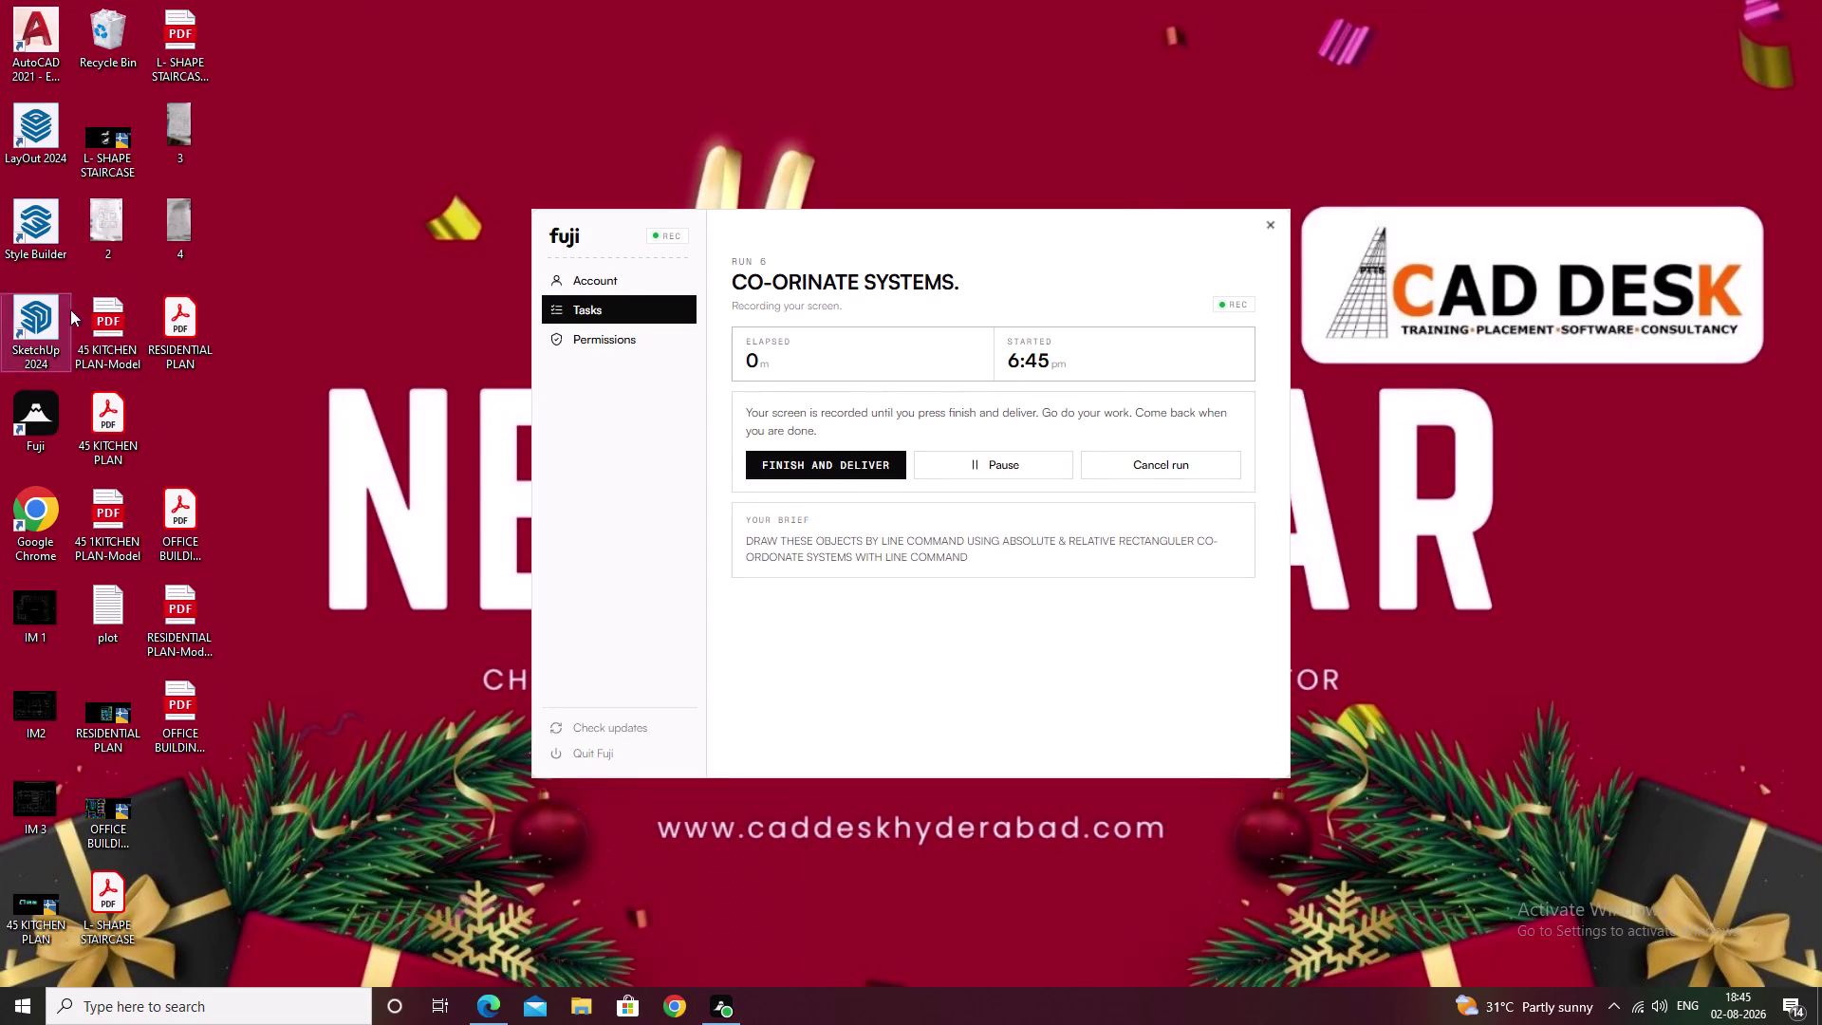
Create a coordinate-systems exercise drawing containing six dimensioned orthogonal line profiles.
Launch AutoCAD 2021 from its desktop shortcut.
double_click(32, 39)
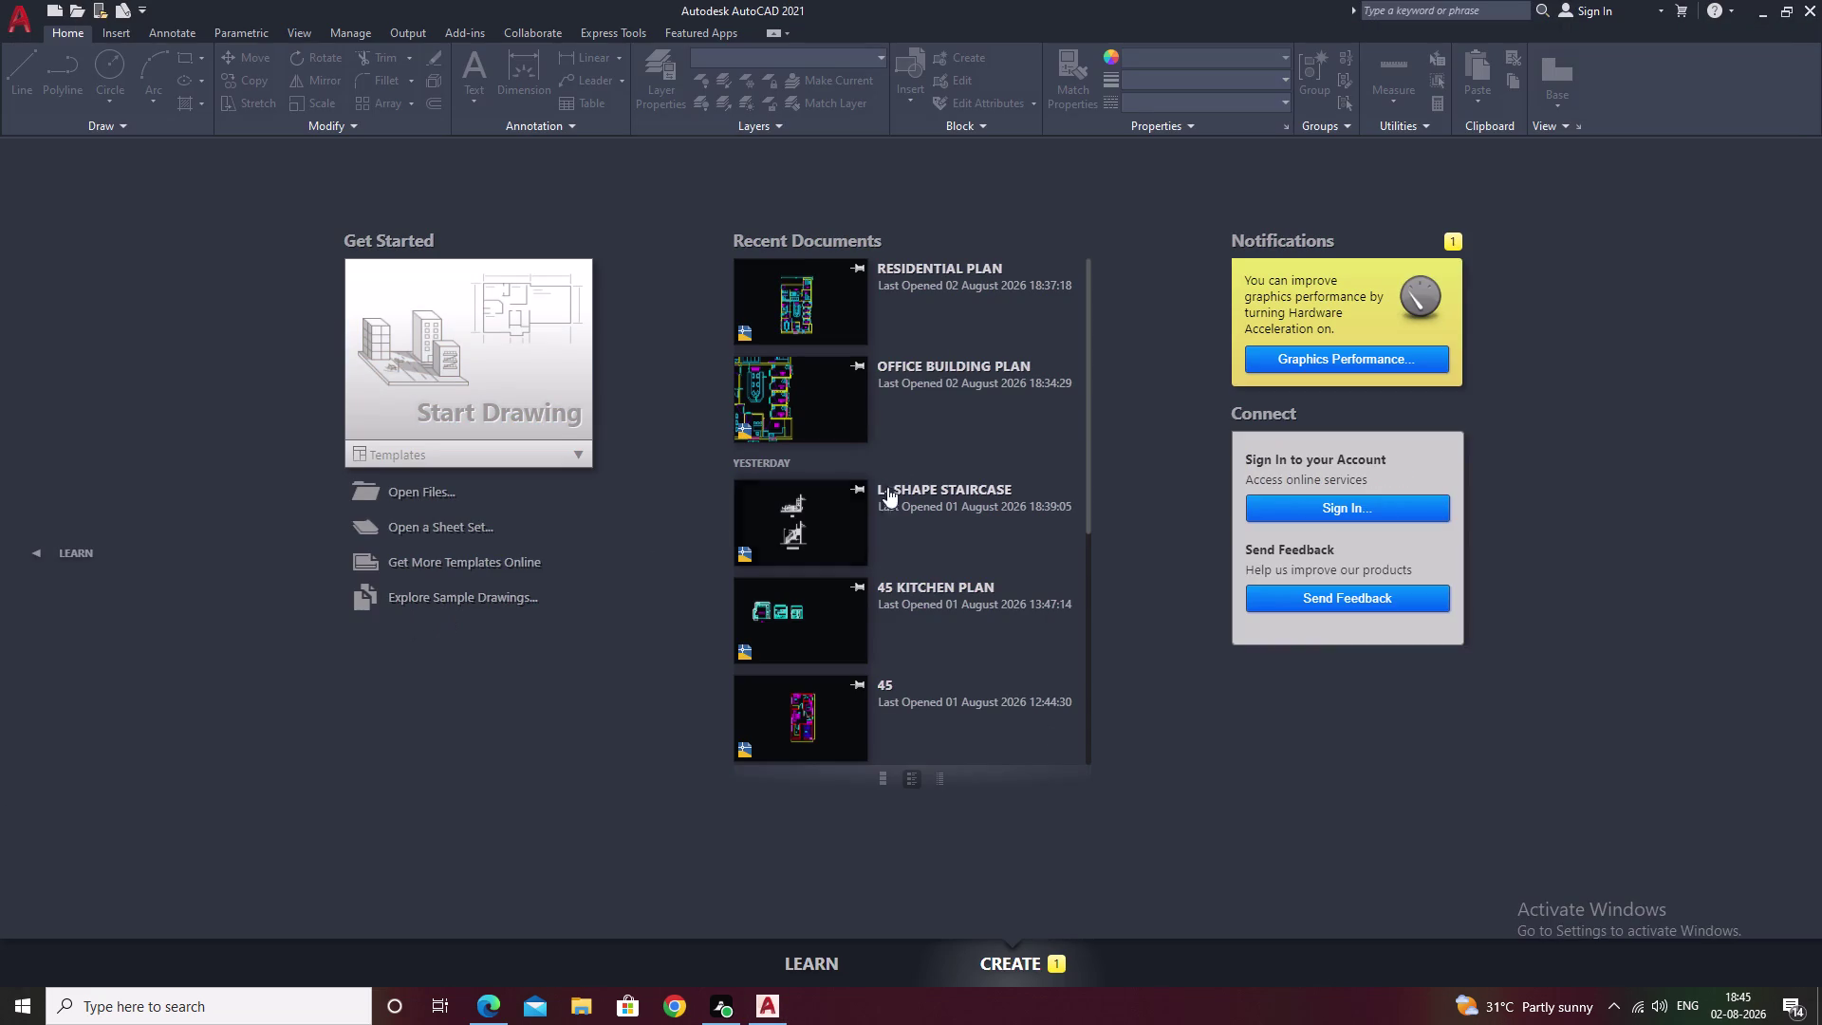
Start a new blank drawing and clear a stray command entry.
click(555, 391)
scroll(down, 3)
middle_drag(875, 462, 442, 690)
middle_drag(860, 568, 773, 604)
text(U)
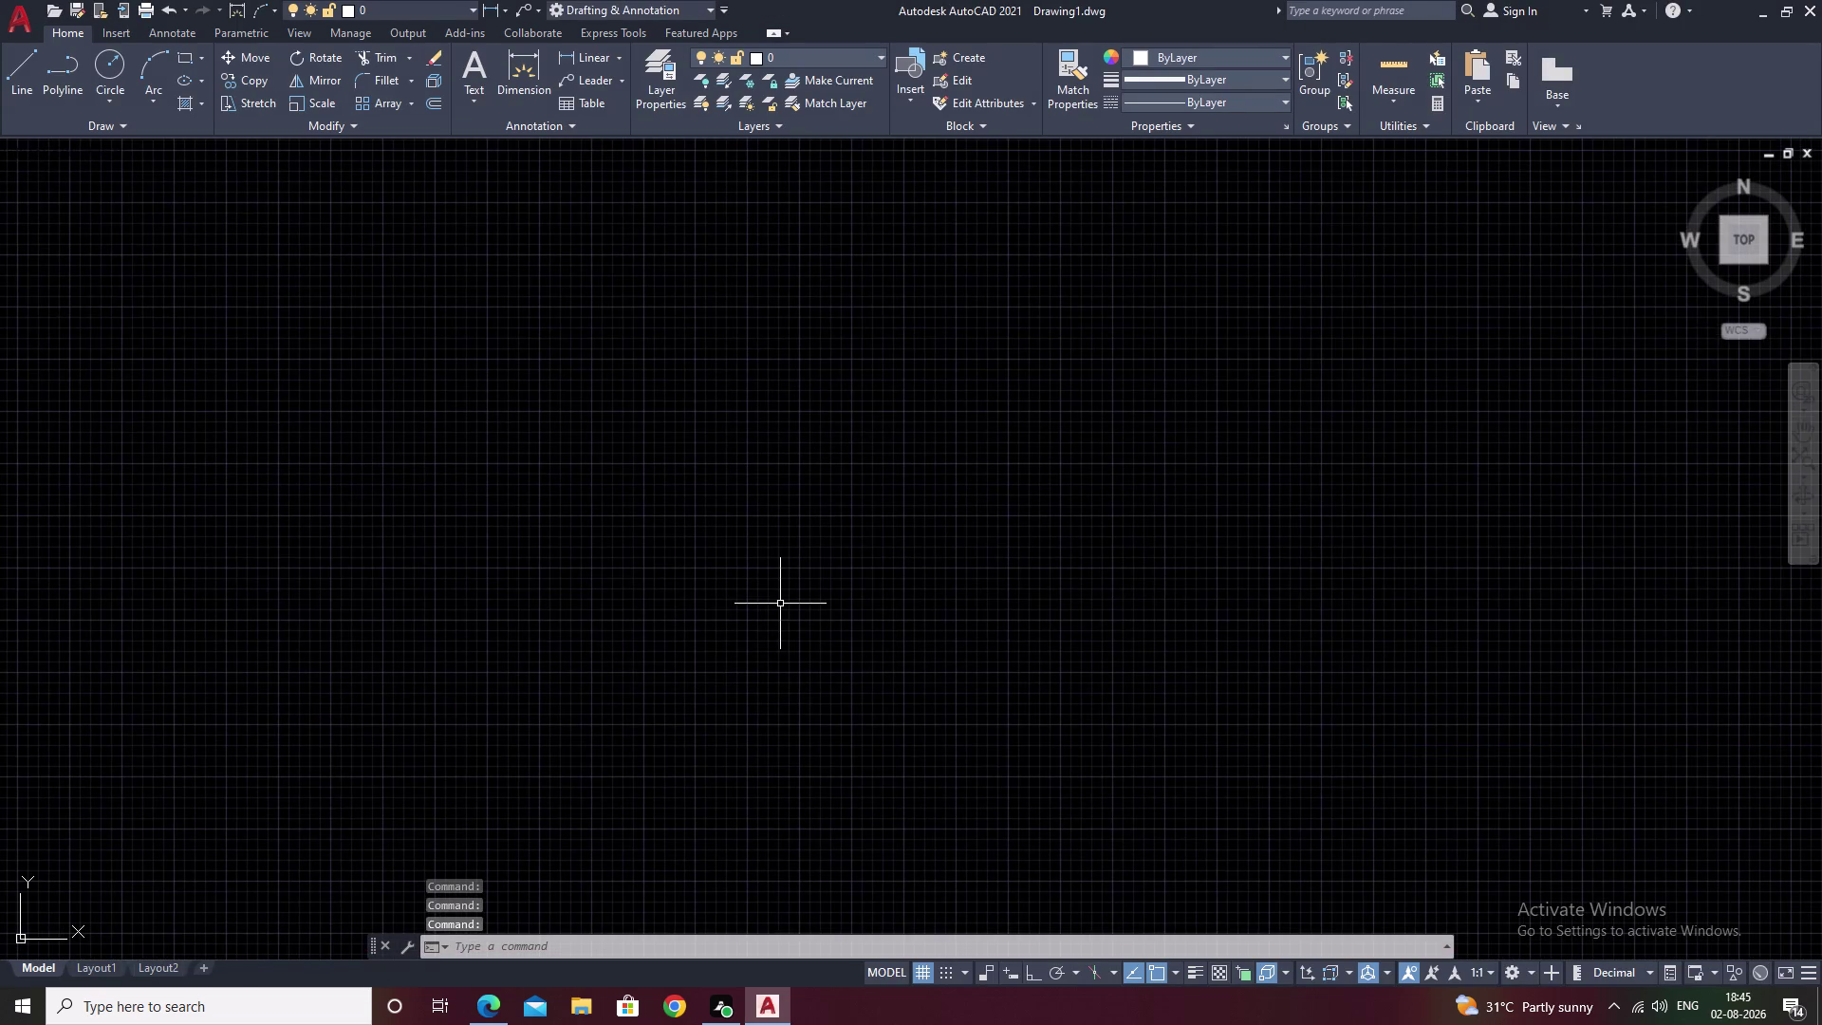
text(N)
key(space)
key(Escape)
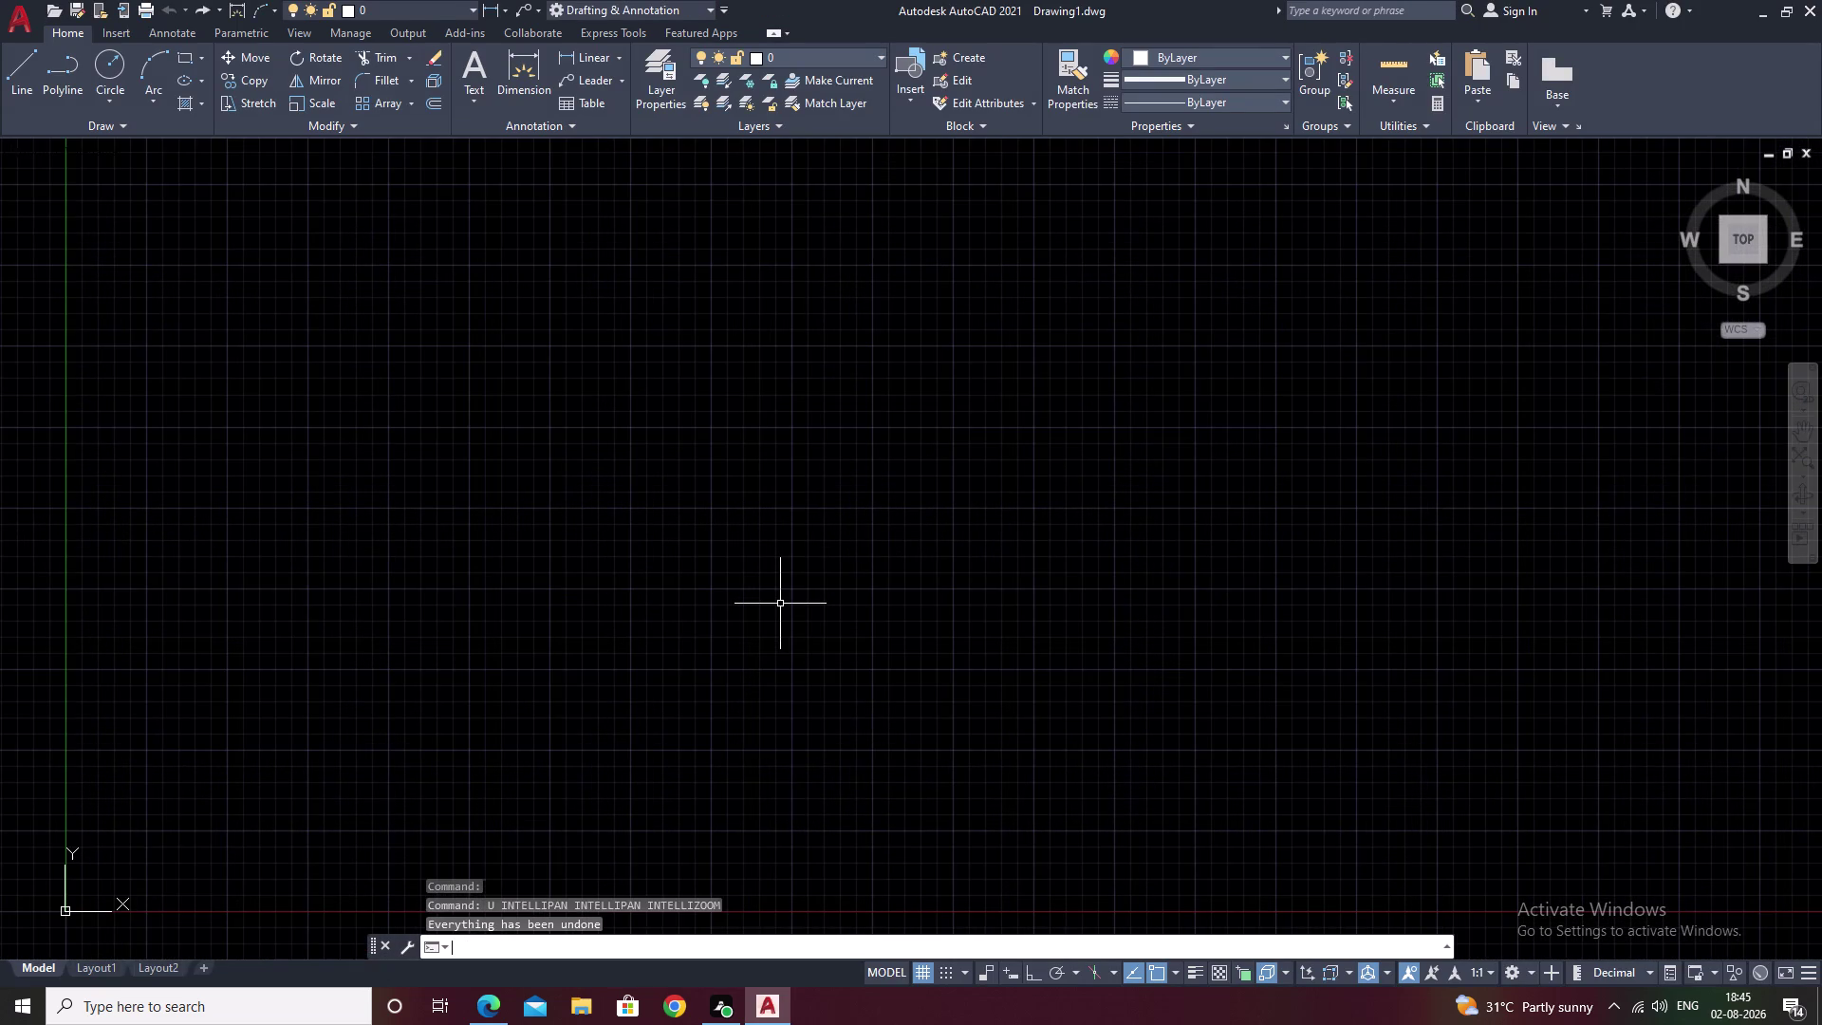
Set drawing units to 0 length precision with millimetre insertion scale.
text(UN)
key(space)
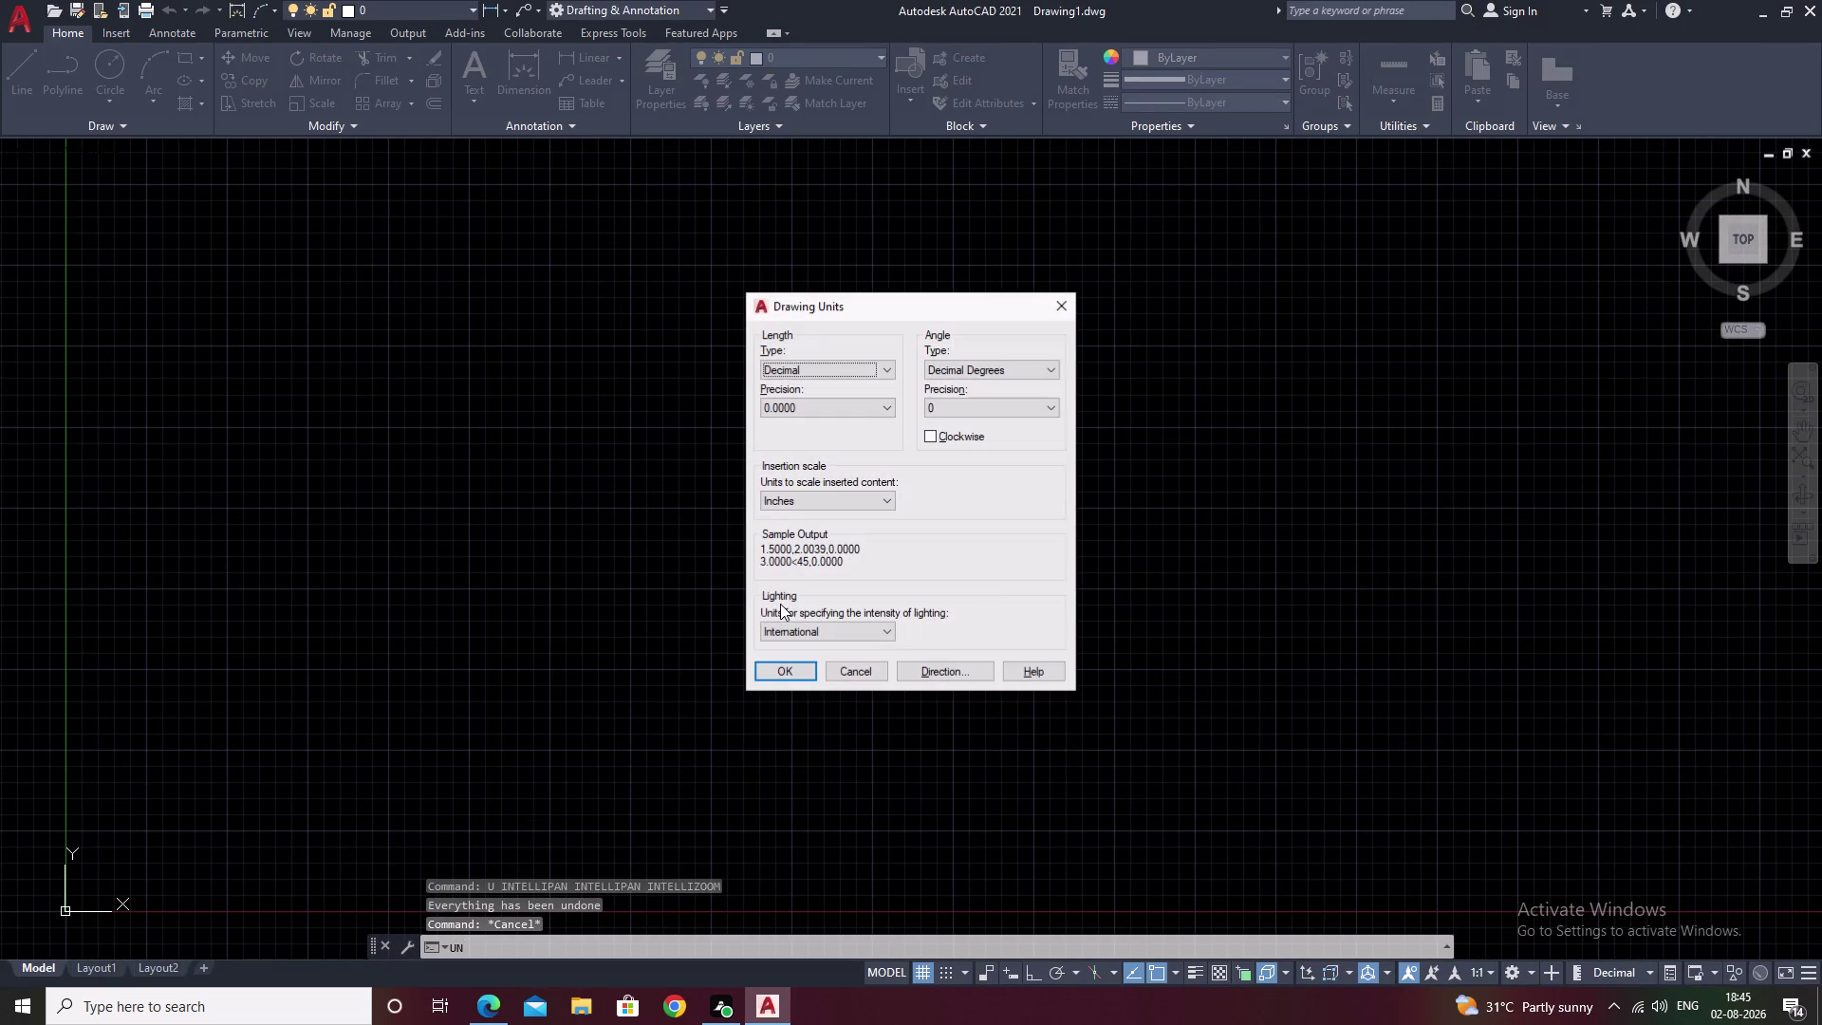
click(810, 409)
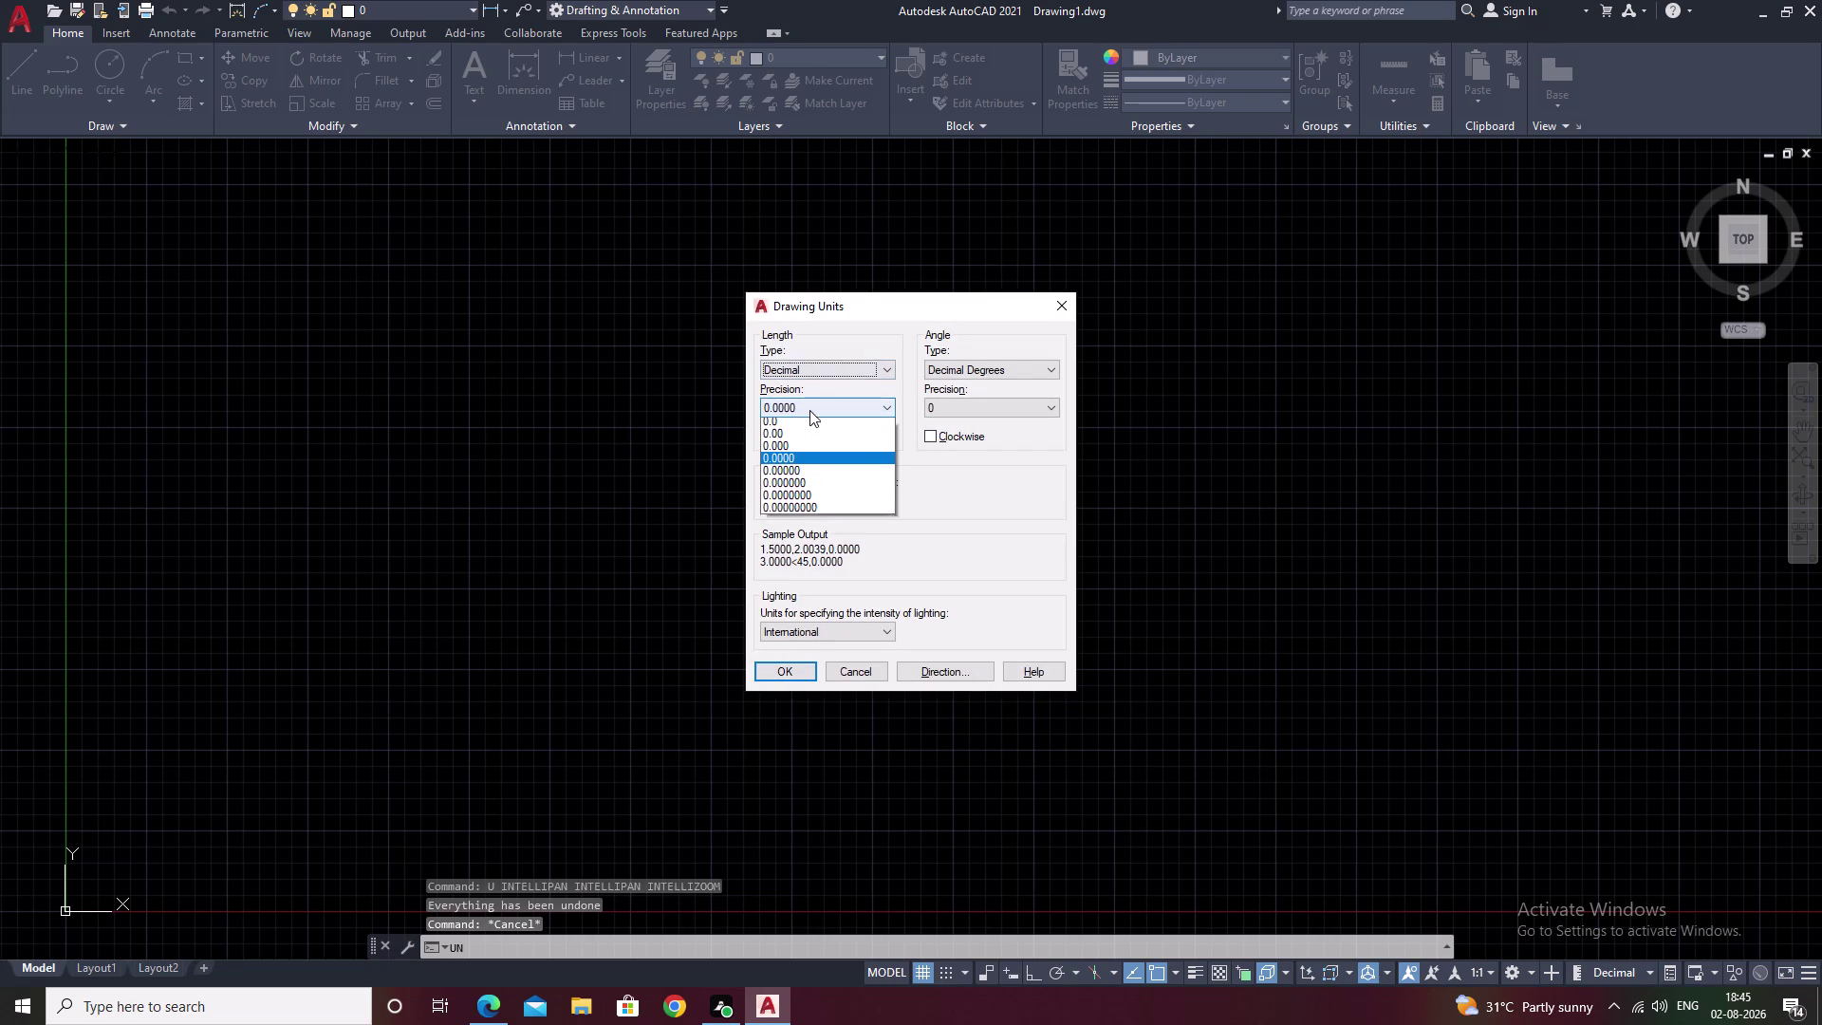
click(797, 422)
click(811, 498)
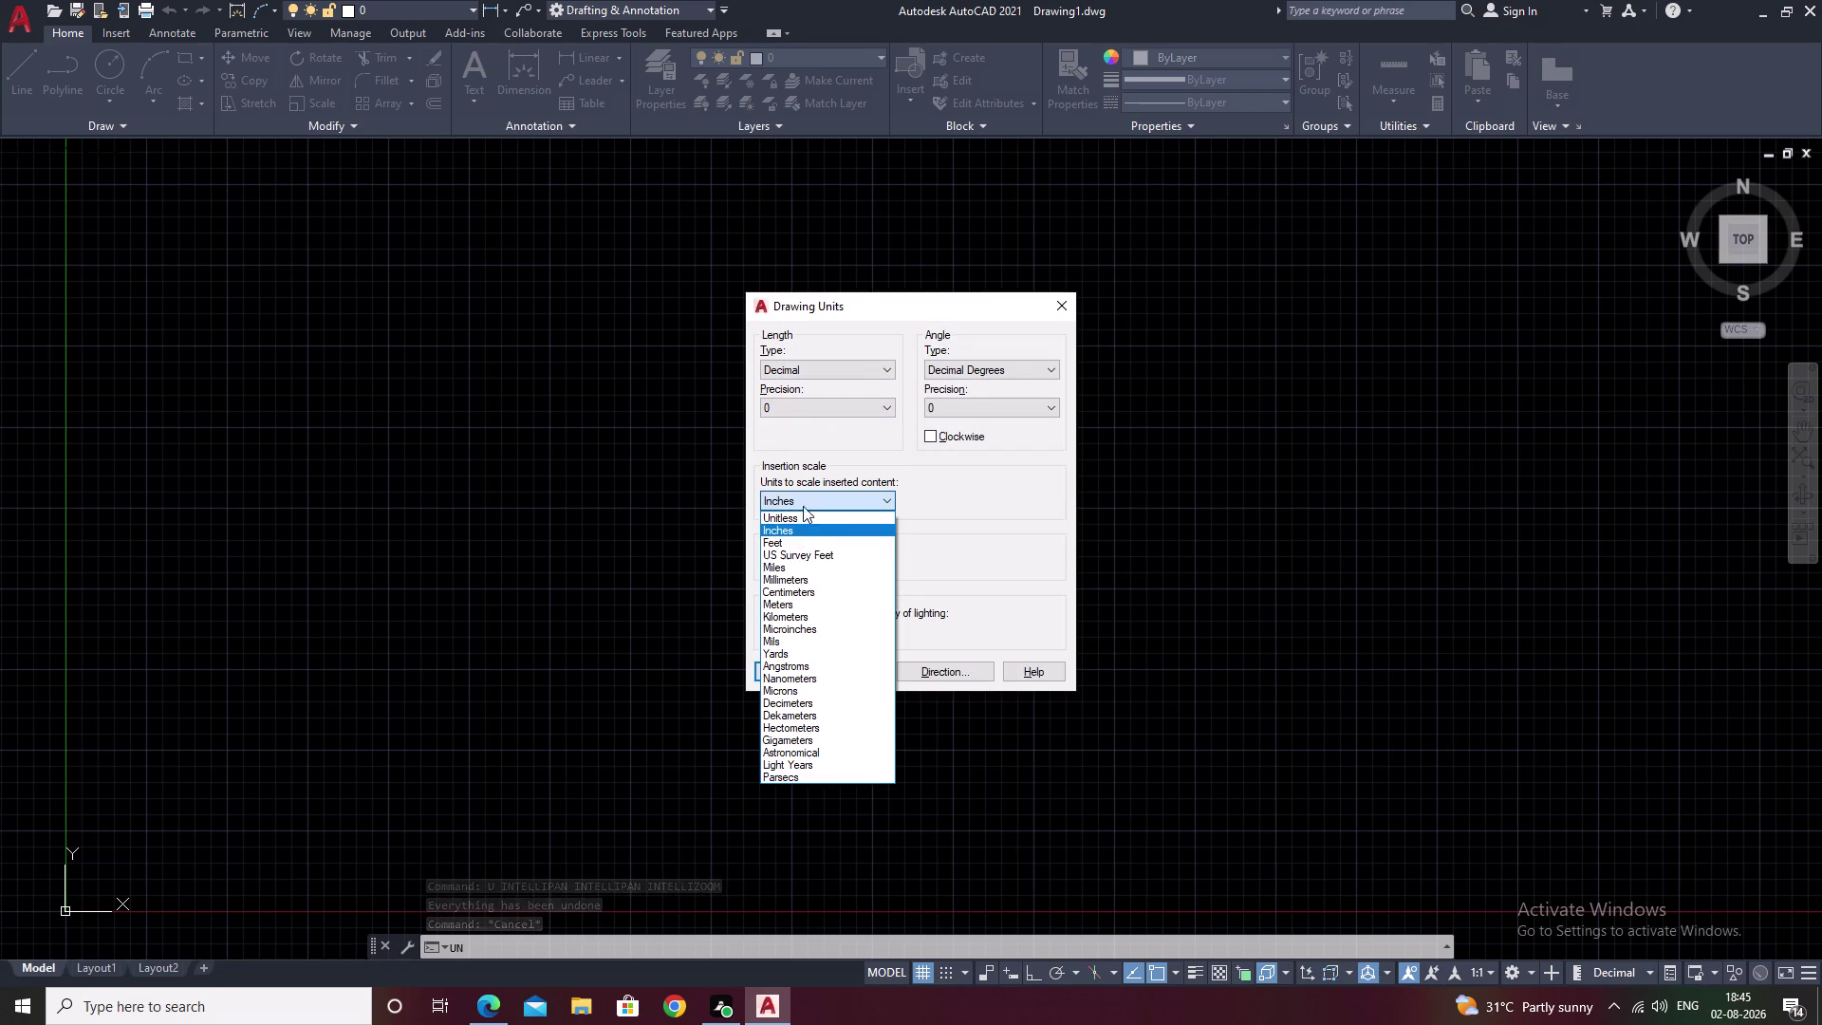
click(791, 581)
click(784, 680)
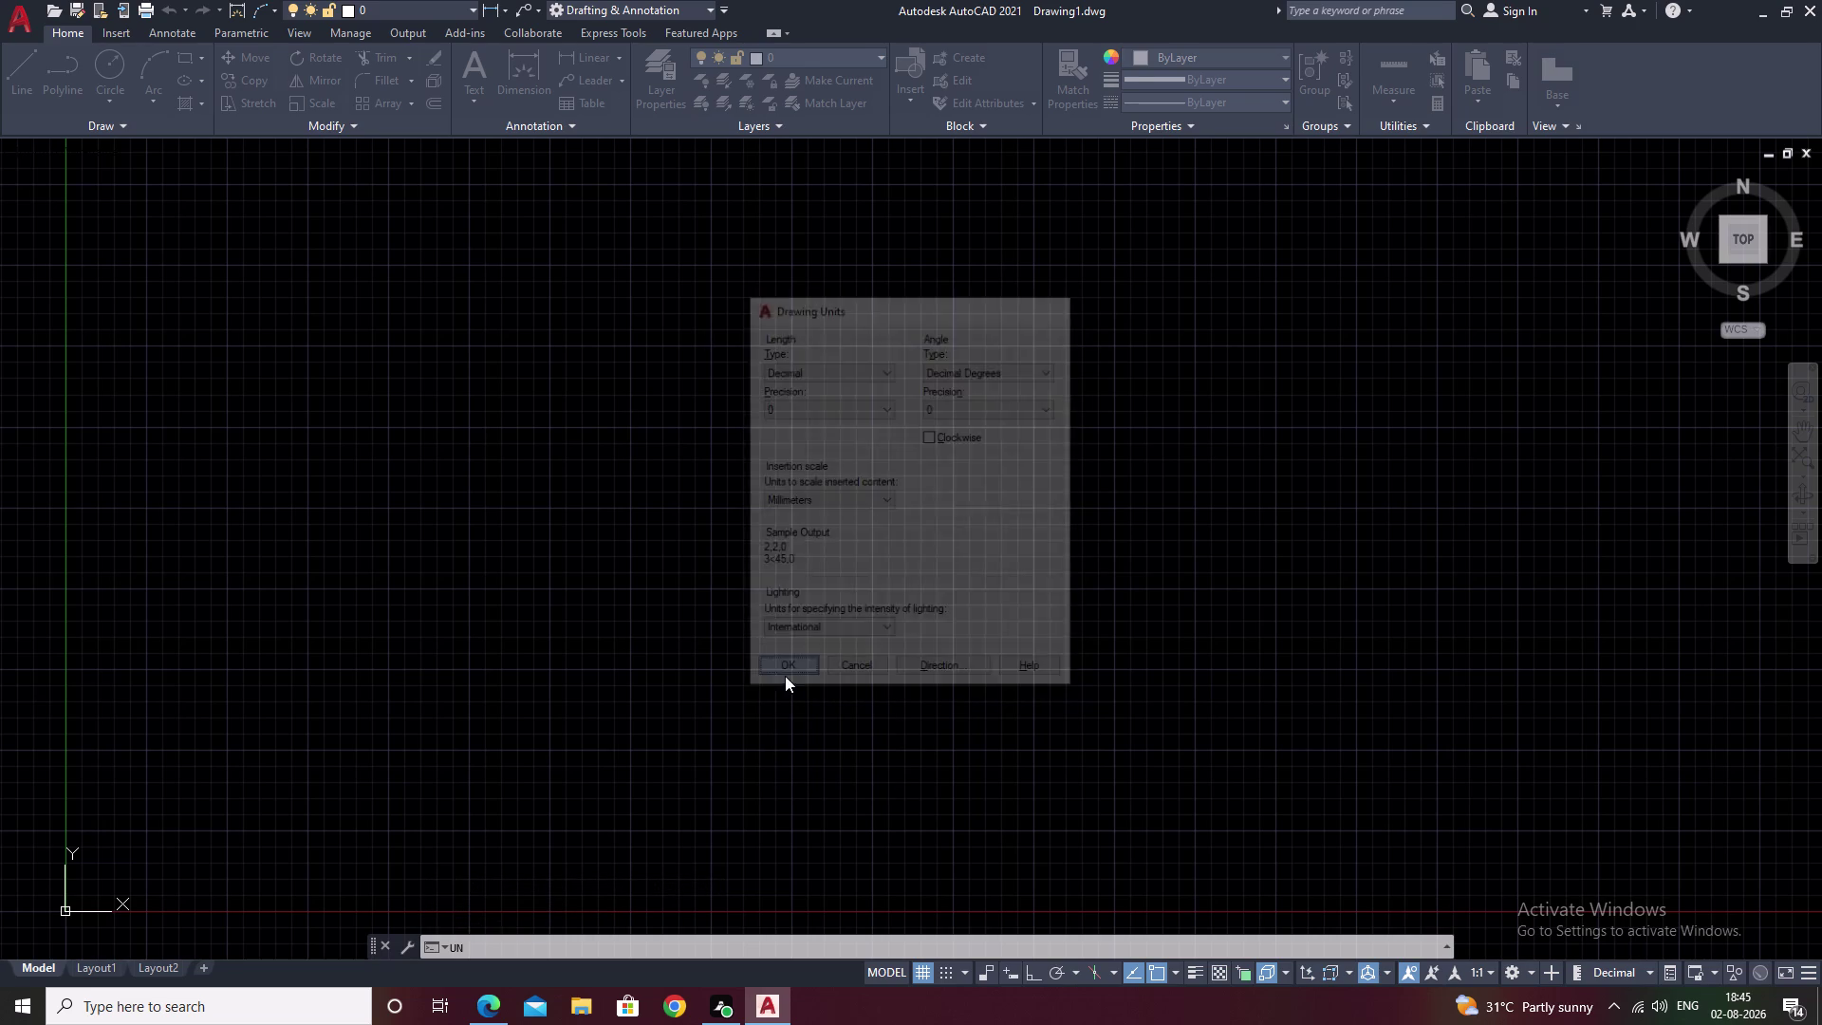
Reopen the Drawing Units dialog to check the settings, then close it.
scroll(down, 3)
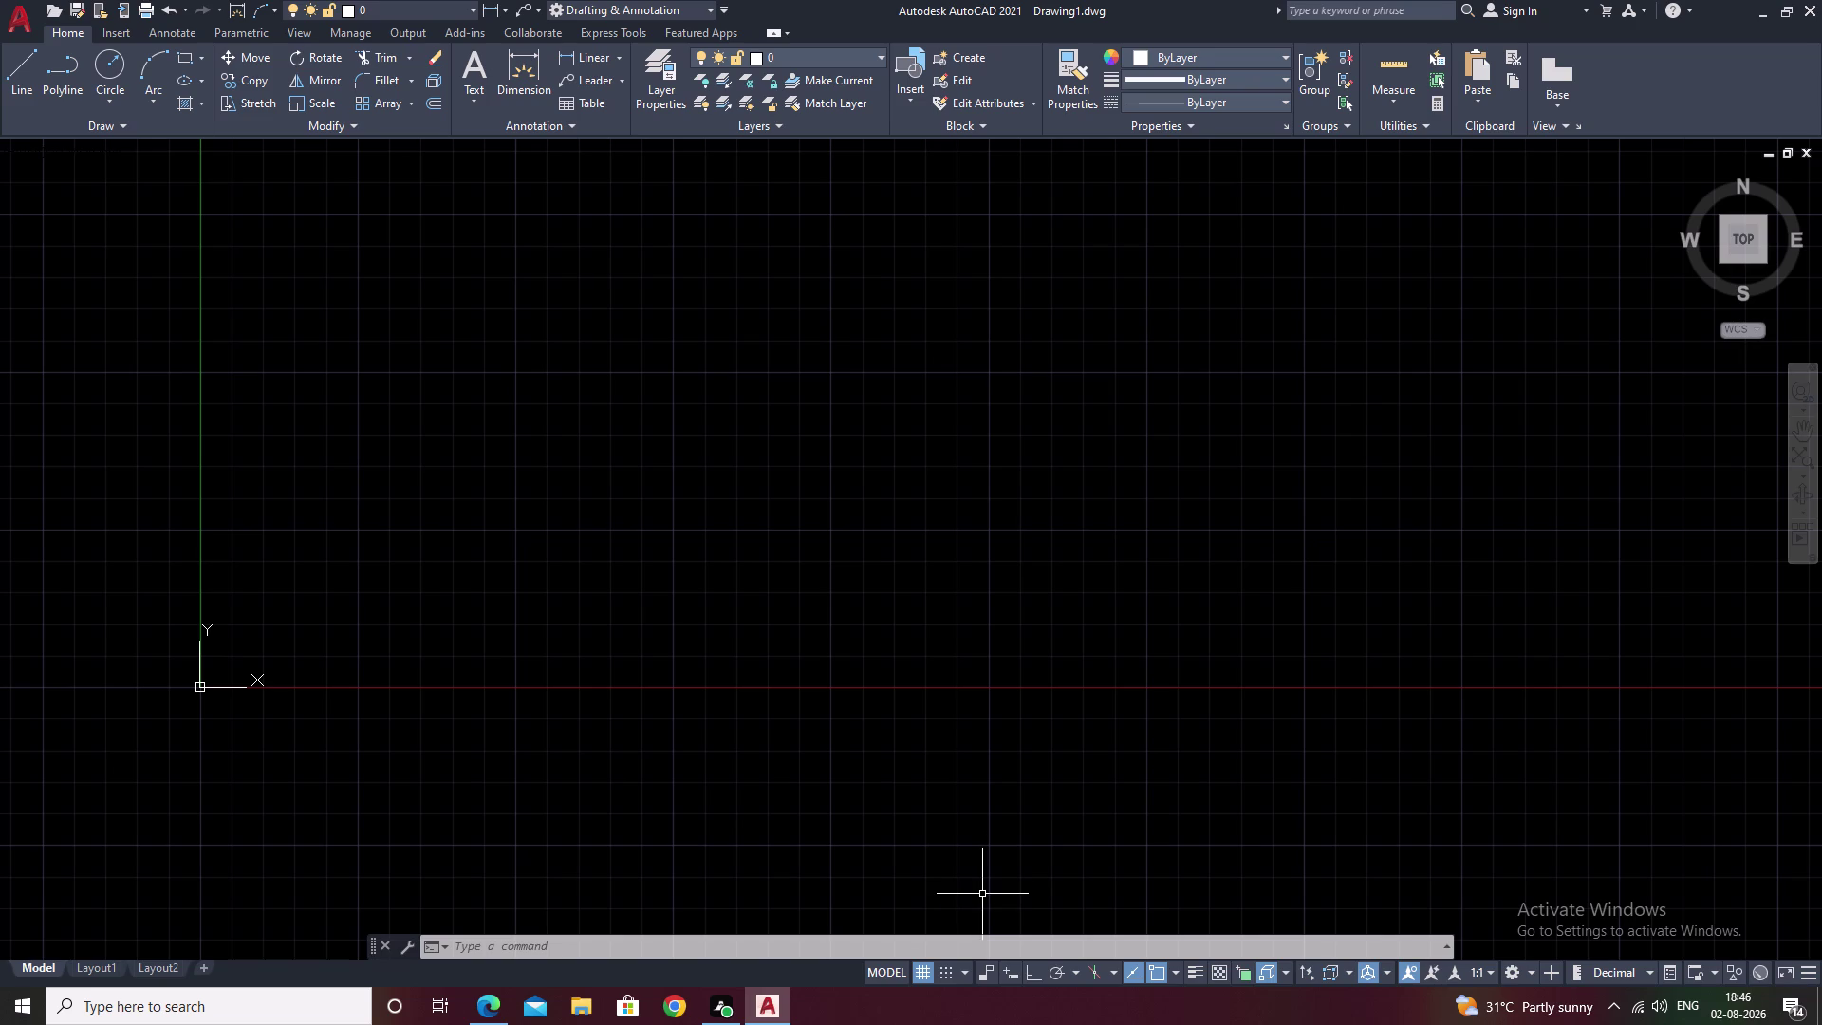
scroll(down, 3)
middle_drag(813, 605, 426, 842)
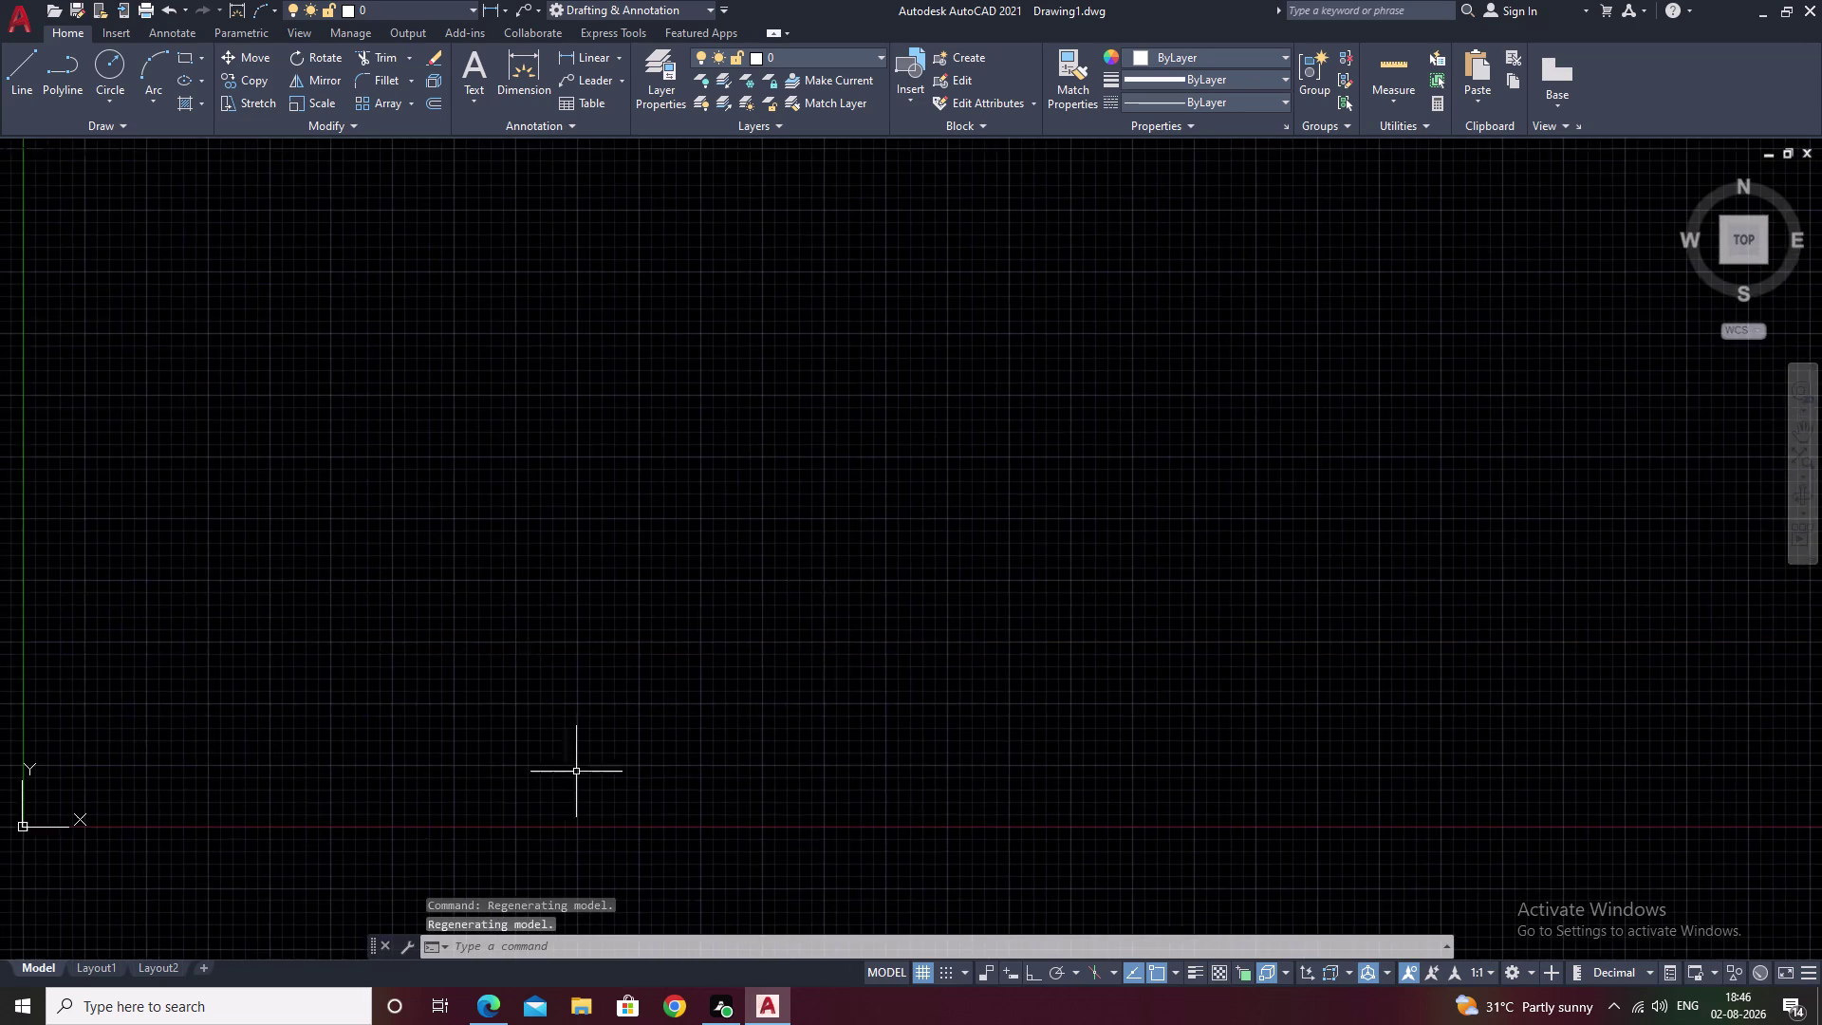
scroll(down, 3)
scroll(down, 3)
middle_drag(803, 667, 158, 786)
middle_drag(781, 603, 586, 652)
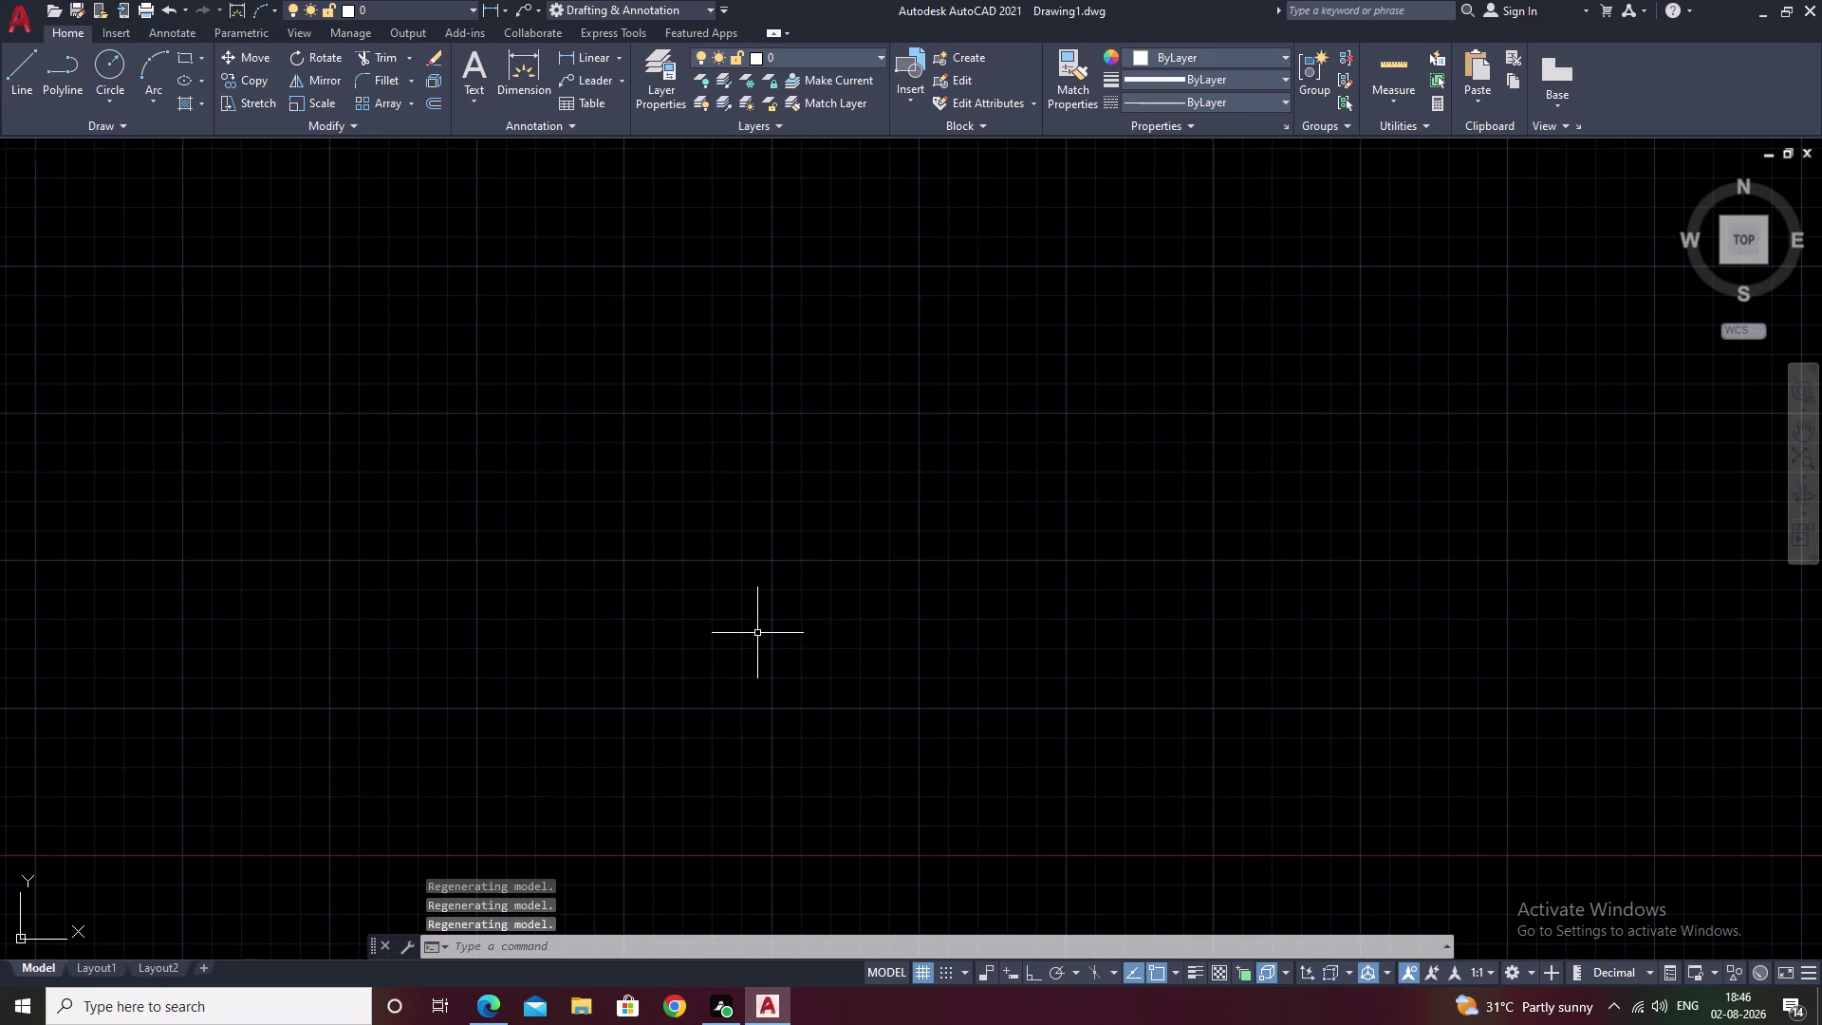
text(UN)
key(space)
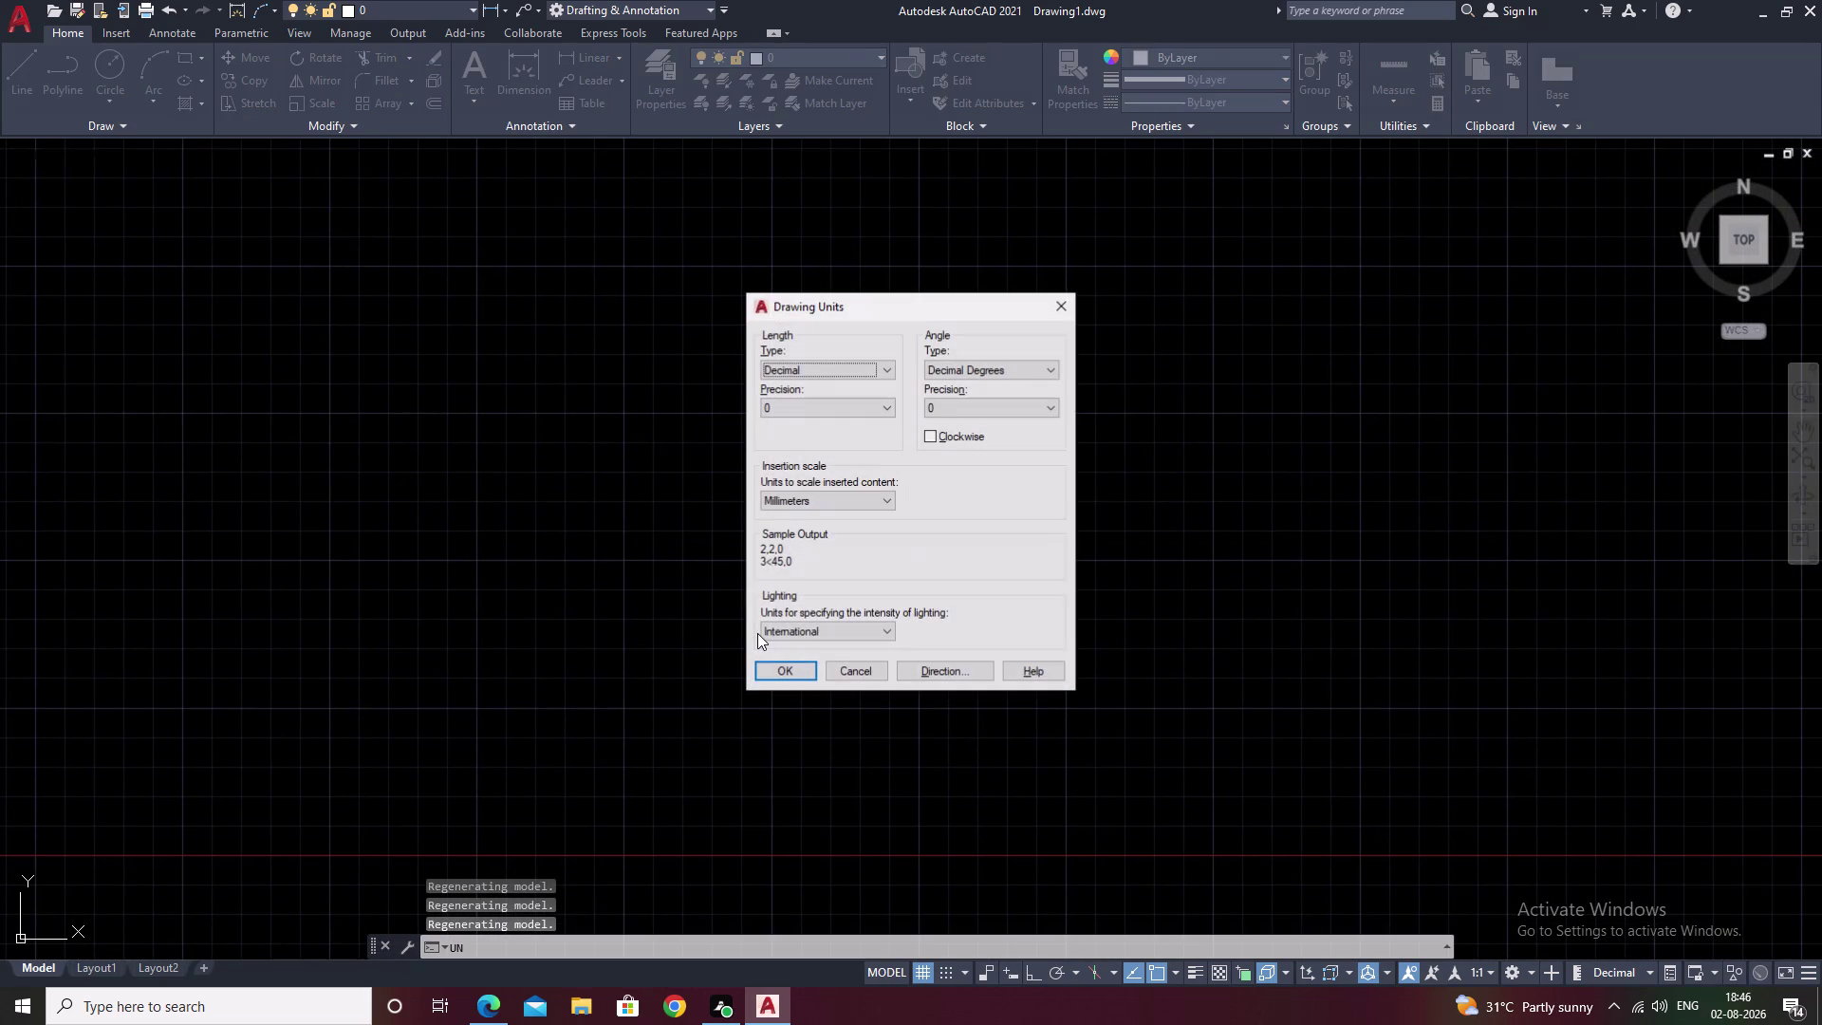
click(801, 670)
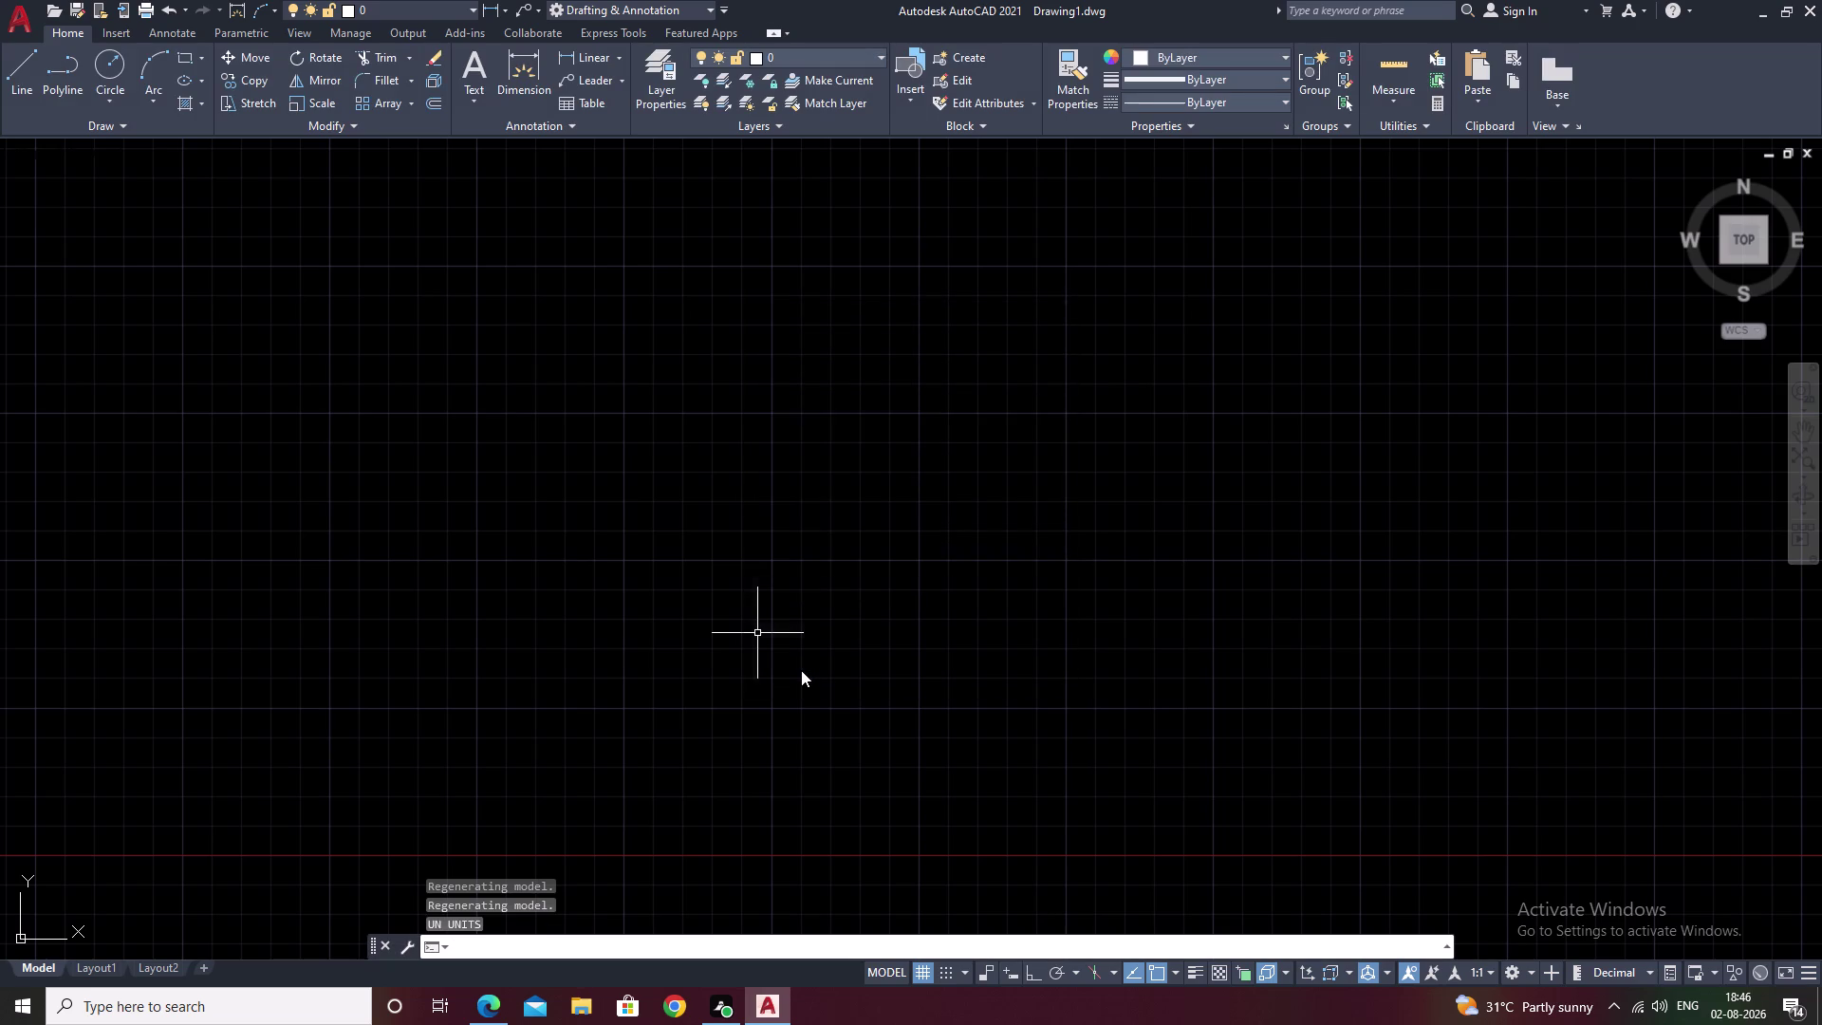
Edit the Standard dimension style to use Decimal units with 0 precision.
text(D)
key(space)
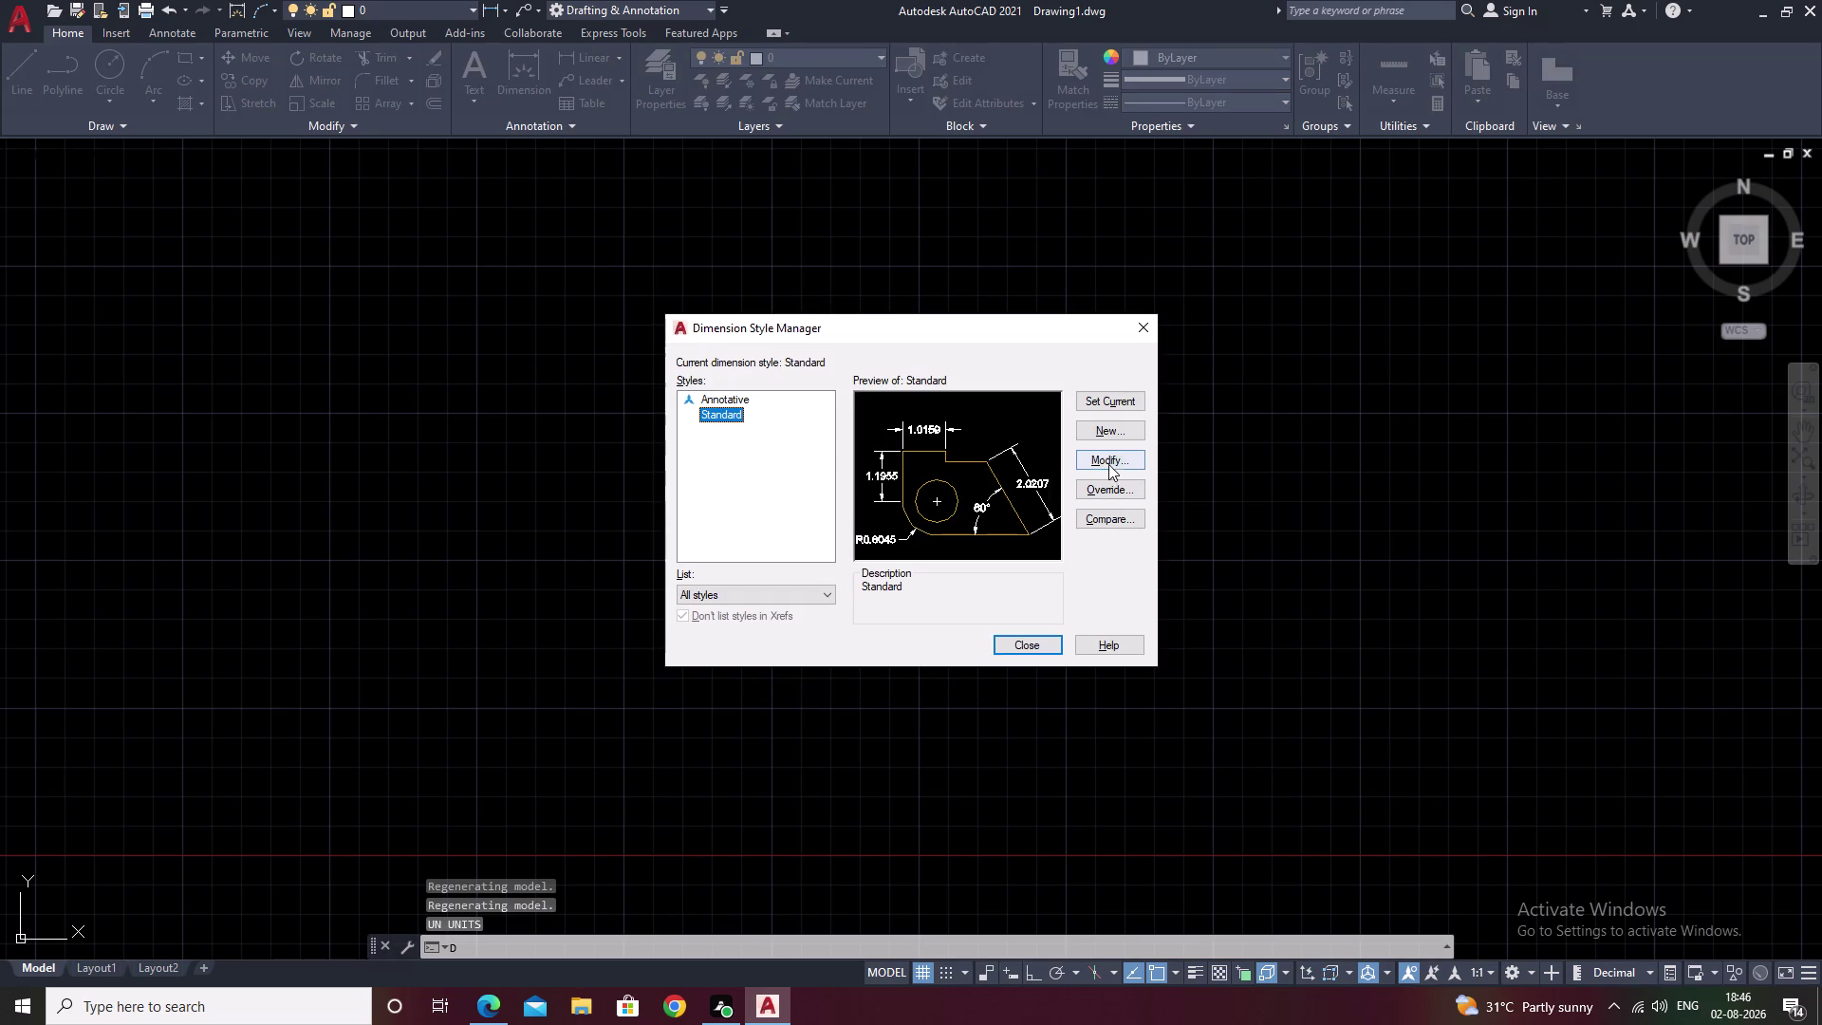
click(1113, 464)
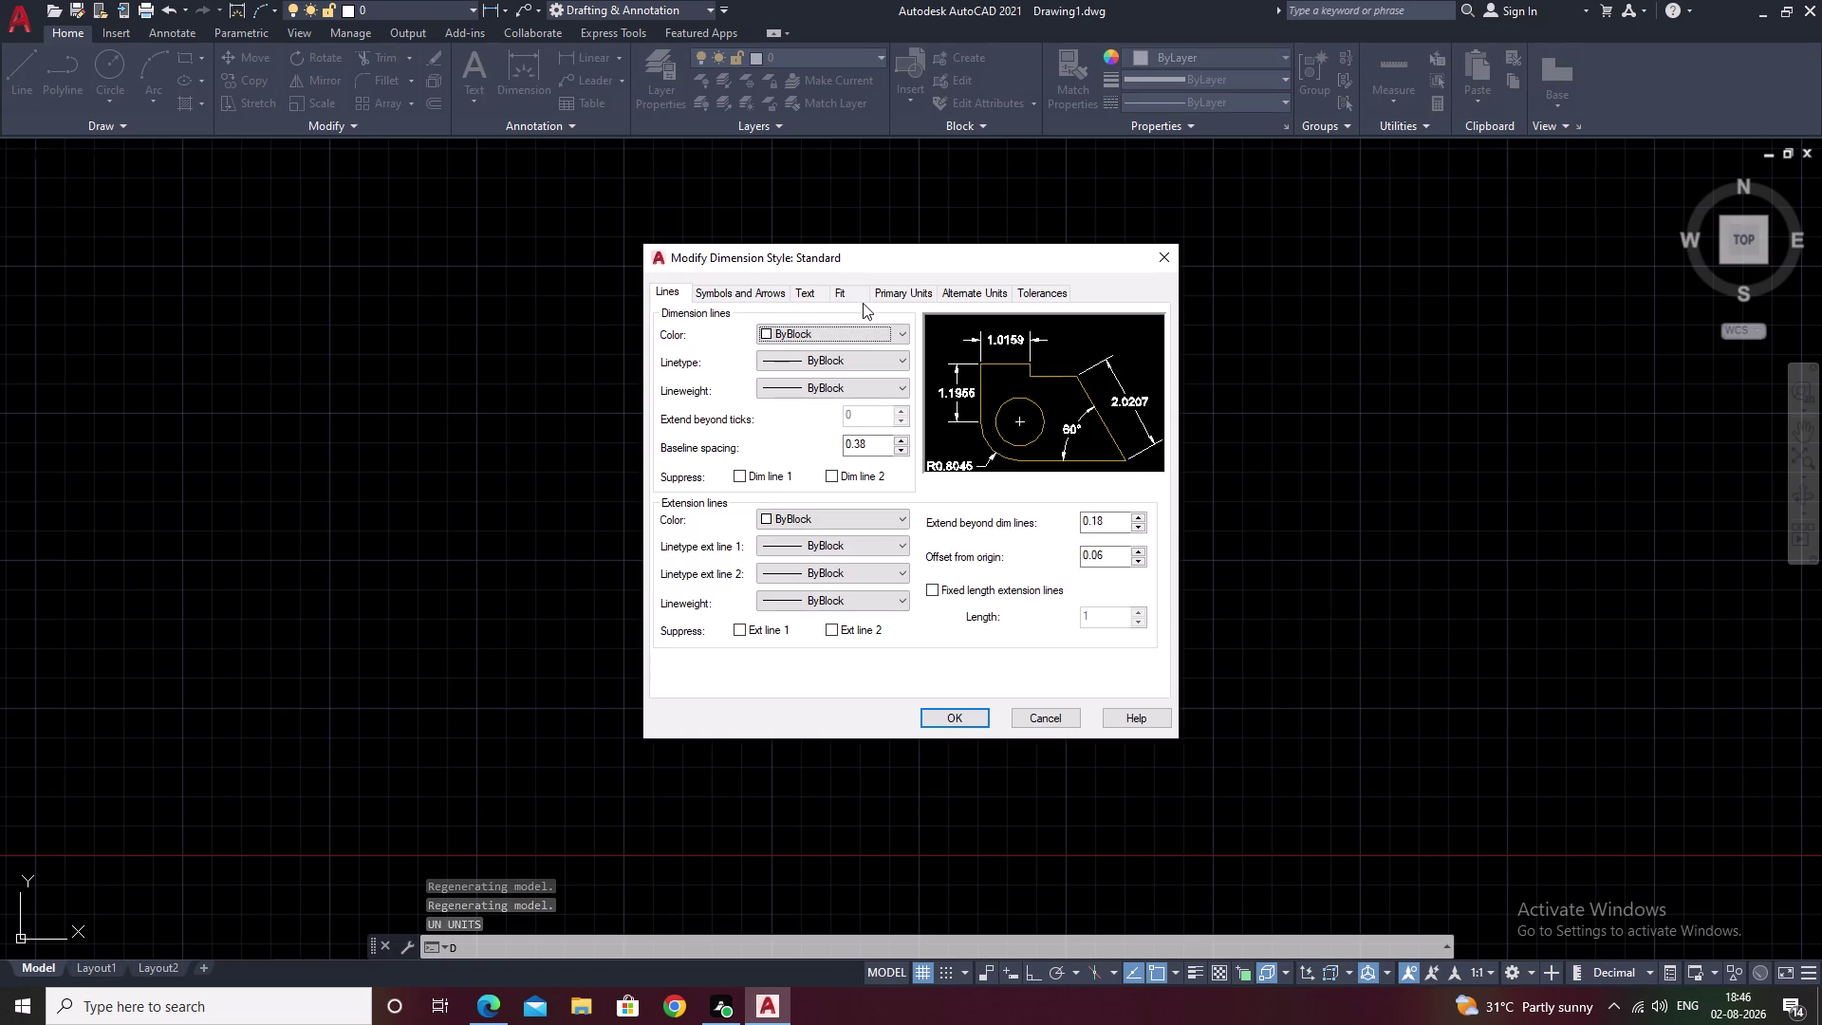
click(895, 296)
click(853, 332)
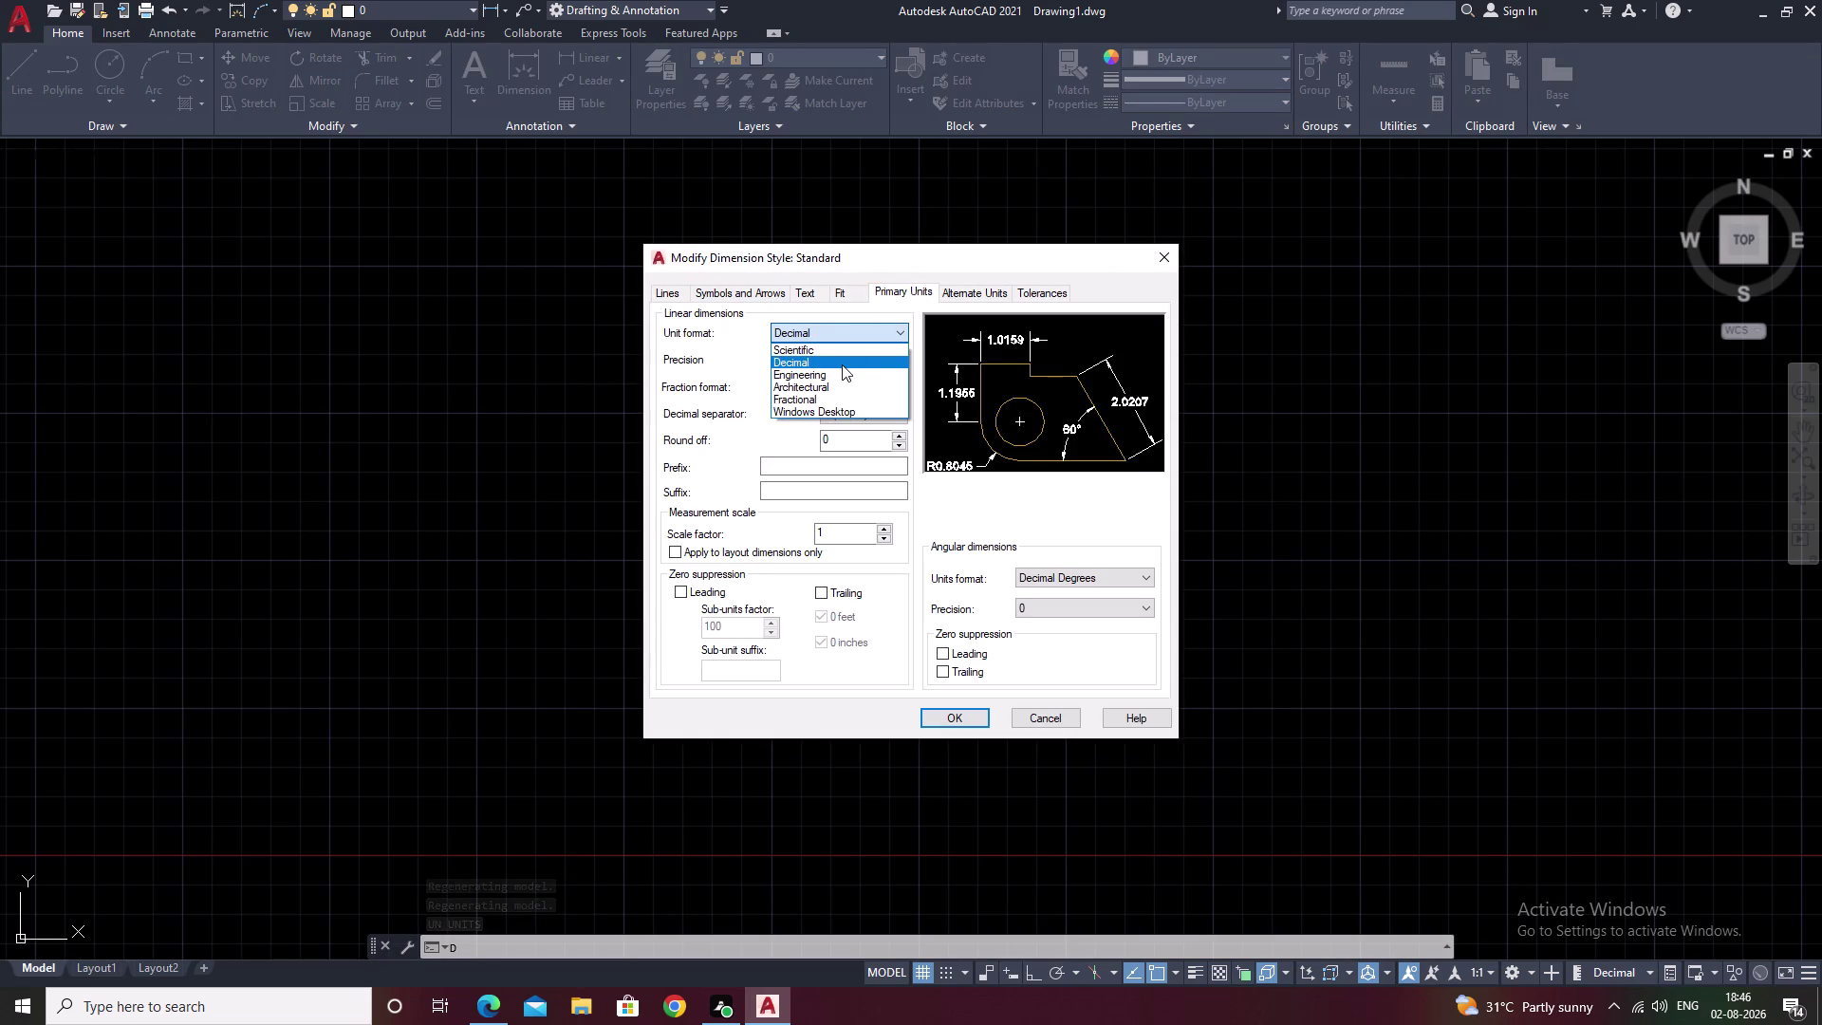
double_click(842, 365)
click(827, 381)
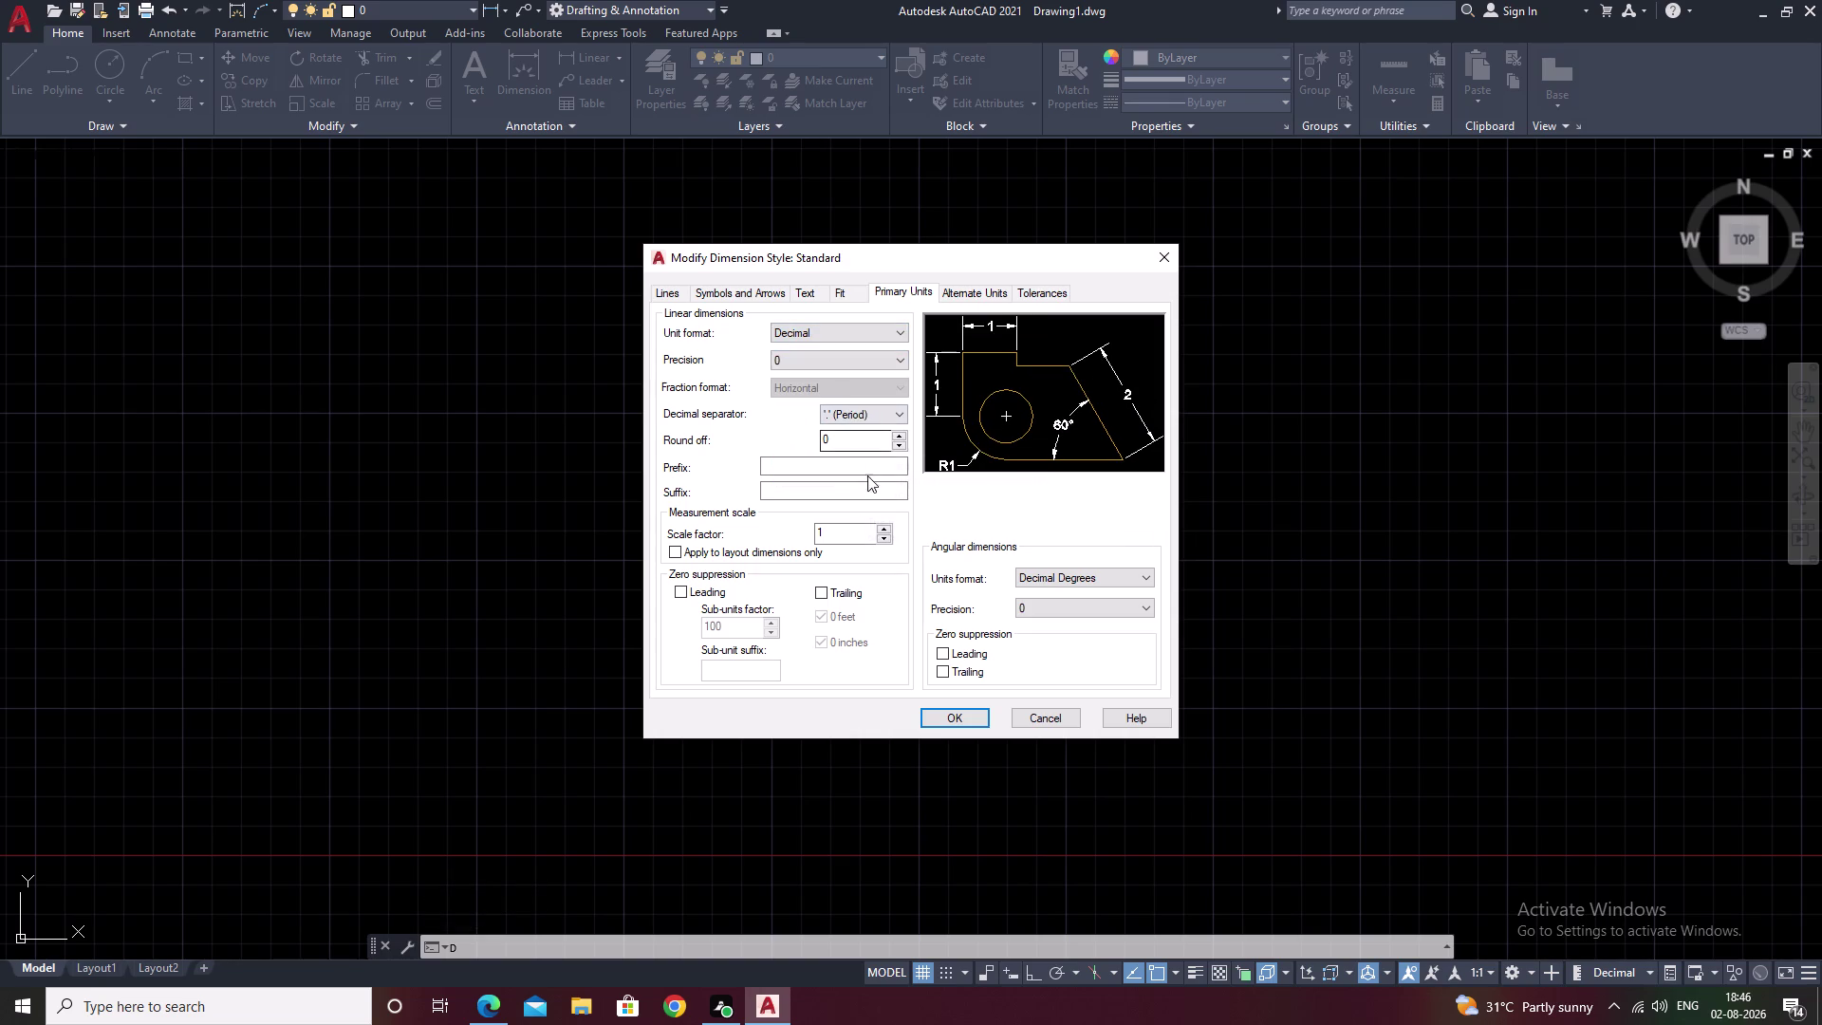
Set the Standard style's arrow size to 50.
click(721, 296)
drag(710, 478, 371, 455)
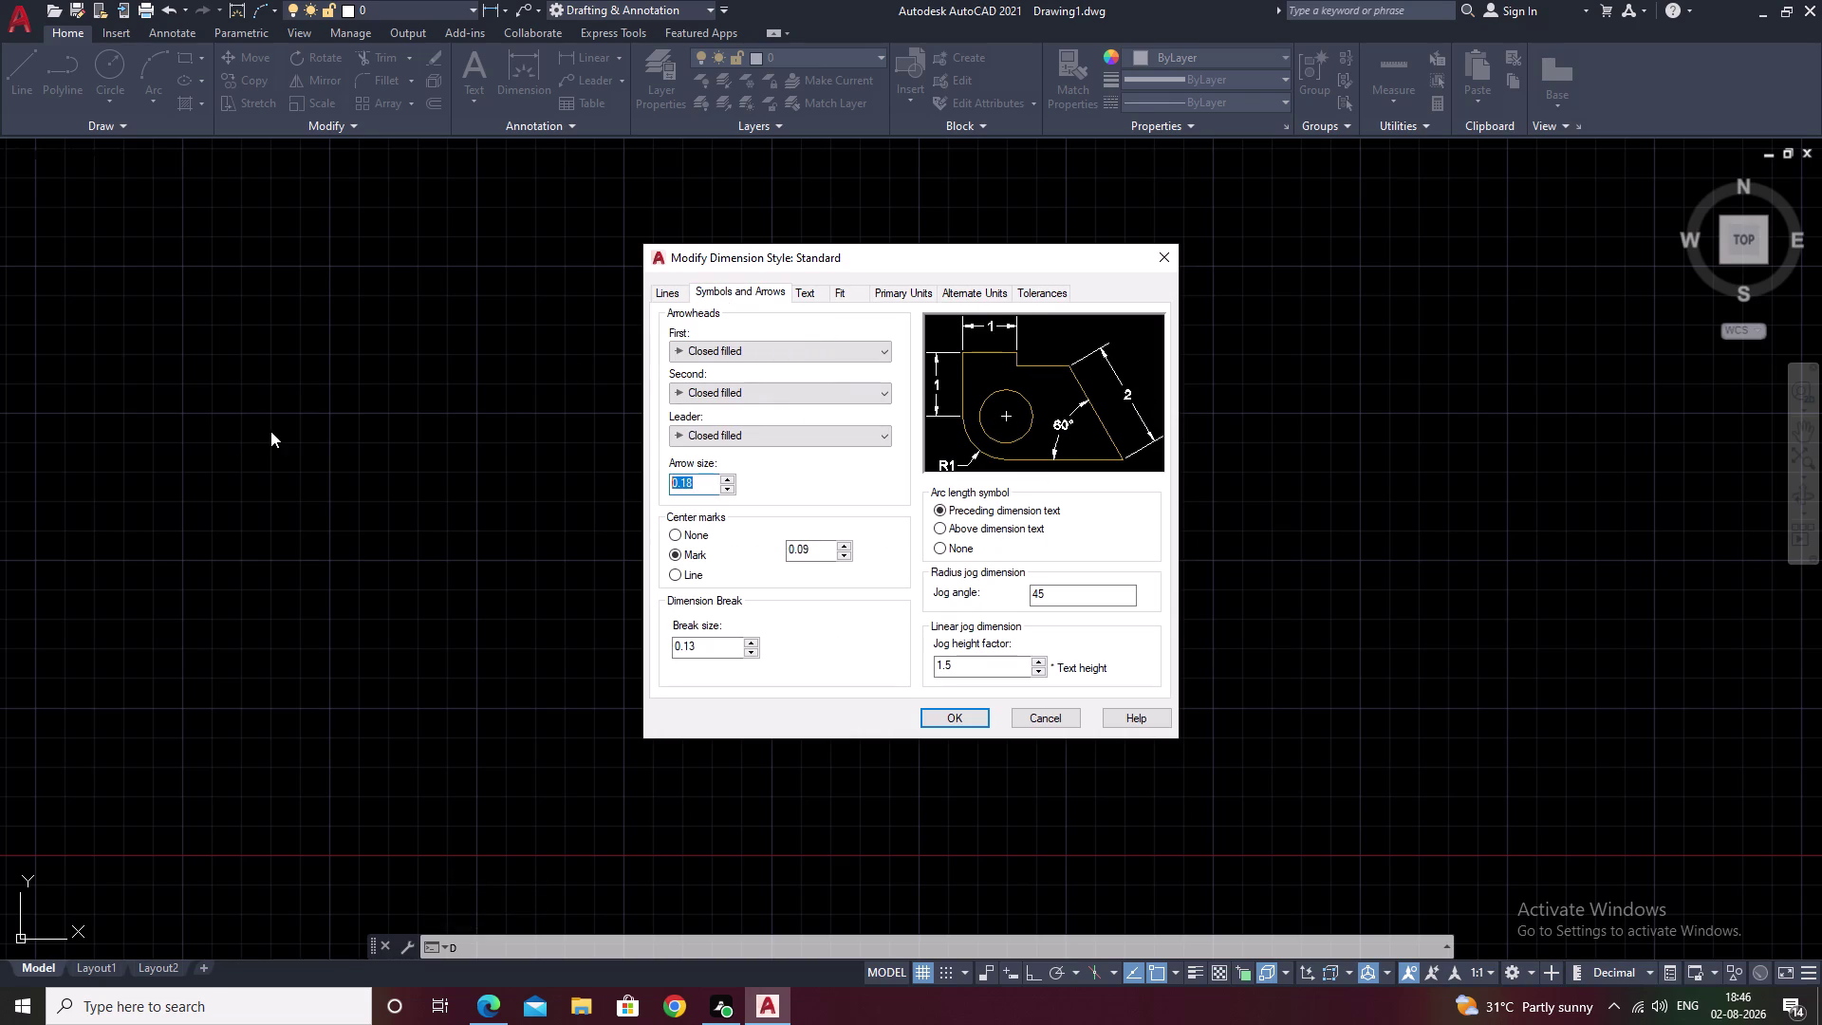
key(BackSpace)
text(50)
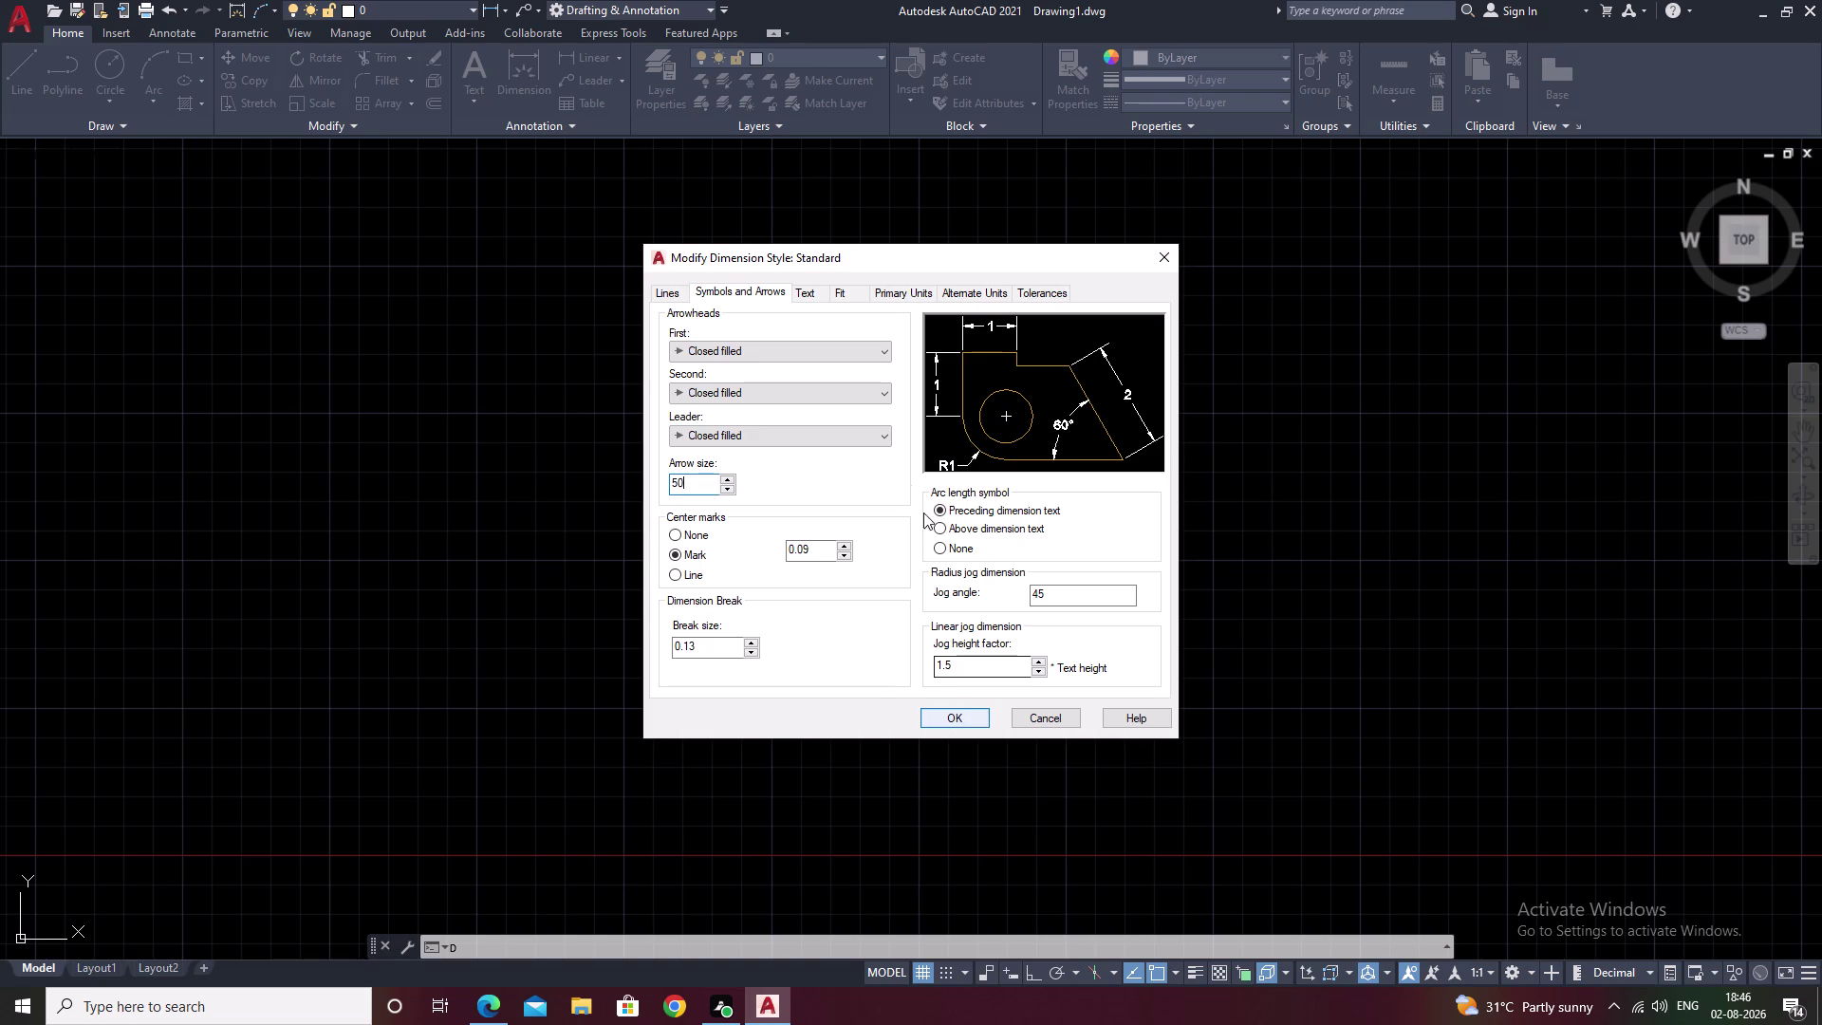
Set text height to 50, placed above the line and kept horizontal.
click(814, 289)
drag(880, 432, 678, 430)
key(BackSpace)
text(5)
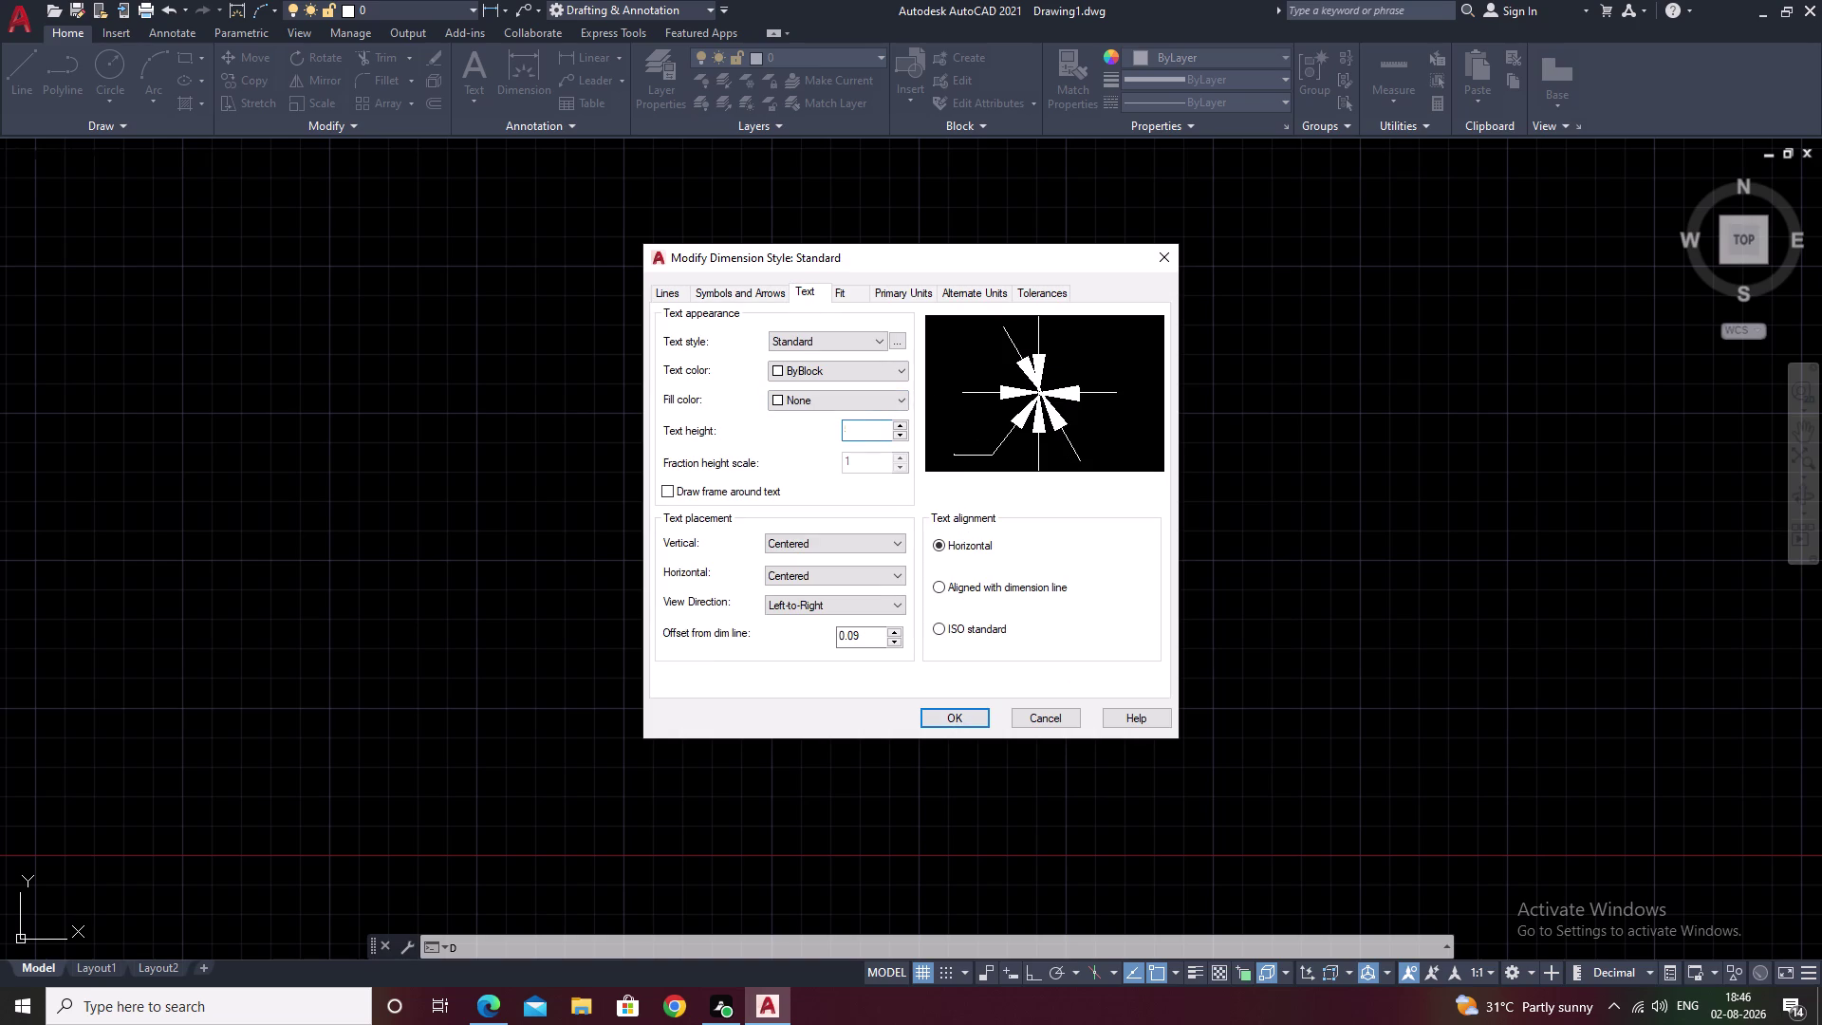
text(0)
click(939, 583)
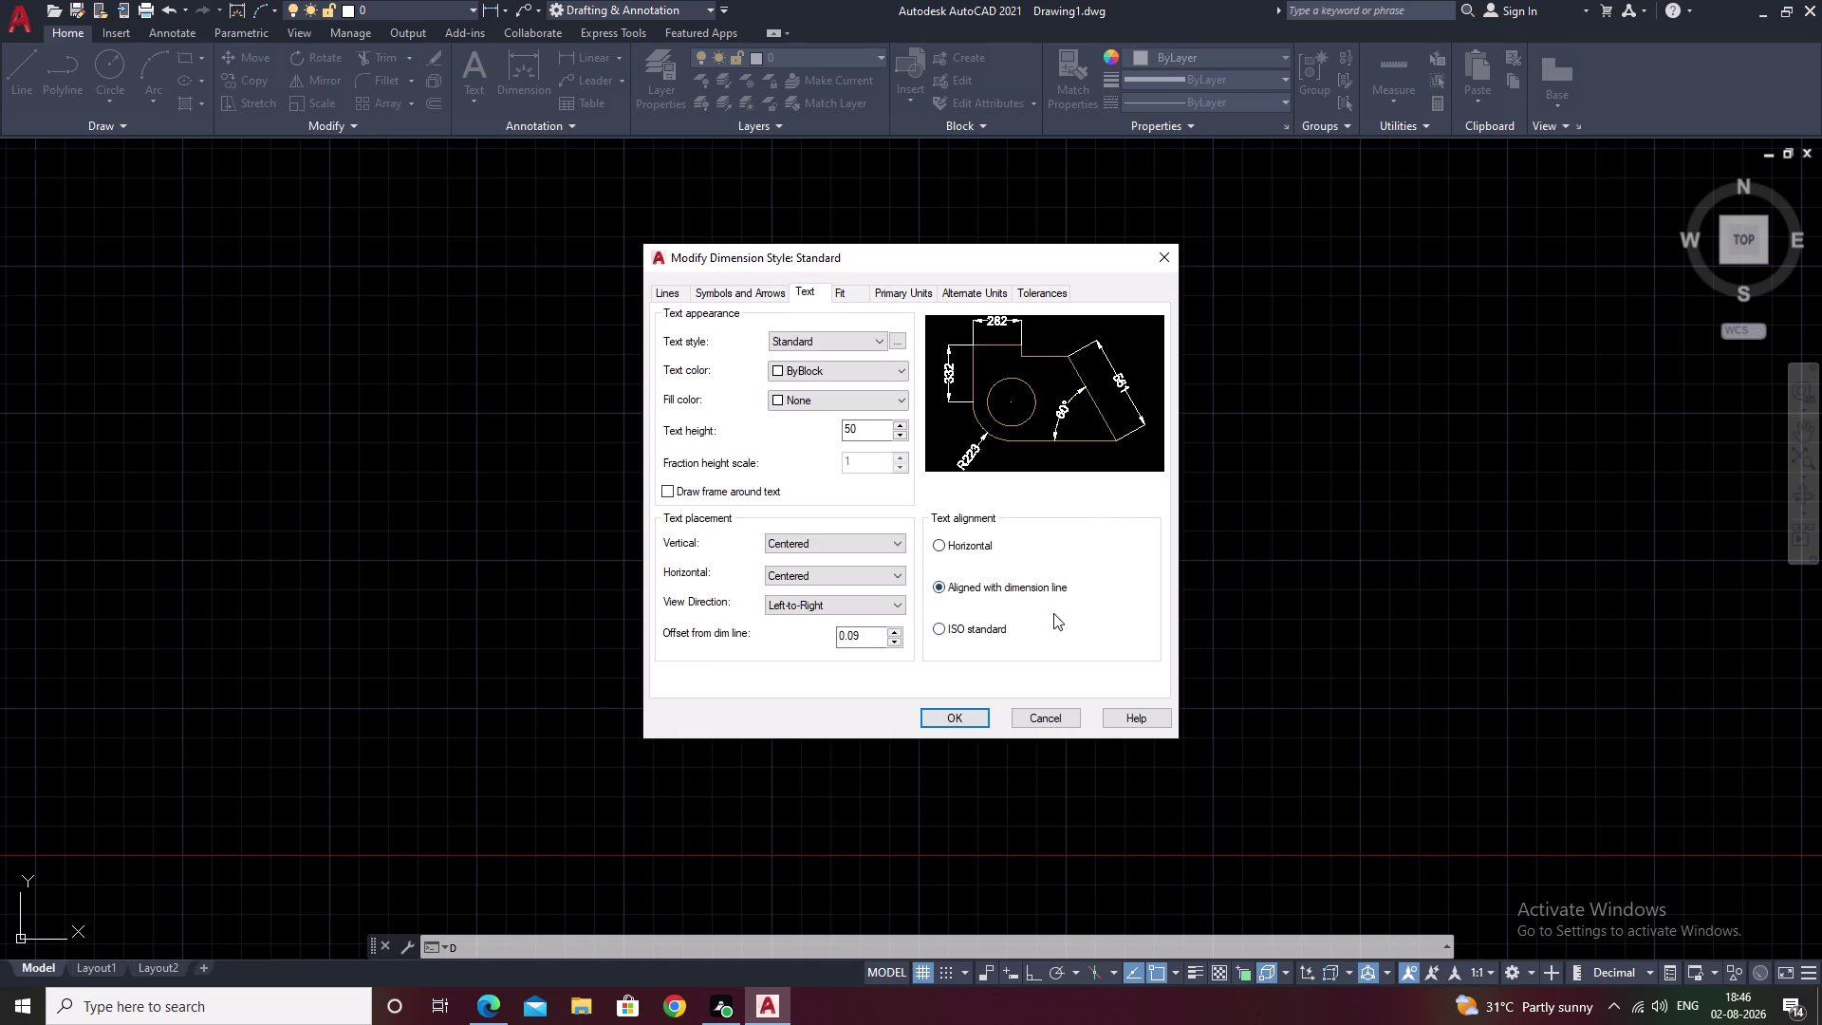
click(814, 540)
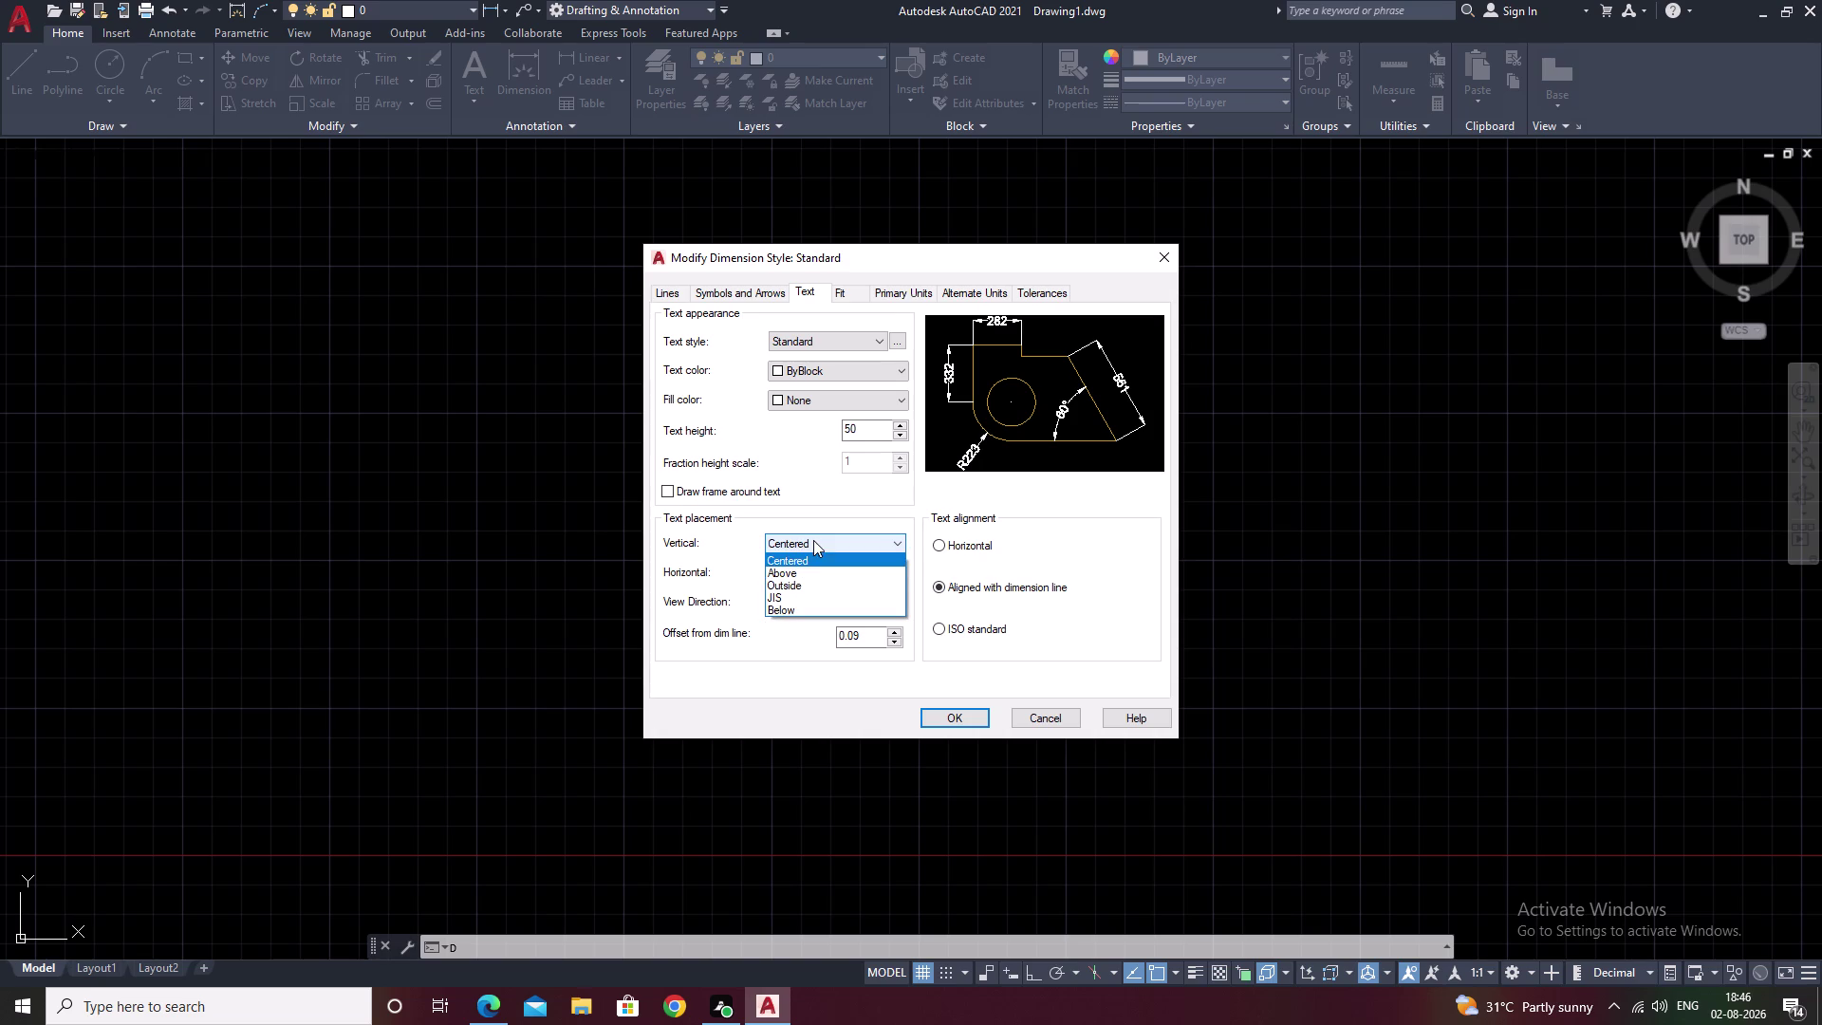
click(814, 606)
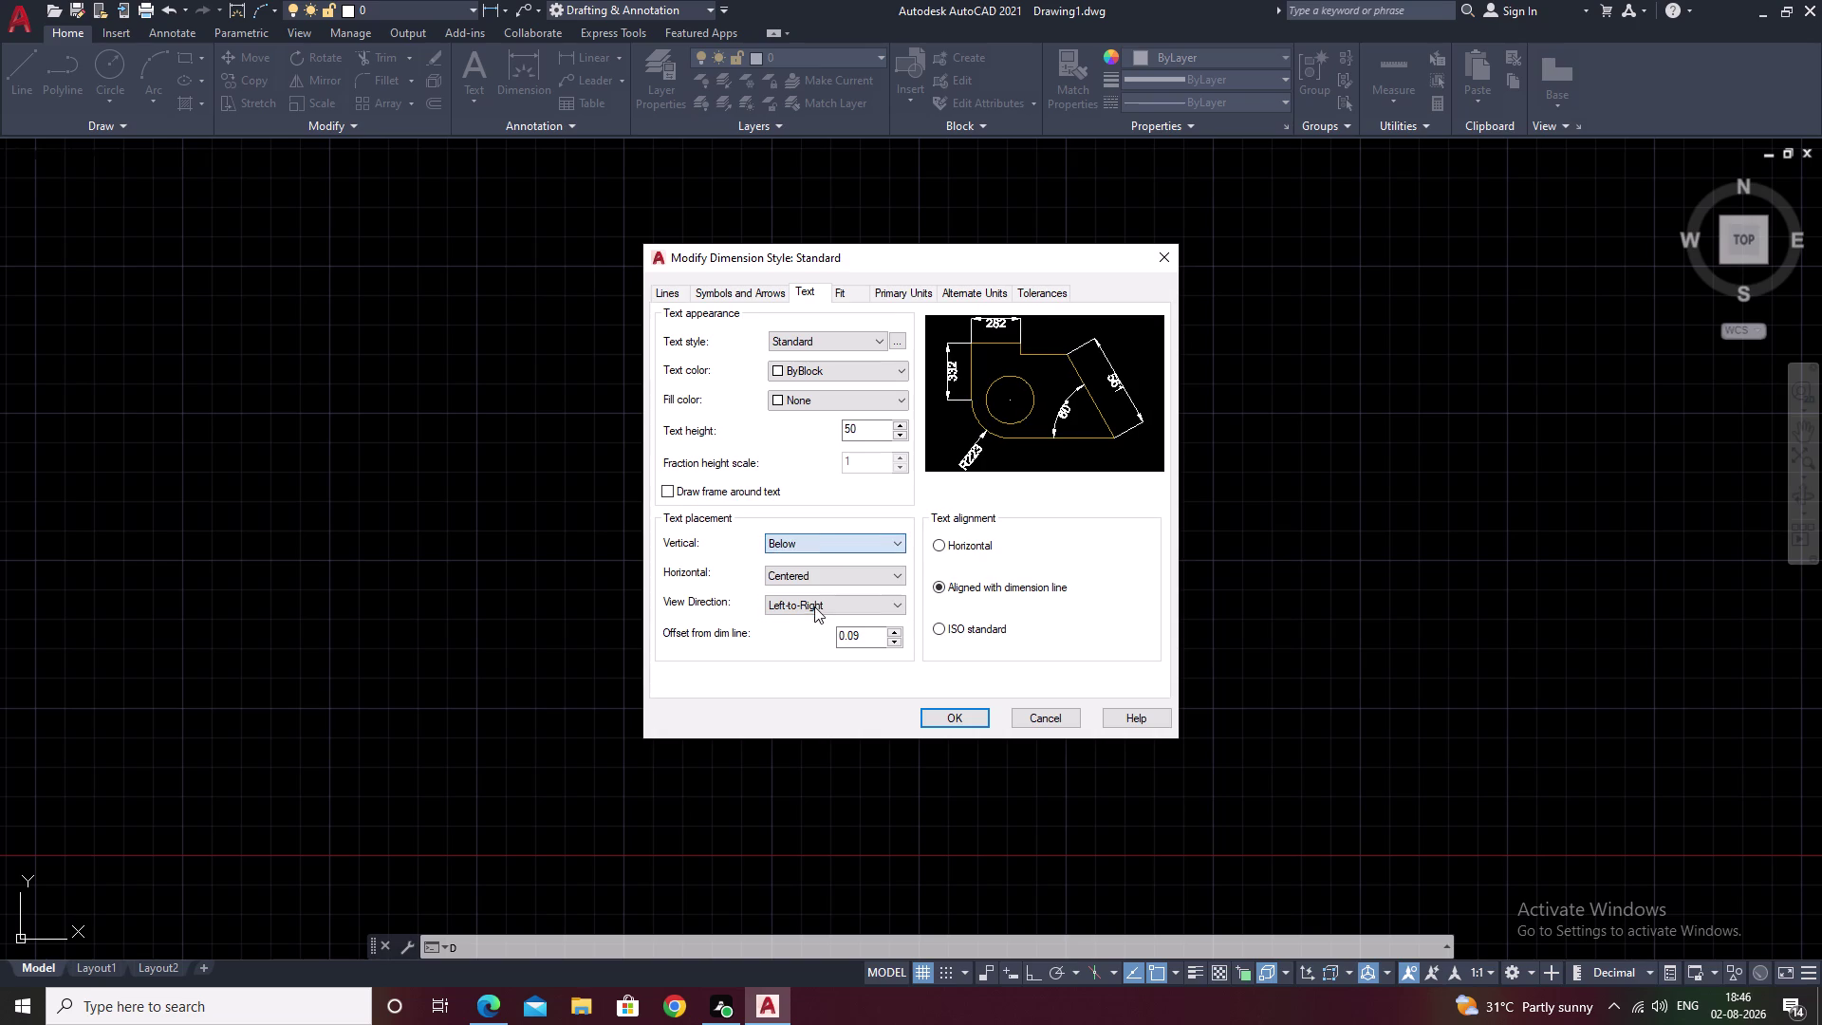
click(820, 545)
click(815, 571)
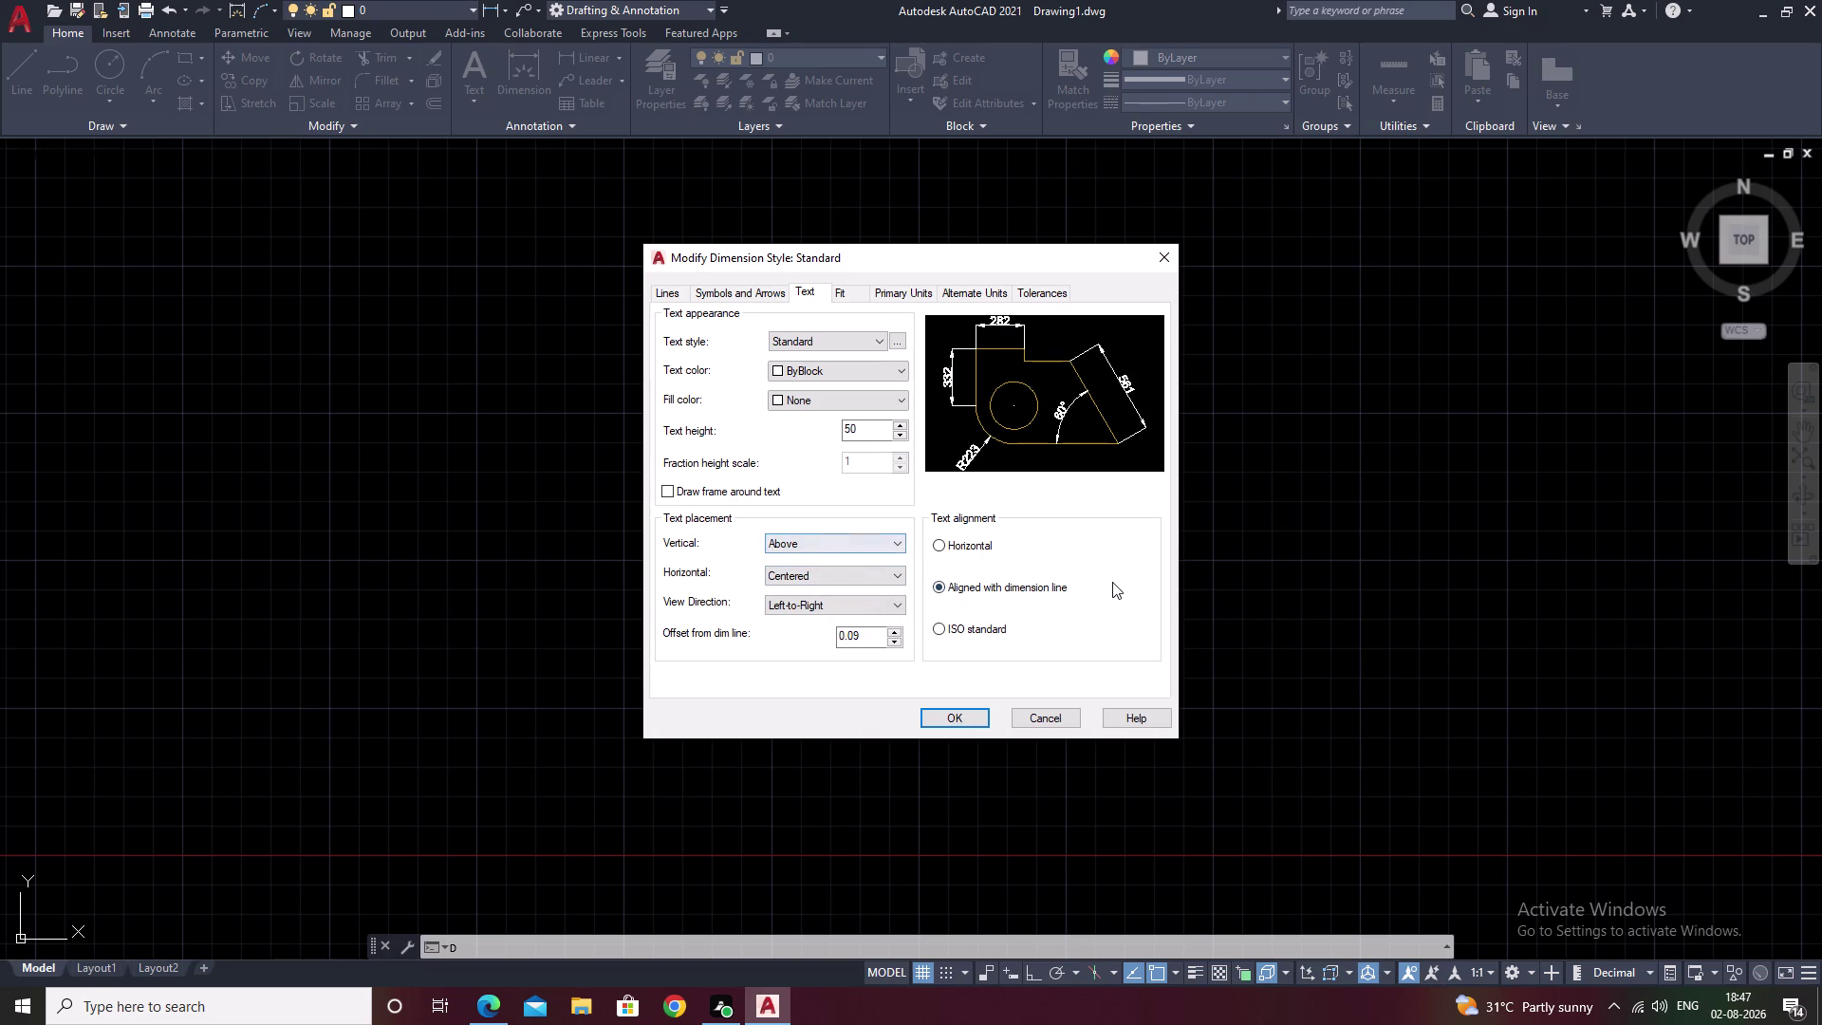
click(934, 547)
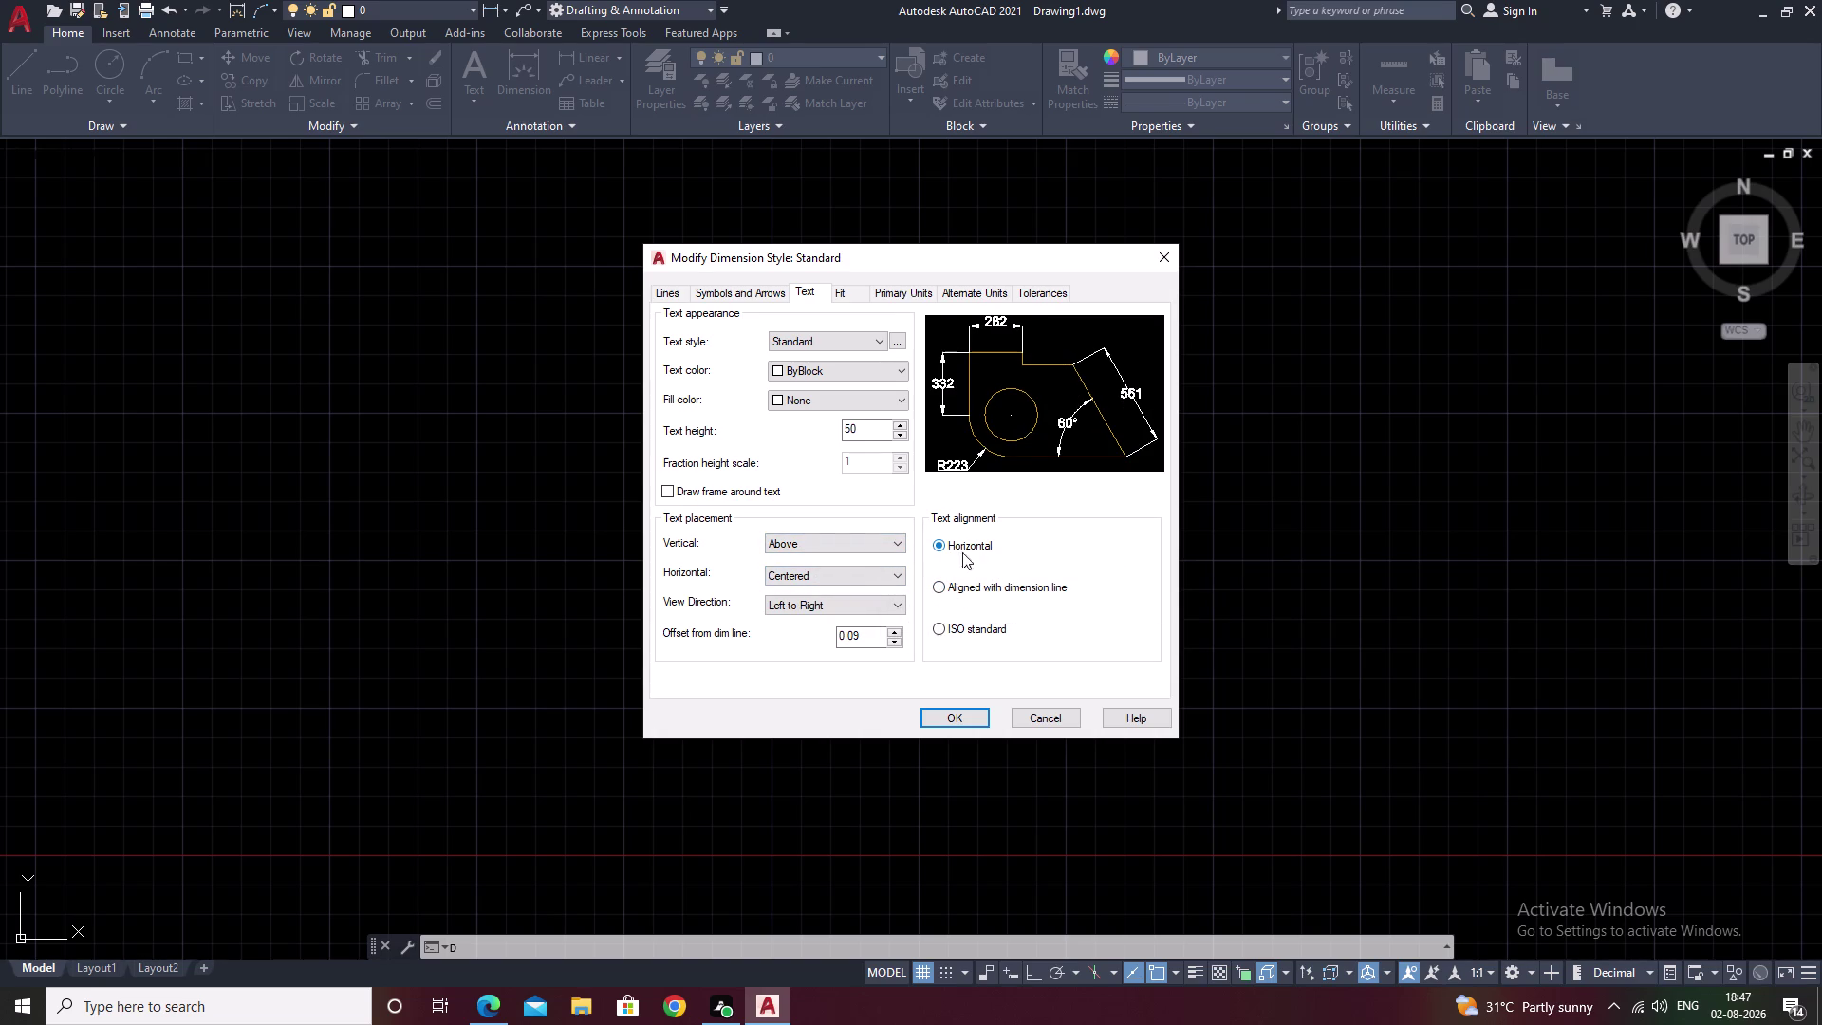
Confirm the style changes and close the Dimension Style Manager.
click(971, 715)
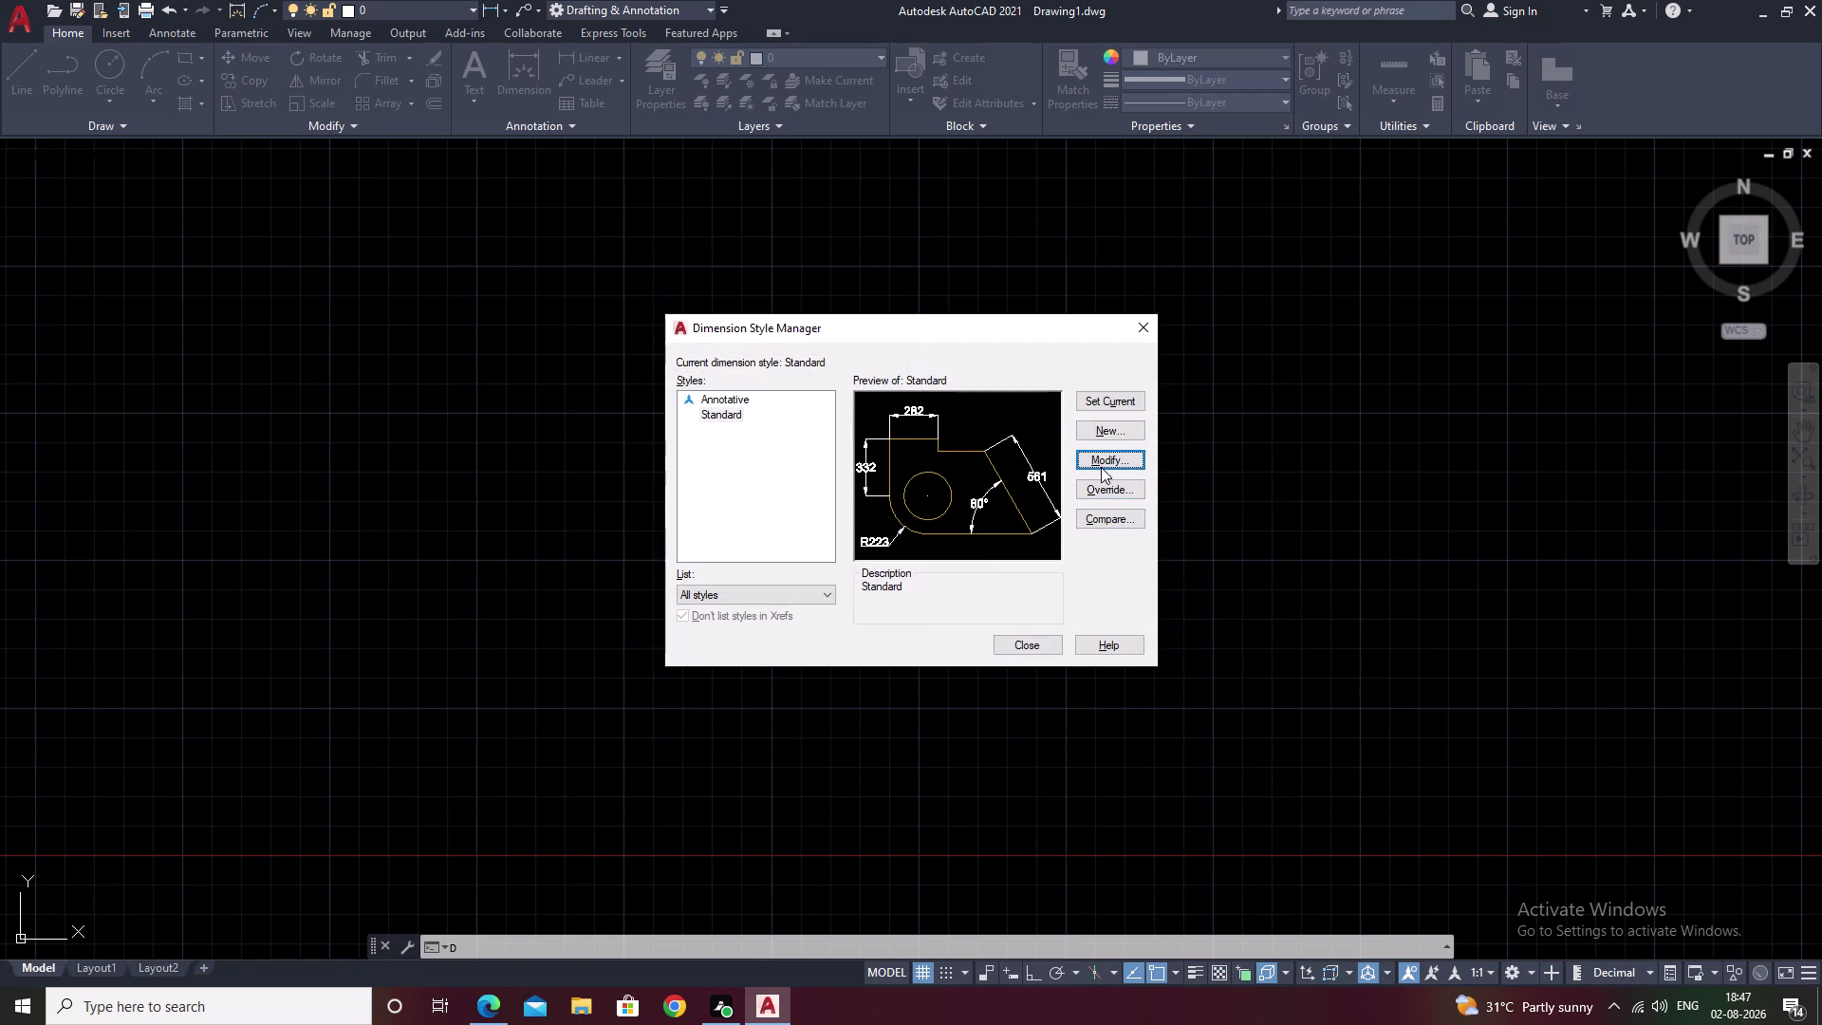
click(1041, 641)
scroll(down, 3)
middle_drag(1079, 572, 969, 661)
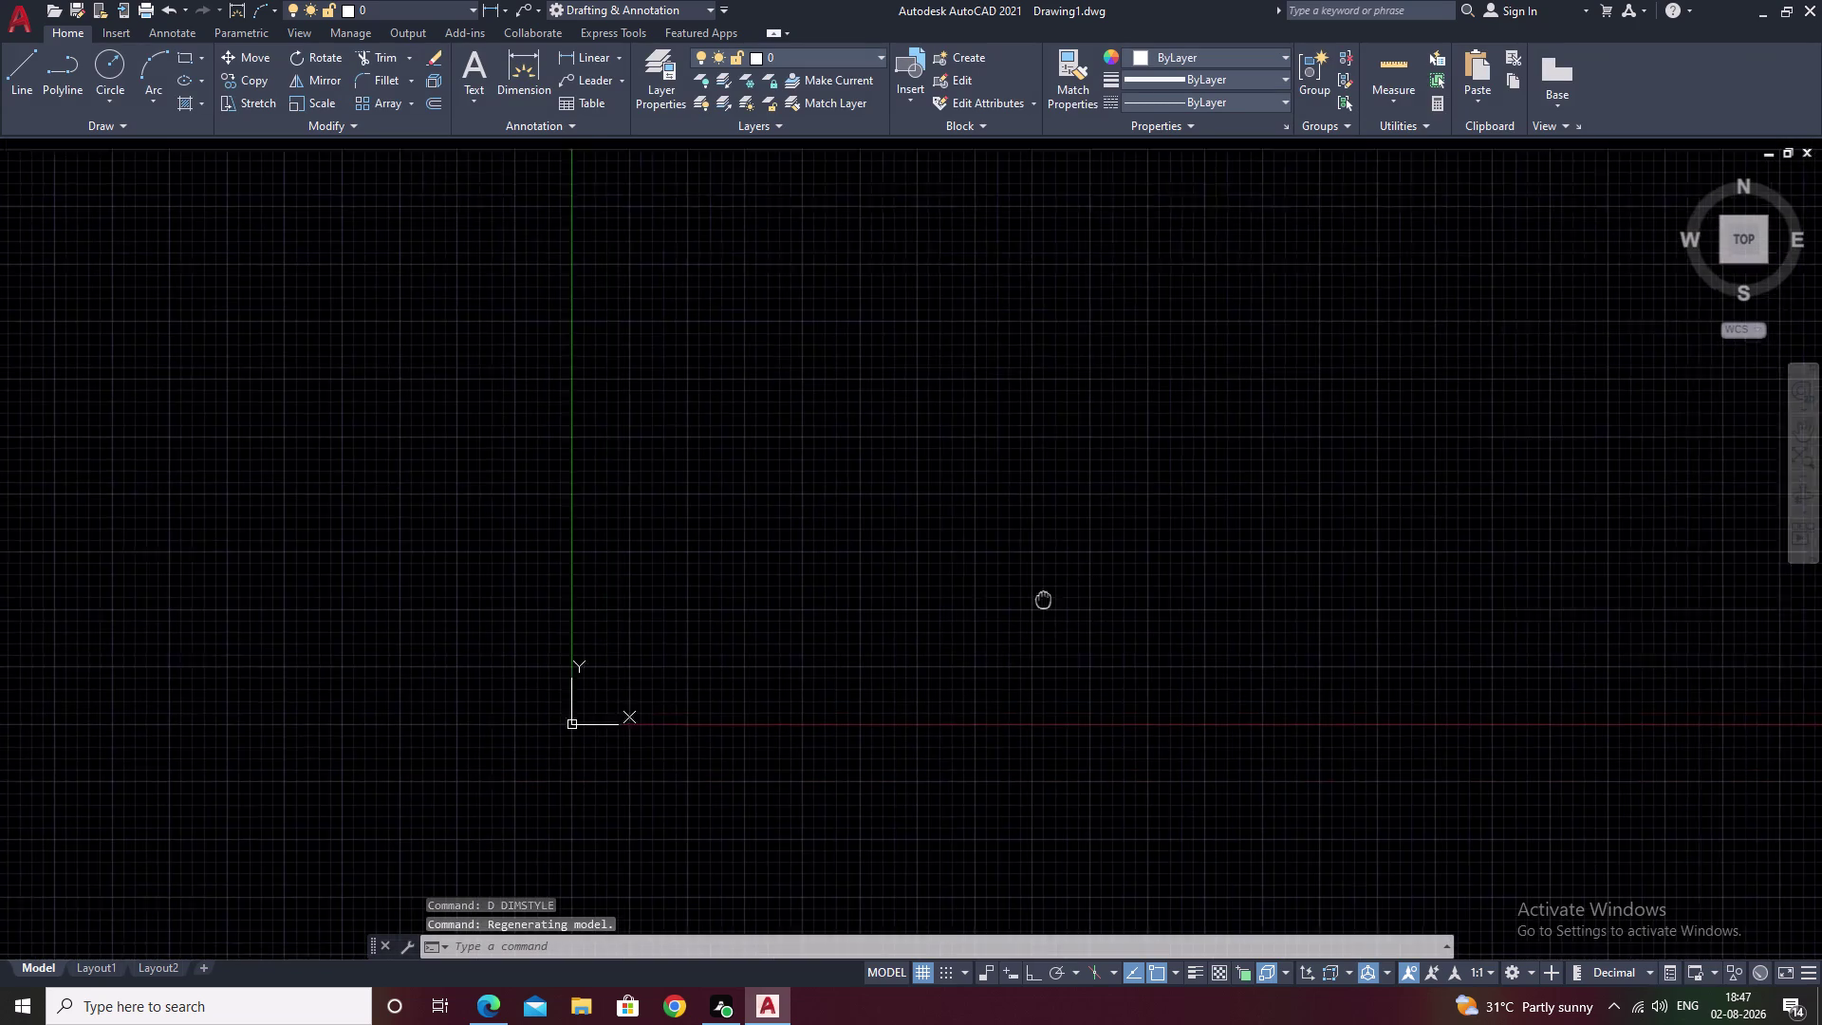
Turn off the grid and hide the interface panels for a clean screen.
middle_drag(968, 661, 684, 795)
key(F7)
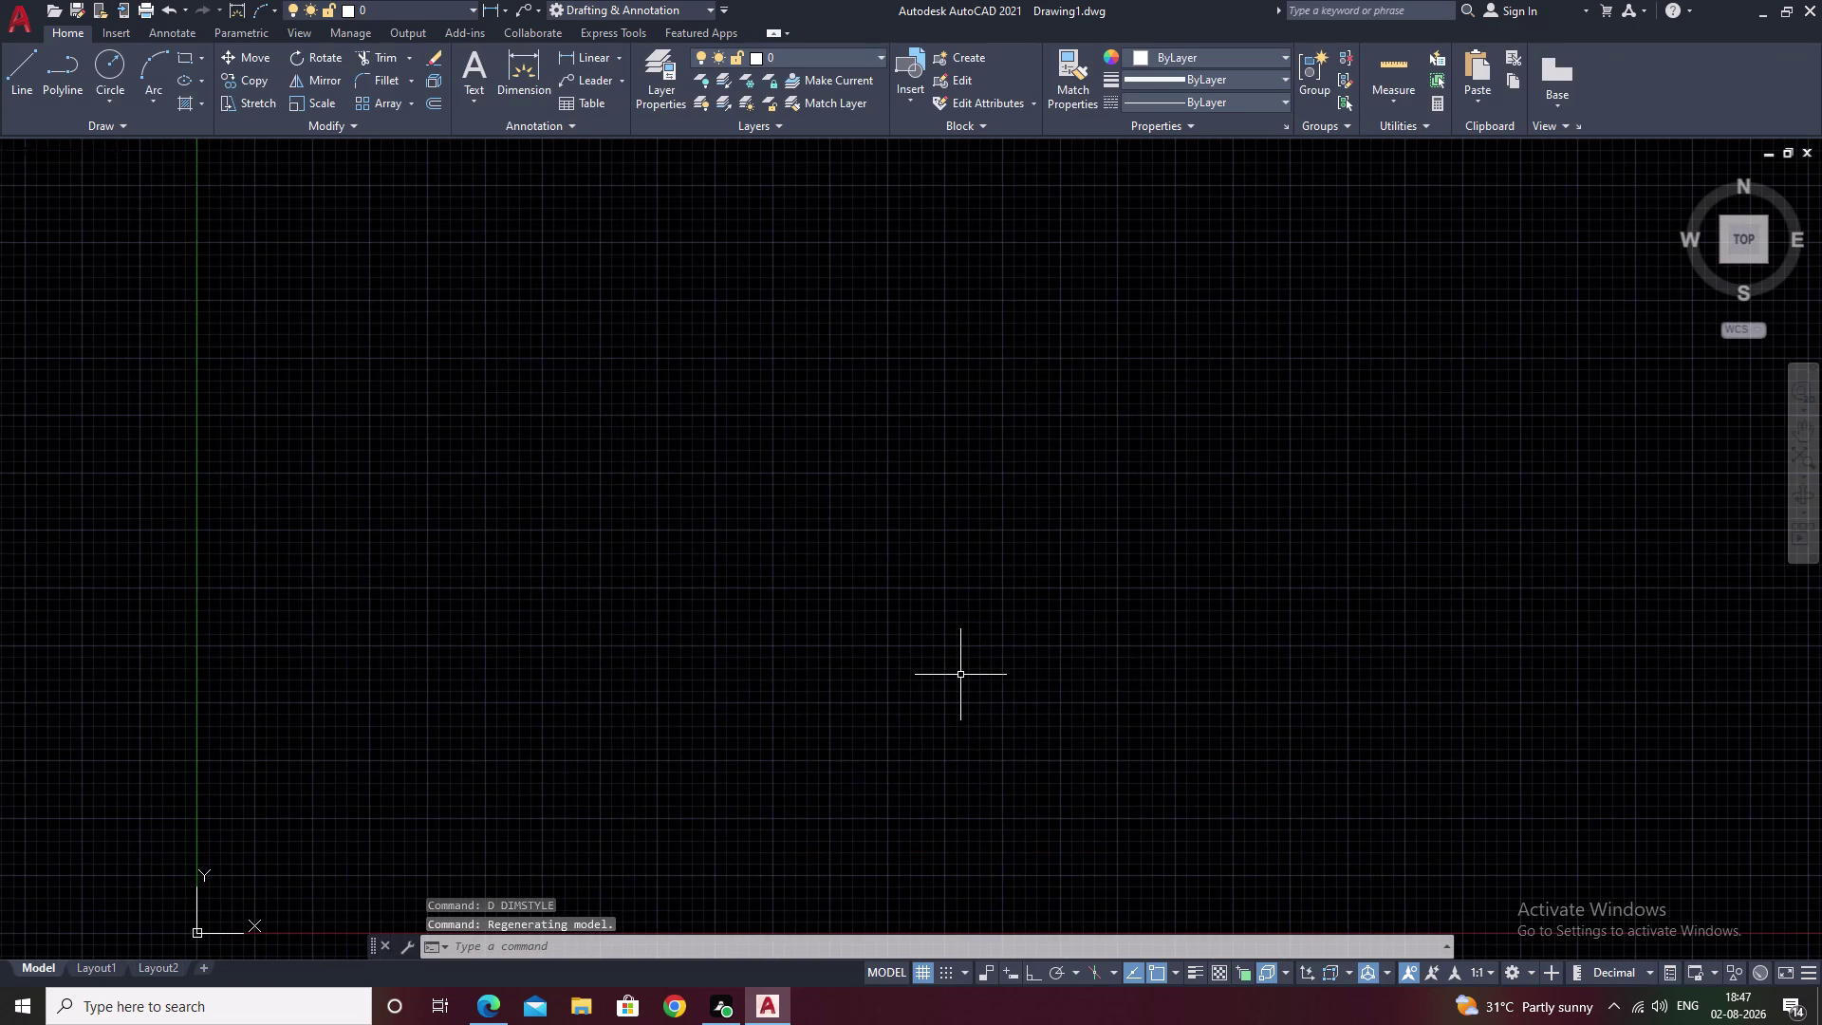
key(space)
click(1032, 654)
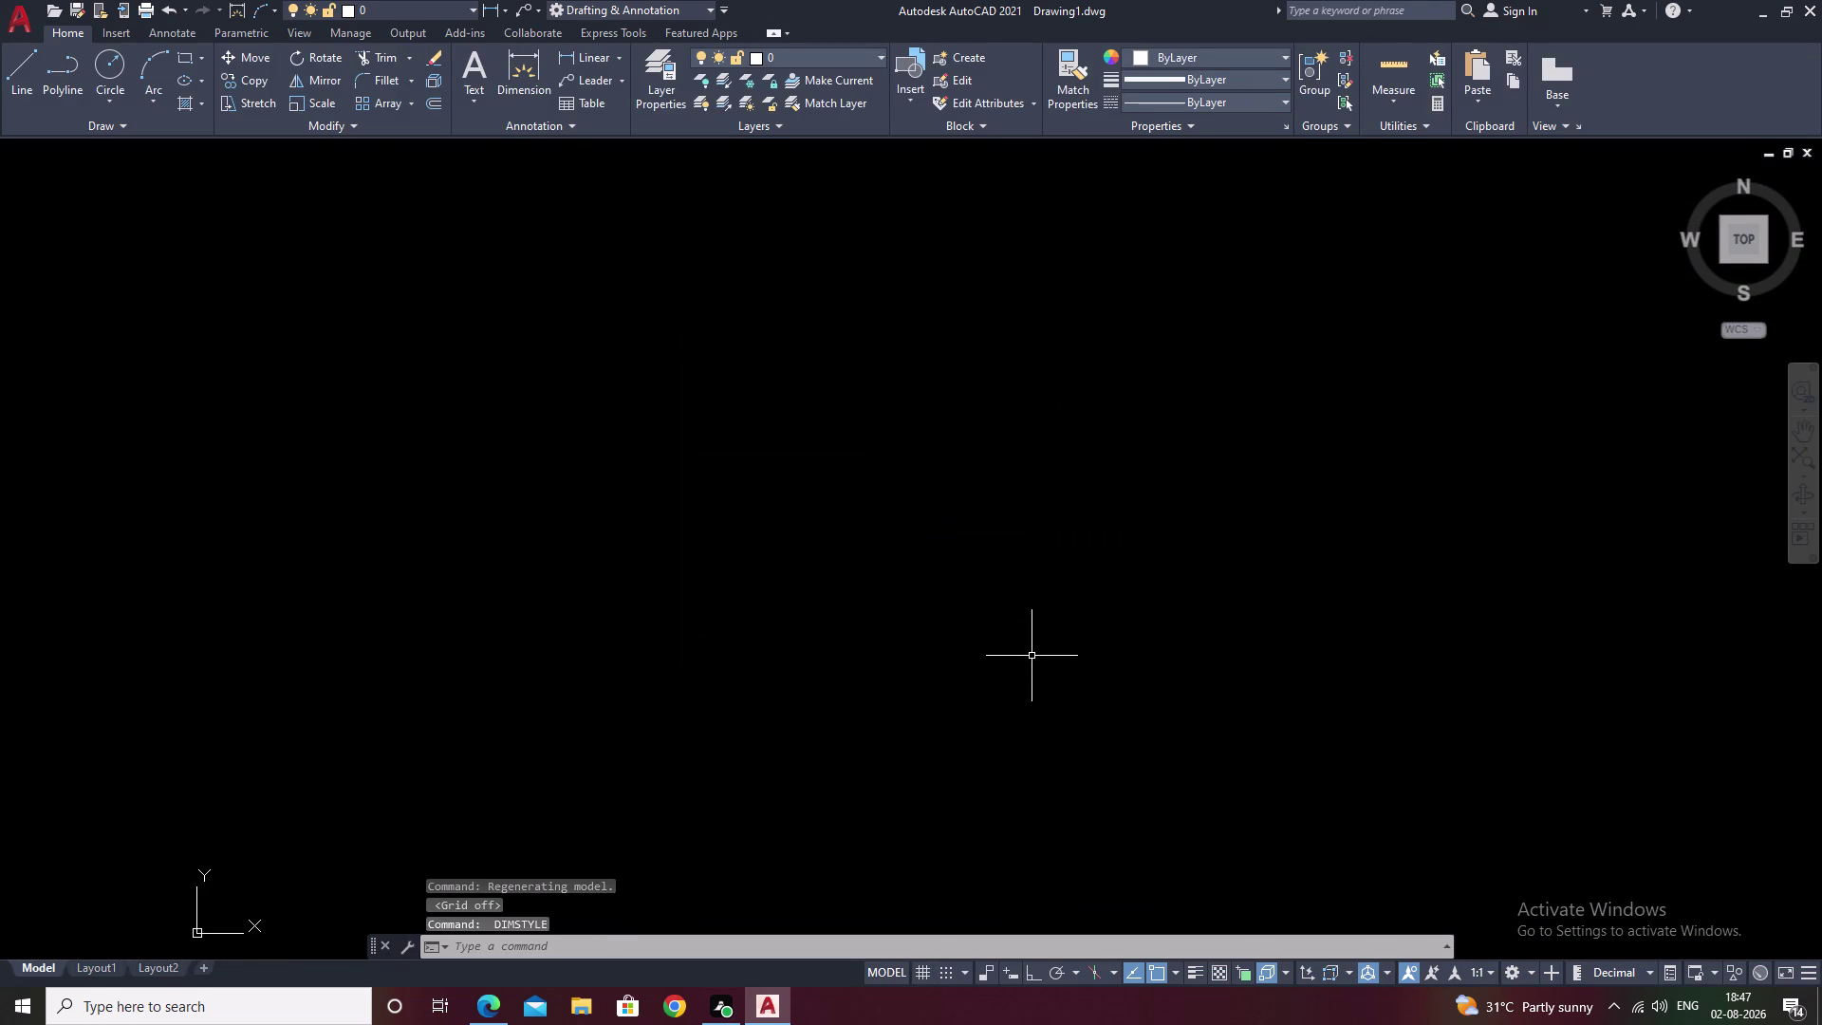
key(ctrl+0)
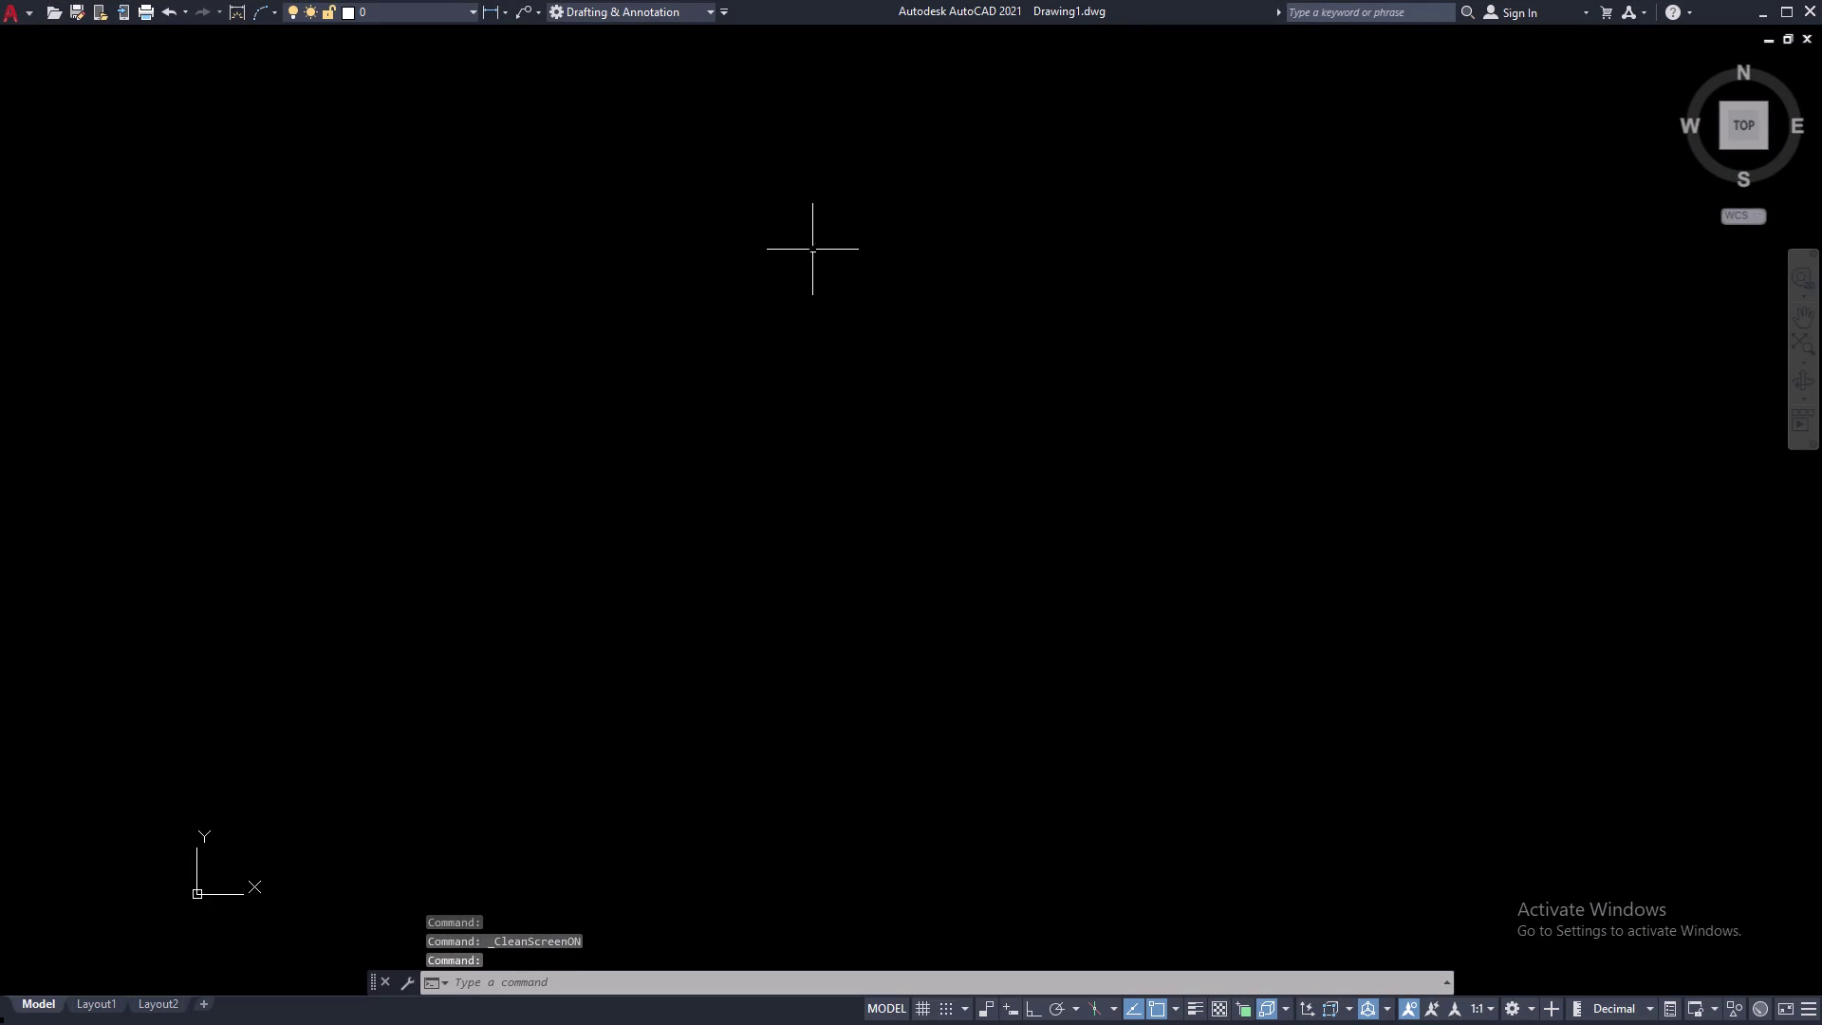
scroll(down, 3)
middle_drag(914, 303, 360, 568)
middle_drag(656, 504, 603, 556)
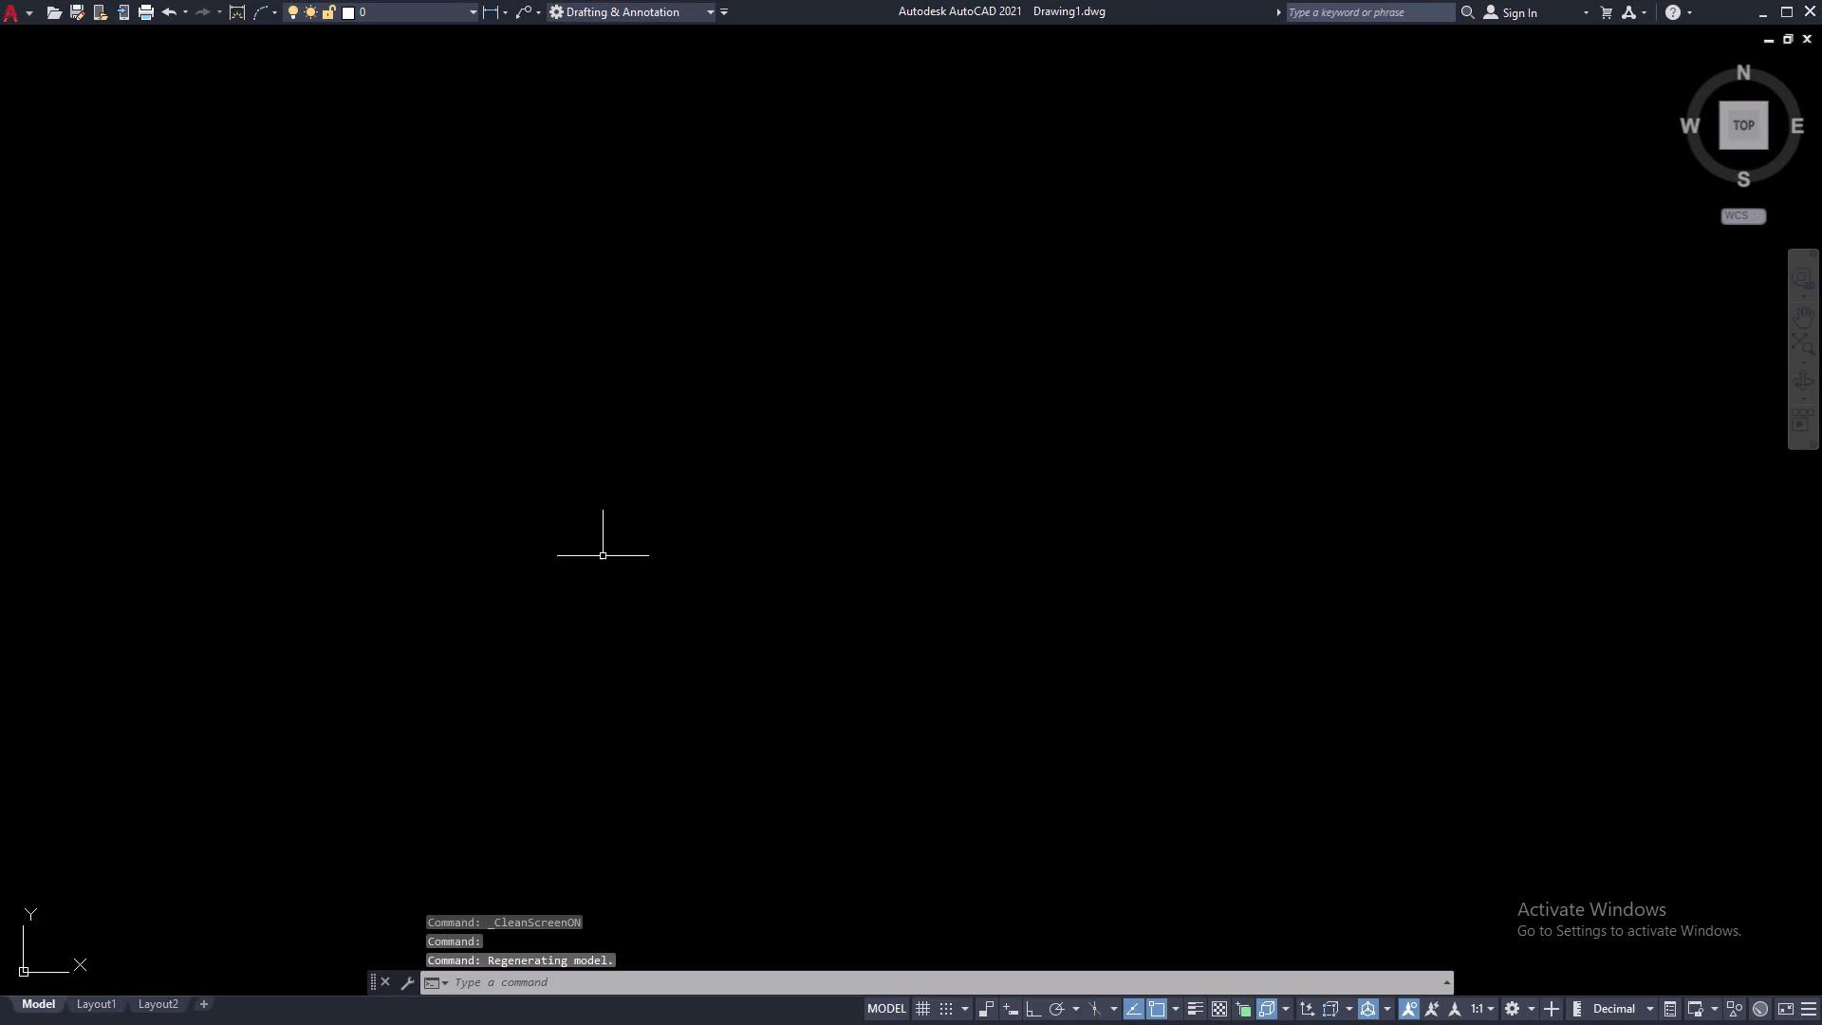
Start the rectangle with Ortho on and a 100-unit first edge.
text(L)
key(space)
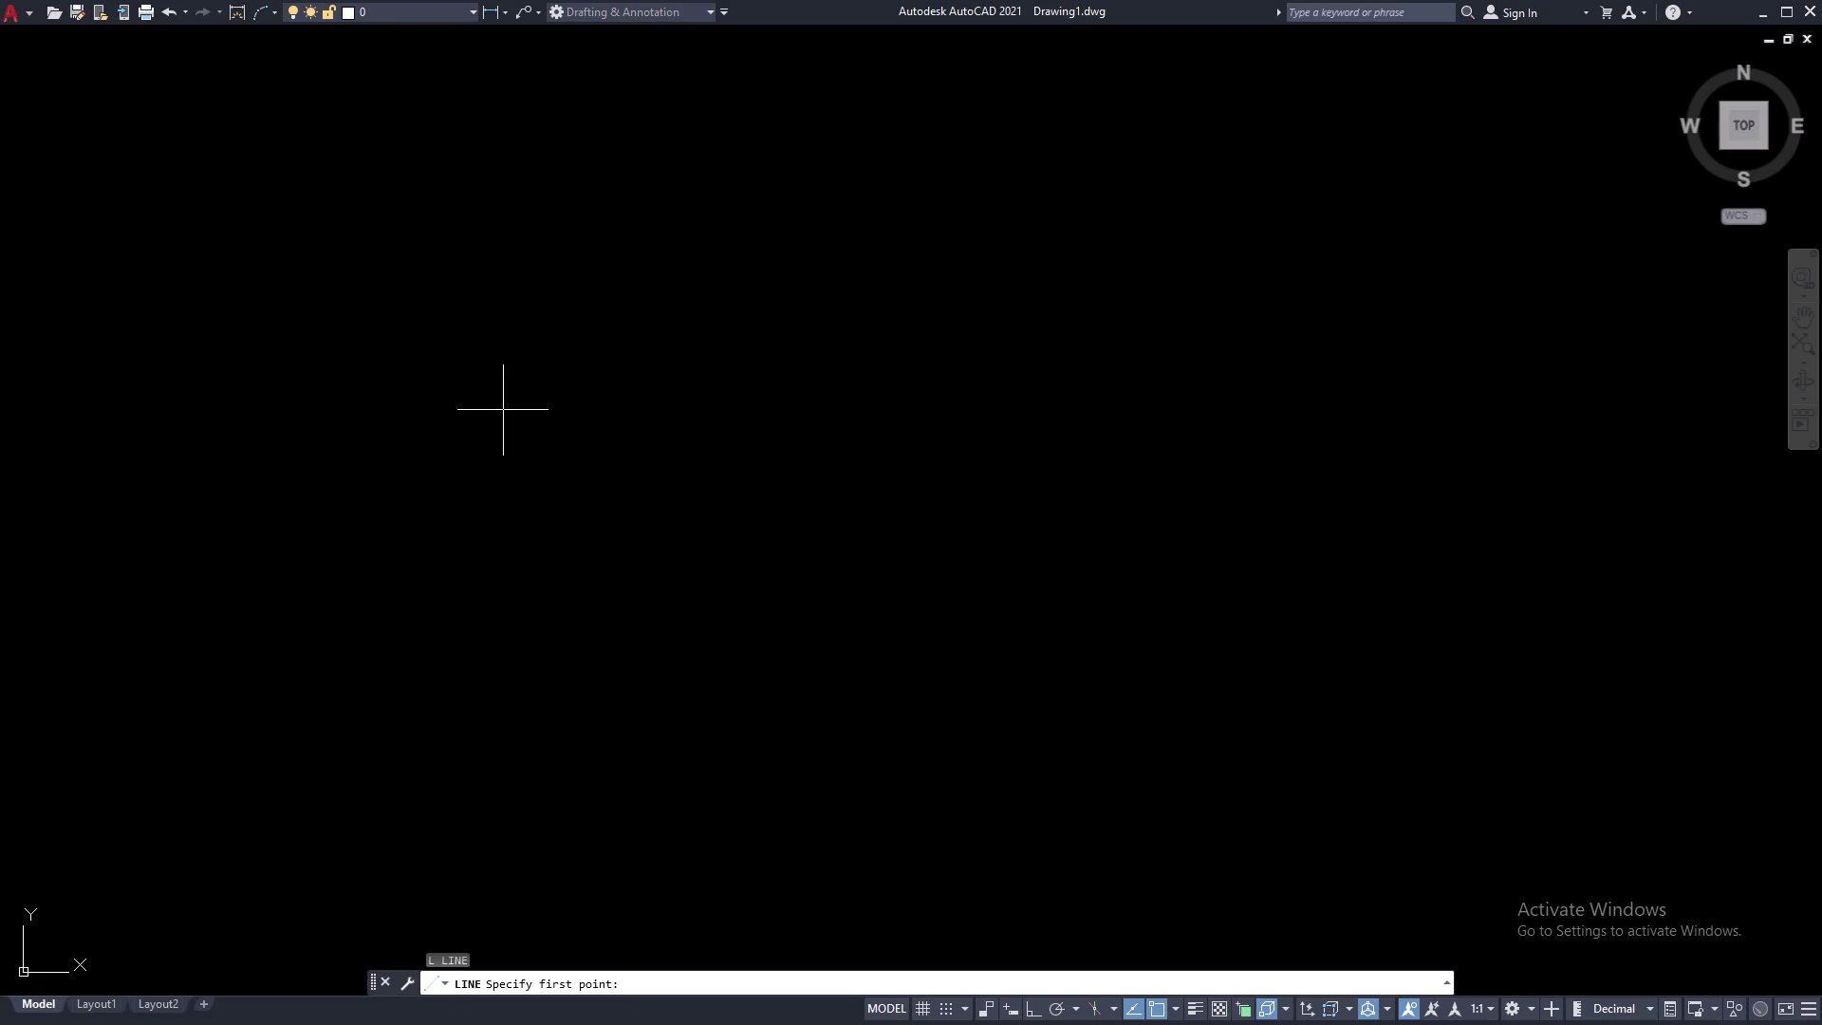
click(384, 362)
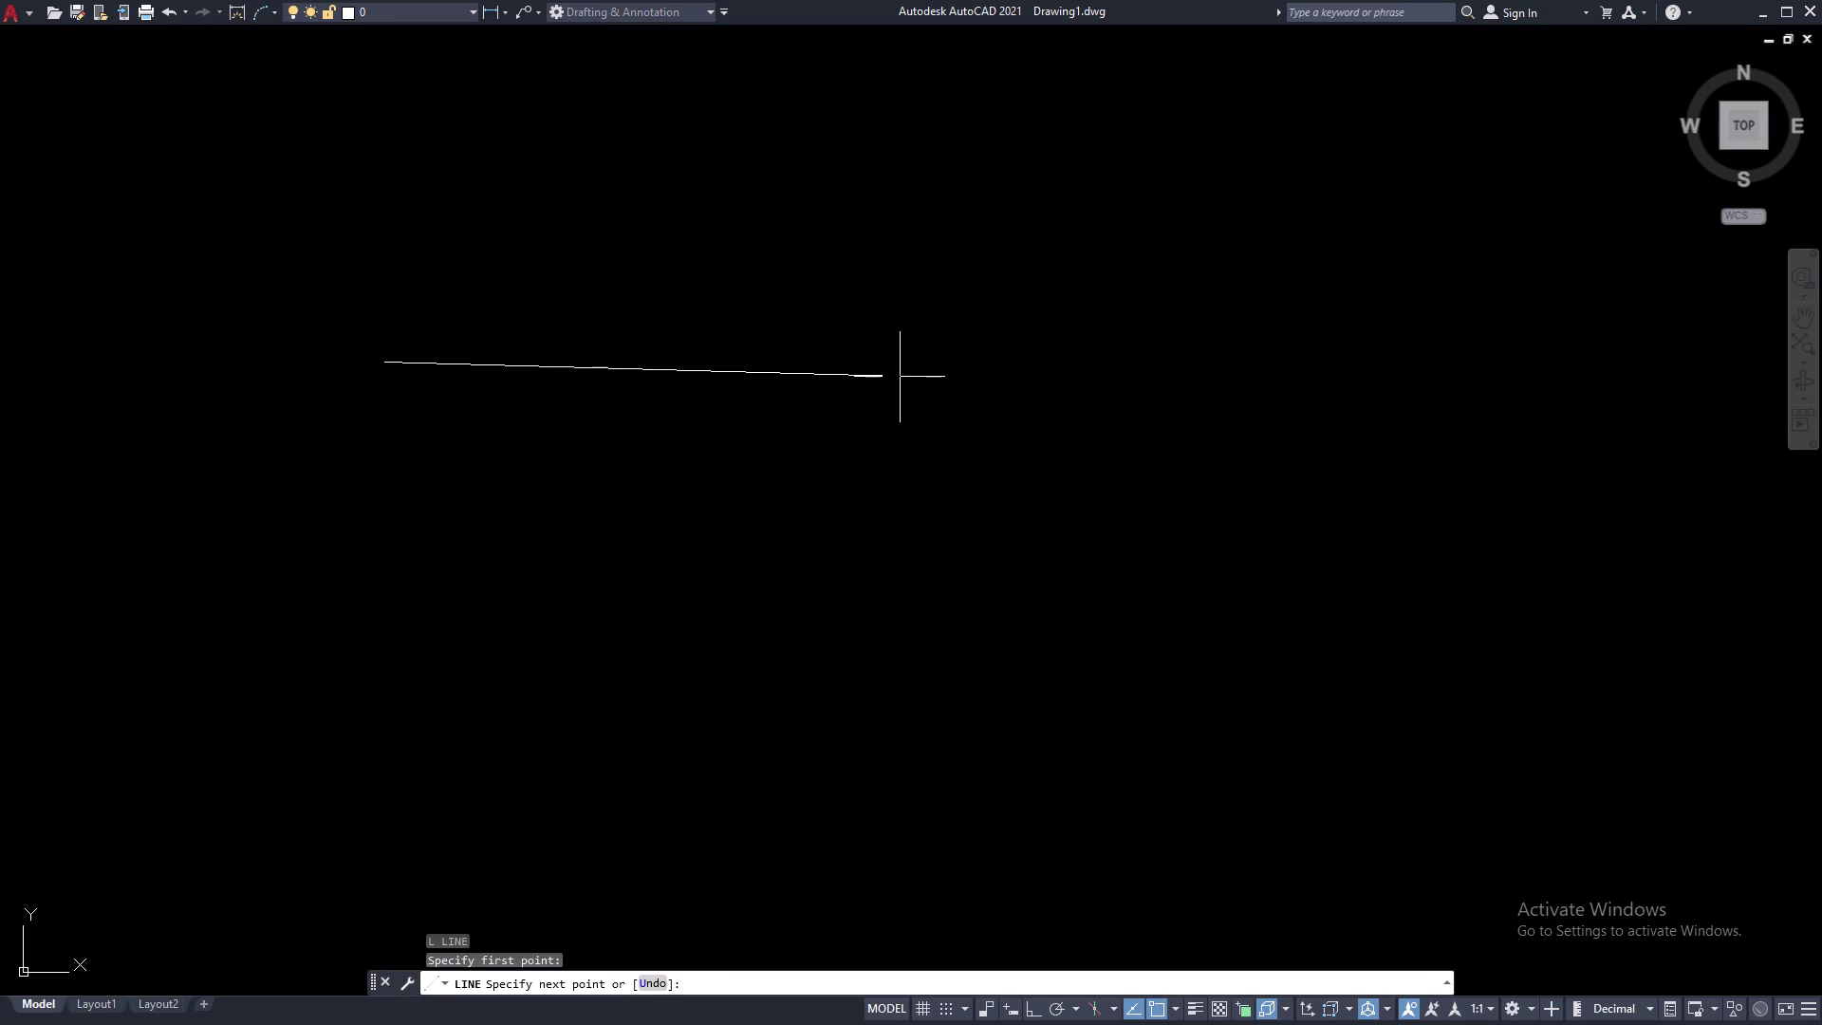
key(F8)
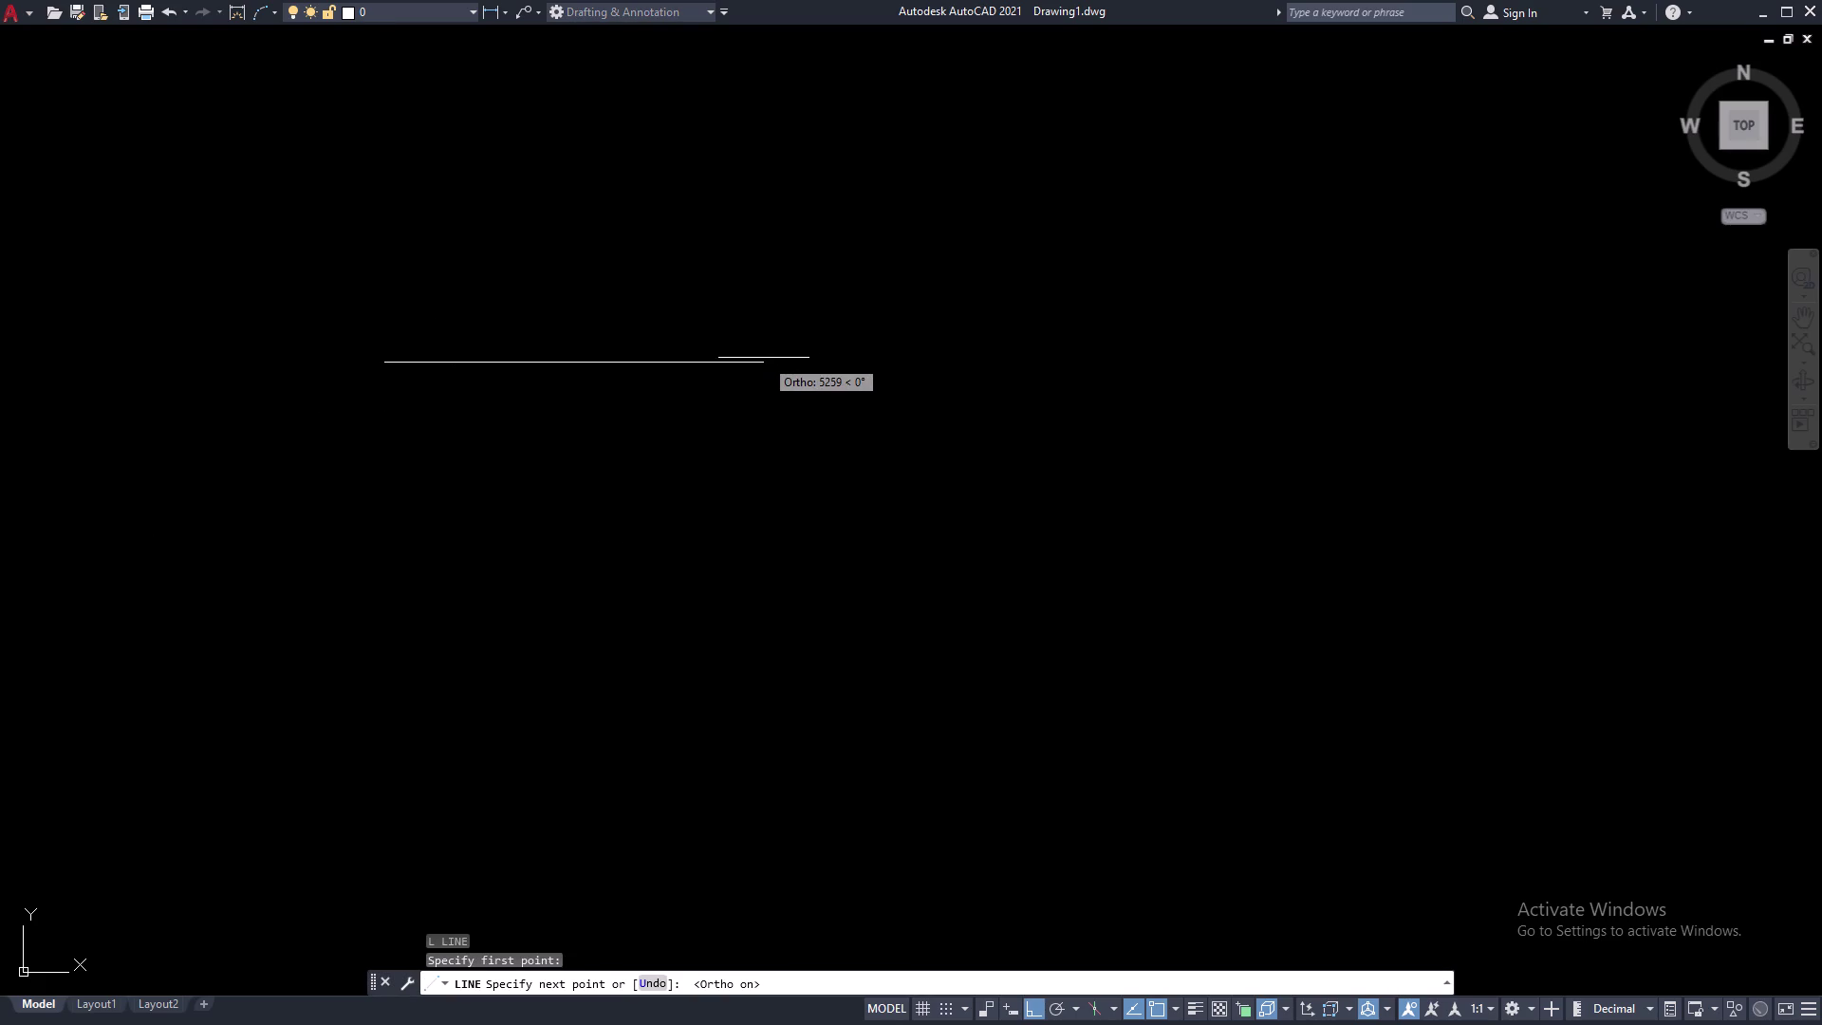
text(100)
key(space)
scroll(up, 3)
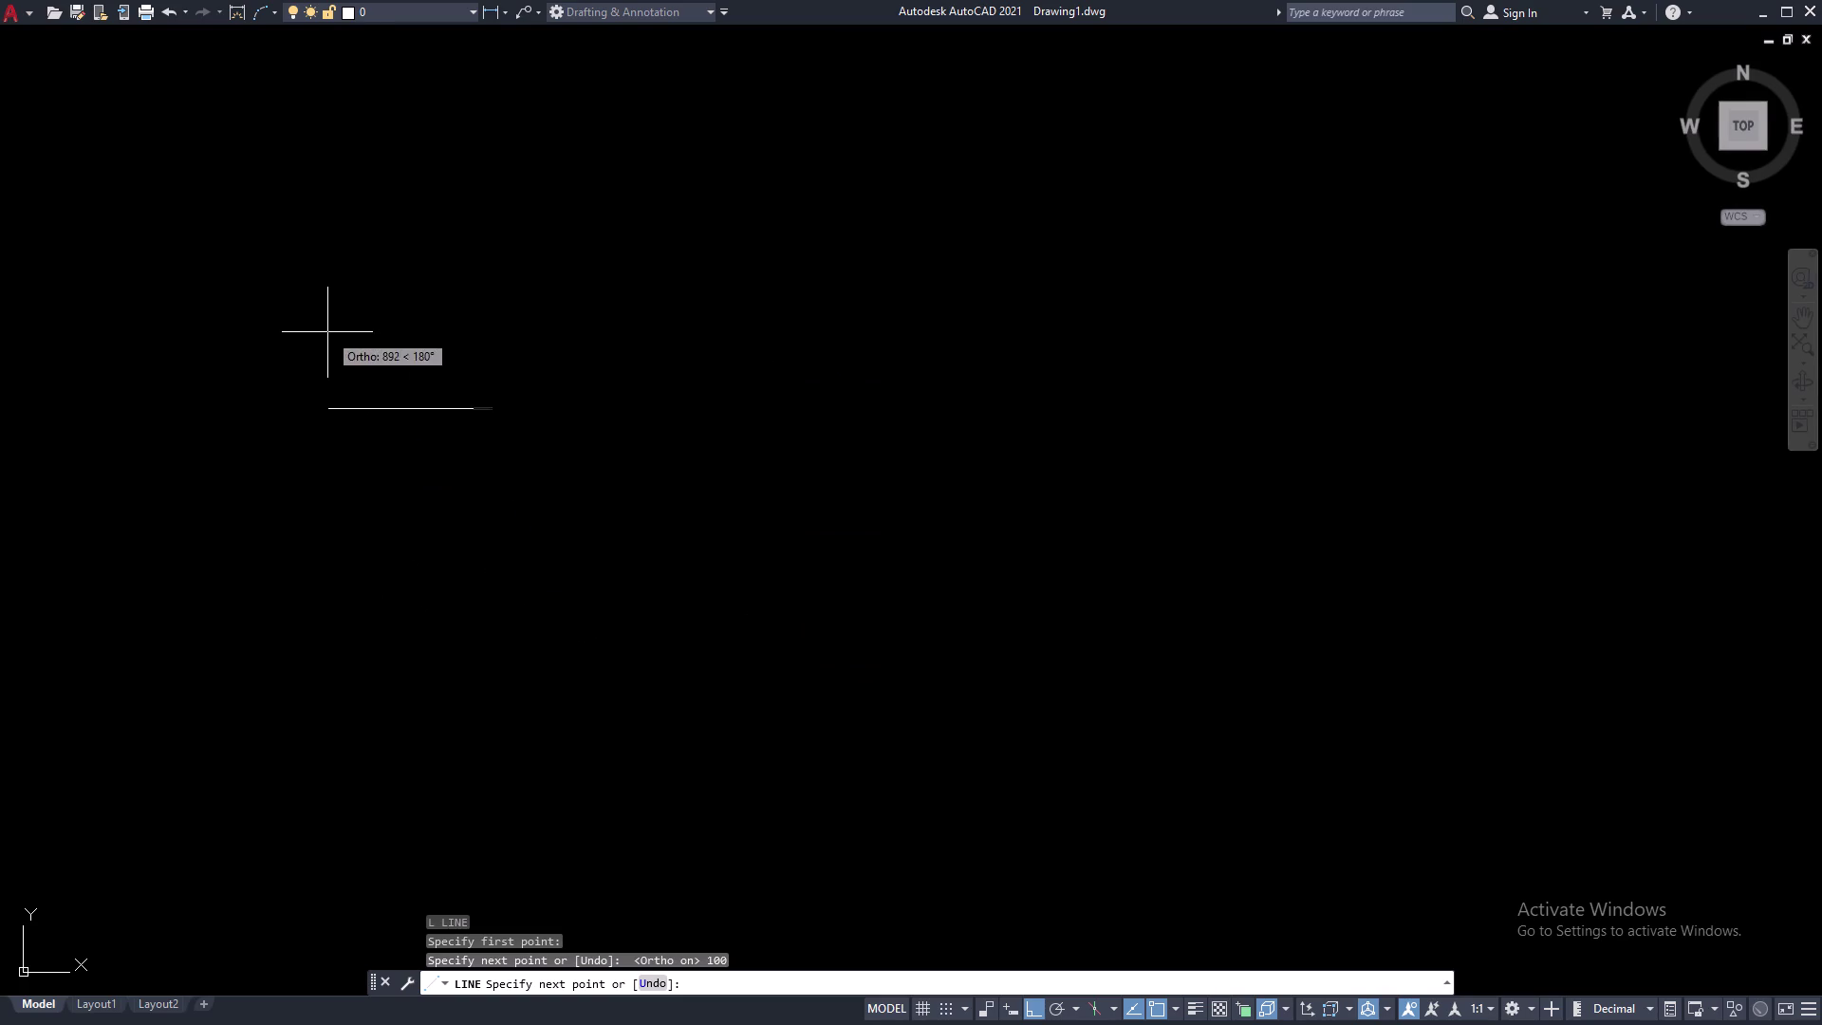
scroll(up, 3)
scroll(up, 3)
middle_drag(492, 463, 402, 317)
scroll(up, 3)
middle_drag(834, 427, 741, 292)
middle_drag(1448, 704, 1540, 580)
scroll(down, 3)
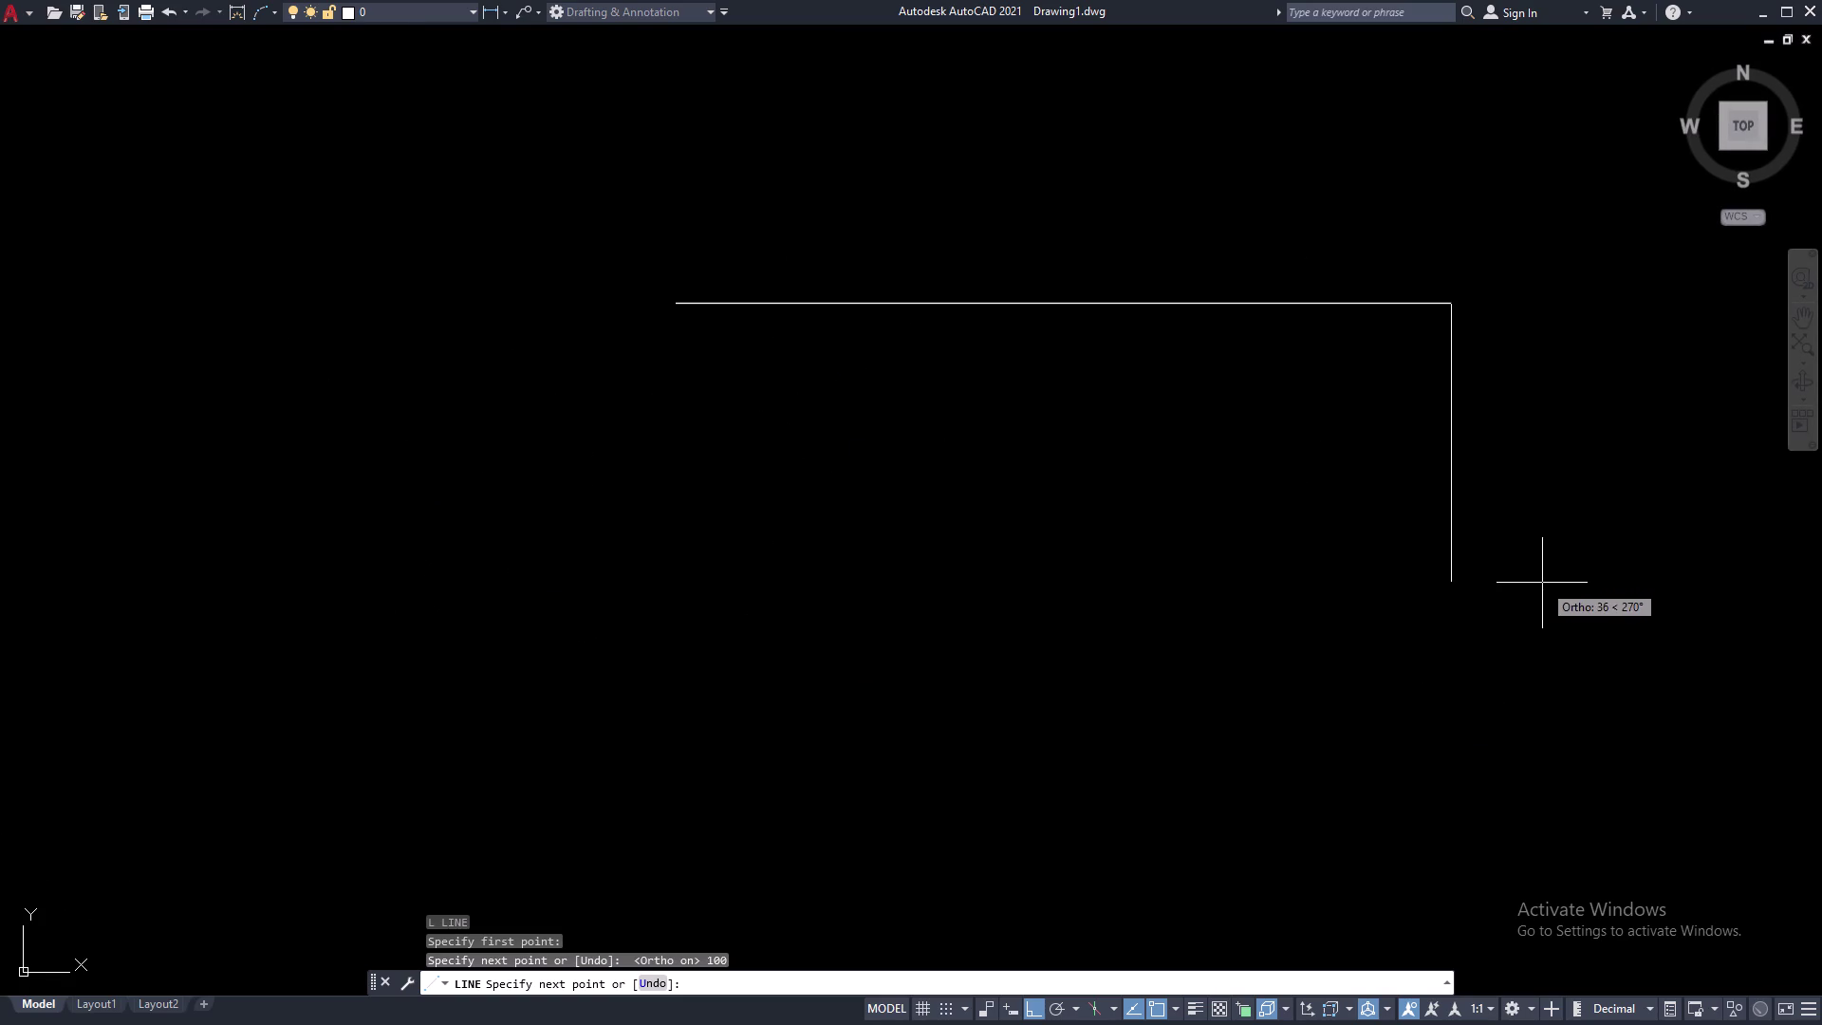
Add the 50-unit and 100-unit edges, then close the rectangle.
text(50)
key(space)
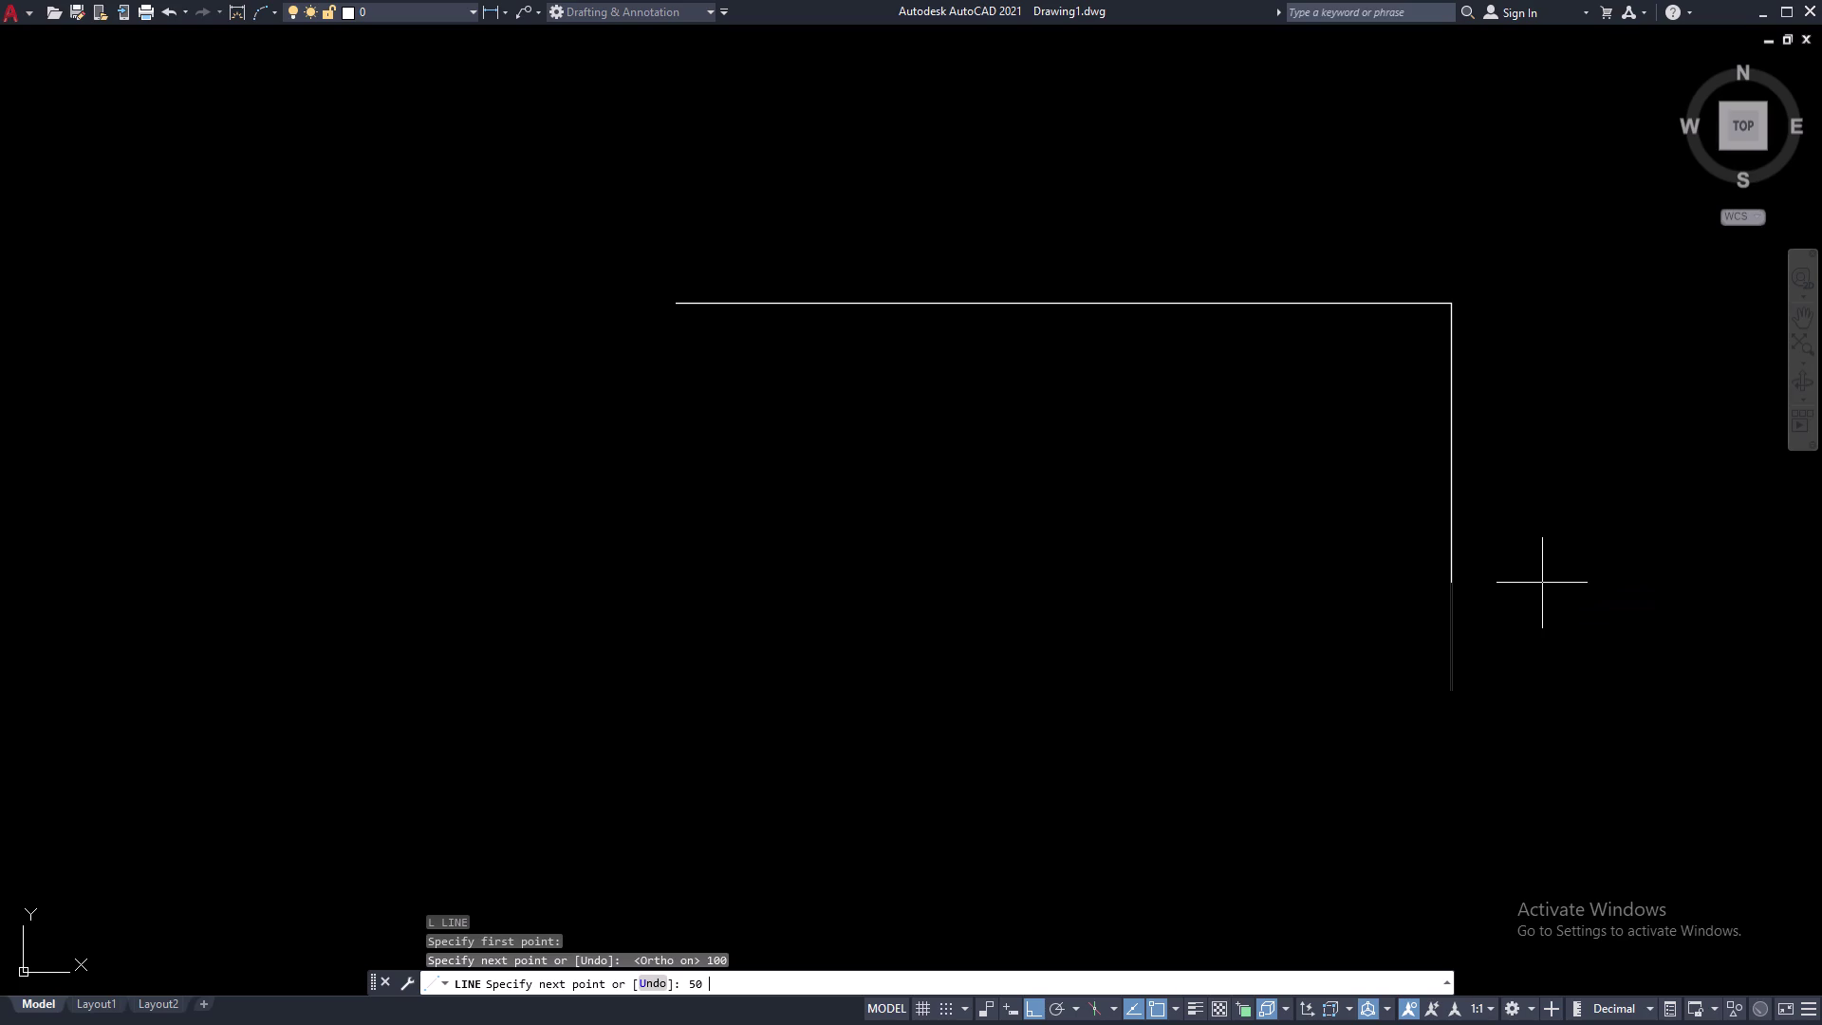
text(100)
key(space)
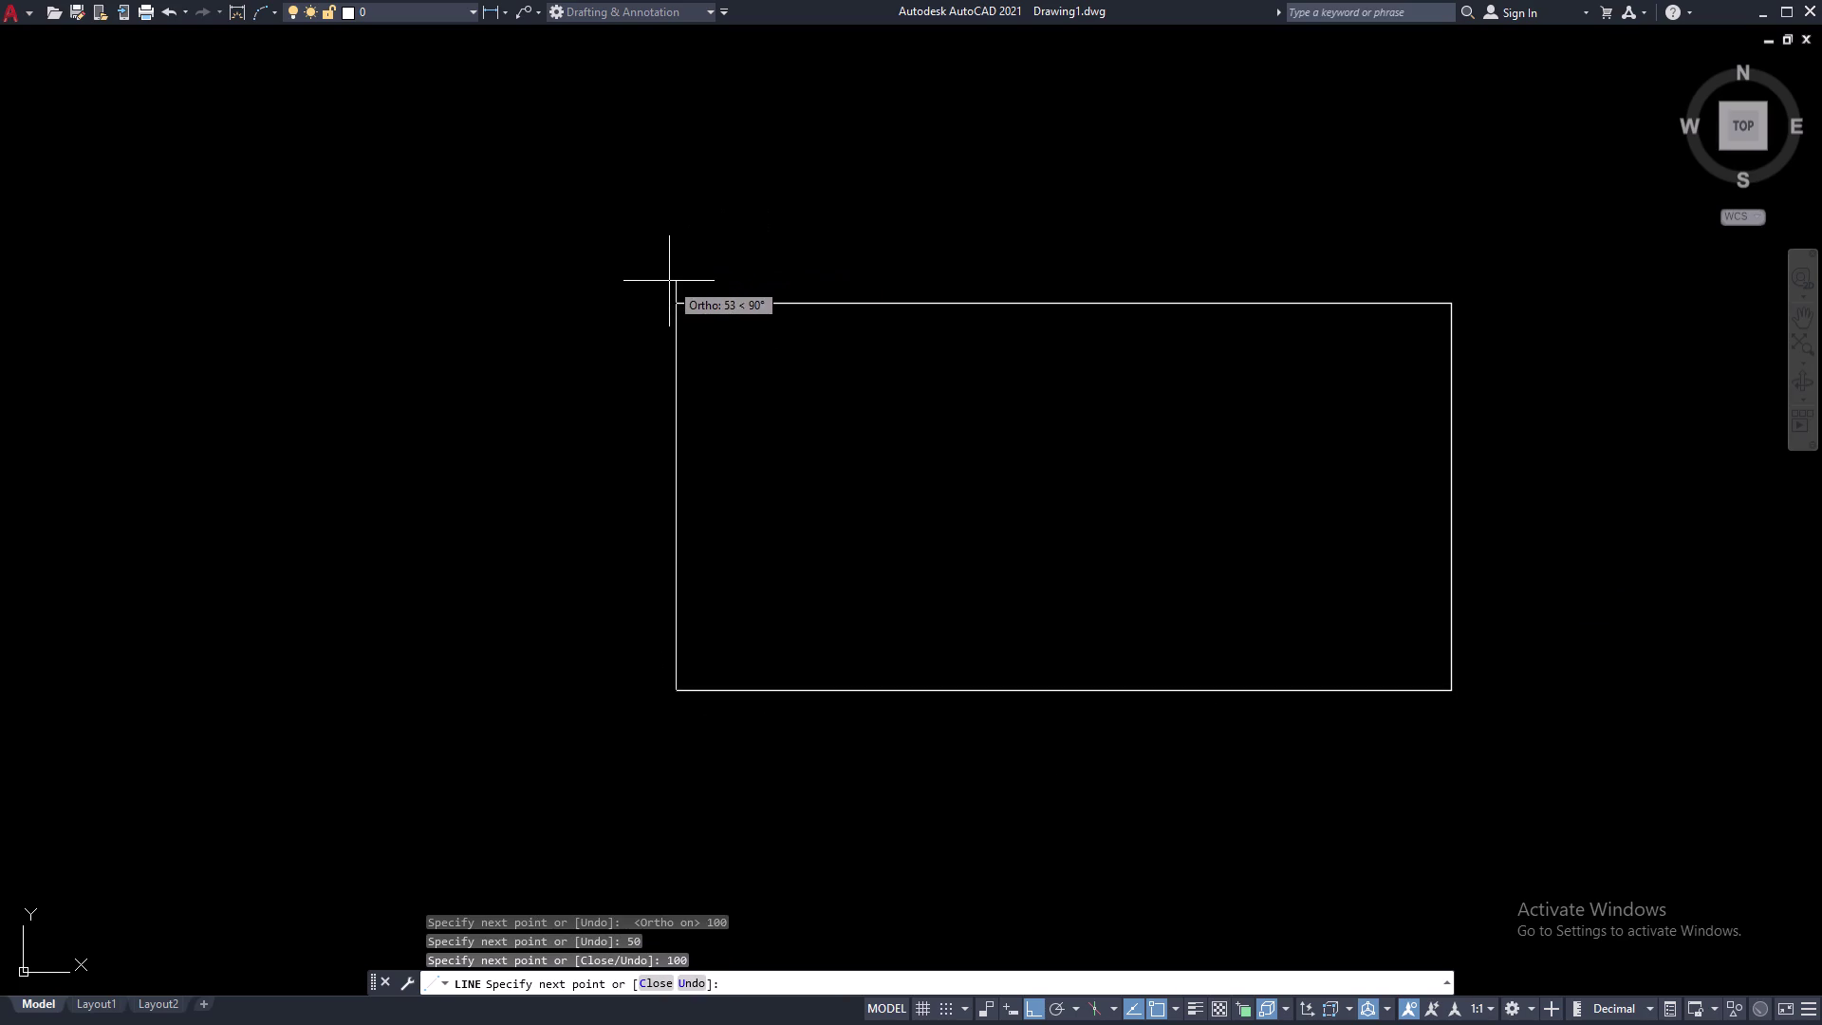
text(C)
key(space)
key(Escape)
middle_drag(1086, 434, 739, 589)
middle_drag(749, 563, 721, 436)
drag(940, 255, 504, 332)
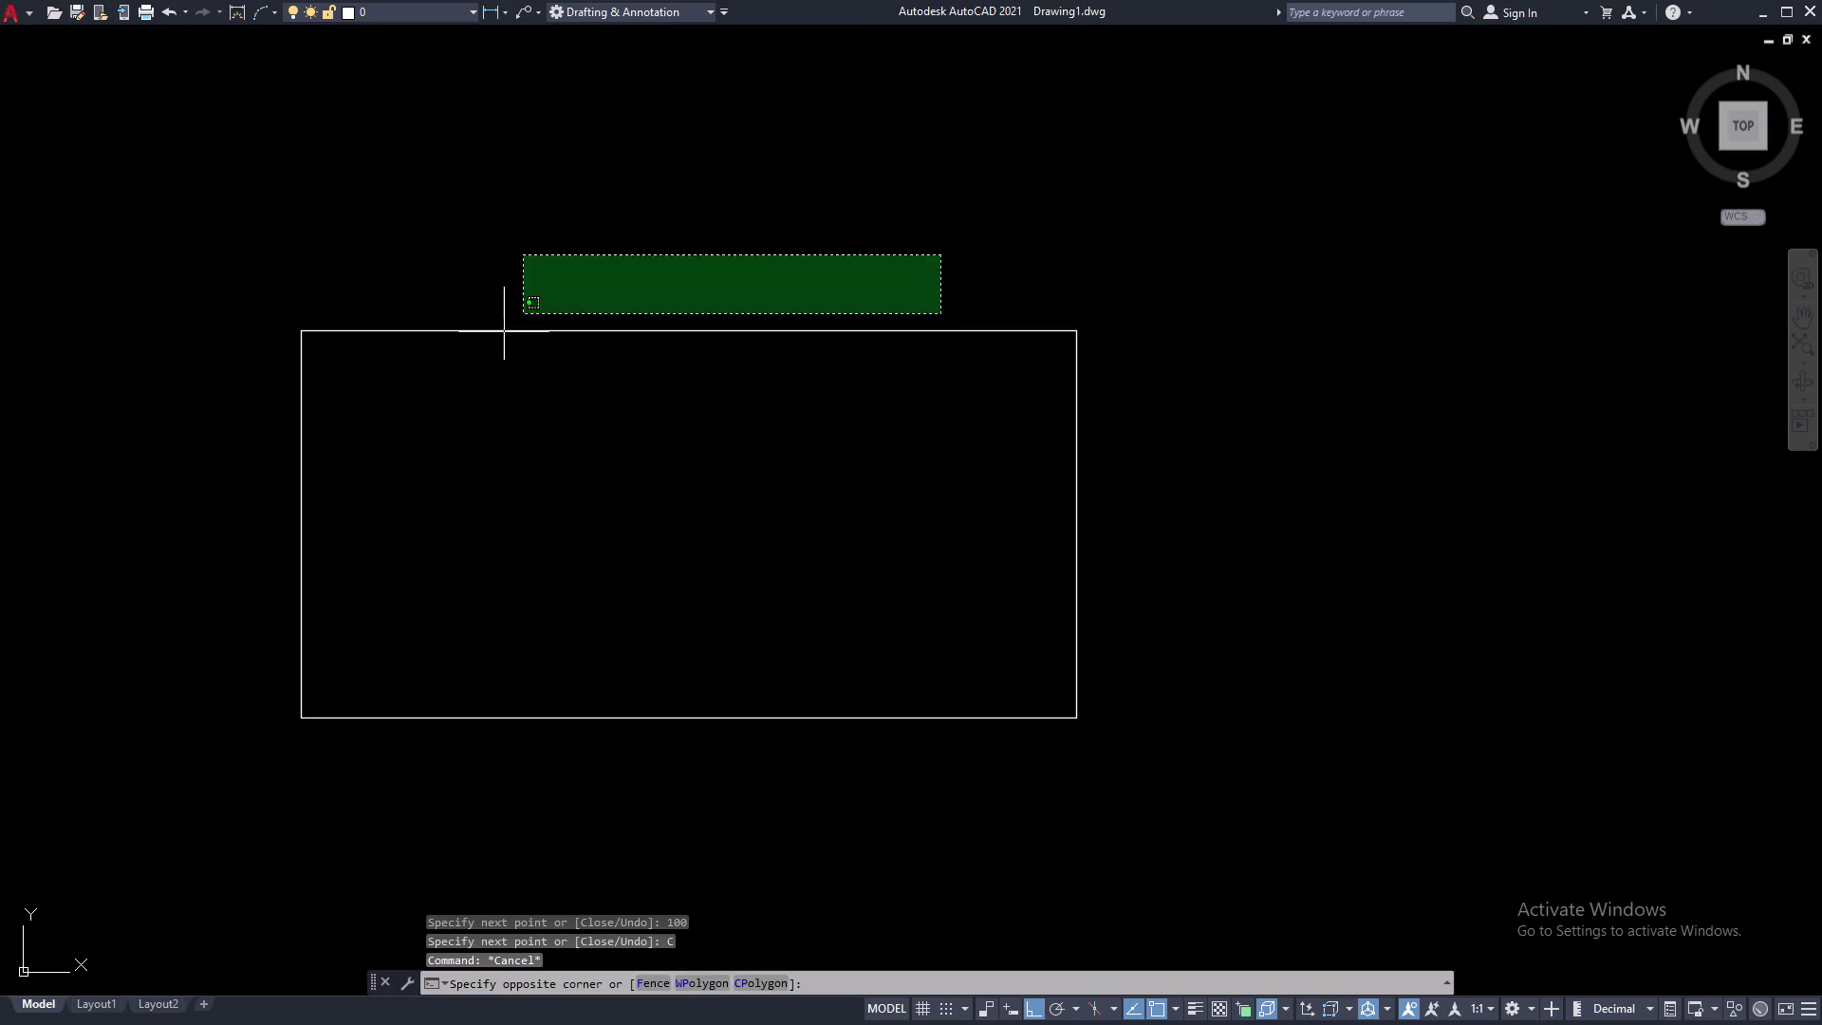
Select the rectangle and begin a move, then cancel it.
drag(504, 332, 835, 963)
click(848, 959)
click(1065, 775)
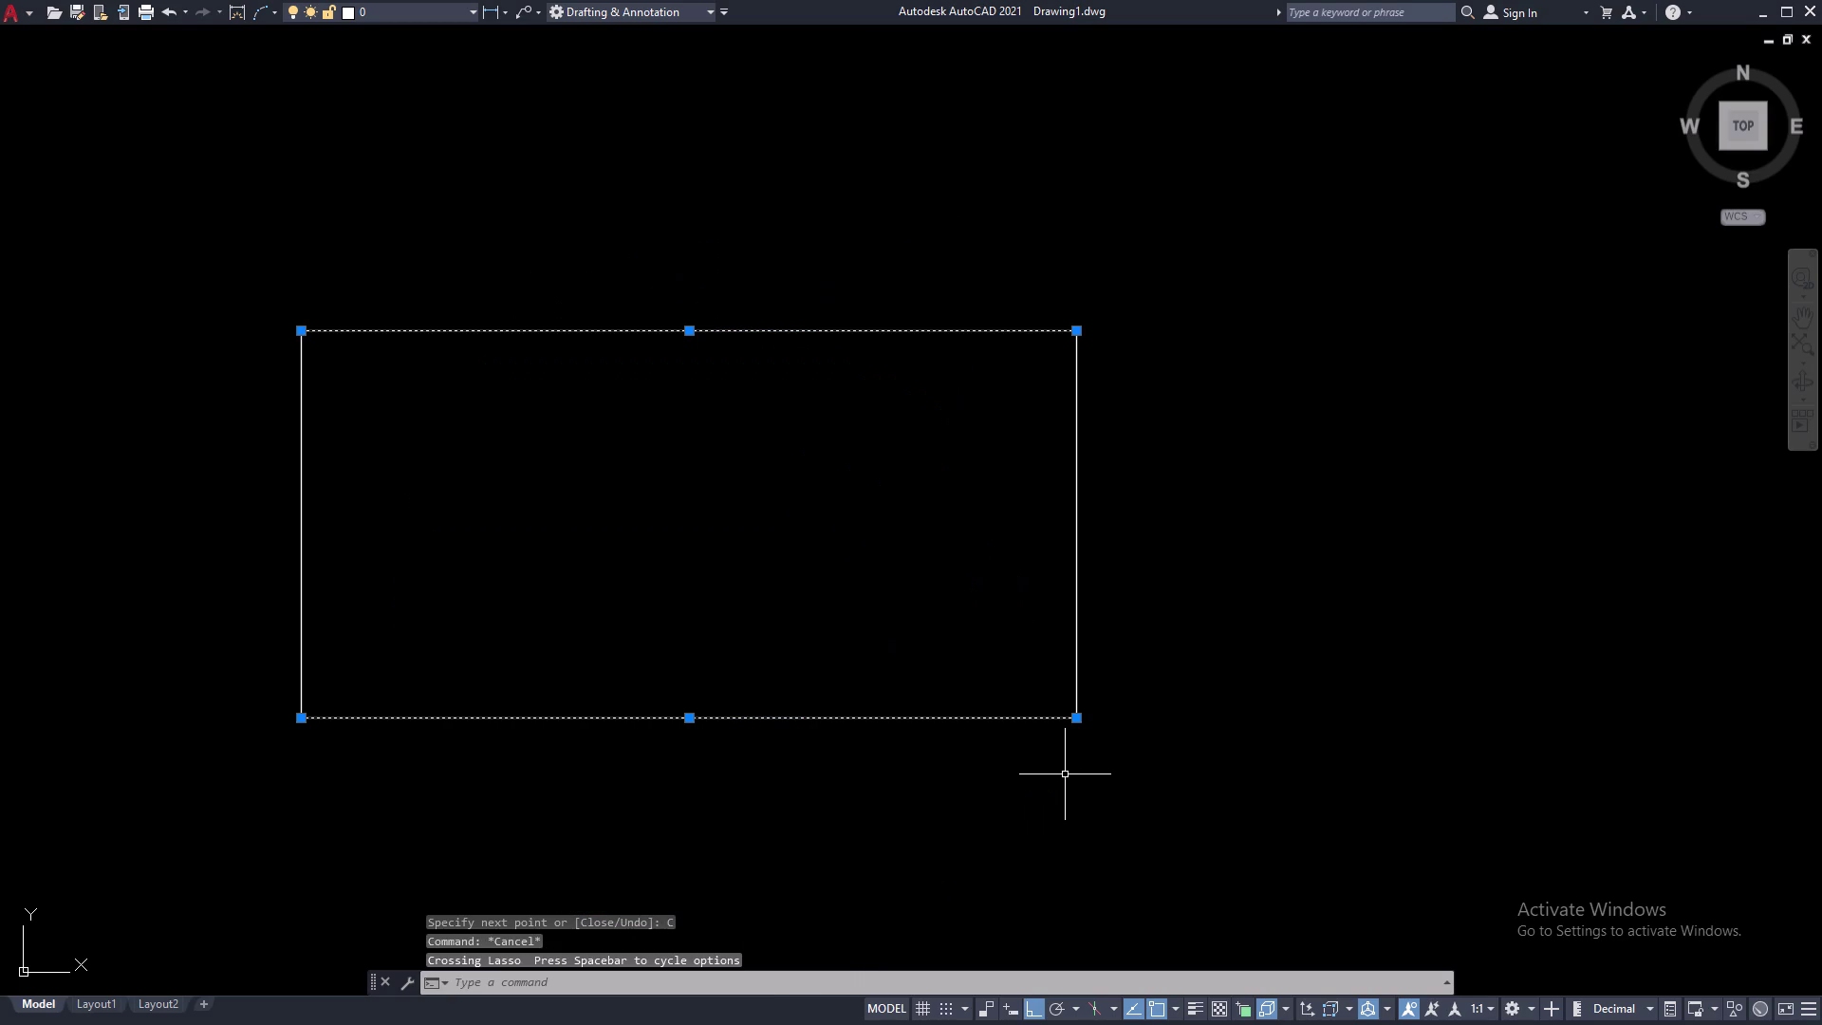
text(M)
key(space)
click(678, 546)
scroll(down, 3)
middle_drag(935, 509, 835, 556)
scroll(down, 3)
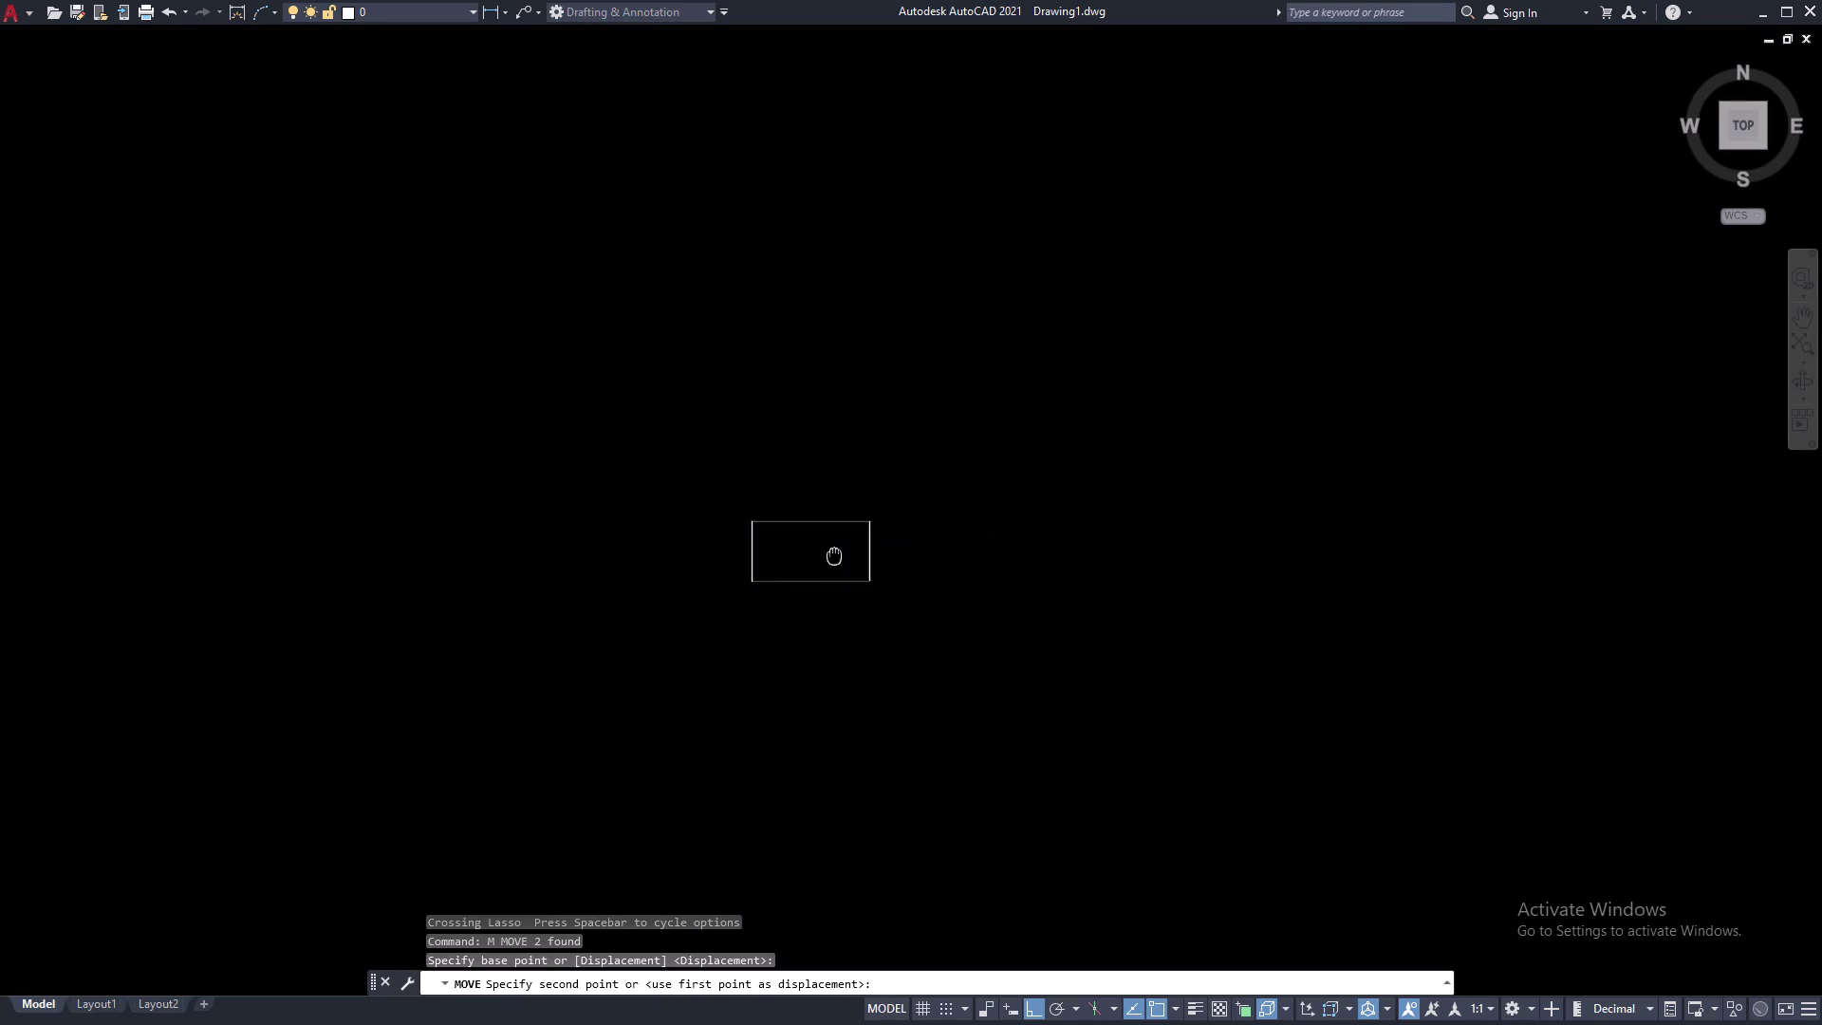
middle_drag(834, 556, 809, 574)
key(Escape)
Move the lasso-selected rectangle to a new position with Ortho off.
drag(895, 507, 936, 631)
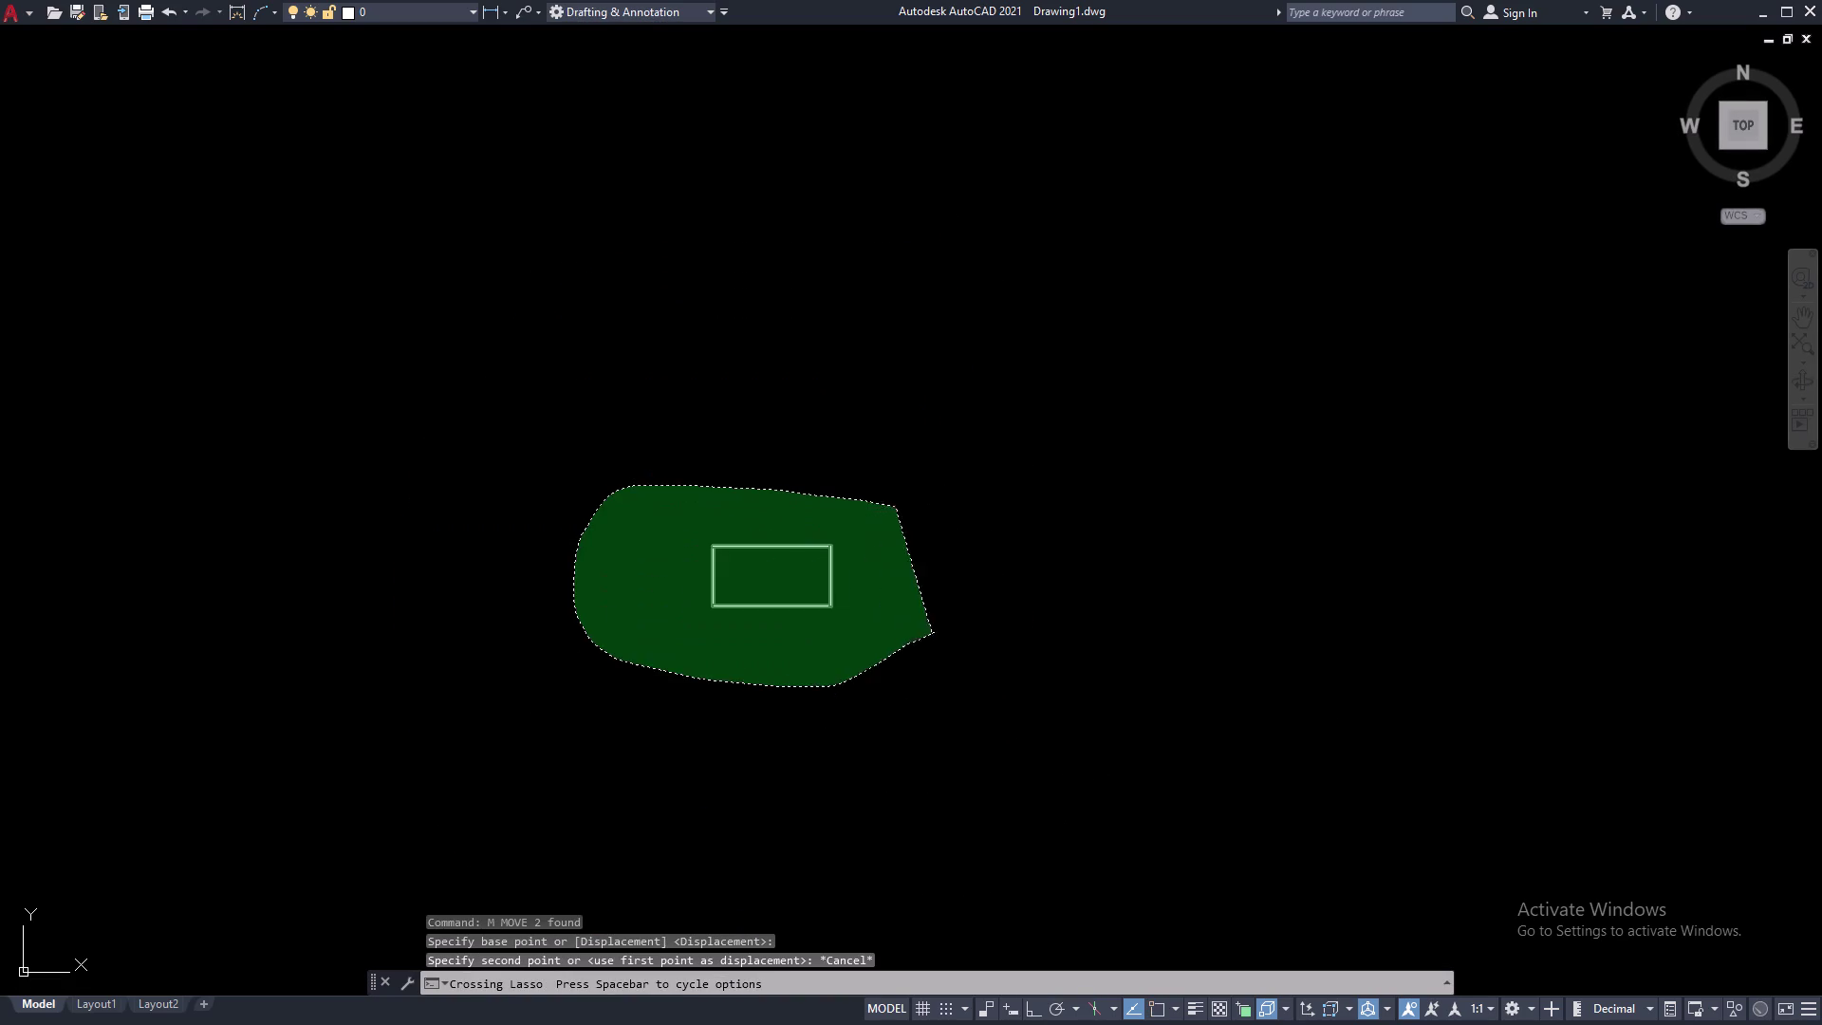
text(M)
key(space)
click(752, 576)
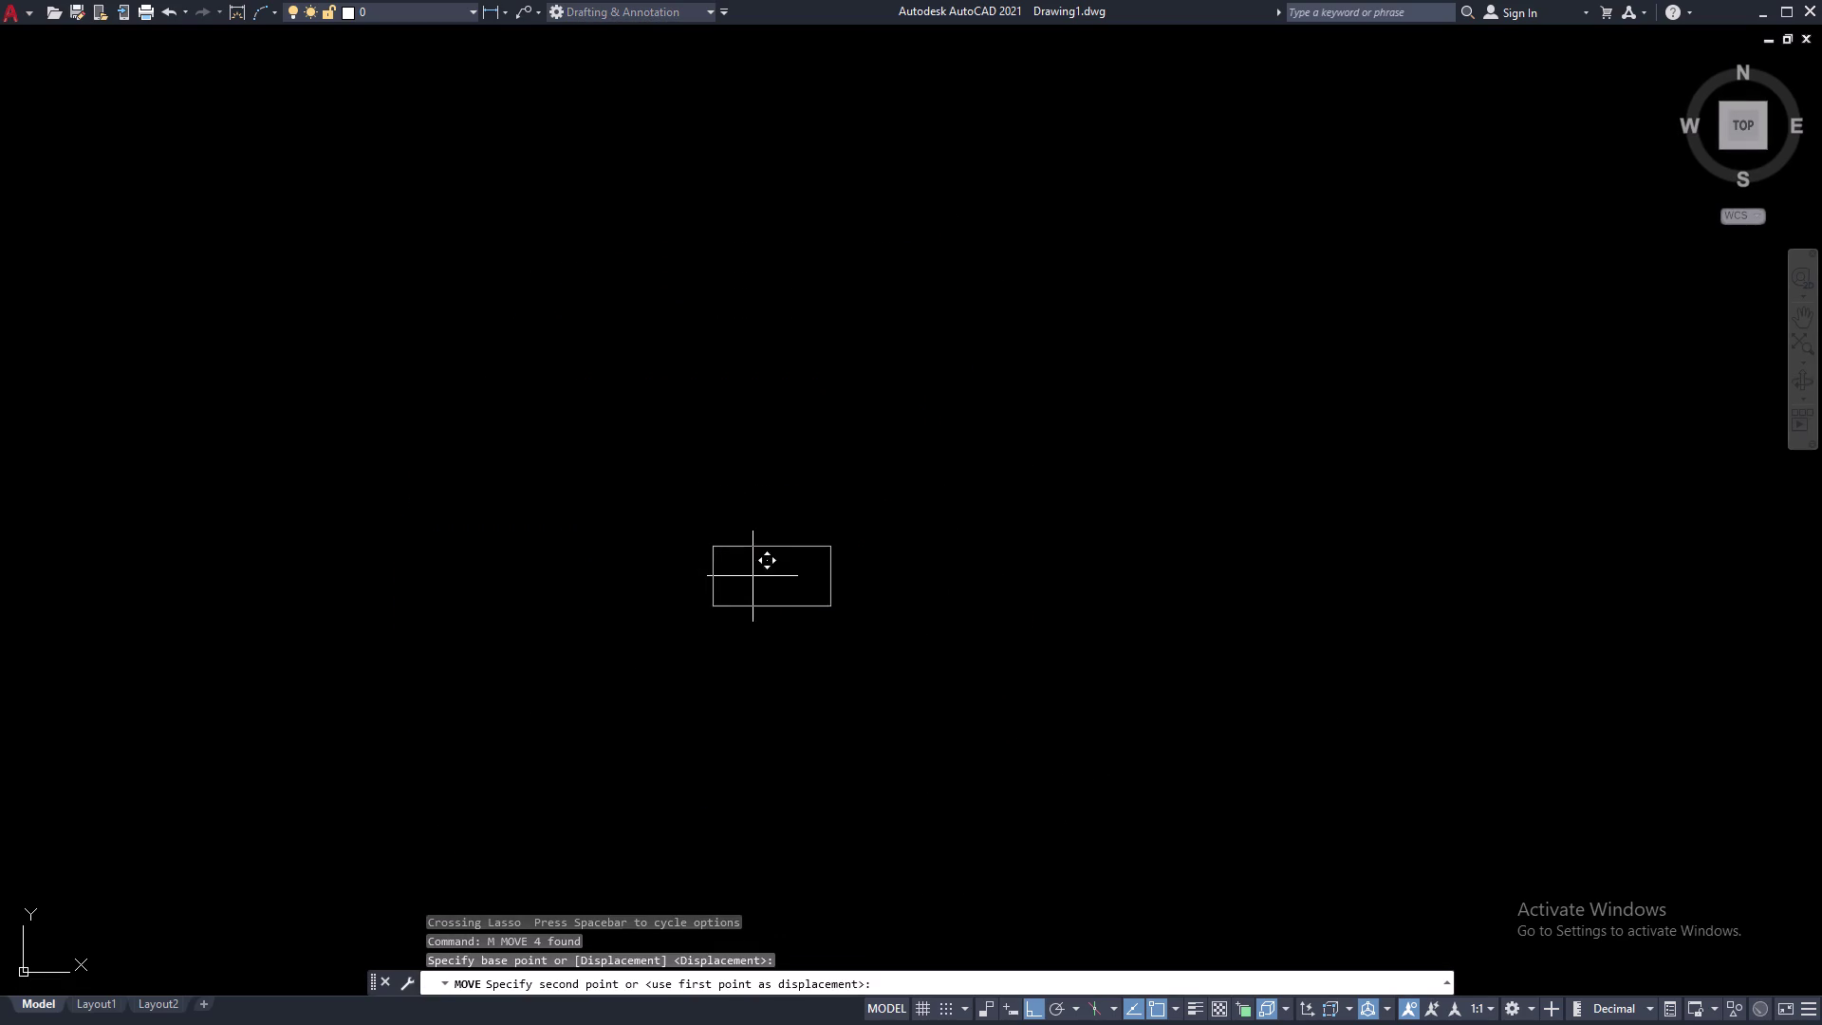
middle_drag(953, 309, 748, 528)
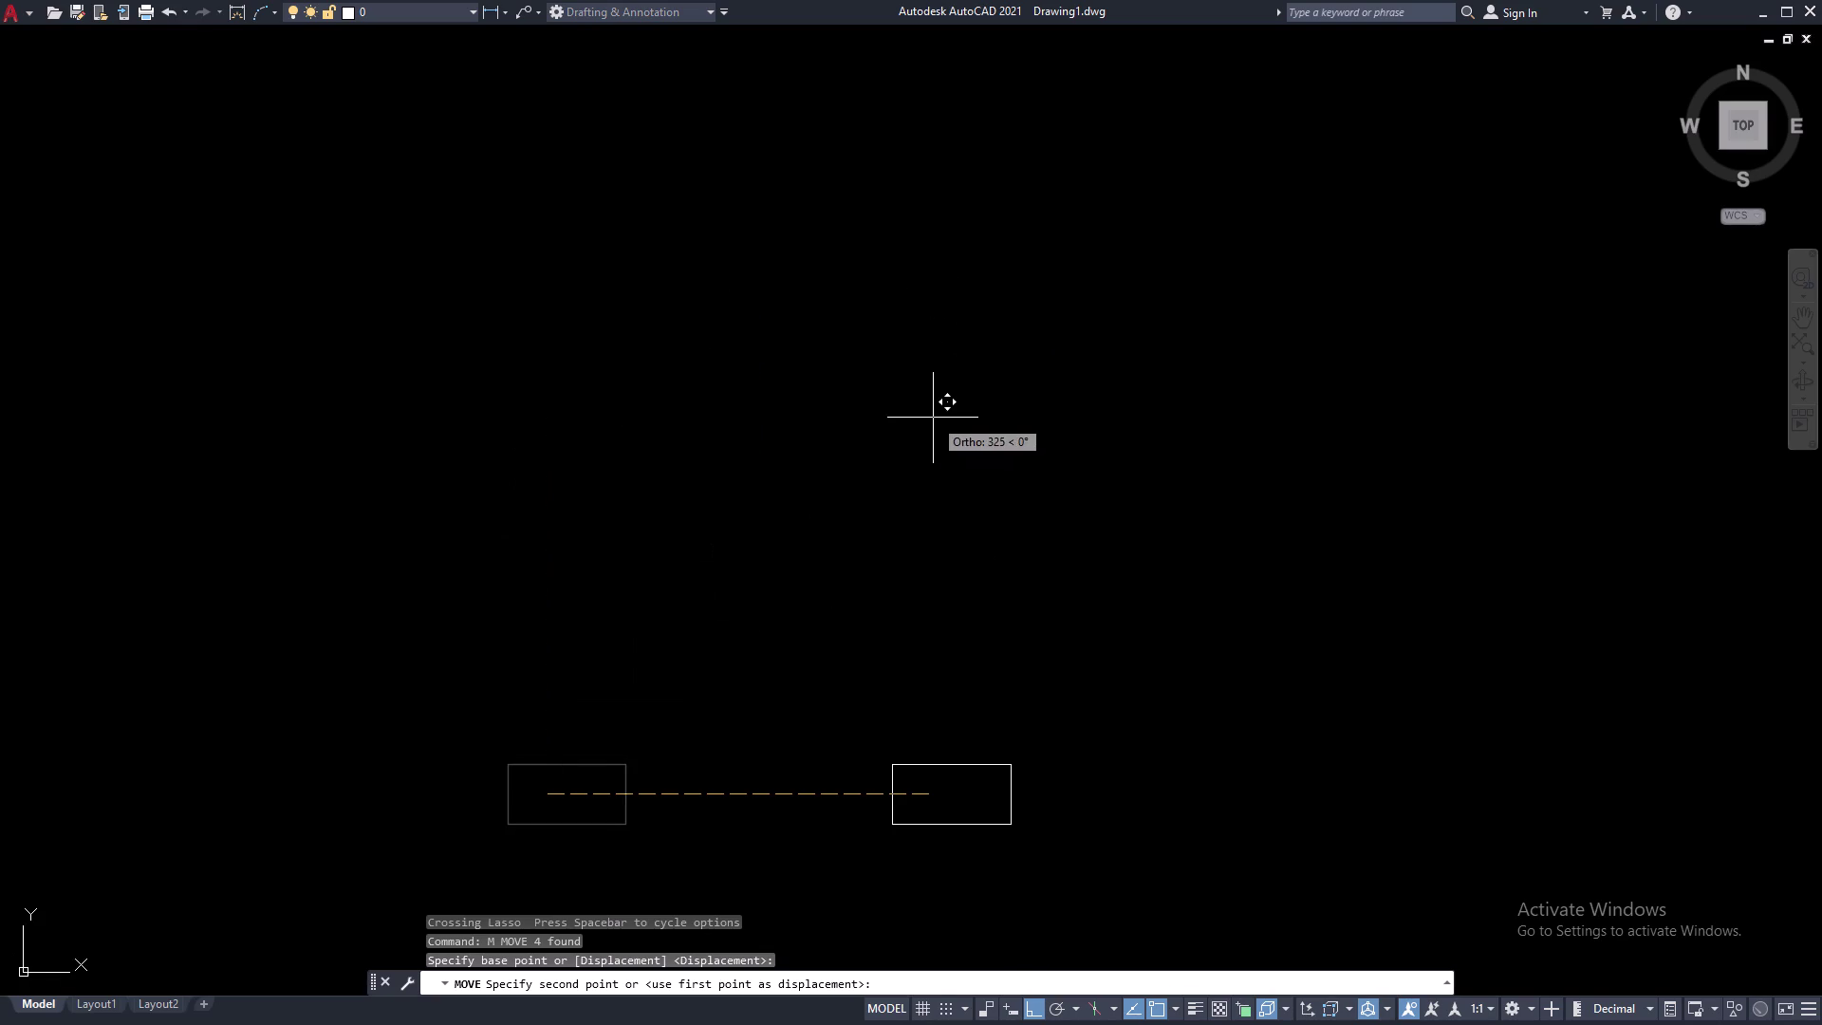
key(F8)
click(746, 395)
Pan and zoom to recentre the moved rectangle in the view.
scroll(down, 3)
scroll(up, 3)
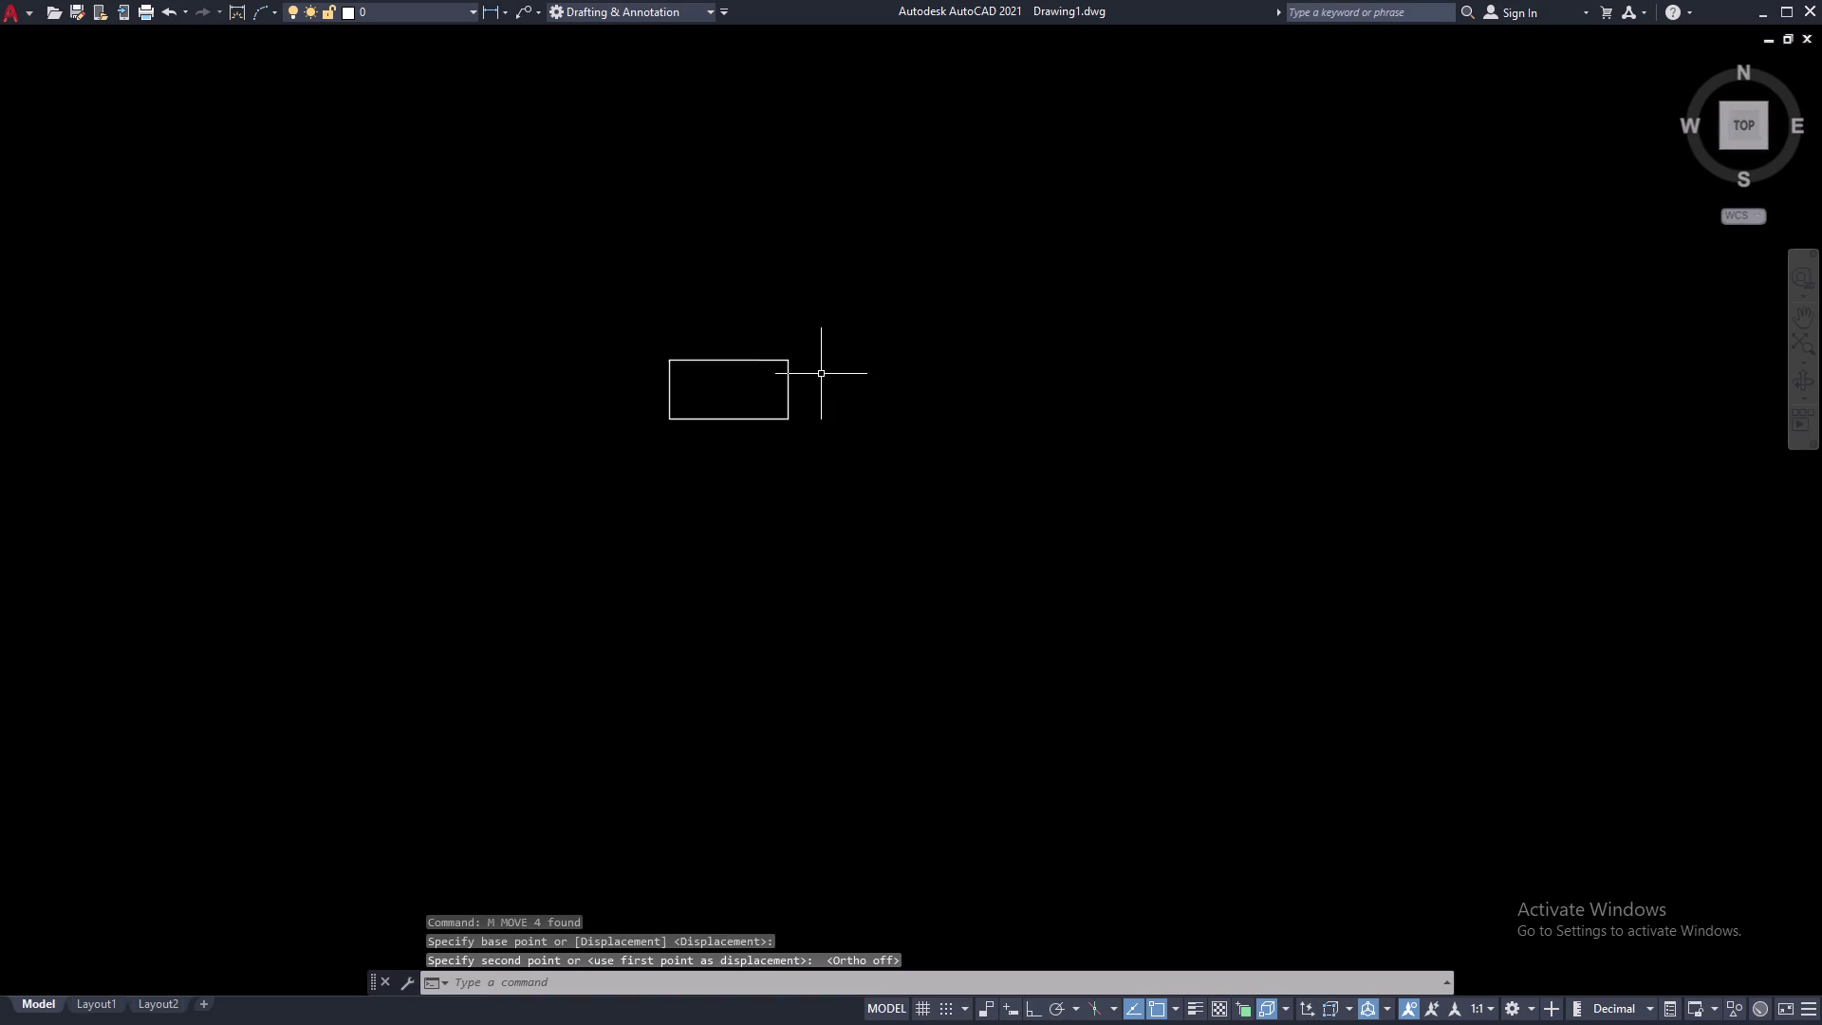
scroll(up, 3)
middle_drag(821, 371, 1002, 485)
middle_drag(1027, 454, 1039, 398)
scroll(up, 3)
middle_drag(809, 423, 857, 424)
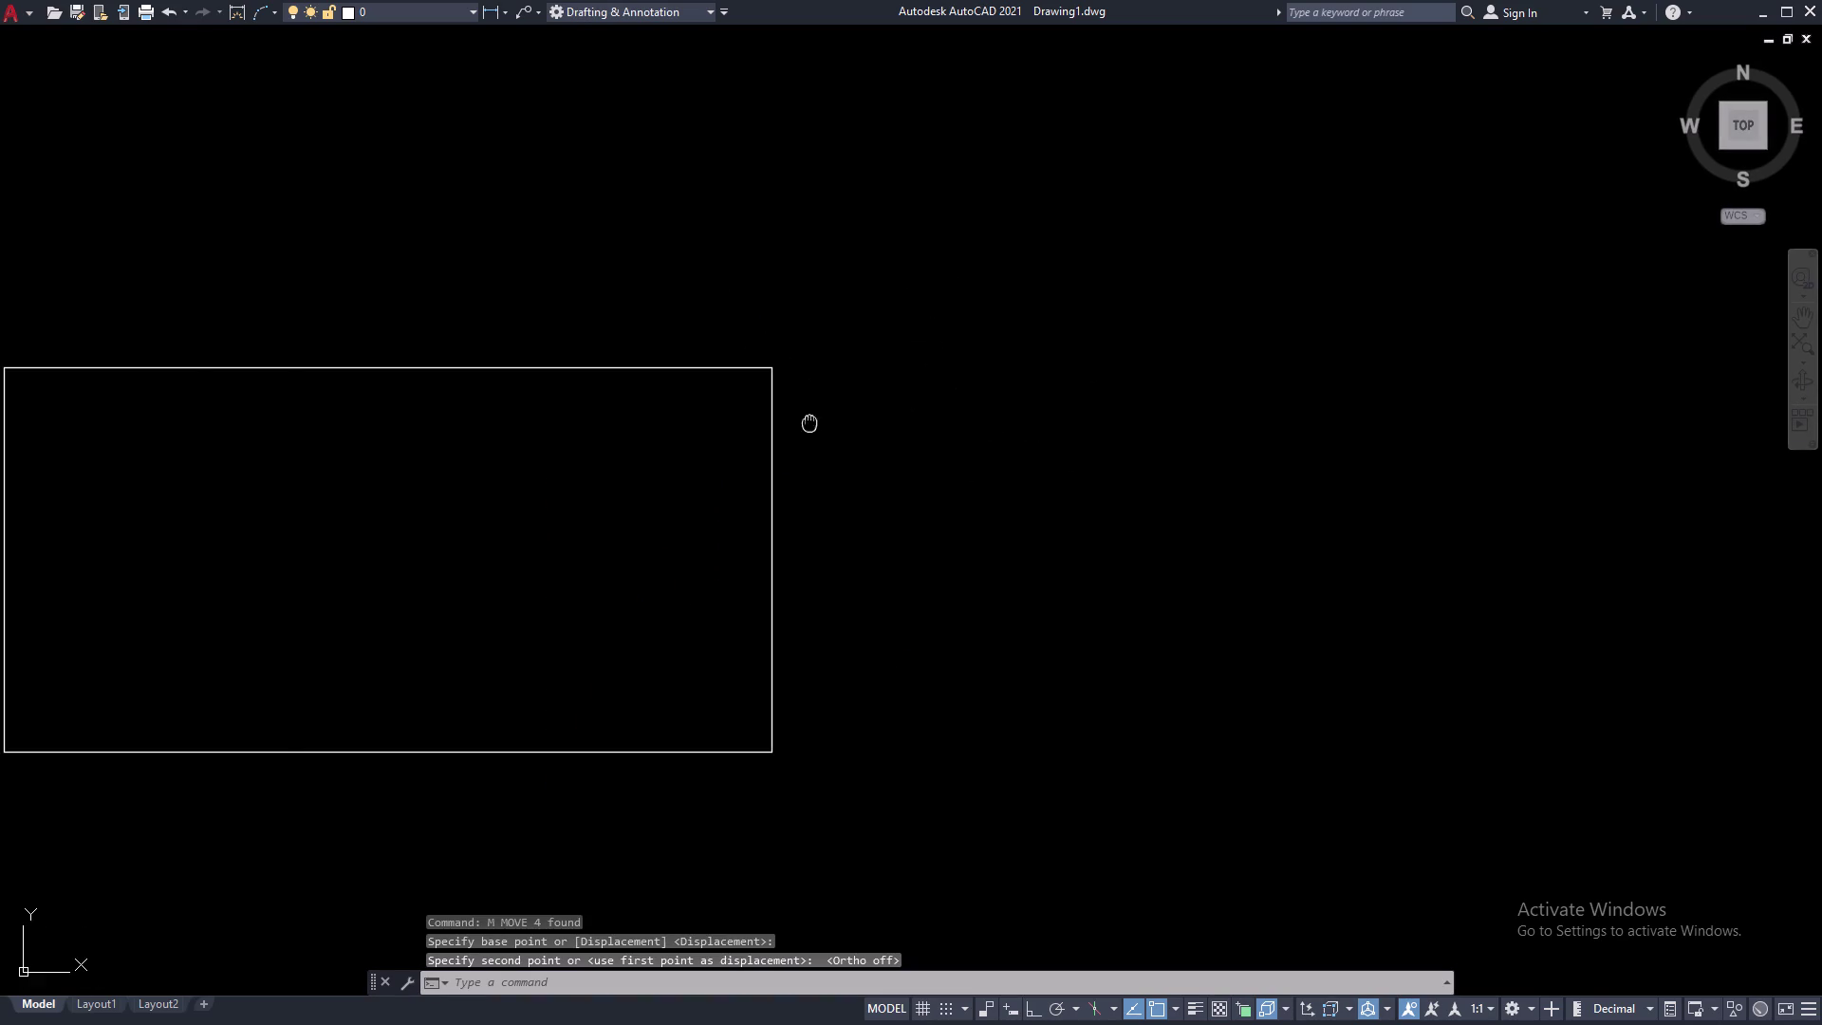
middle_drag(858, 424, 1169, 410)
middle_drag(1208, 480, 1202, 340)
middle_drag(1231, 382, 1322, 437)
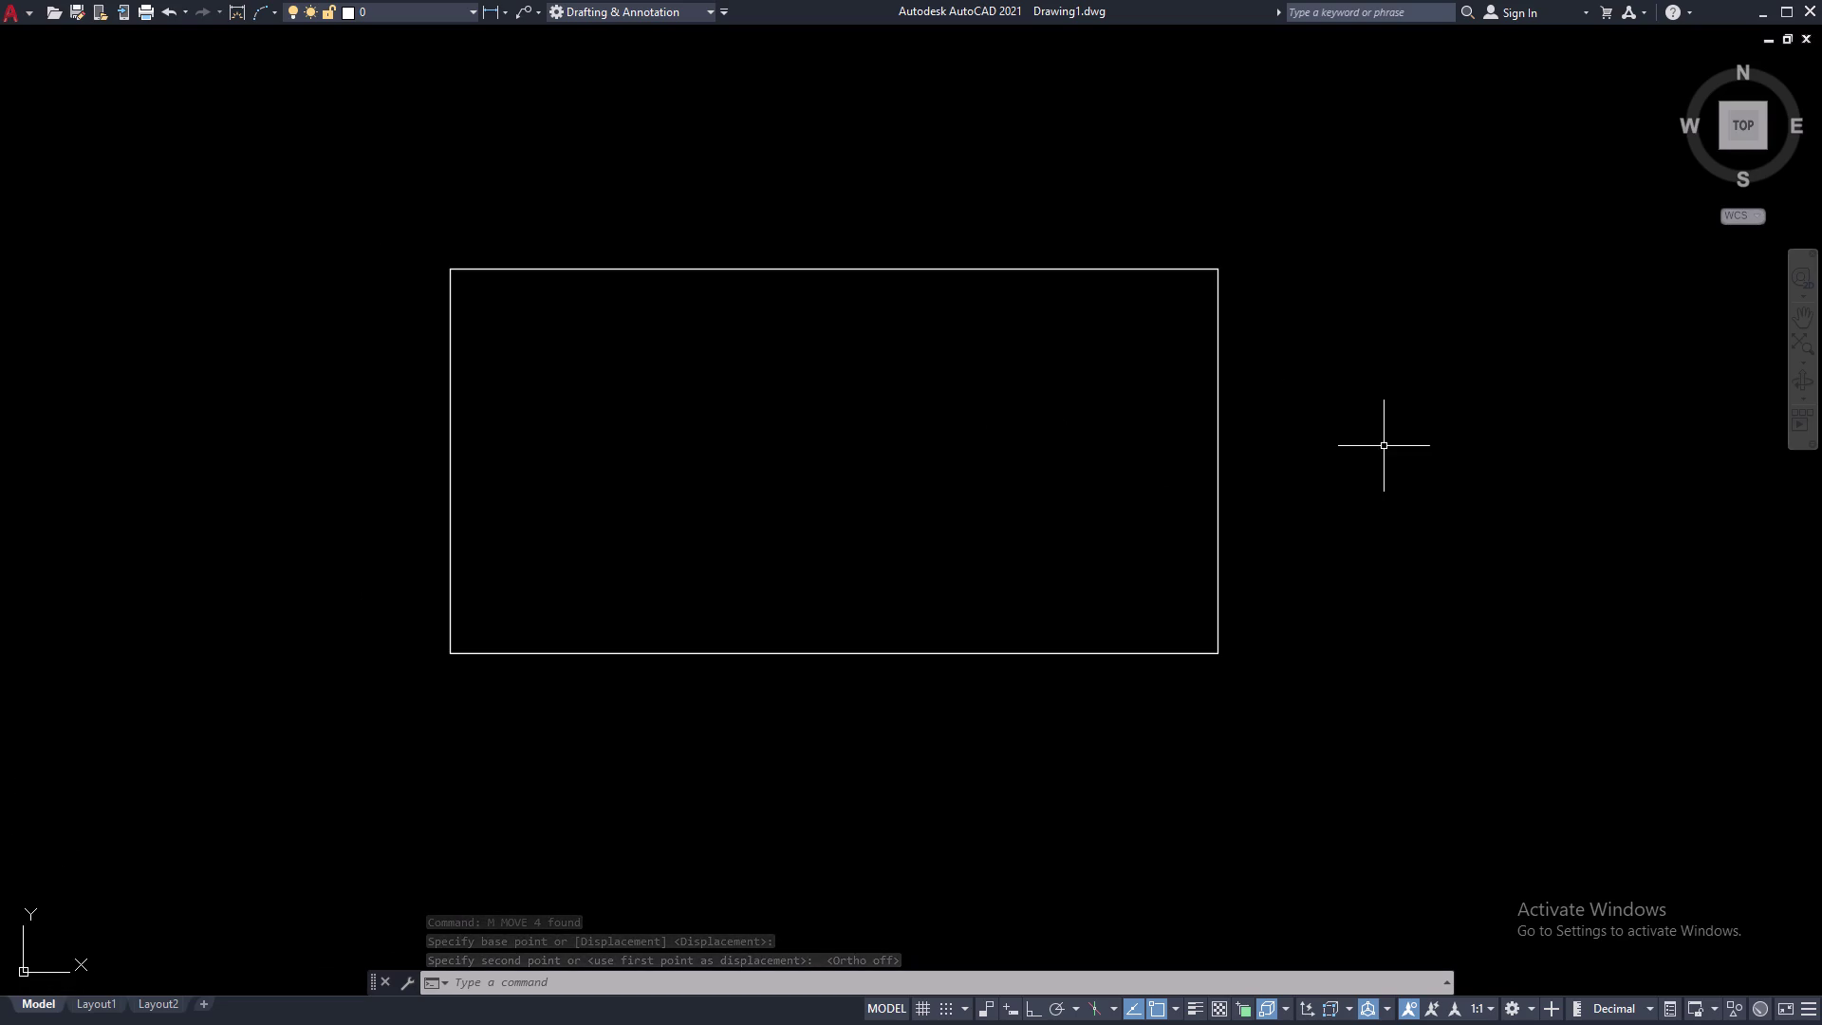
key(Escape)
Try a linear dimension across the rectangle, then cancel it.
text(D)
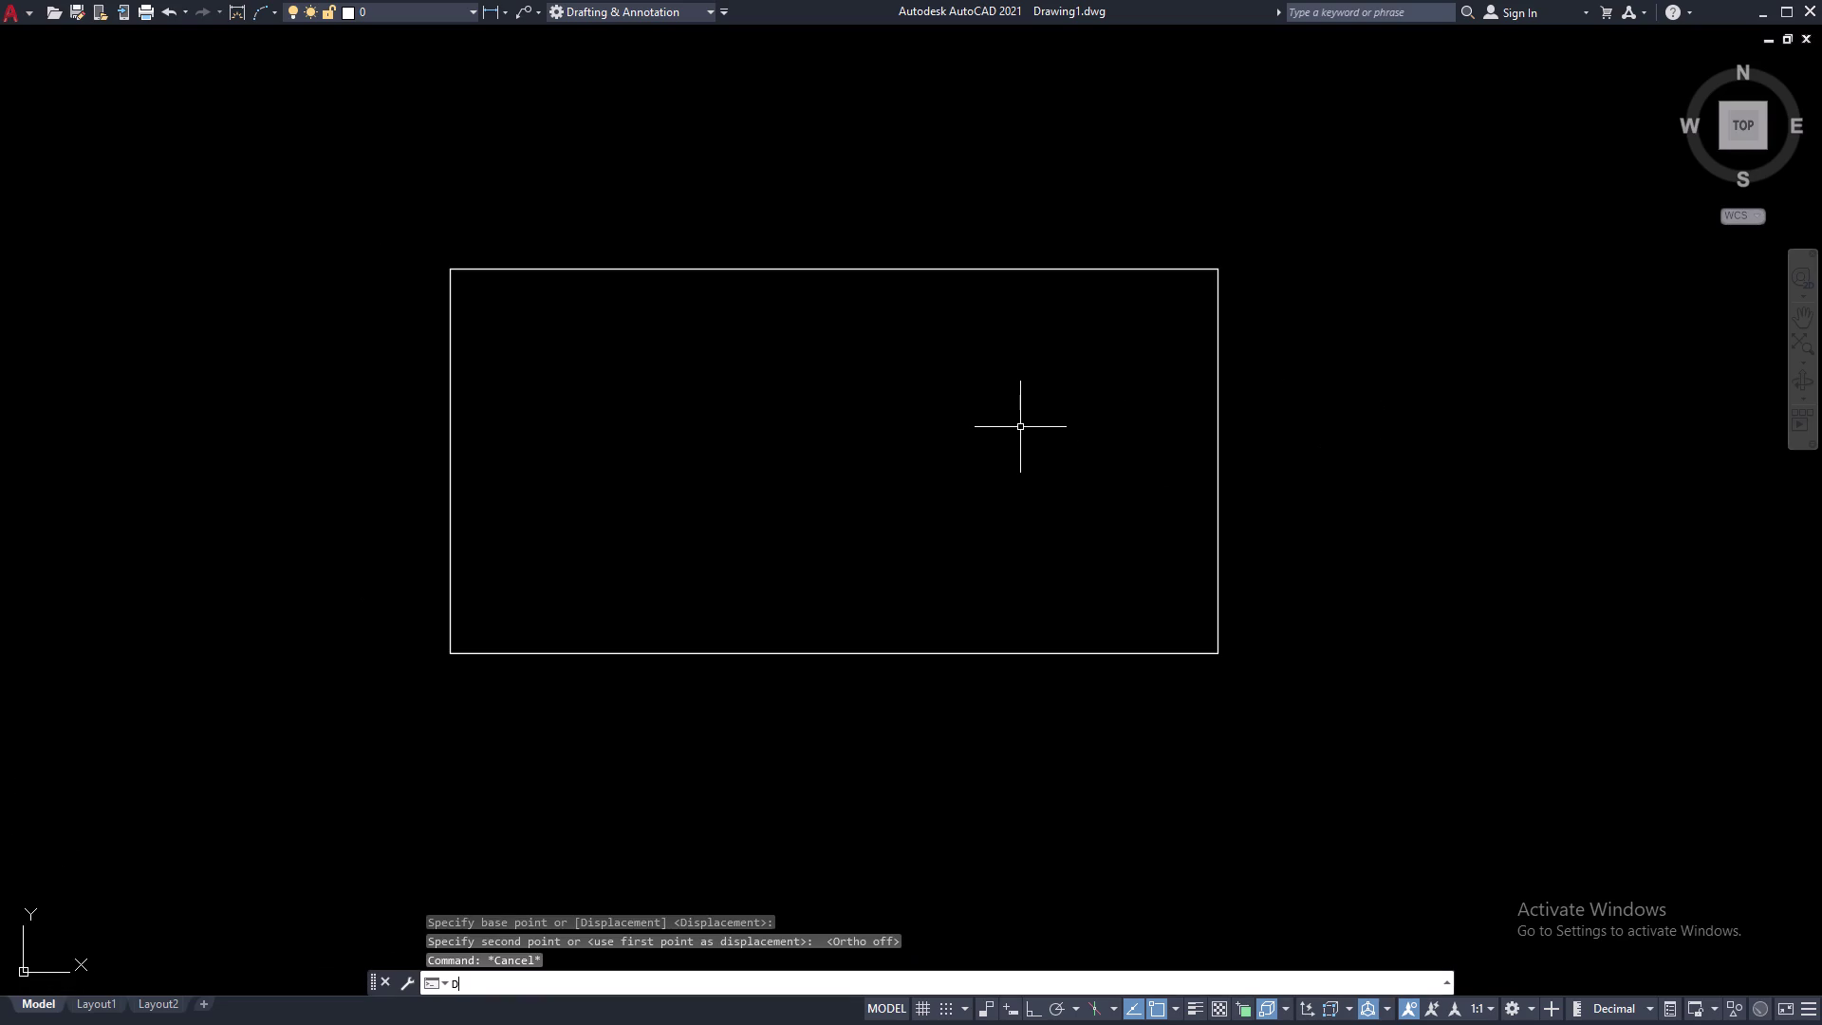
text(LI)
key(space)
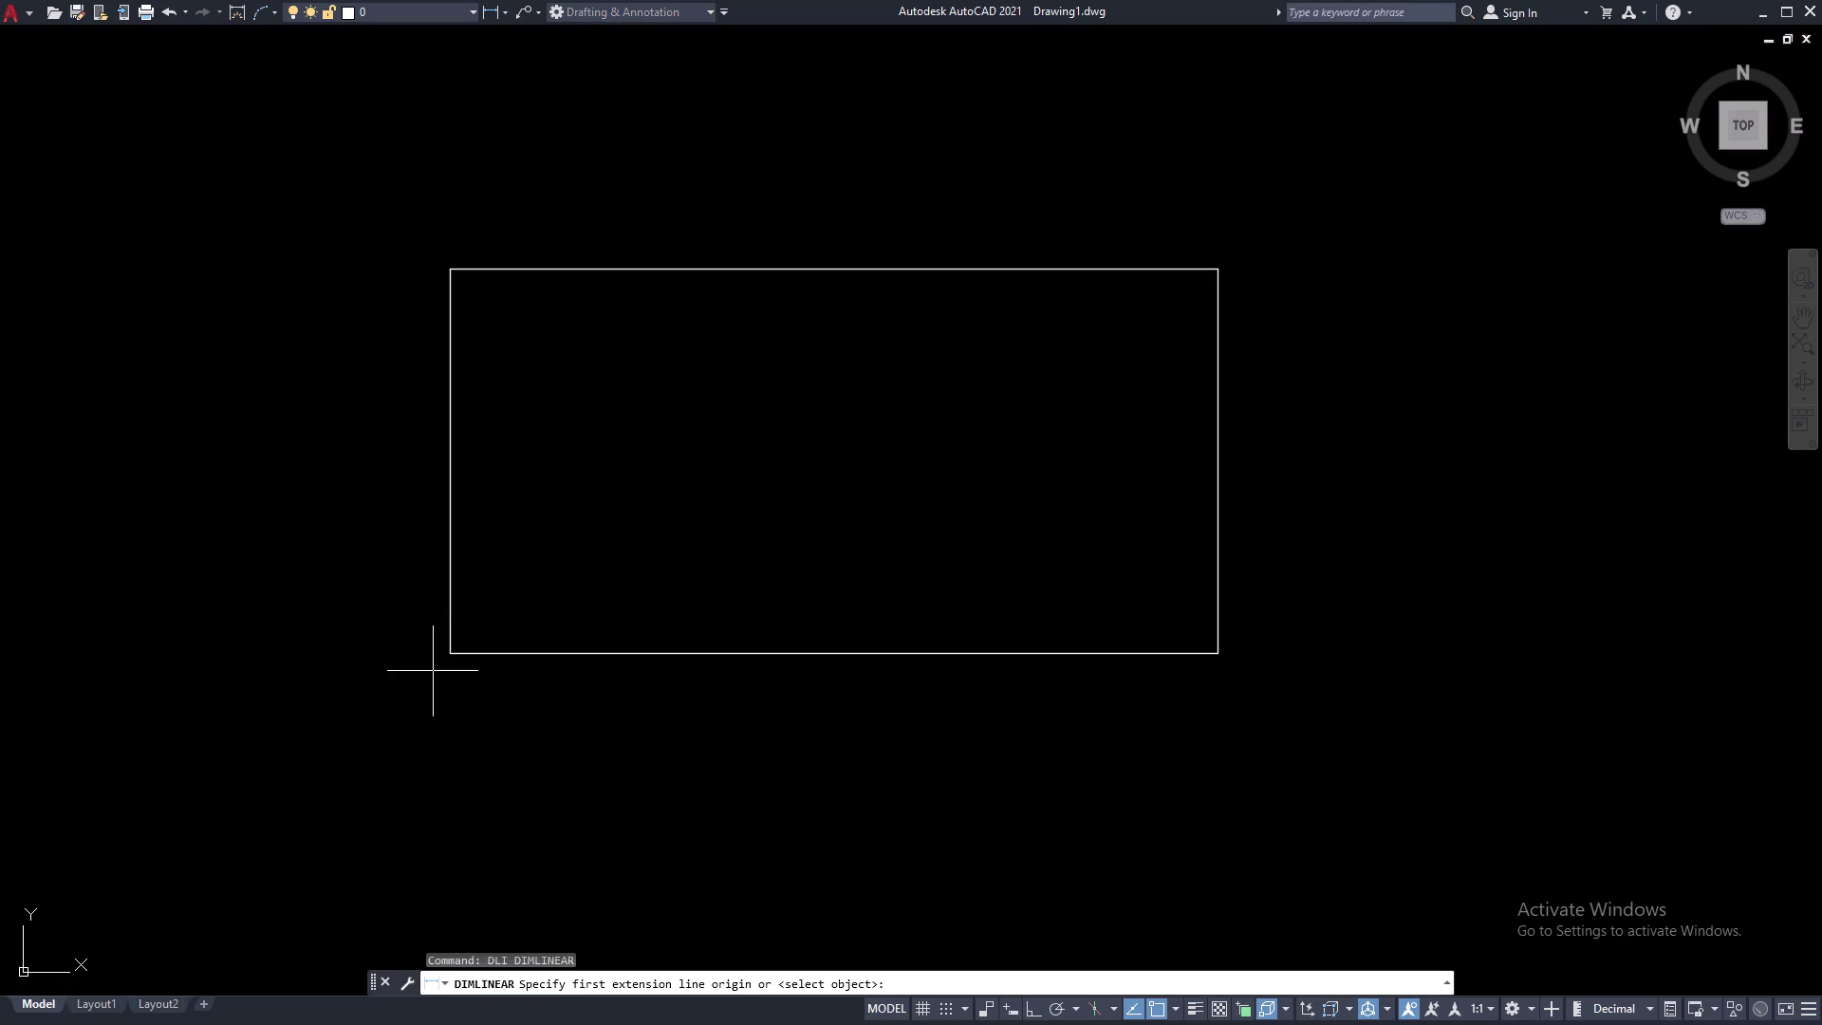
click(451, 652)
click(1215, 650)
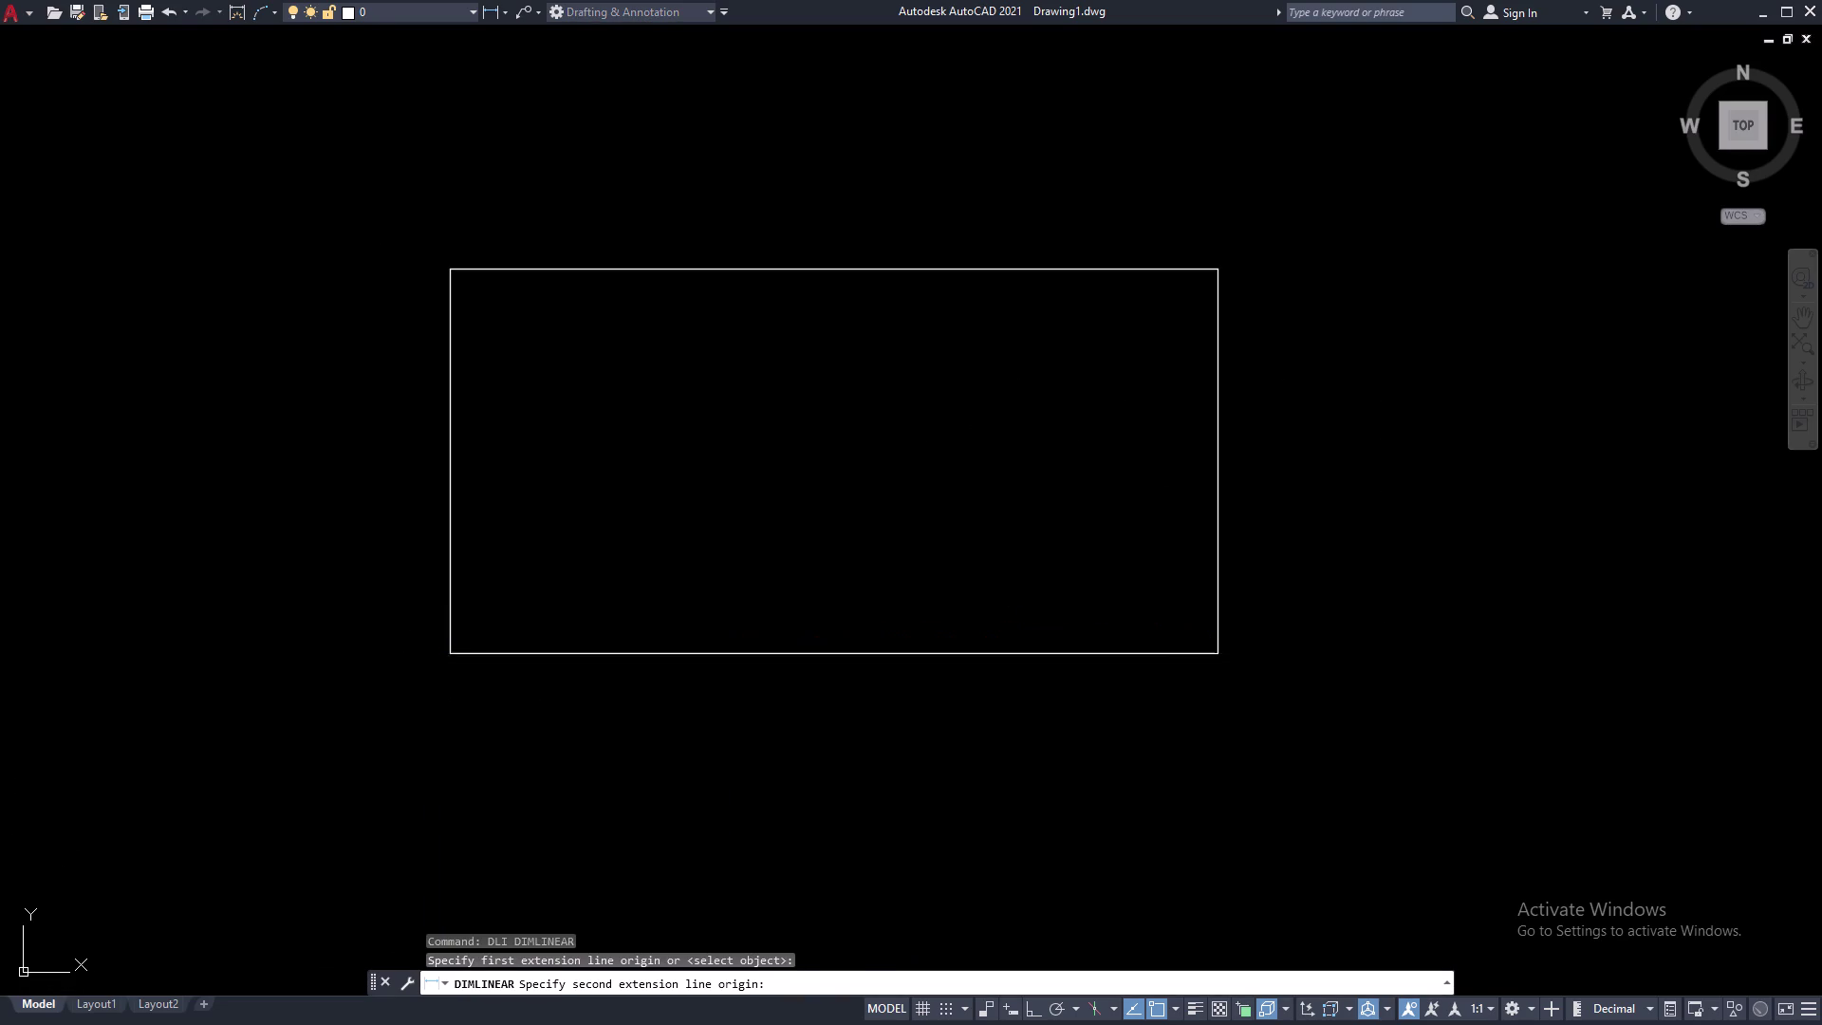
key(Escape)
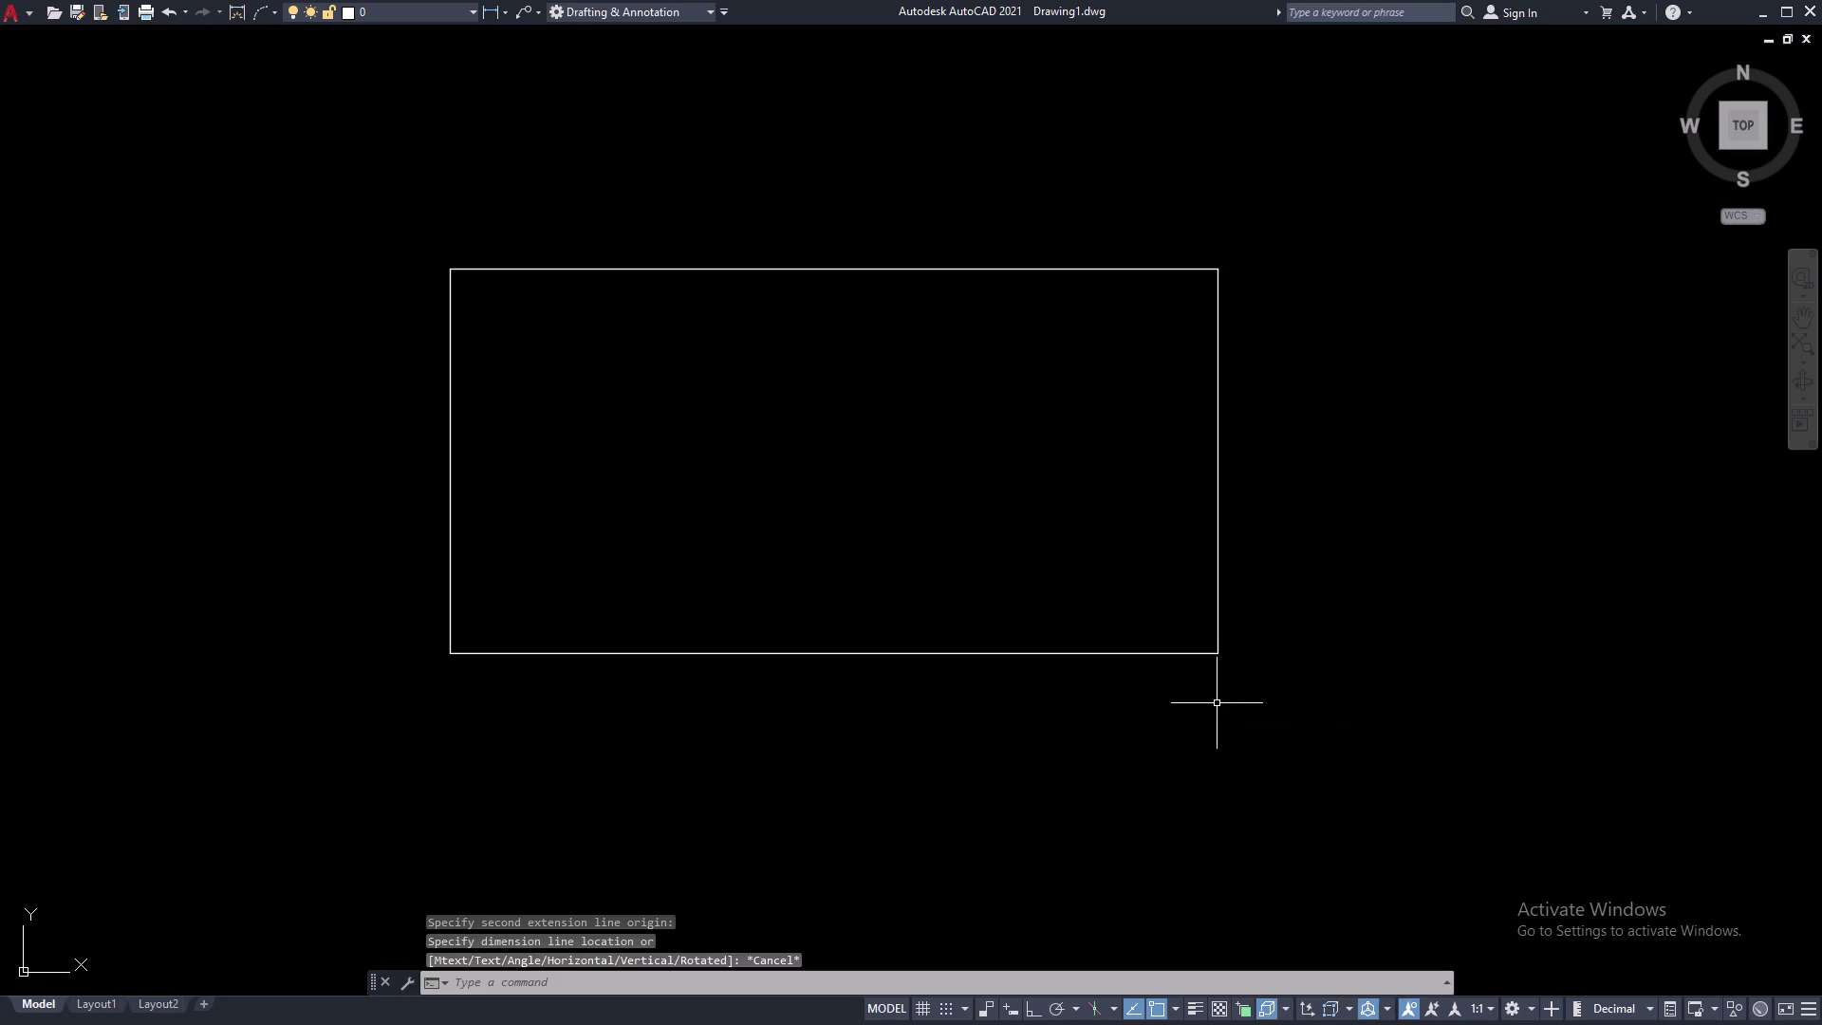
Set the Standard dimension style's text height to 10.
text(D)
key(space)
click(1115, 481)
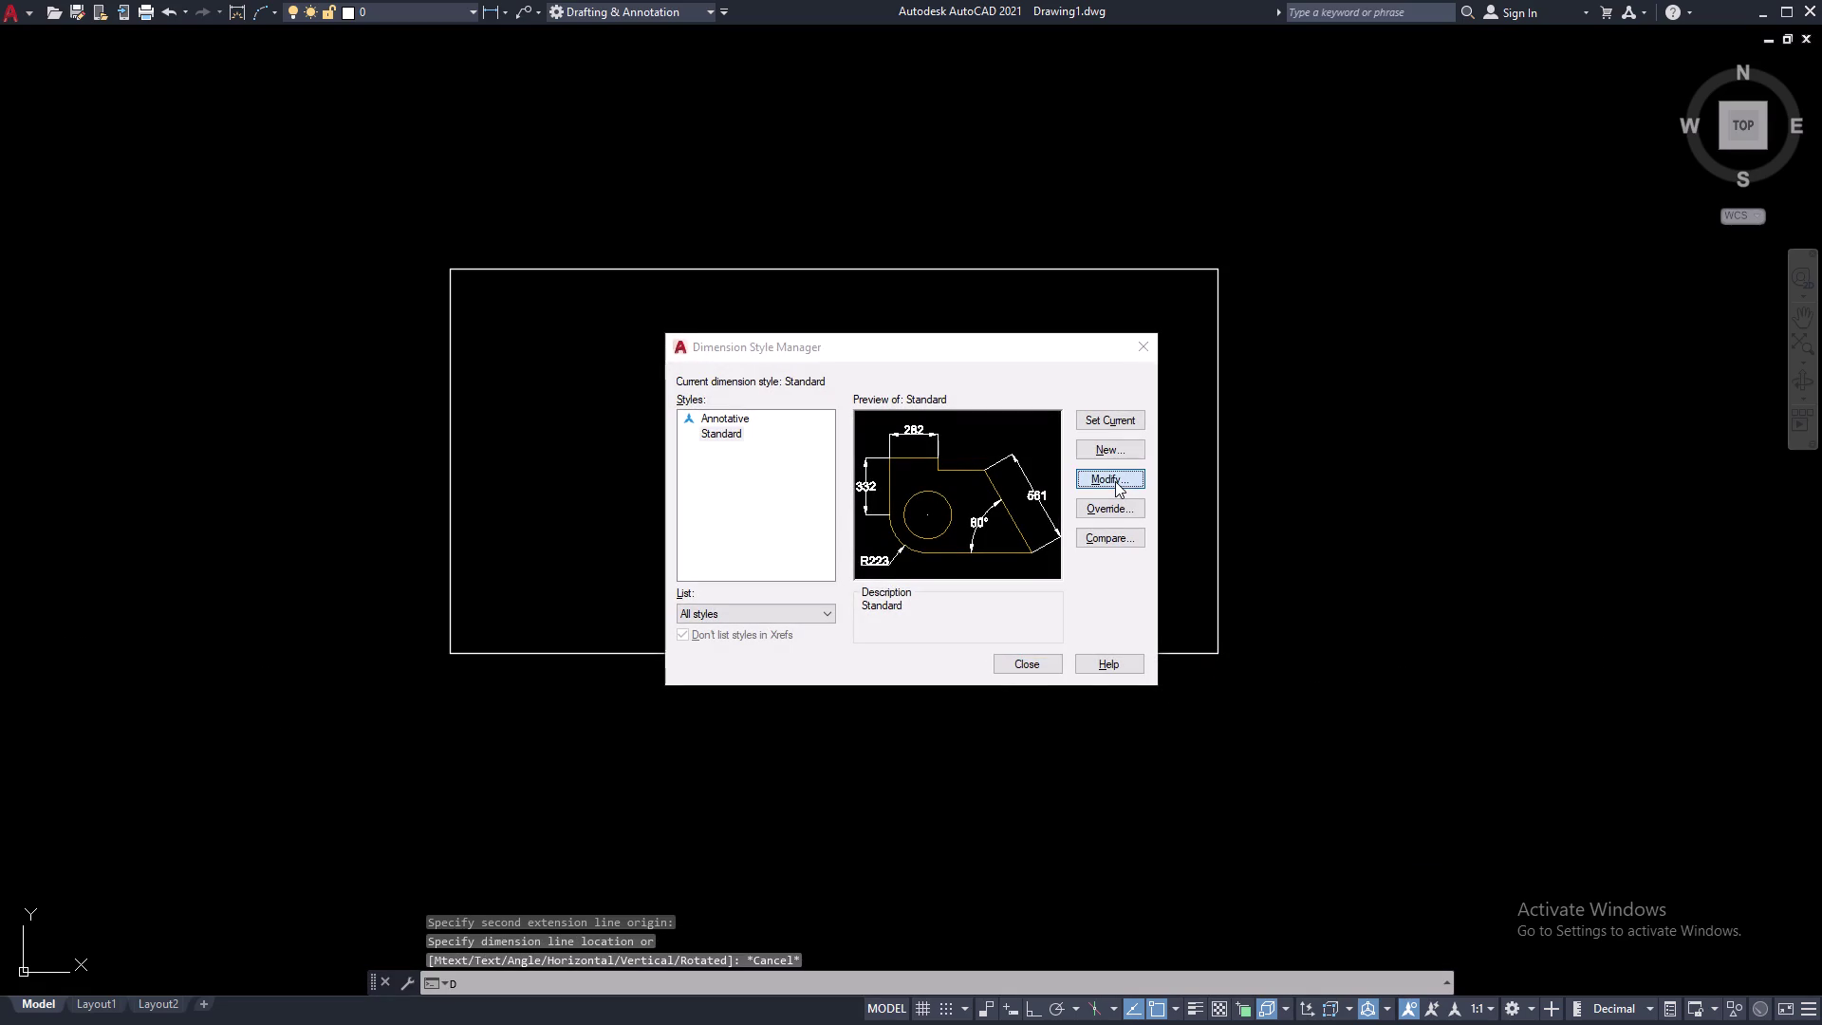
drag(879, 432, 679, 429)
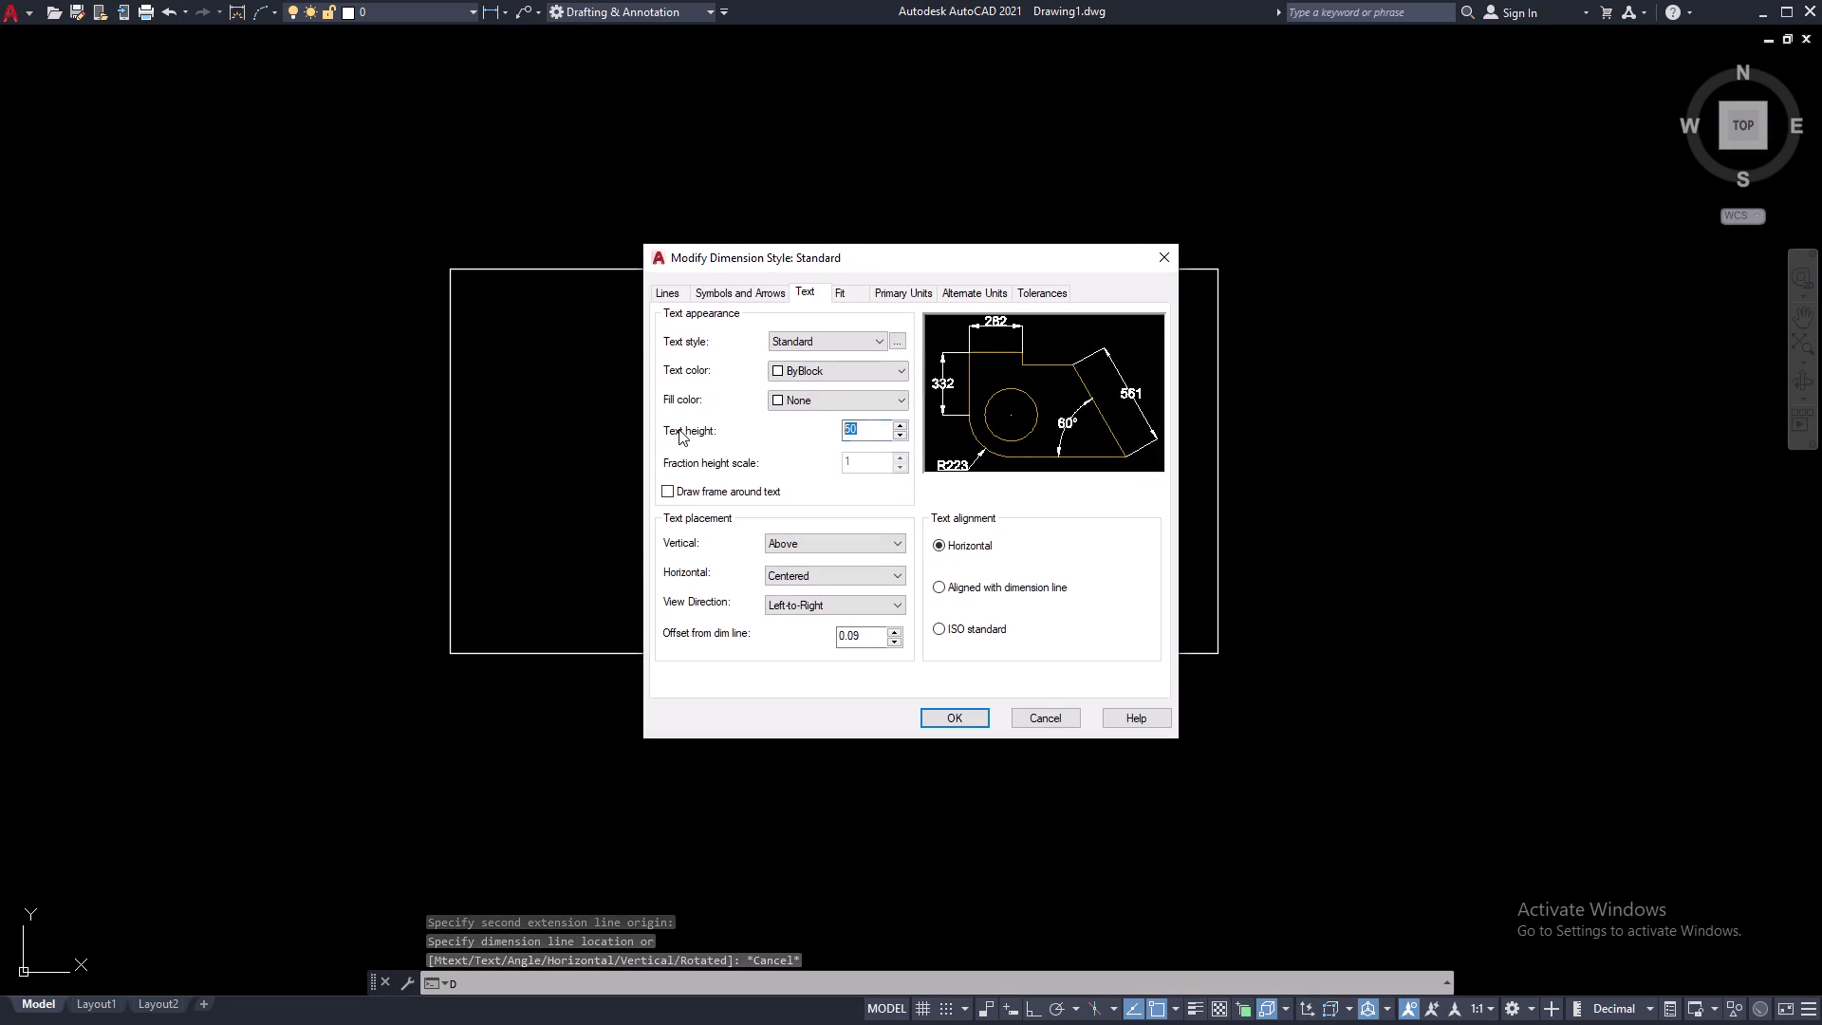
key(BackSpace)
text(10)
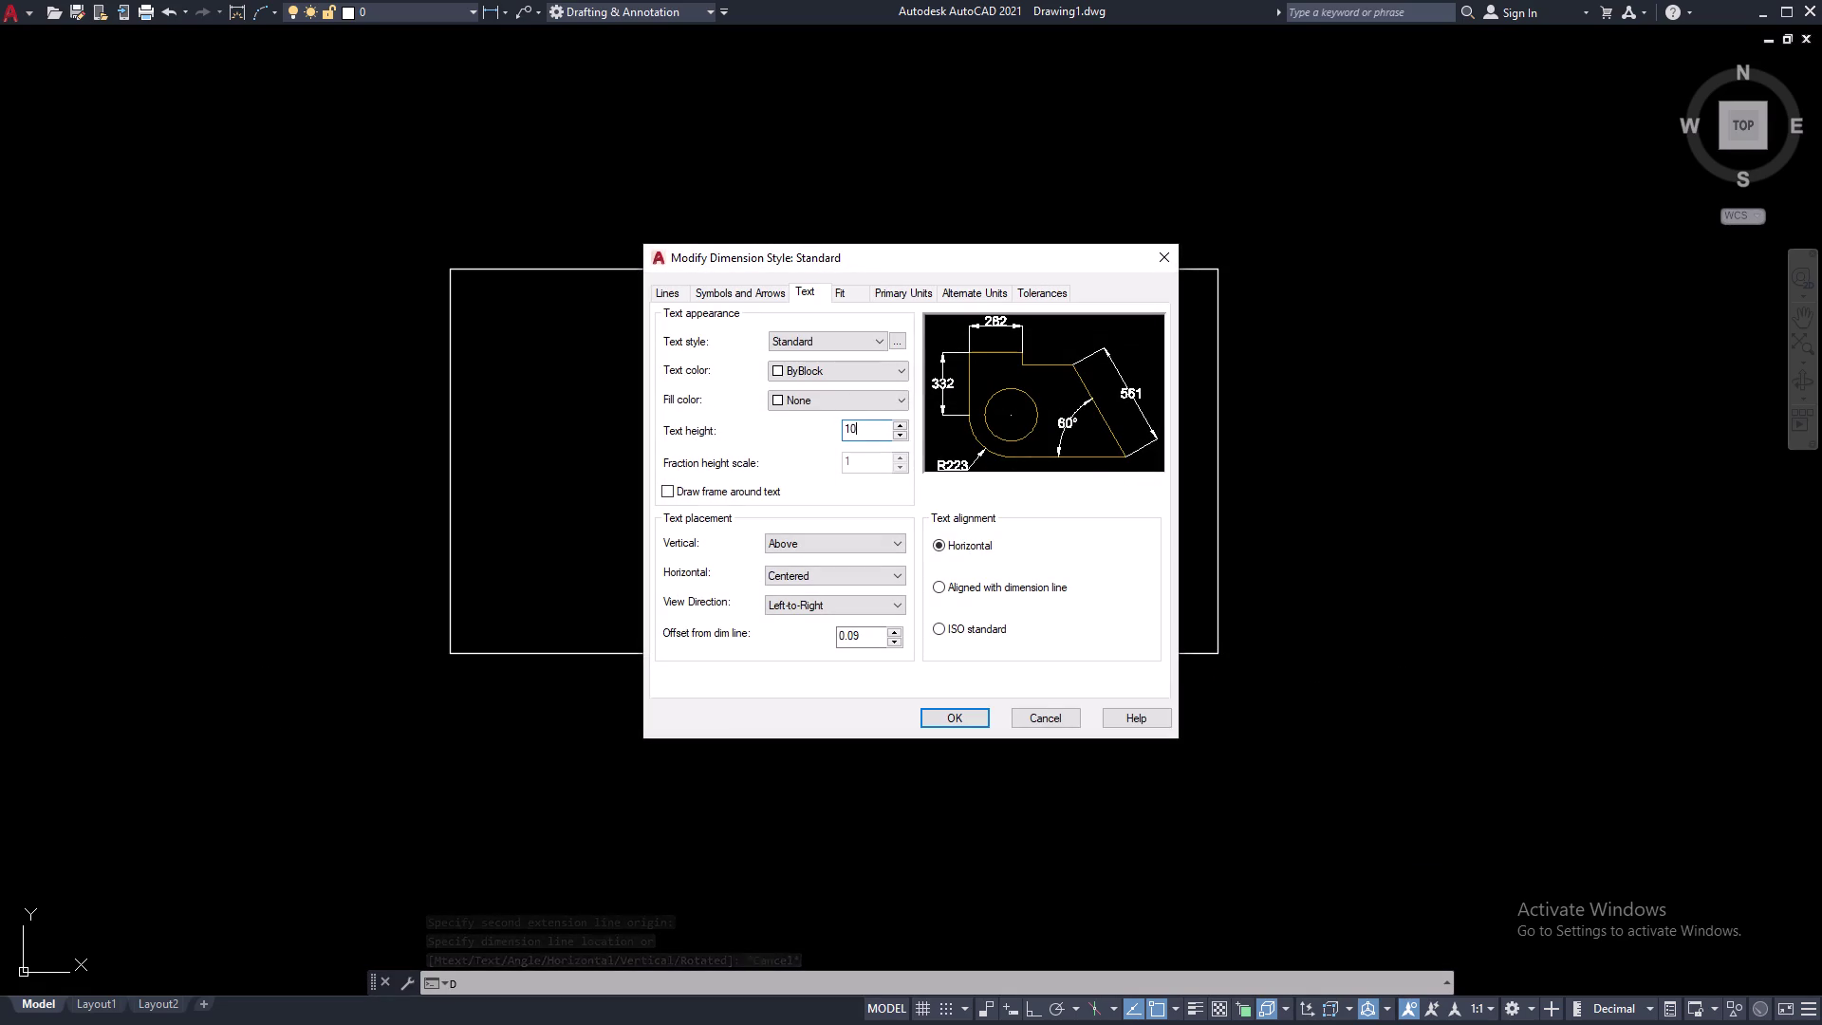
Set arrow size to 10, confirm, and close the Dimension Style Manager.
click(728, 295)
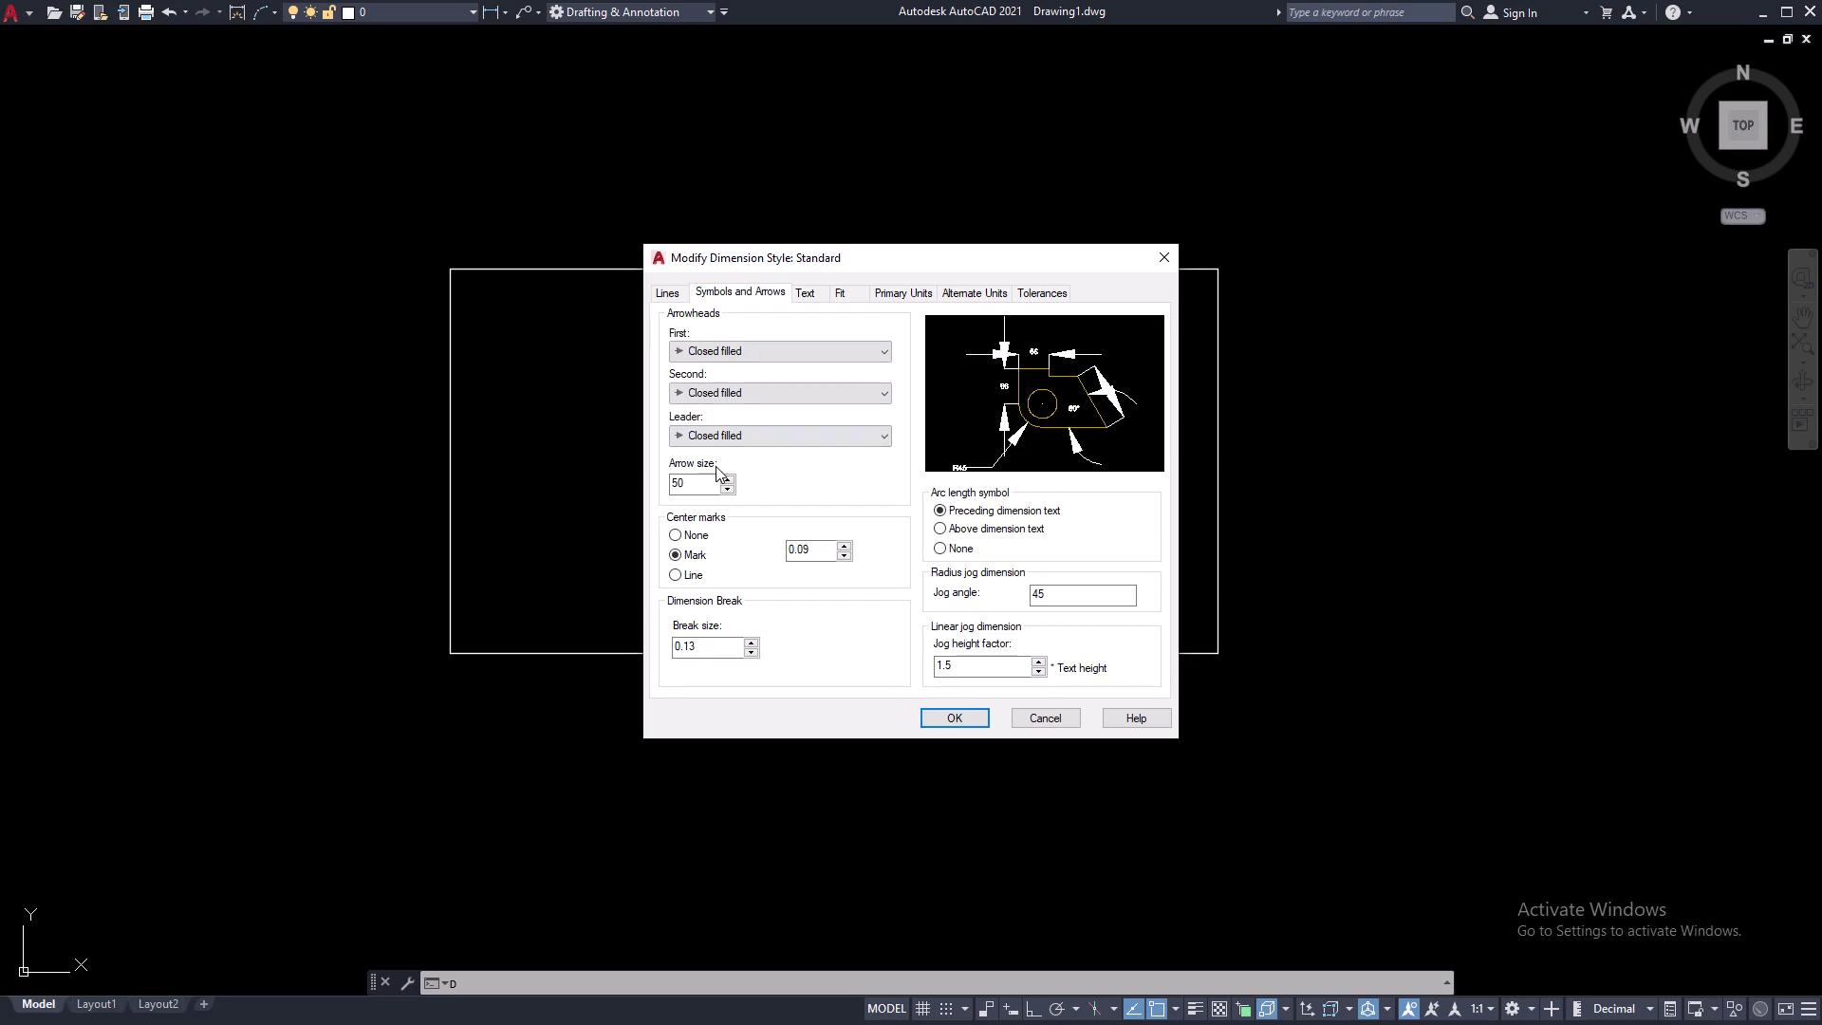
drag(694, 489, 621, 498)
key(BackSpace)
text(10)
click(955, 719)
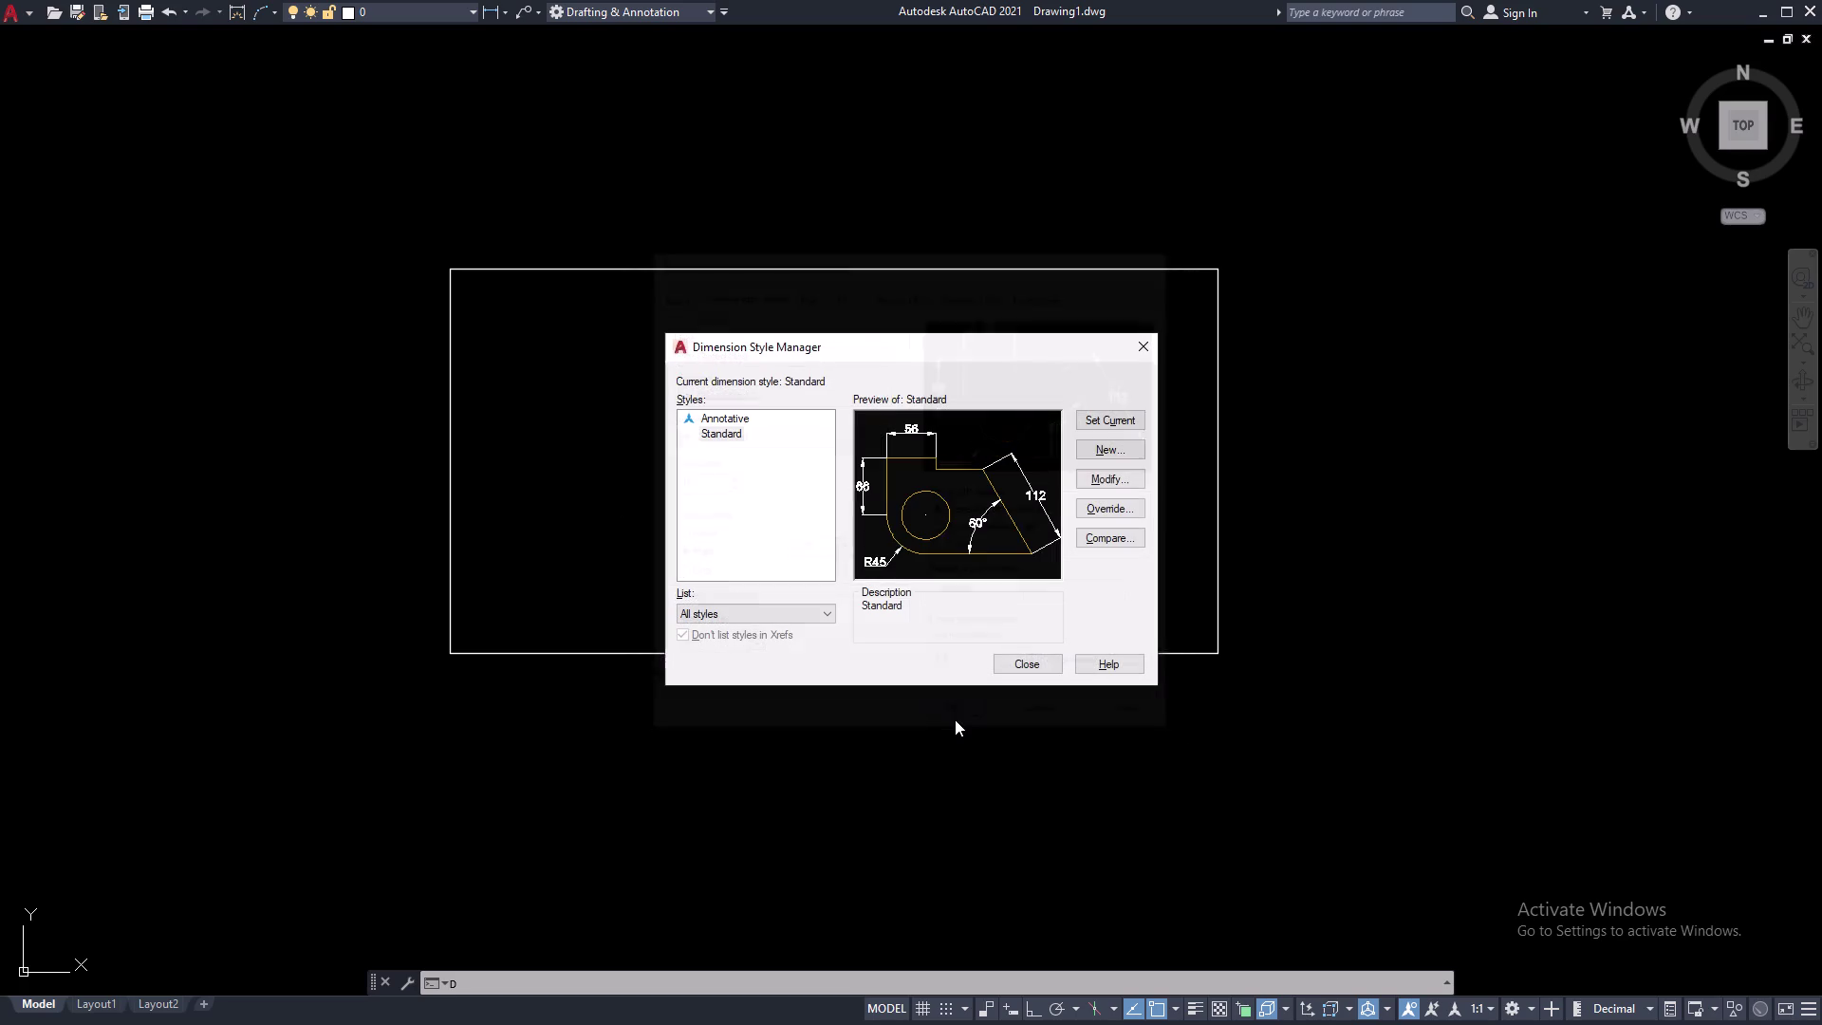
click(1051, 664)
key(space)
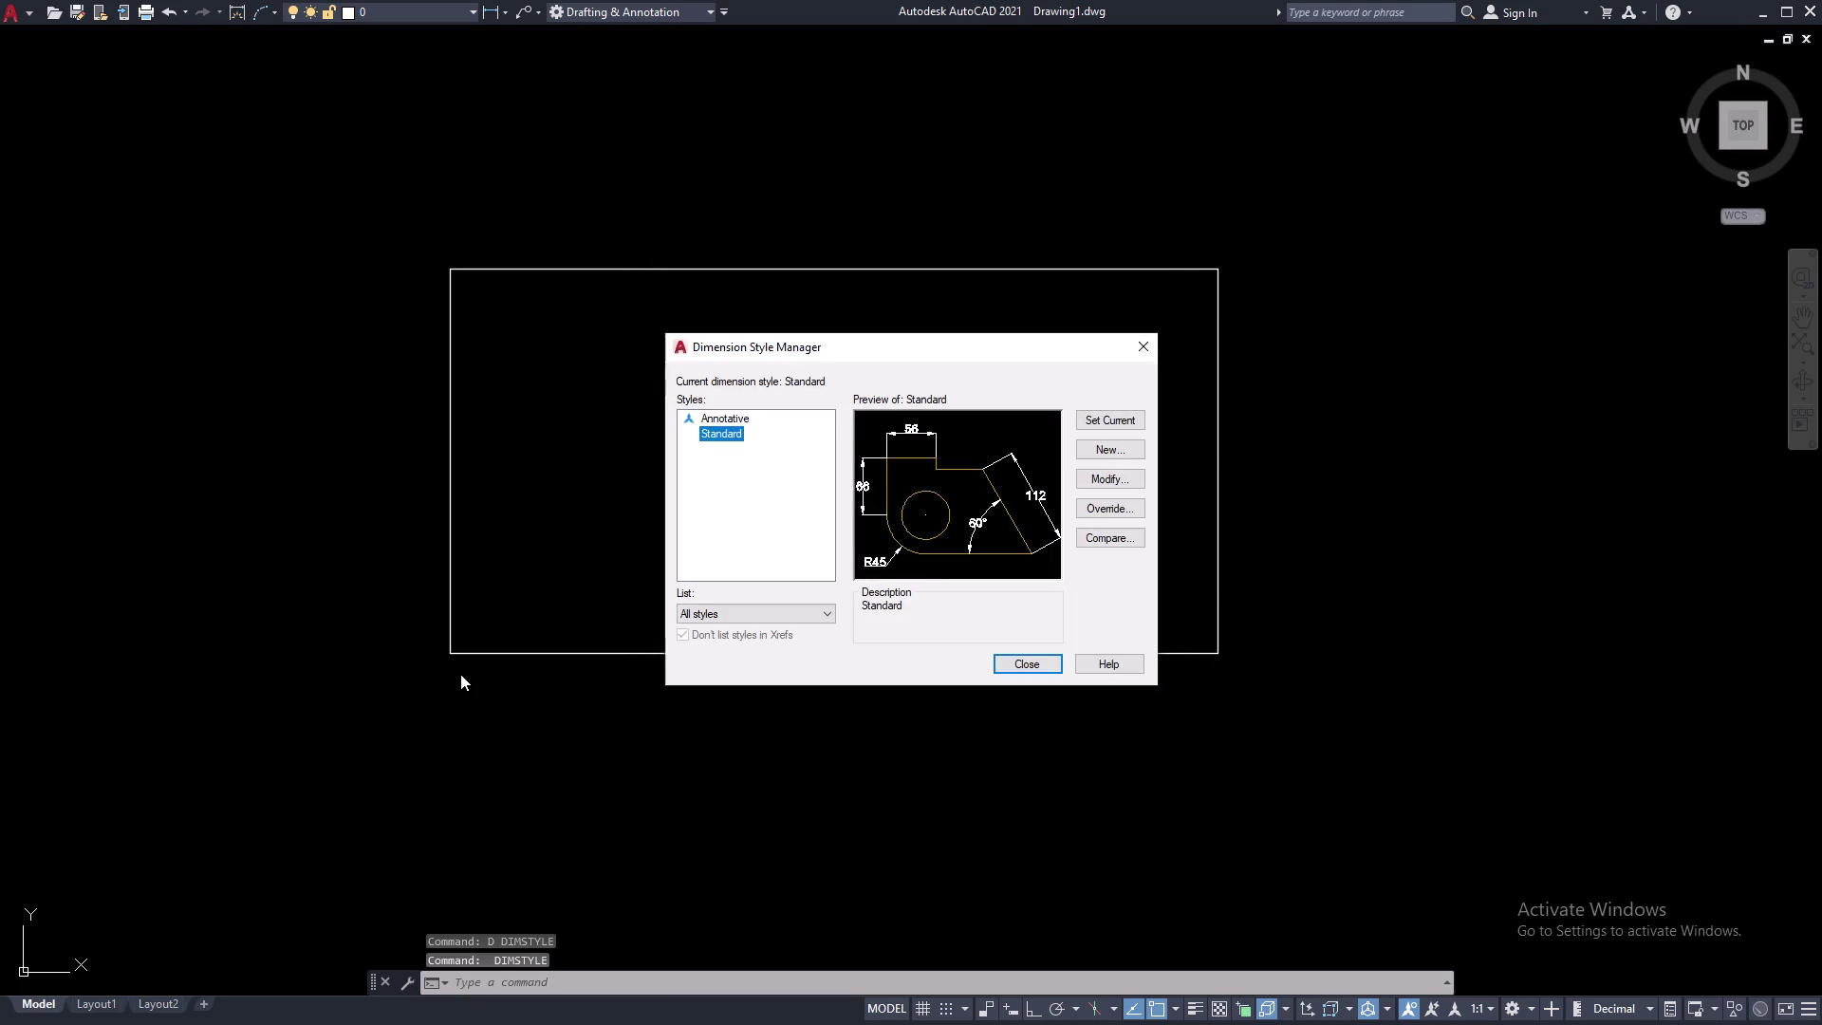
click(1154, 344)
Add a 100 linear dimension between the rectangle's two lower corners, placed below the edge.
text(D)
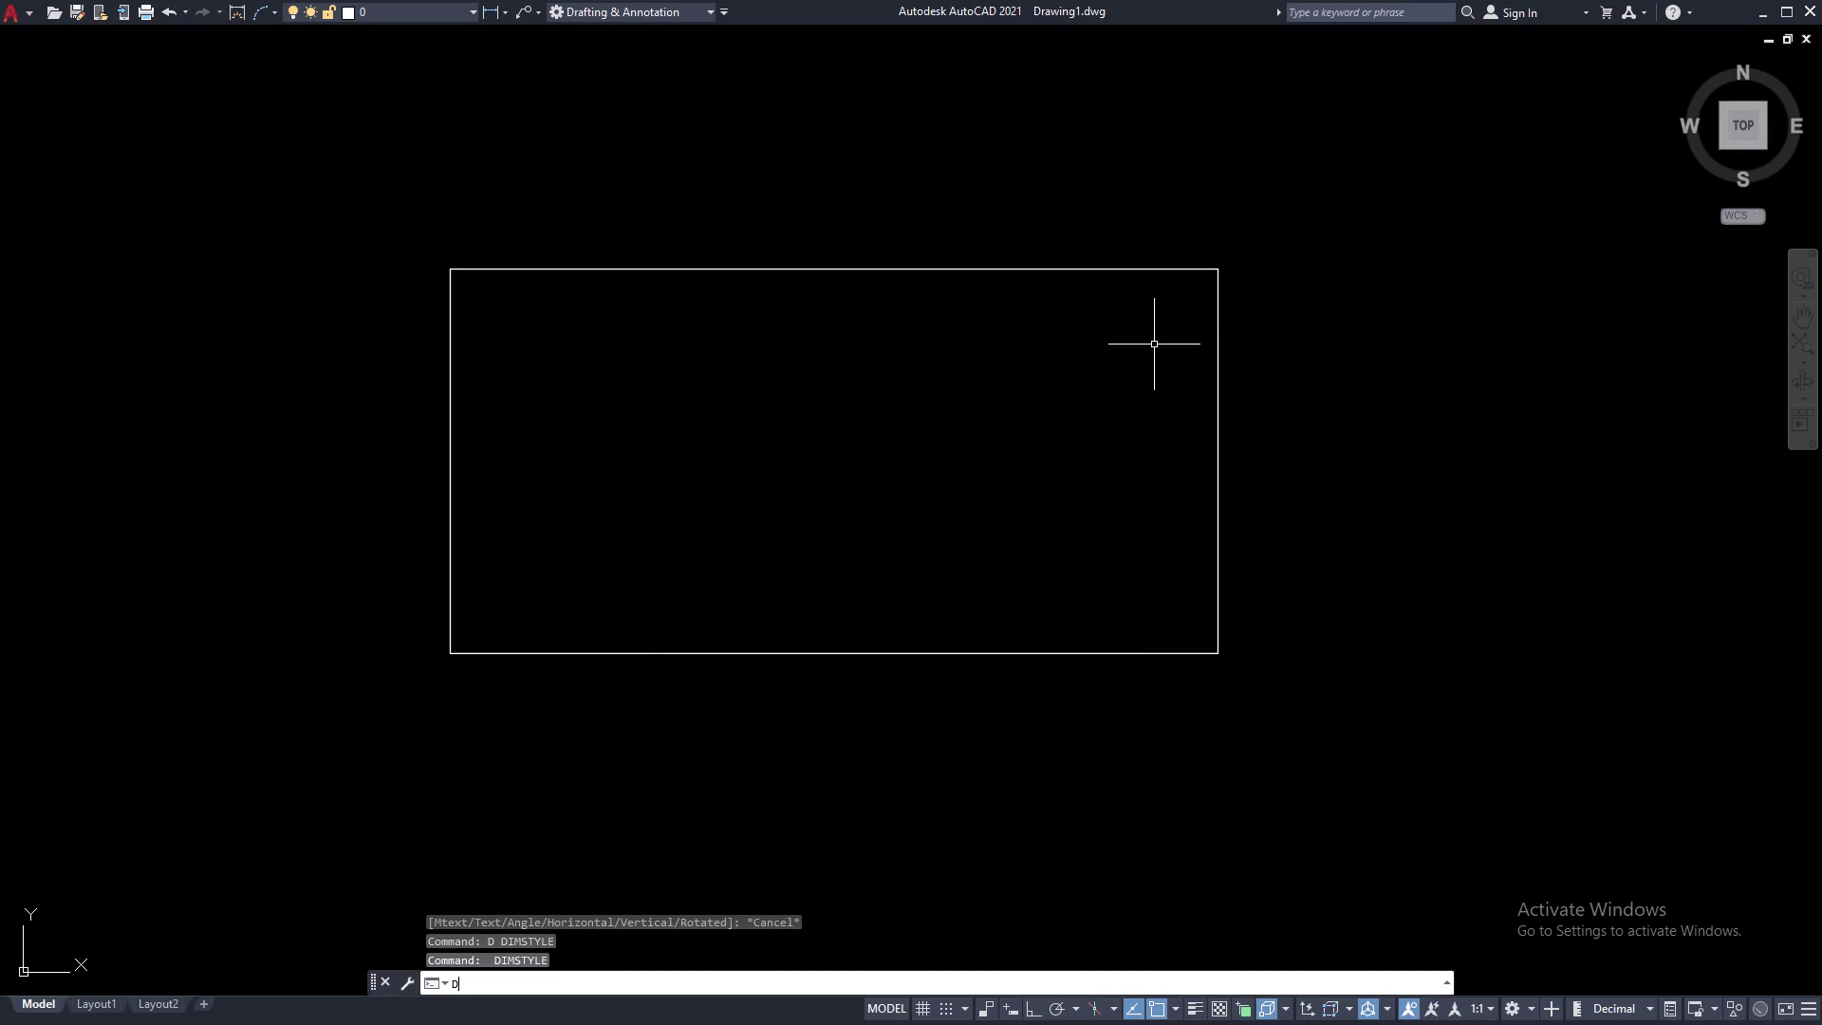
text(LI)
key(space)
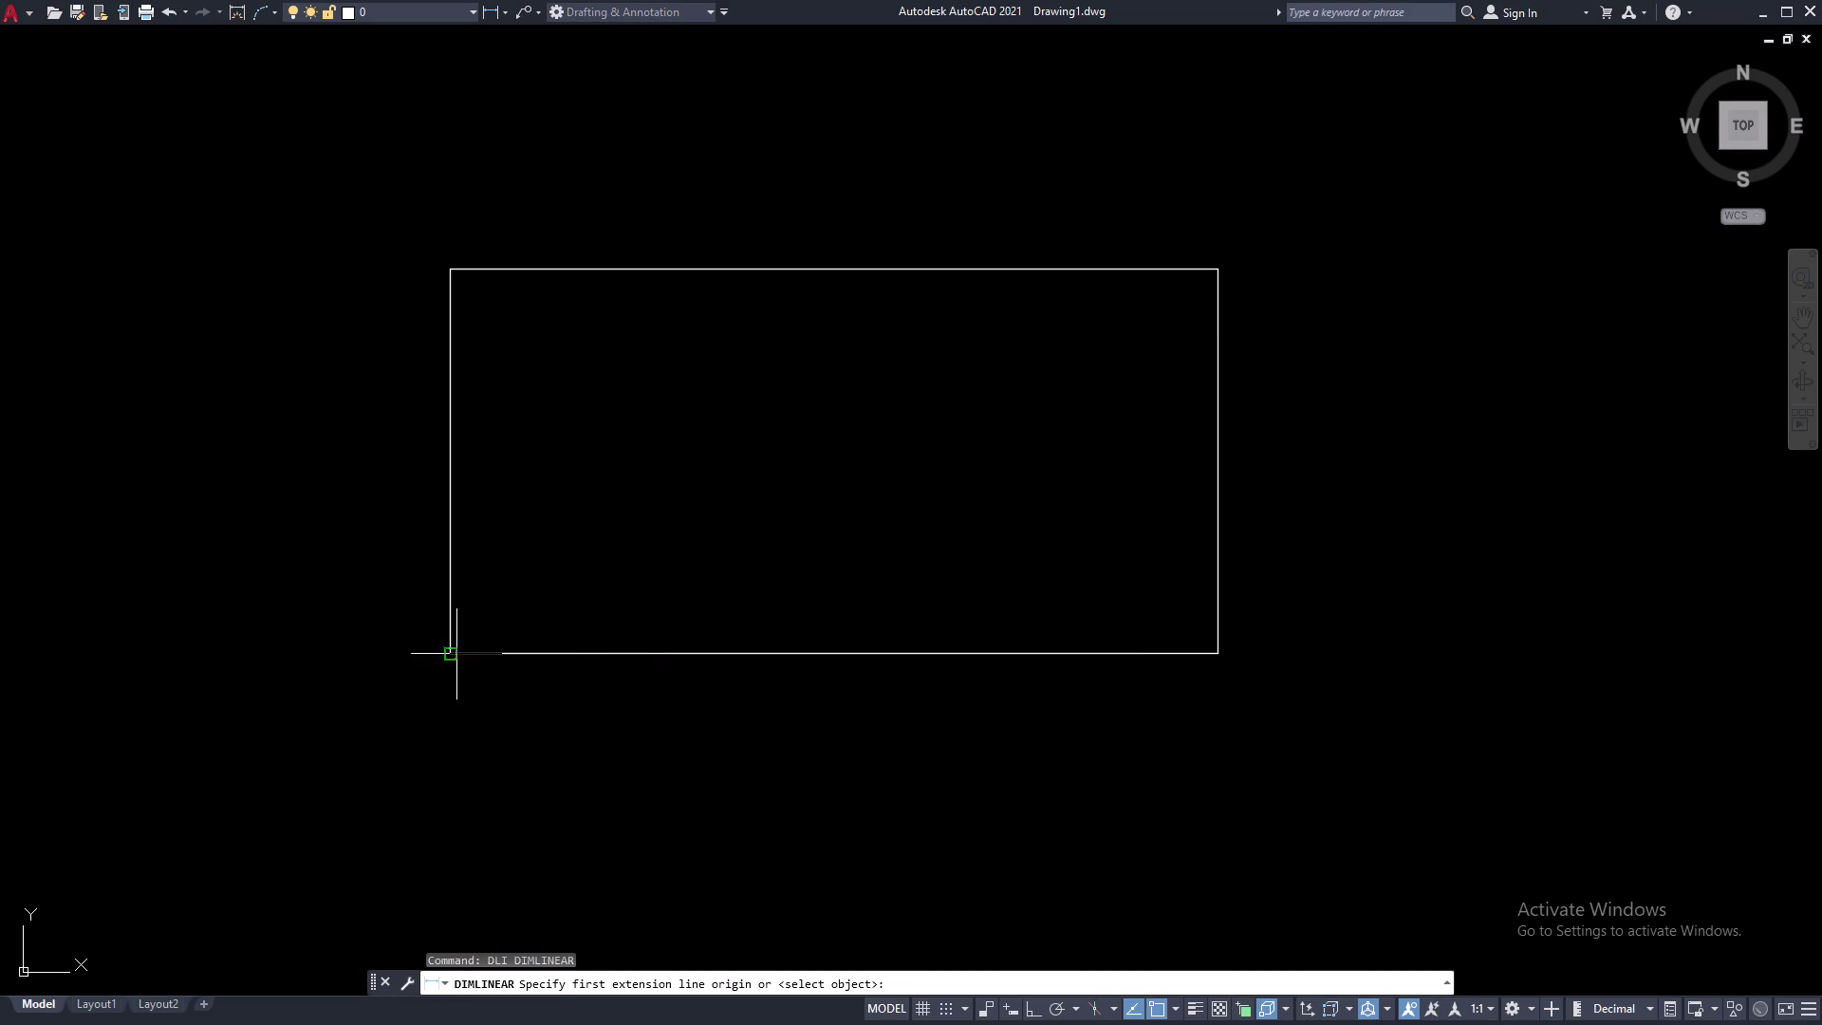
click(451, 654)
click(1221, 657)
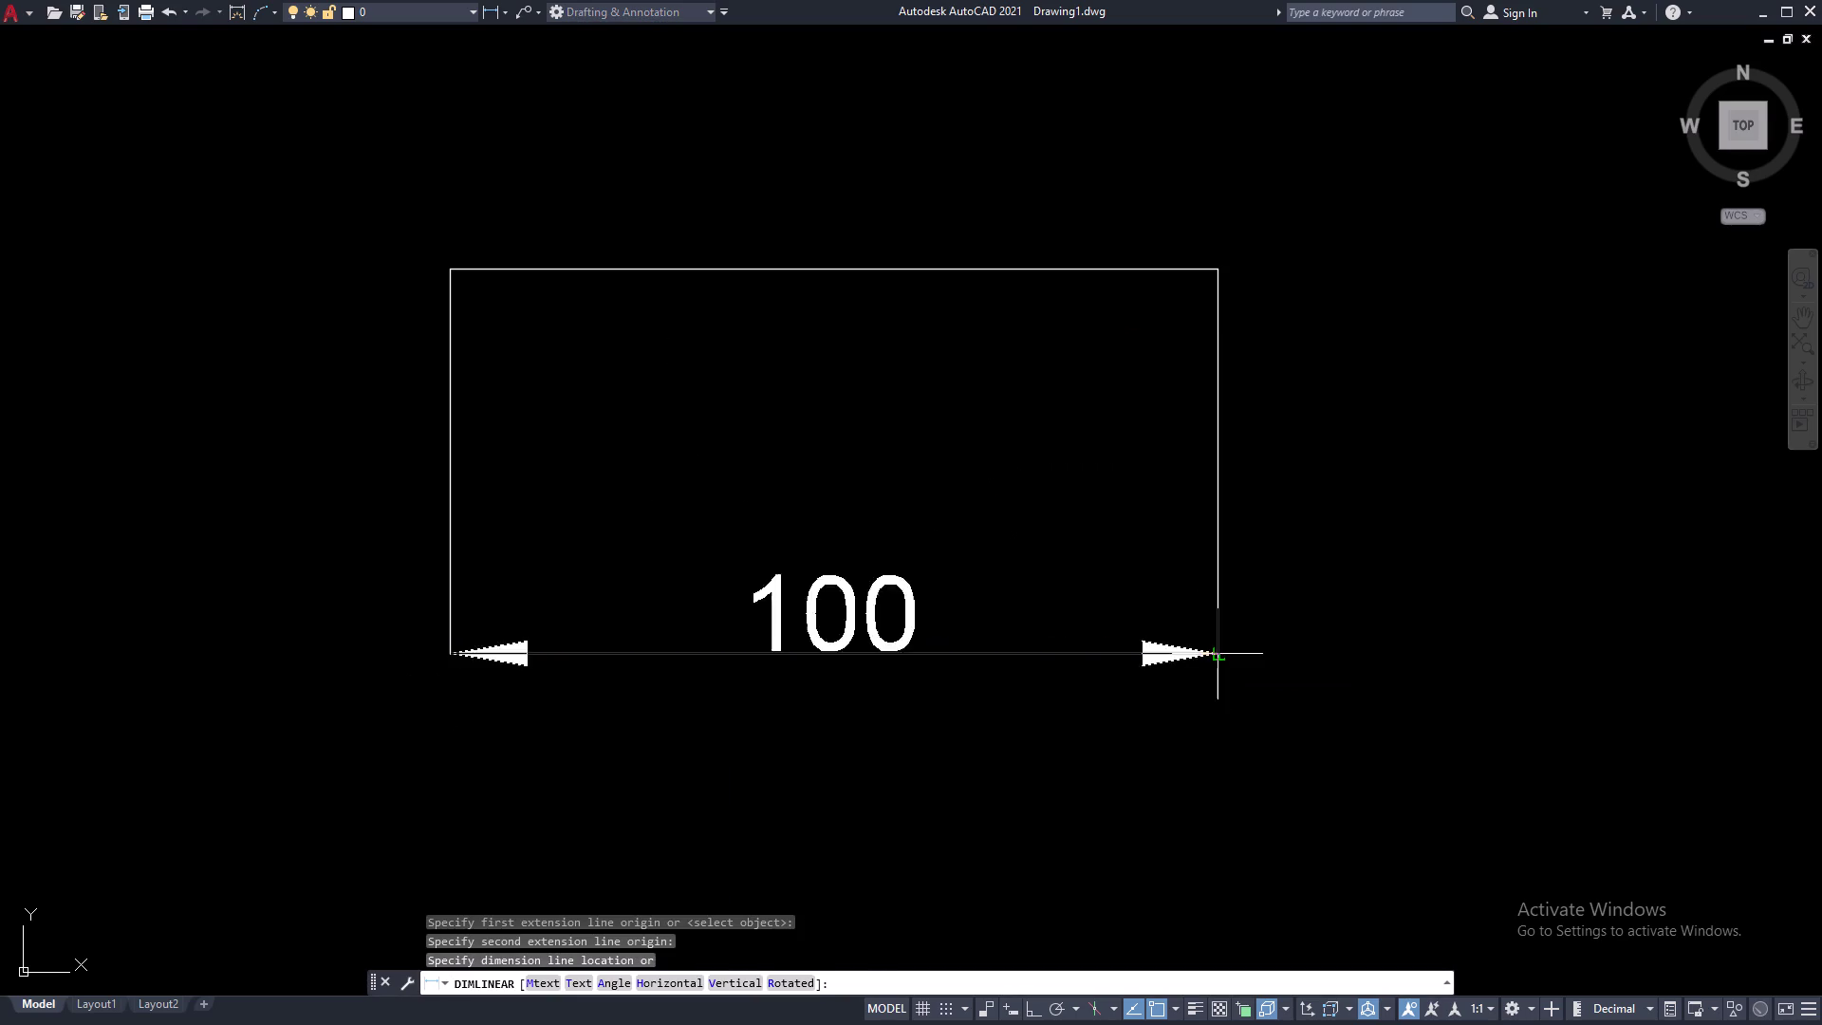
click(1212, 784)
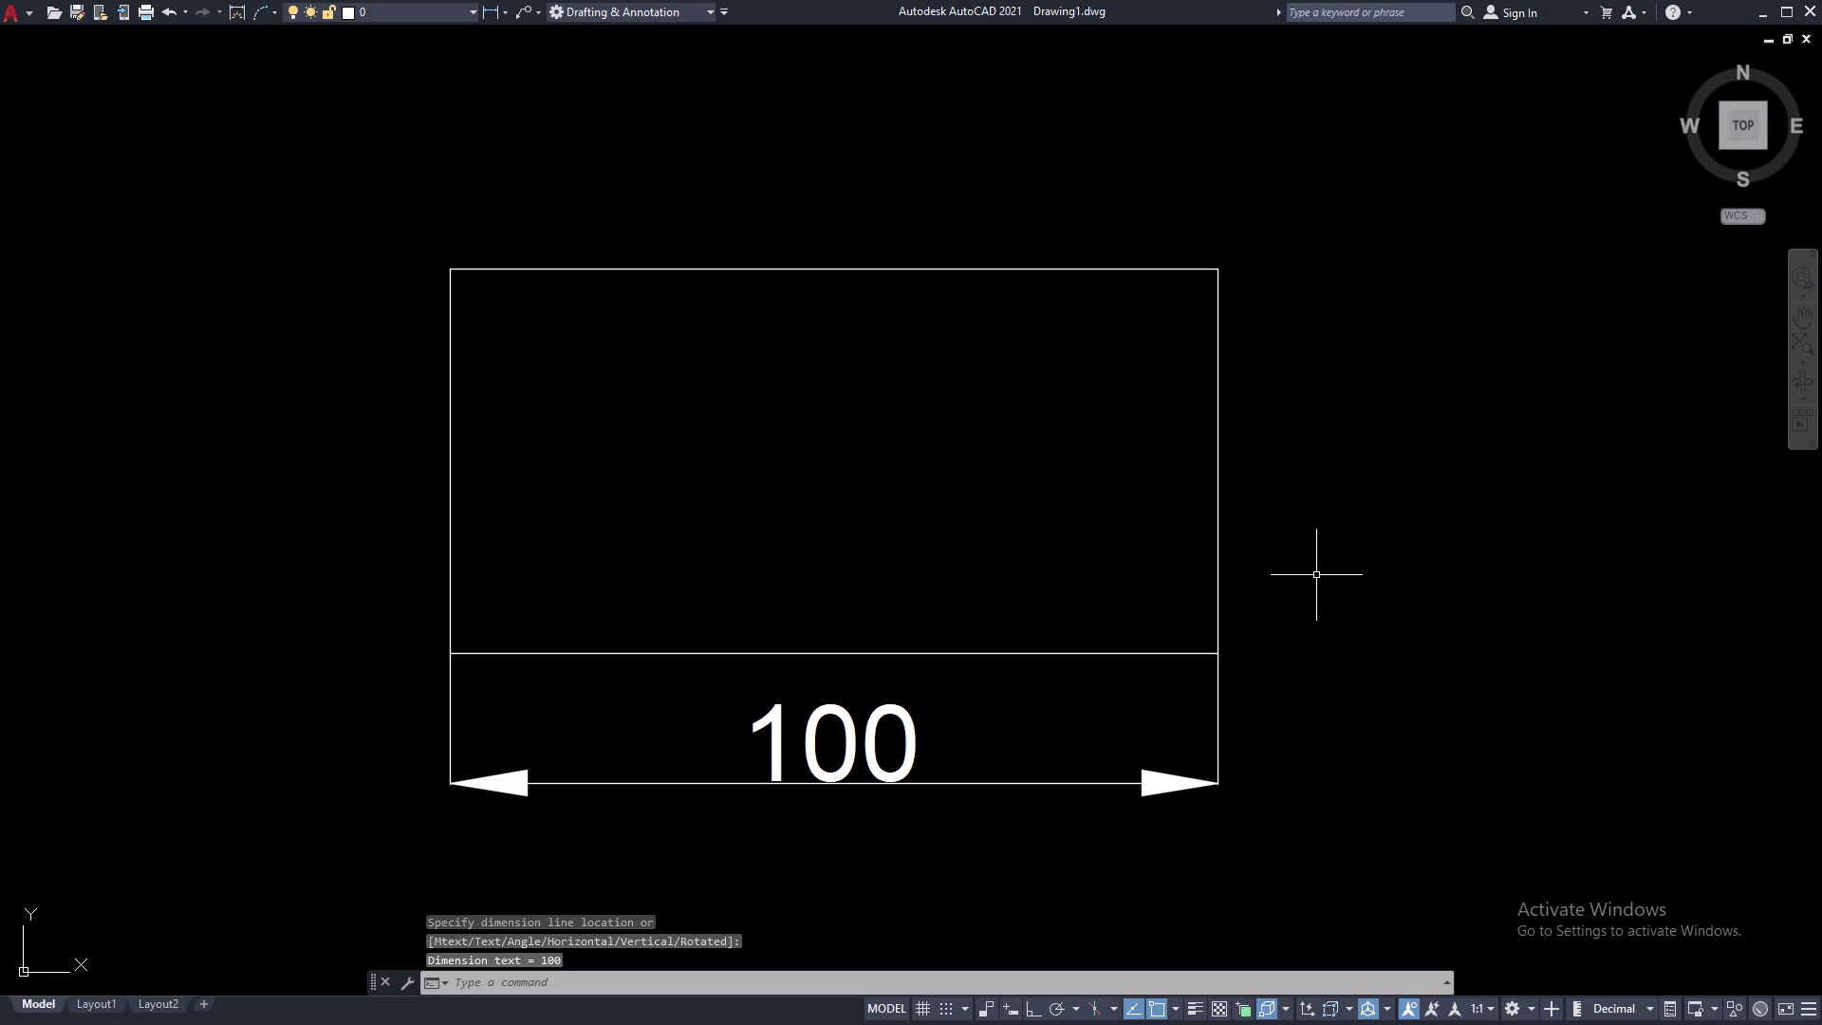
text(D)
key(space)
Modify the Standard dimension style to arrow size 5 and text height 5.
click(1099, 486)
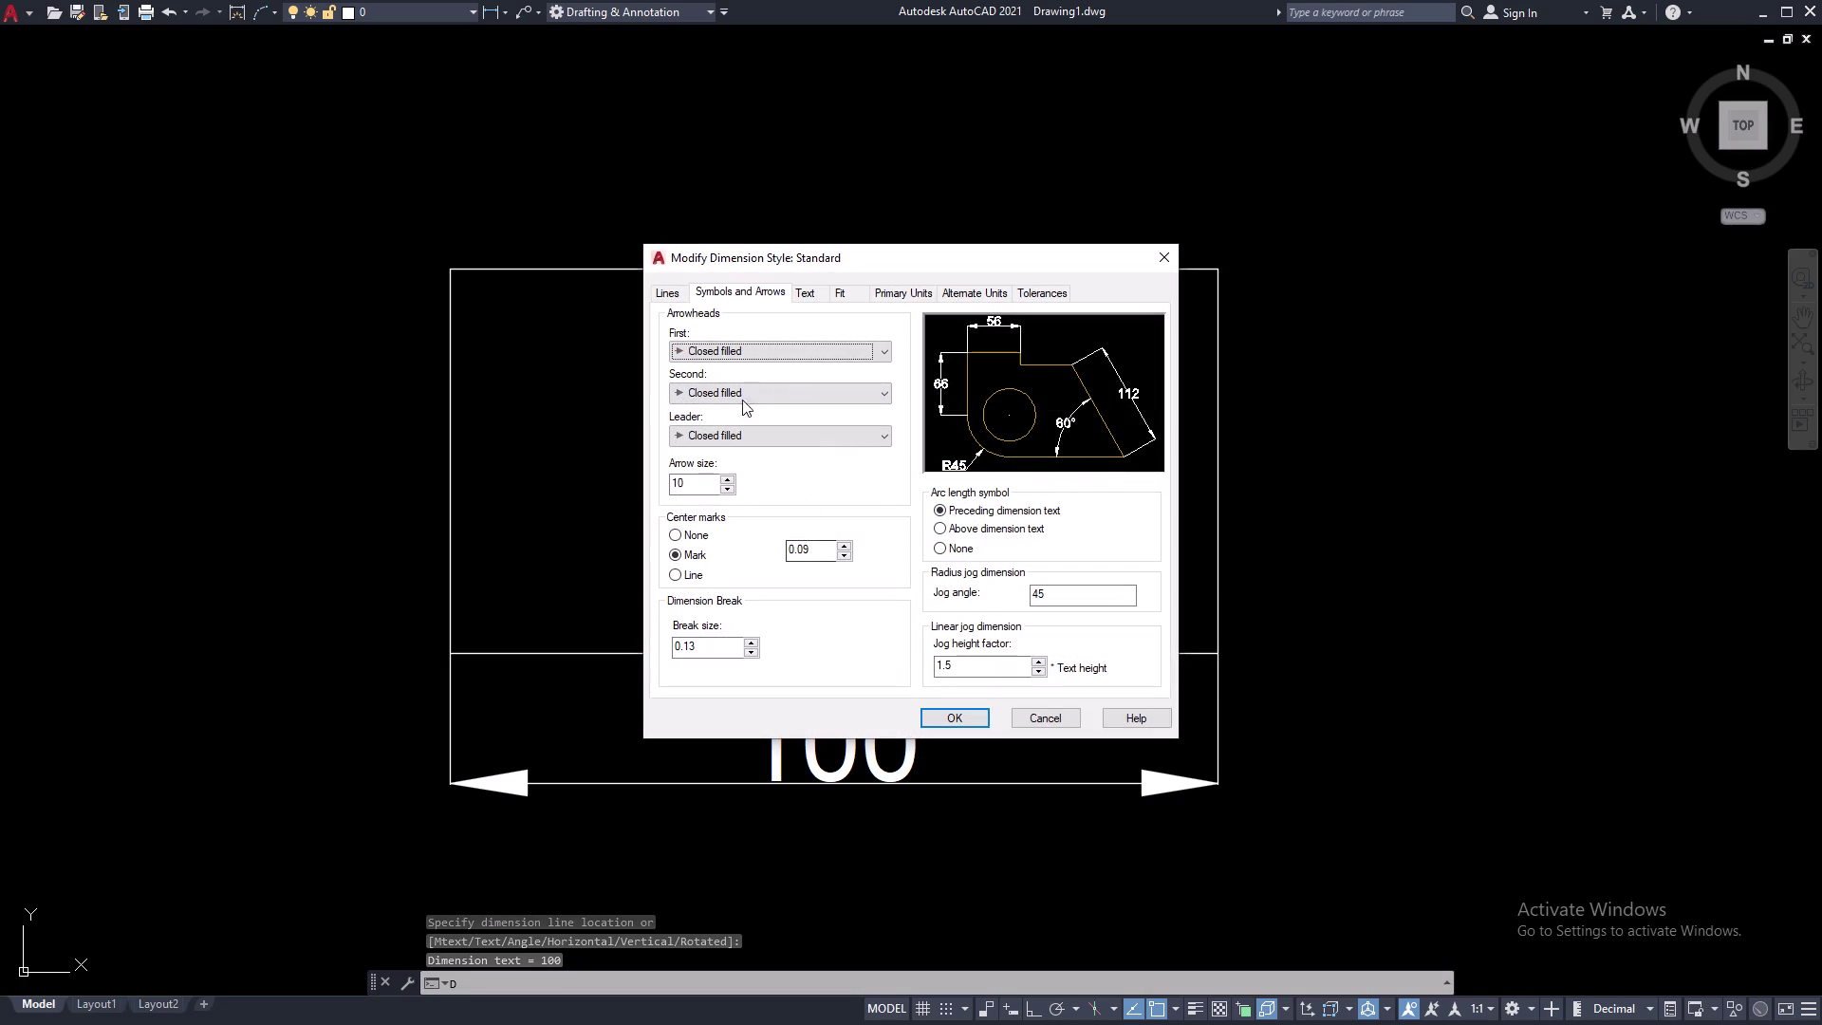
drag(699, 489, 590, 499)
key(BackSpace)
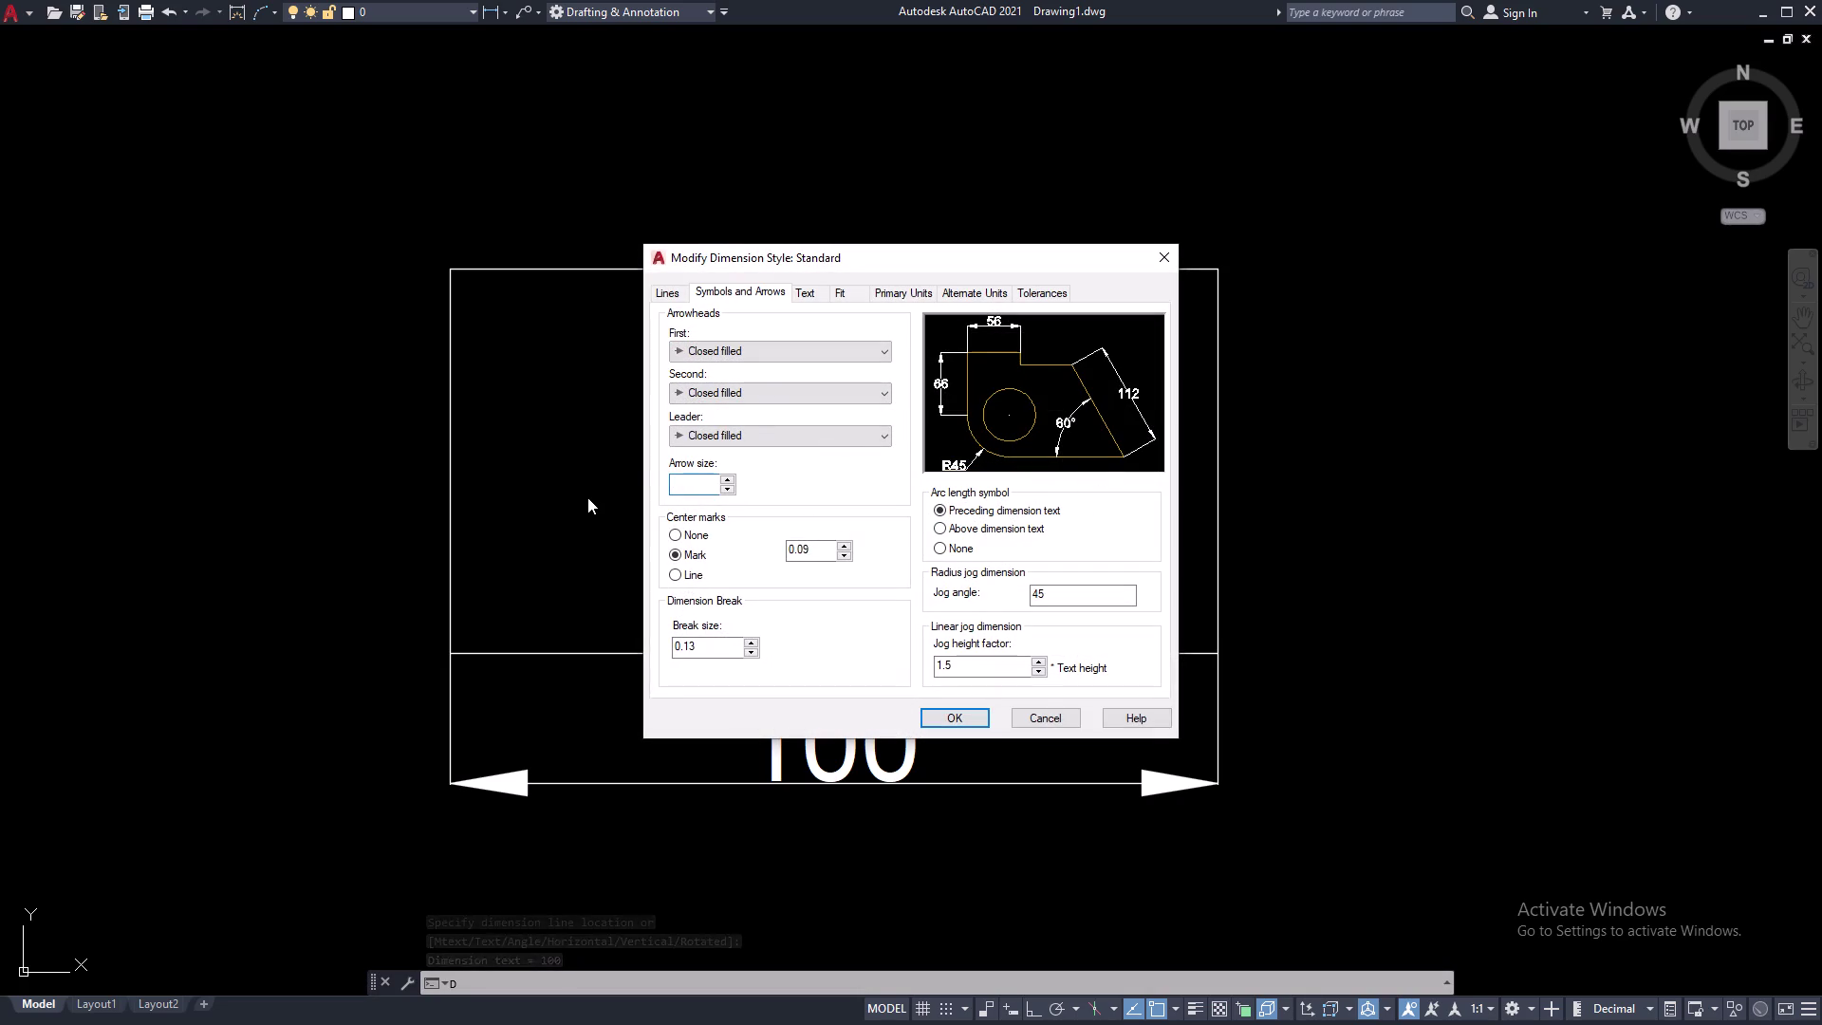
key(5)
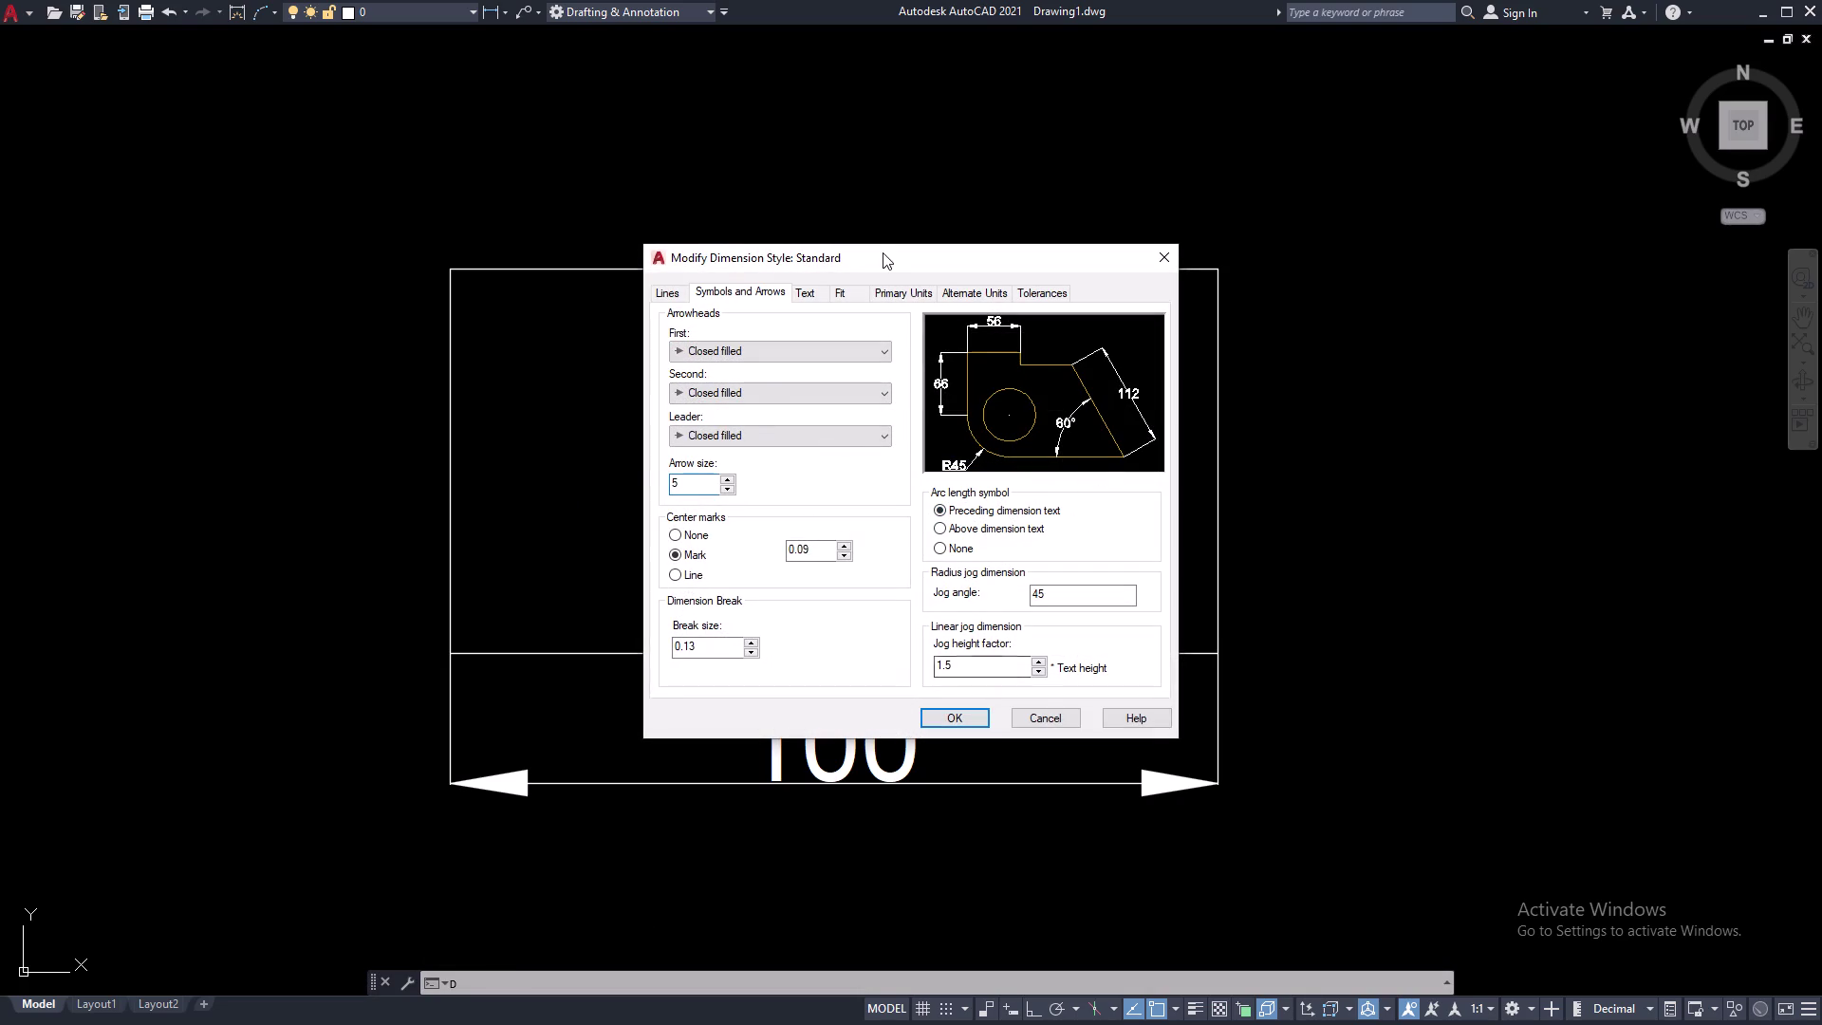
click(889, 295)
click(800, 291)
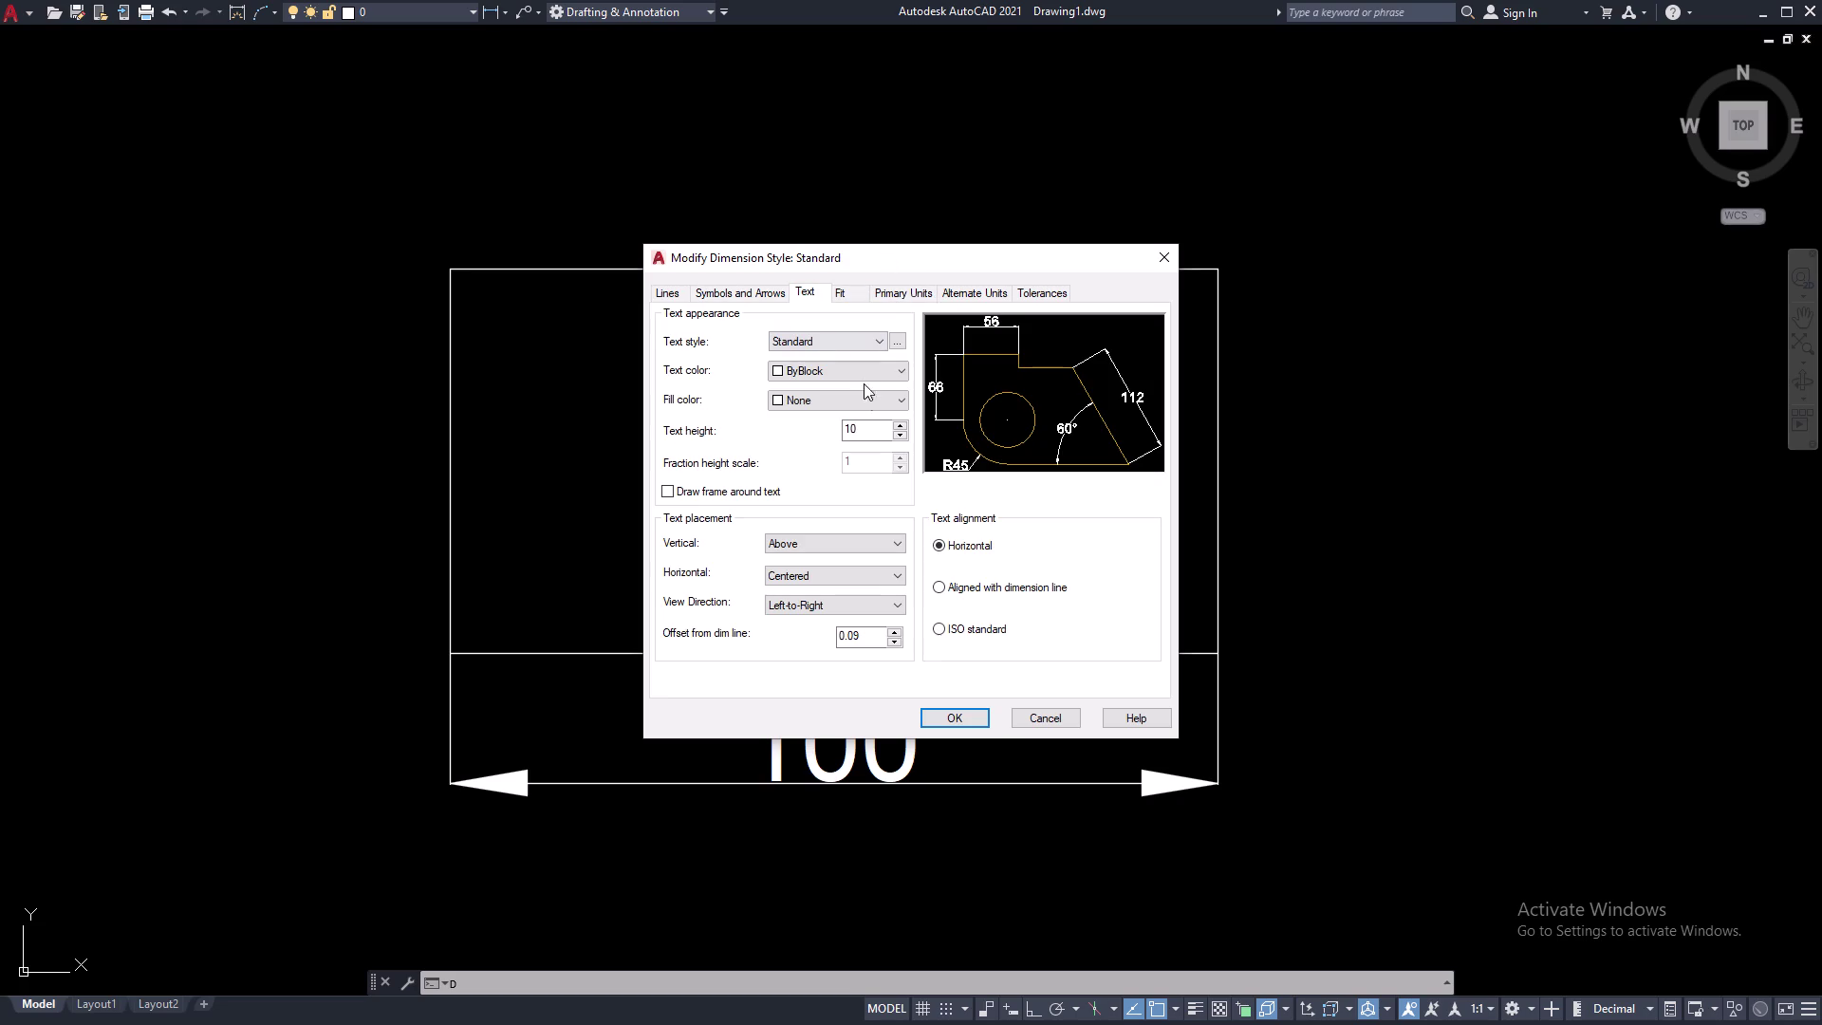
drag(870, 431, 750, 434)
key(BackSpace)
key(5)
click(962, 712)
click(1018, 663)
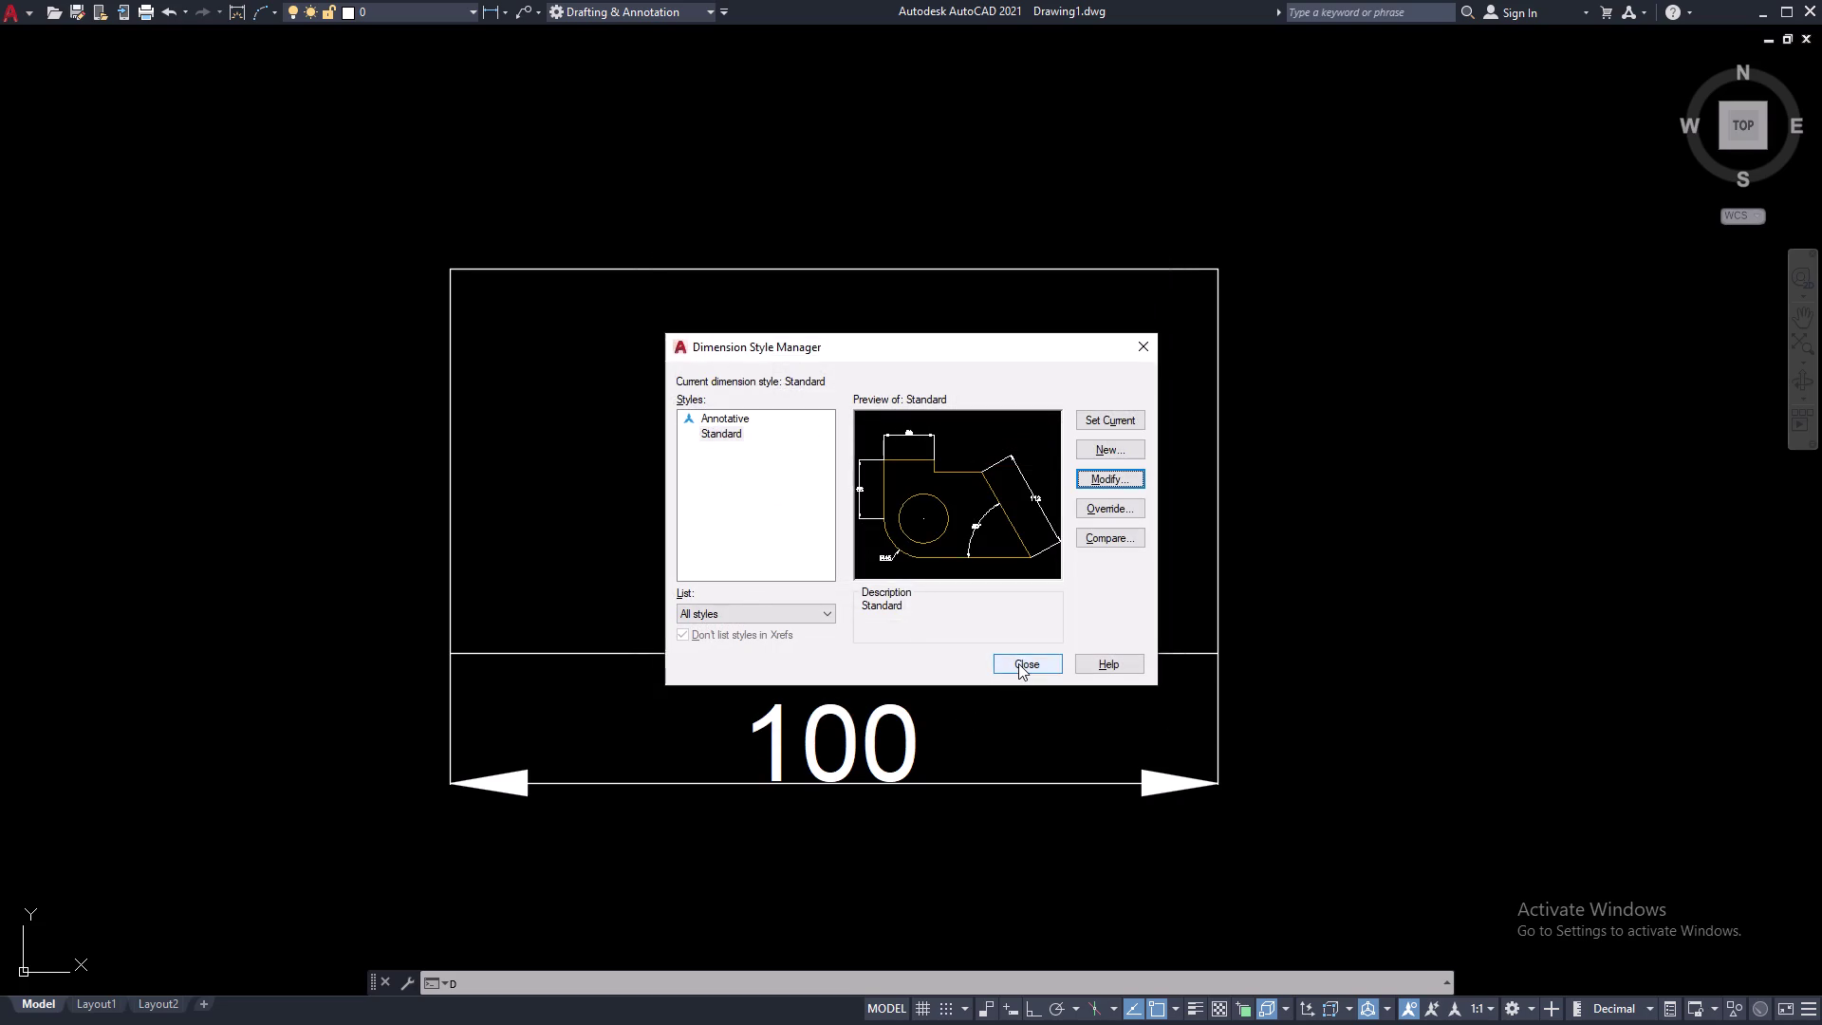
scroll(down, 3)
middle_drag(1303, 684, 1166, 695)
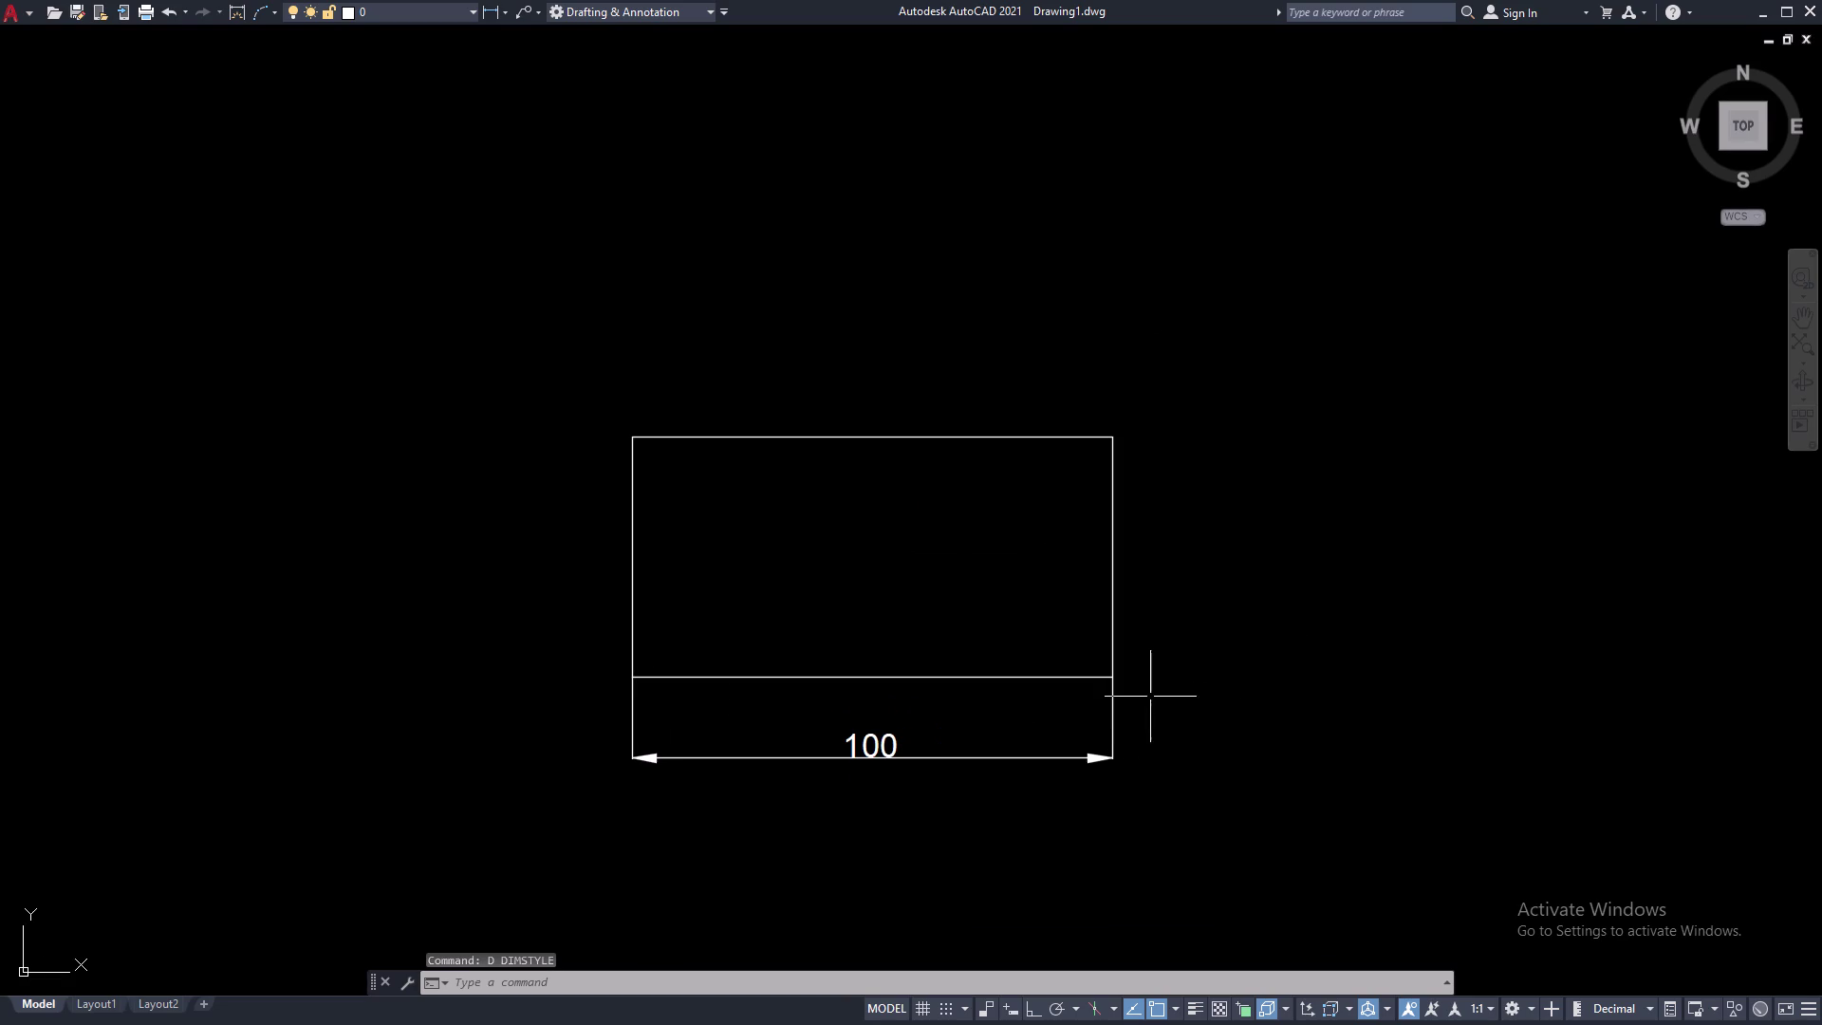
Close the style manager and add a vertical 50 dimension right of the rectangle.
key(space)
click(1146, 343)
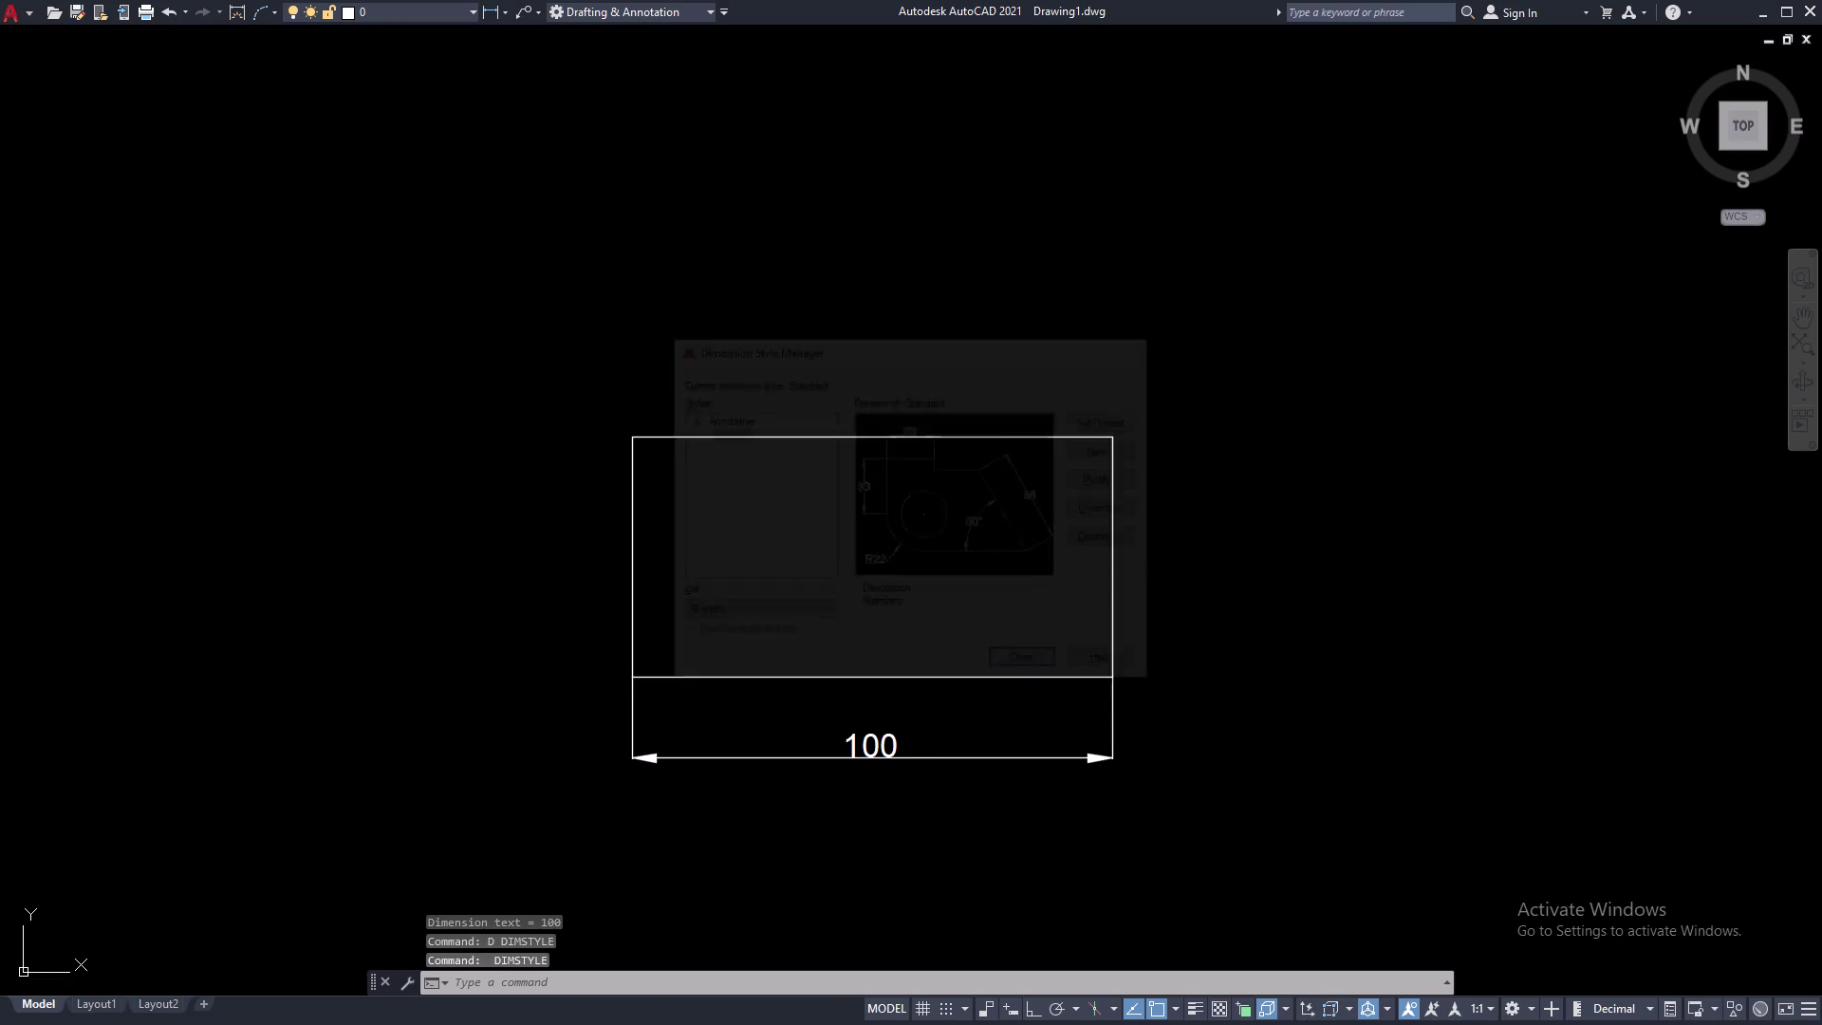
text(DLI)
key(space)
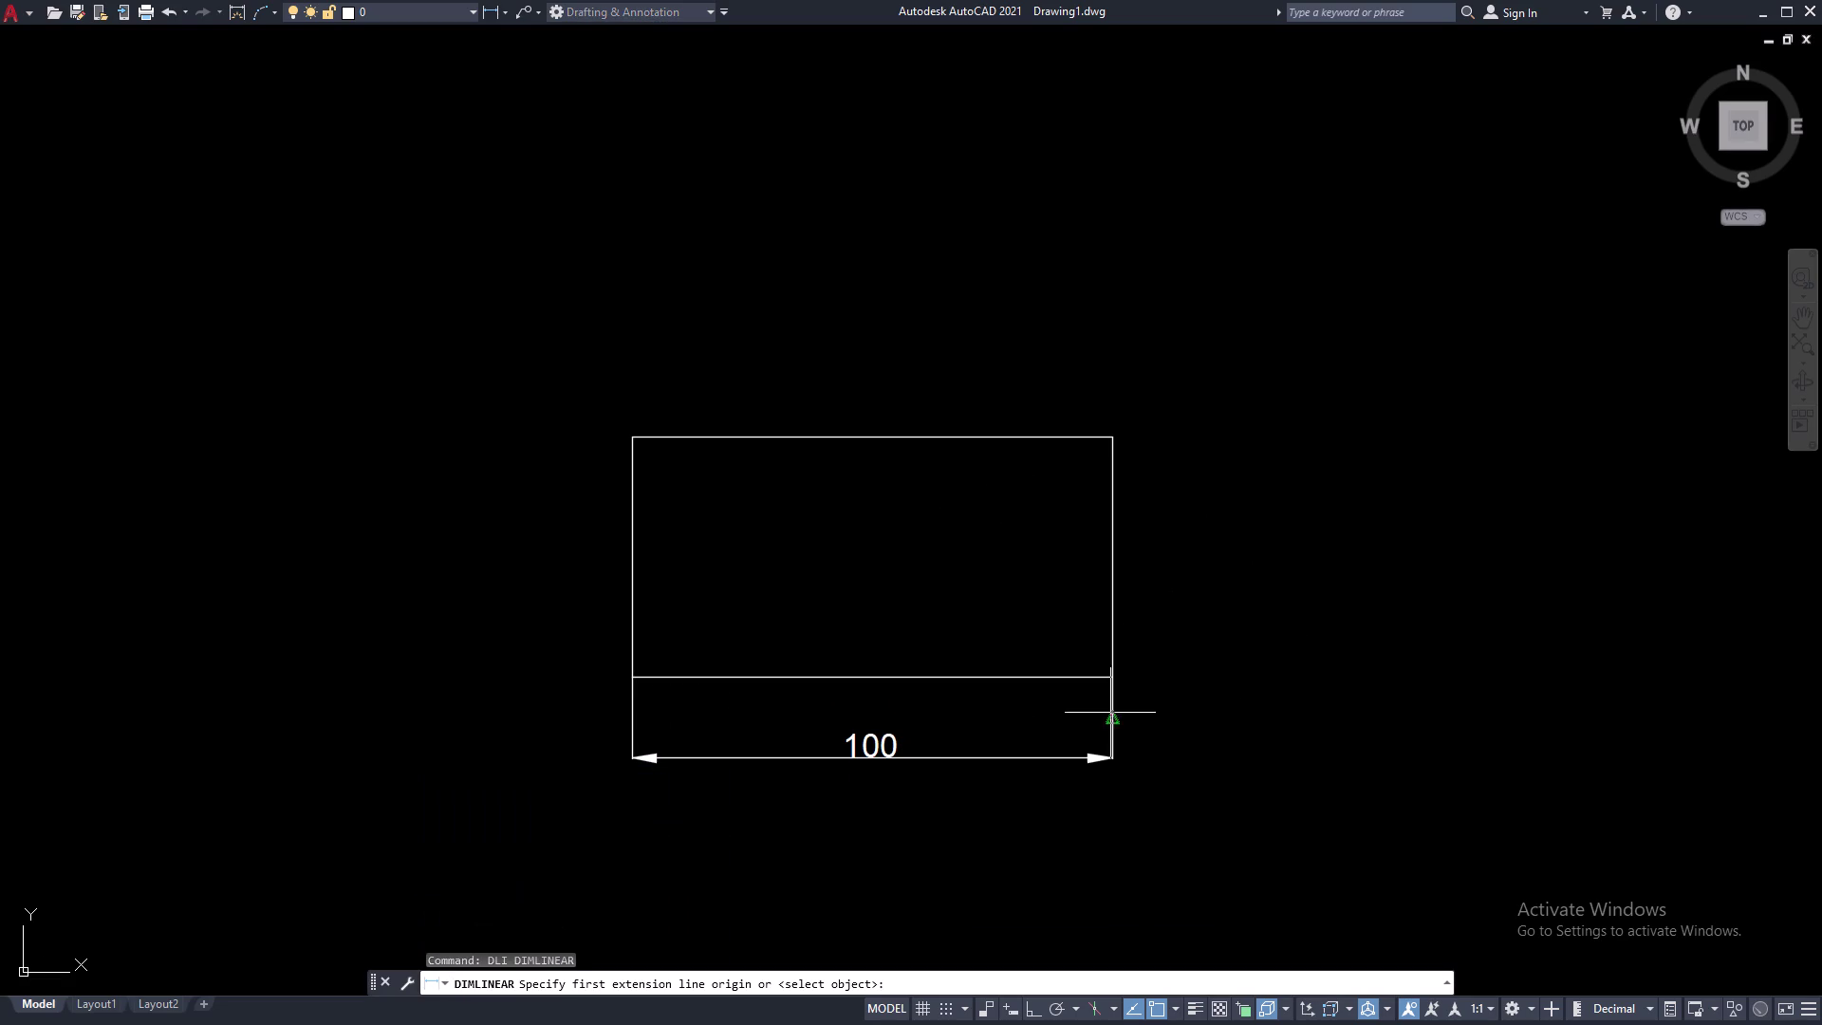
click(1118, 675)
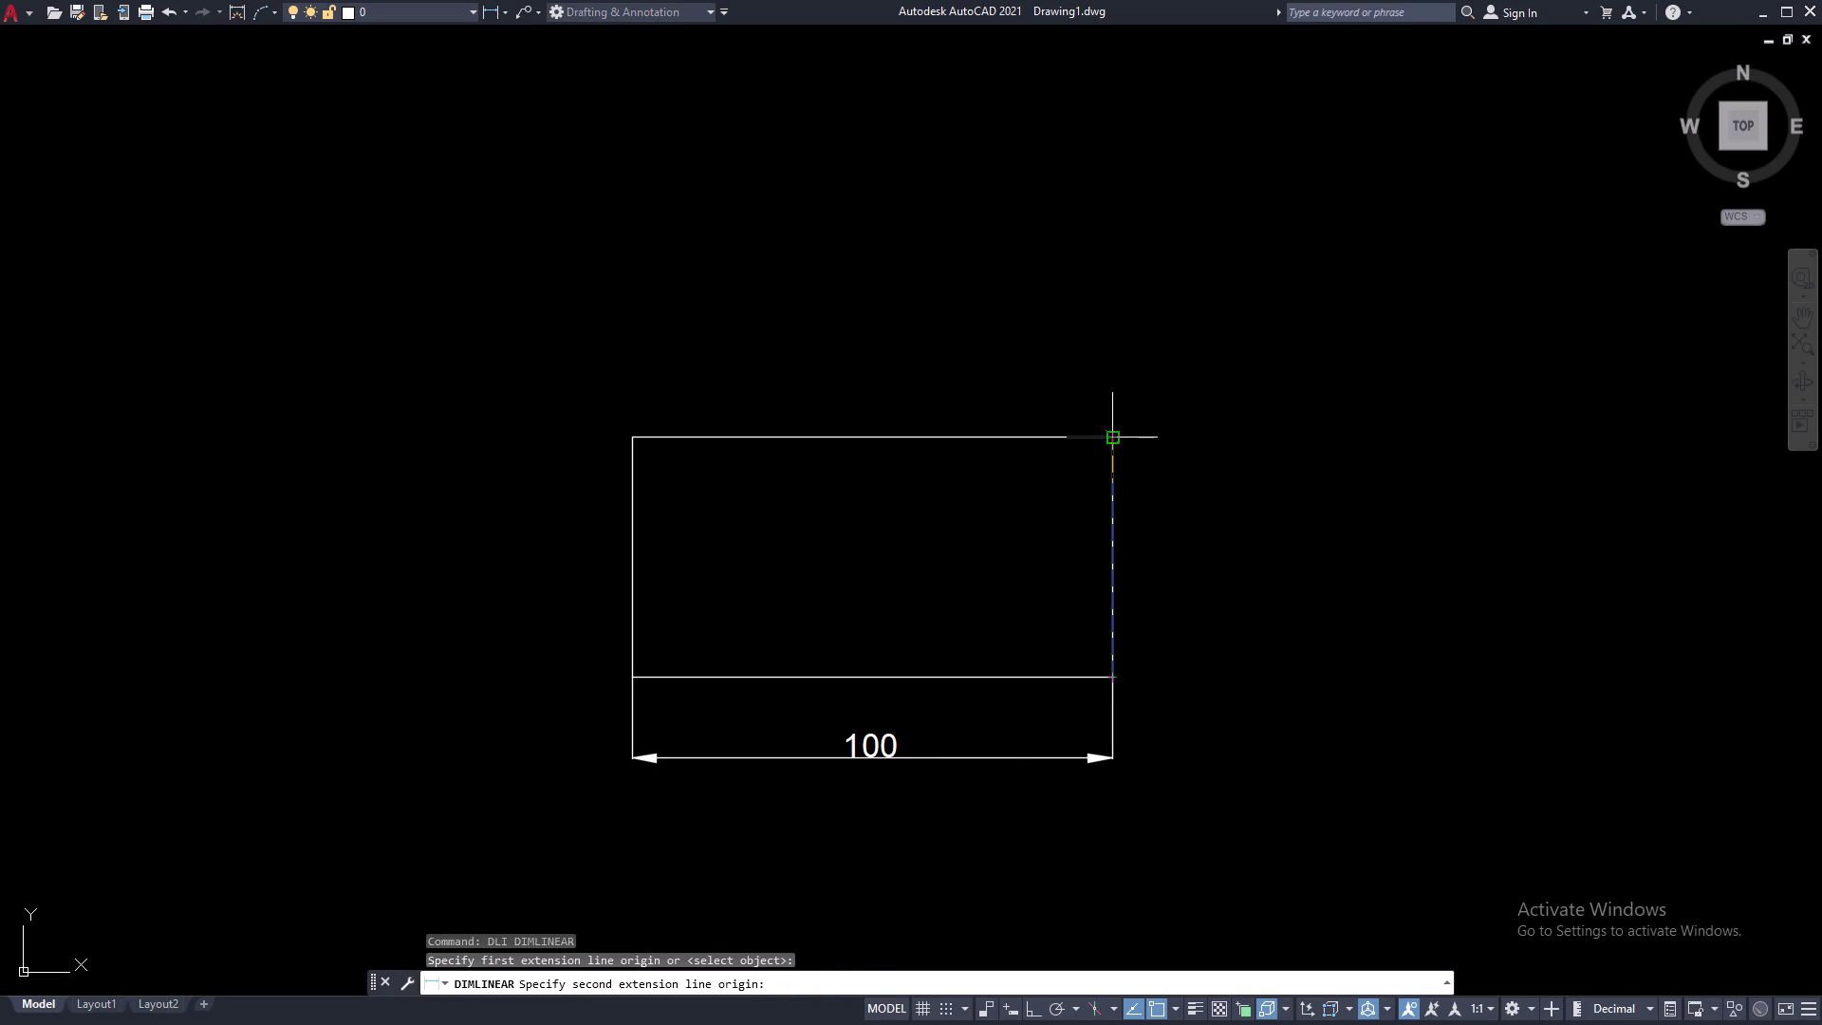
click(1111, 433)
click(1188, 441)
scroll(down, 3)
middle_drag(1417, 513, 735, 602)
middle_drag(749, 595, 648, 410)
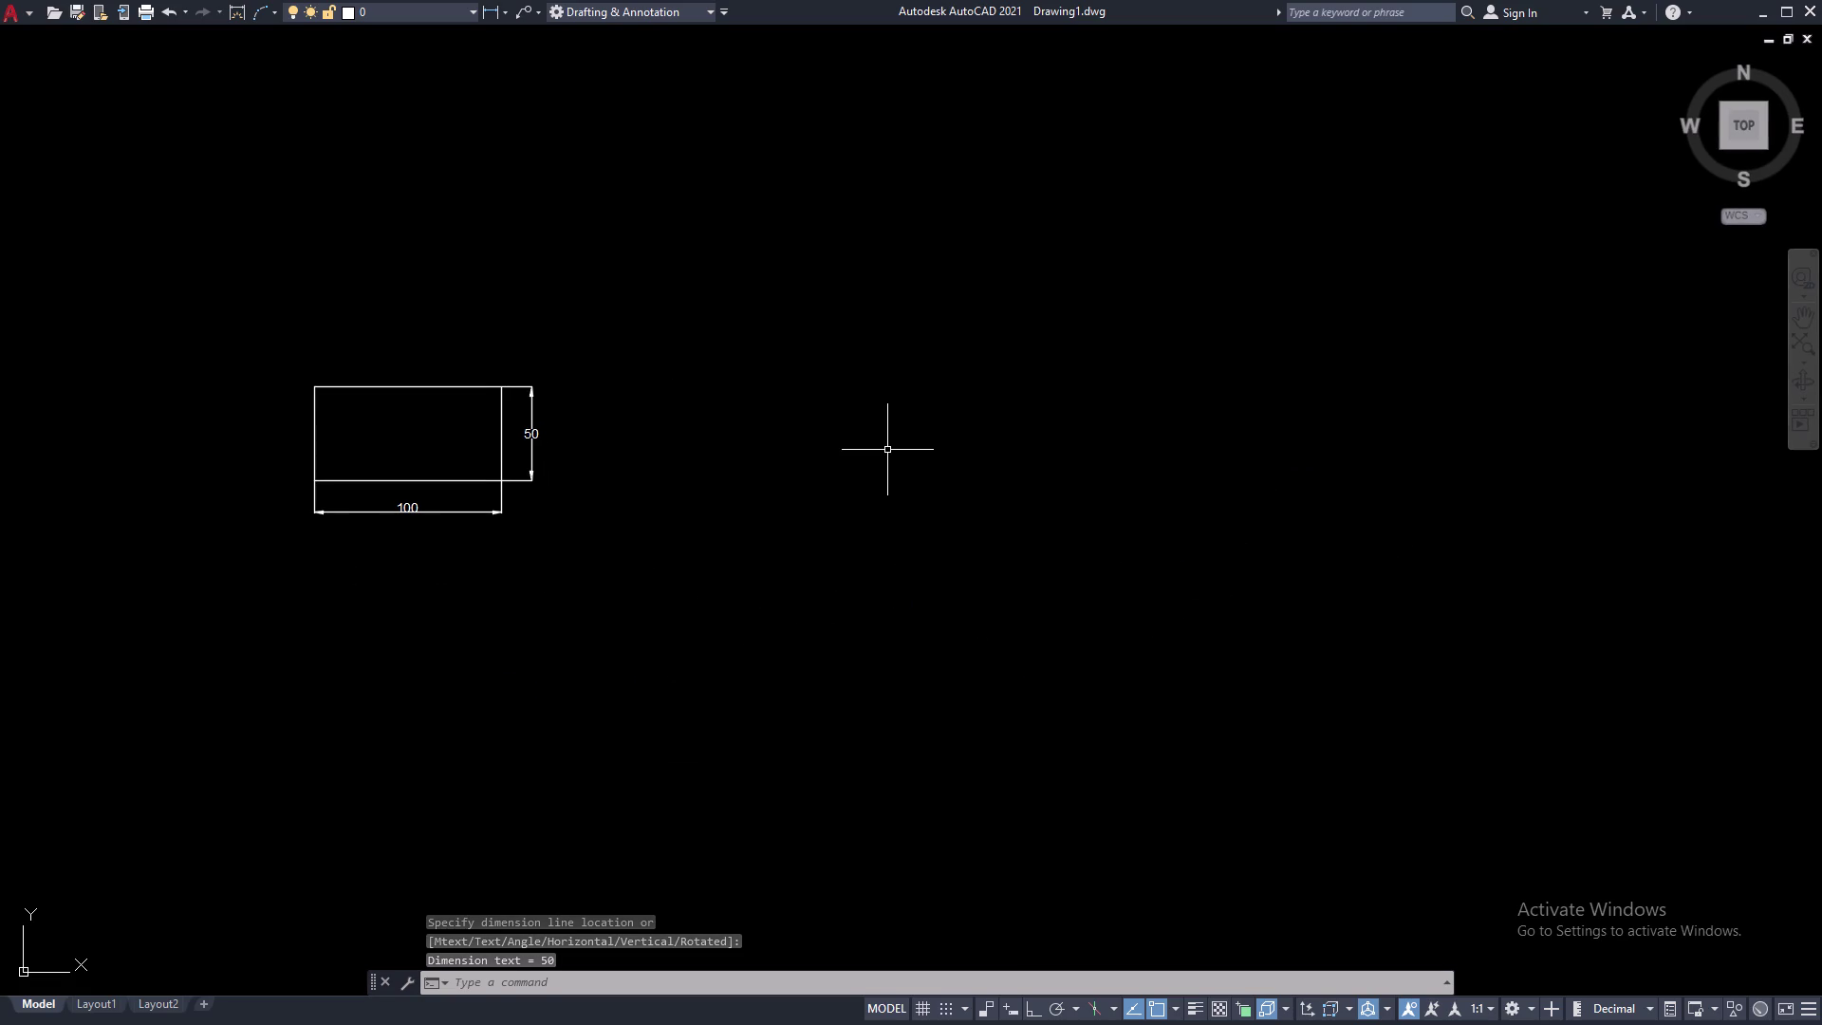
key(semicolon)
Start a line in free space with Ortho on, drawing the 60 and 100 edges.
key(l)
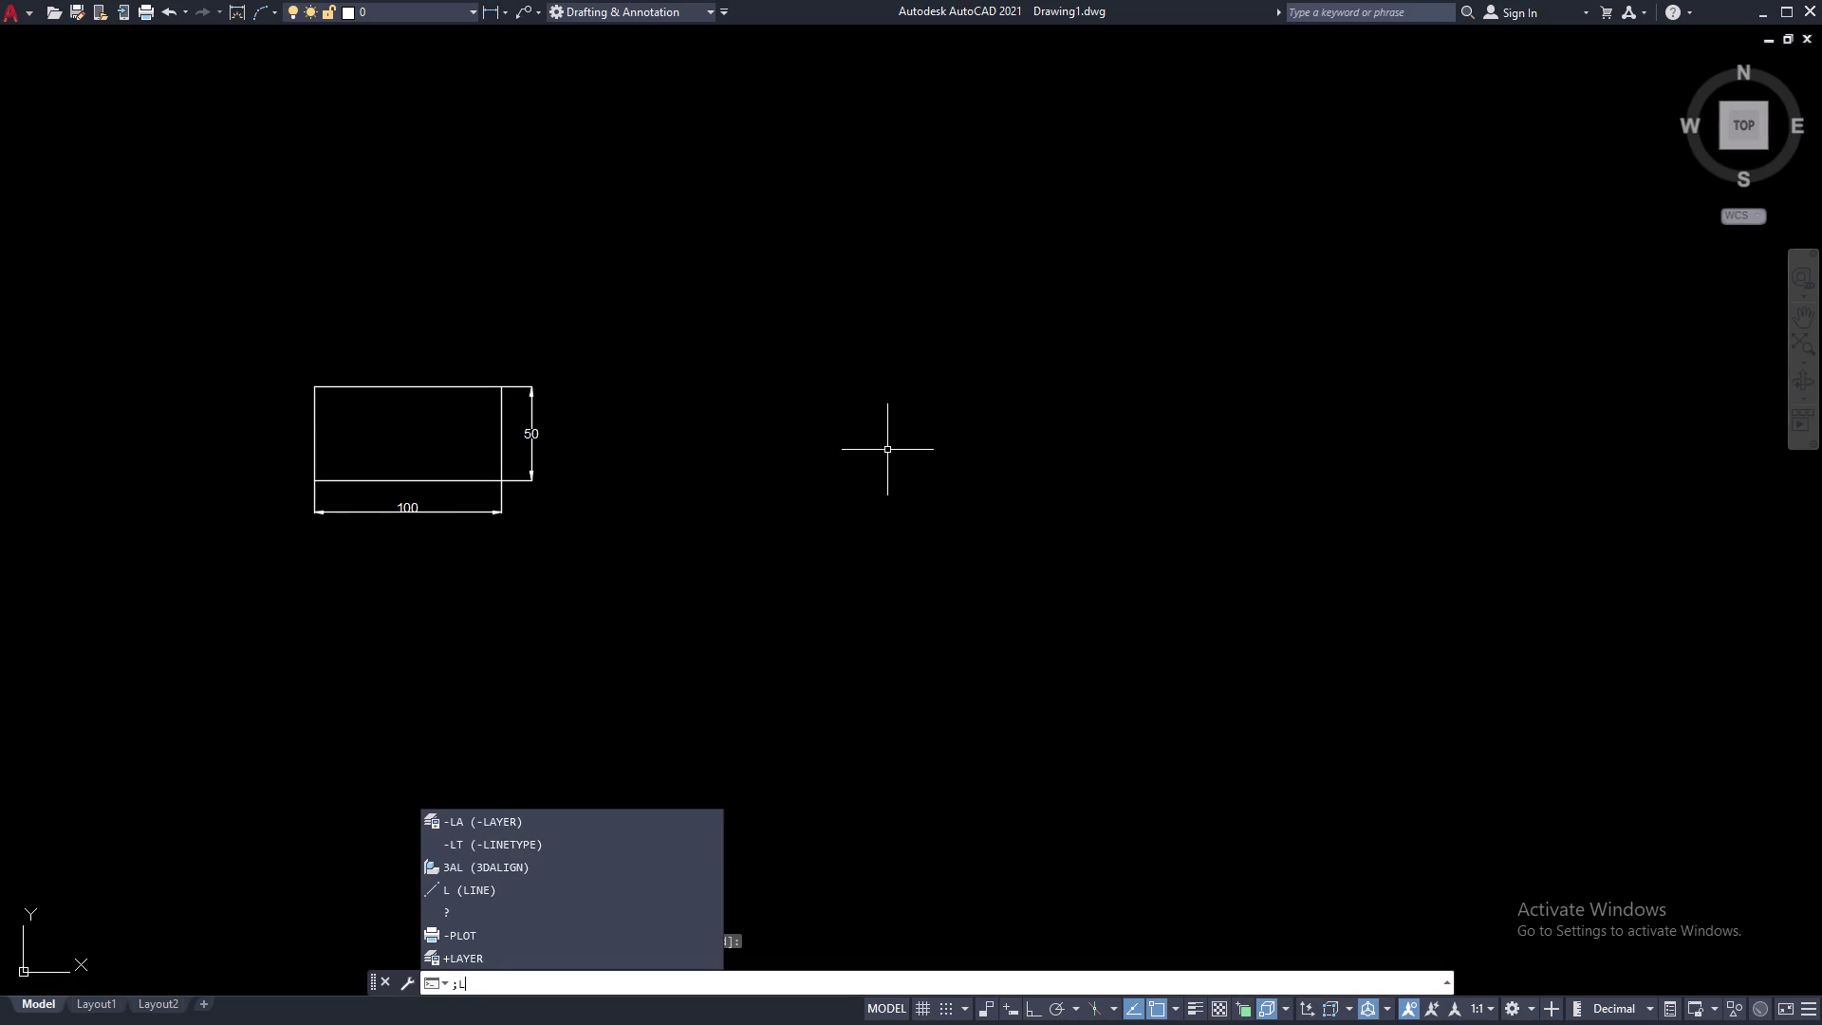
key(BackSpace)
key(BackSpace)
key(BackSpace)
text(L)
key(space)
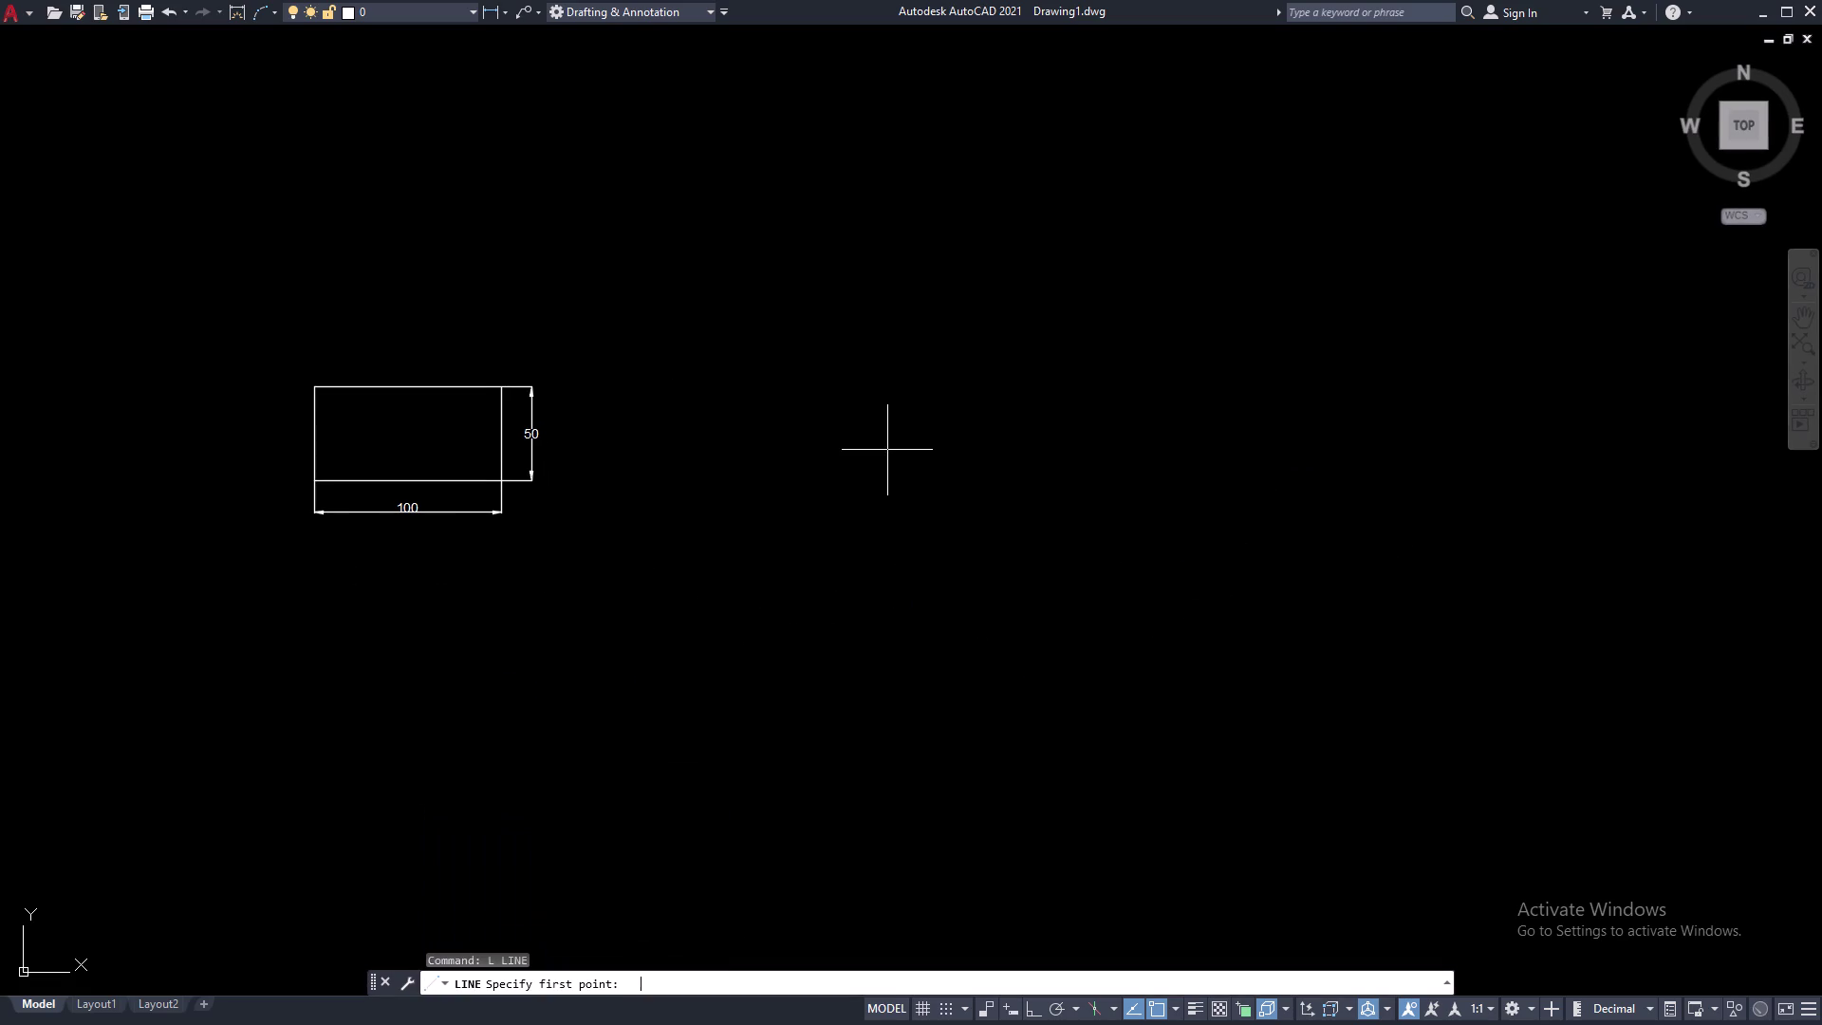
middle_drag(1076, 352, 909, 424)
click(1089, 367)
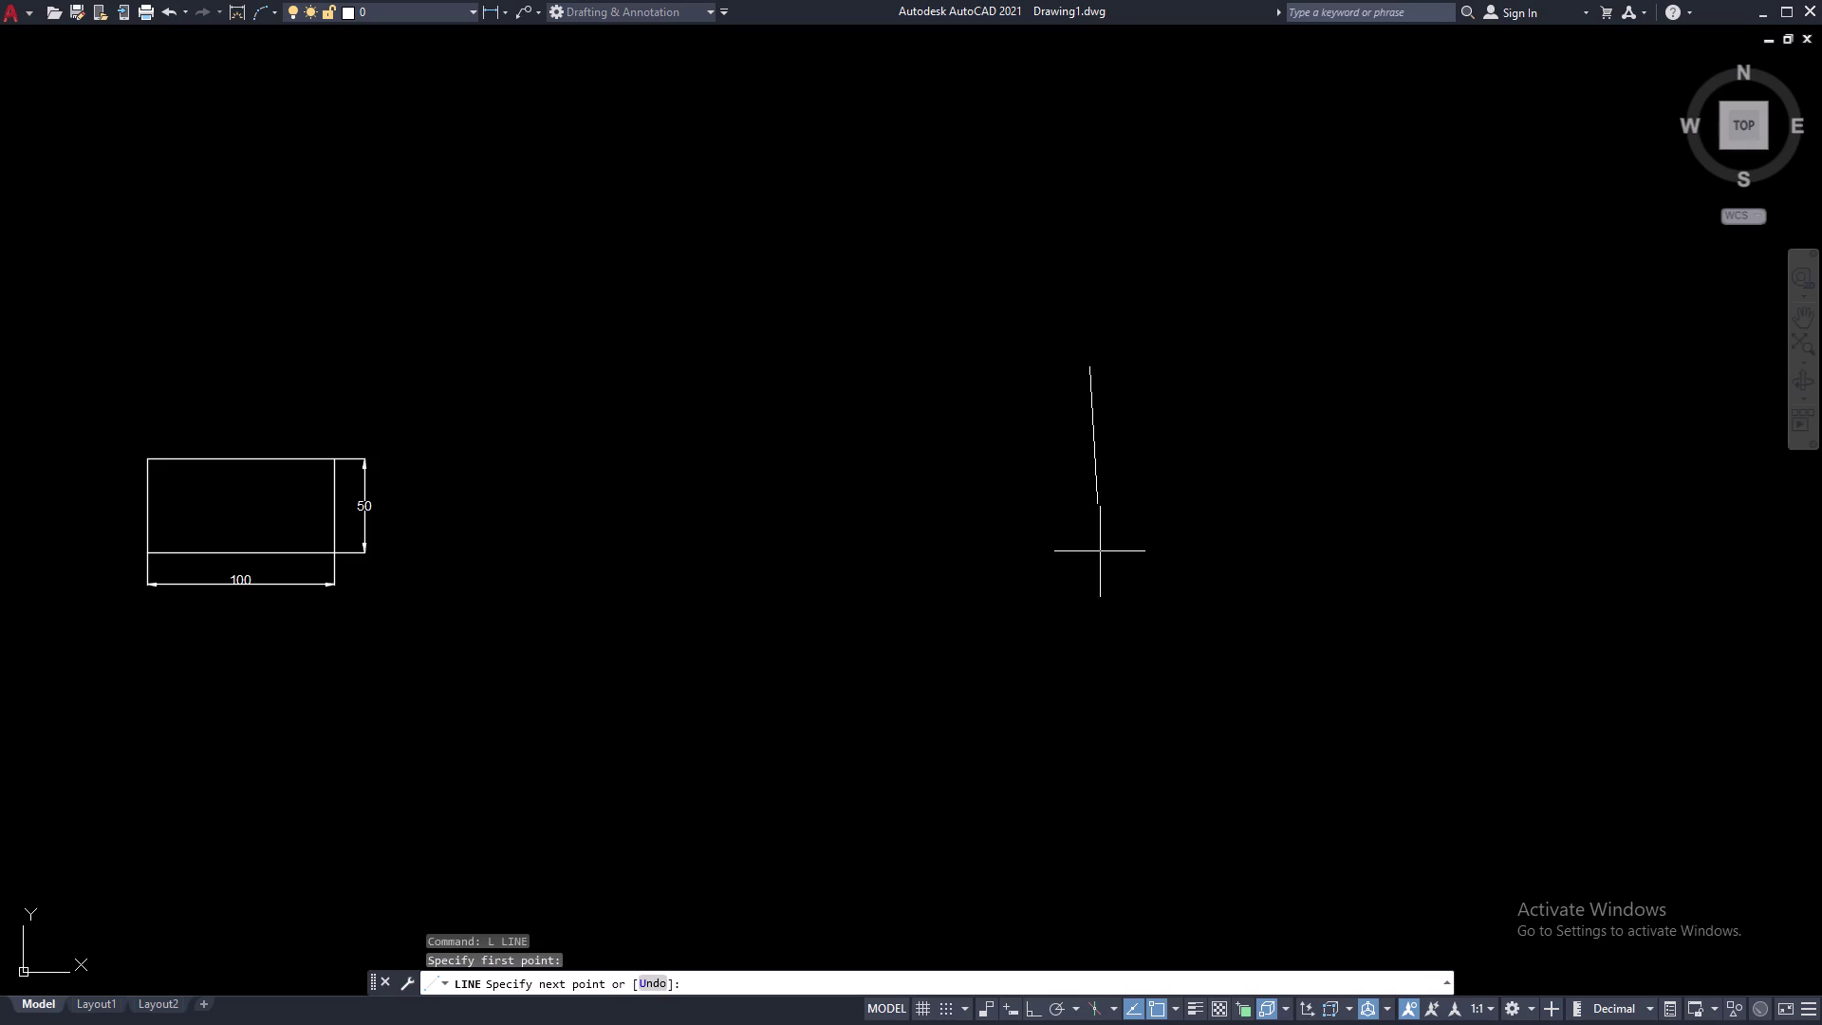
key(F8)
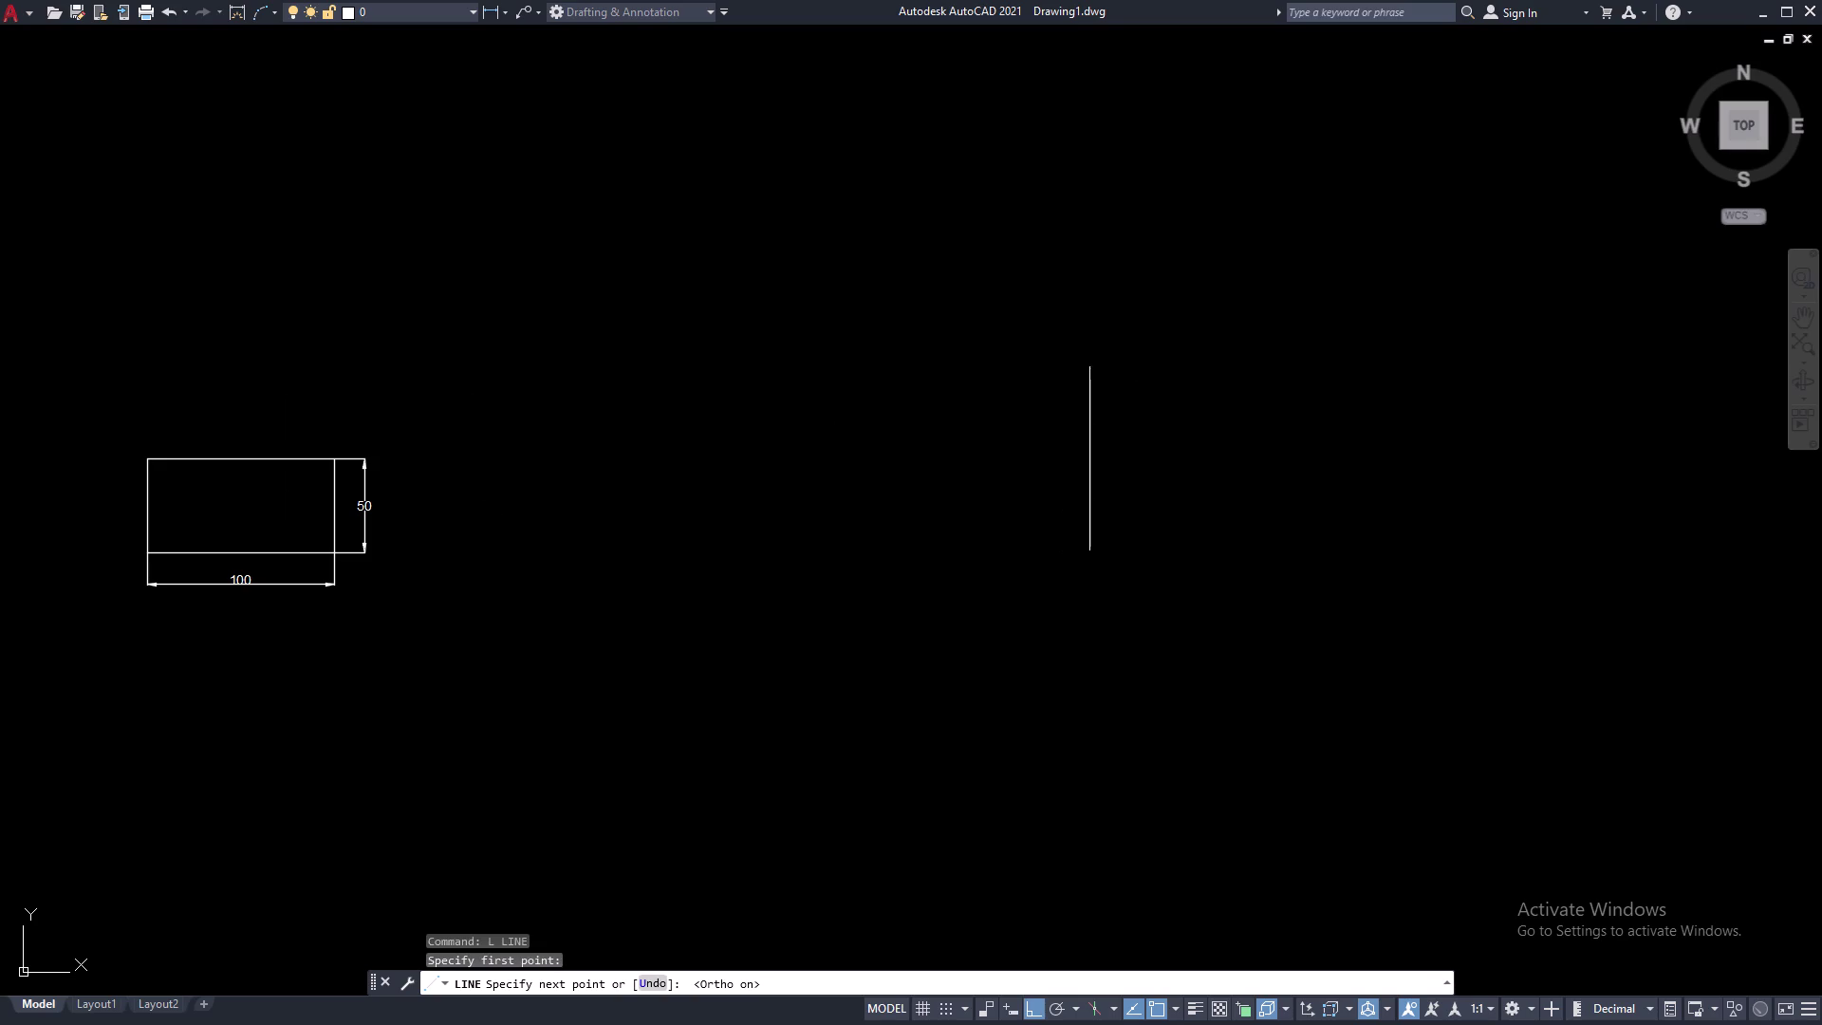
text(60)
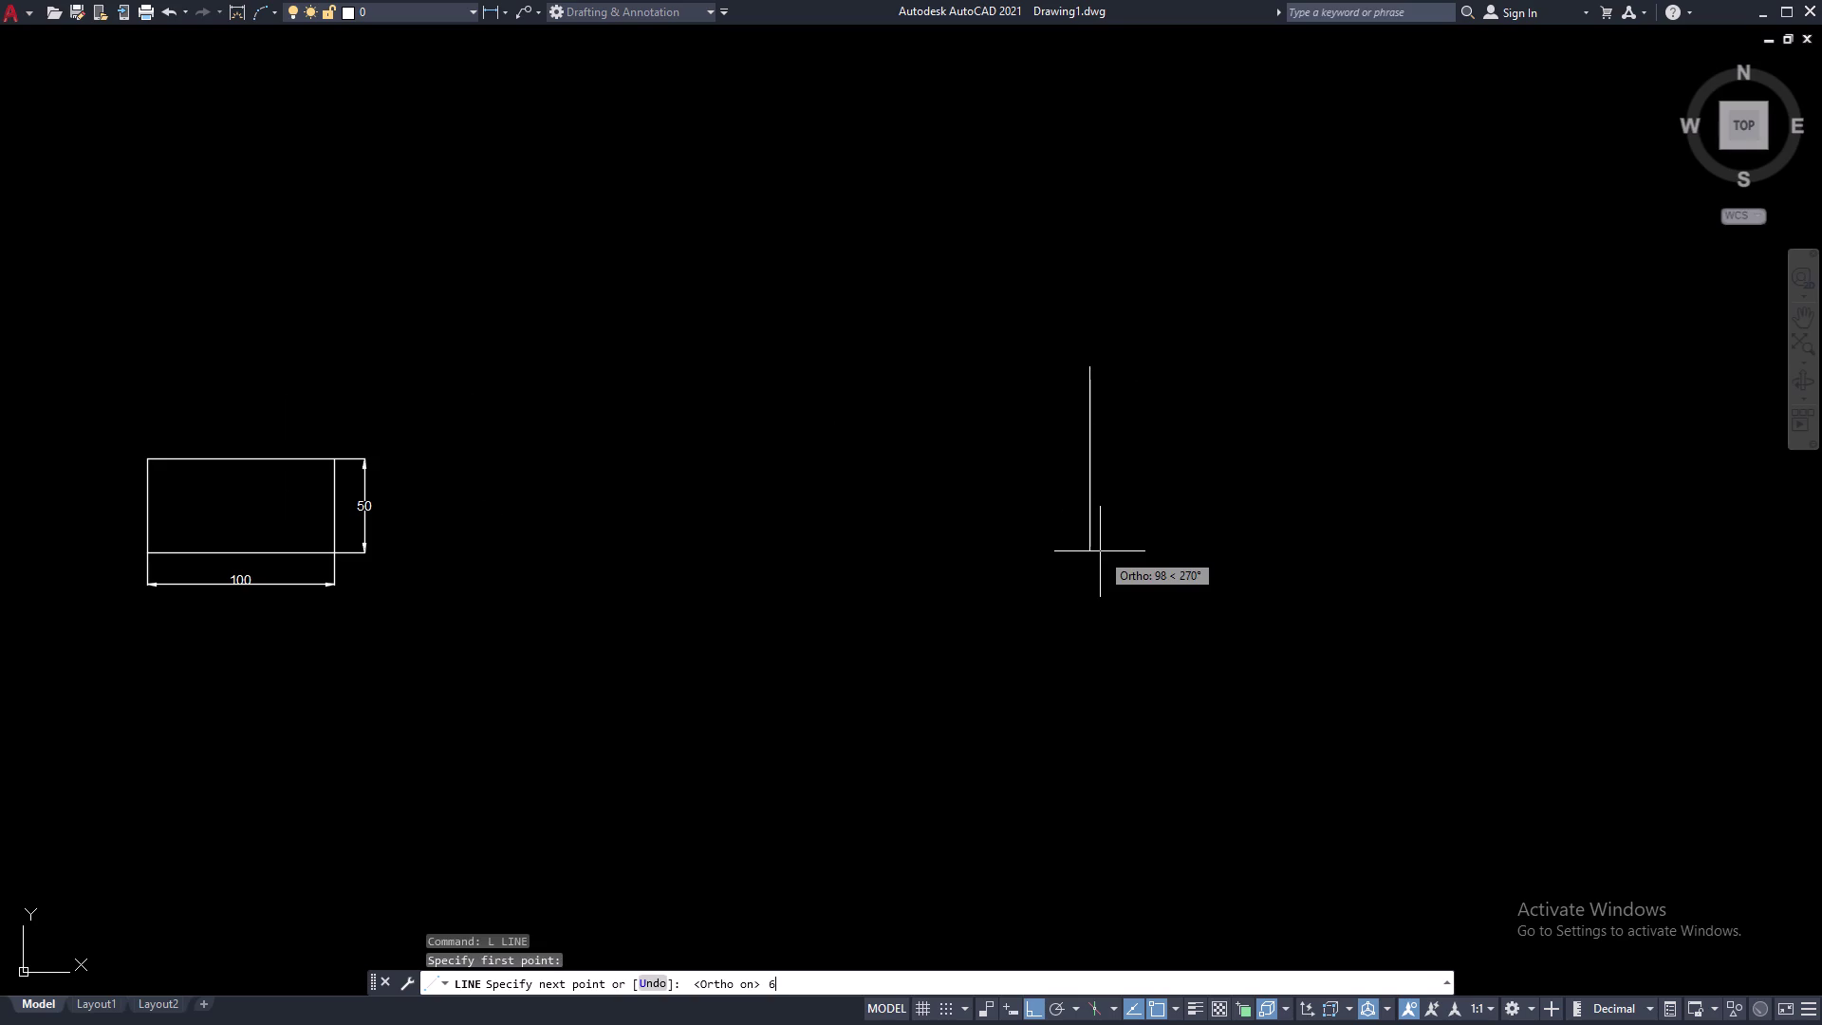
key(space)
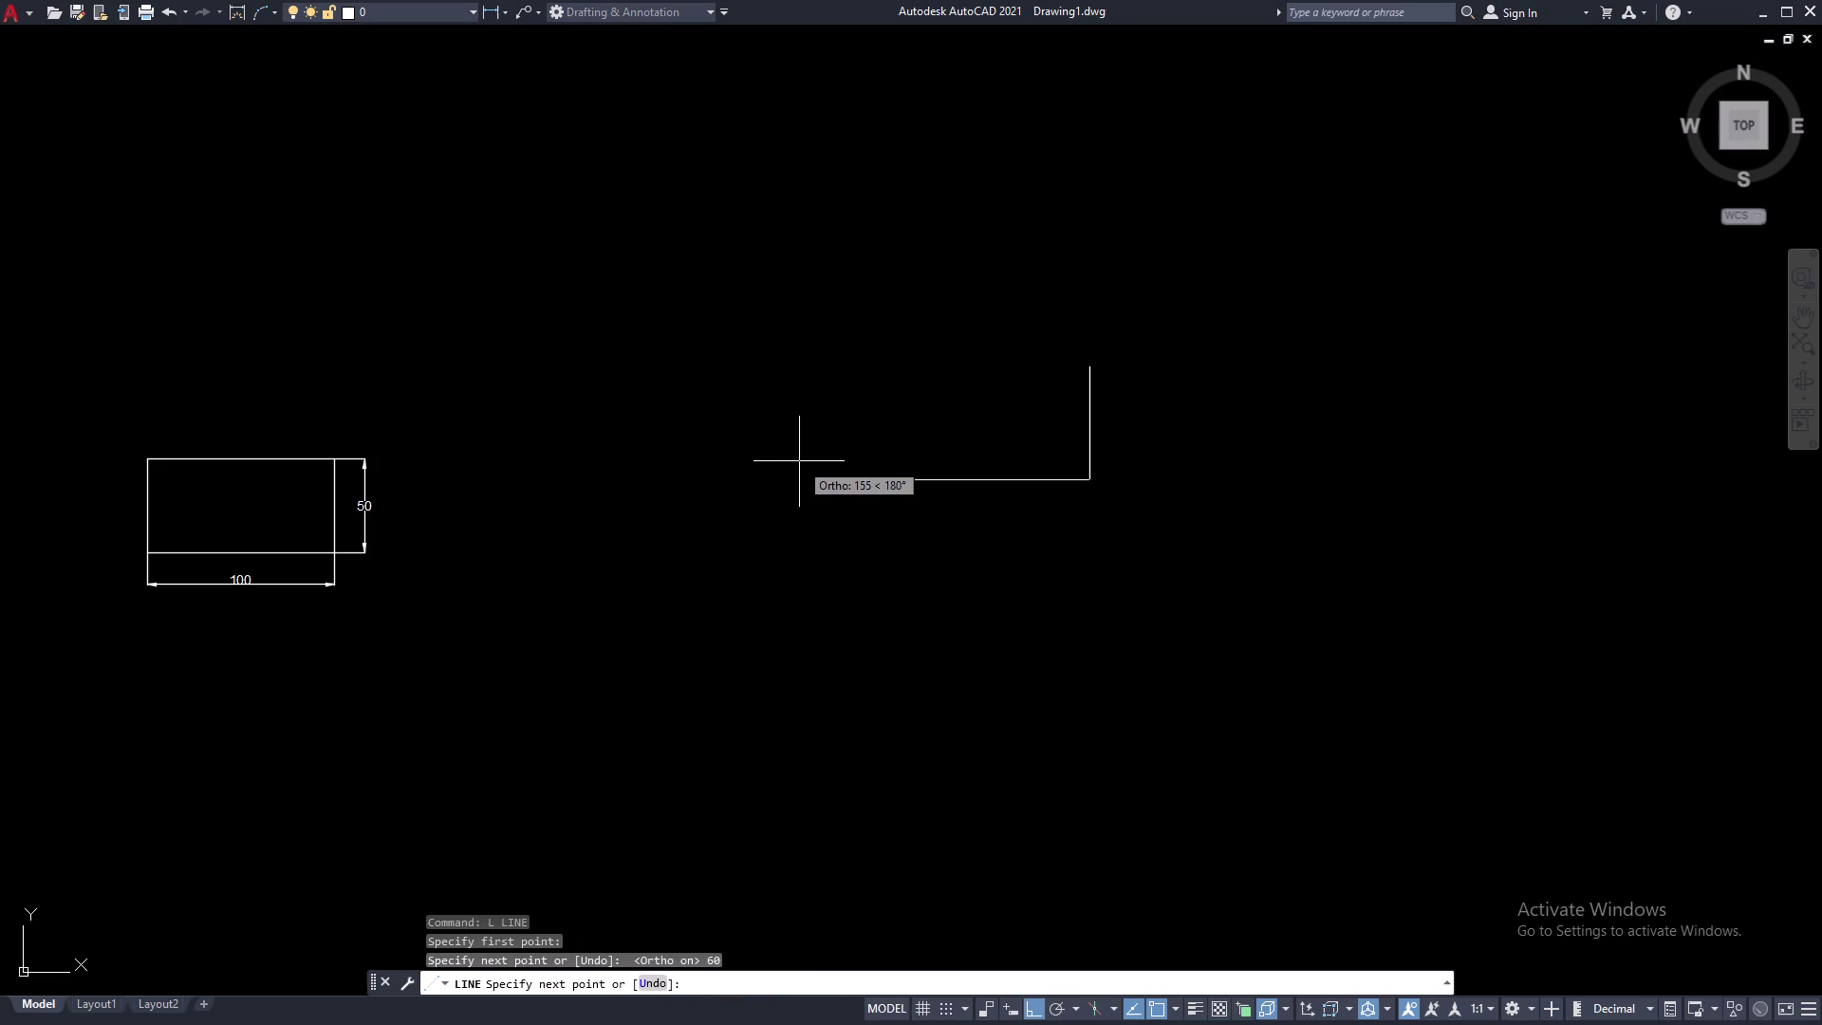
text(100)
key(space)
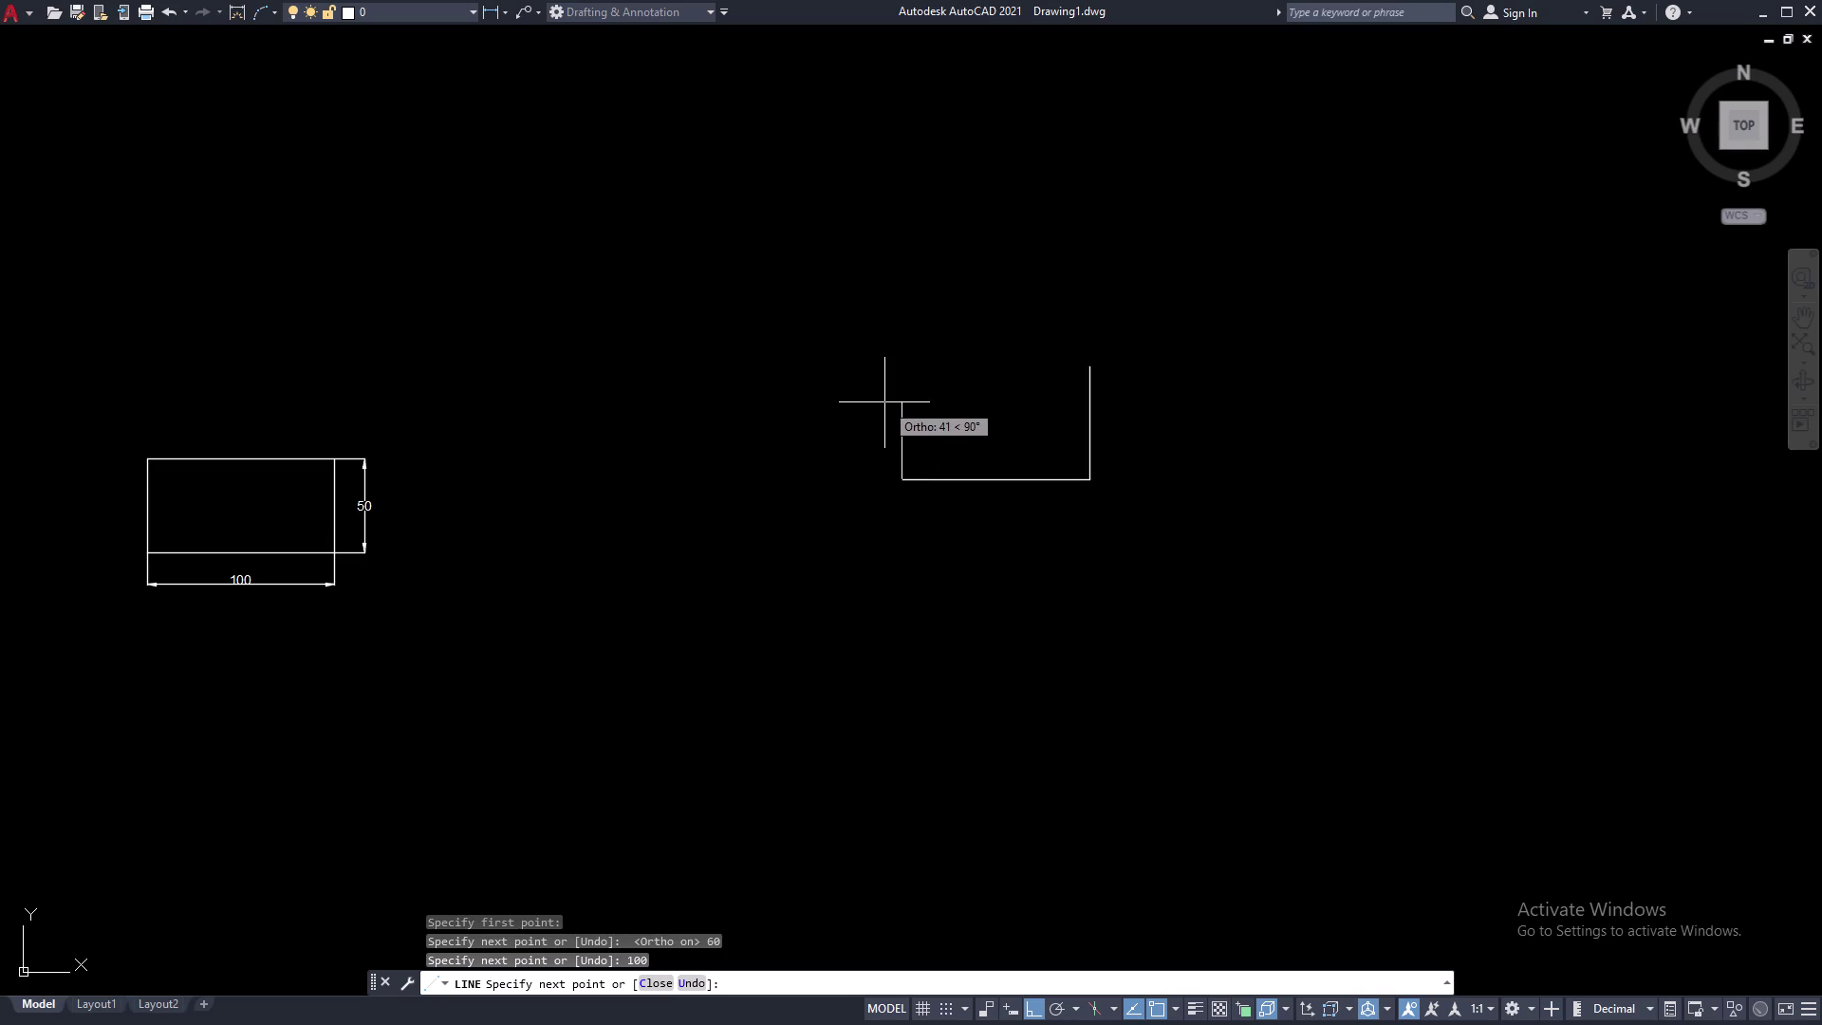
Add the 20, 80 and 40 edges and close the L-shape at its start point.
text(20)
key(space)
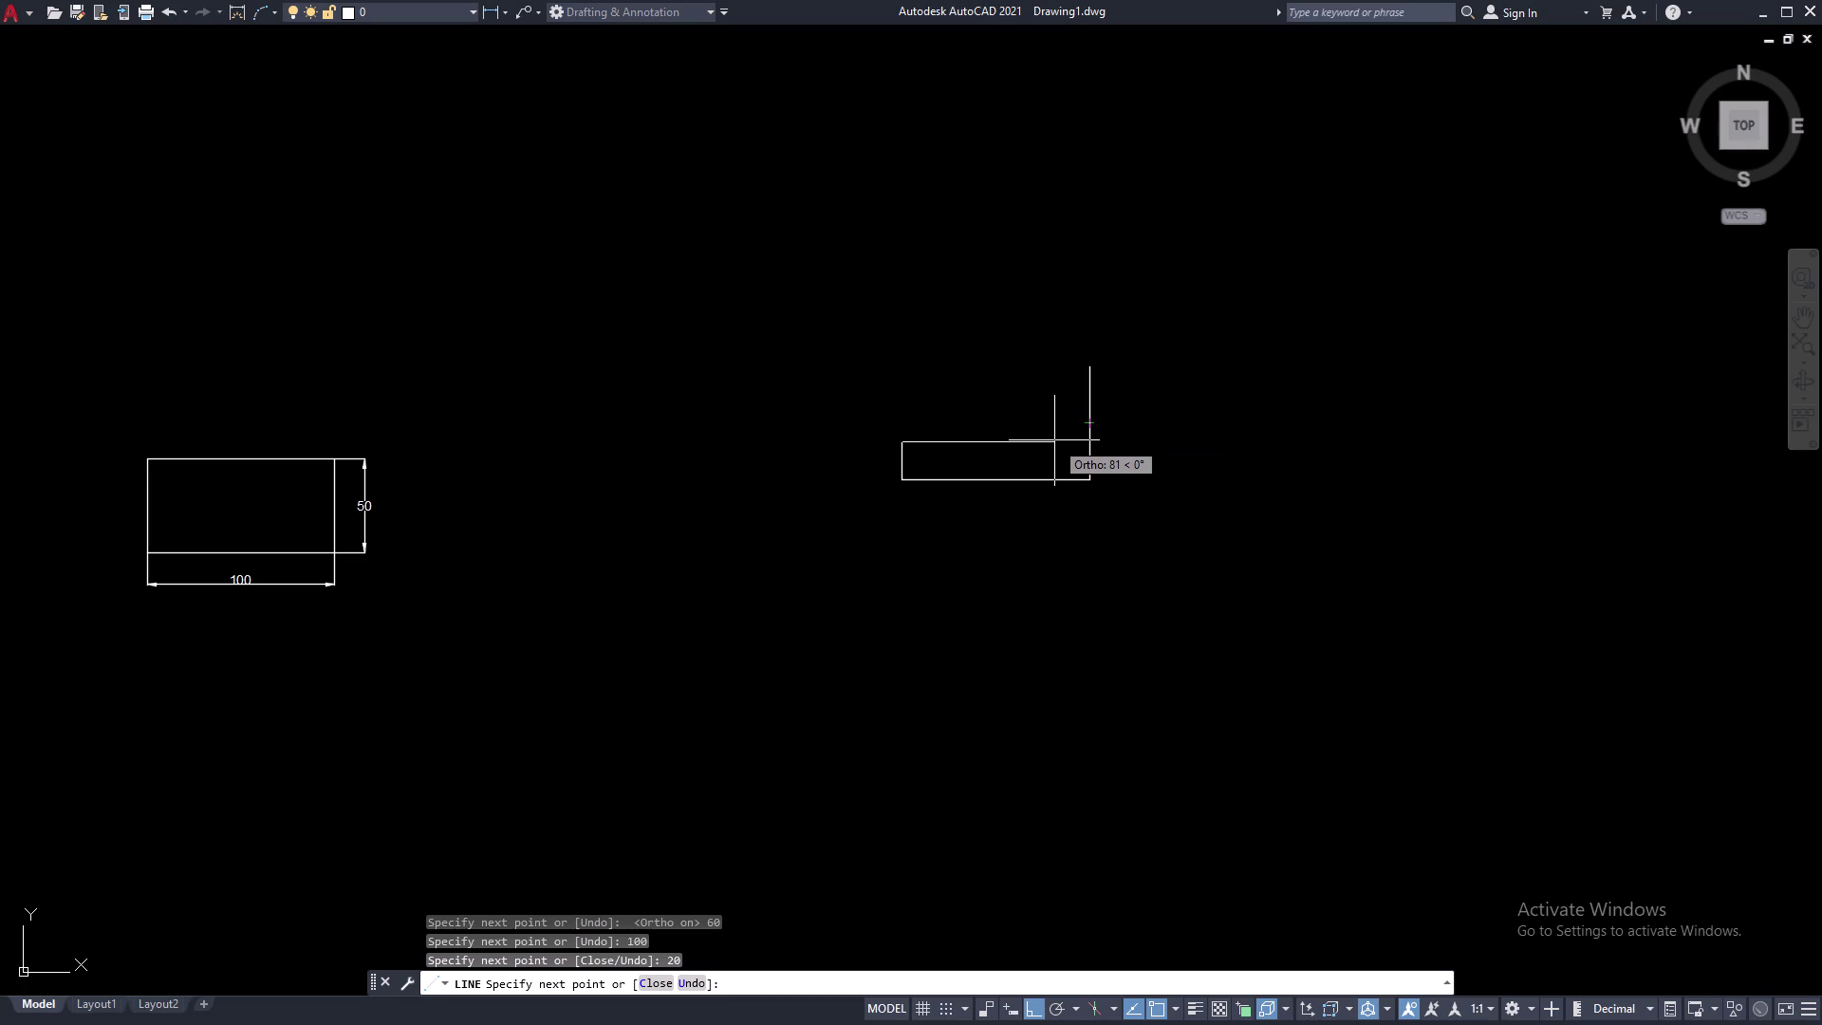
text(80)
key(space)
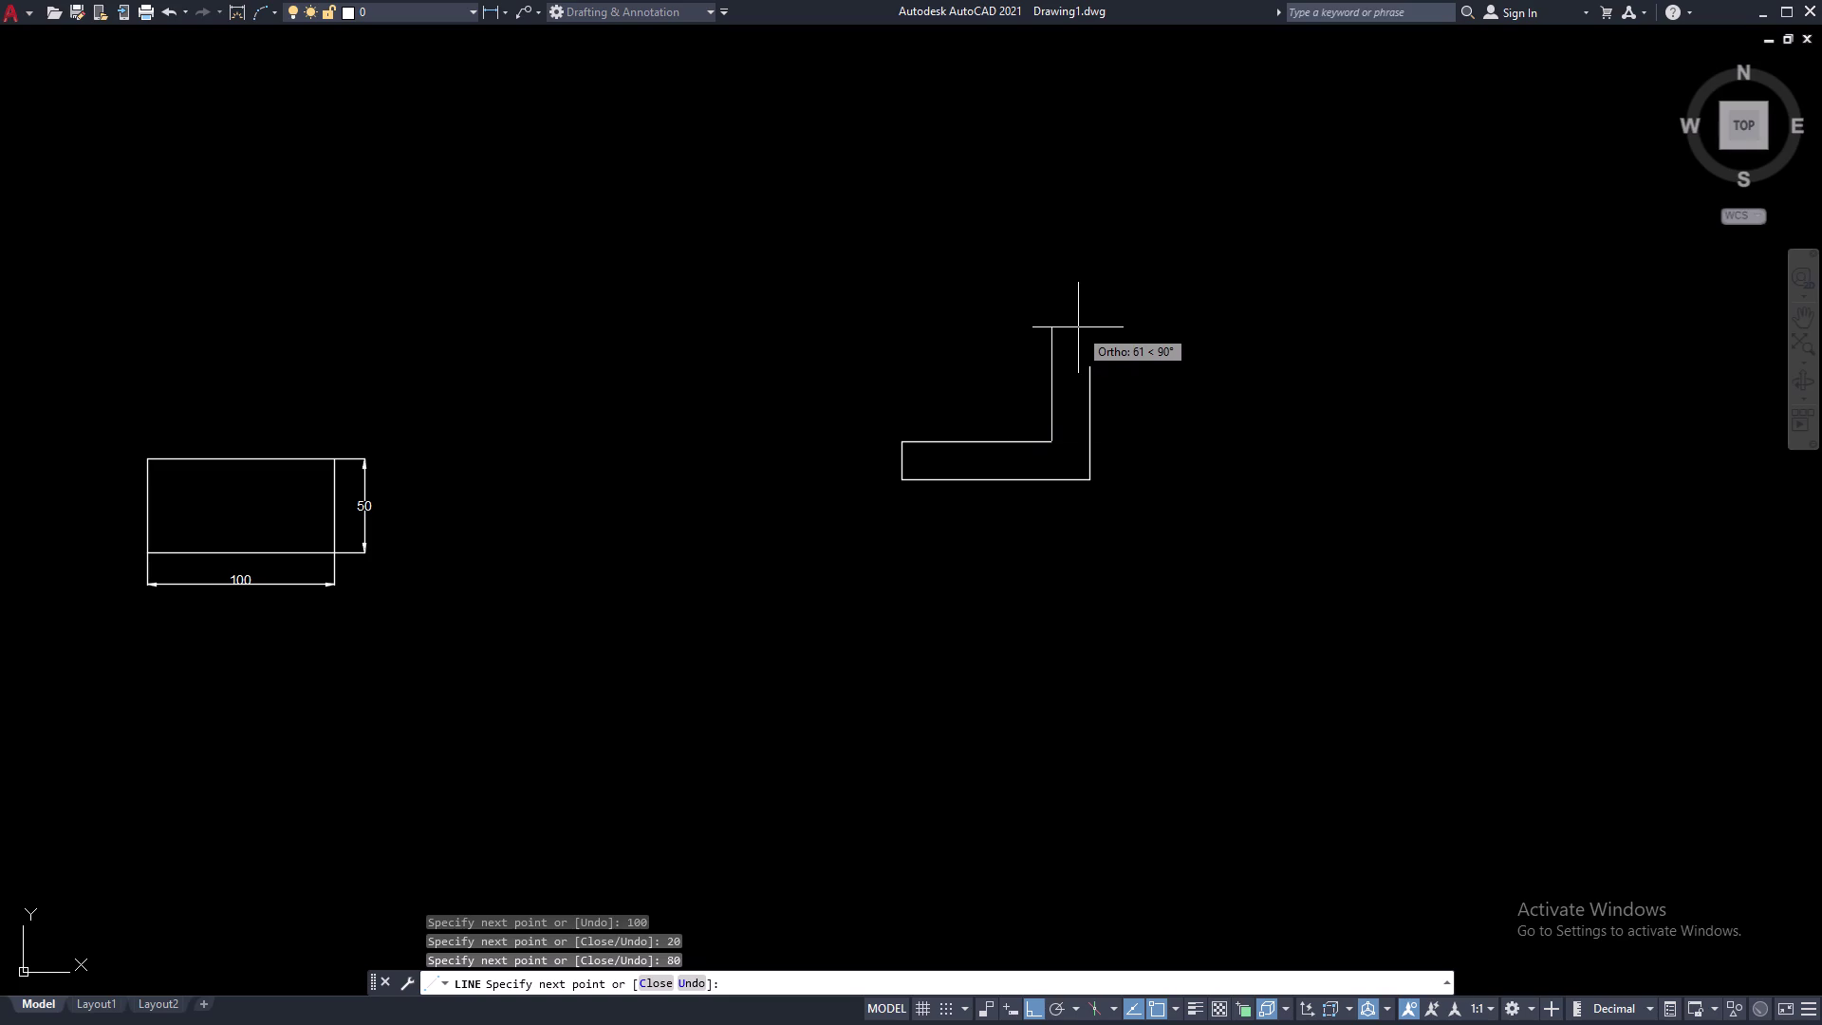
text(4)
text(0)
key(space)
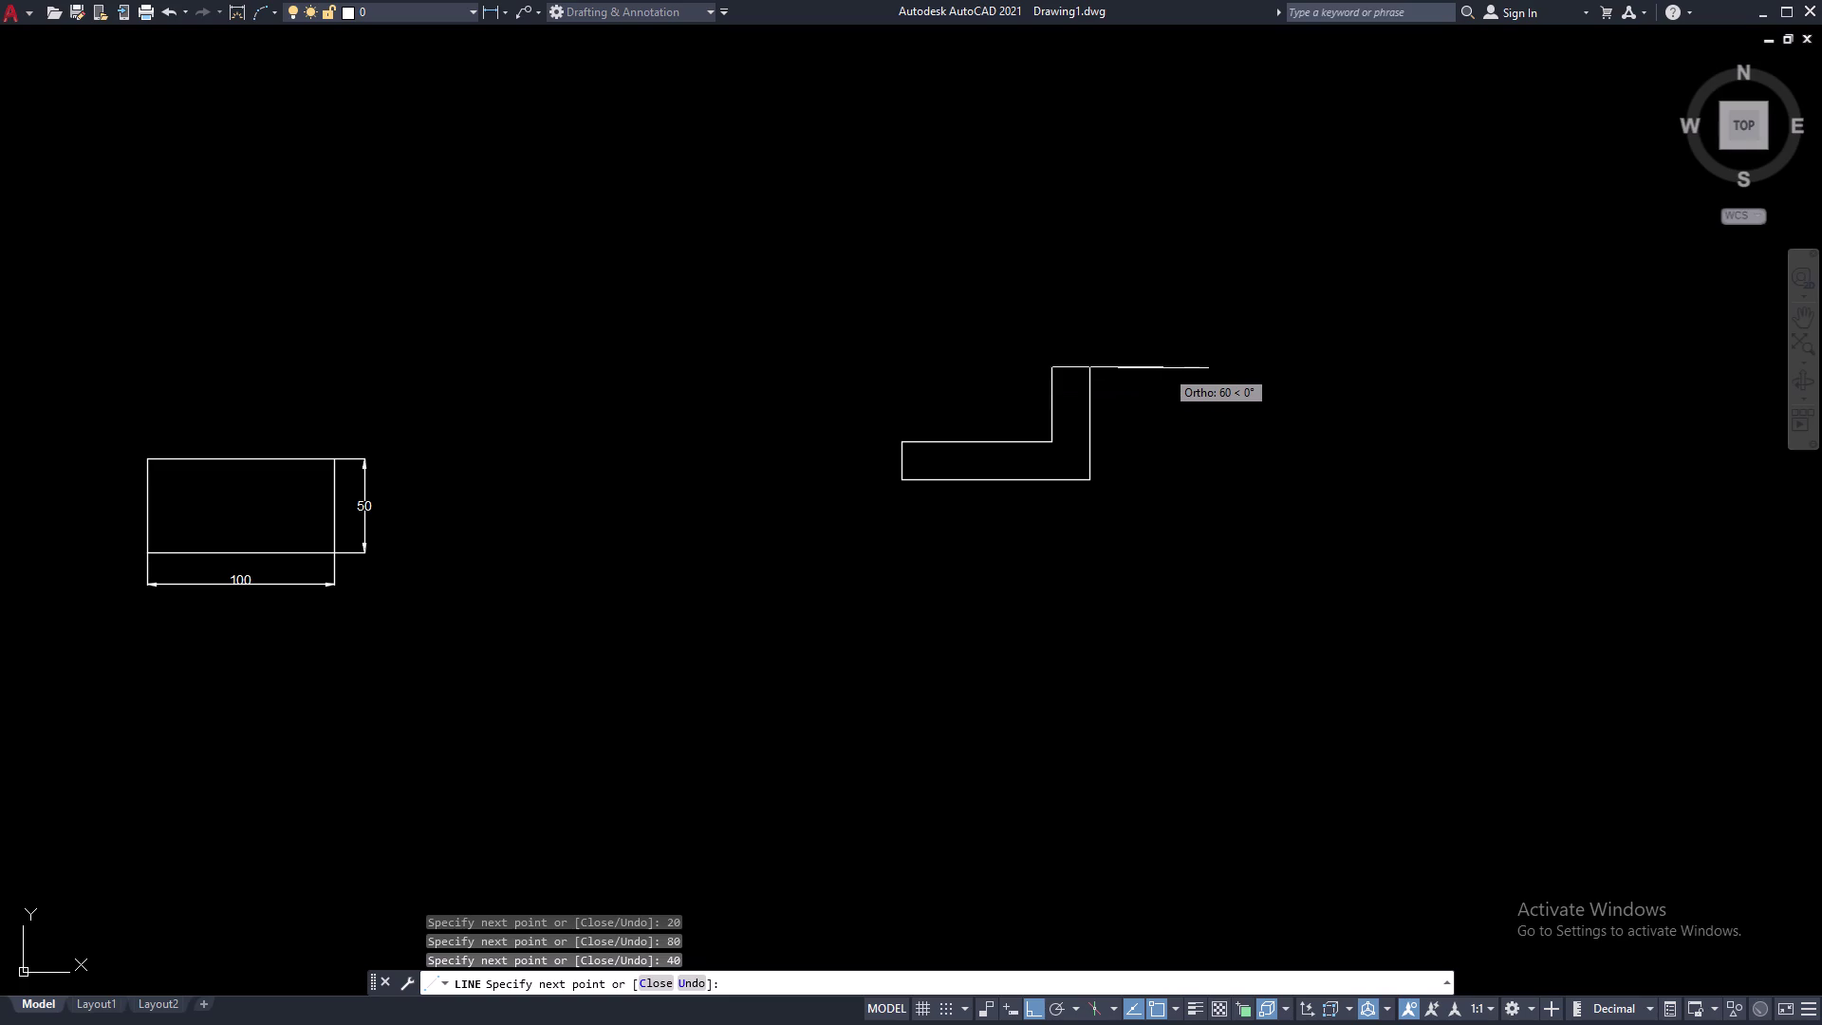
scroll(up, 3)
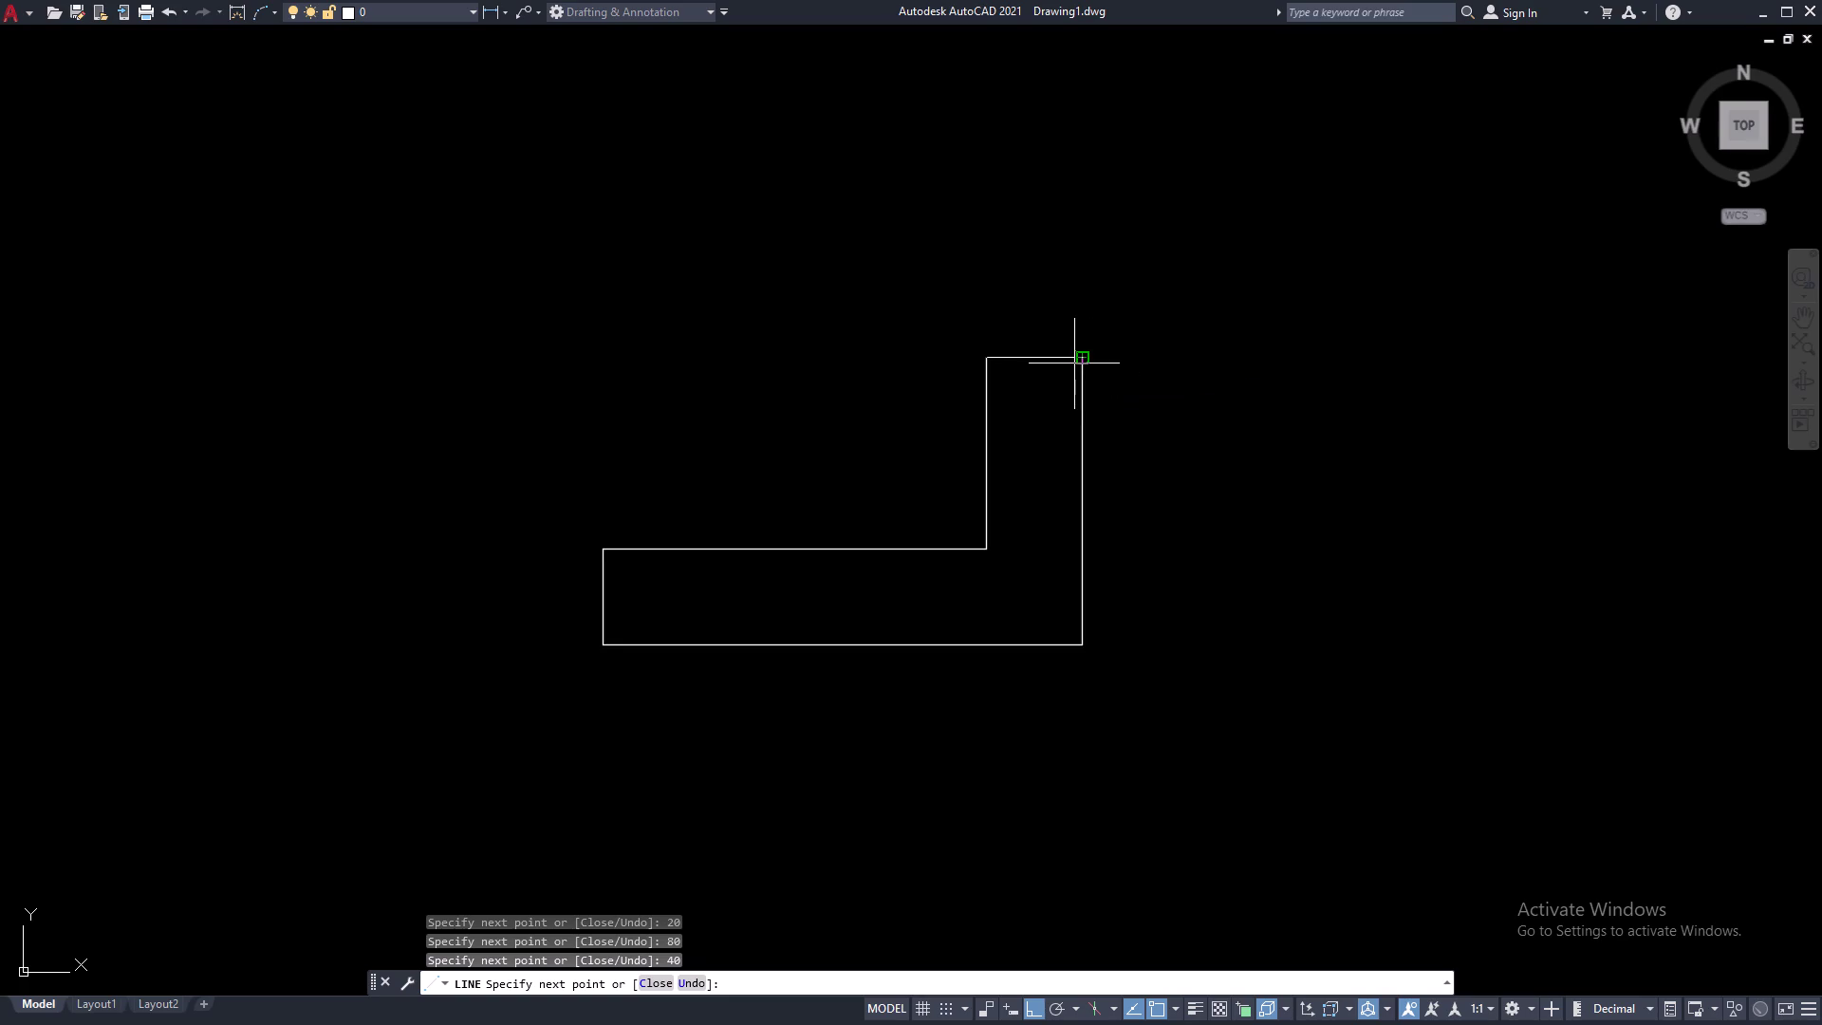
click(1077, 363)
key(Escape)
middle_drag(1111, 353, 1108, 324)
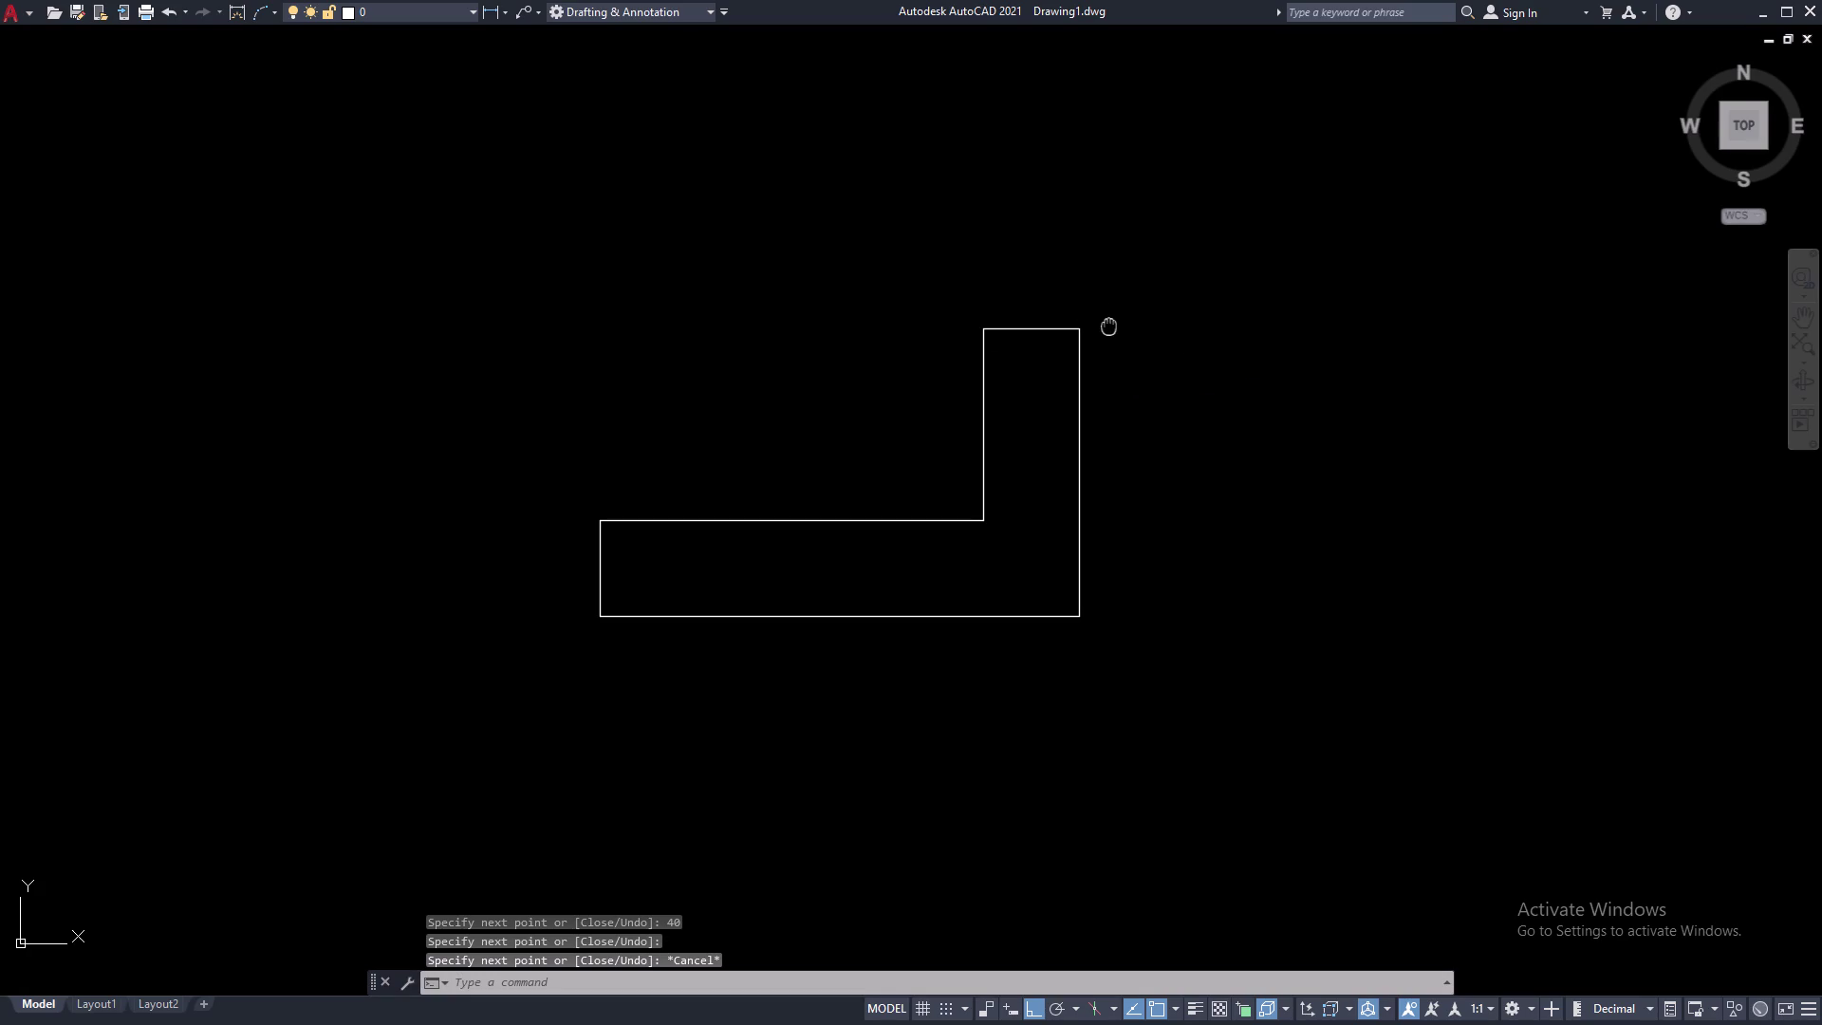
Dimension the L-shape's top arm edge as 20 and its right side as 60.
text(DLI)
key(space)
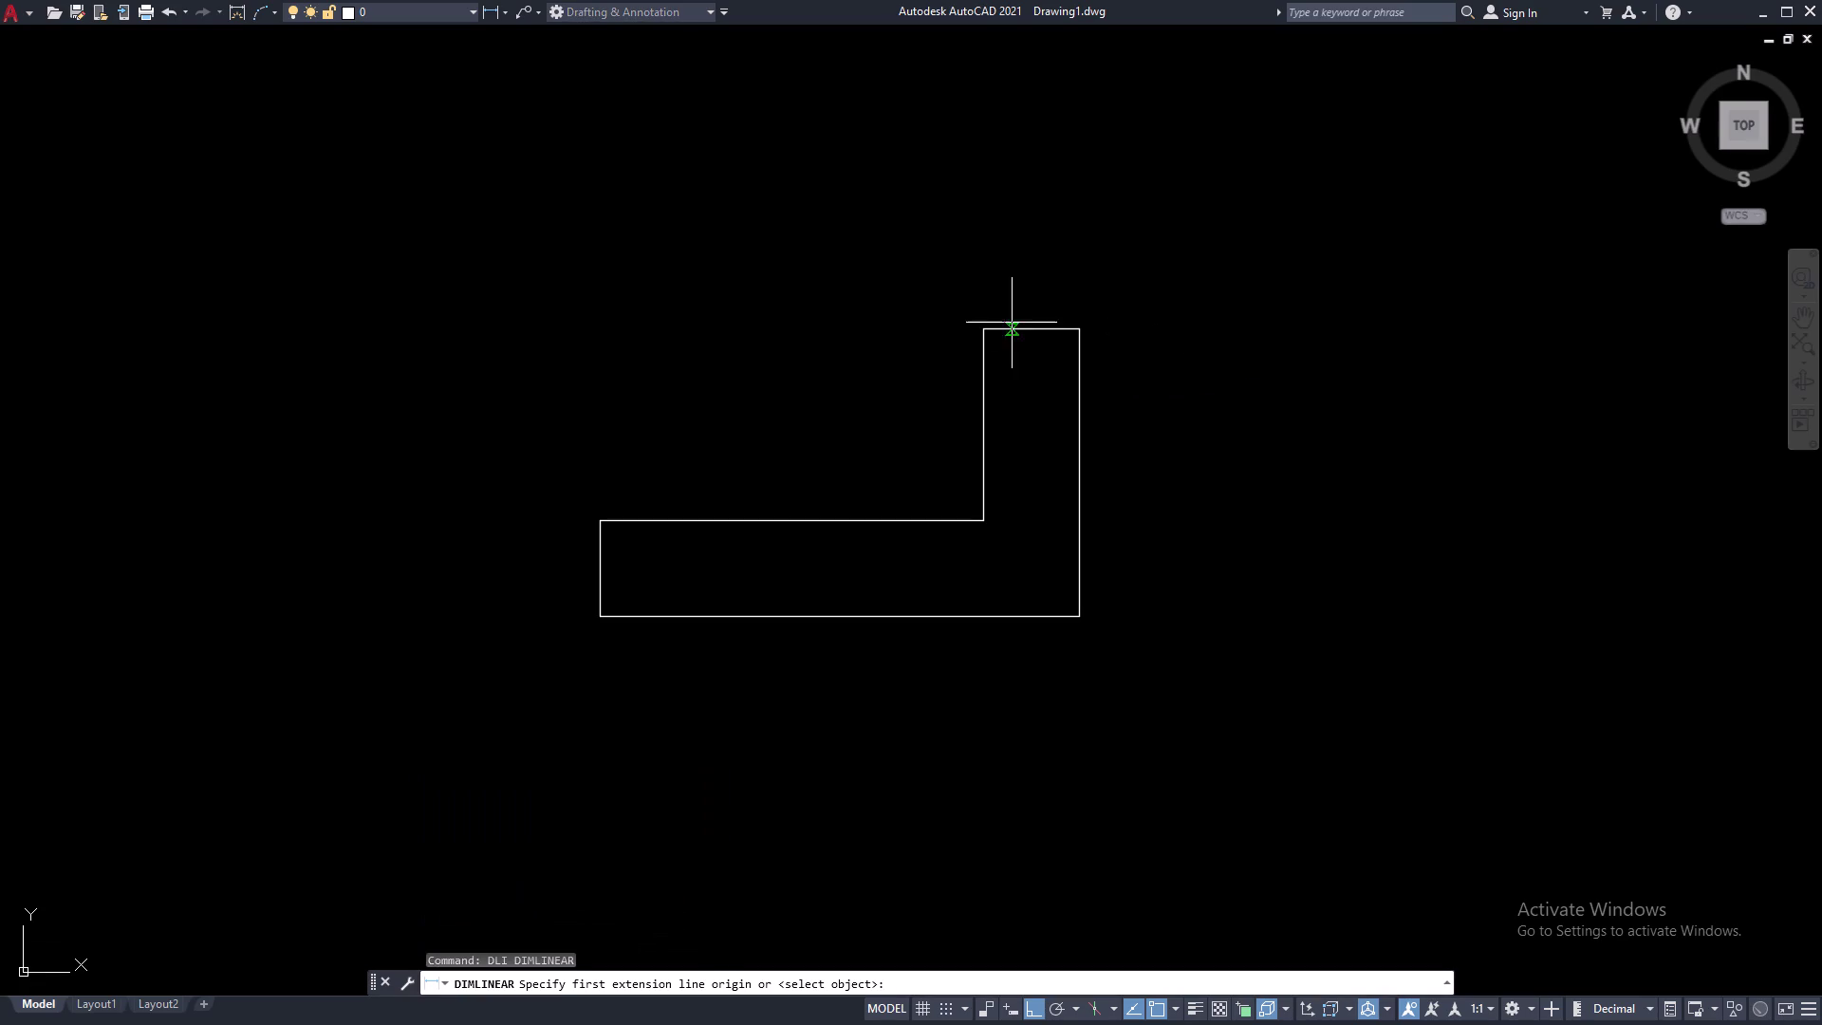
click(987, 332)
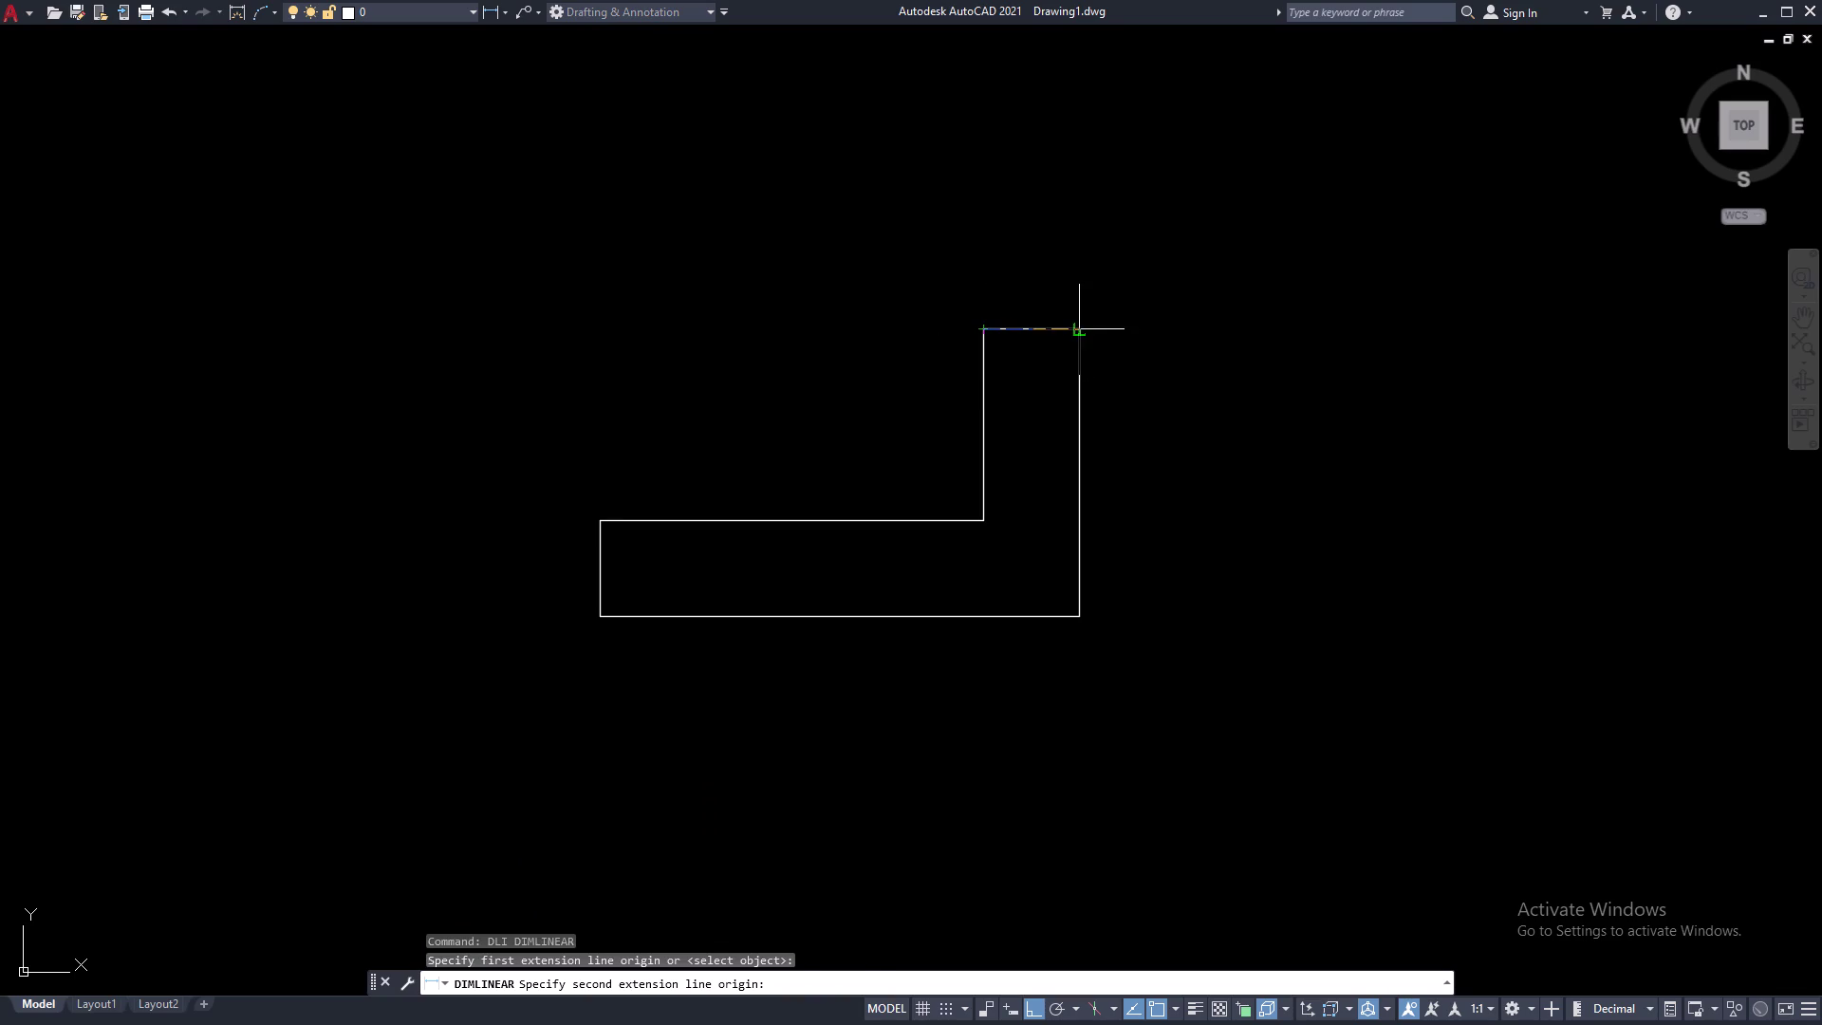
click(1078, 331)
click(1074, 288)
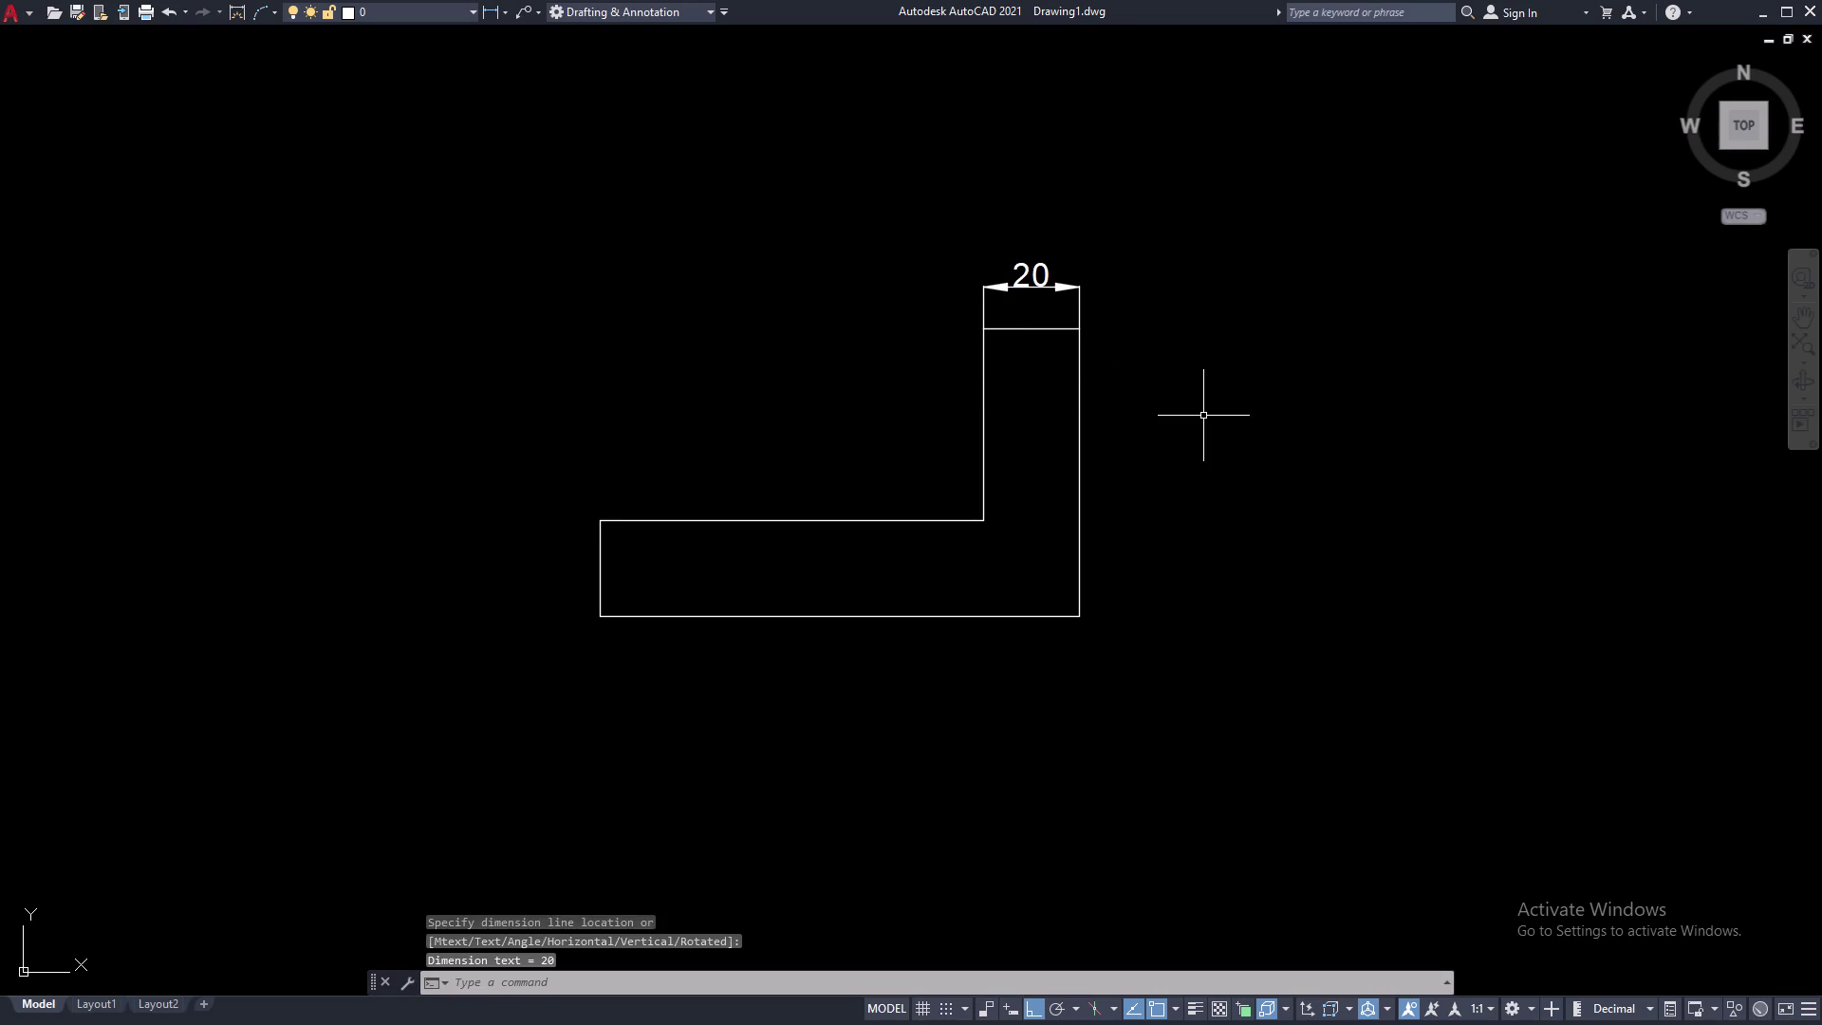
key(space)
click(1080, 612)
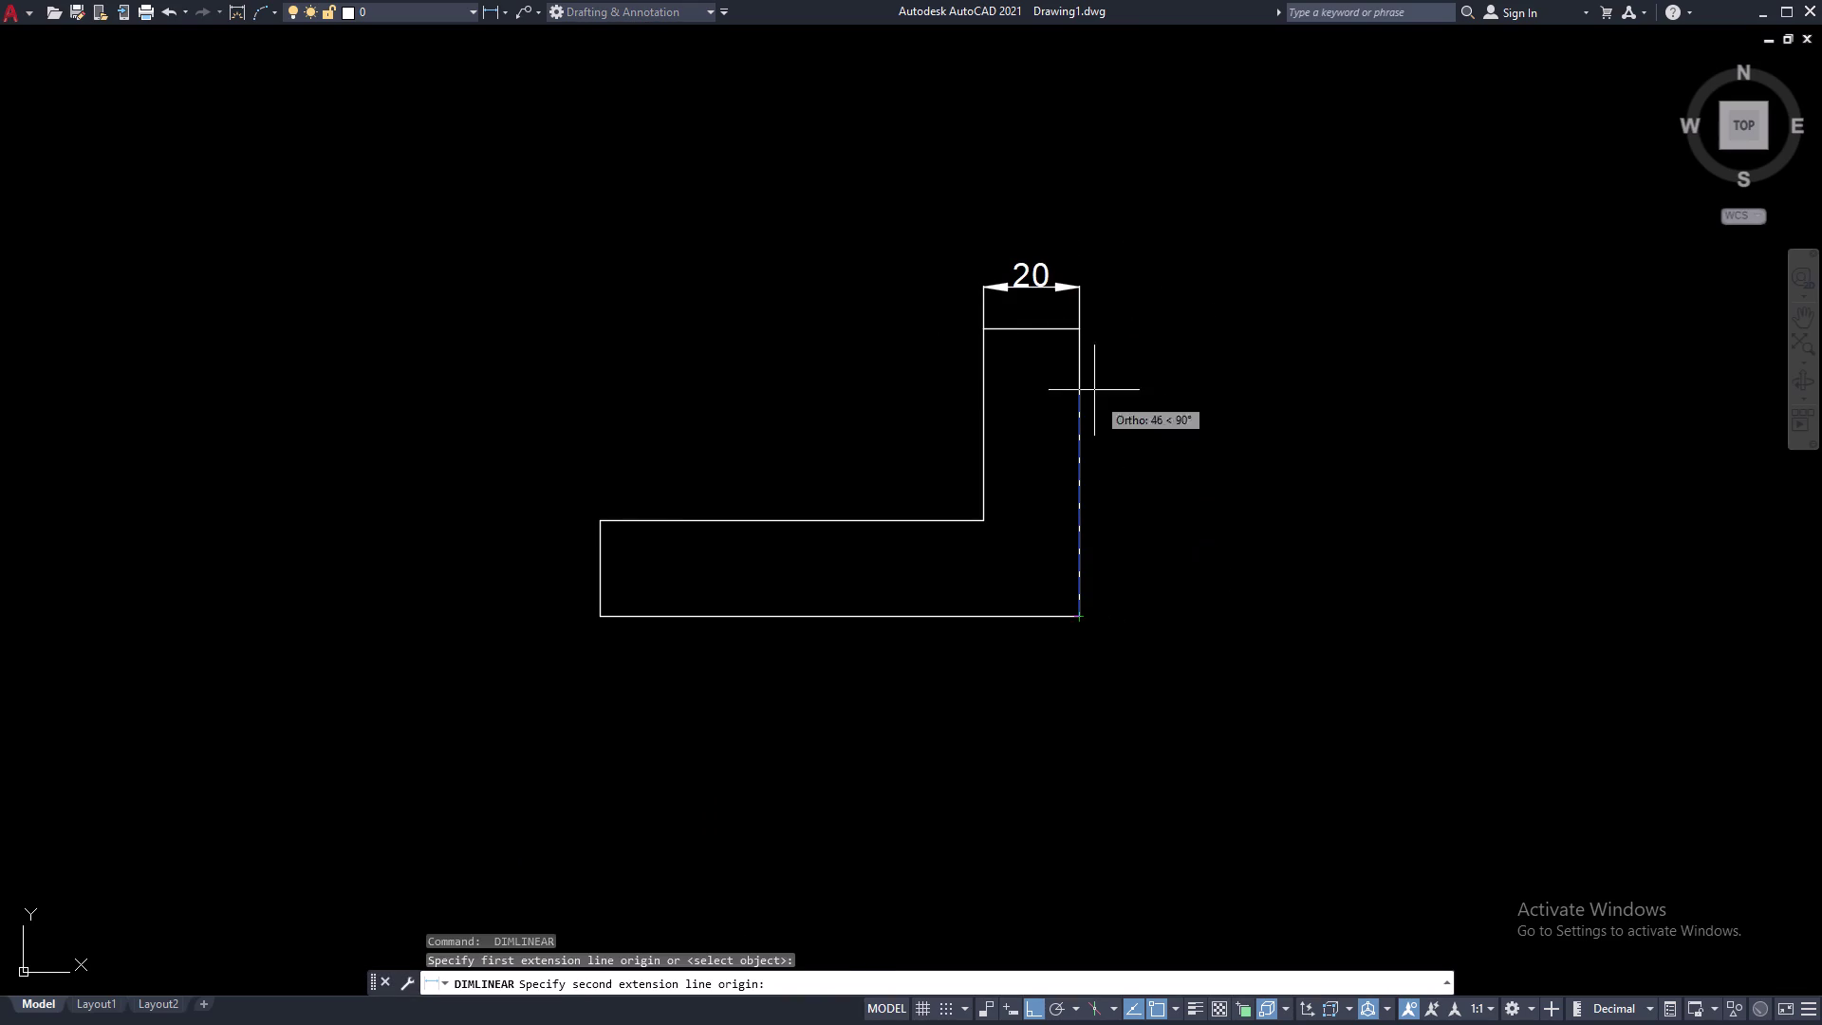
click(1077, 332)
click(1146, 333)
Add the 100 bottom dimension and a 20 height dimension at the left end.
key(space)
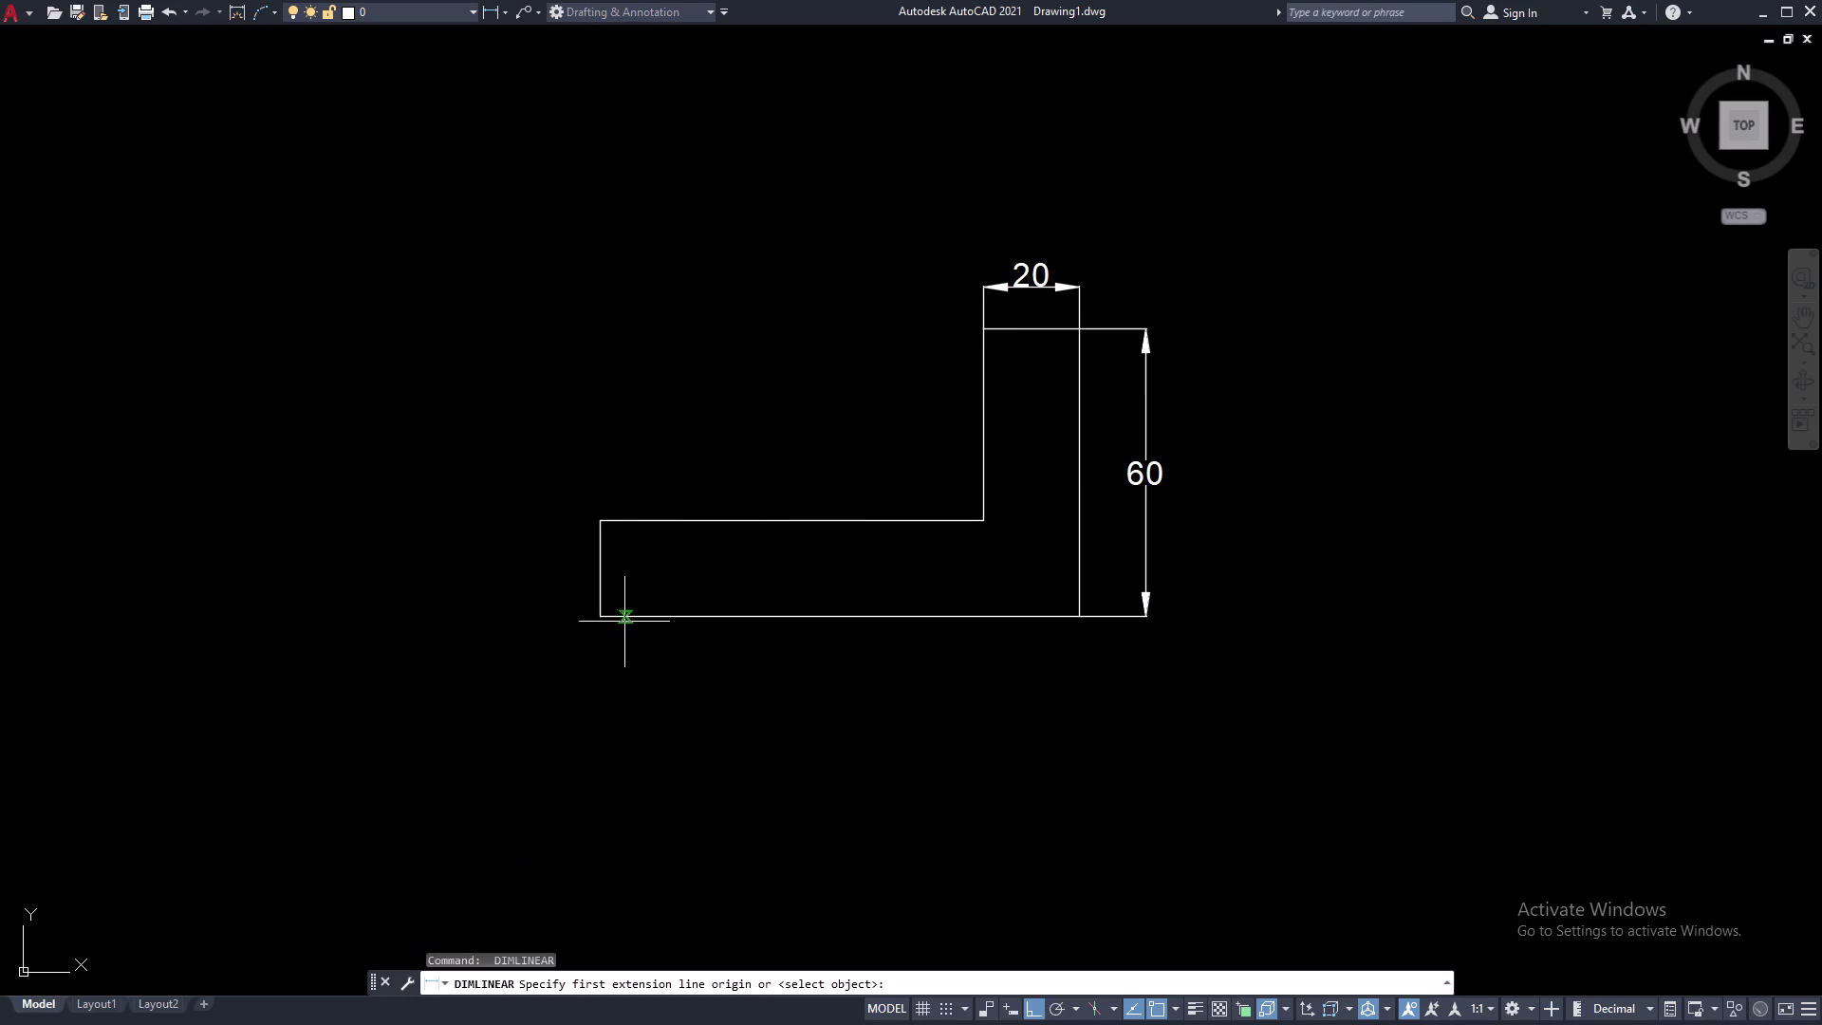
click(600, 616)
click(1082, 620)
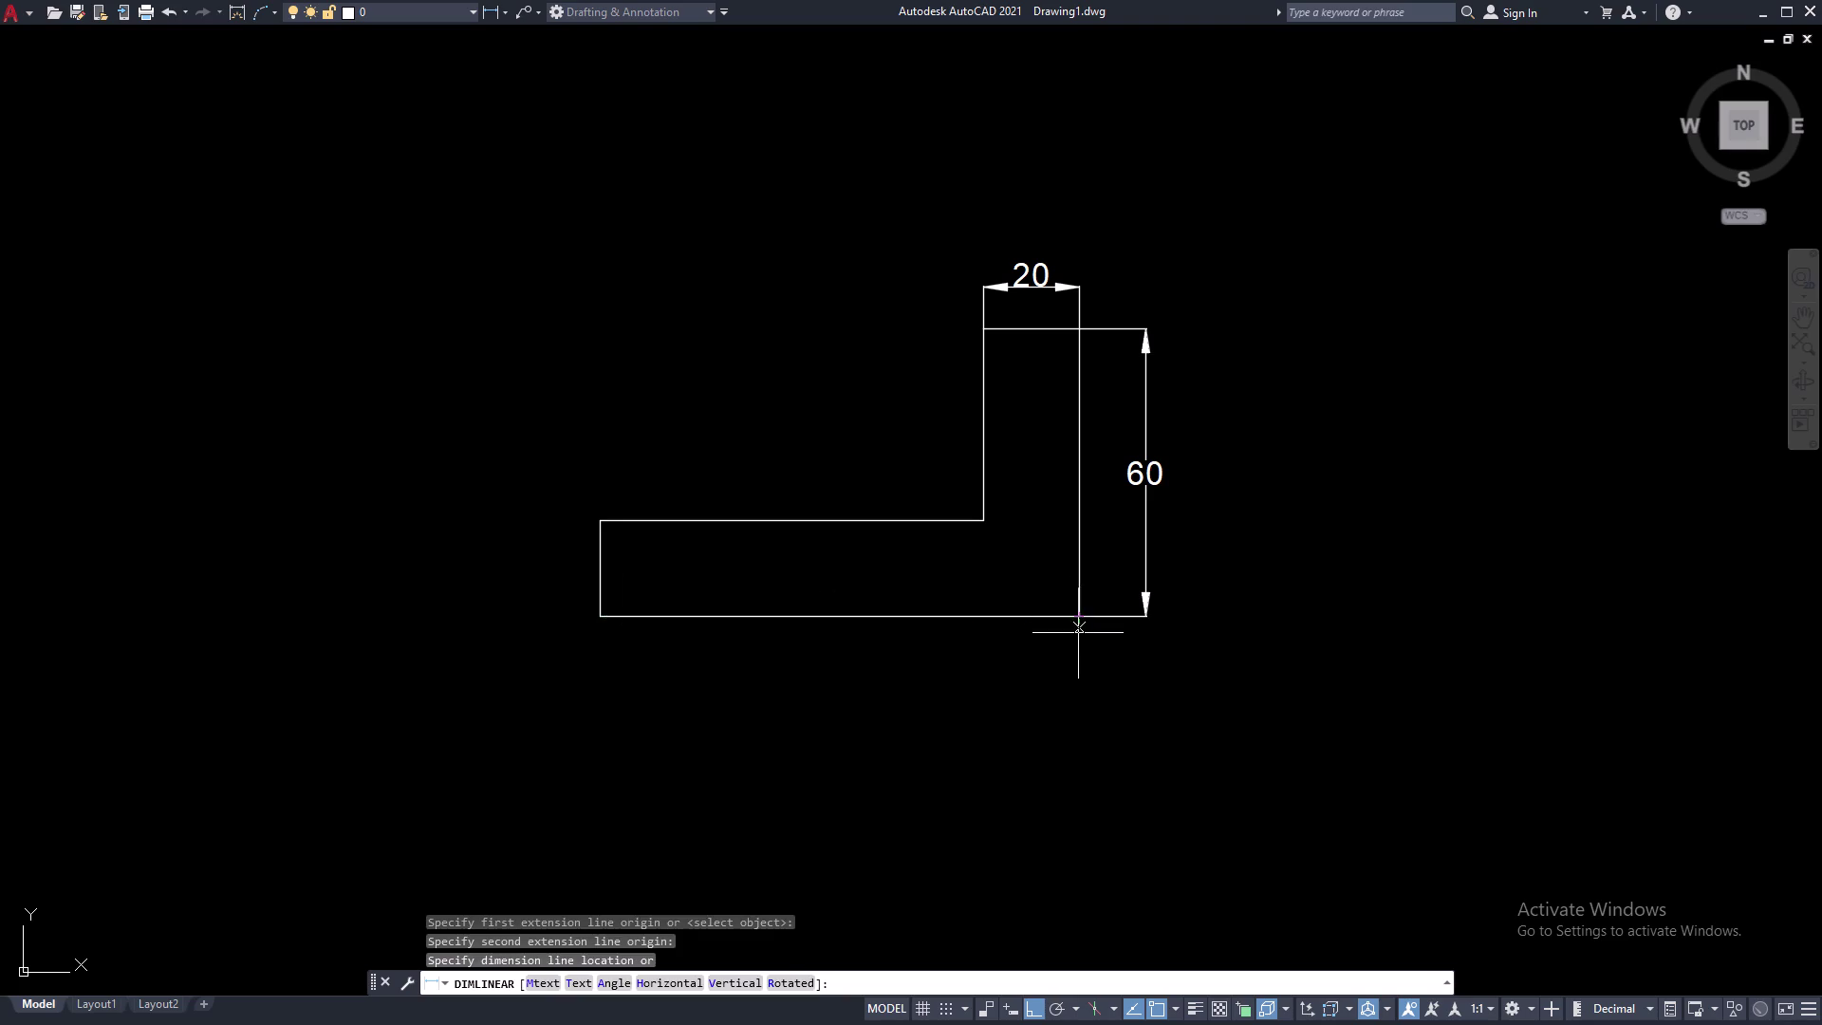
click(1073, 667)
key(space)
click(596, 520)
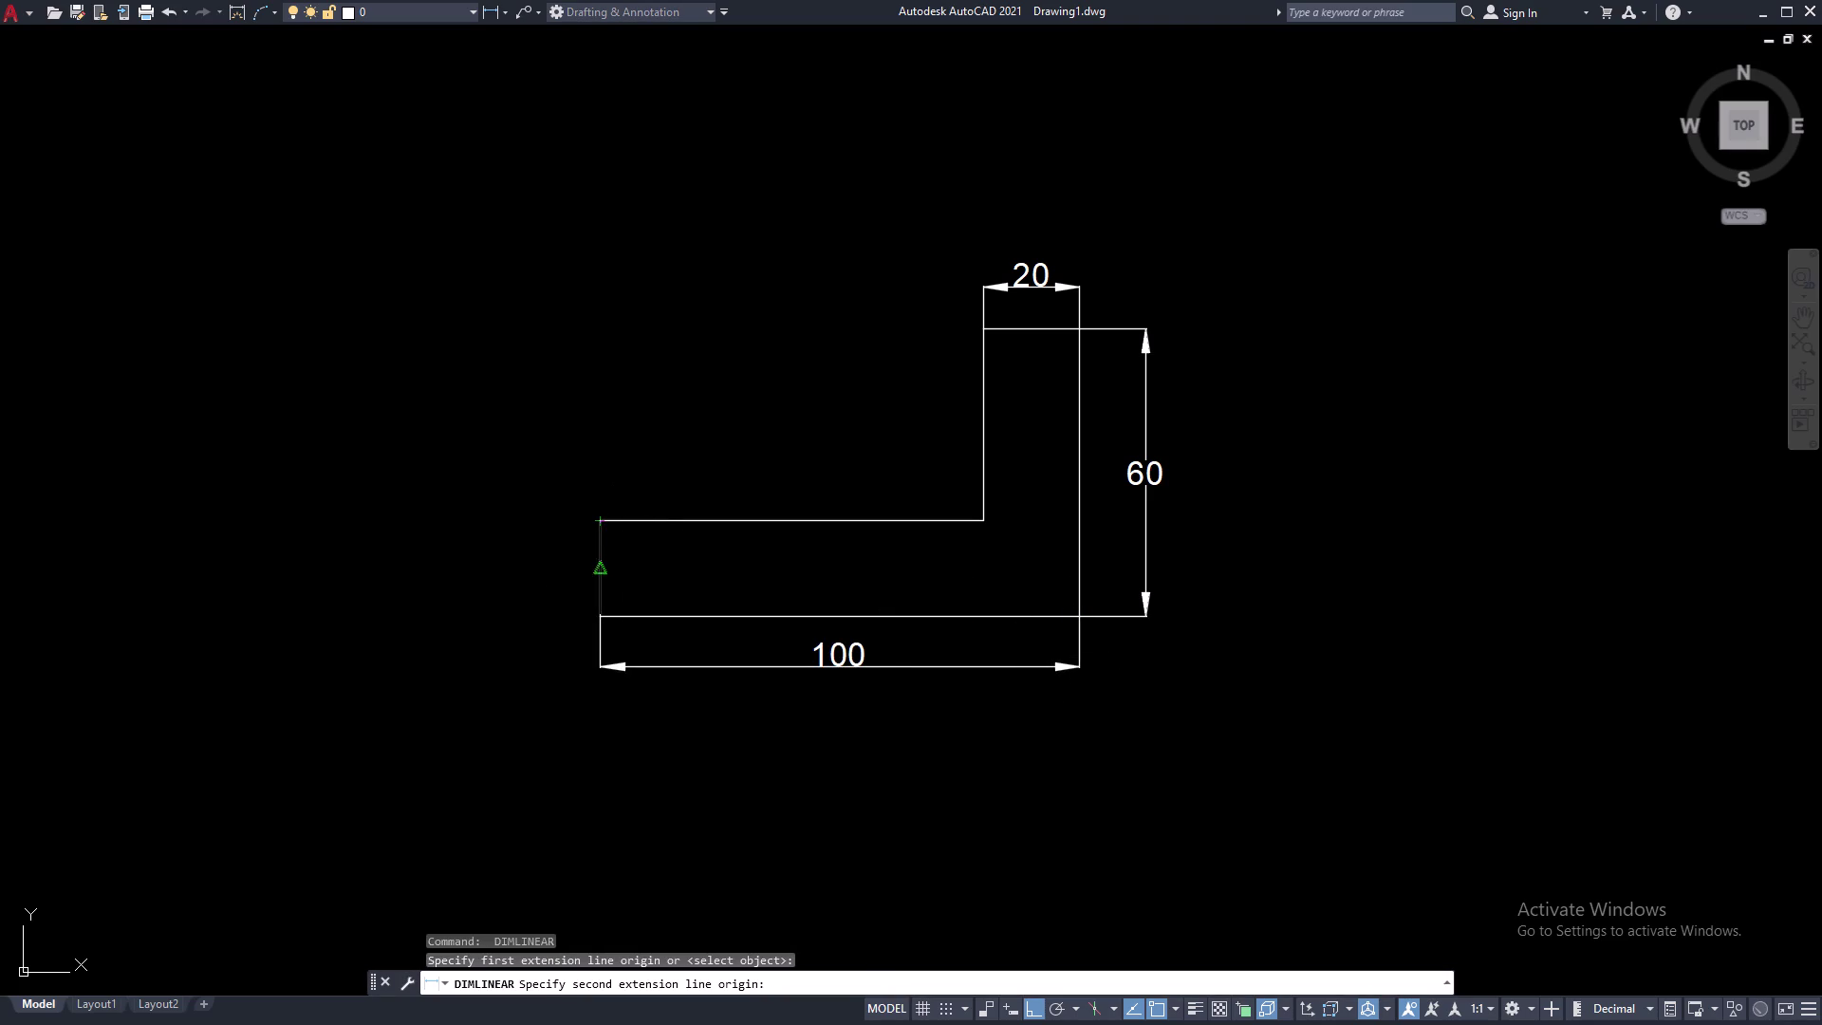
click(599, 619)
Select the L-shape with its dimensions and move it beside the rectangle.
click(528, 613)
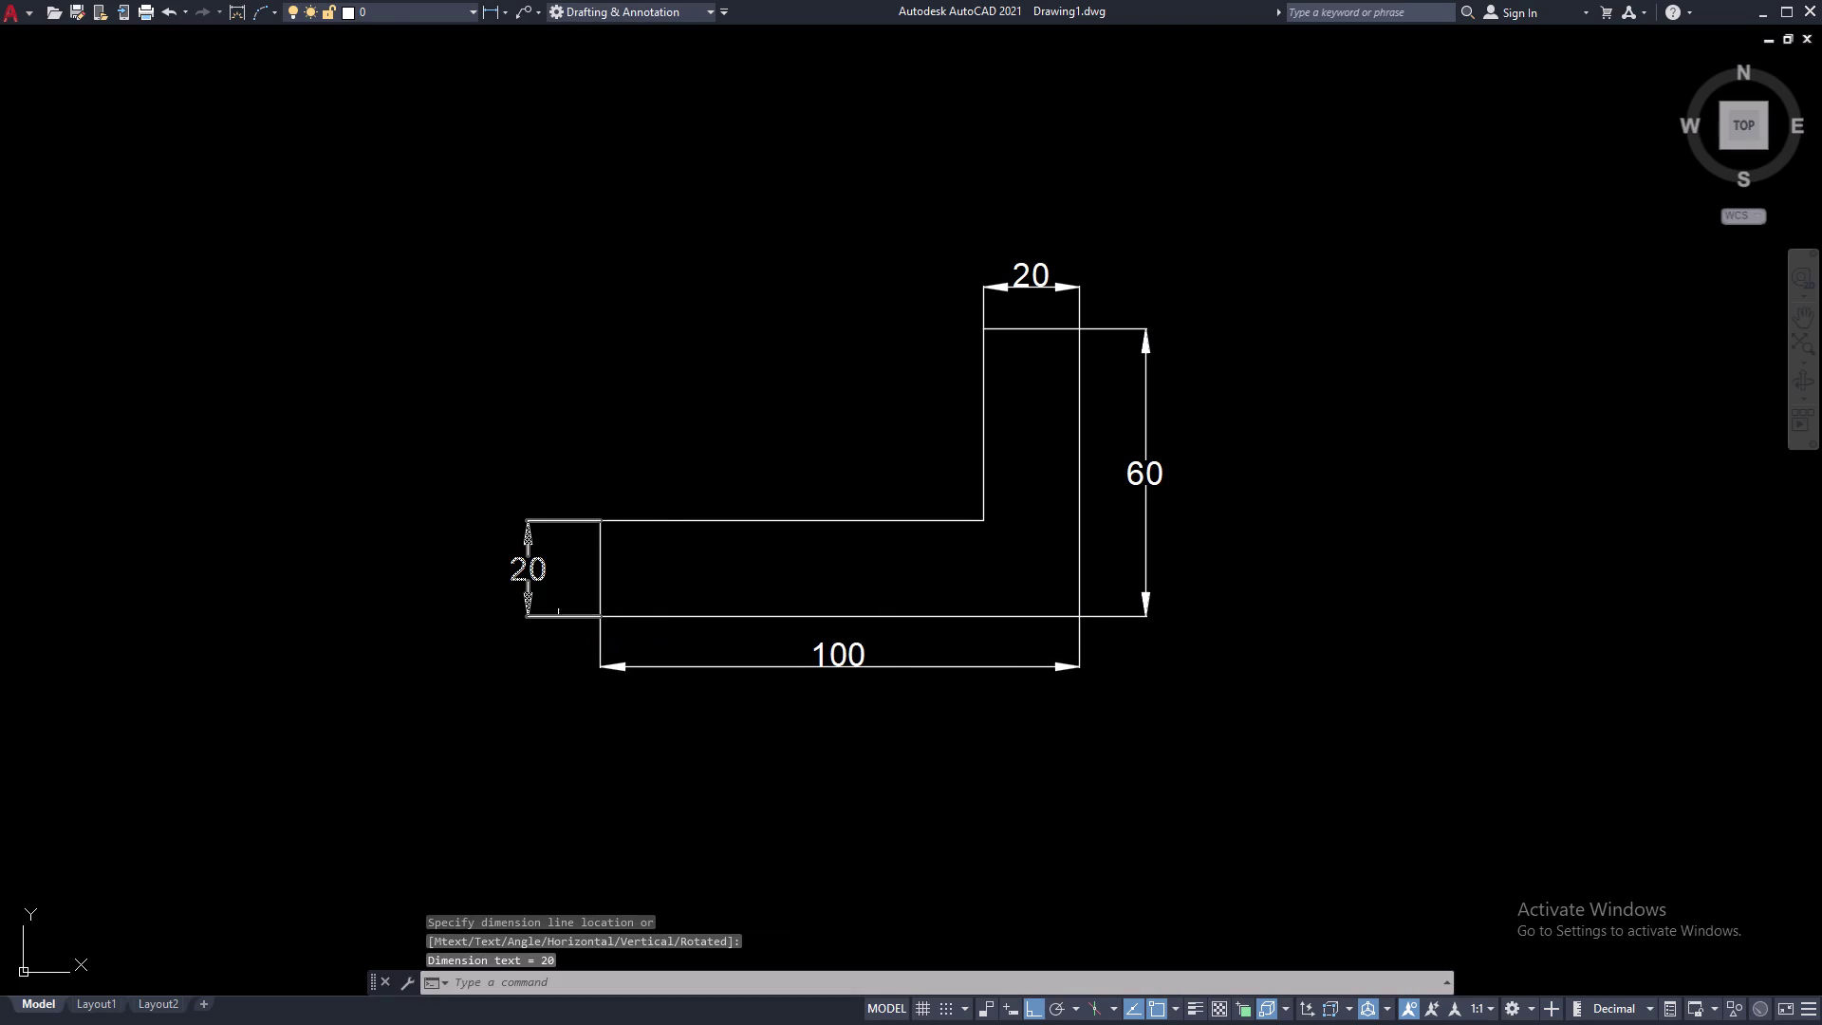
middle_drag(991, 522, 813, 494)
scroll(down, 3)
middle_drag(973, 494, 870, 506)
middle_drag(1001, 470, 1626, 295)
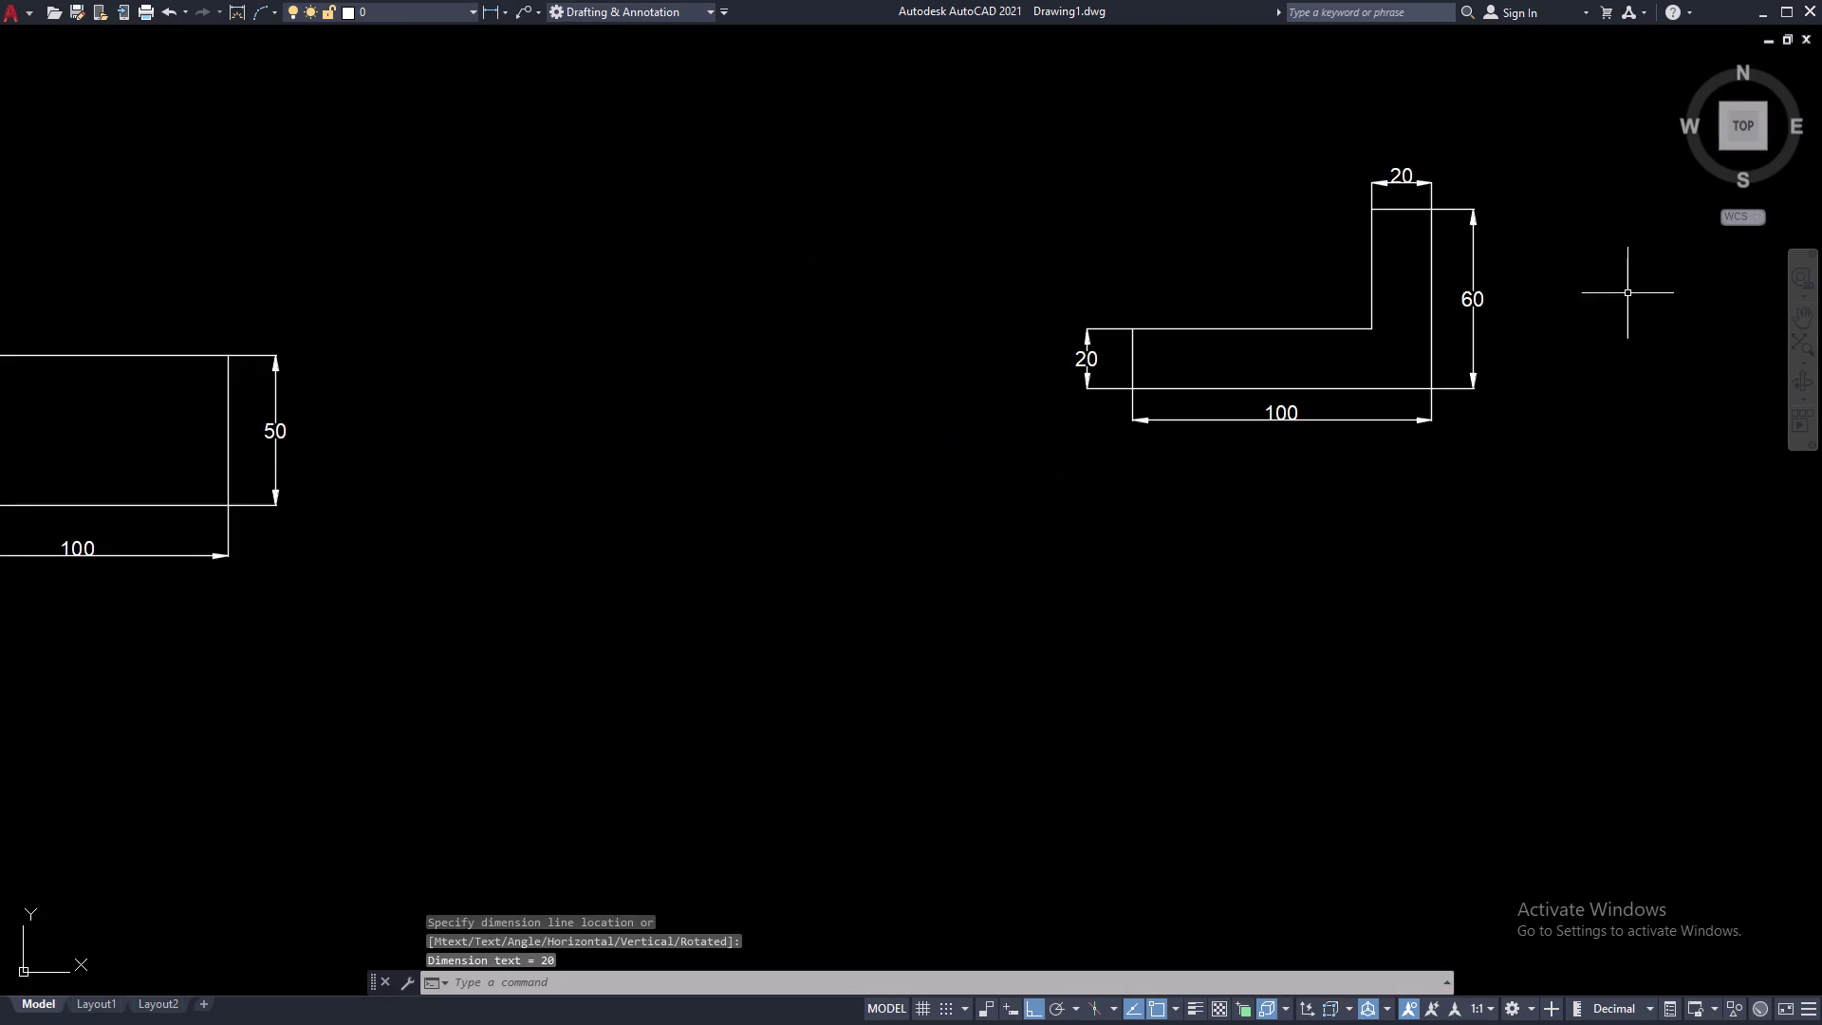
middle_drag(1084, 486, 1141, 449)
drag(1558, 103, 1719, 593)
click(1718, 593)
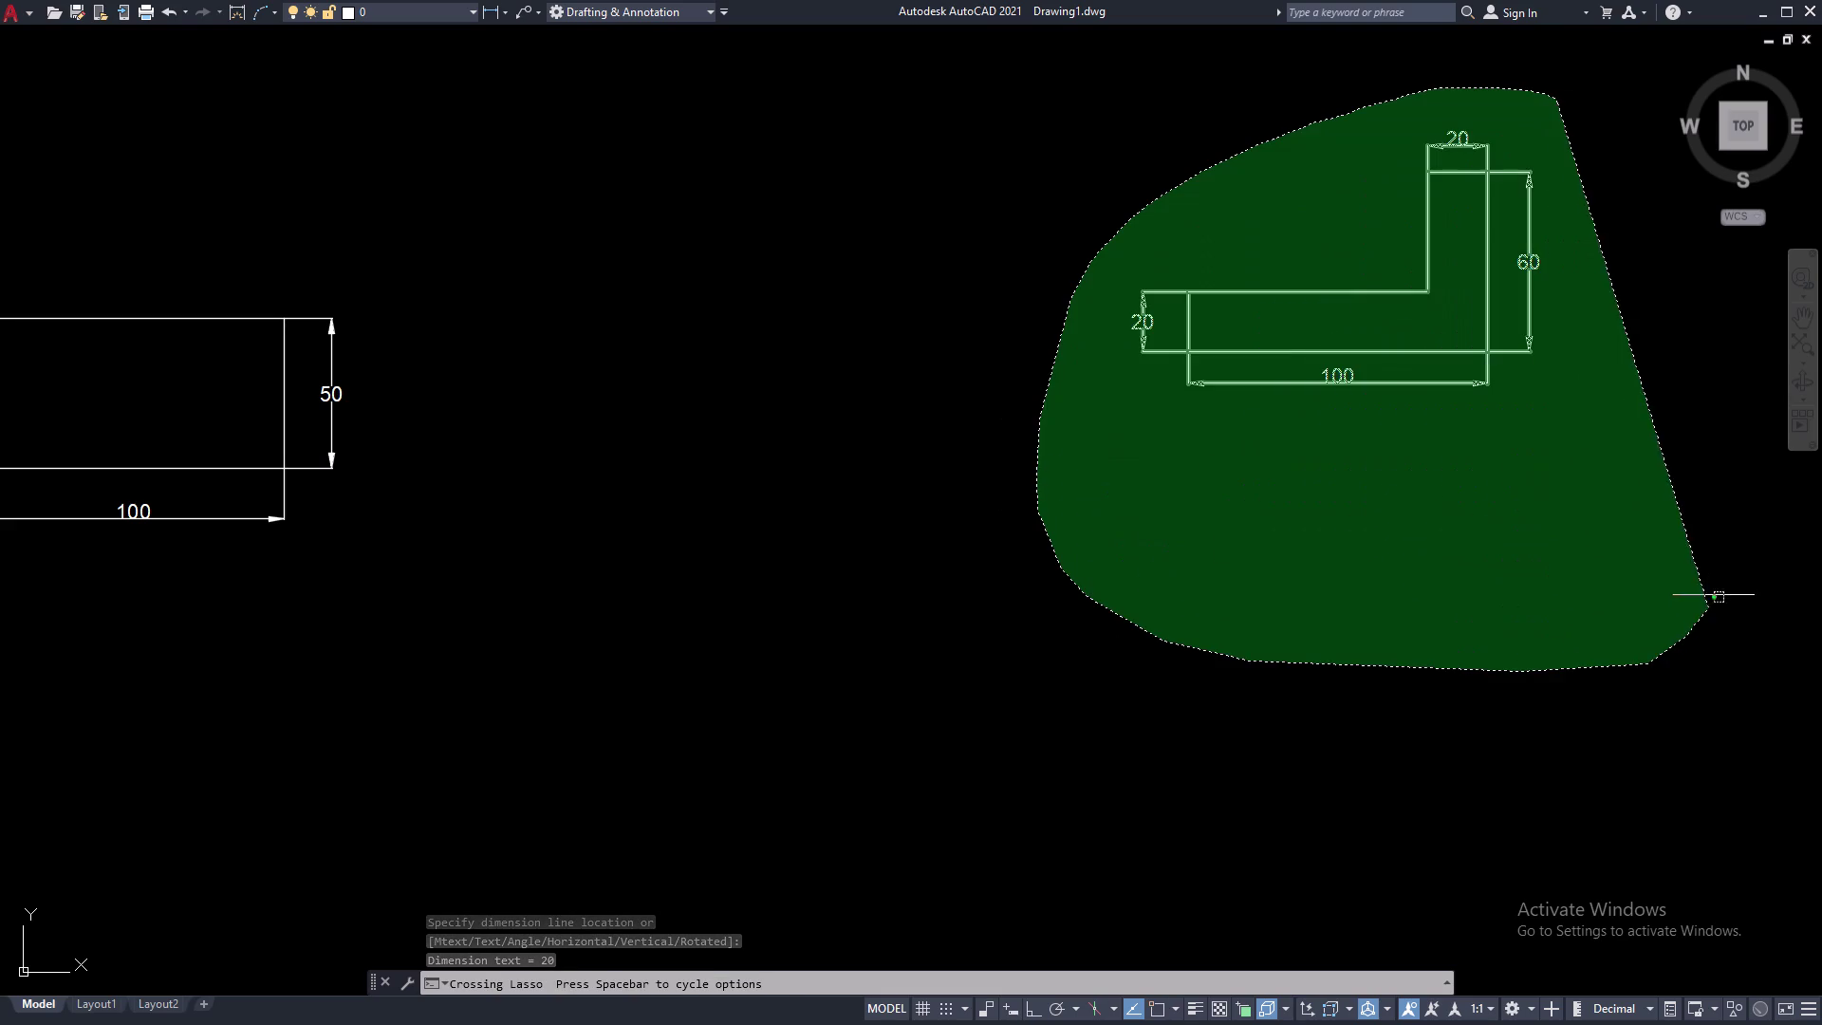
text(M)
key(space)
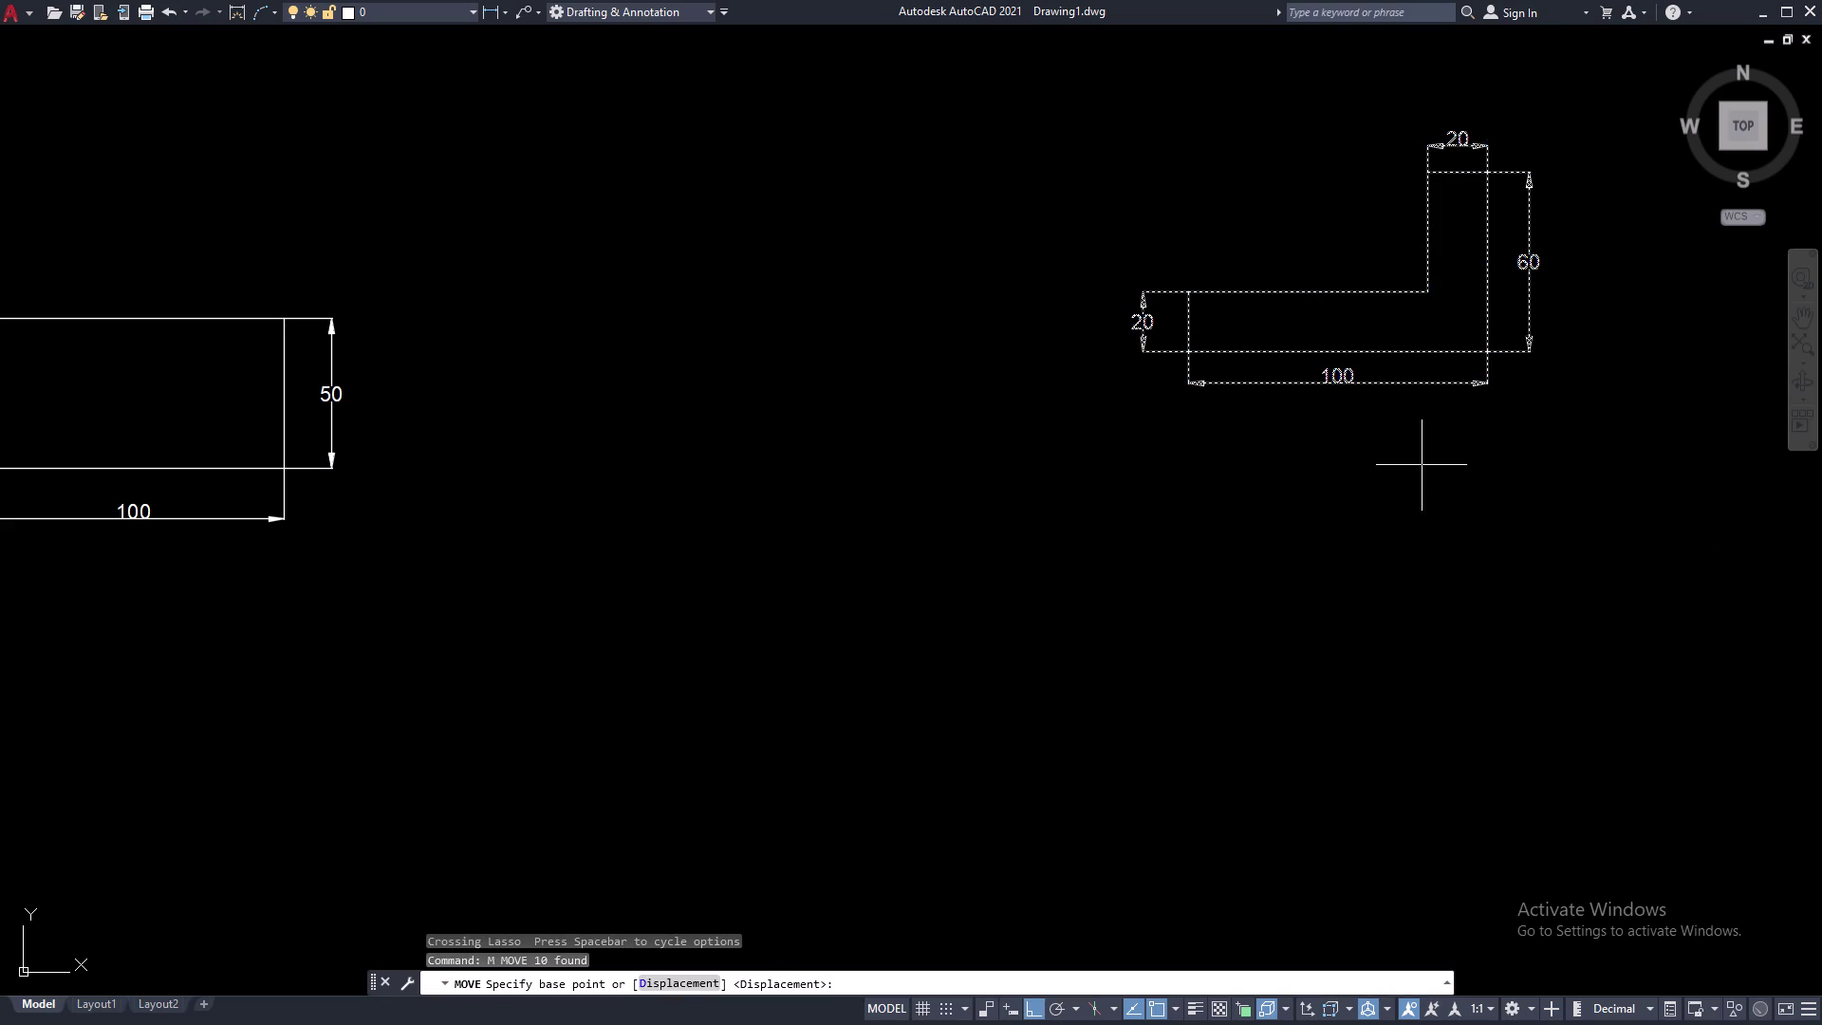
click(1430, 330)
key(F8)
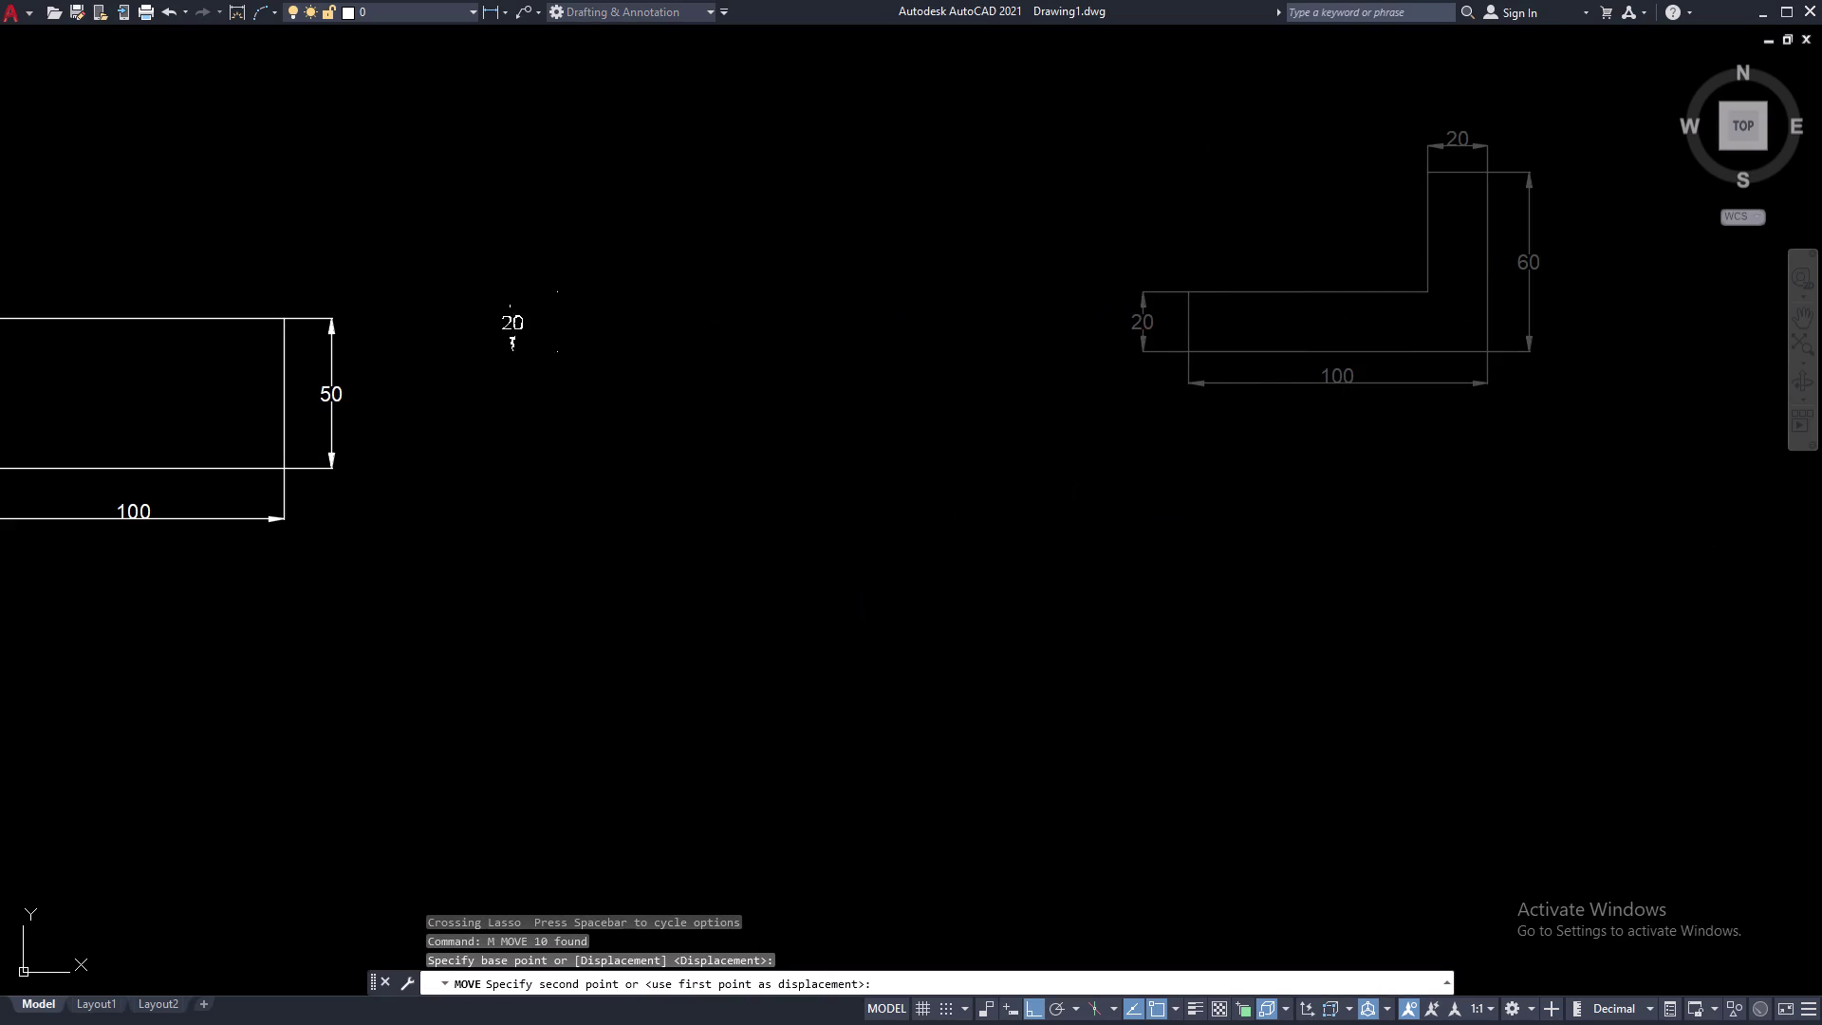
click(786, 472)
Cancel the leftover command and pan to an empty area for the next shape.
scroll(down, 3)
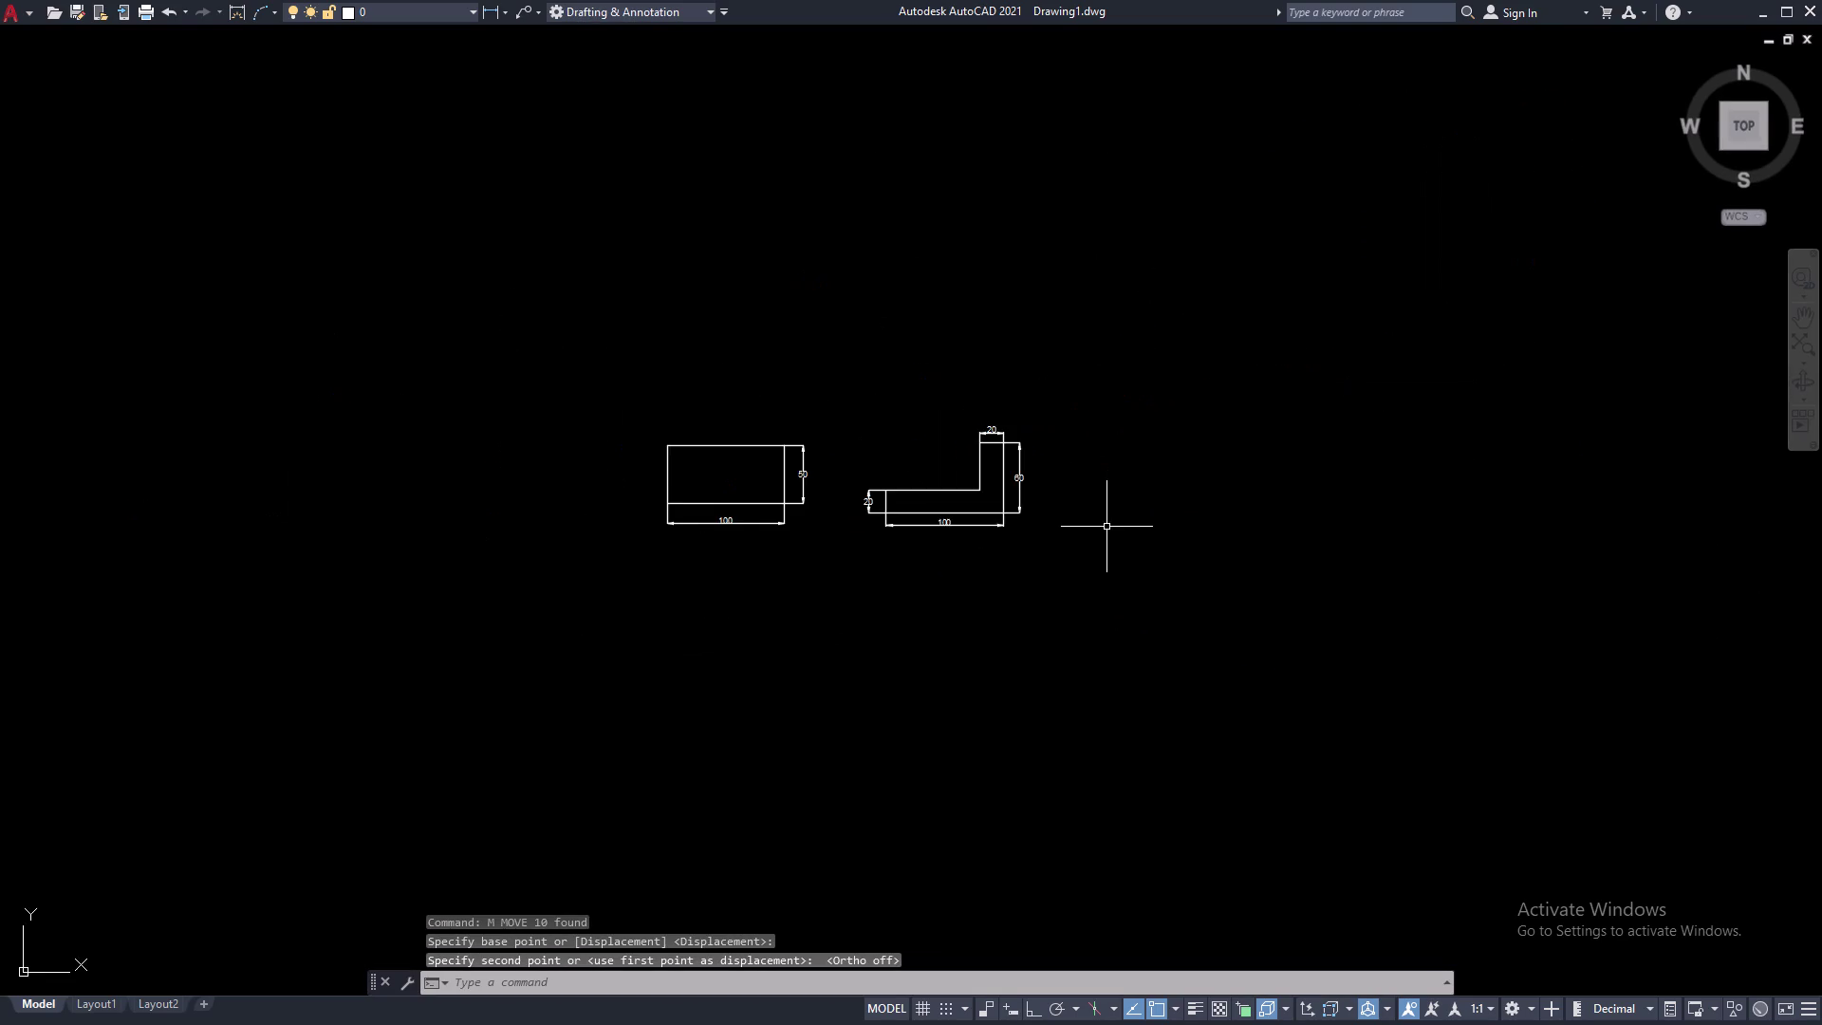
middle_drag(1115, 526, 931, 537)
key(Escape)
middle_drag(938, 523, 1017, 440)
scroll(up, 3)
middle_drag(1048, 386, 630, 463)
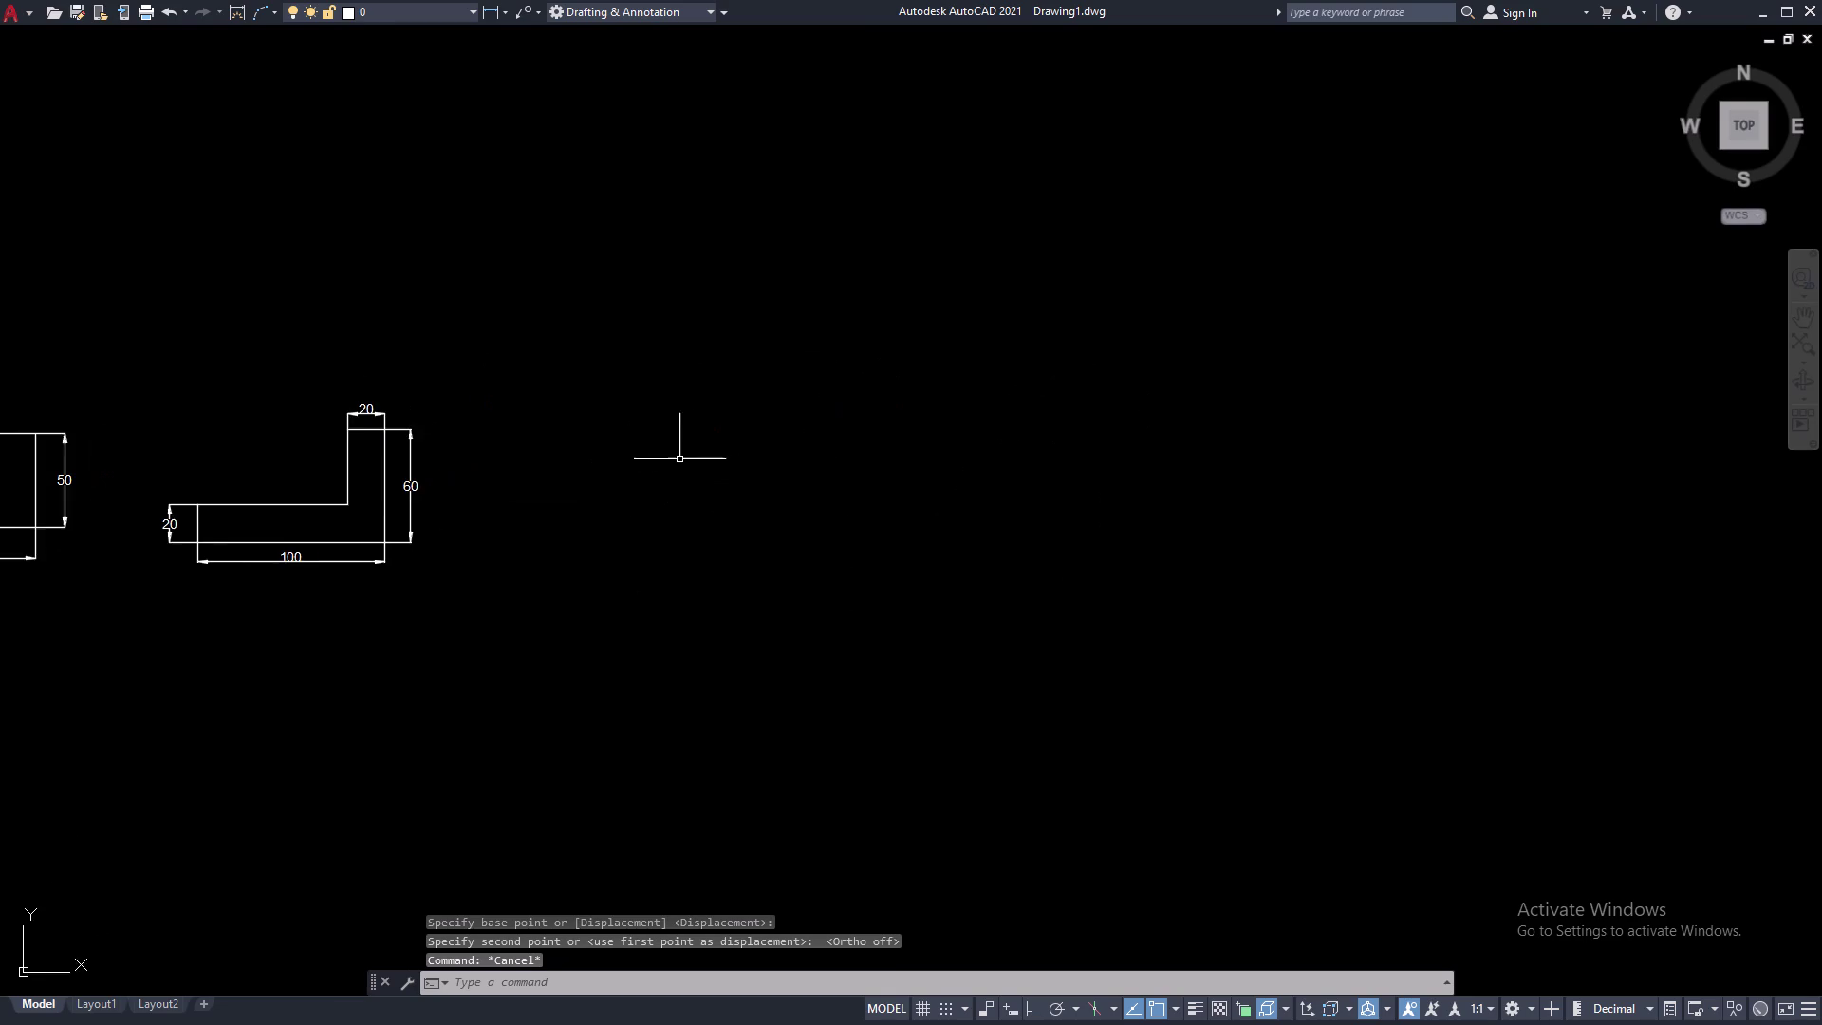
scroll(up, 3)
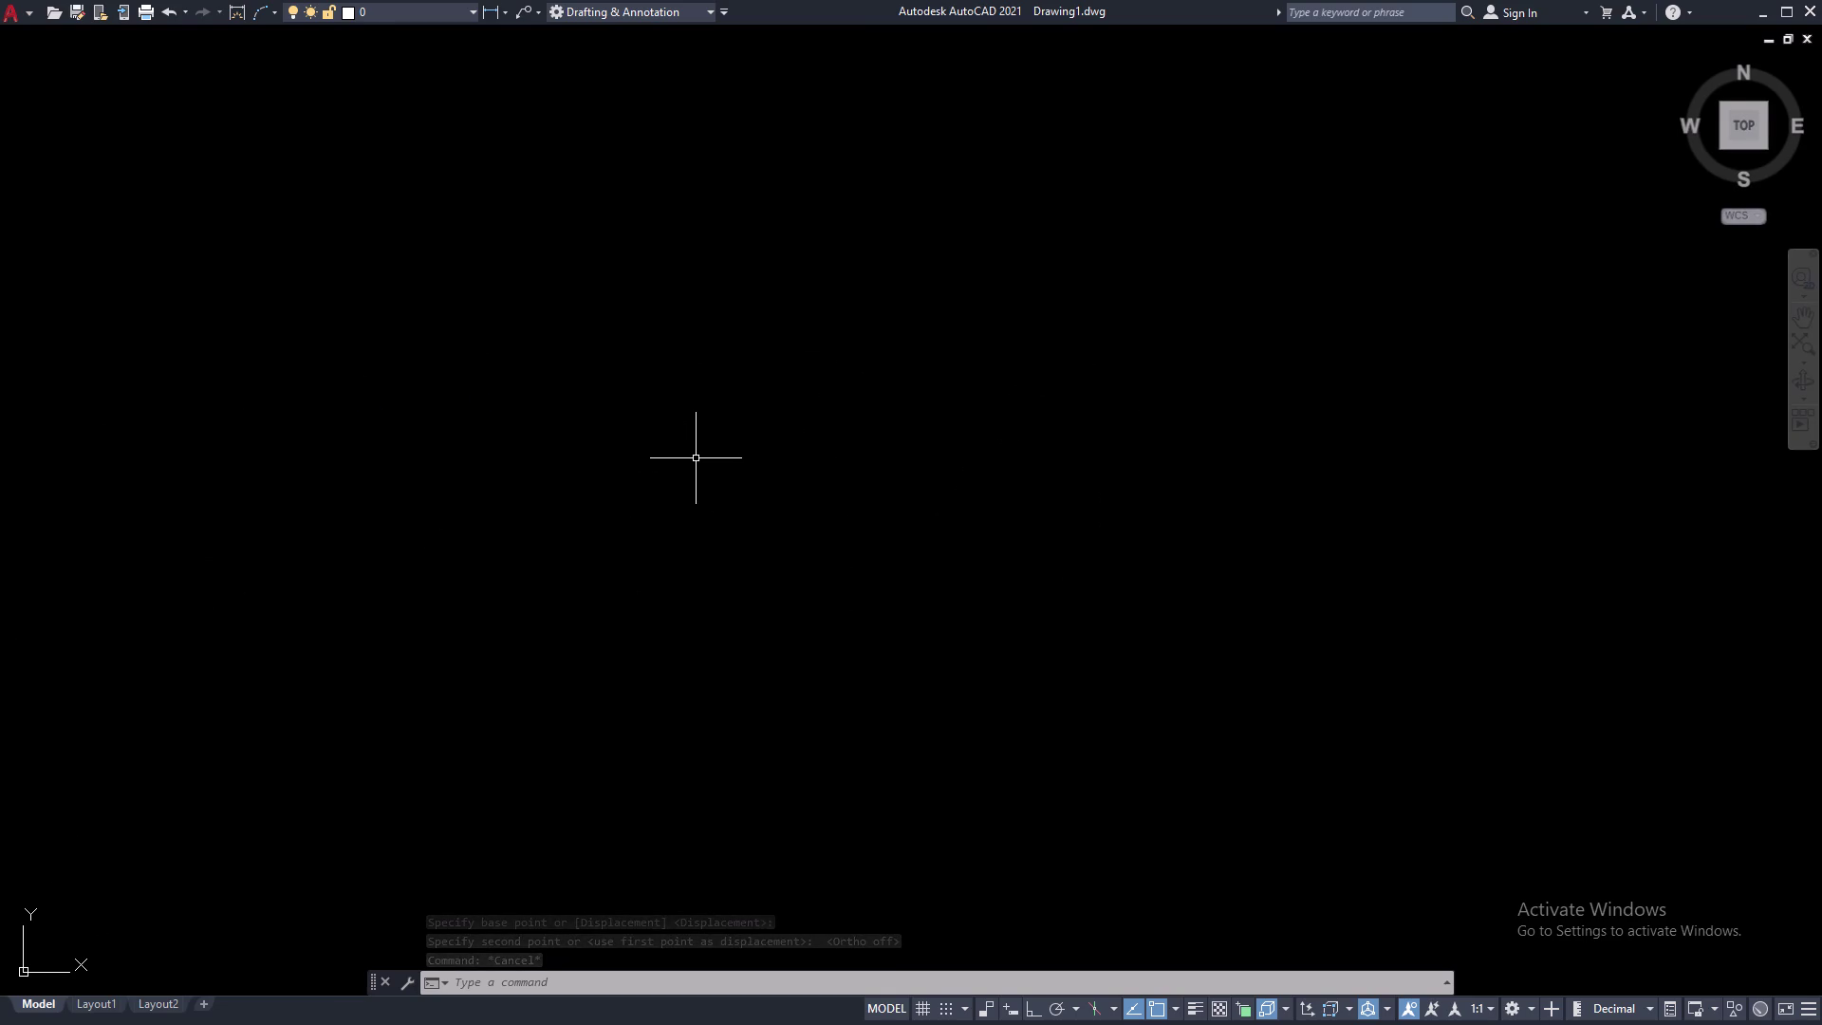
Start the I-shape with Ortho on: top edge 100, then flange edges 20 and 40.
text(L)
key(space)
click(308, 305)
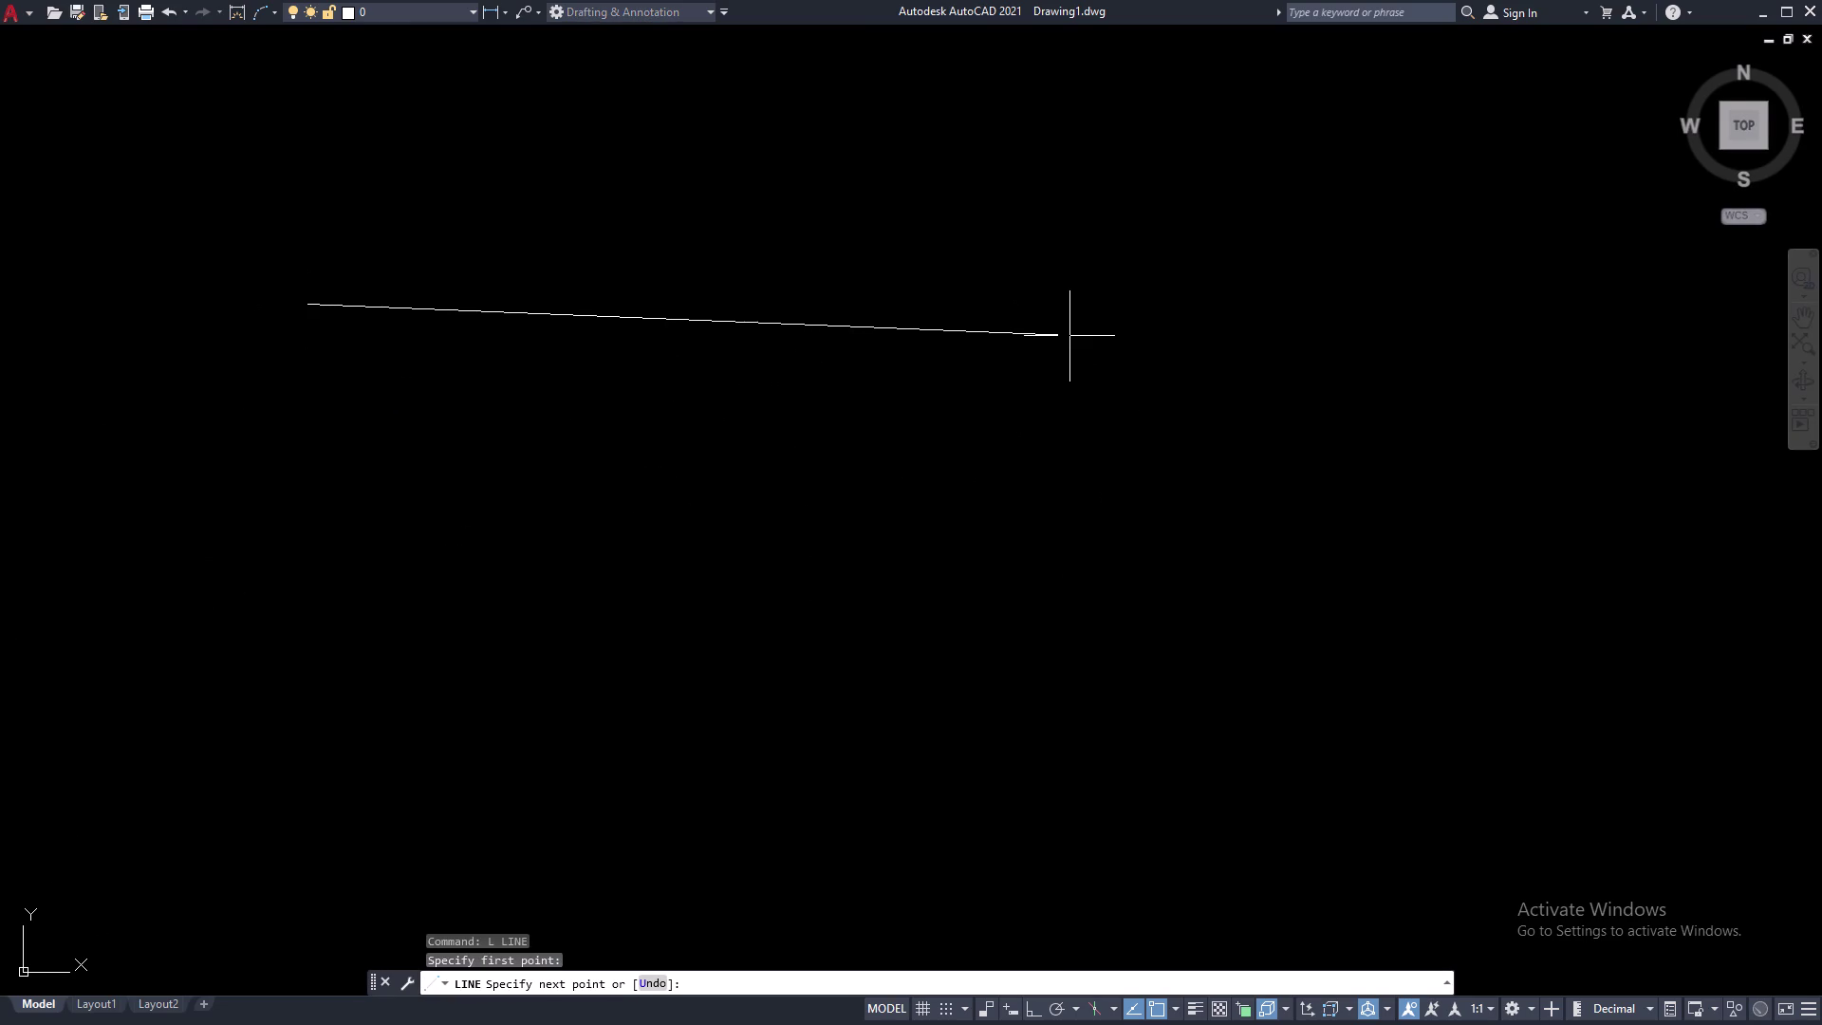
key(F8)
text(100)
key(space)
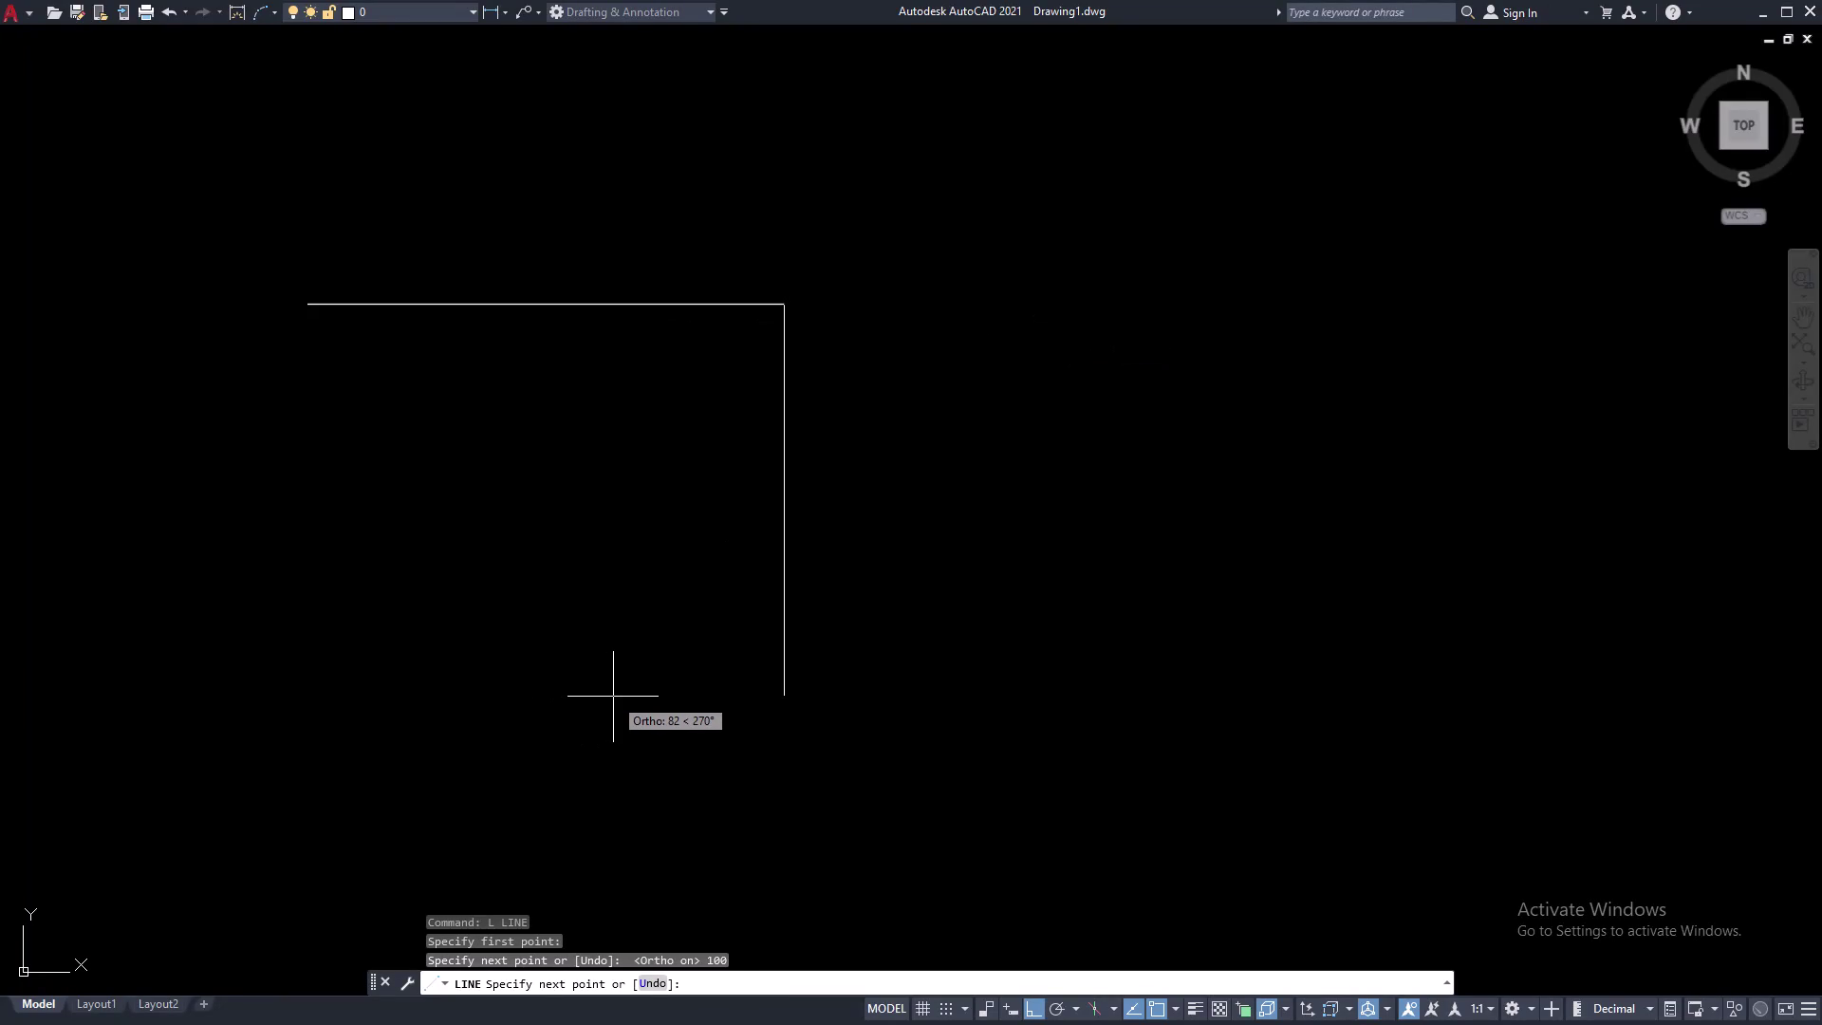
text(10)
key(BackSpace)
key(BackSpace)
text(2)
text(0)
key(space)
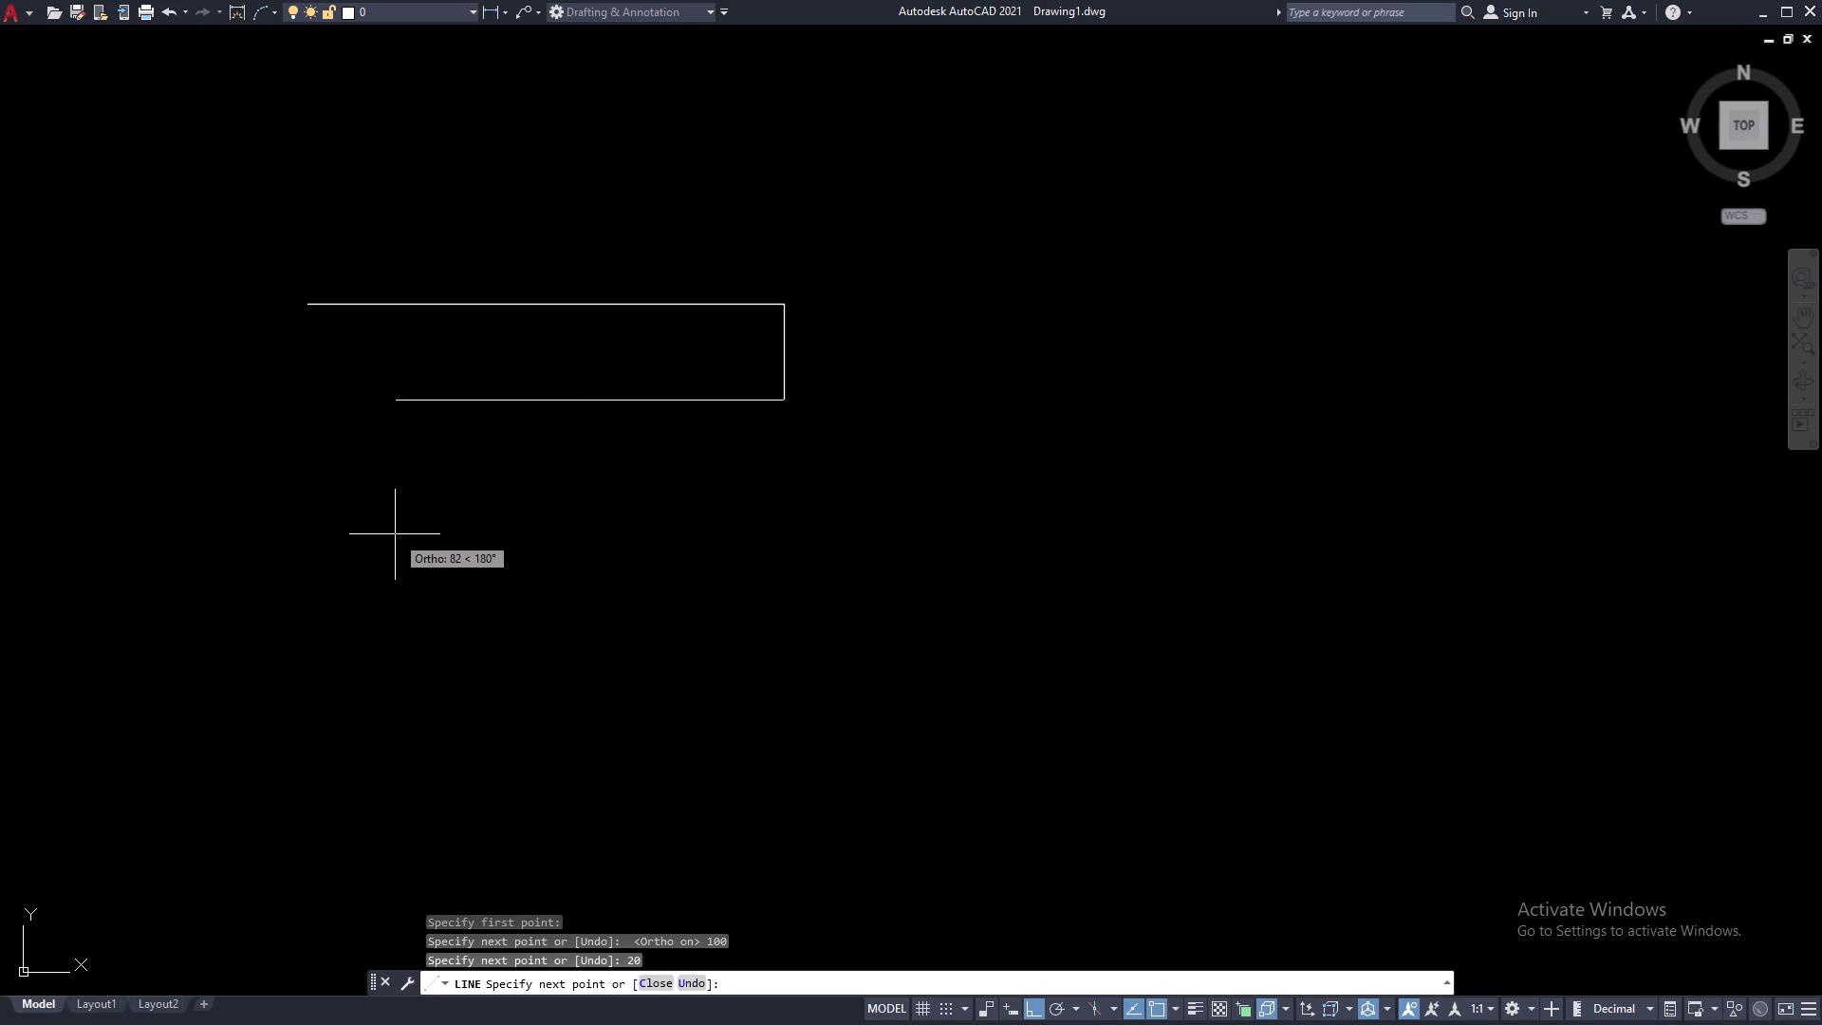
text(40)
key(space)
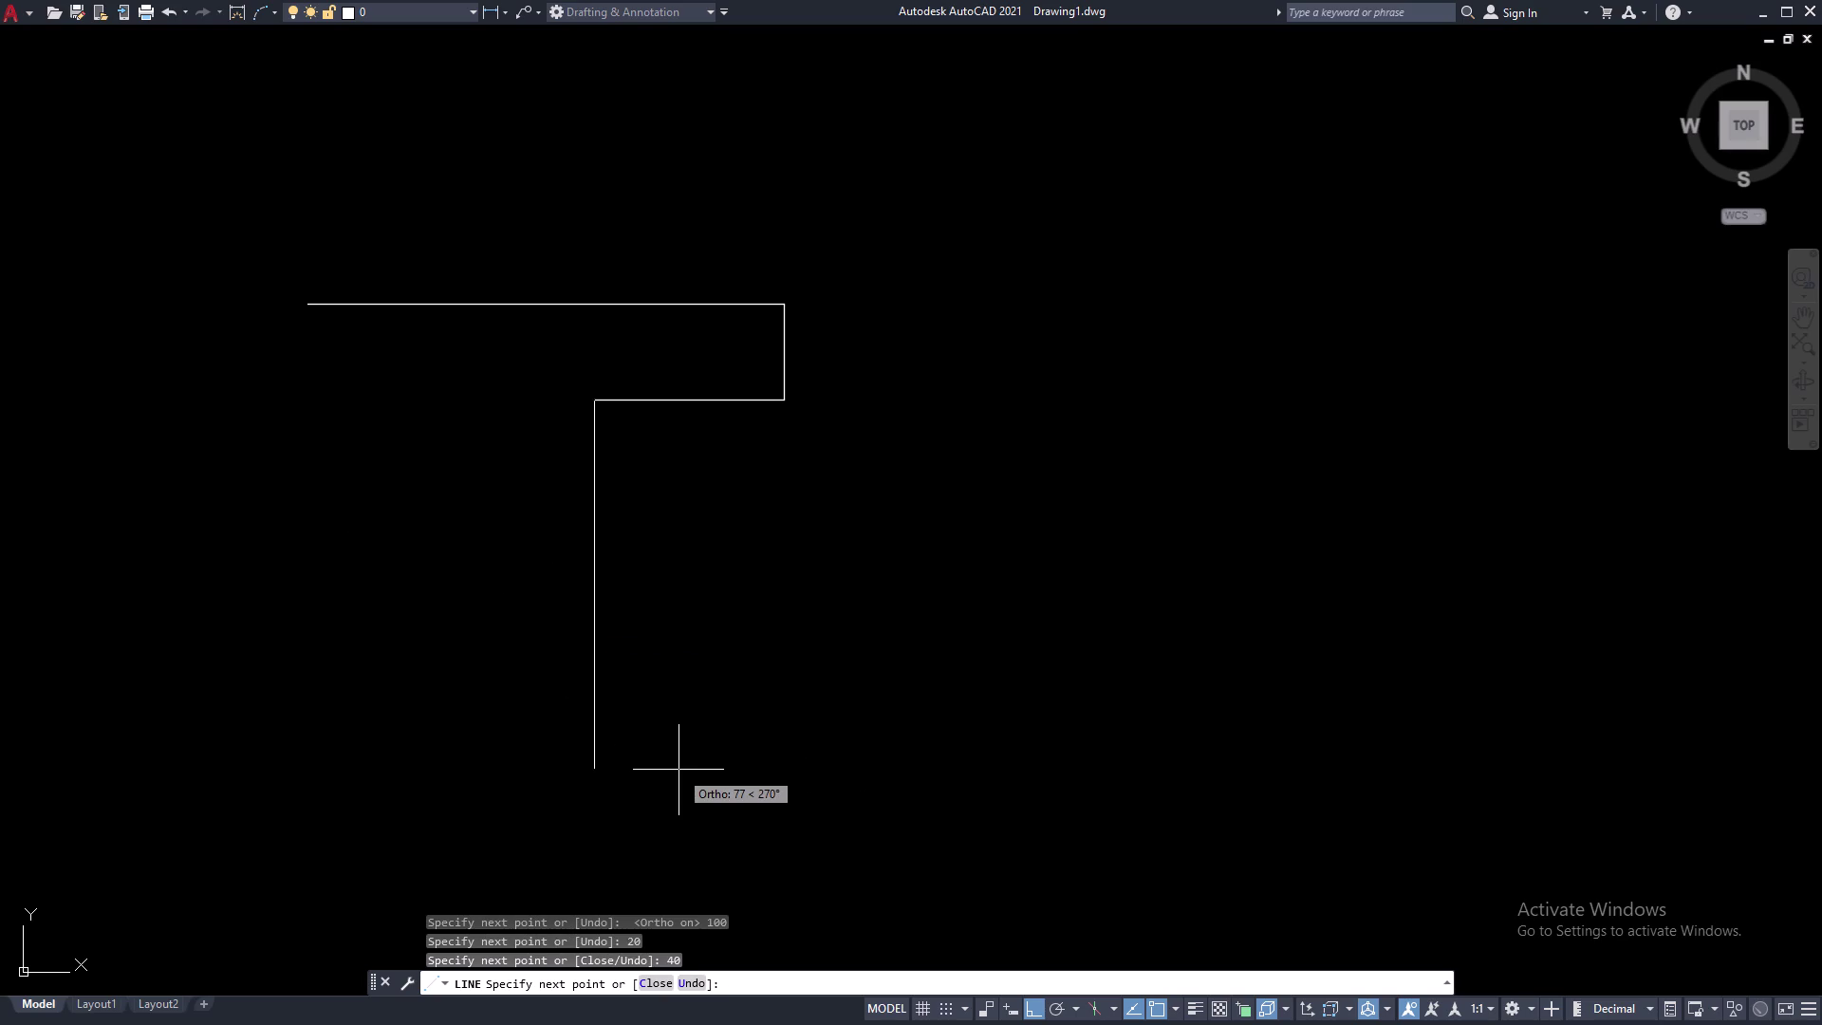
Draw the 100 web edge downward and bottom flange edges 40, 20, 100, 20, 40.
text(100)
key(space)
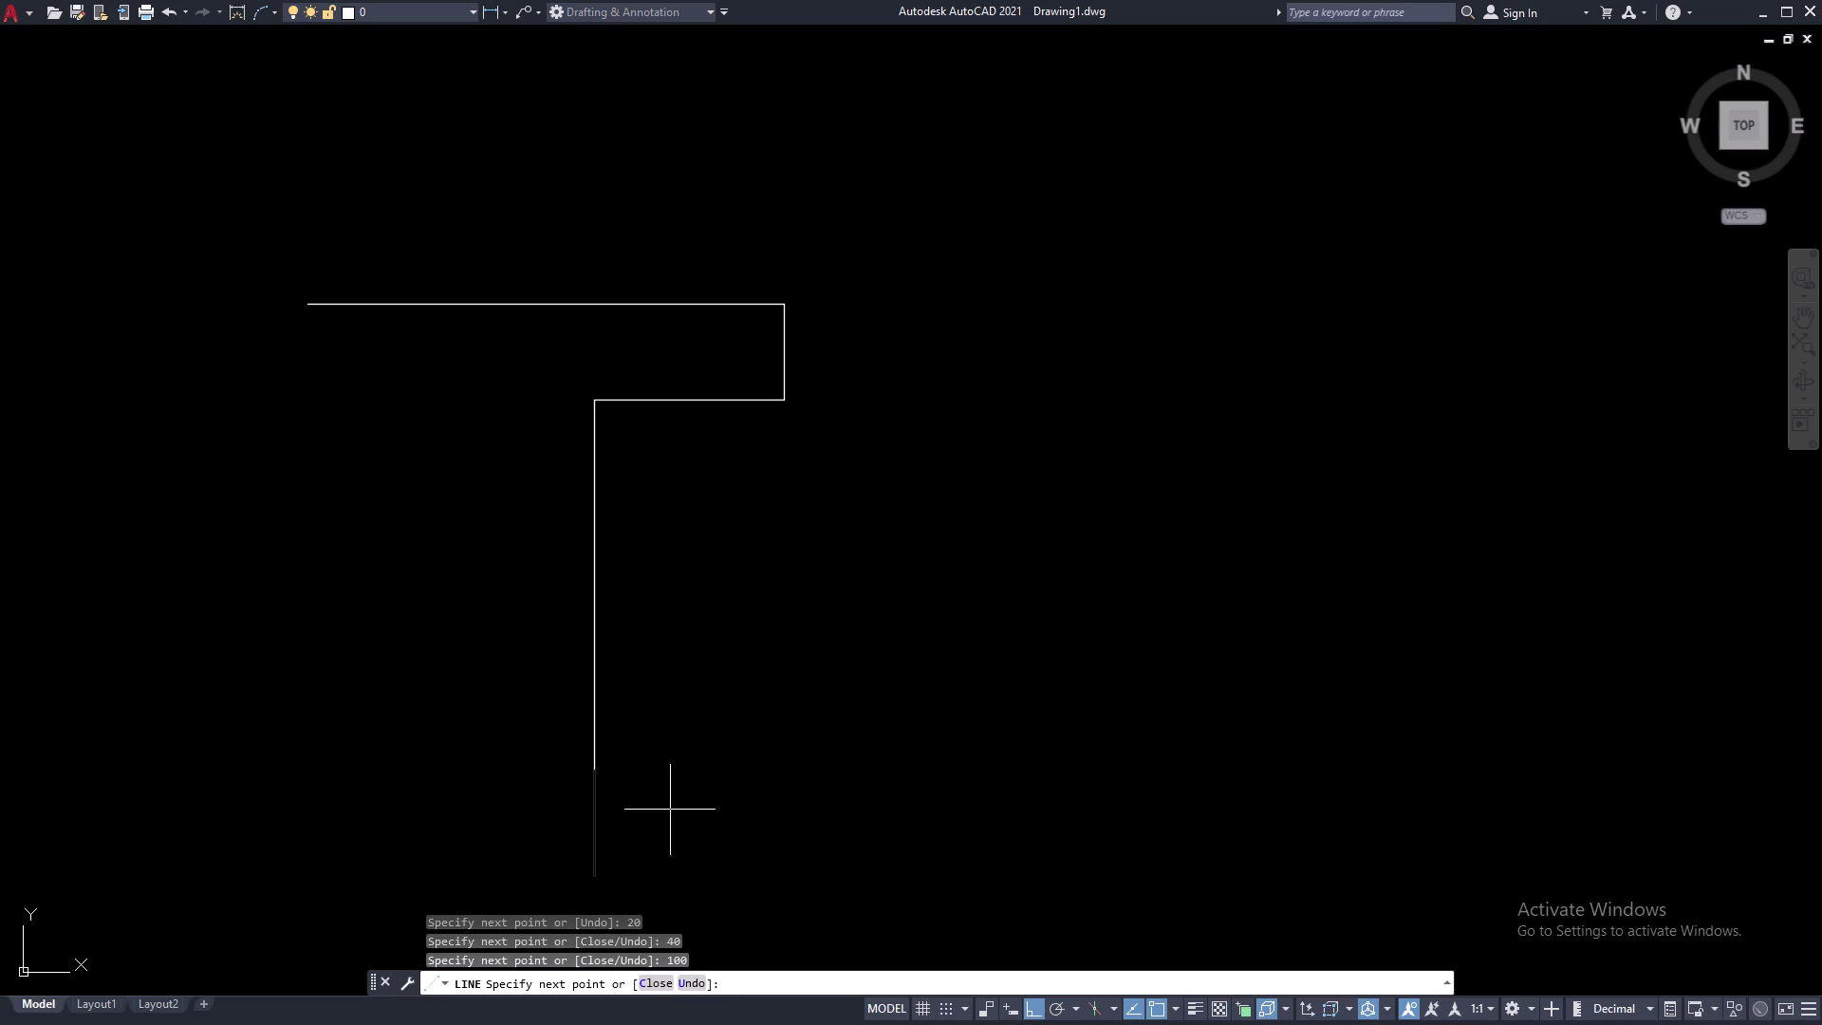
text(40)
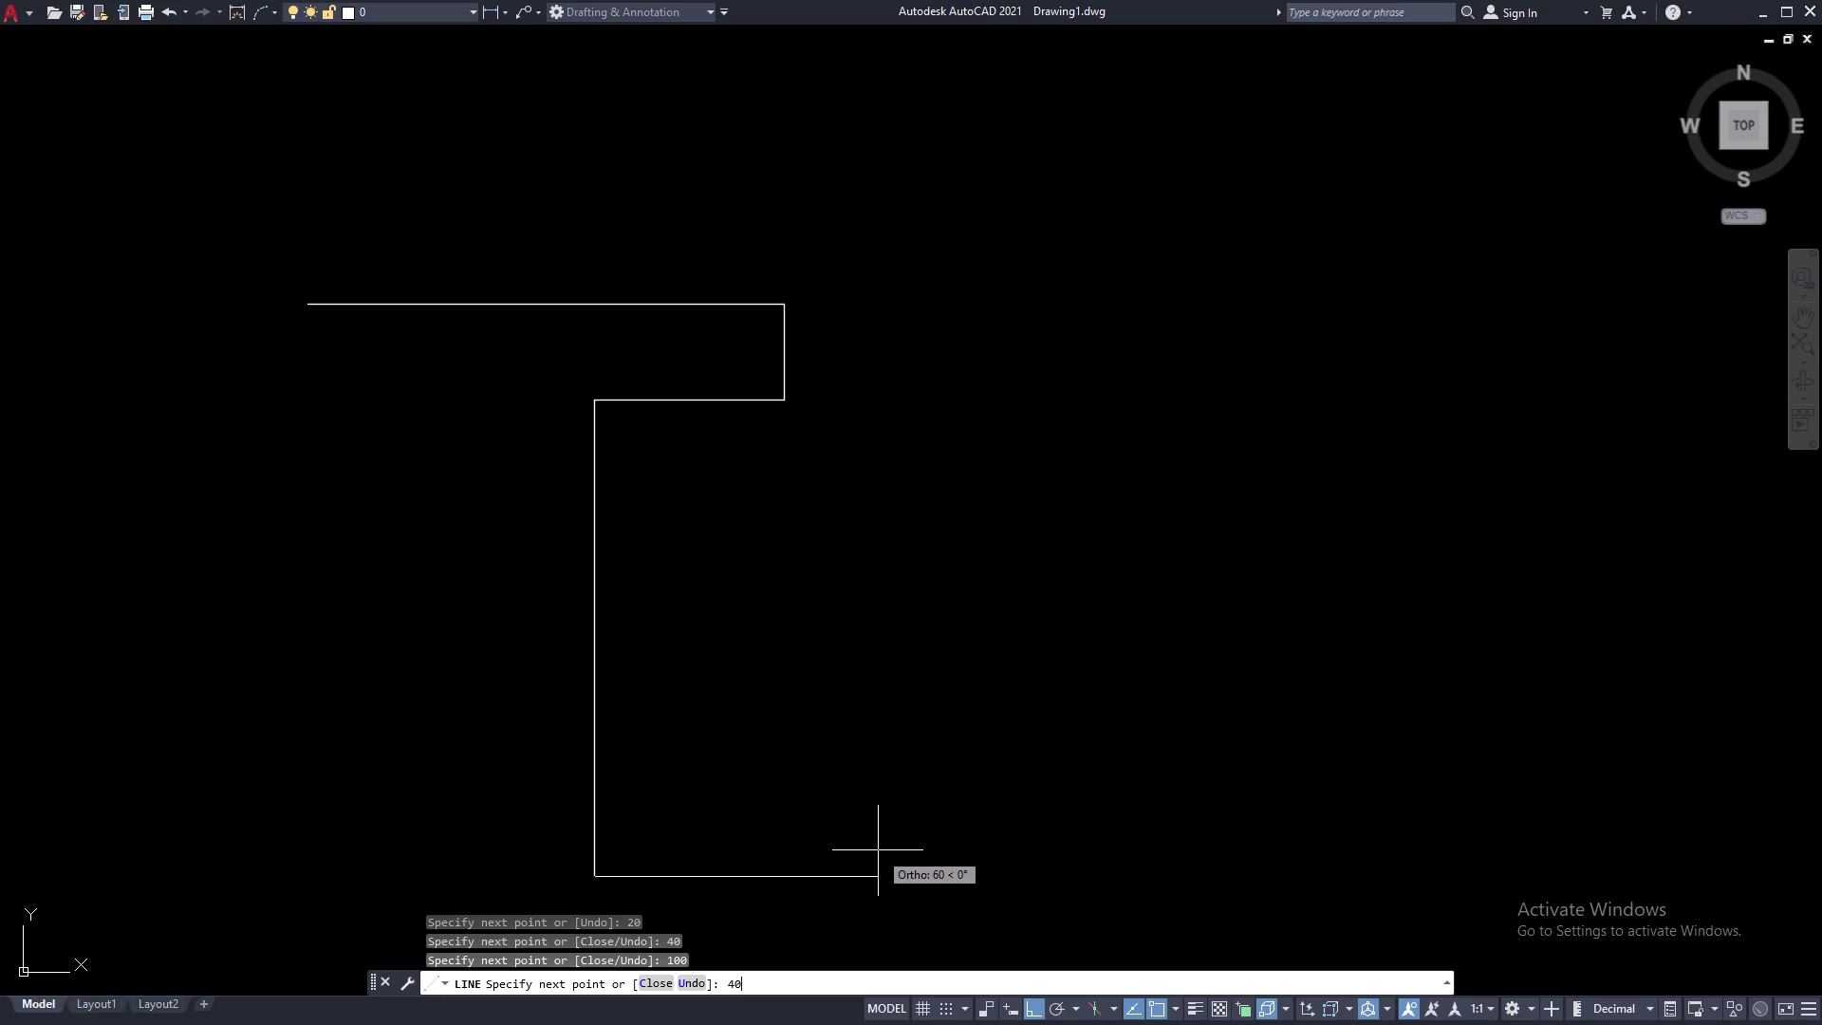
key(space)
middle_drag(870, 877, 850, 719)
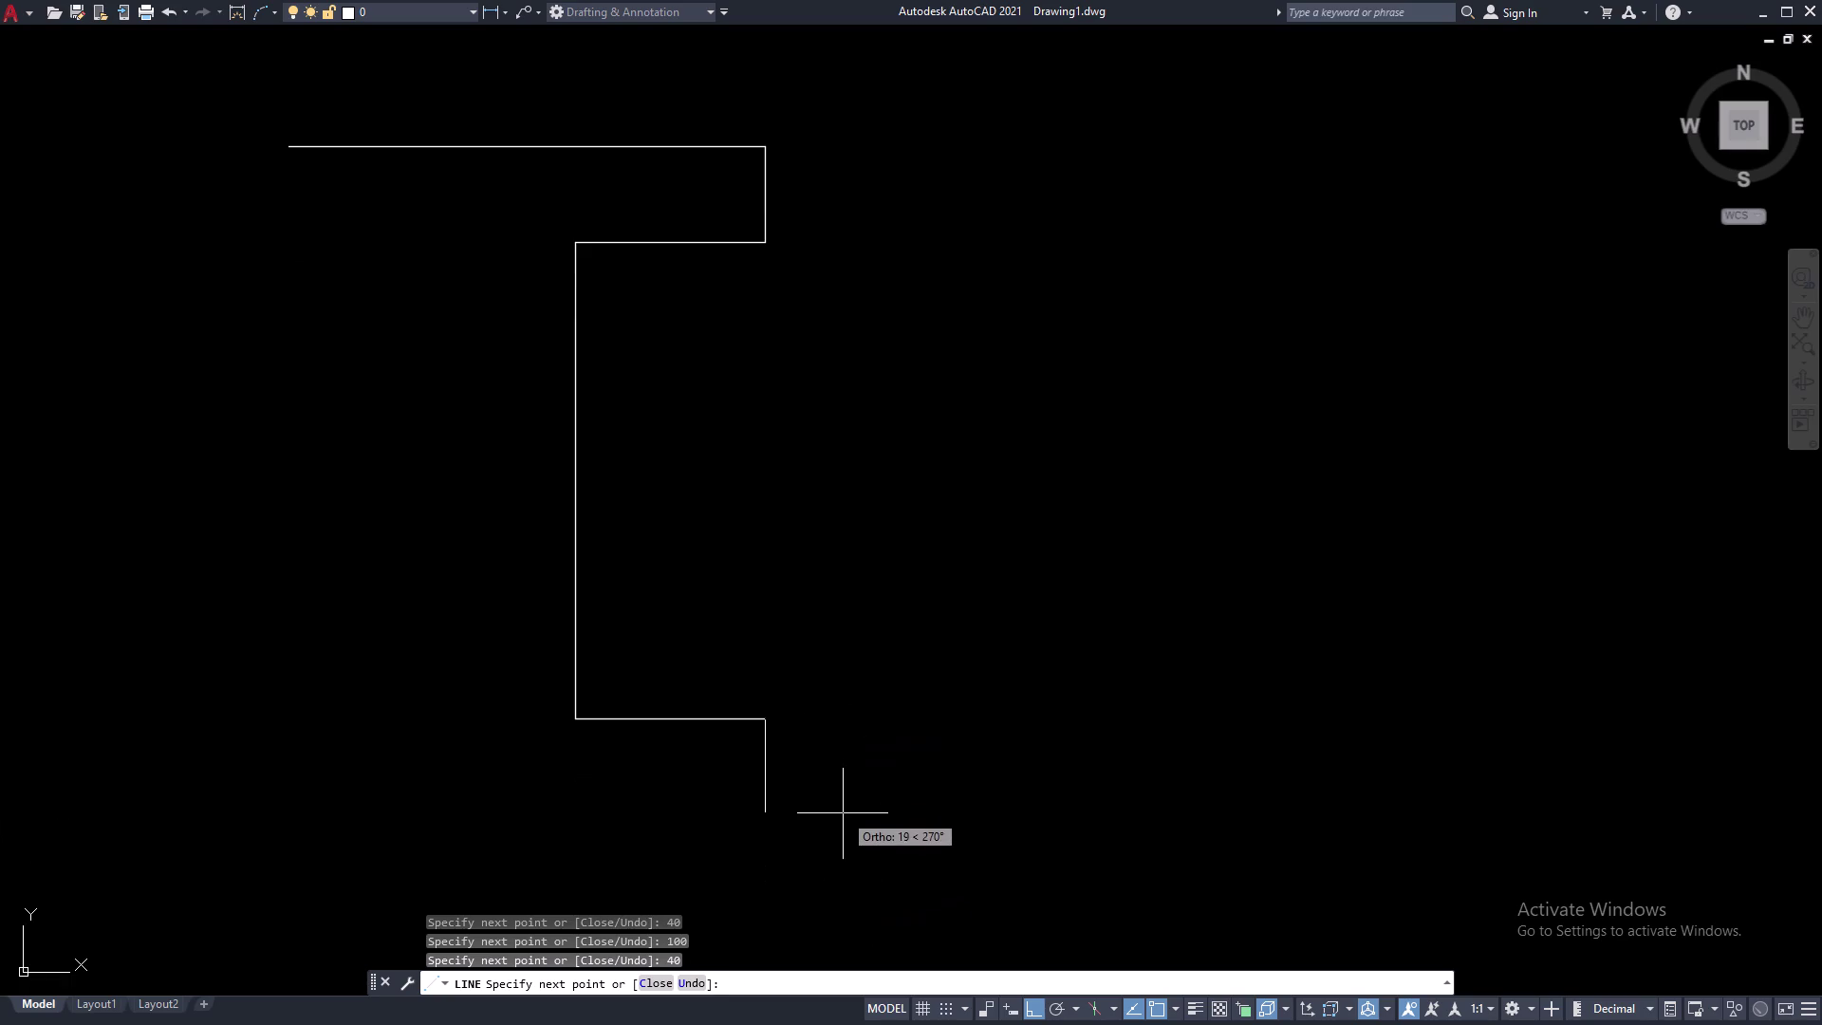
text(20)
key(space)
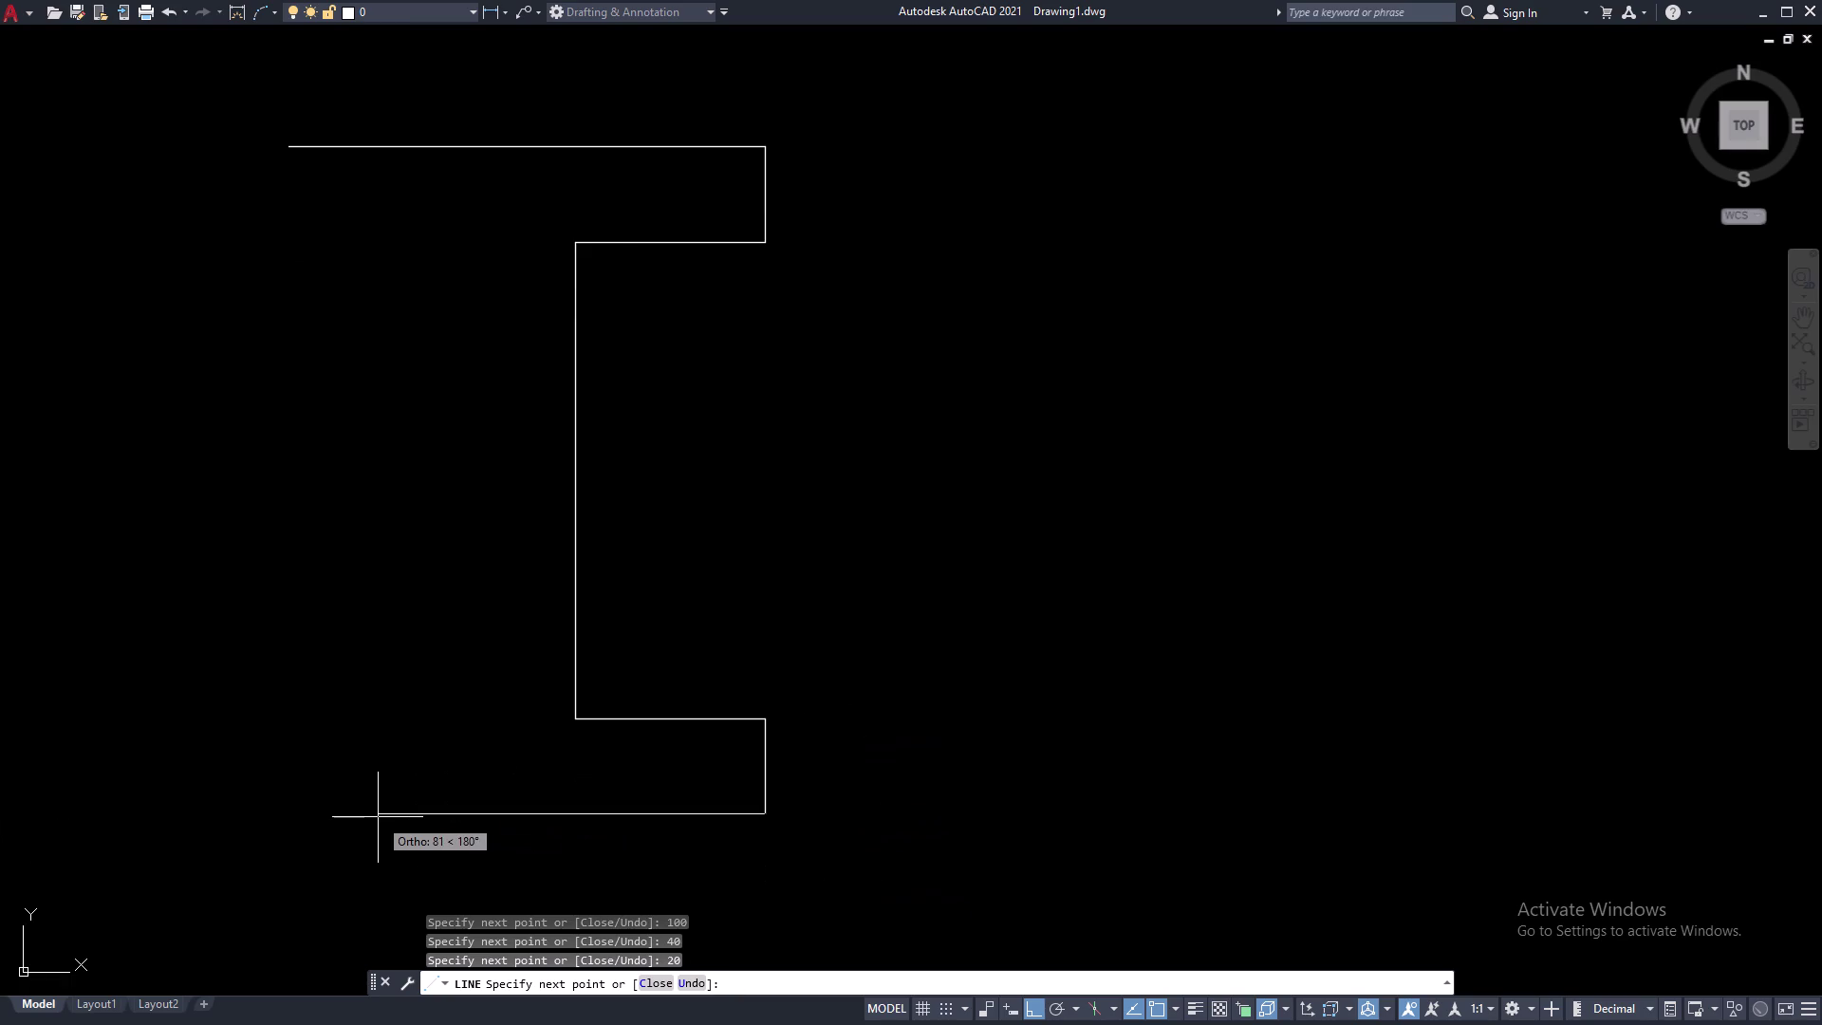
text(100)
key(space)
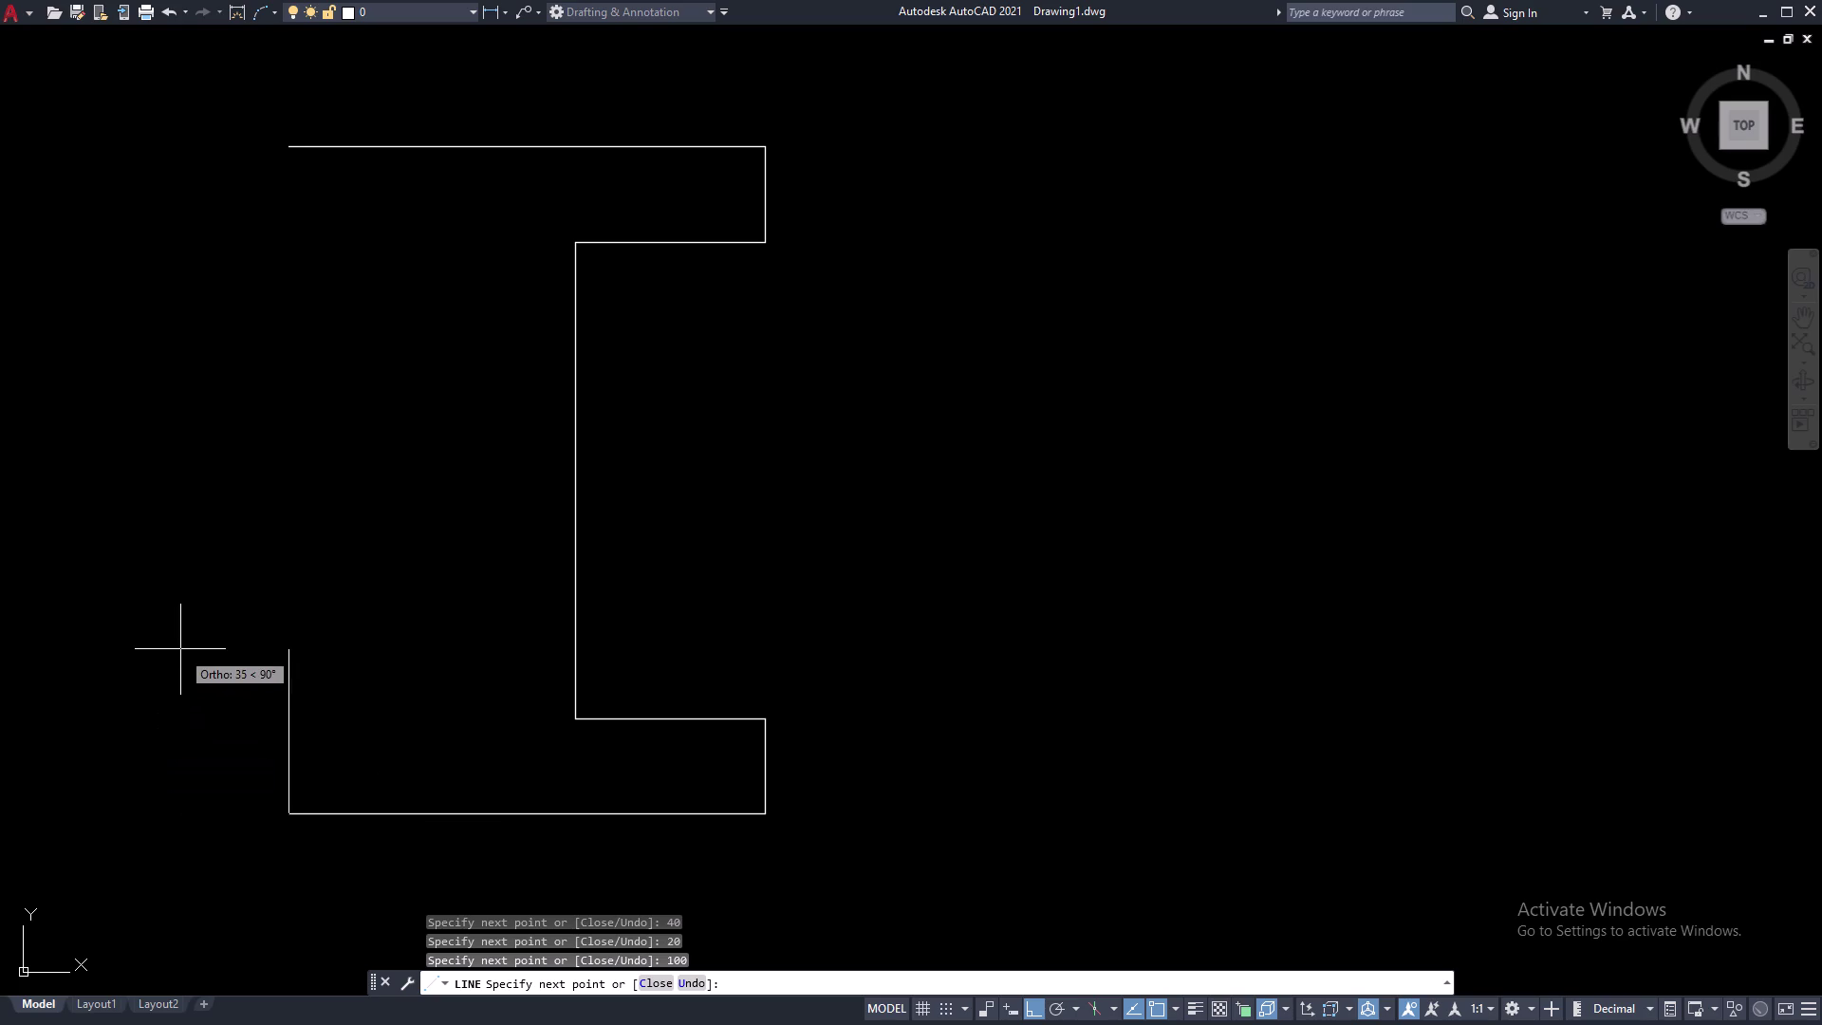
text(20)
key(space)
text(40)
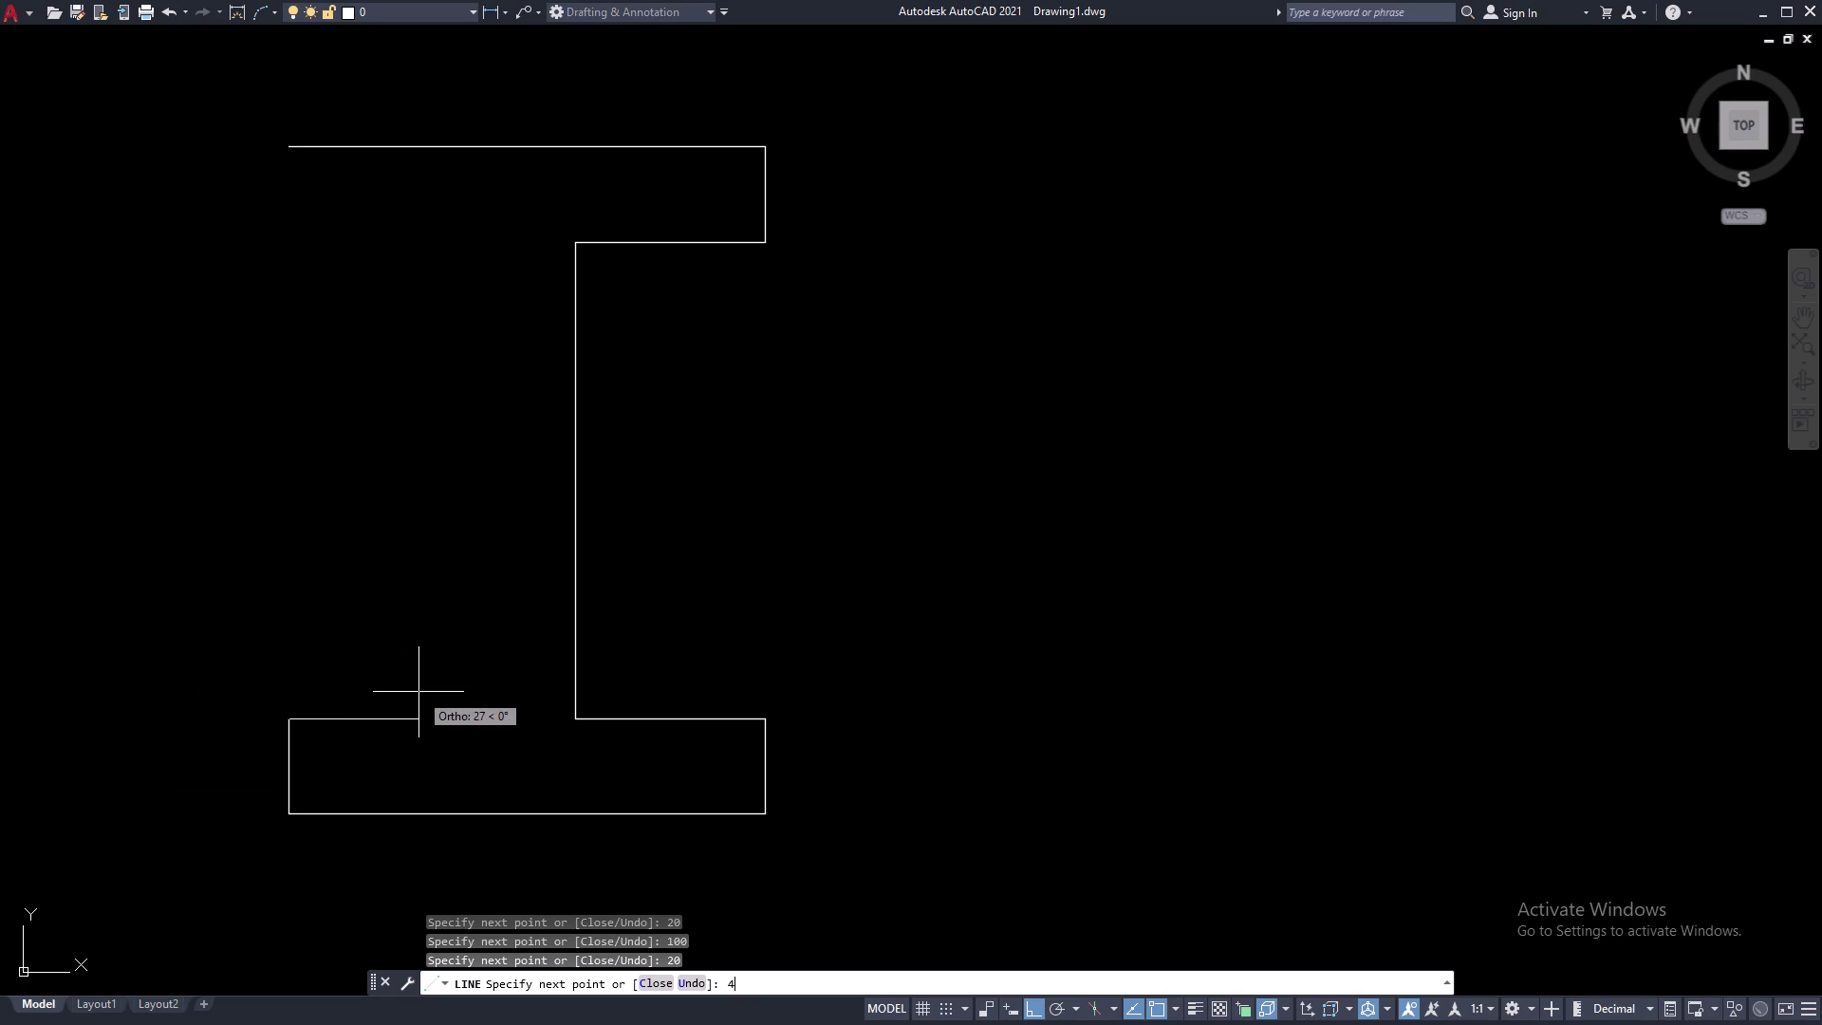
key(space)
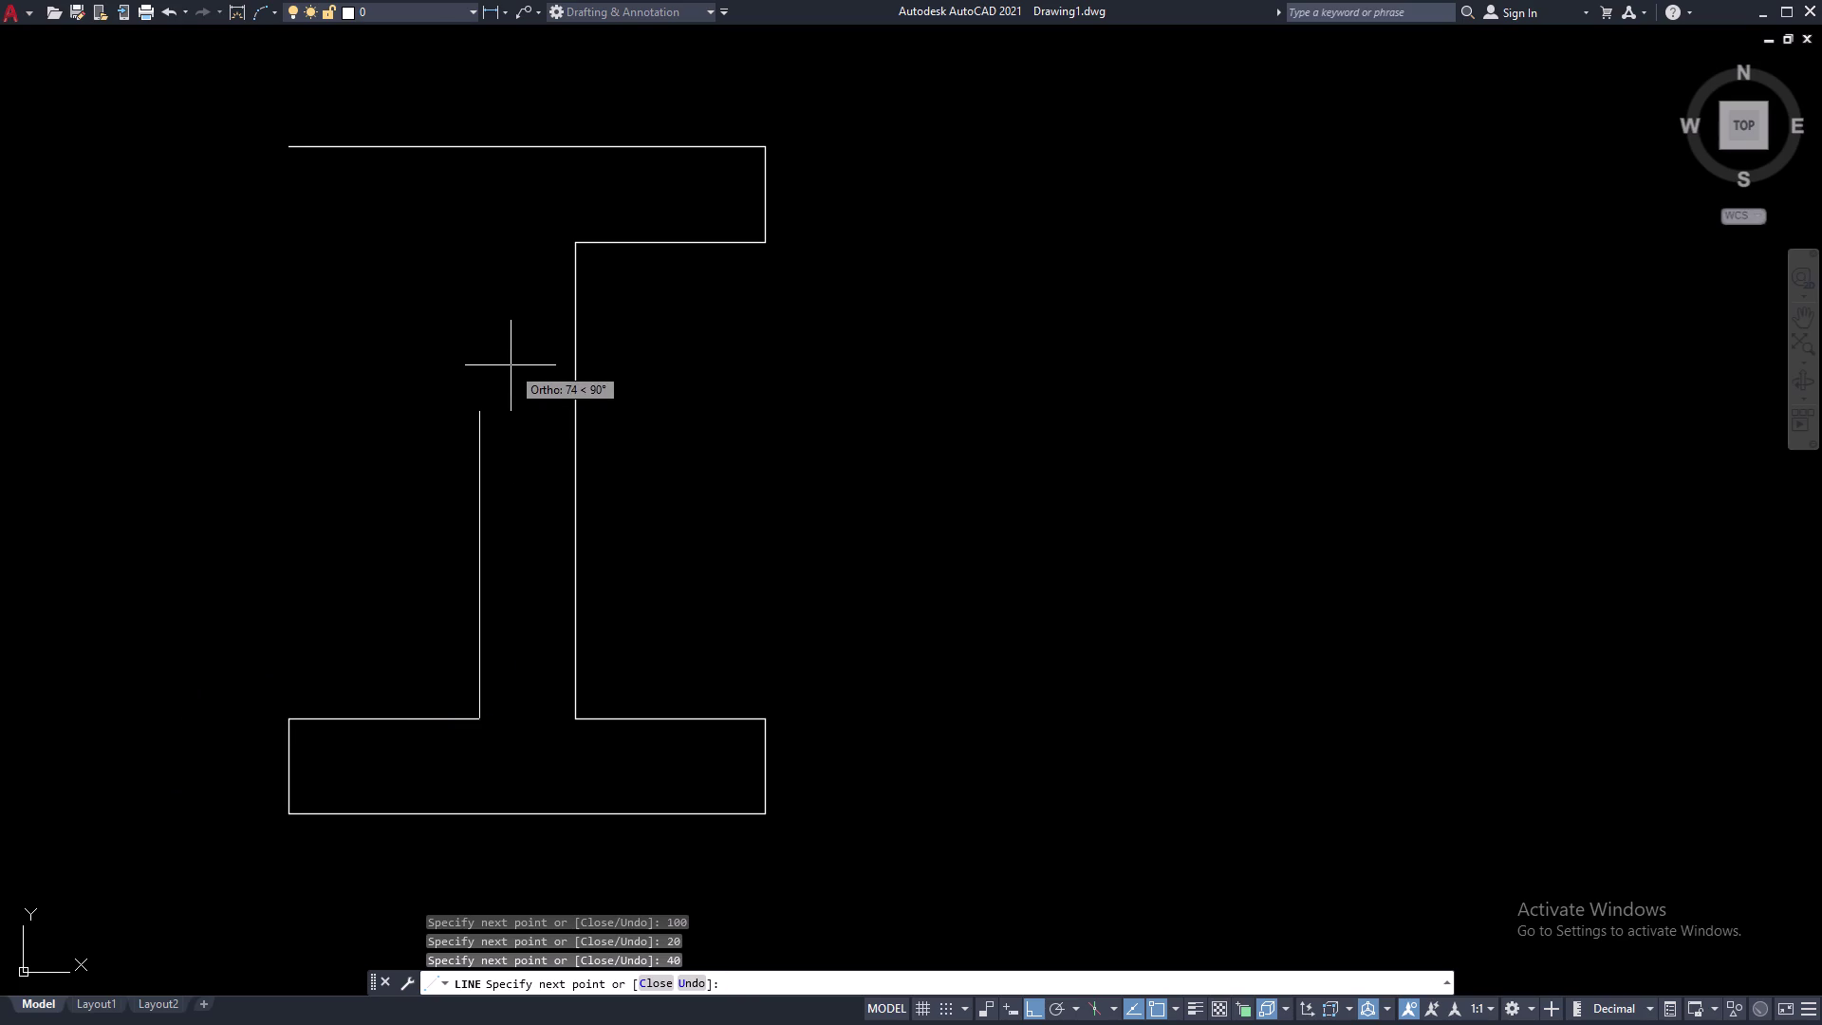
Draw the 100 web edge upward and the closing 40 and 20 edges, then finish.
text(100)
key(space)
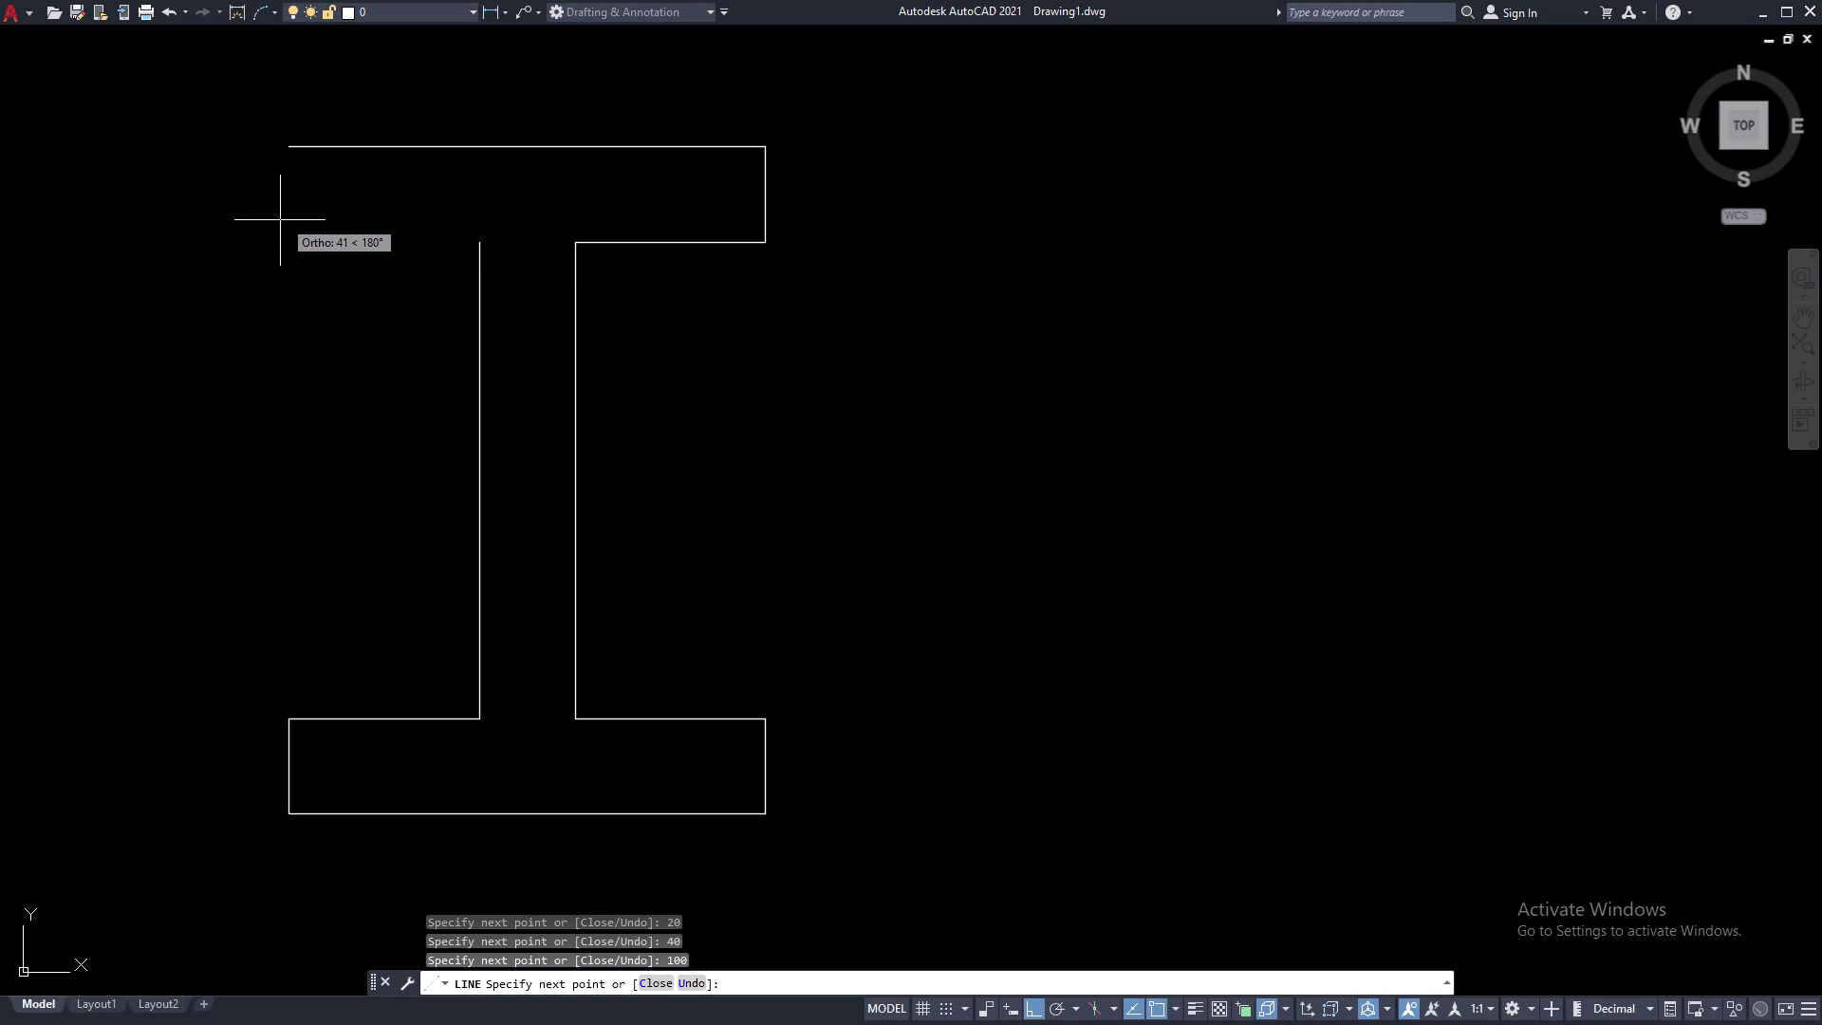
text(40)
key(space)
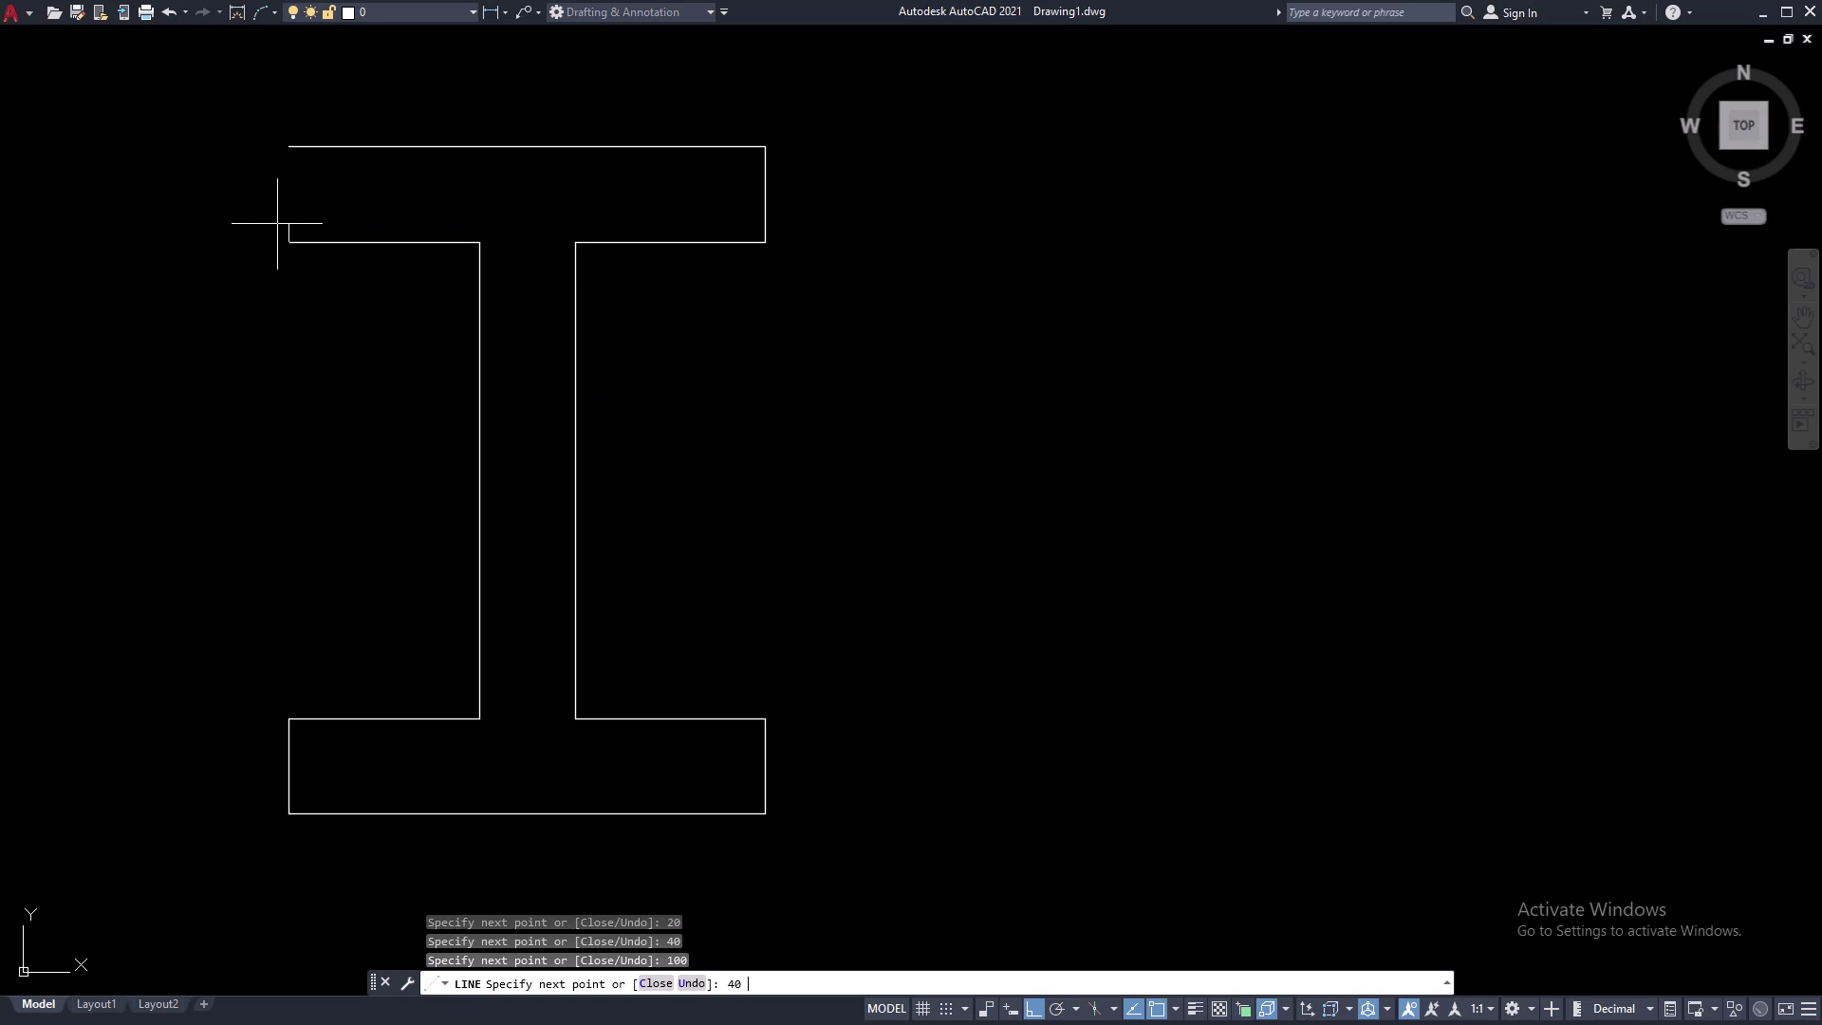
text(20)
key(space)
key(Escape)
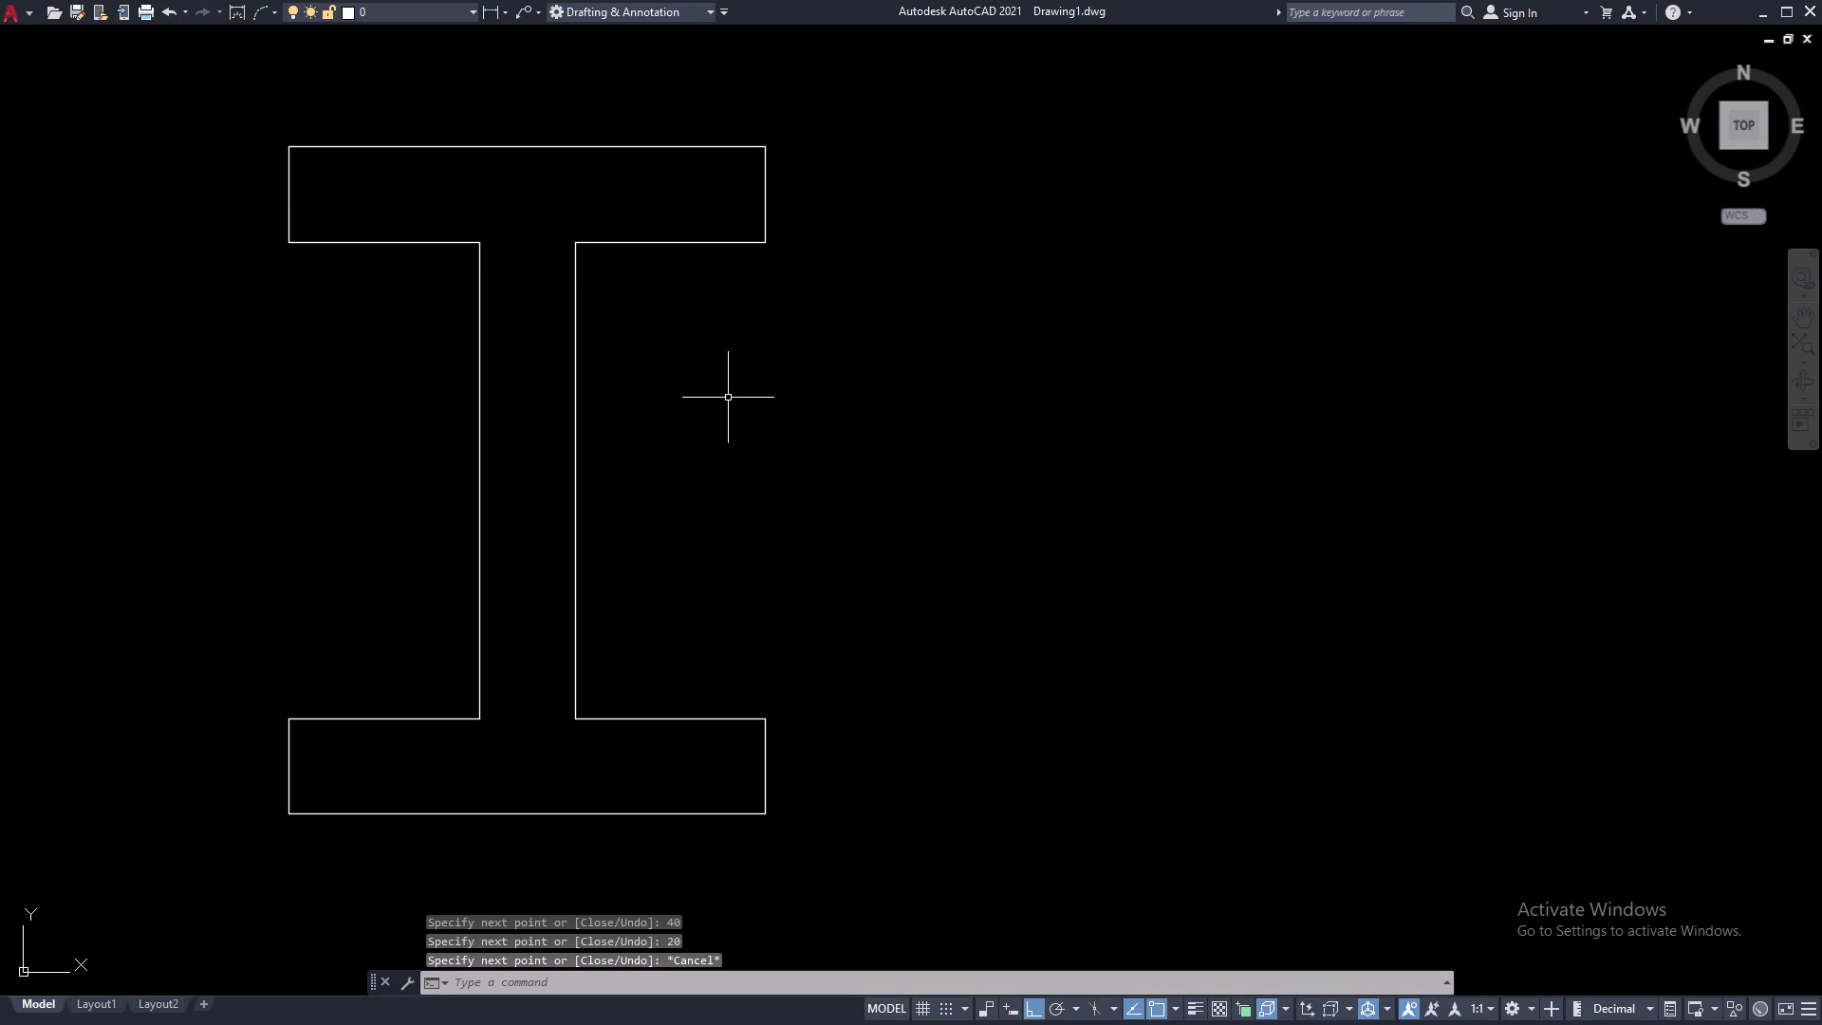
middle_drag(727, 397, 923, 436)
Add linear dimensions for the 20 bottom flange thickness and the 100 bottom width.
text(D)
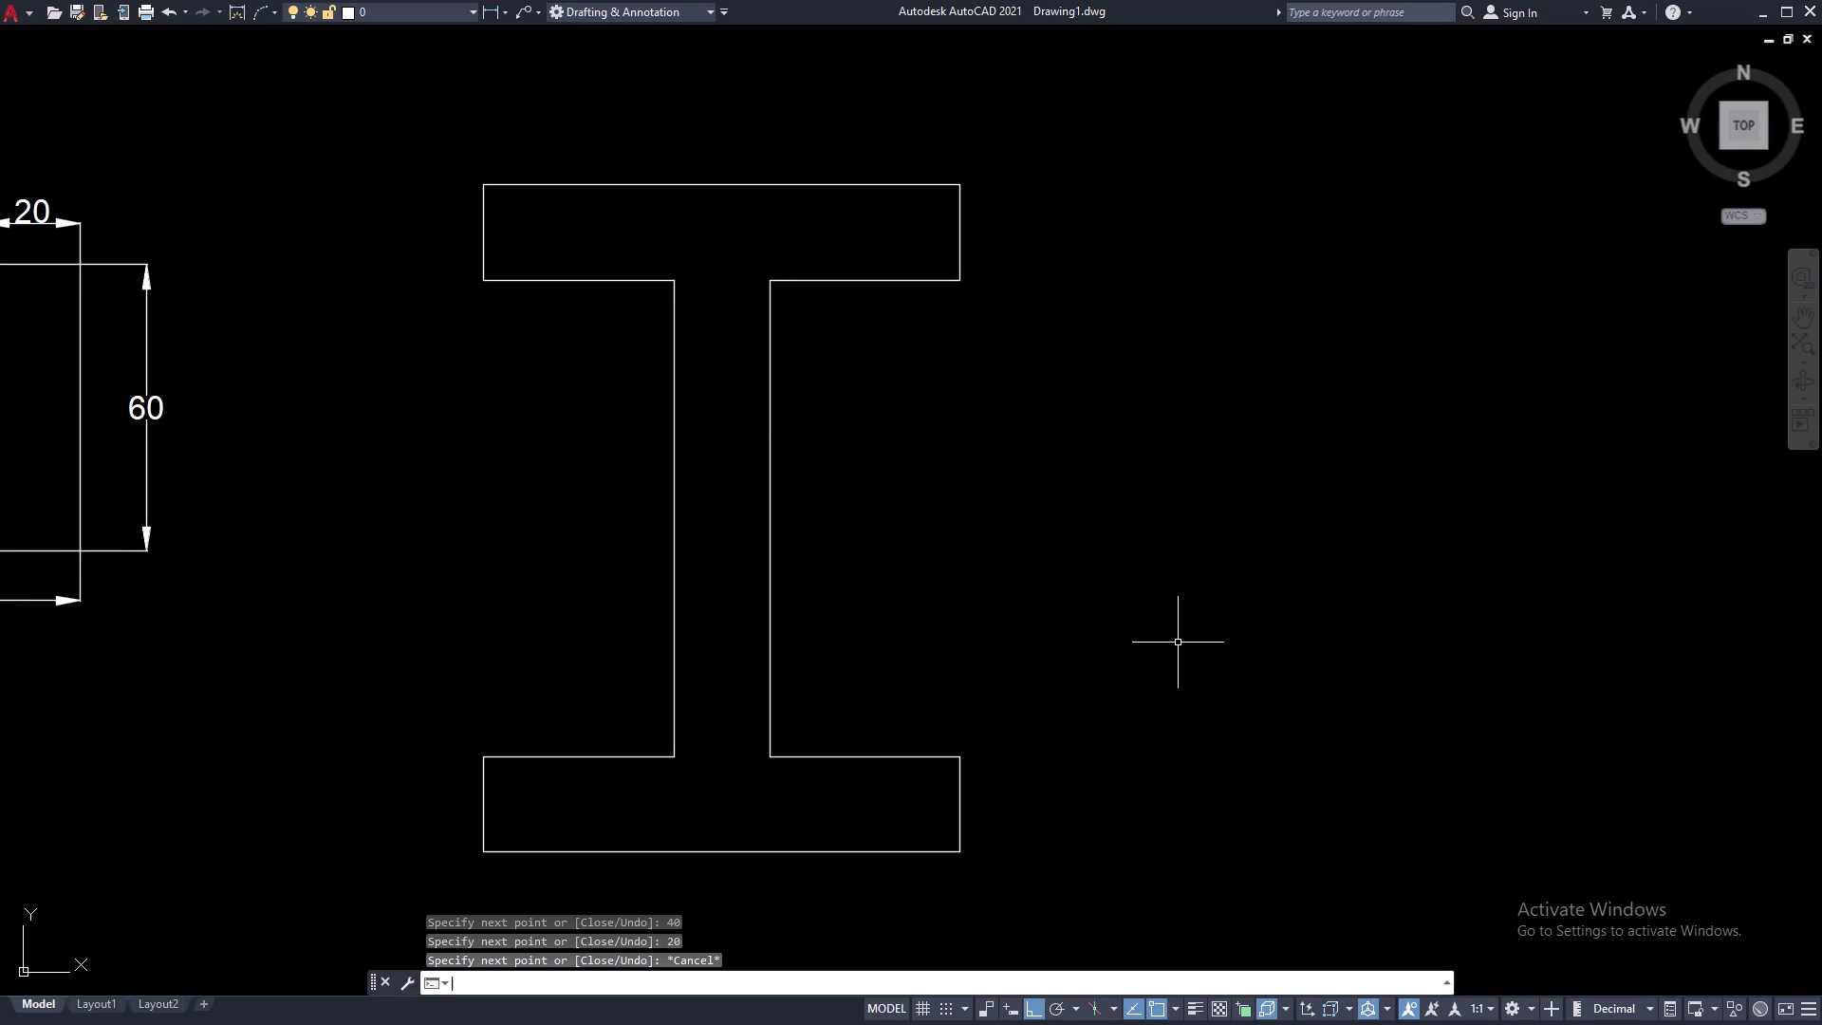
text(LI)
key(space)
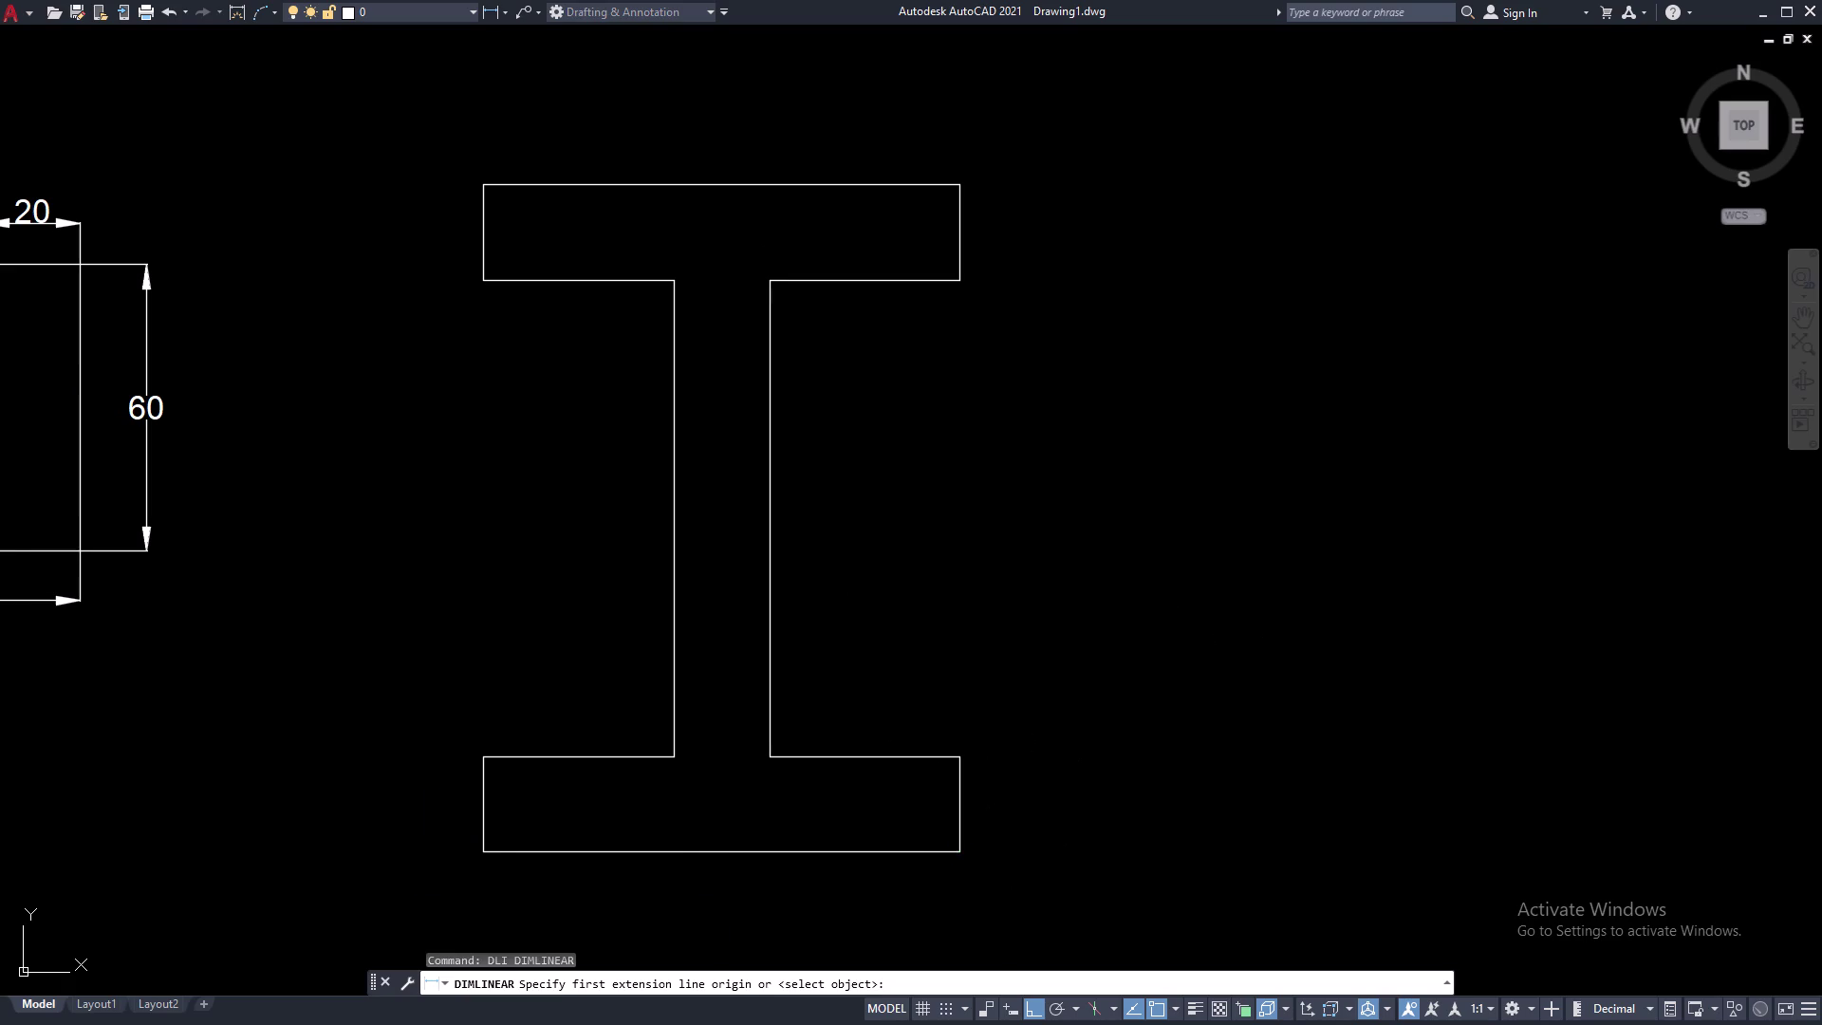
click(961, 851)
click(961, 760)
click(1008, 760)
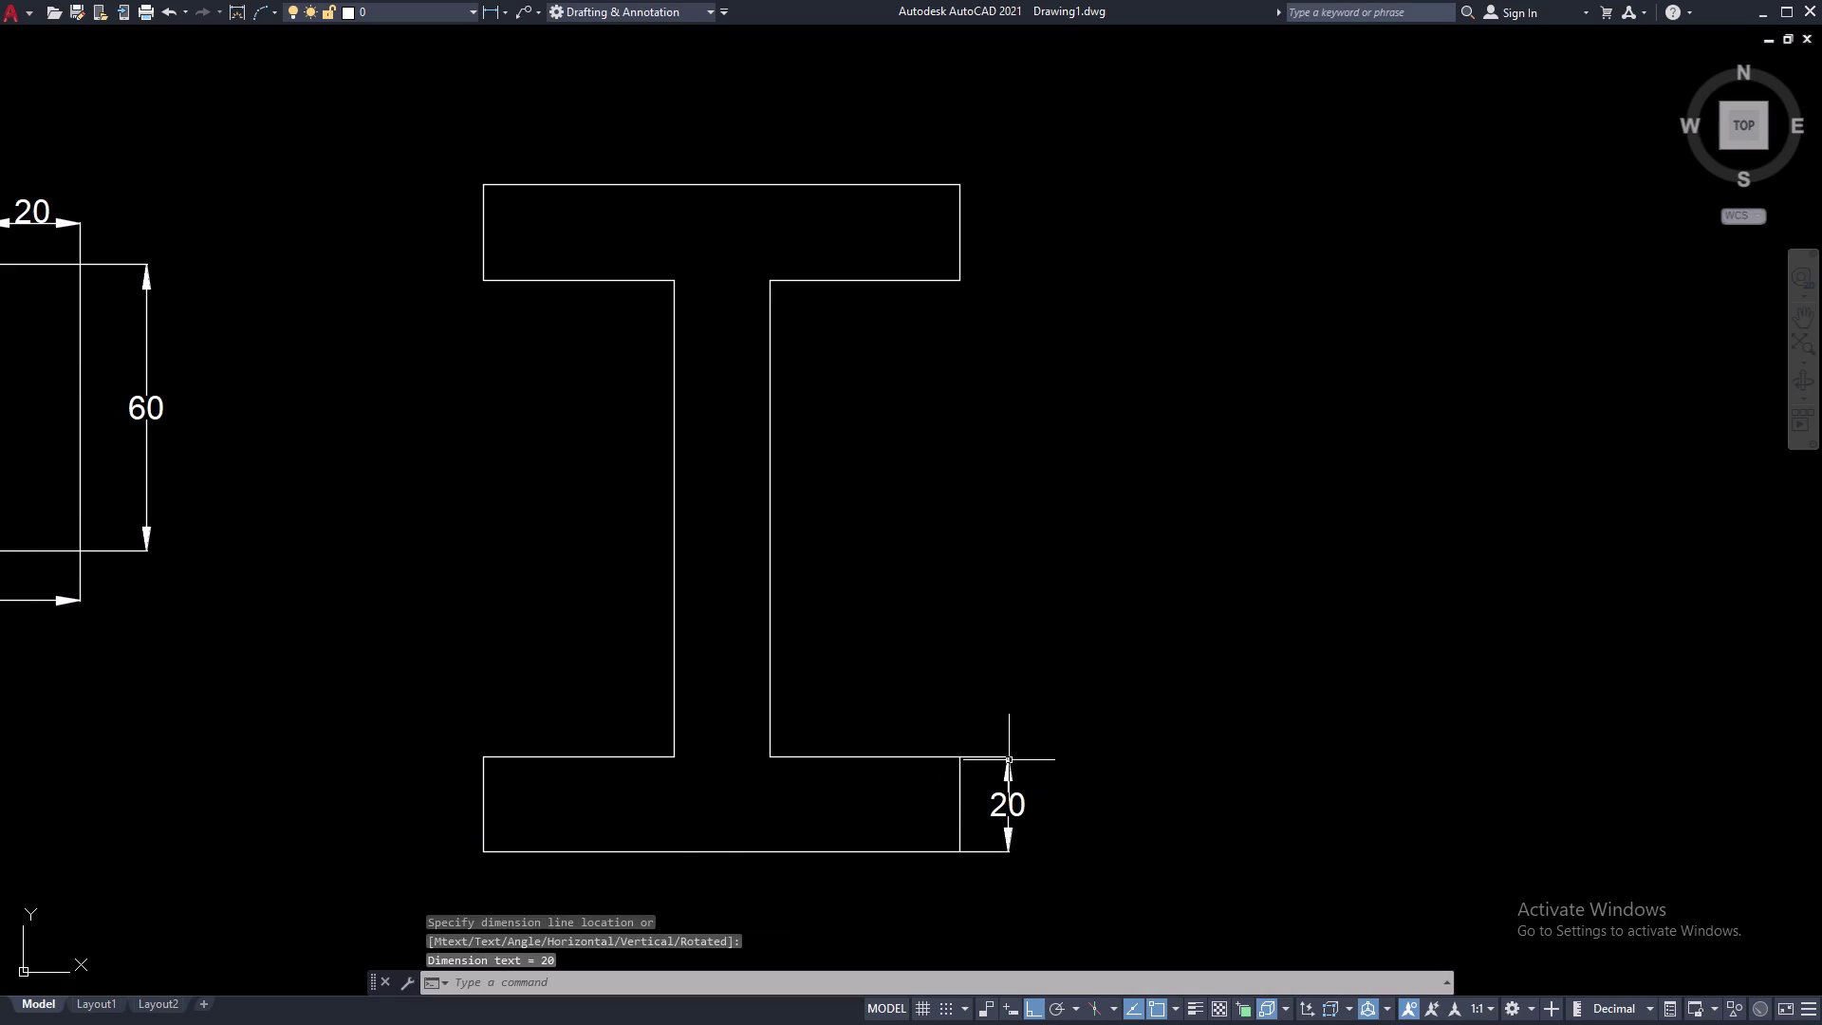
key(space)
click(490, 851)
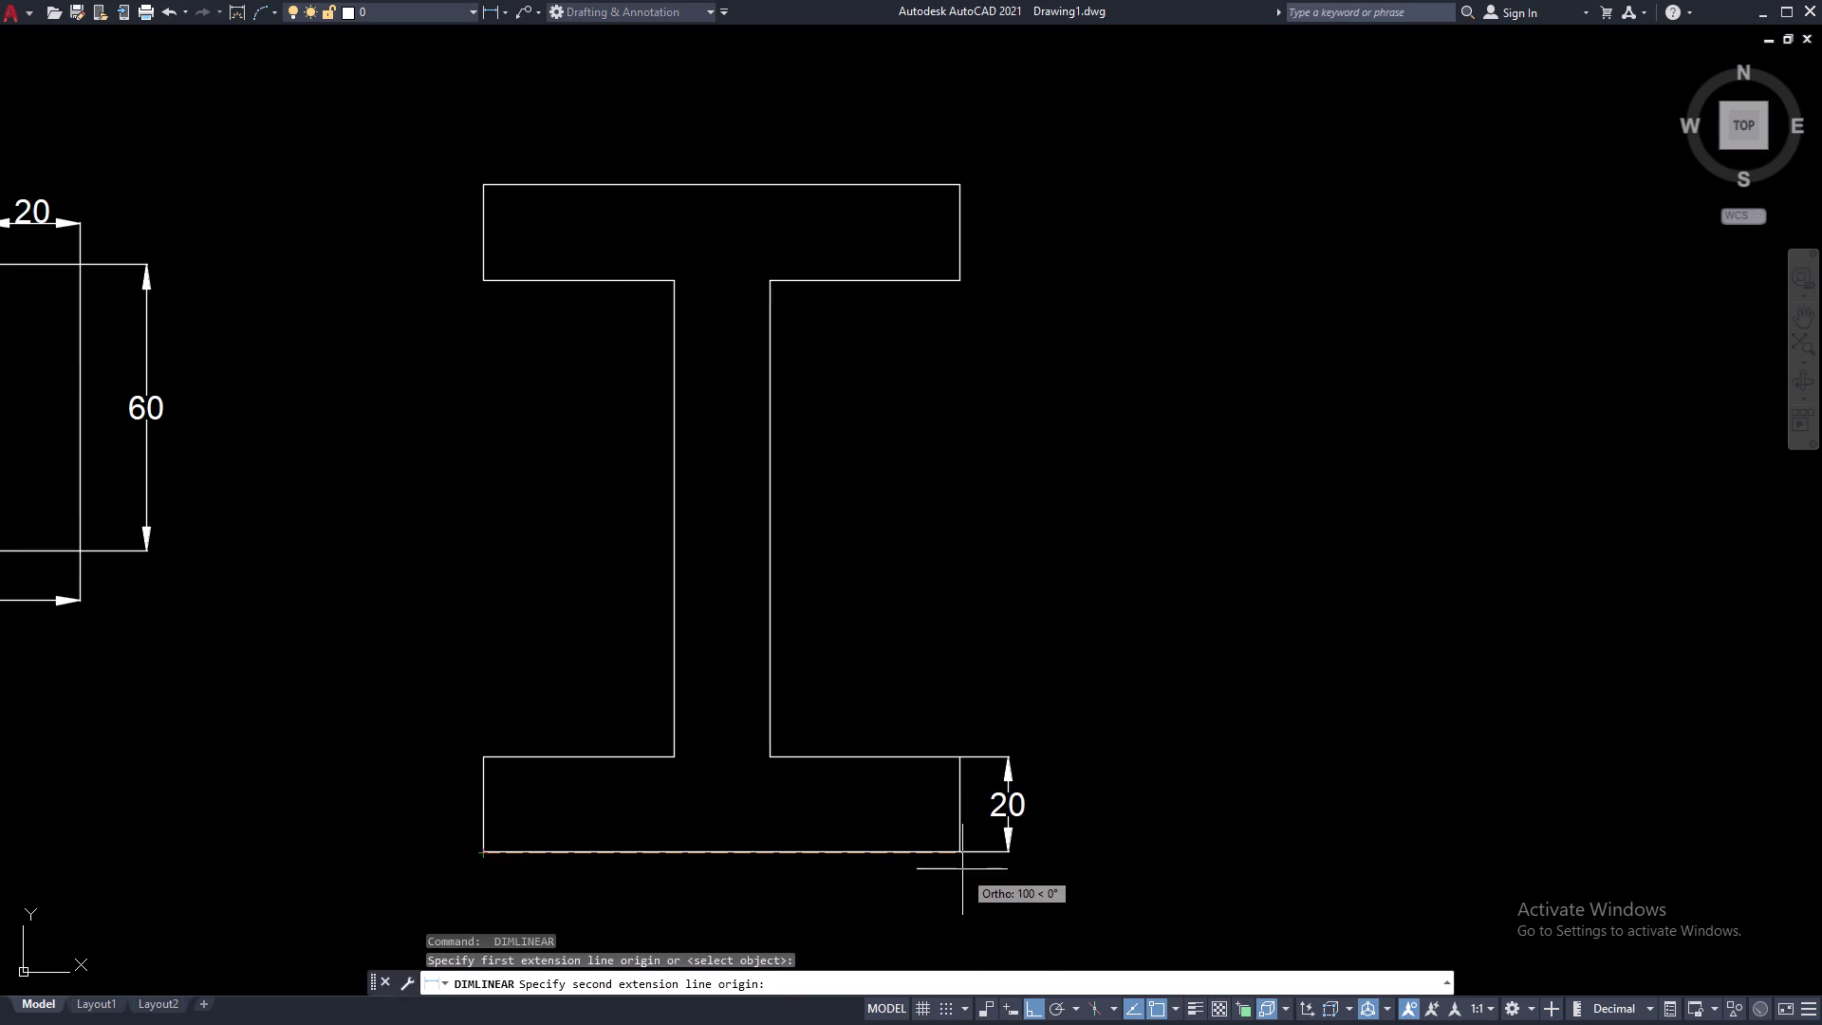
click(960, 853)
click(960, 896)
Dimension the 100 web height and the 140 overall height of the I-shape.
middle_drag(944, 554, 1018, 599)
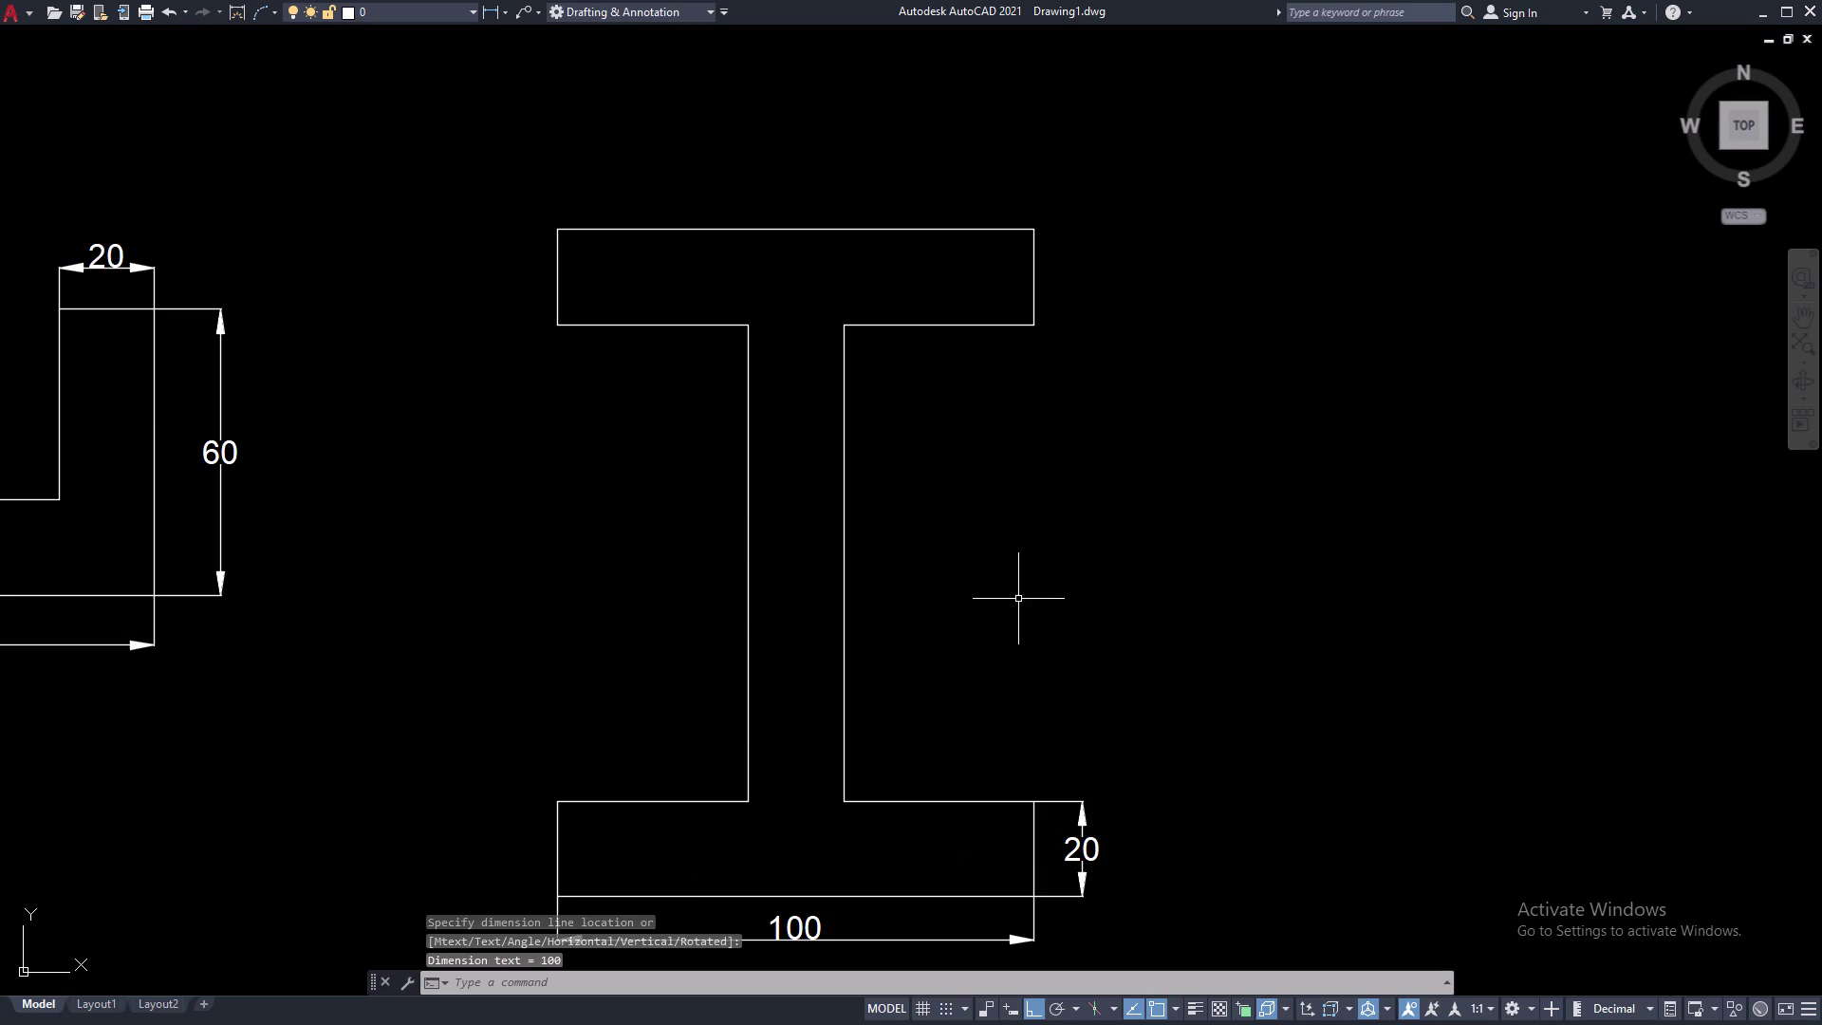
key(space)
click(847, 804)
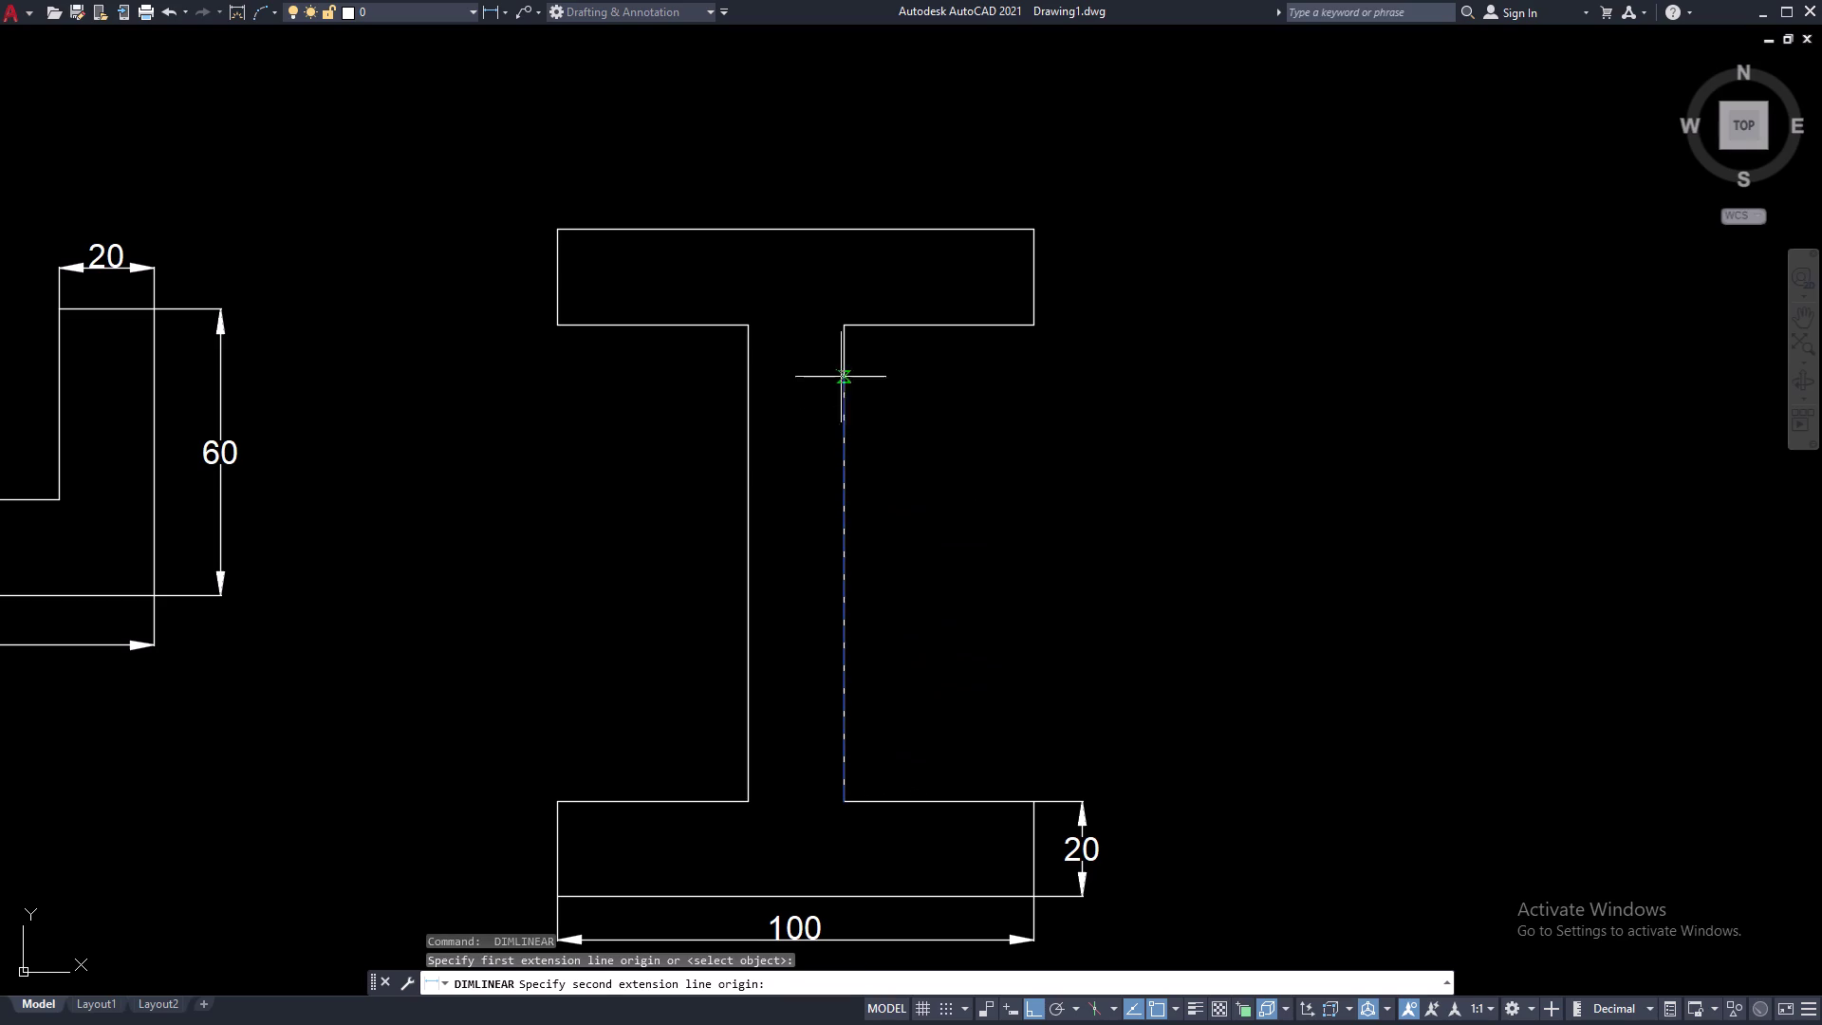
click(845, 331)
click(904, 338)
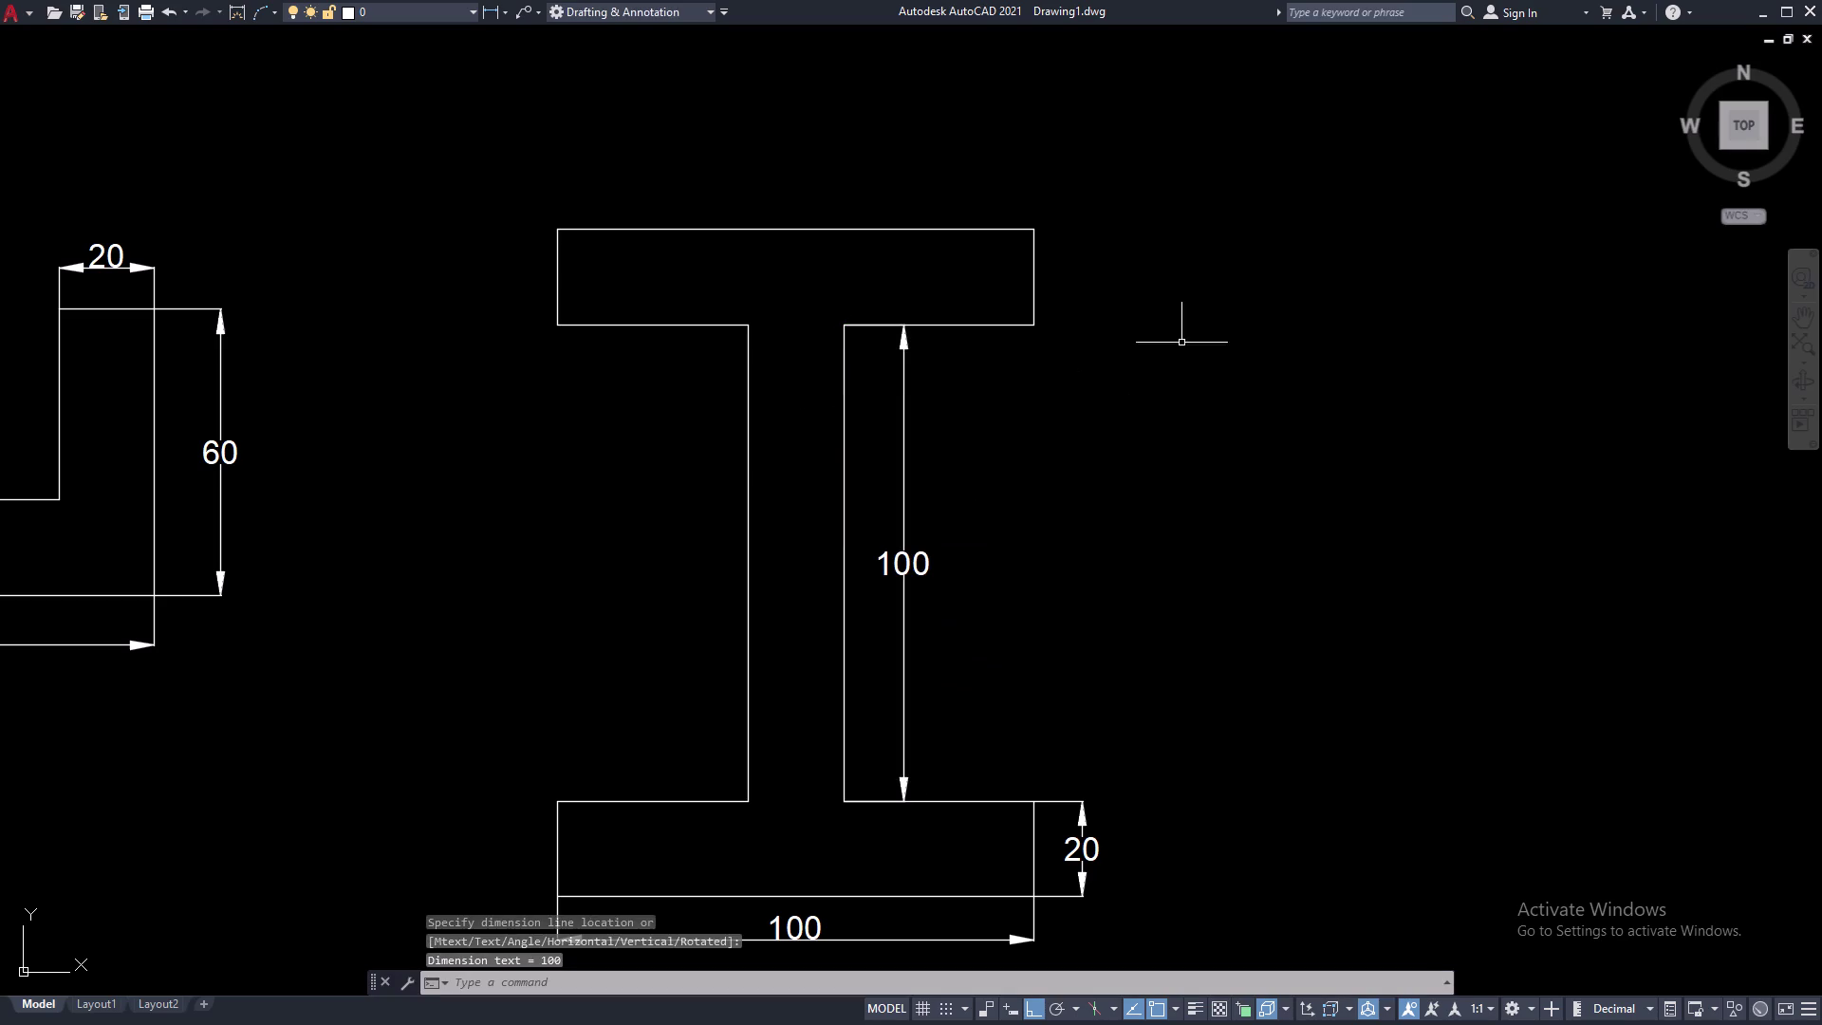
key(space)
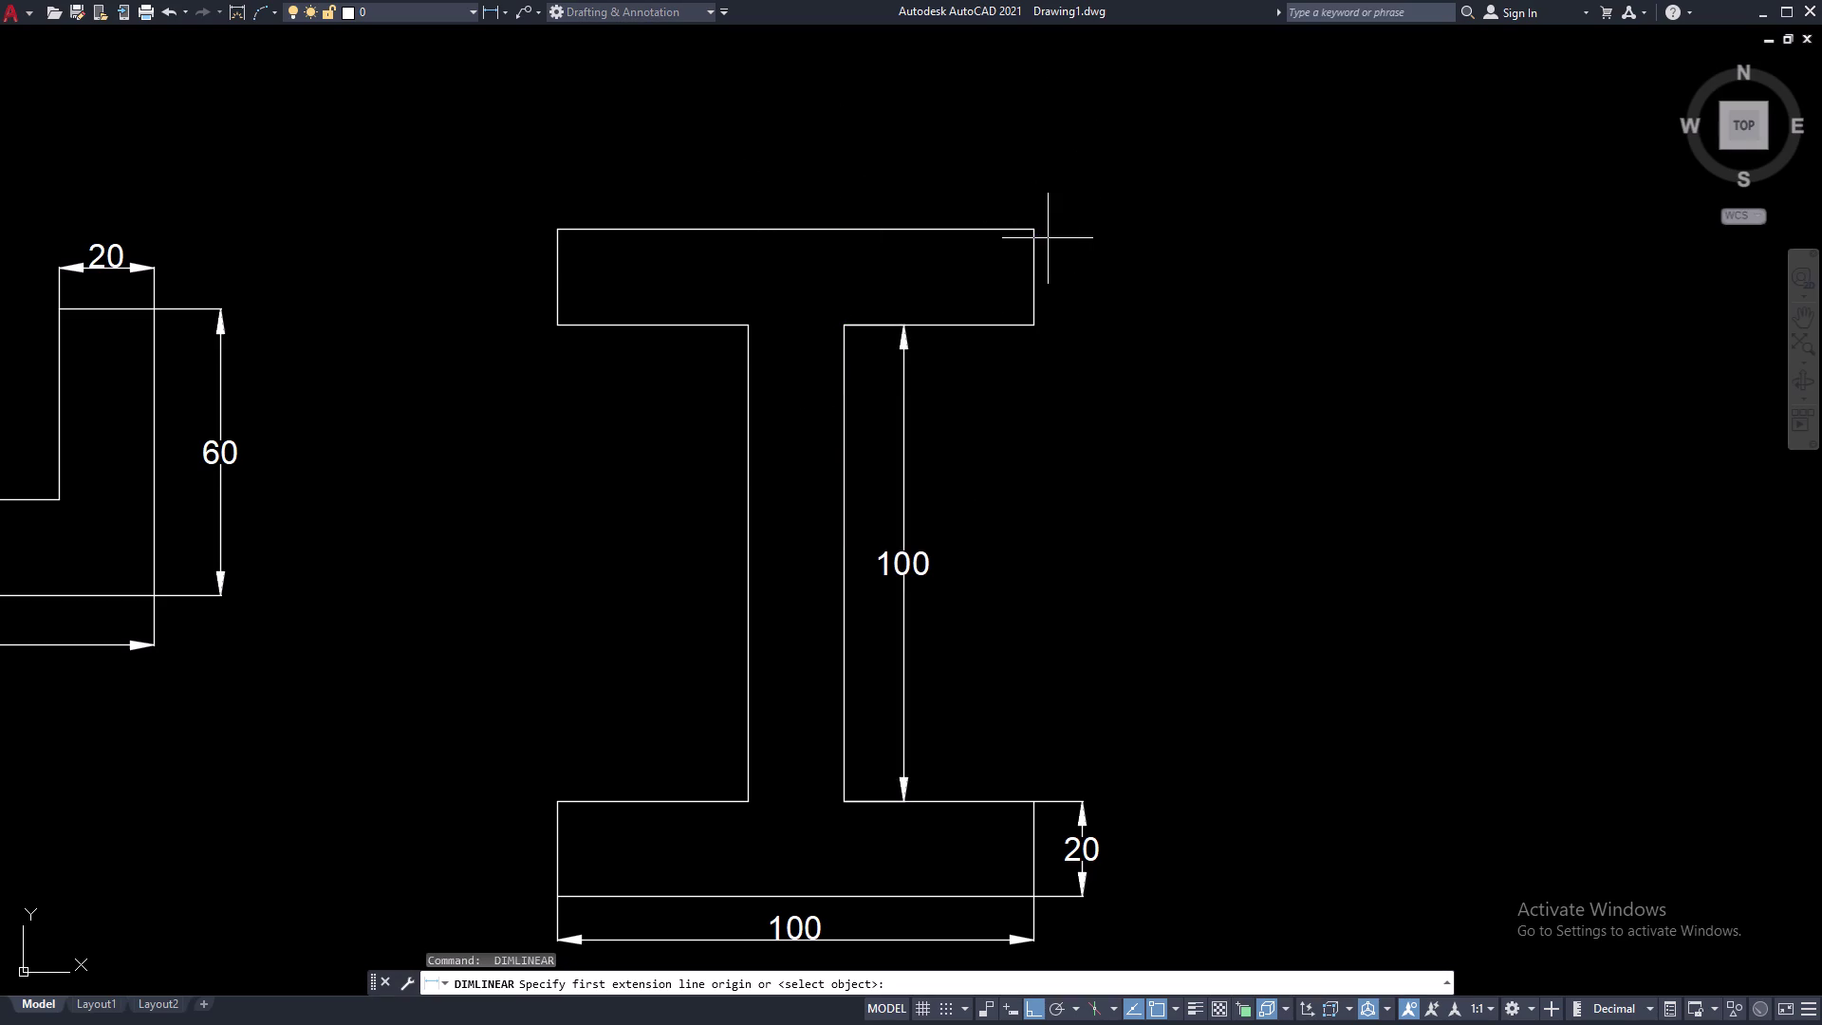
click(1036, 897)
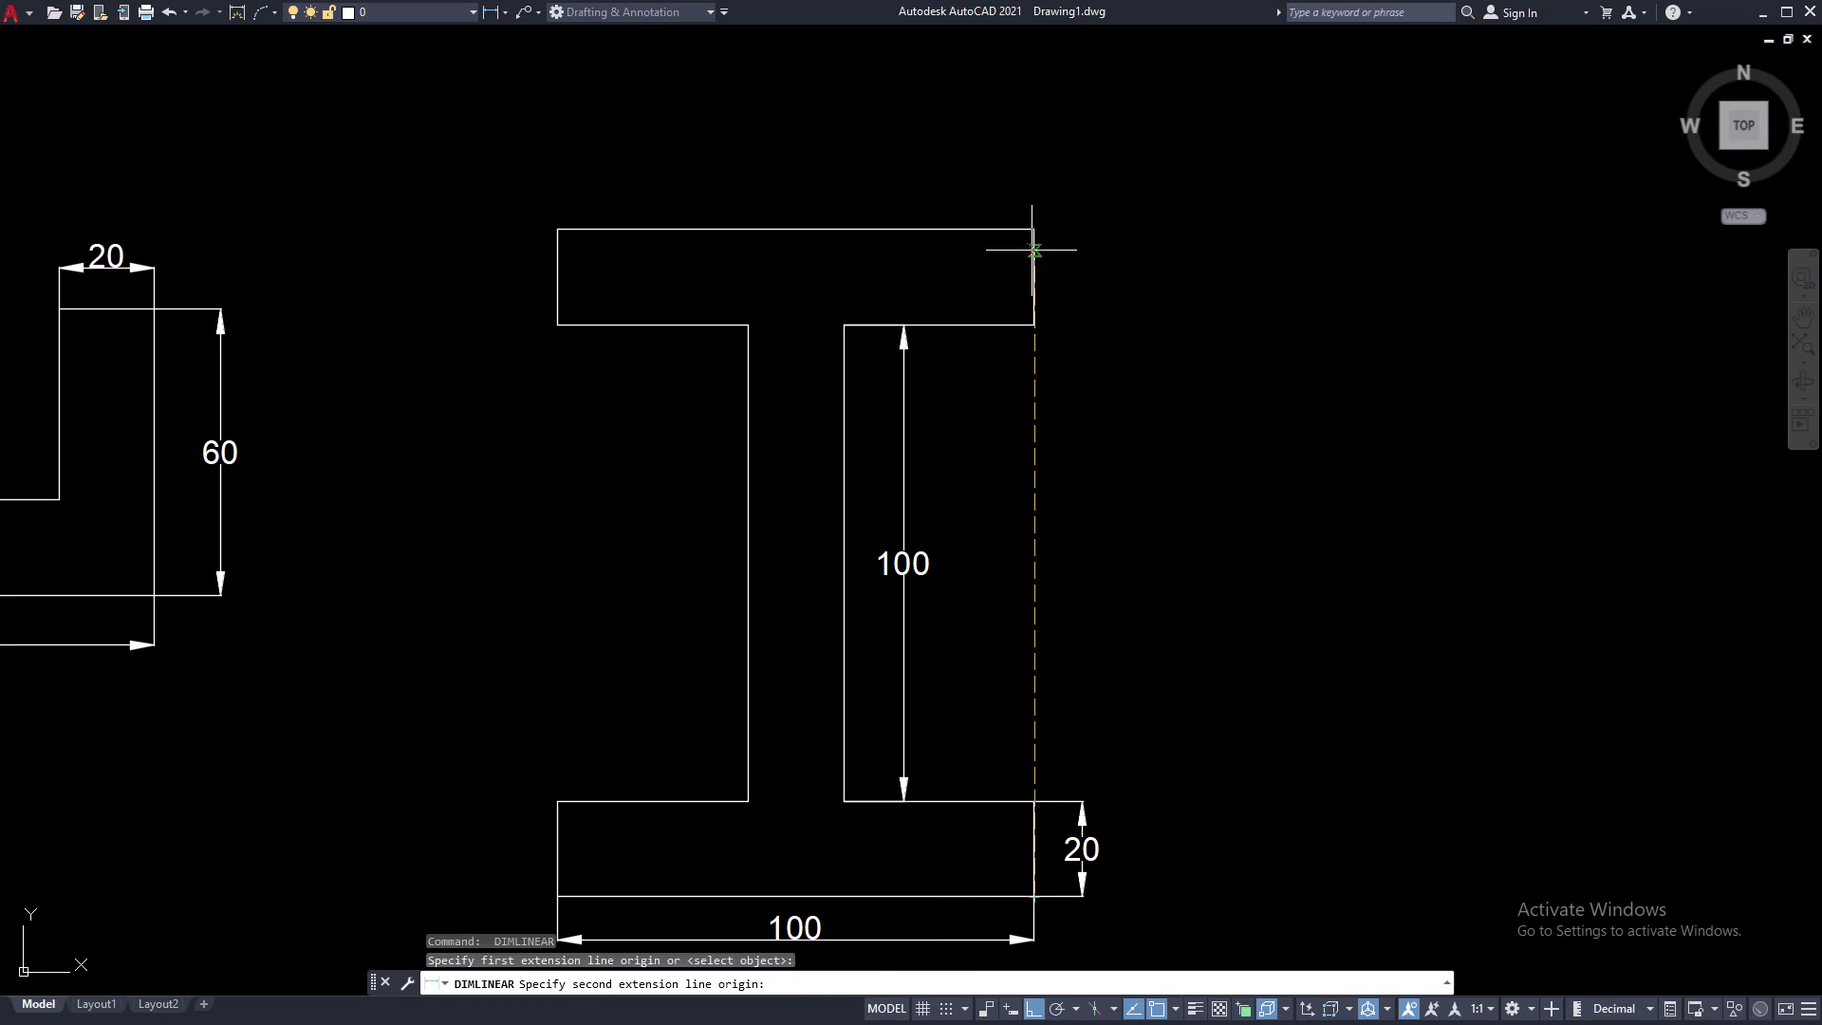
click(1036, 232)
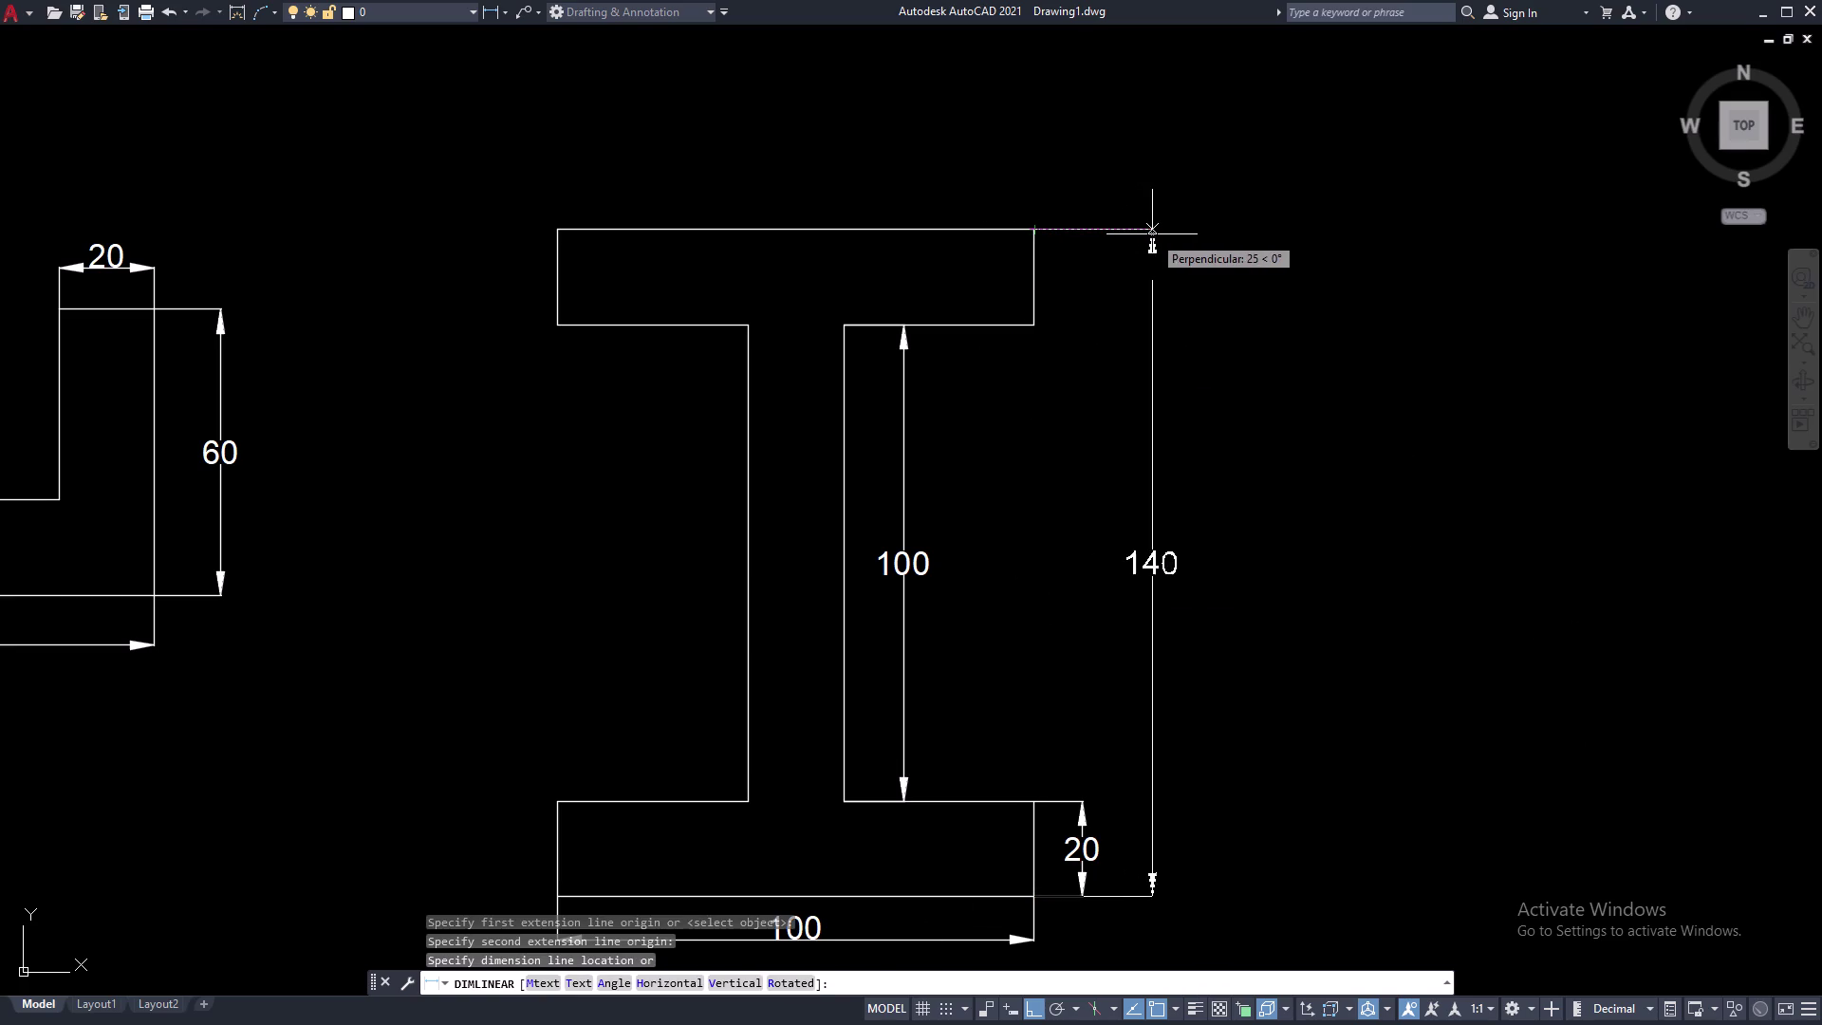
click(1152, 235)
middle_drag(1220, 598, 1373, 545)
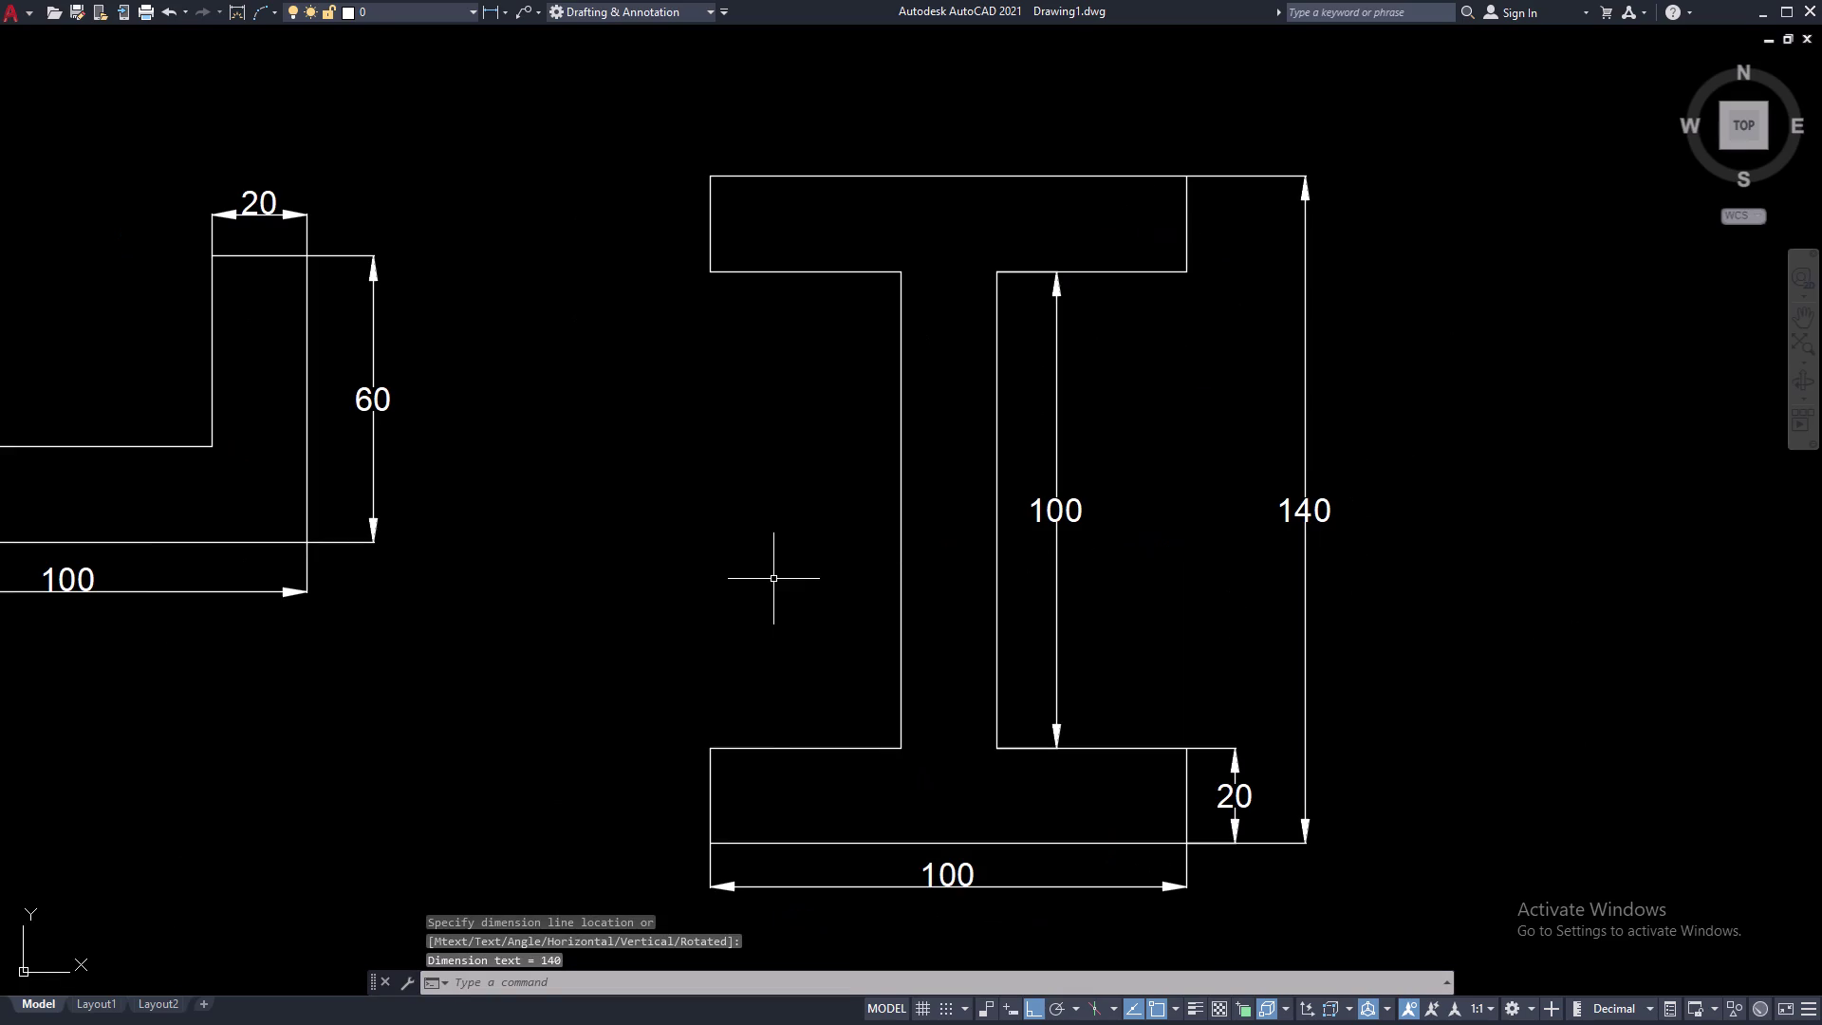
Add the 40 flange-width dimension, then pan back to the earlier outlines.
key(space)
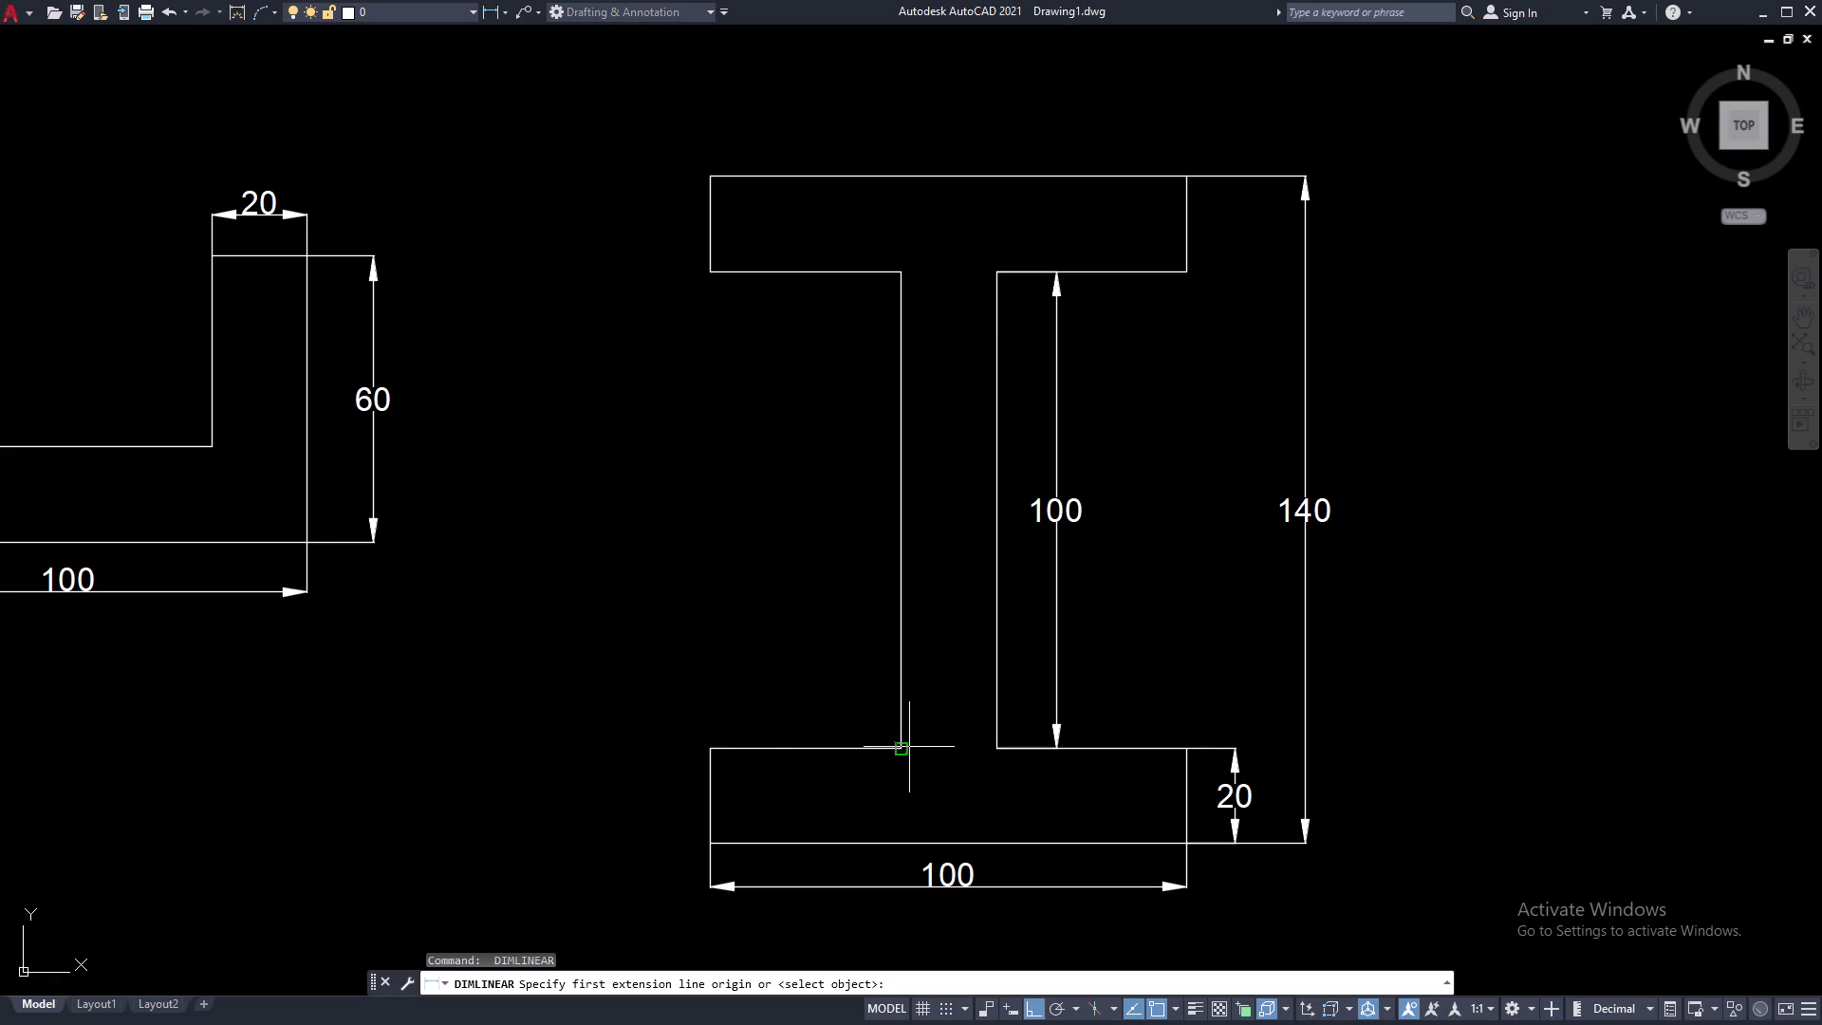
click(902, 746)
click(704, 749)
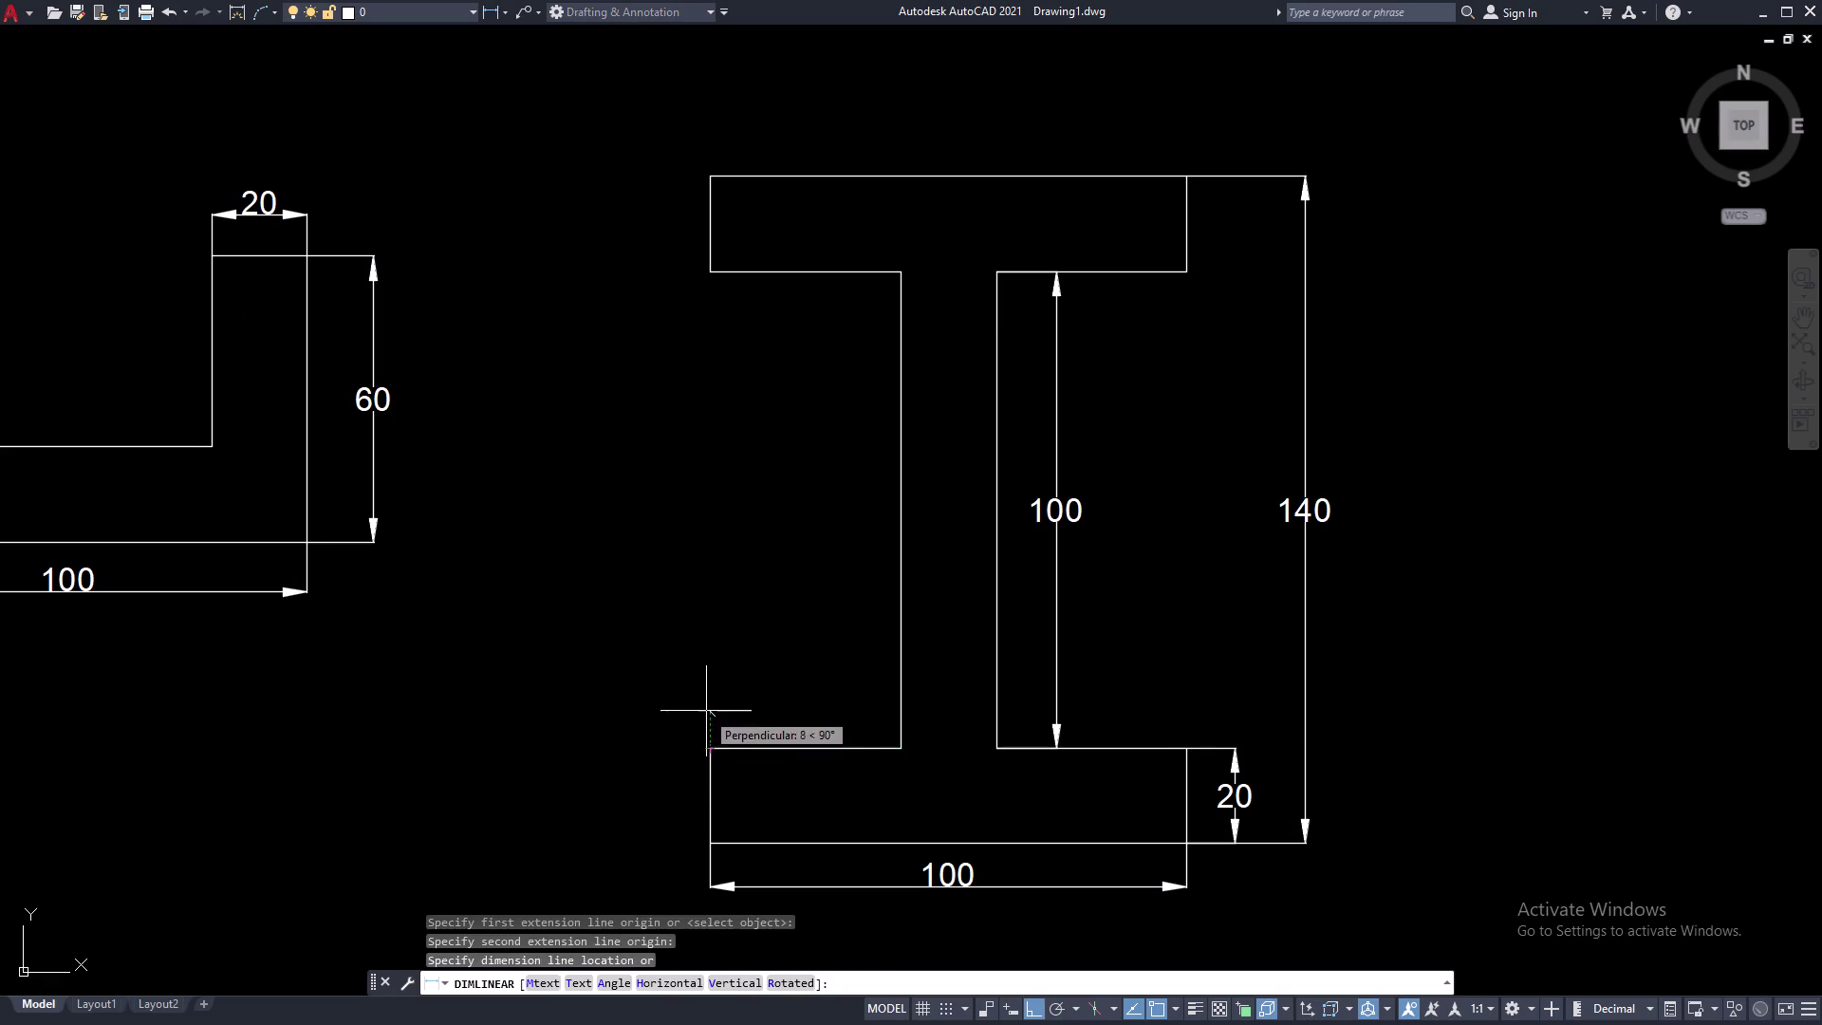
click(706, 709)
key(space)
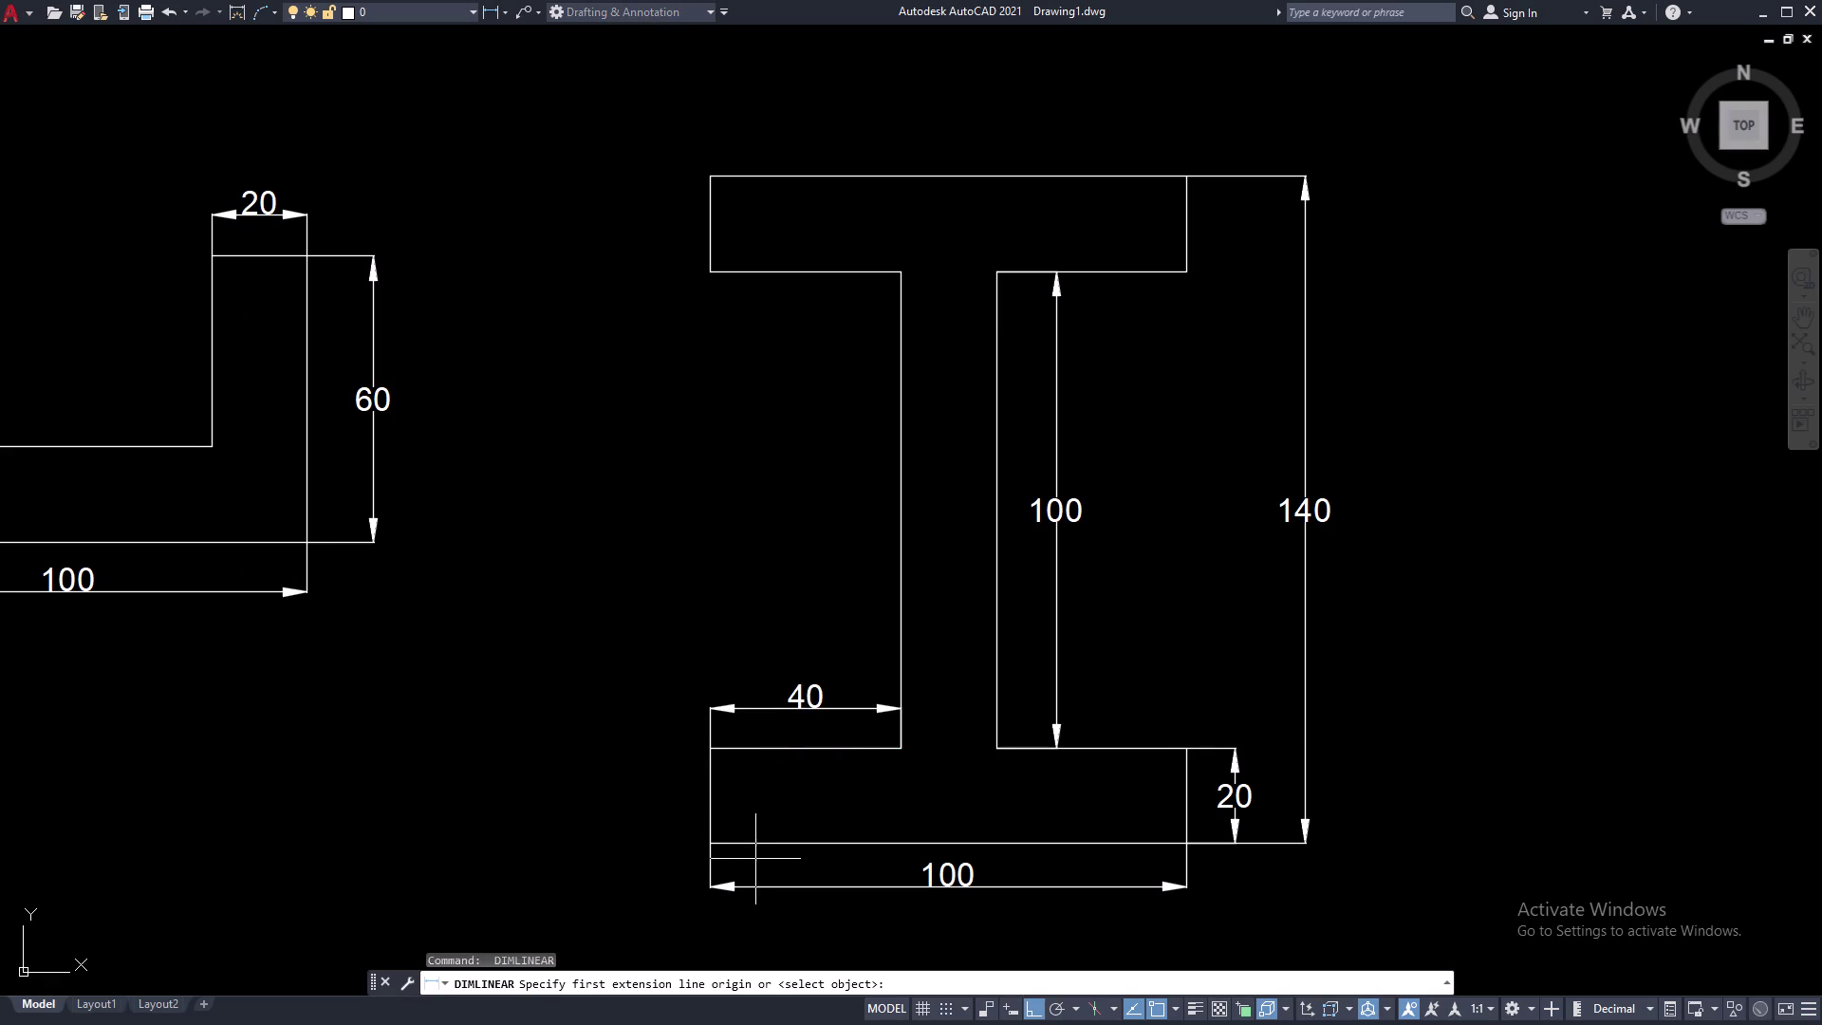
scroll(down, 3)
middle_drag(1007, 784, 875, 767)
middle_drag(1287, 651, 1096, 663)
middle_drag(1097, 654, 1522, 292)
middle_drag(963, 473, 1232, 397)
middle_drag(802, 532, 1005, 589)
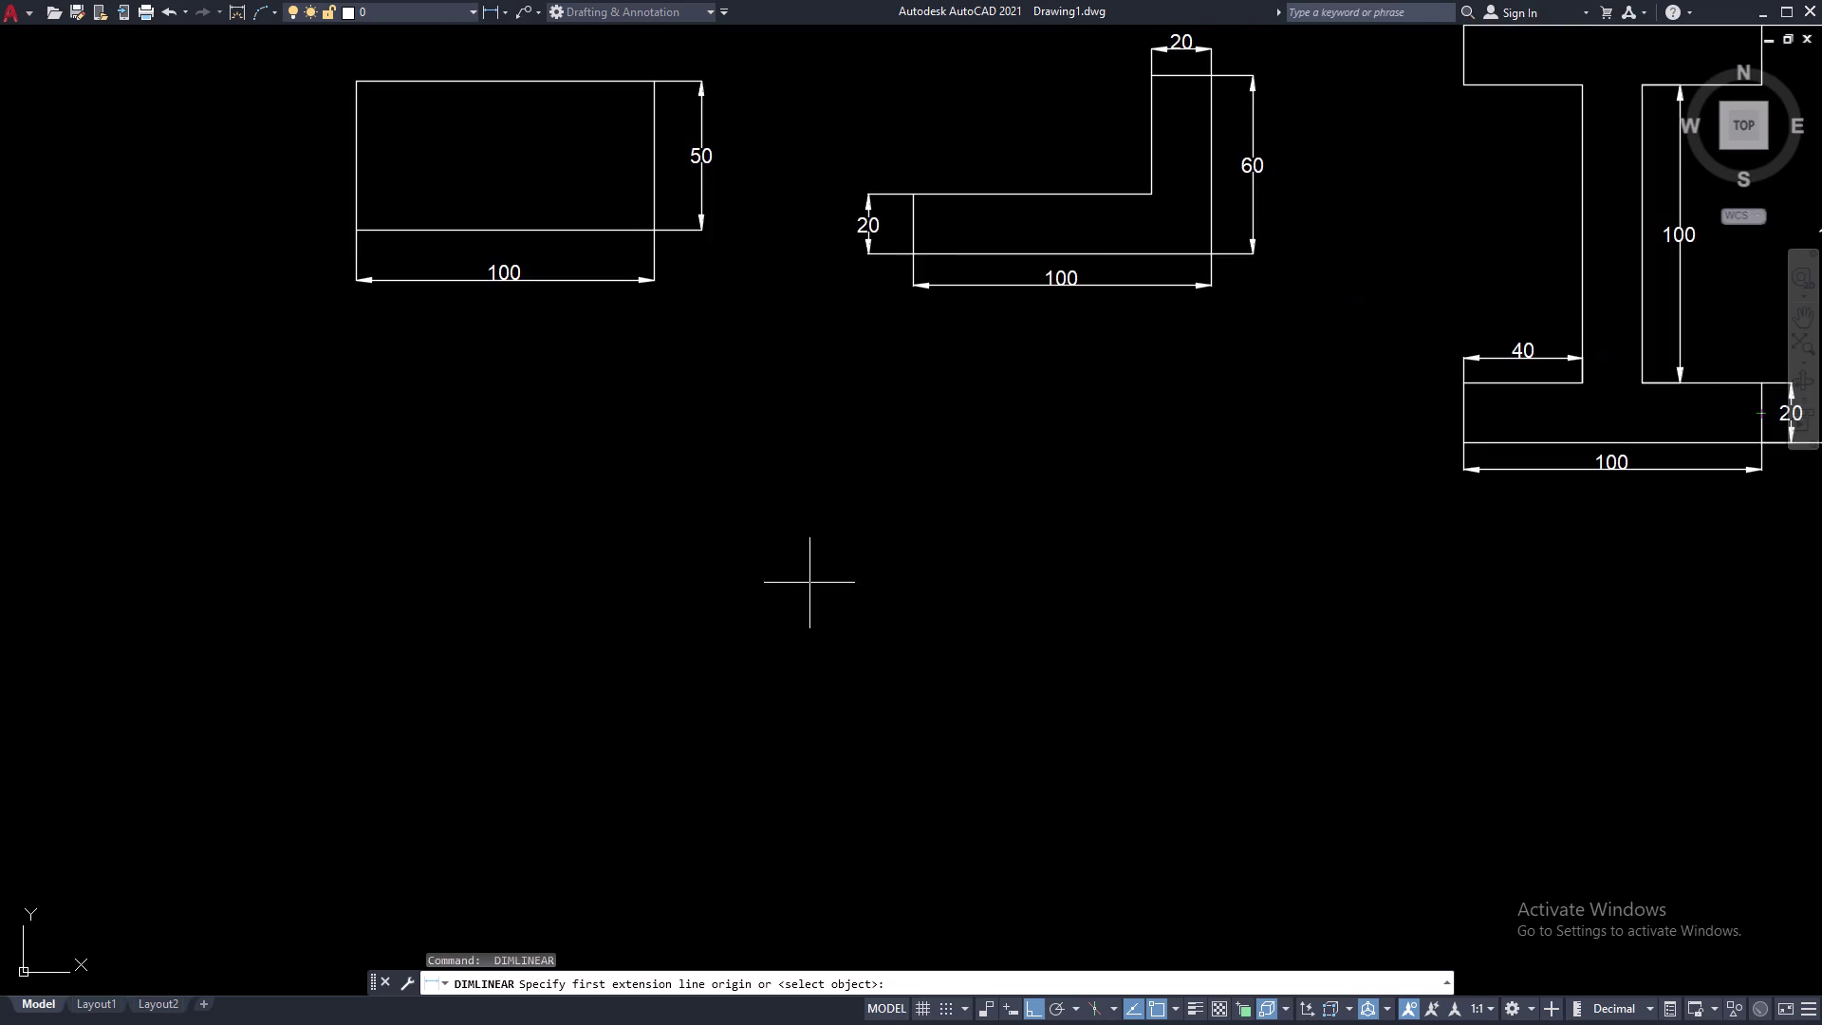
Pan to blank space below the outlines, cancel the stray dimension, and start LINE.
middle_drag(799, 581, 901, 494)
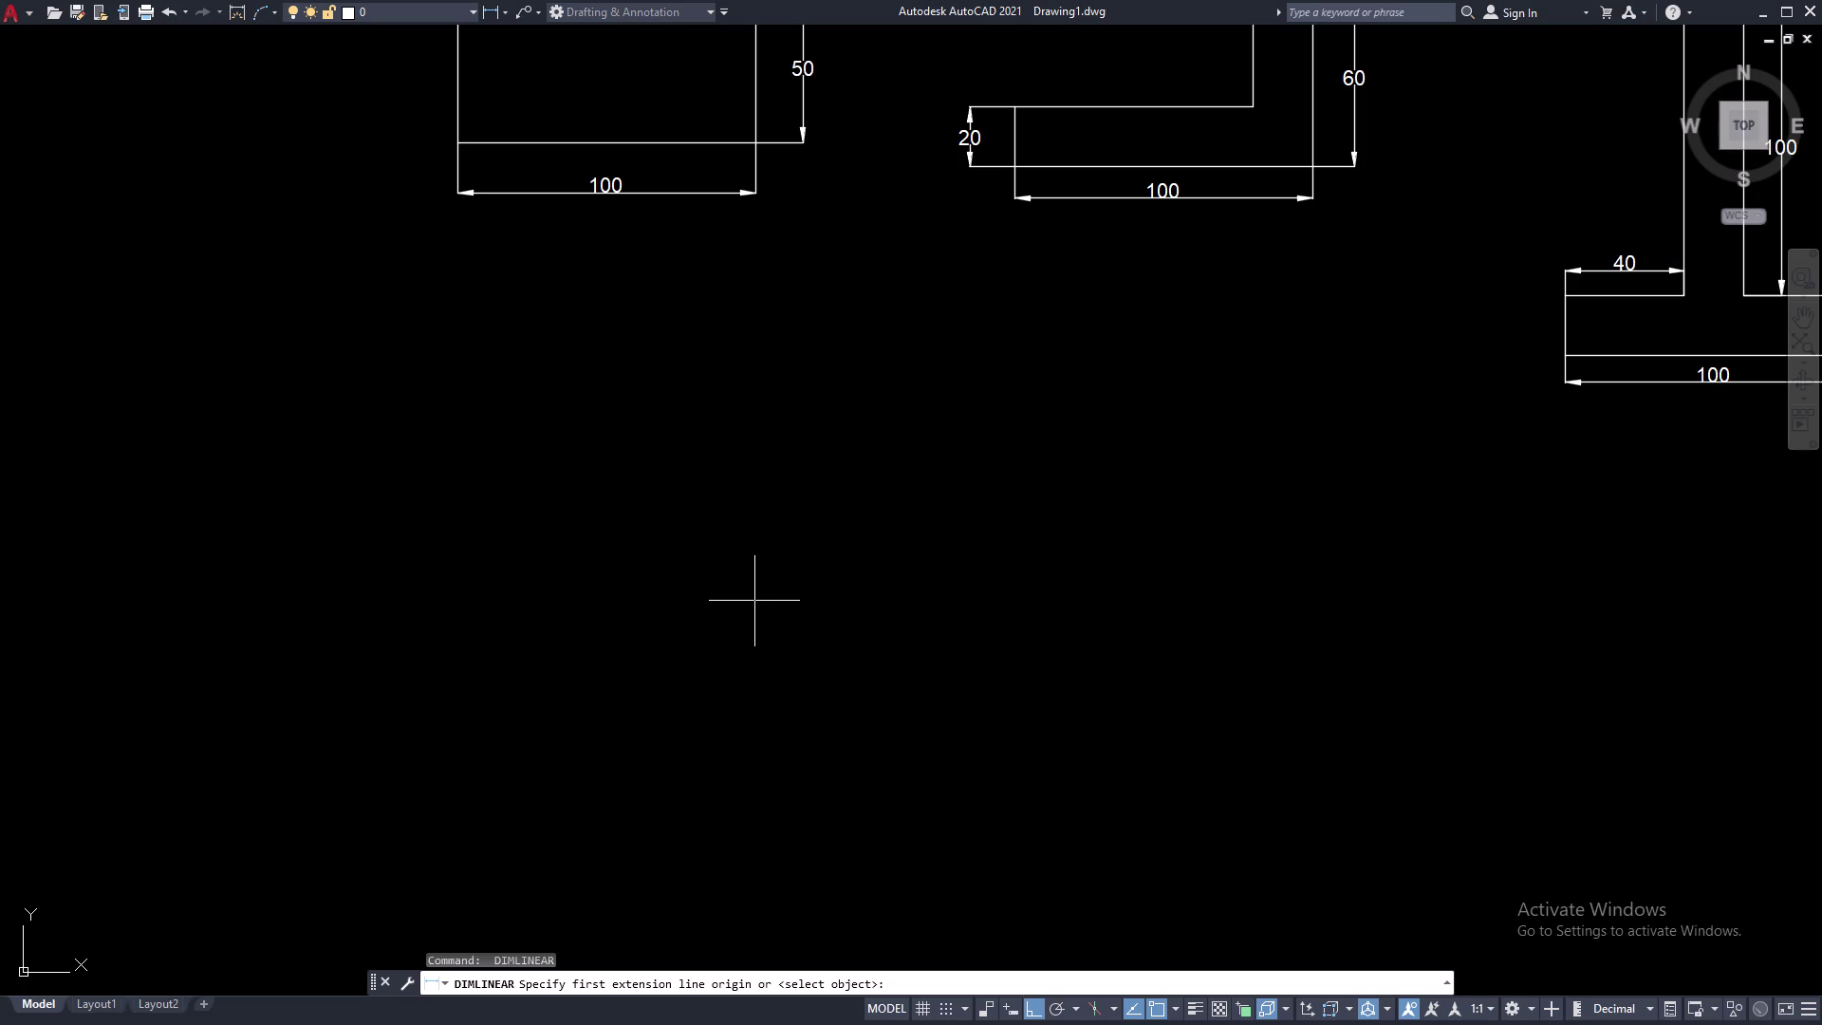
text(L)
key(space)
middle_drag(676, 723, 722, 599)
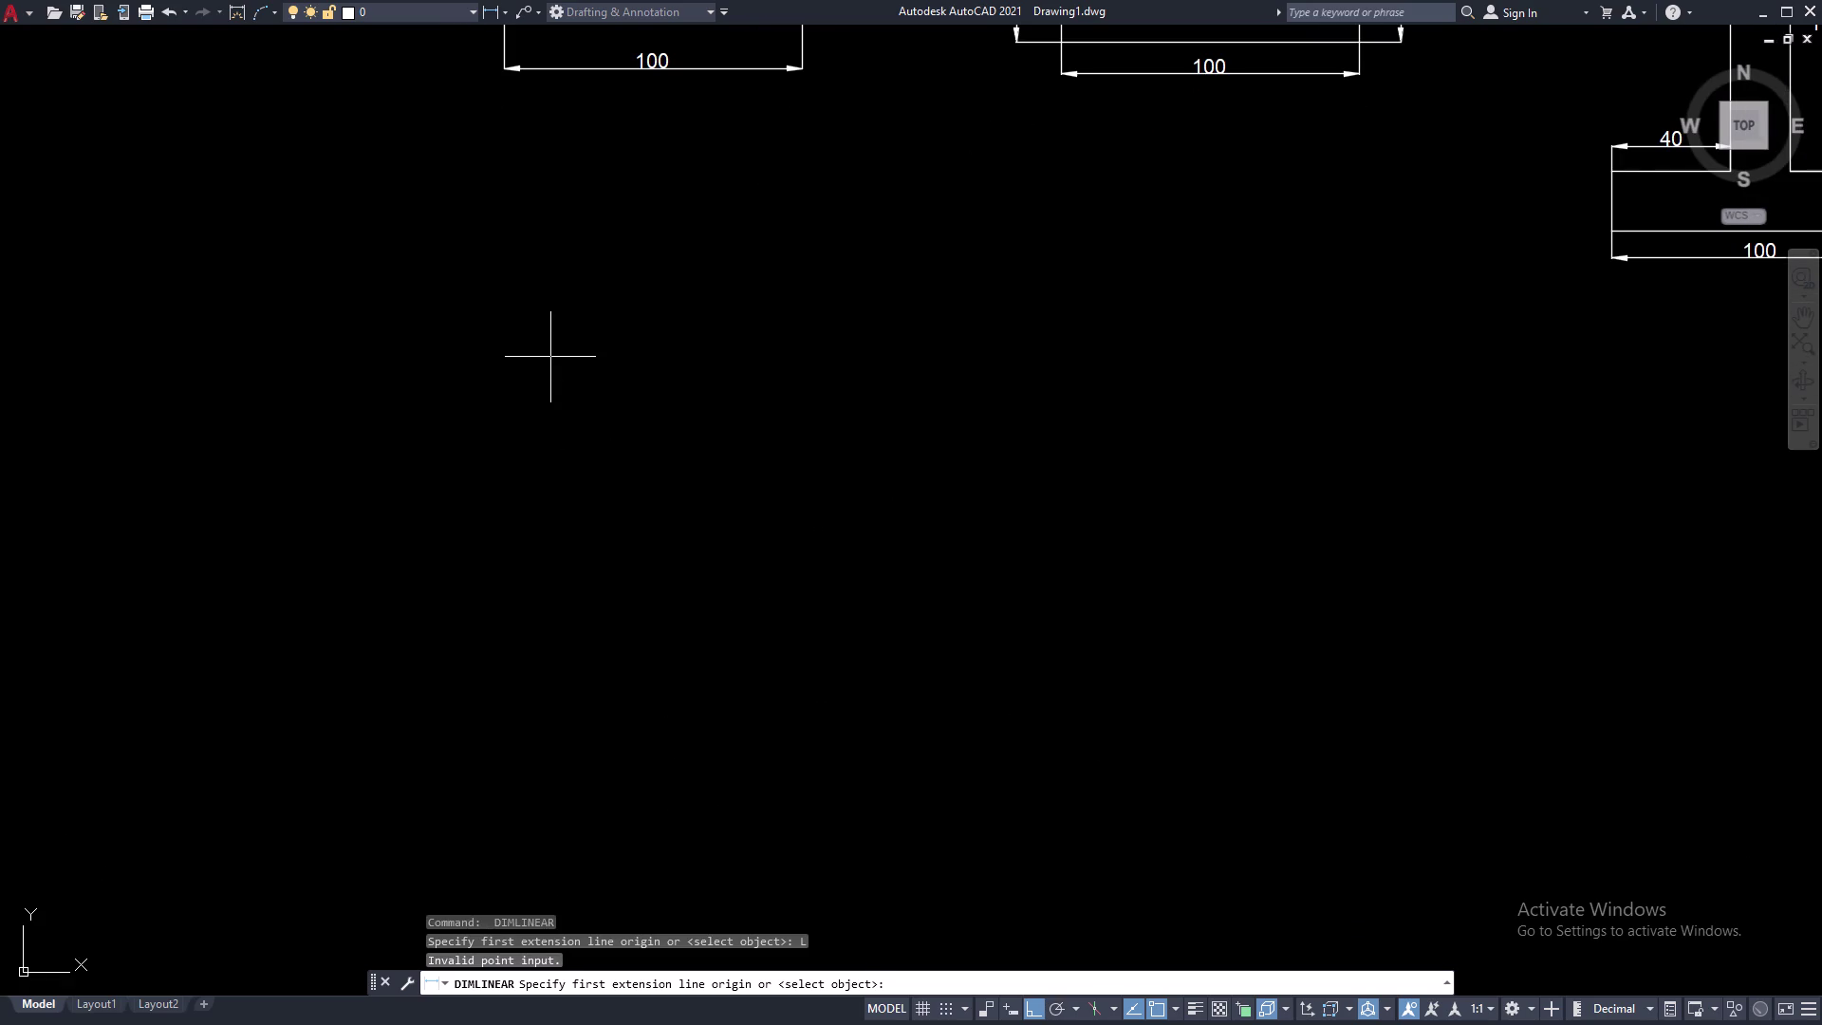
click(550, 343)
key(Escape)
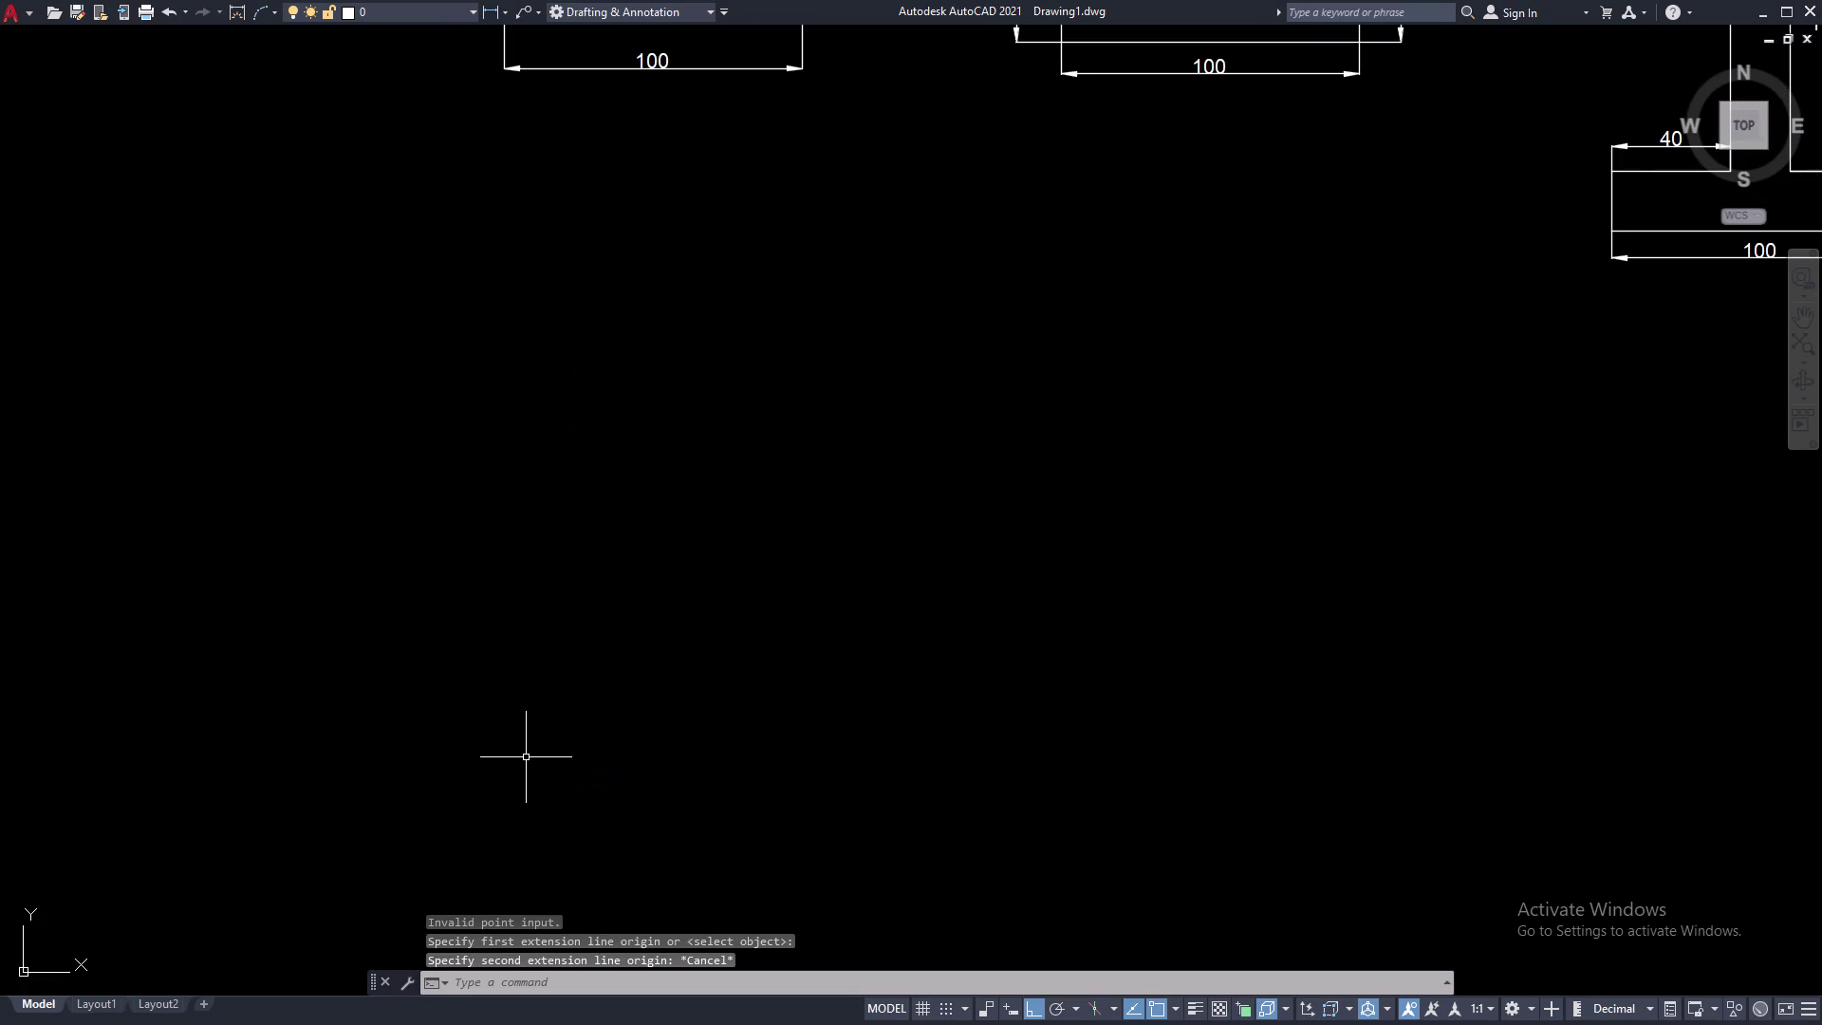
text(L)
key(space)
Draw the 100 left edge, 40 bottom edge, a 10 step, 60 edge and another 10 step.
drag(486, 412, 483, 436)
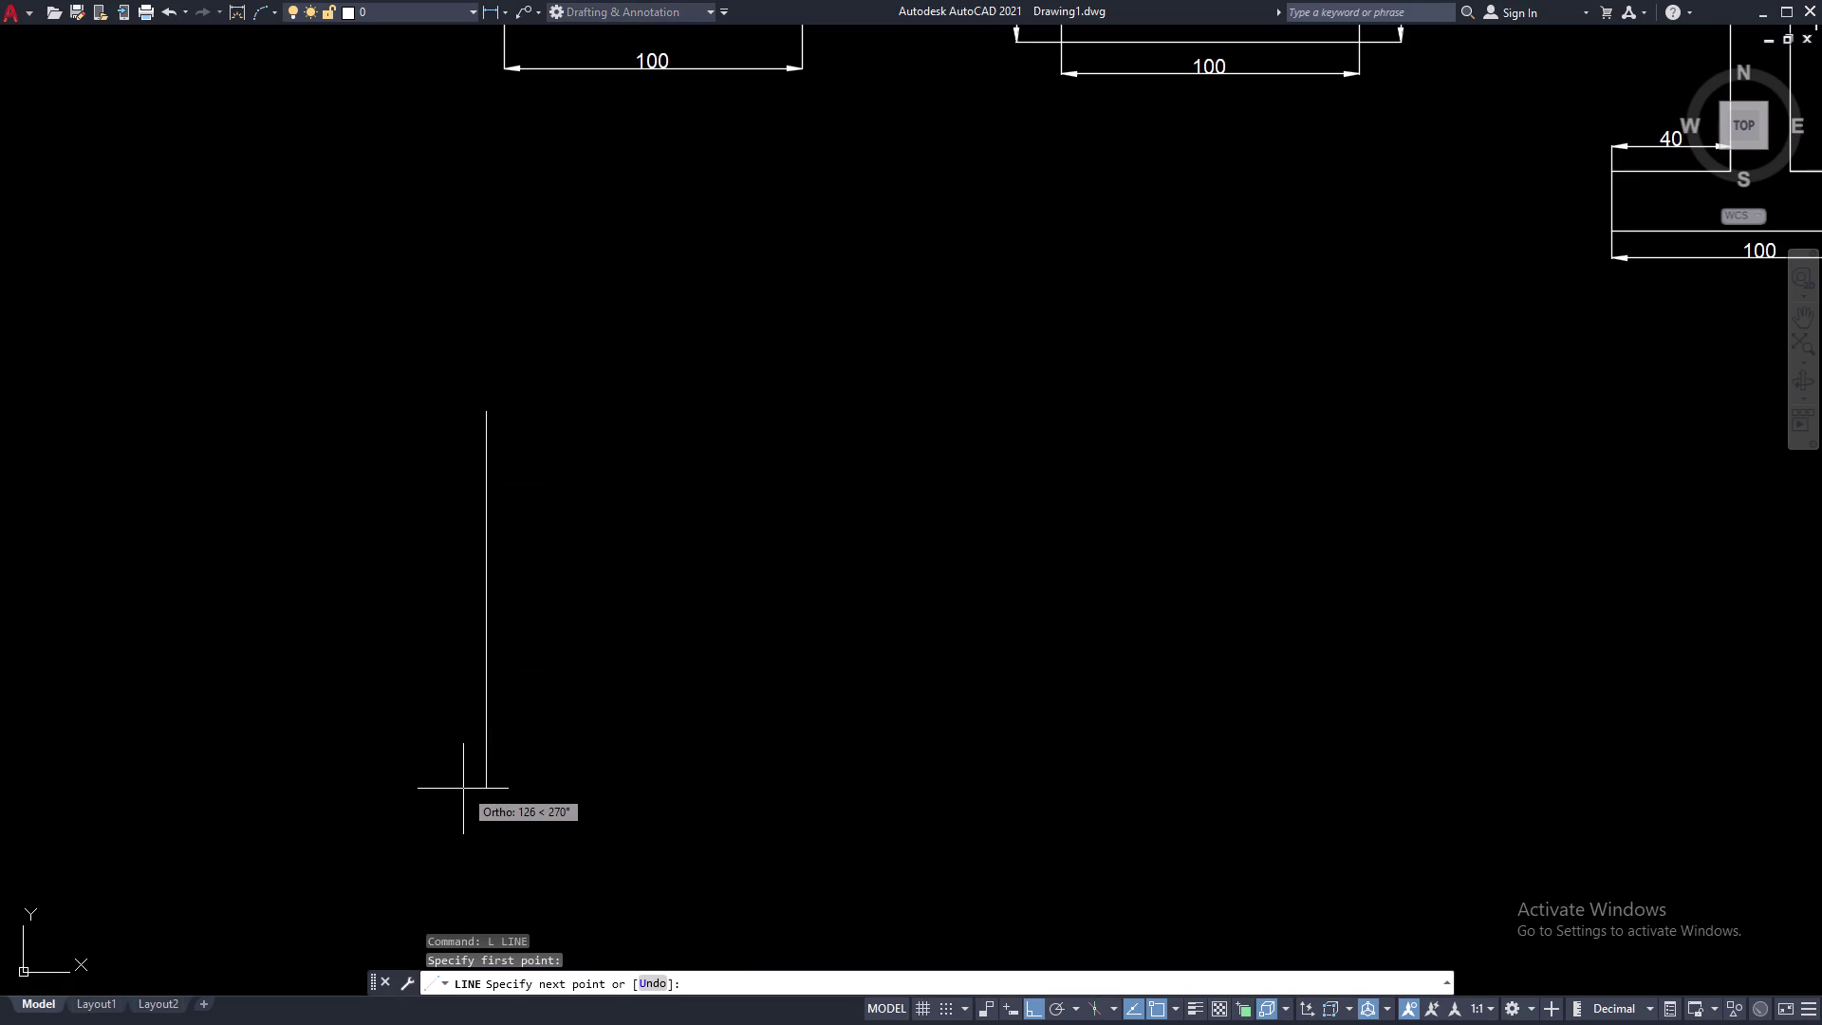
text(100)
key(space)
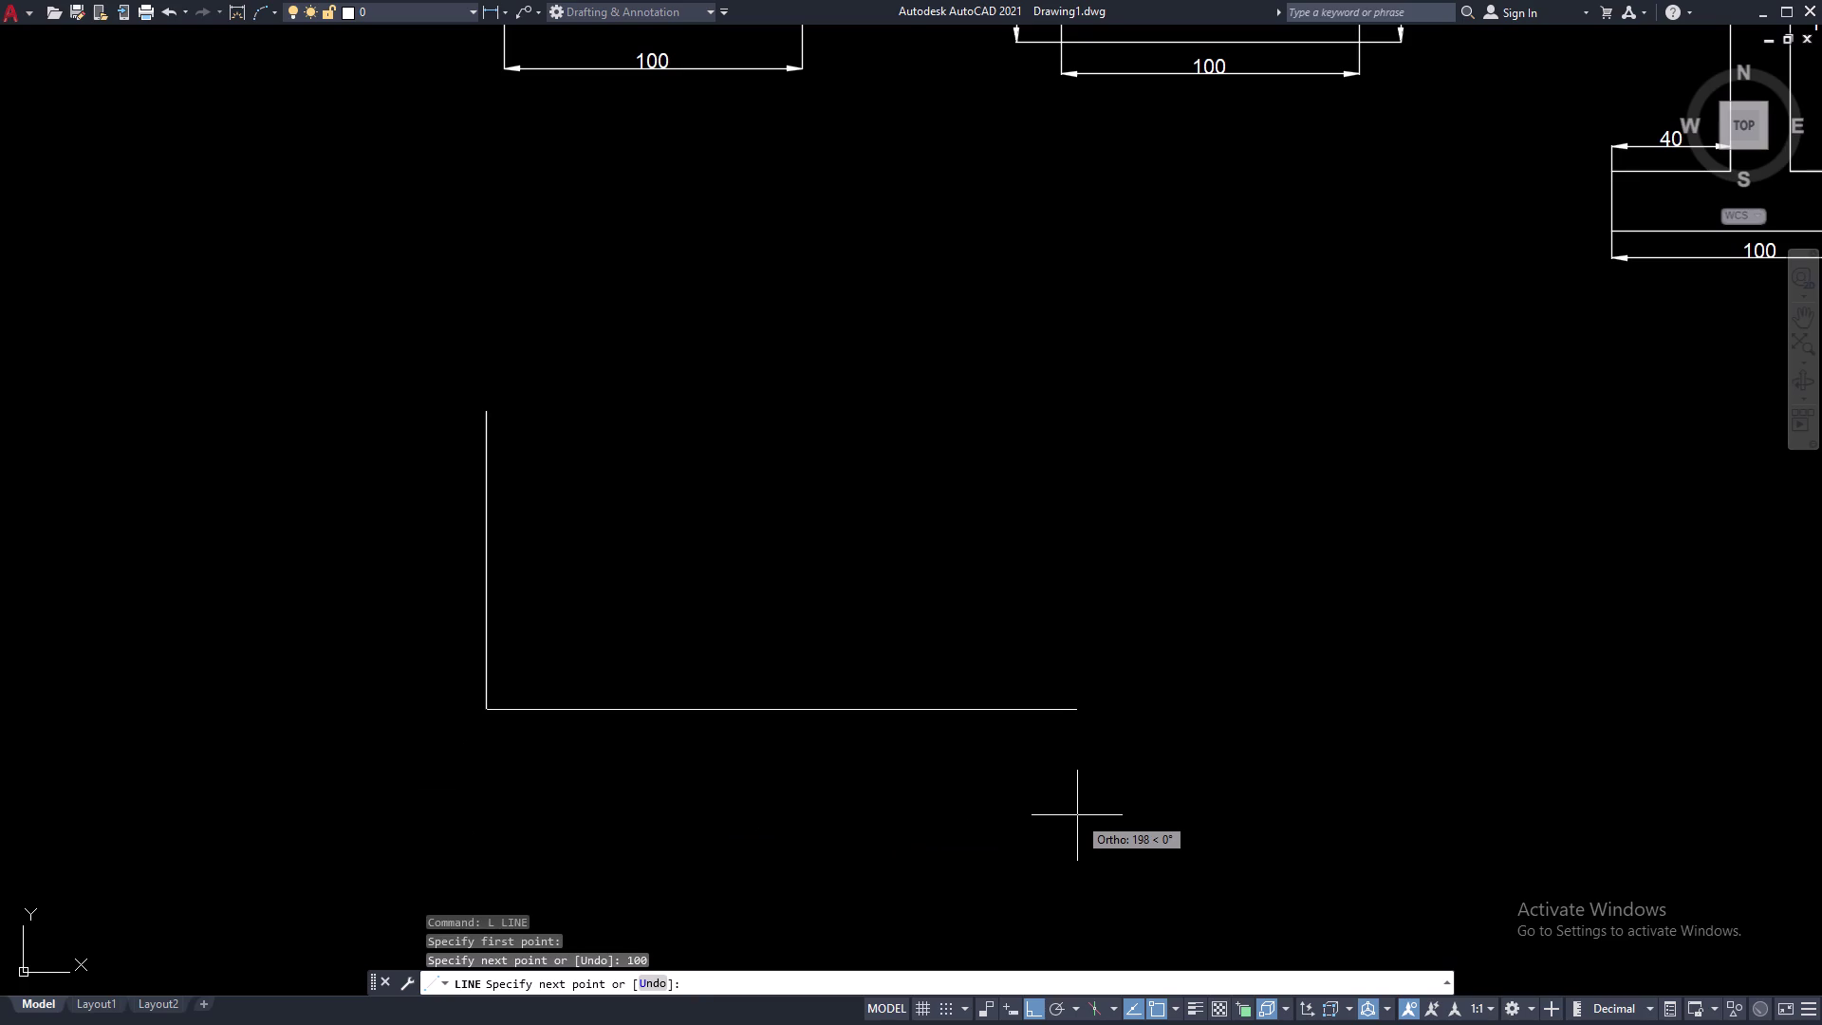
text(40)
key(space)
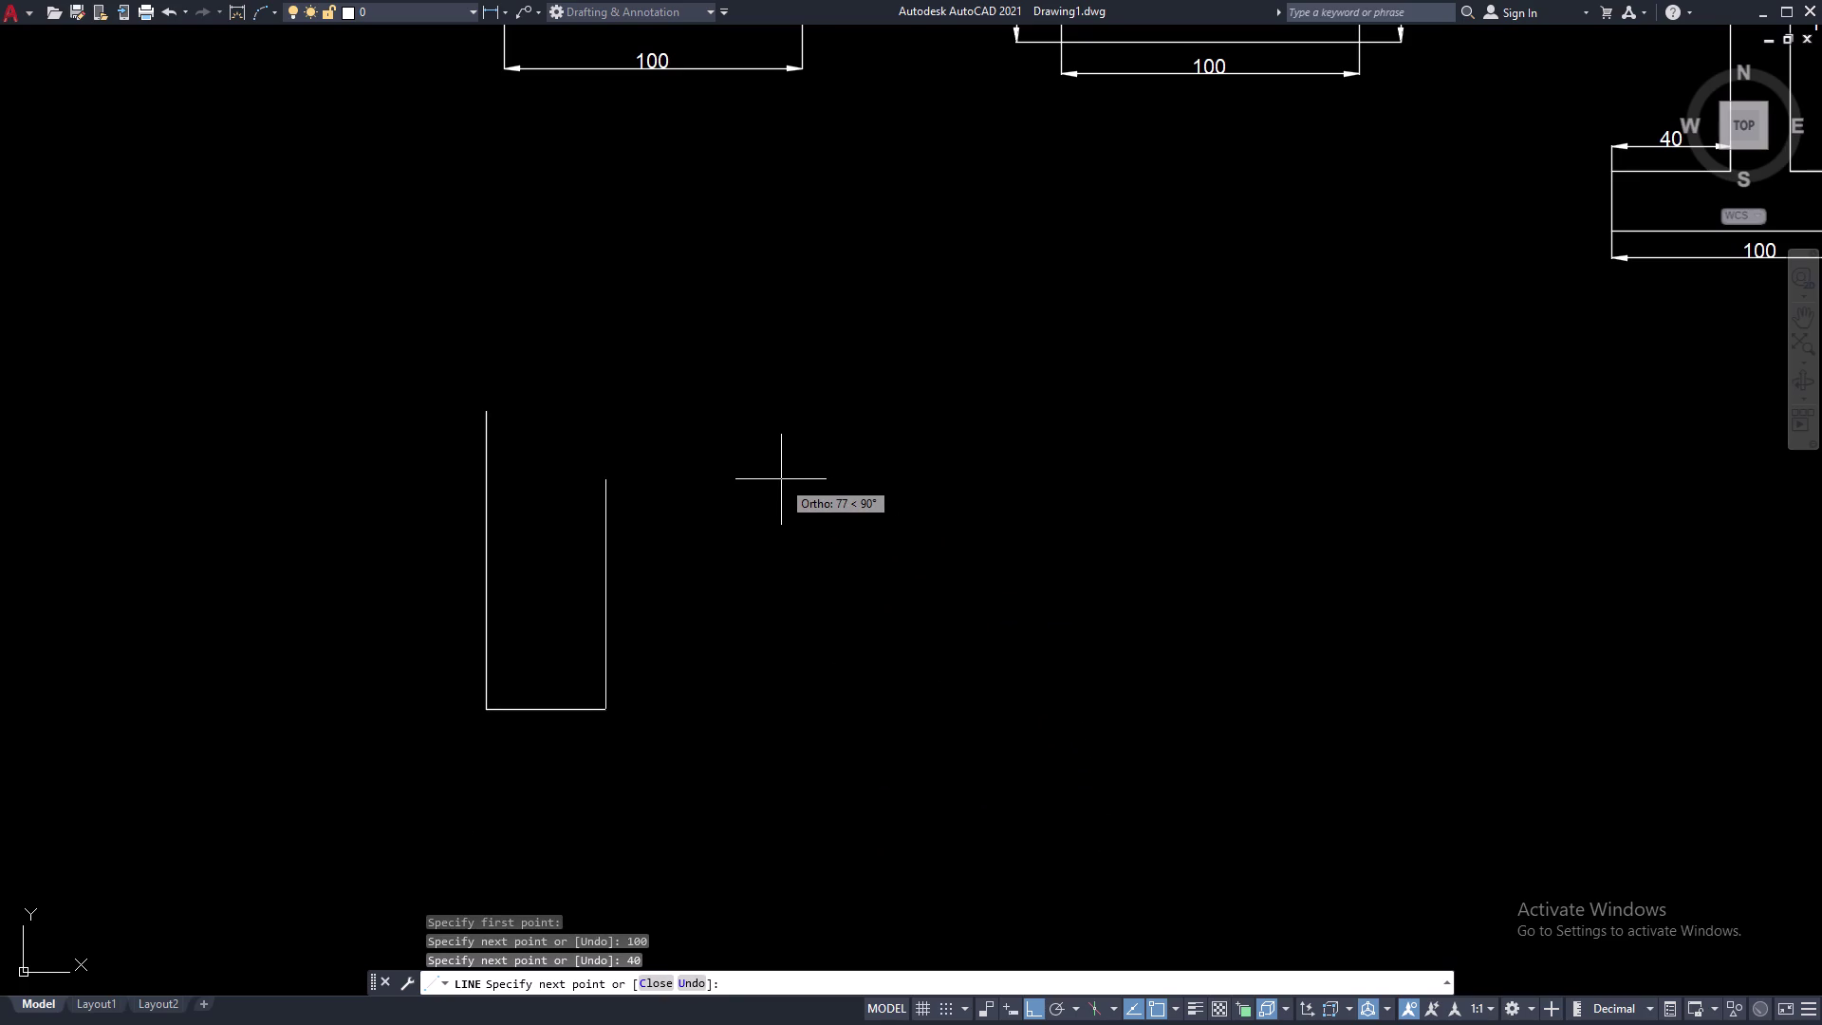
text(10)
key(space)
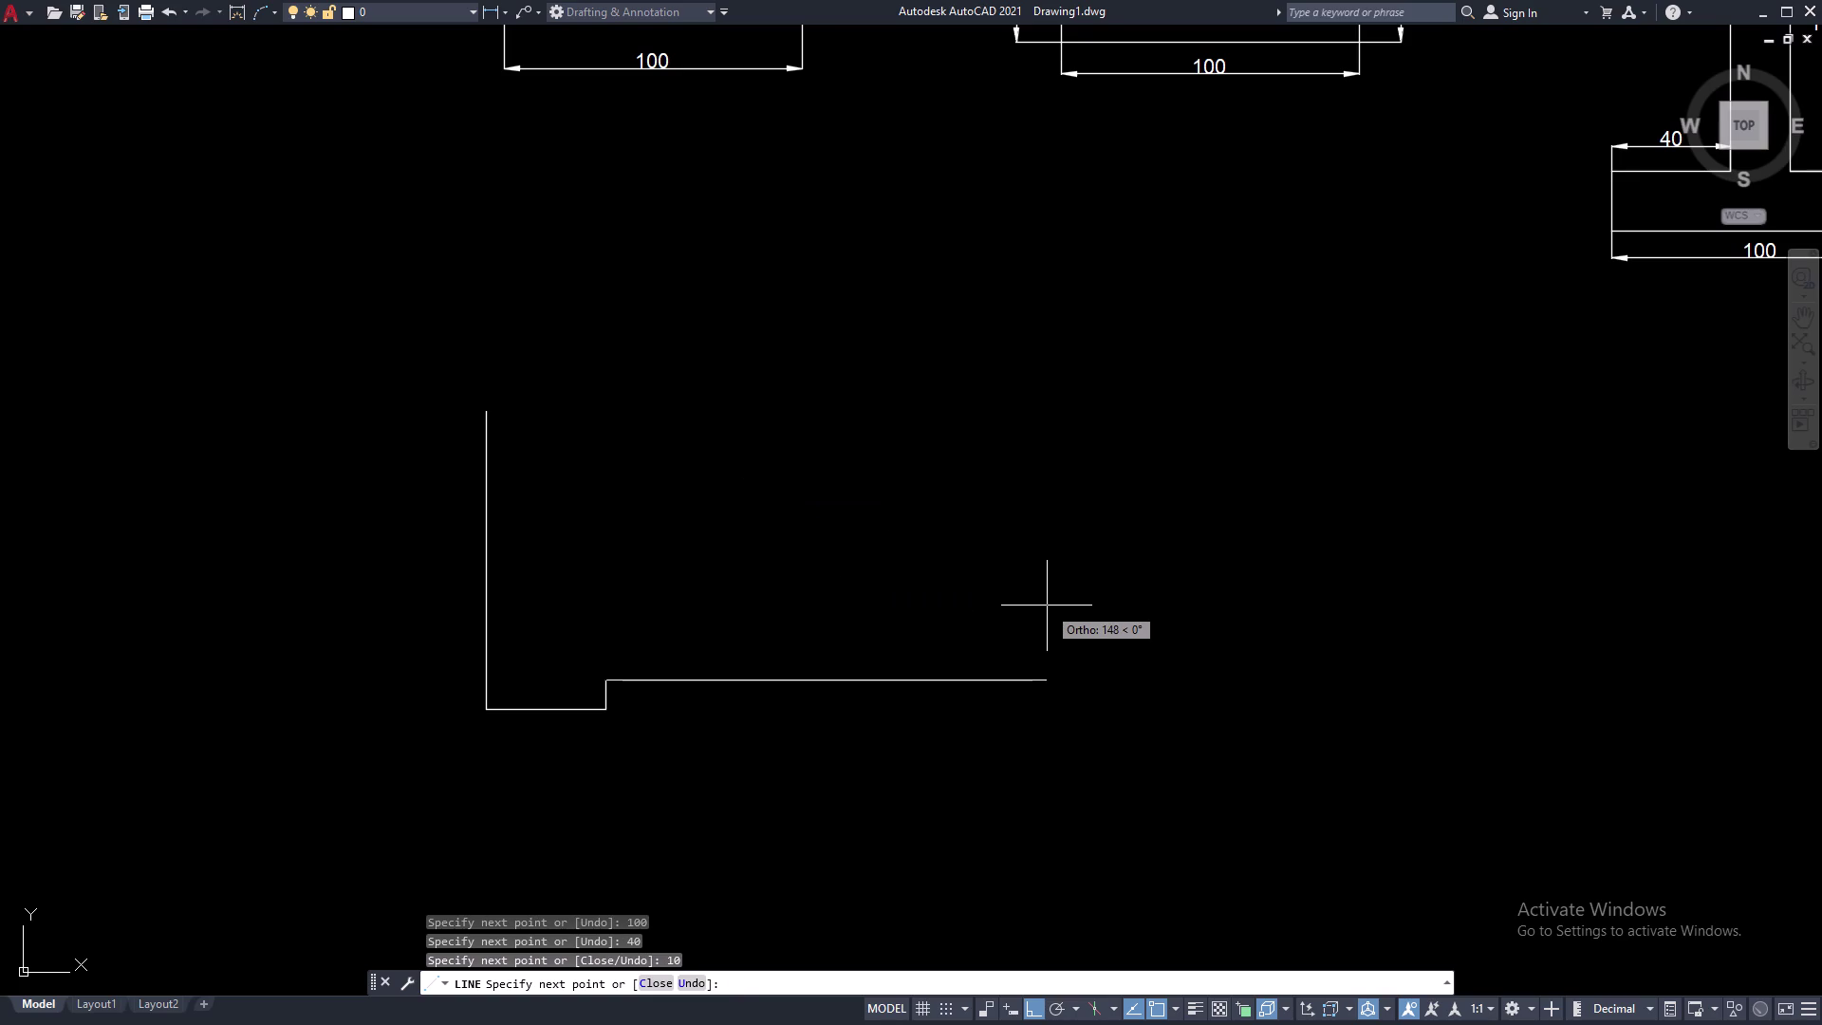
text(60)
key(space)
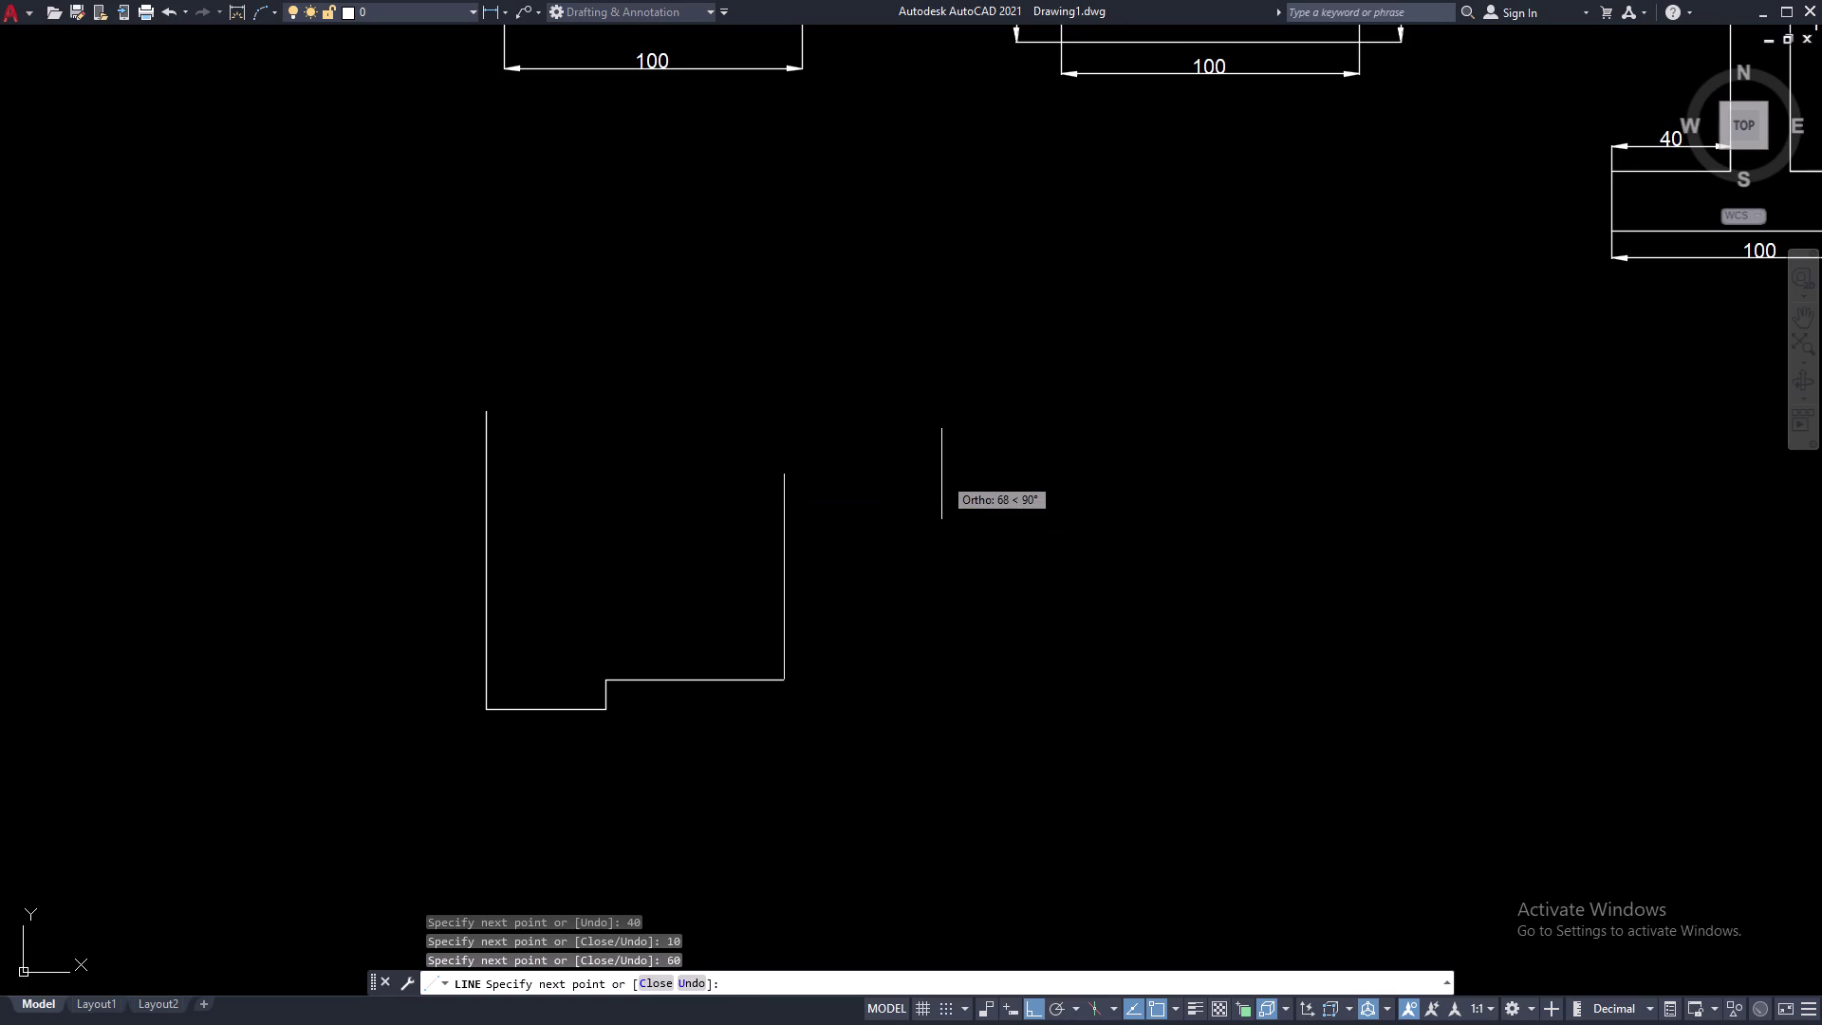
text(1)
text(0)
key(space)
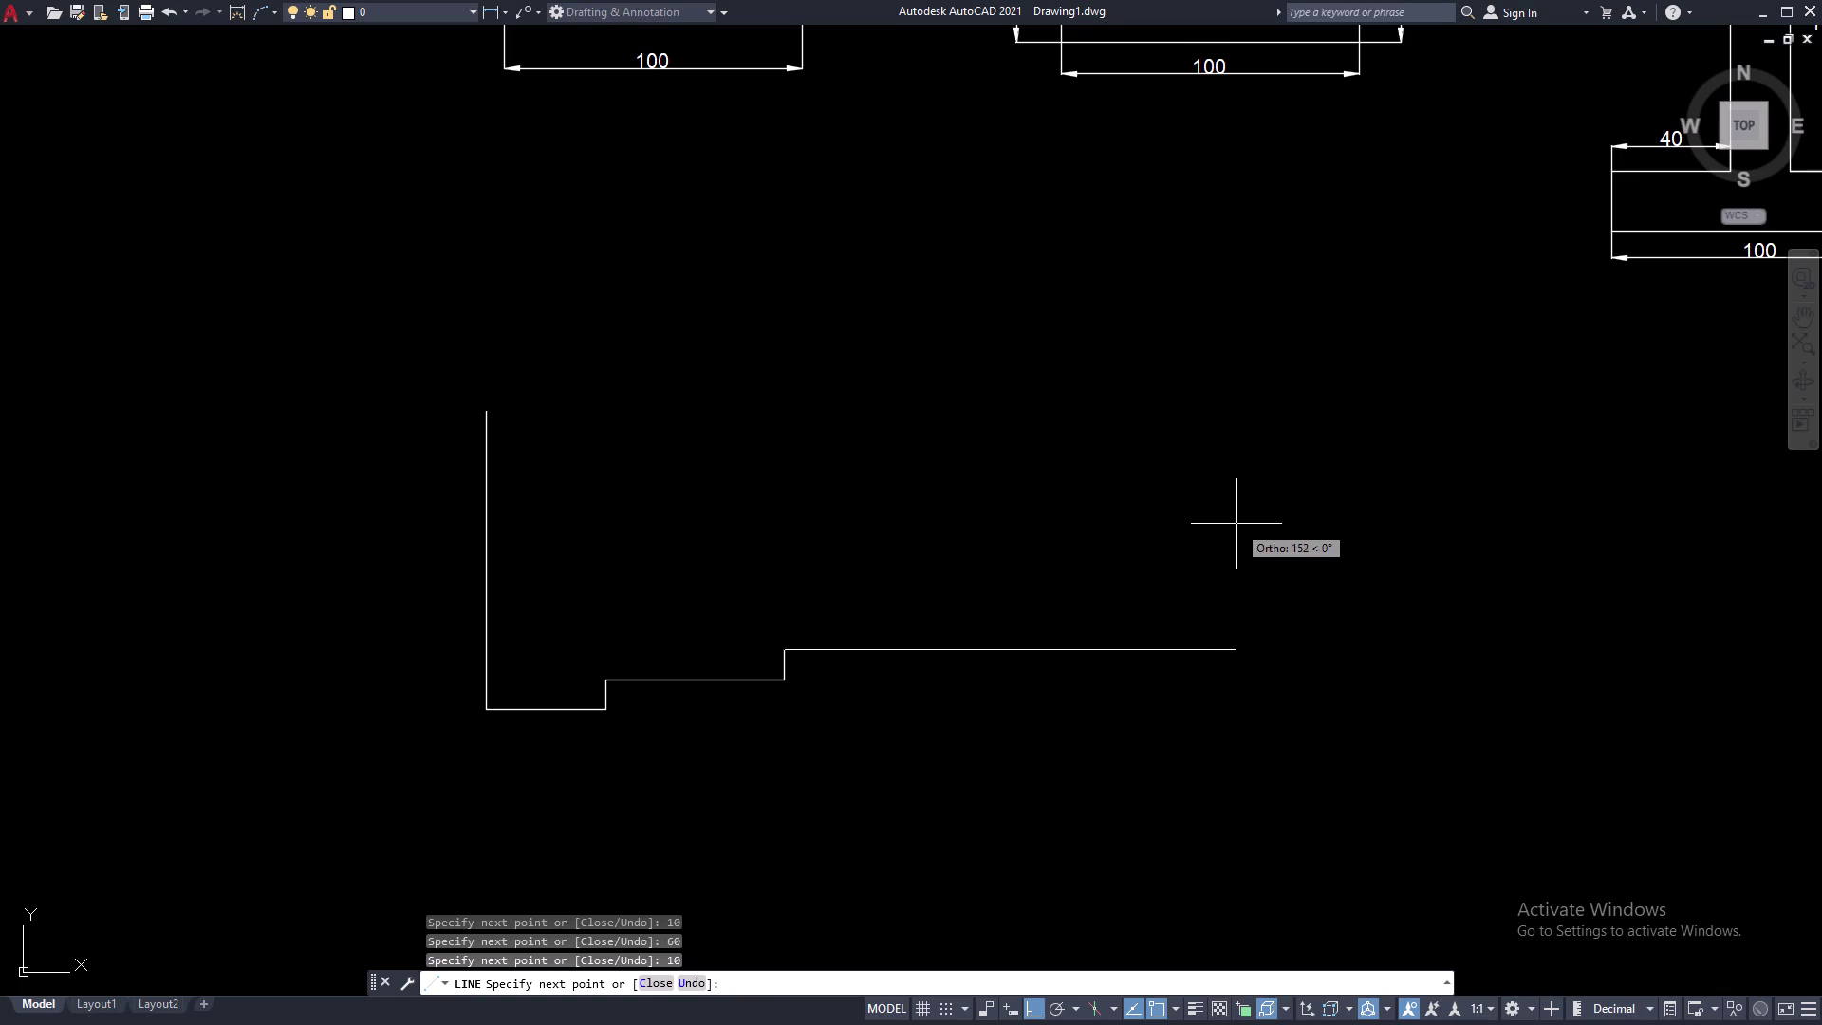
Draw the first notch on the right side: 30, 20, 30, 20 and 30.
text(3)
text(0)
key(space)
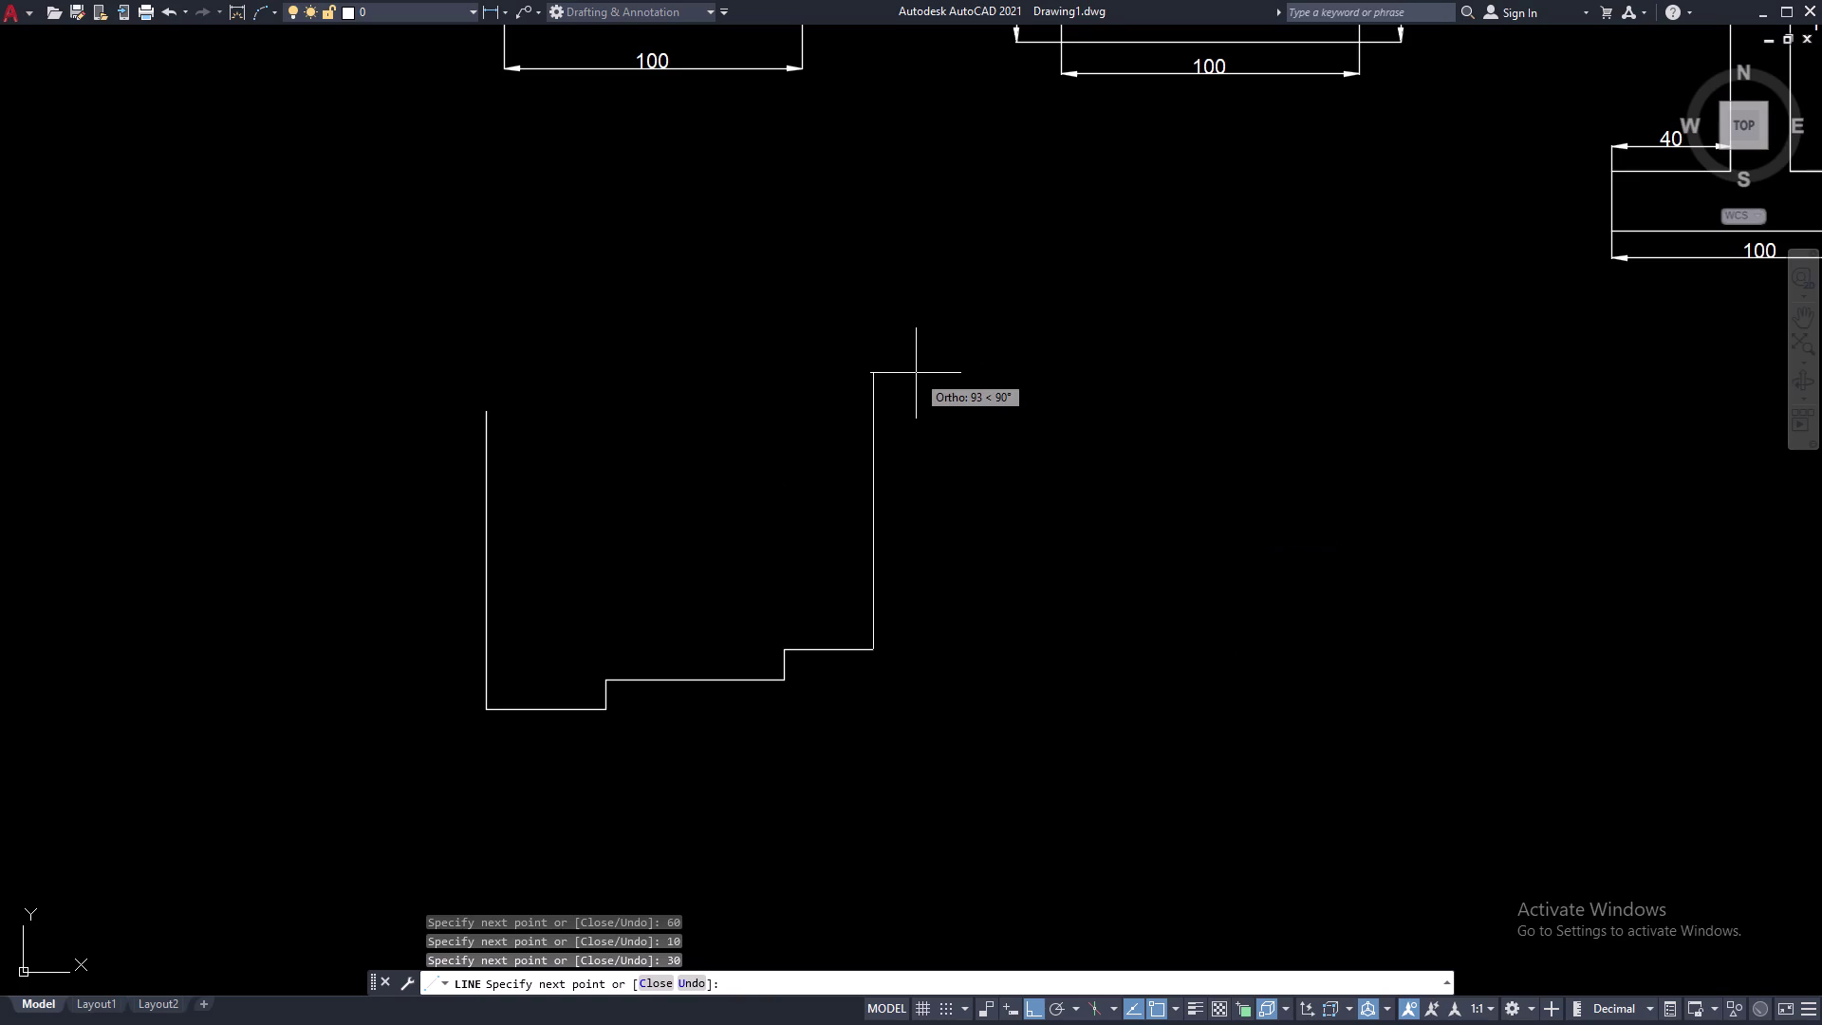
key(2)
key(0)
key(space)
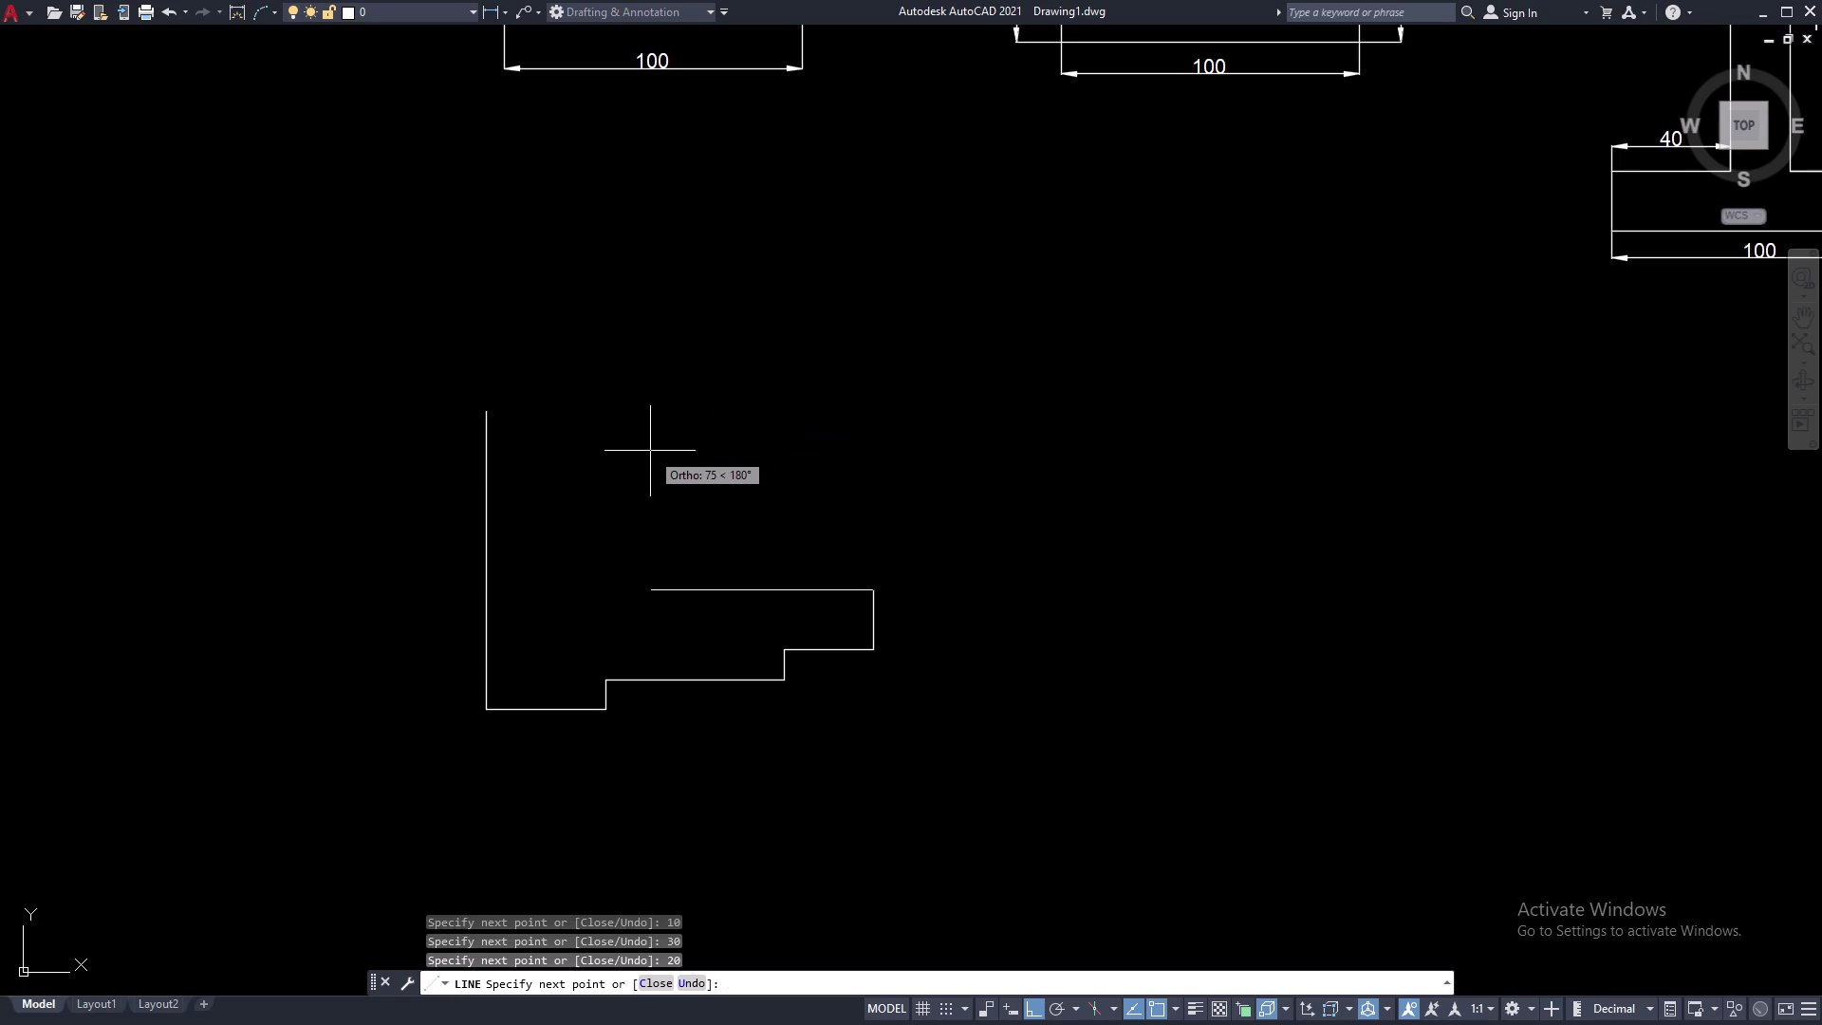
text(30)
key(space)
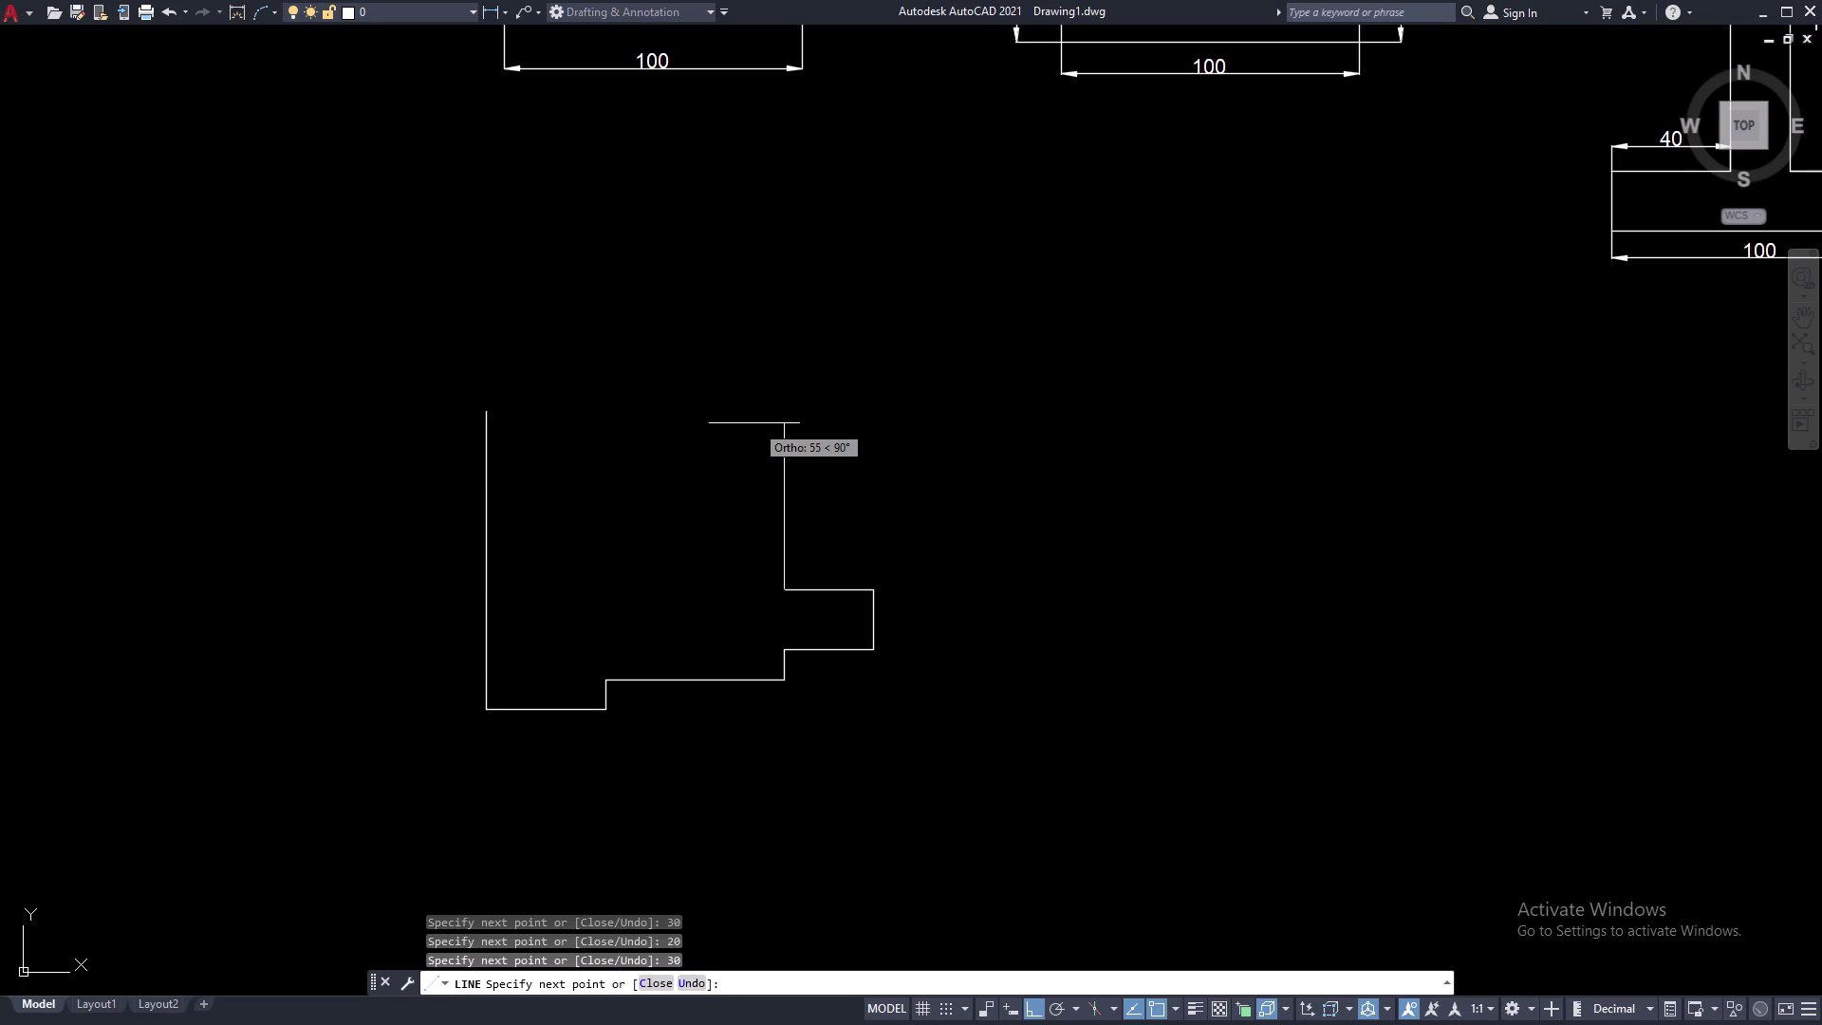
text(2)
text(0)
key(space)
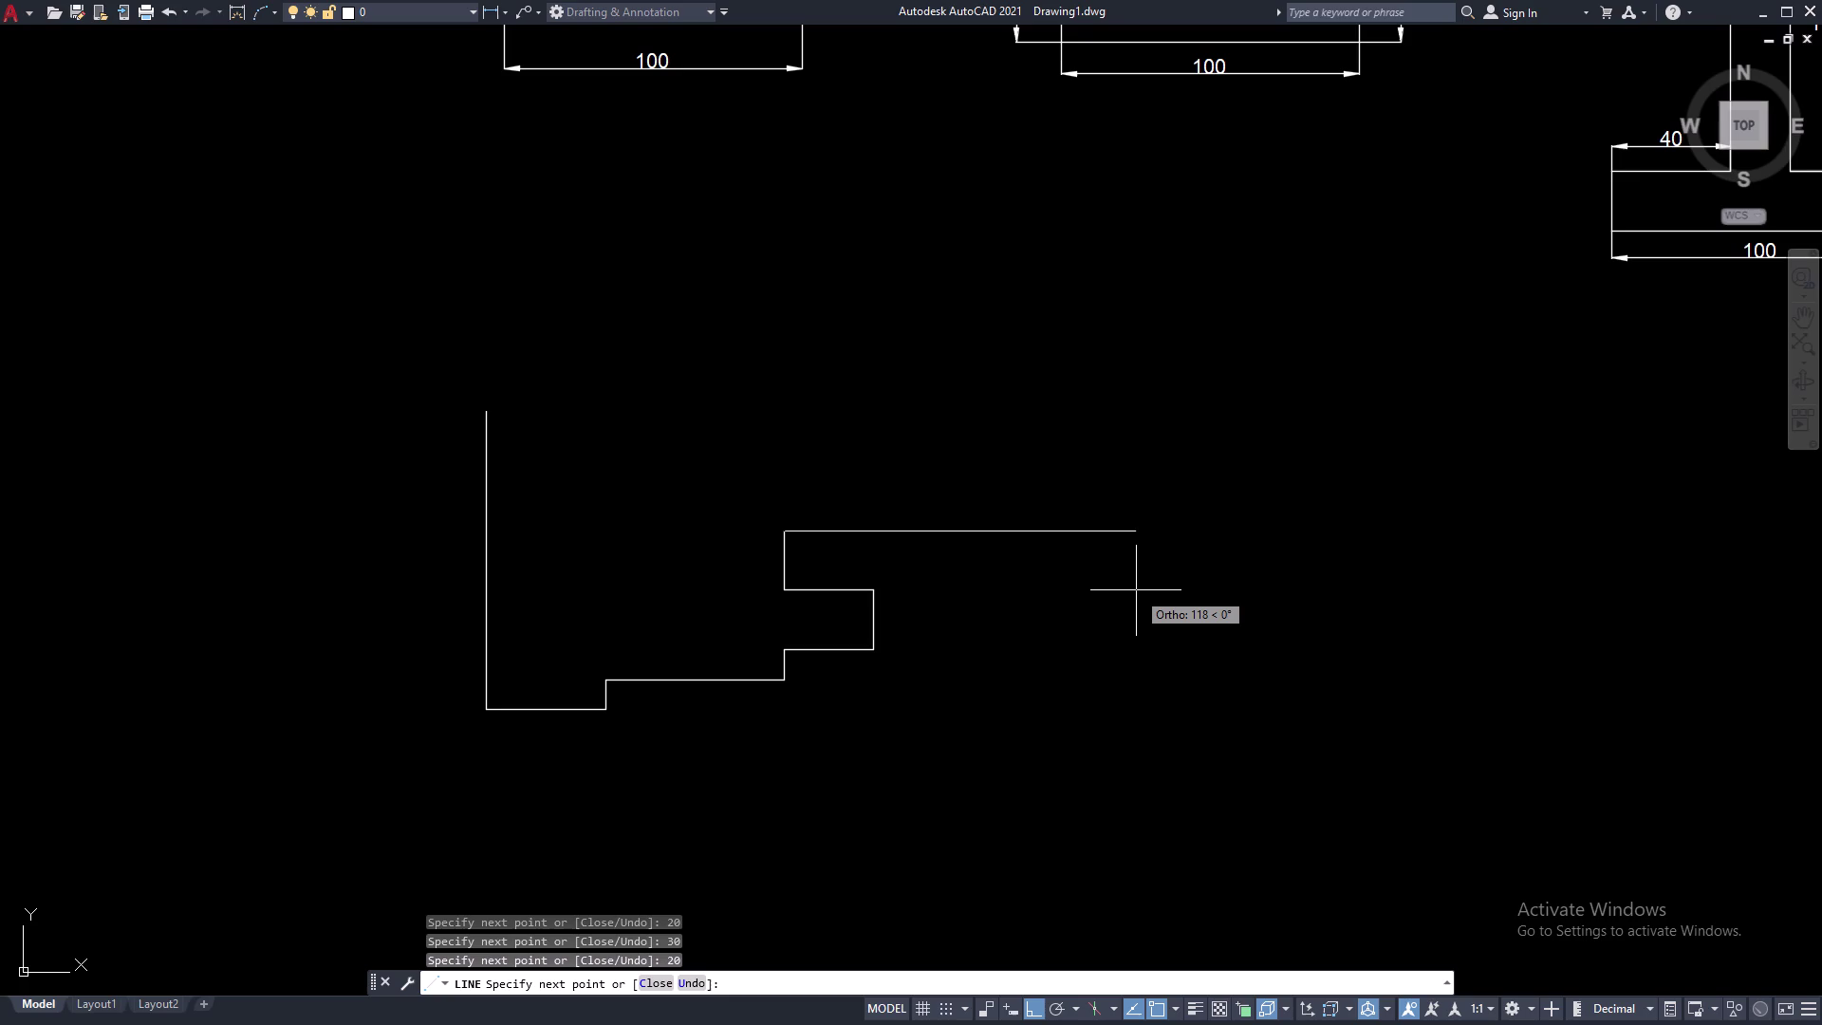
text(30)
key(space)
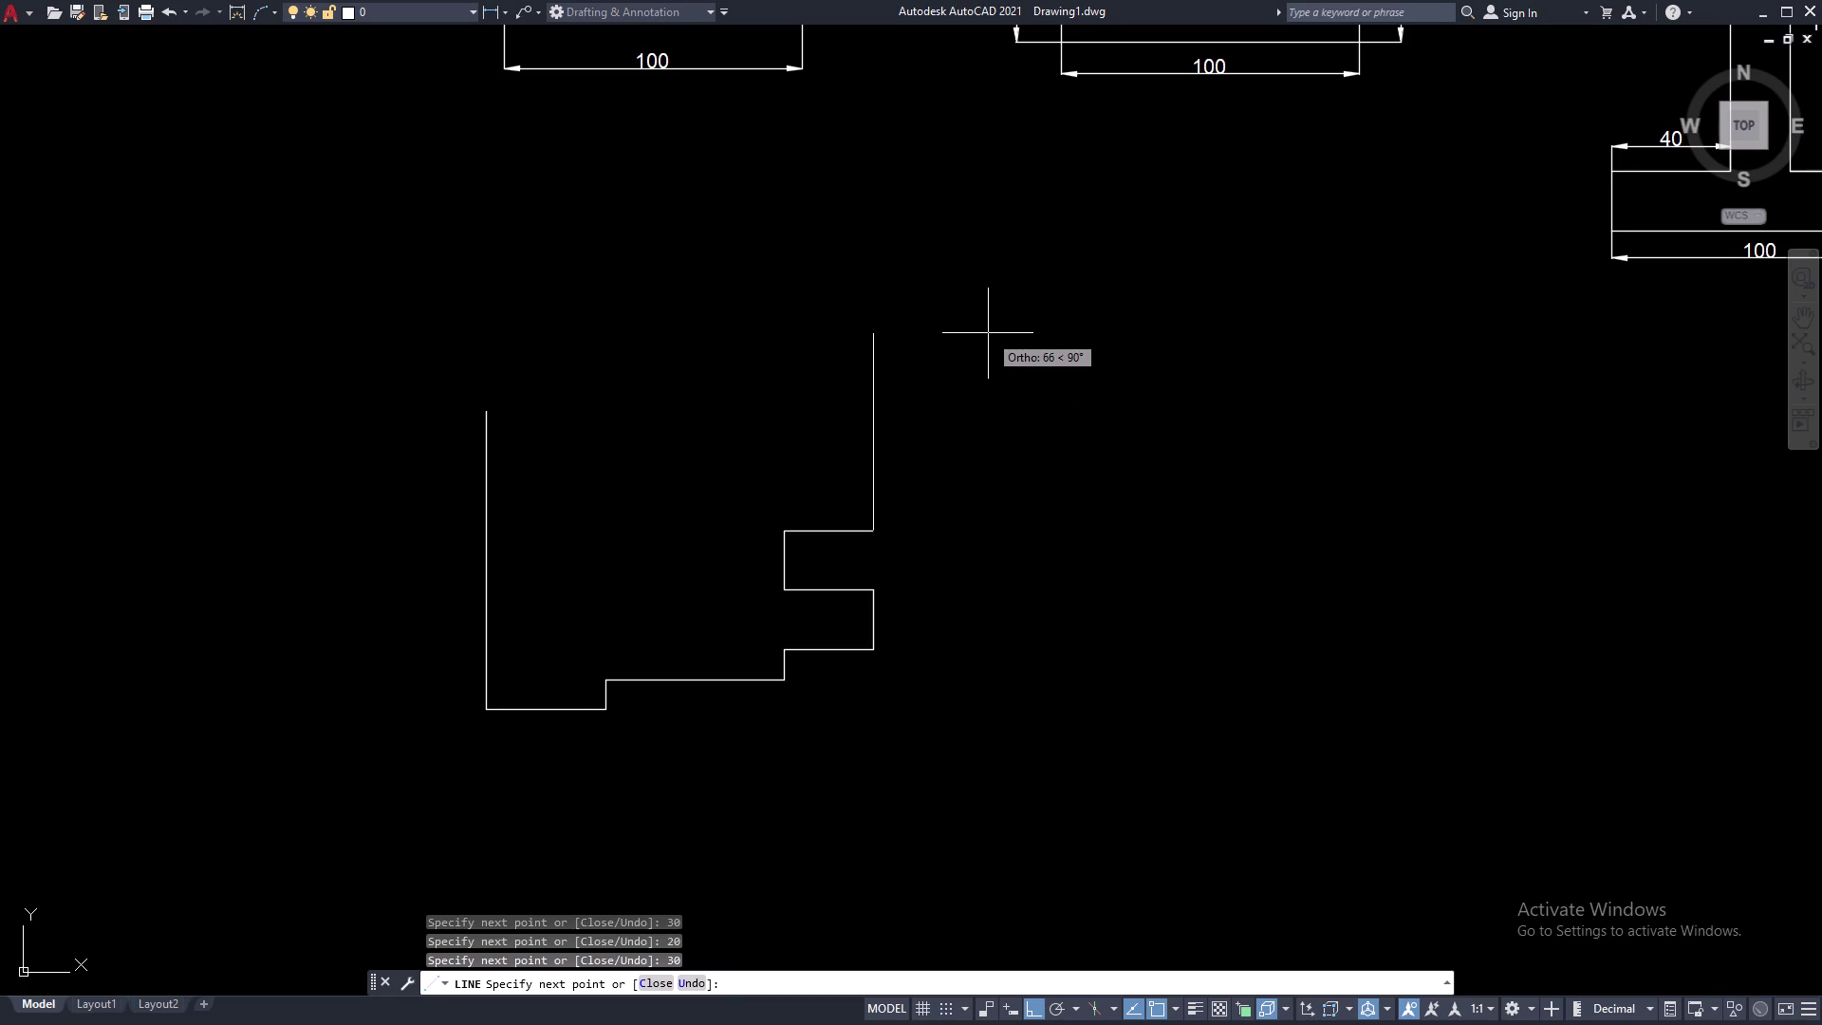
Finish the outline with 20, 30, 10, 60, 10 and a closing 40 edge.
text(20)
key(space)
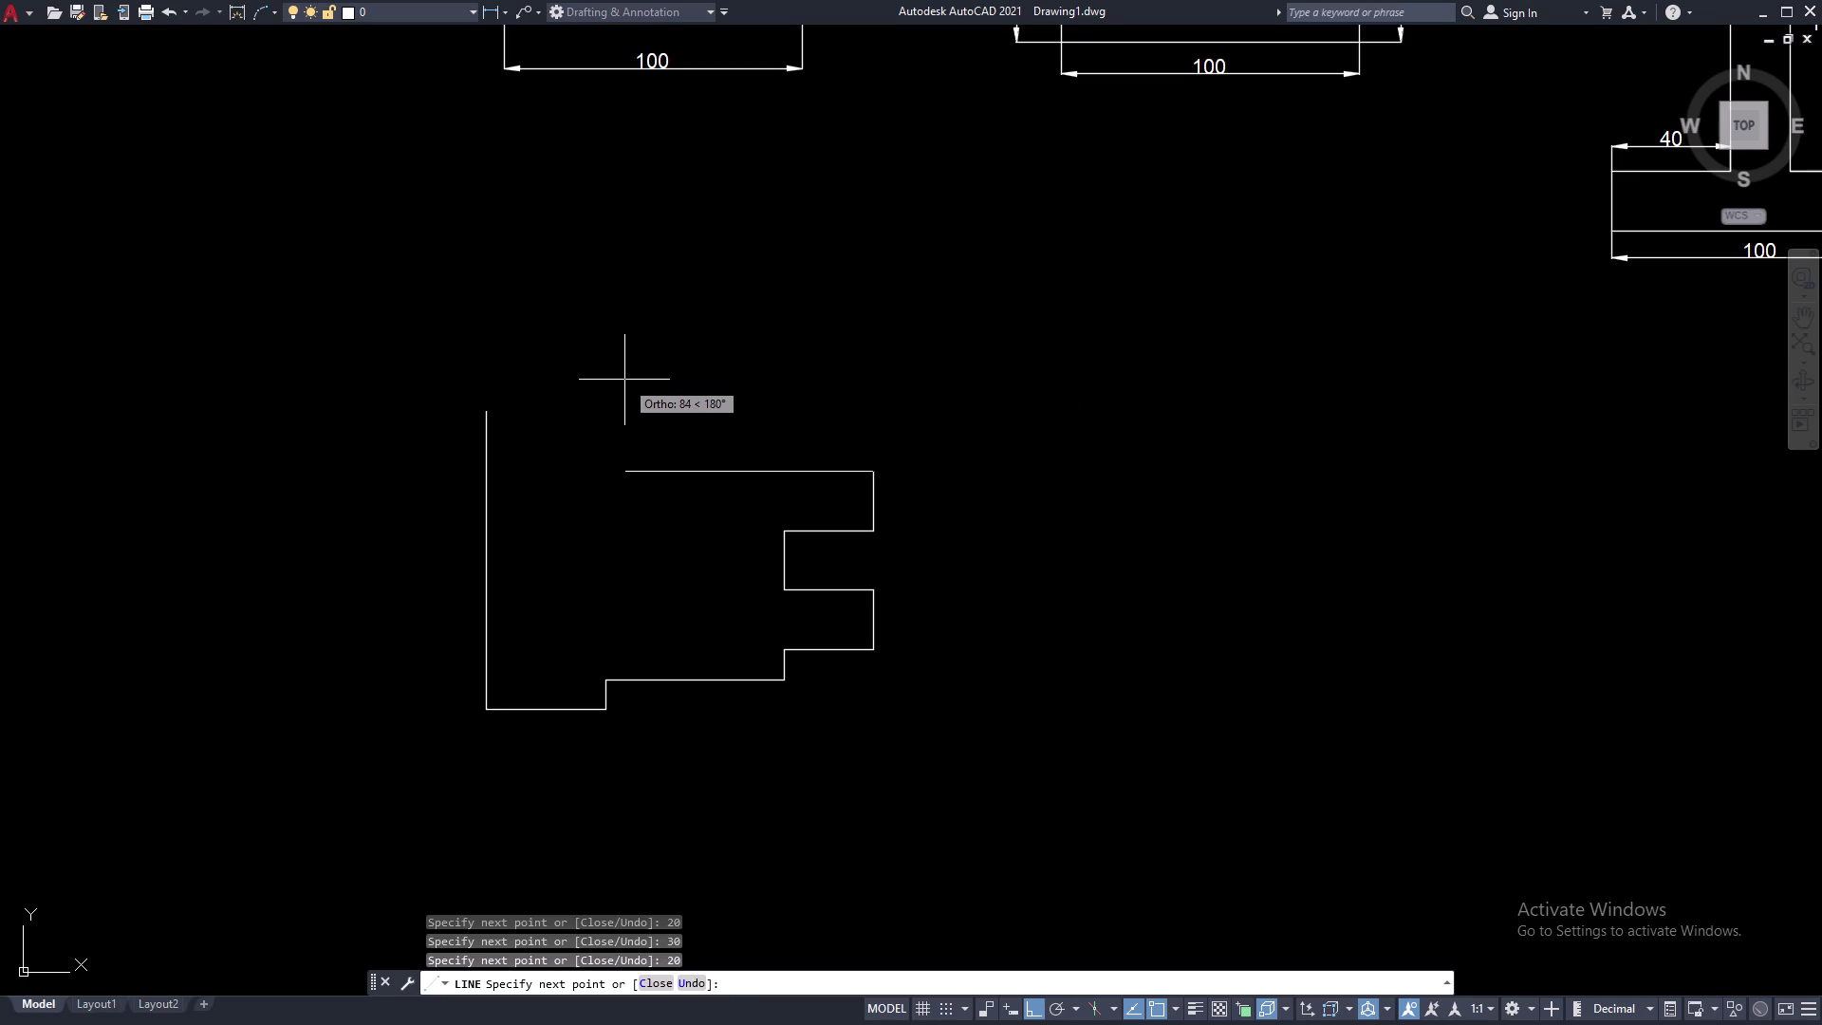
text(3)
text(0)
key(space)
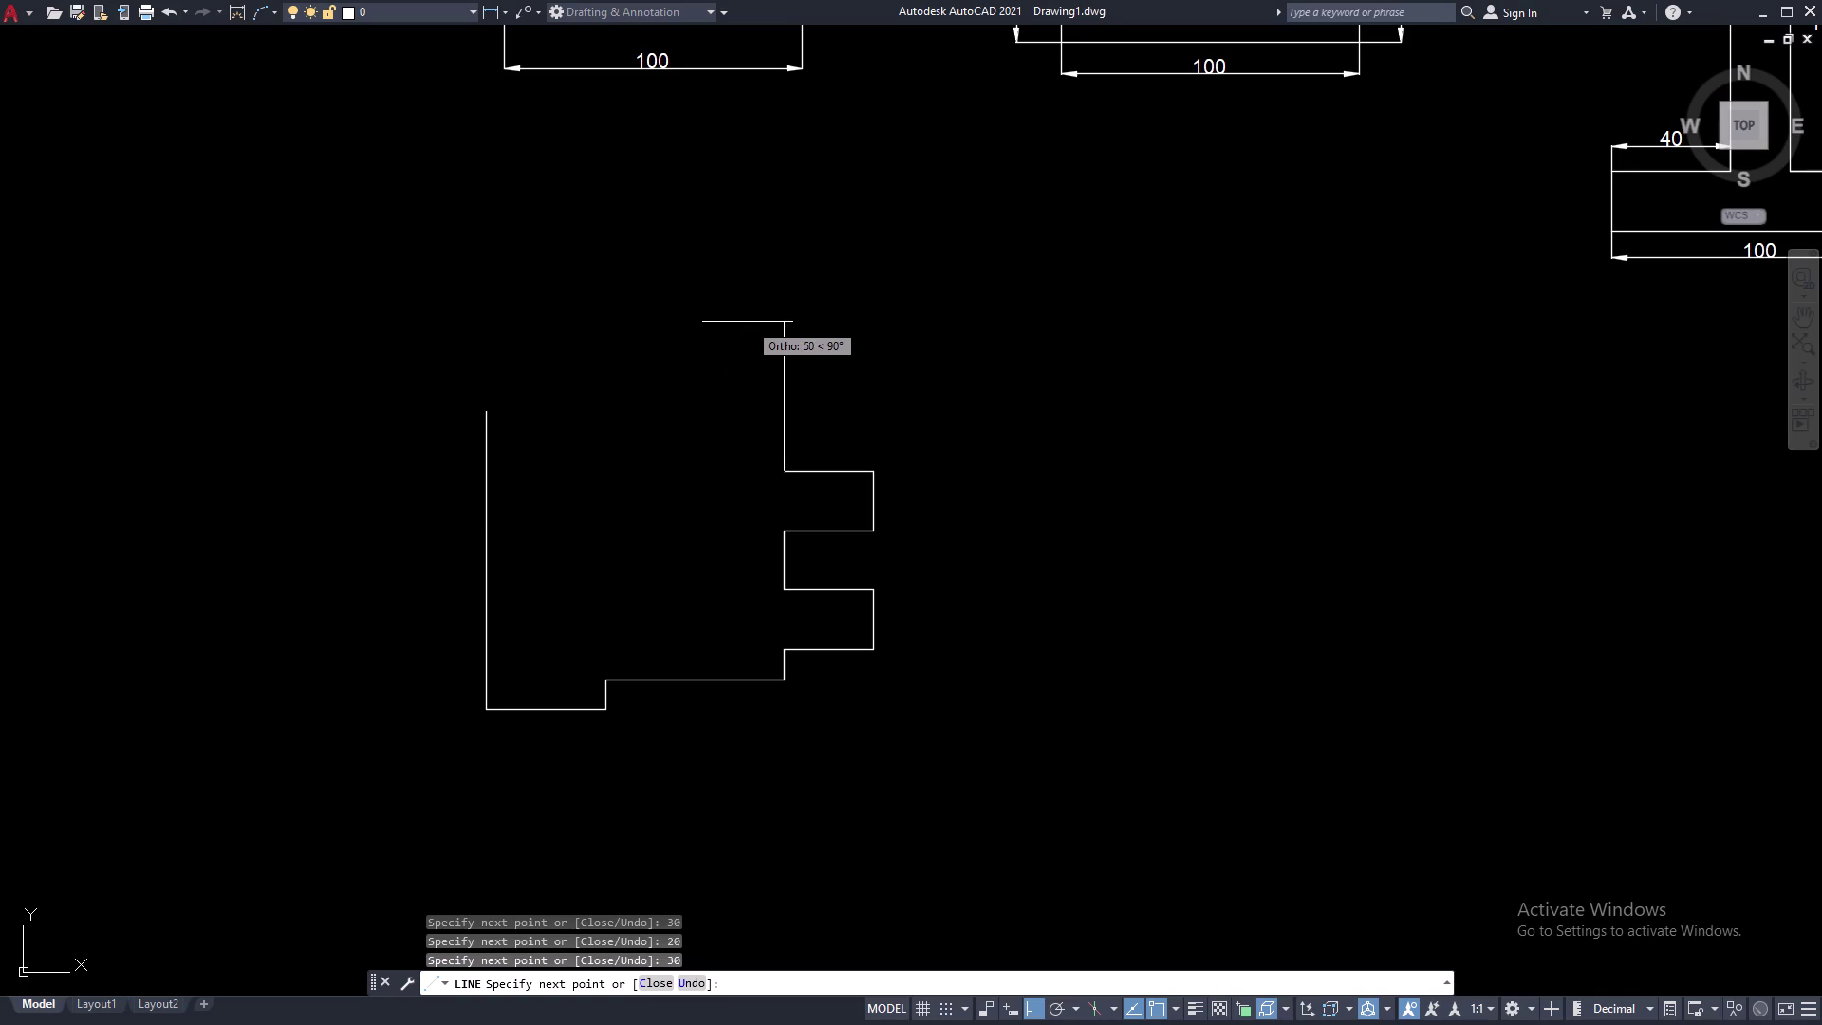
text(10)
key(space)
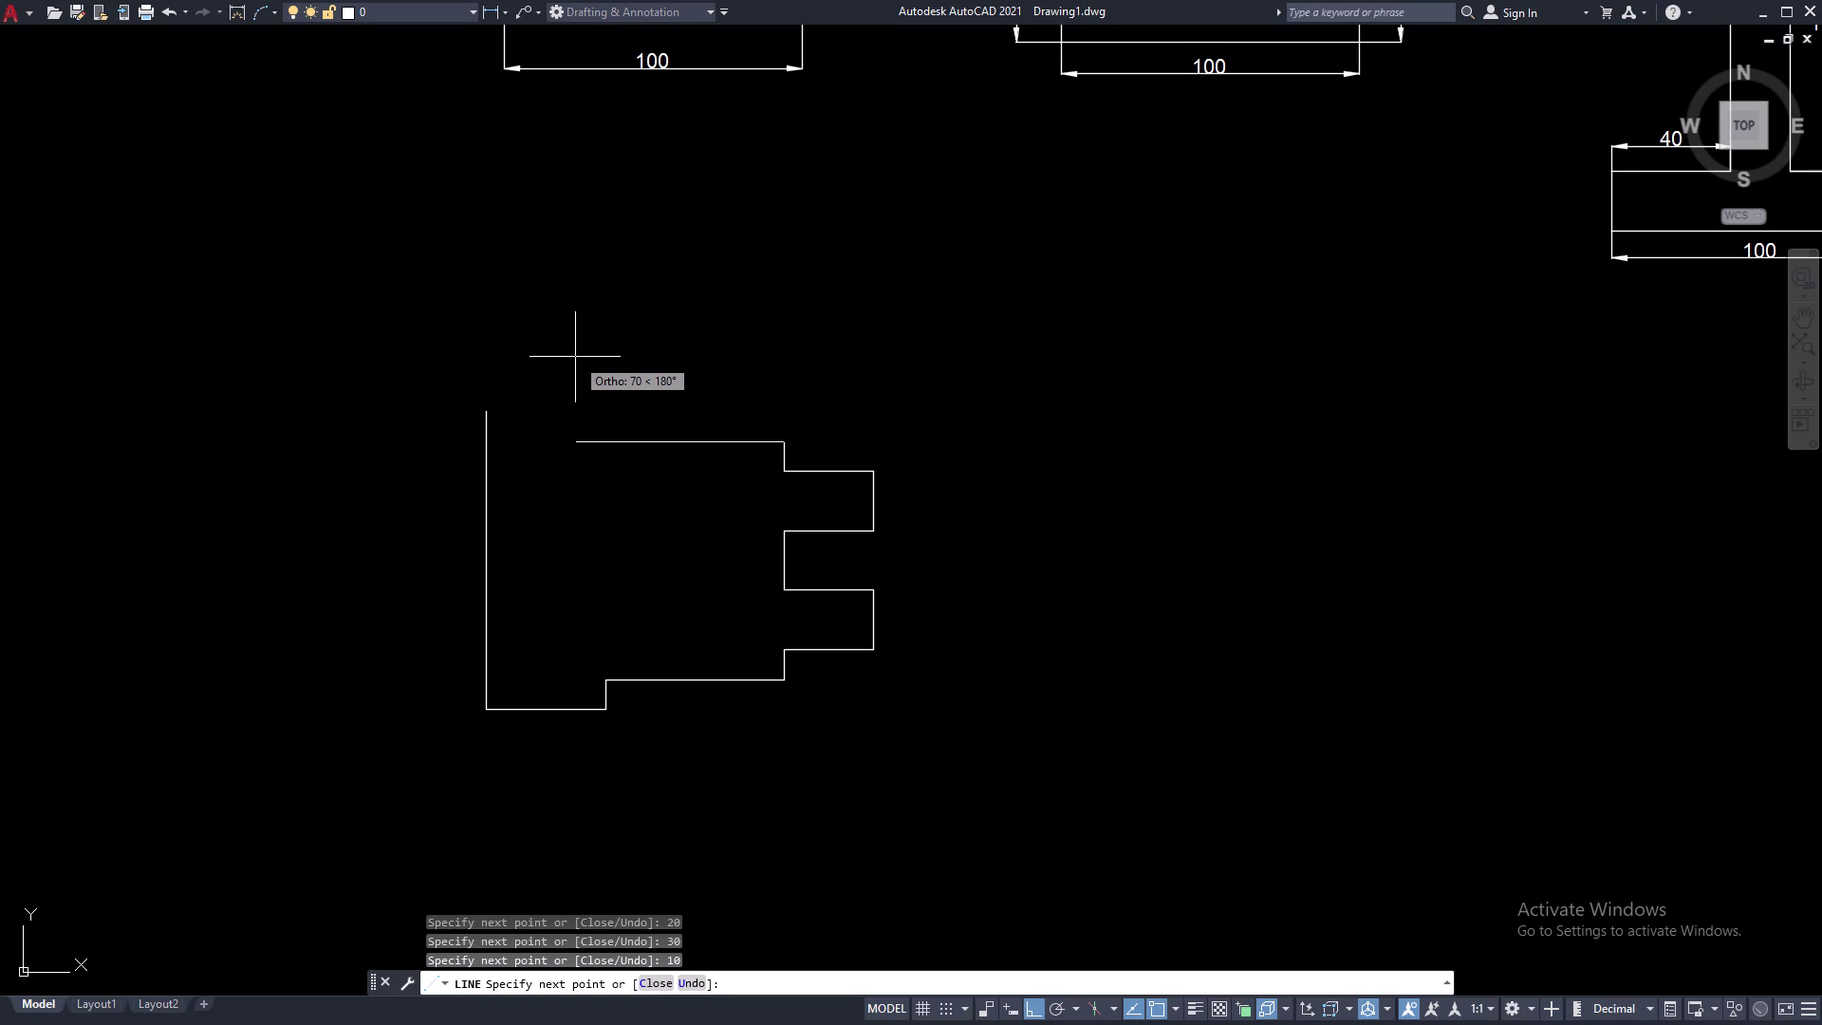
text(60)
key(space)
text(10)
key(space)
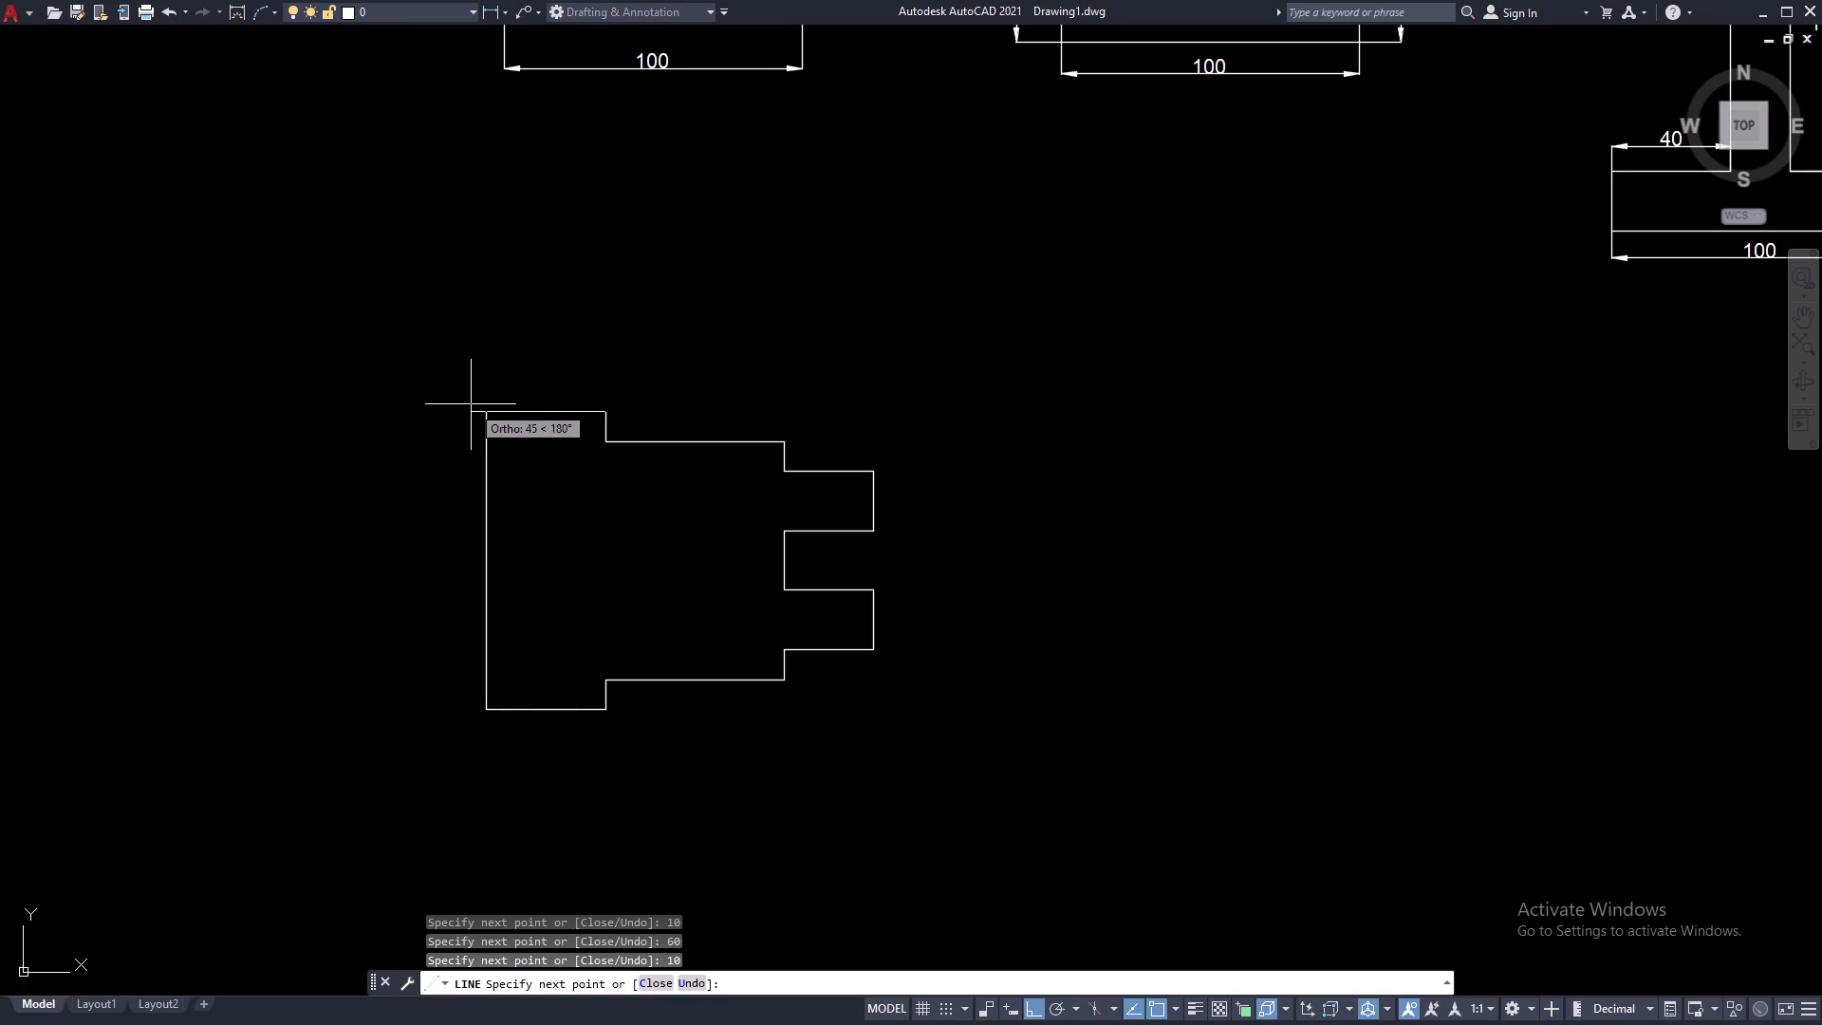
text(40)
key(space)
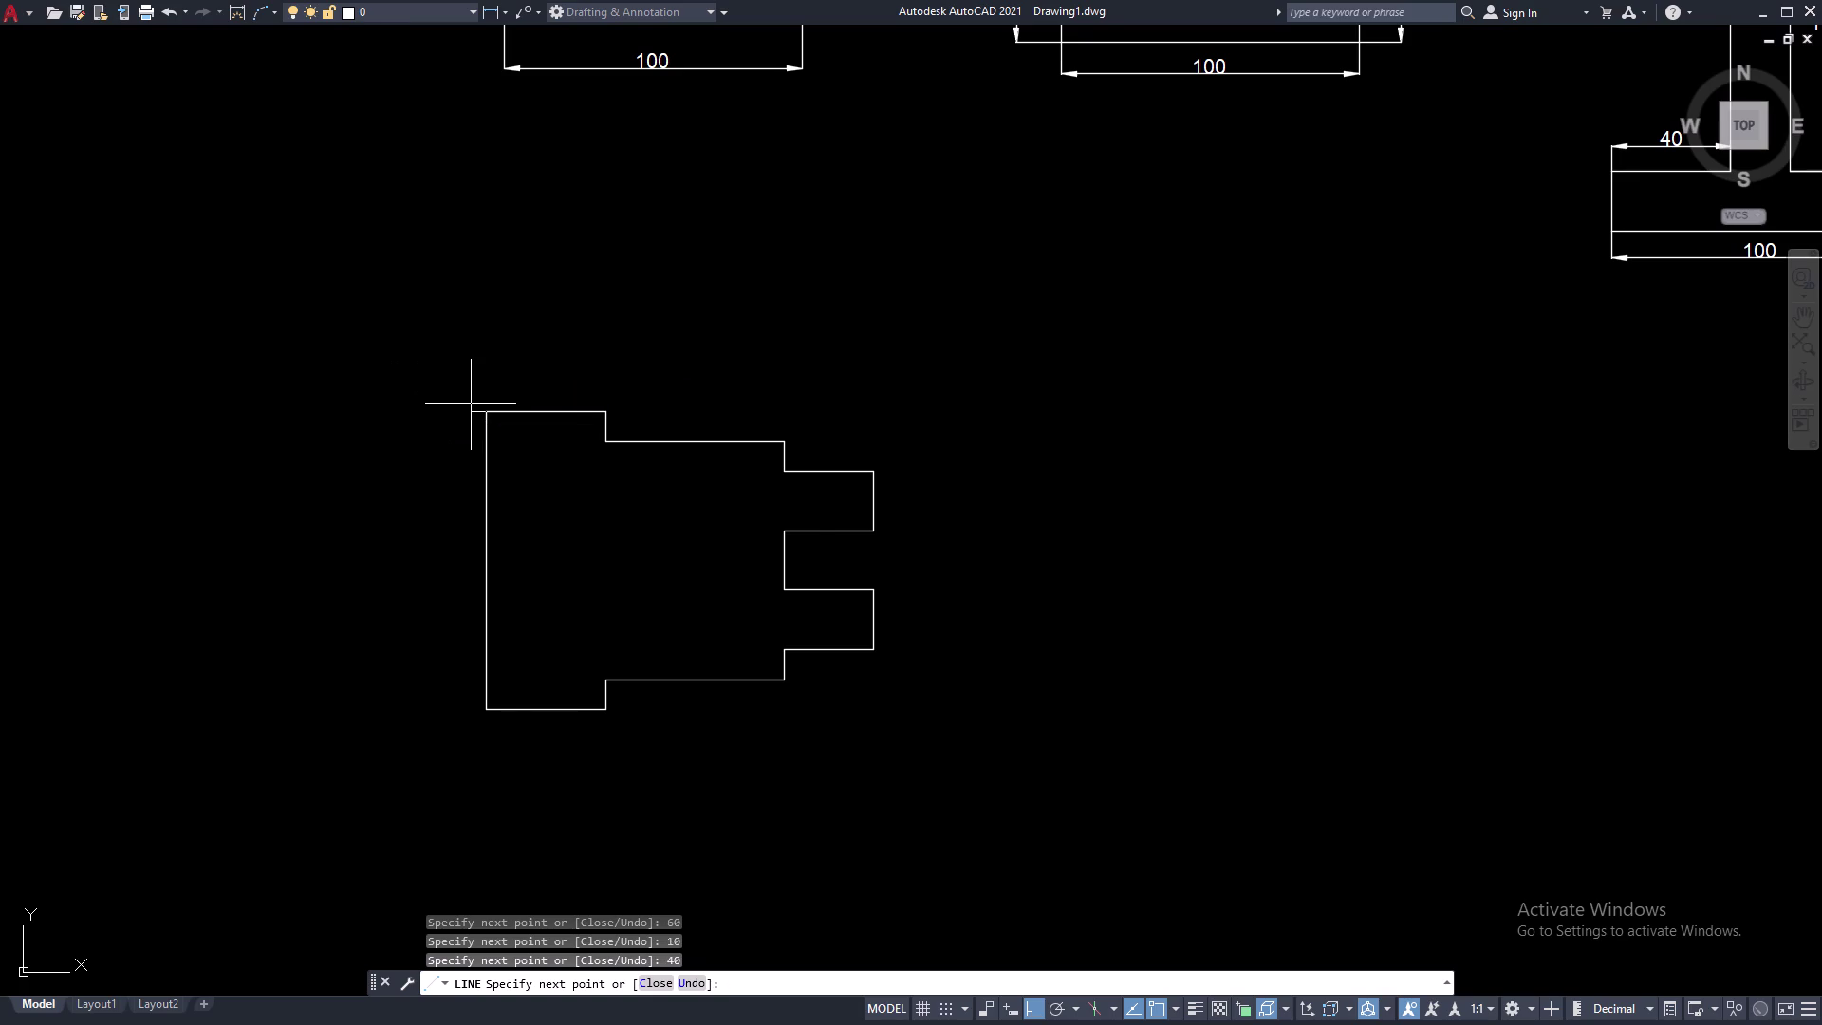
key(Escape)
middle_drag(818, 514, 855, 491)
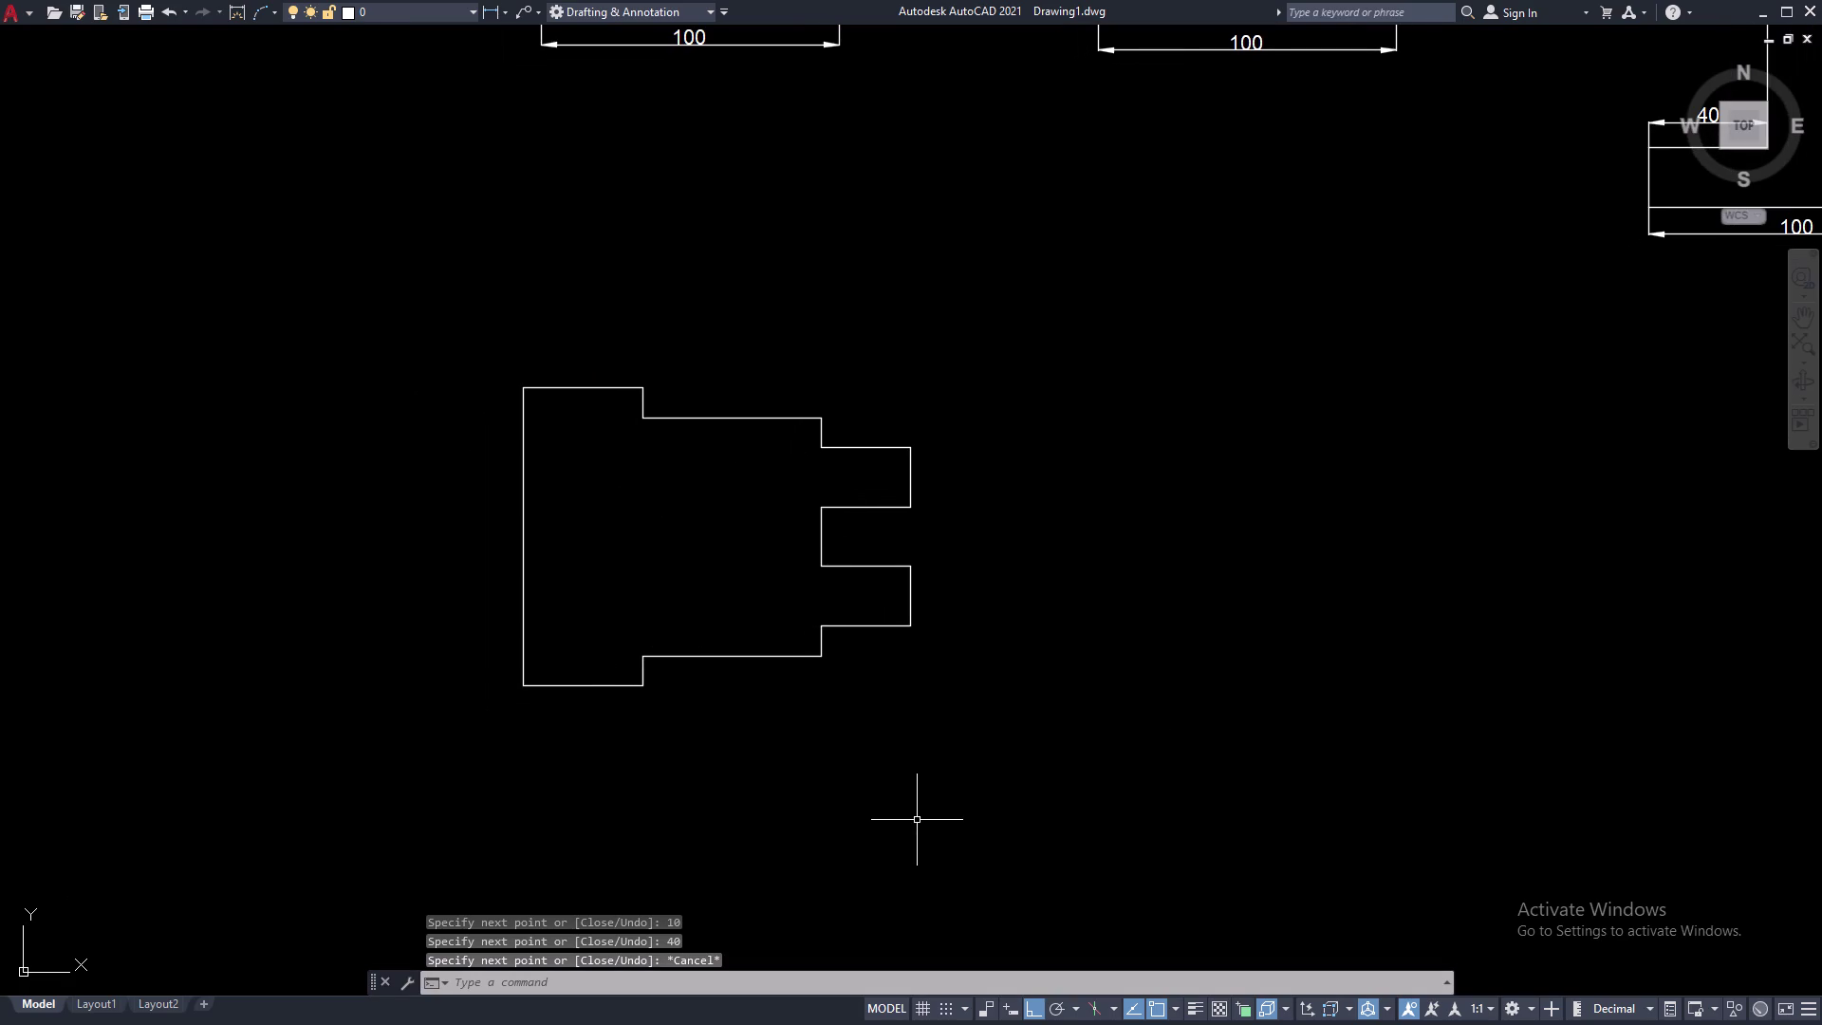
Dimension the 100 left height plus the 40 and 60 bottom steps.
text(DLI)
key(space)
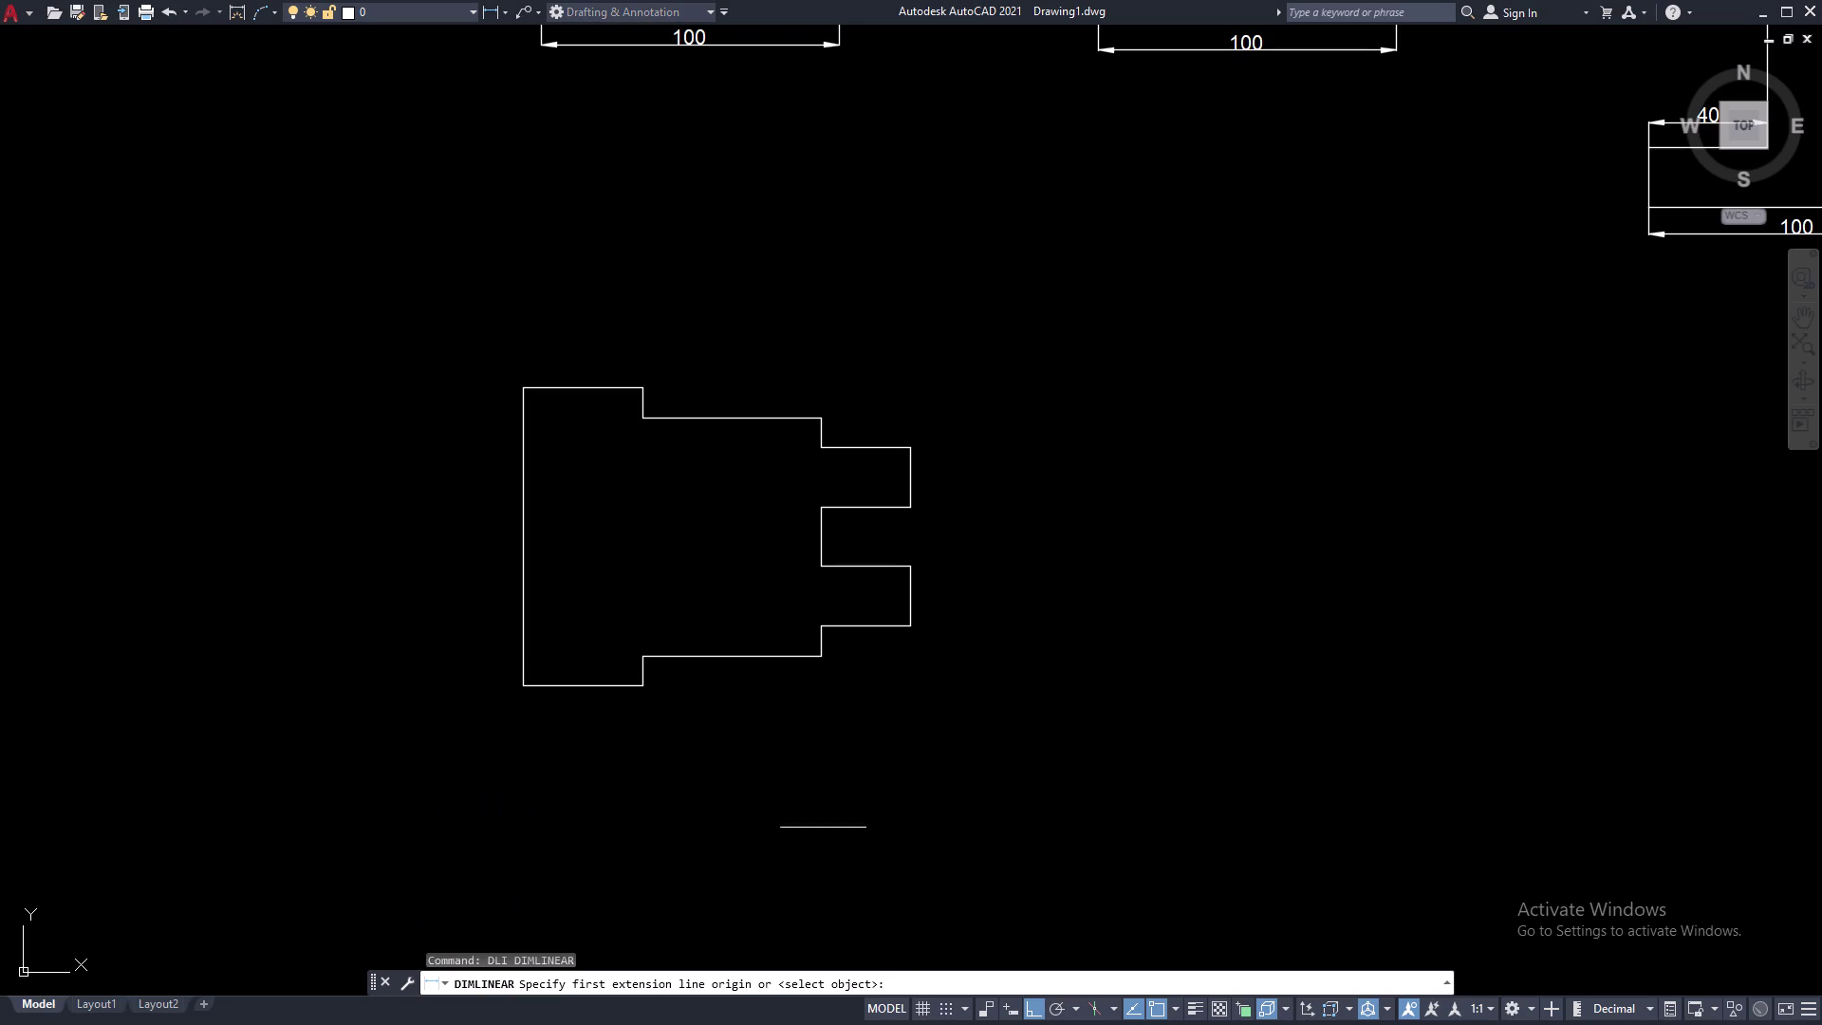
click(520, 687)
click(523, 388)
click(438, 388)
key(space)
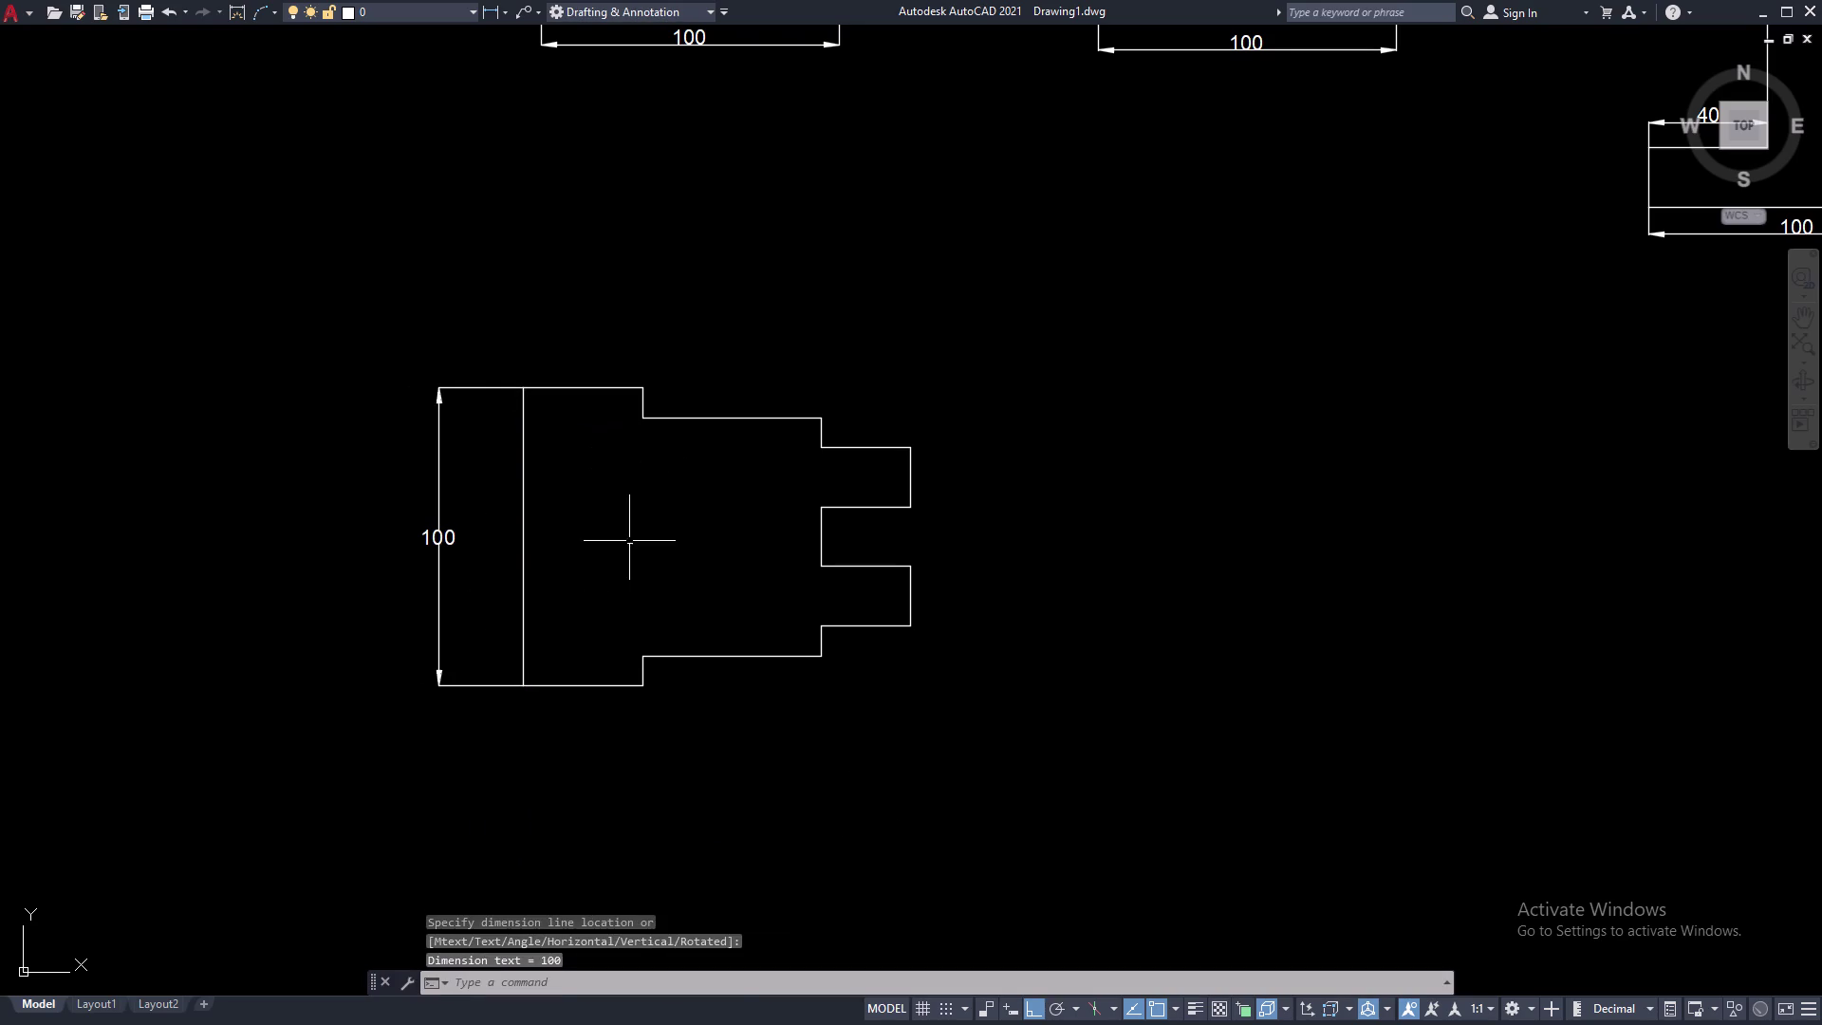
click(524, 686)
click(641, 689)
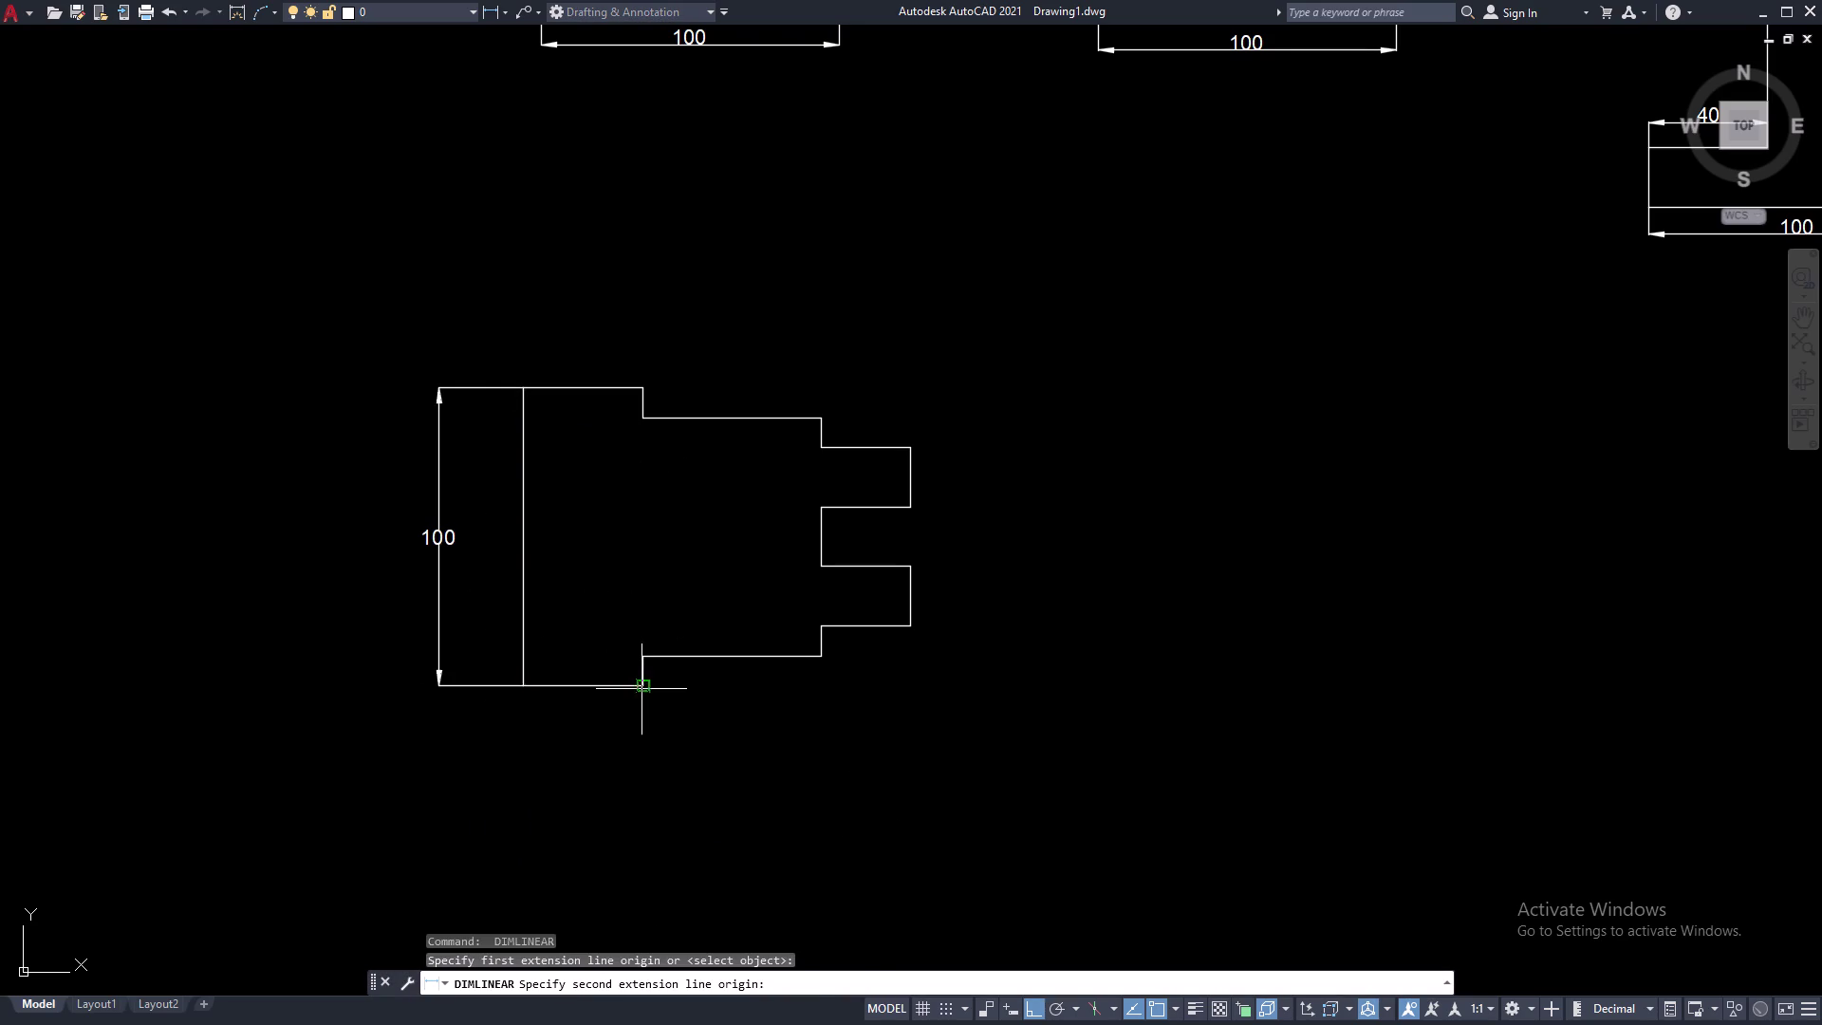
click(640, 713)
key(space)
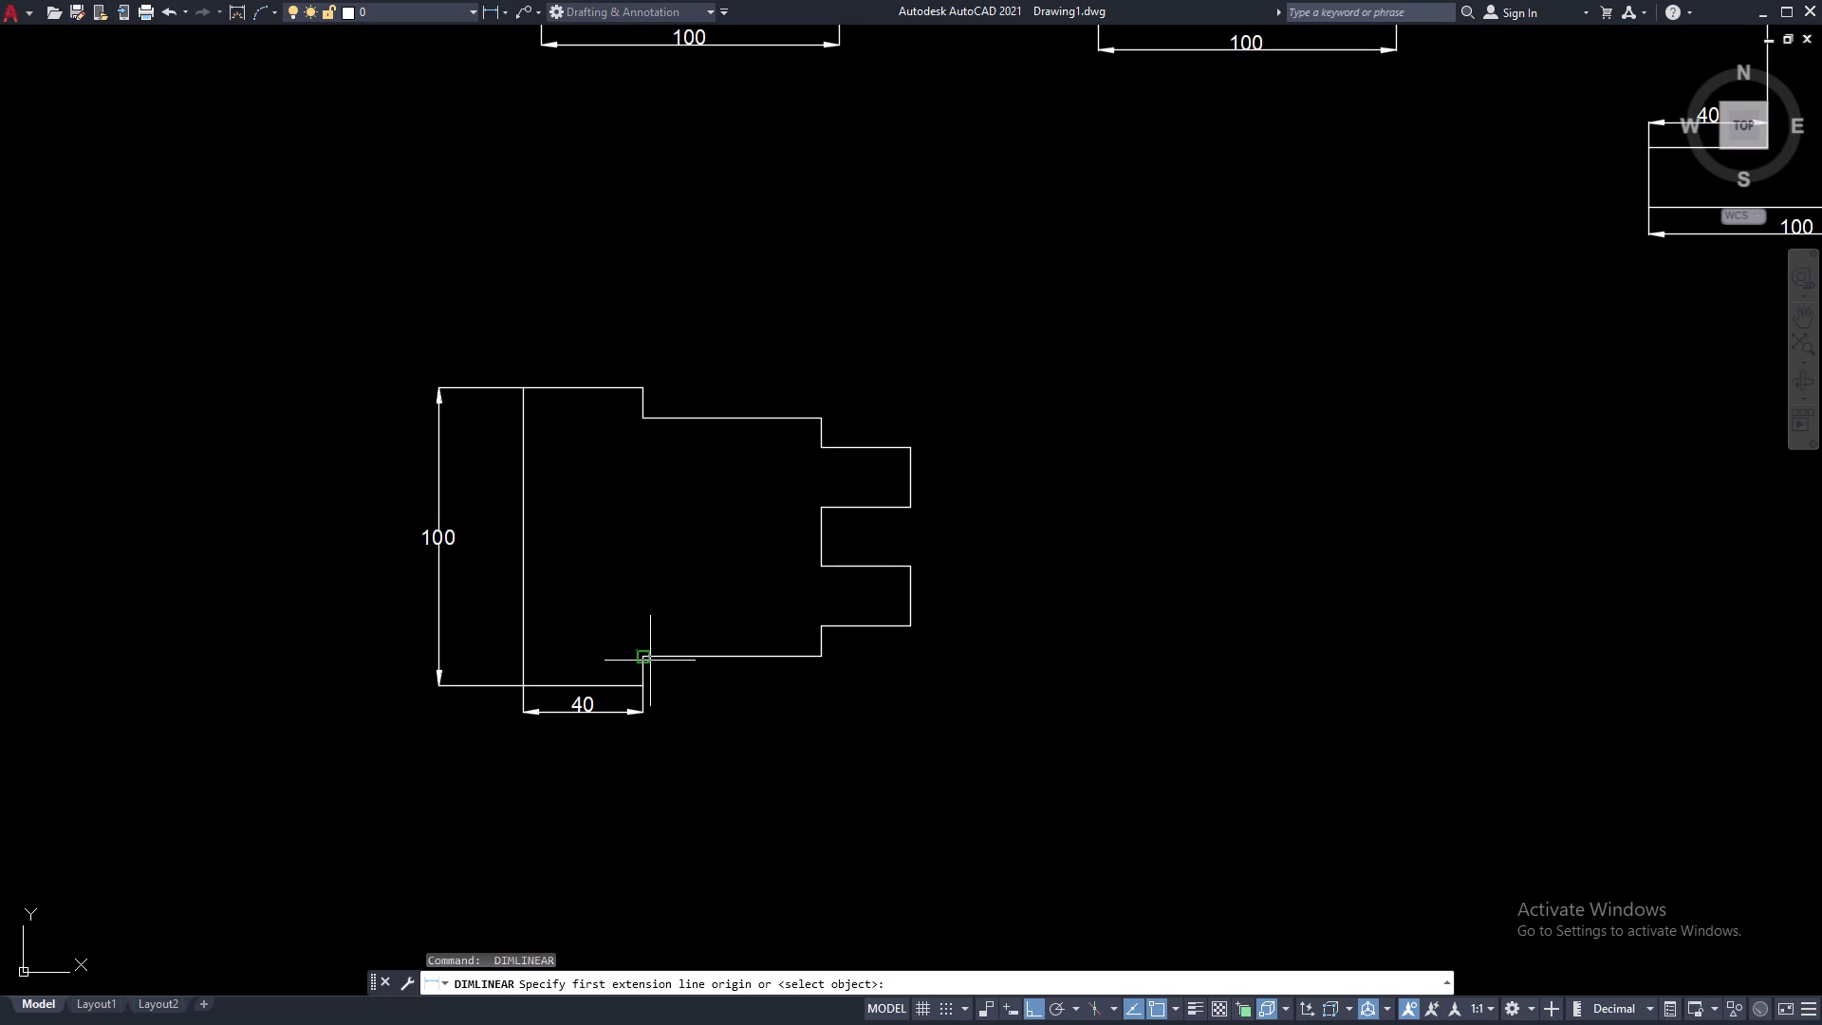
click(649, 661)
click(816, 662)
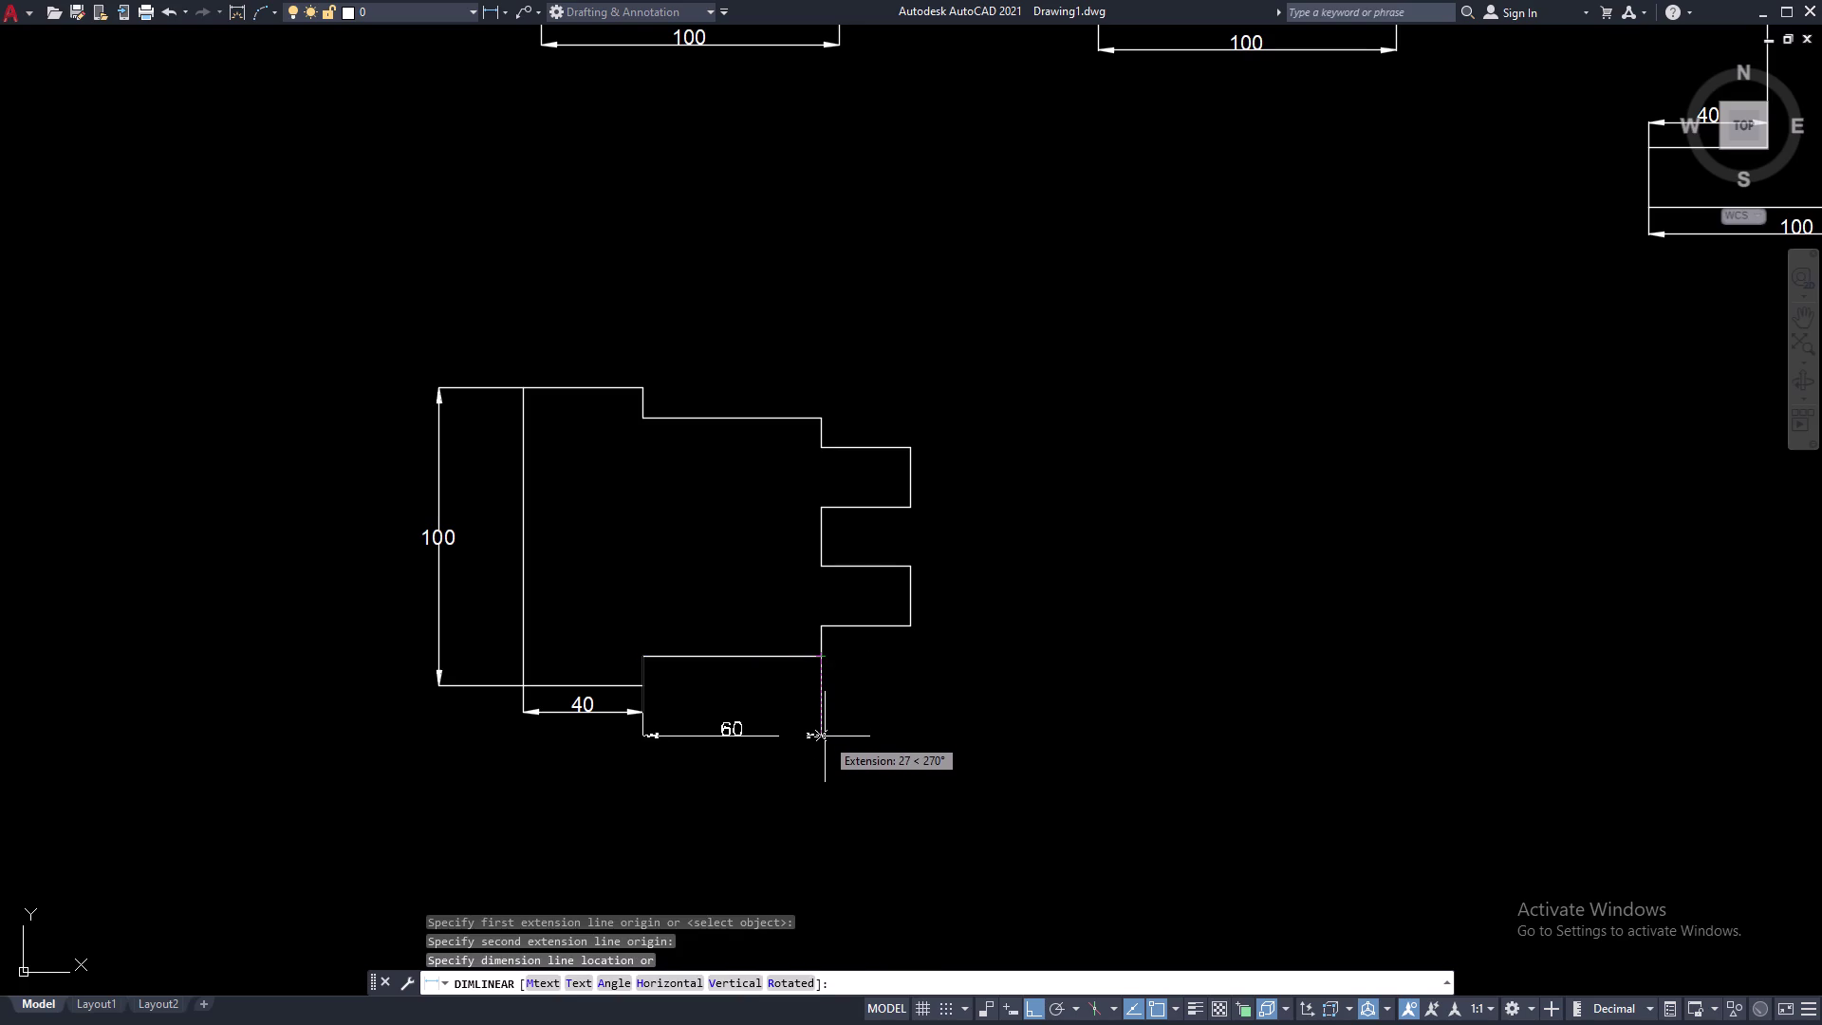
click(825, 731)
Add the 30 step dimension and the lower 20 dimension on the right edge.
key(space)
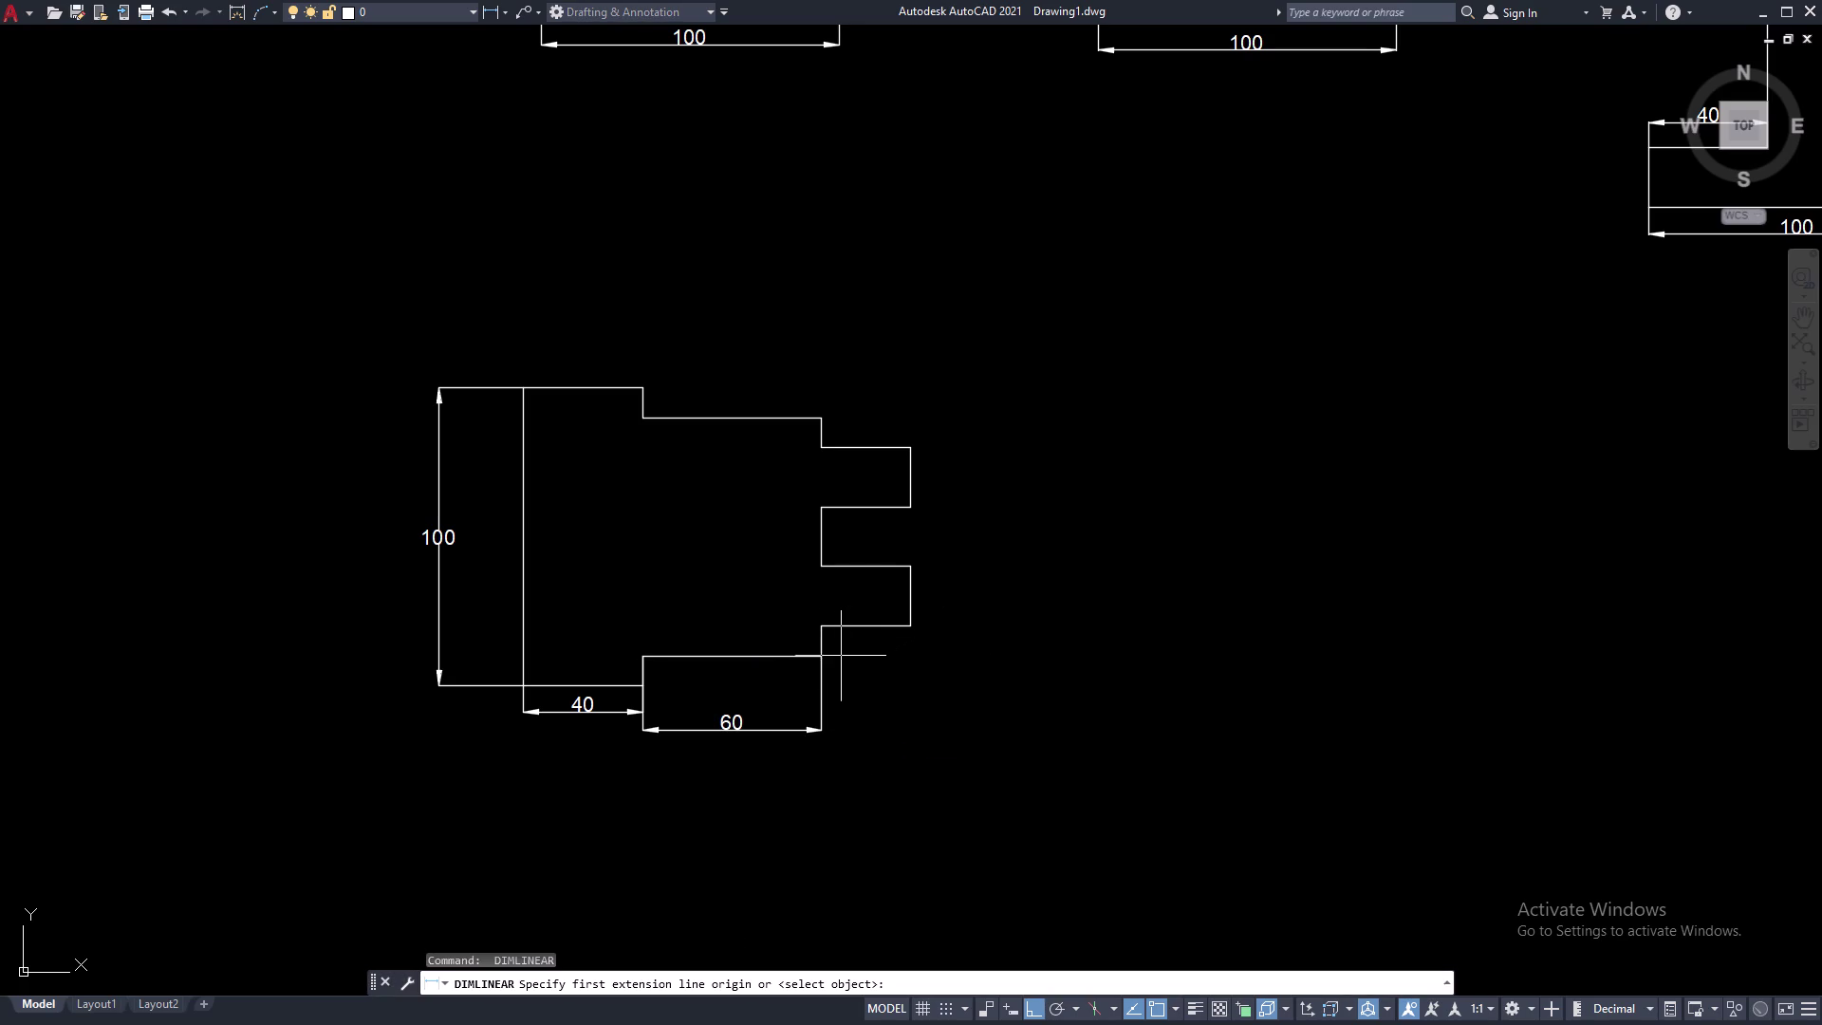
click(824, 660)
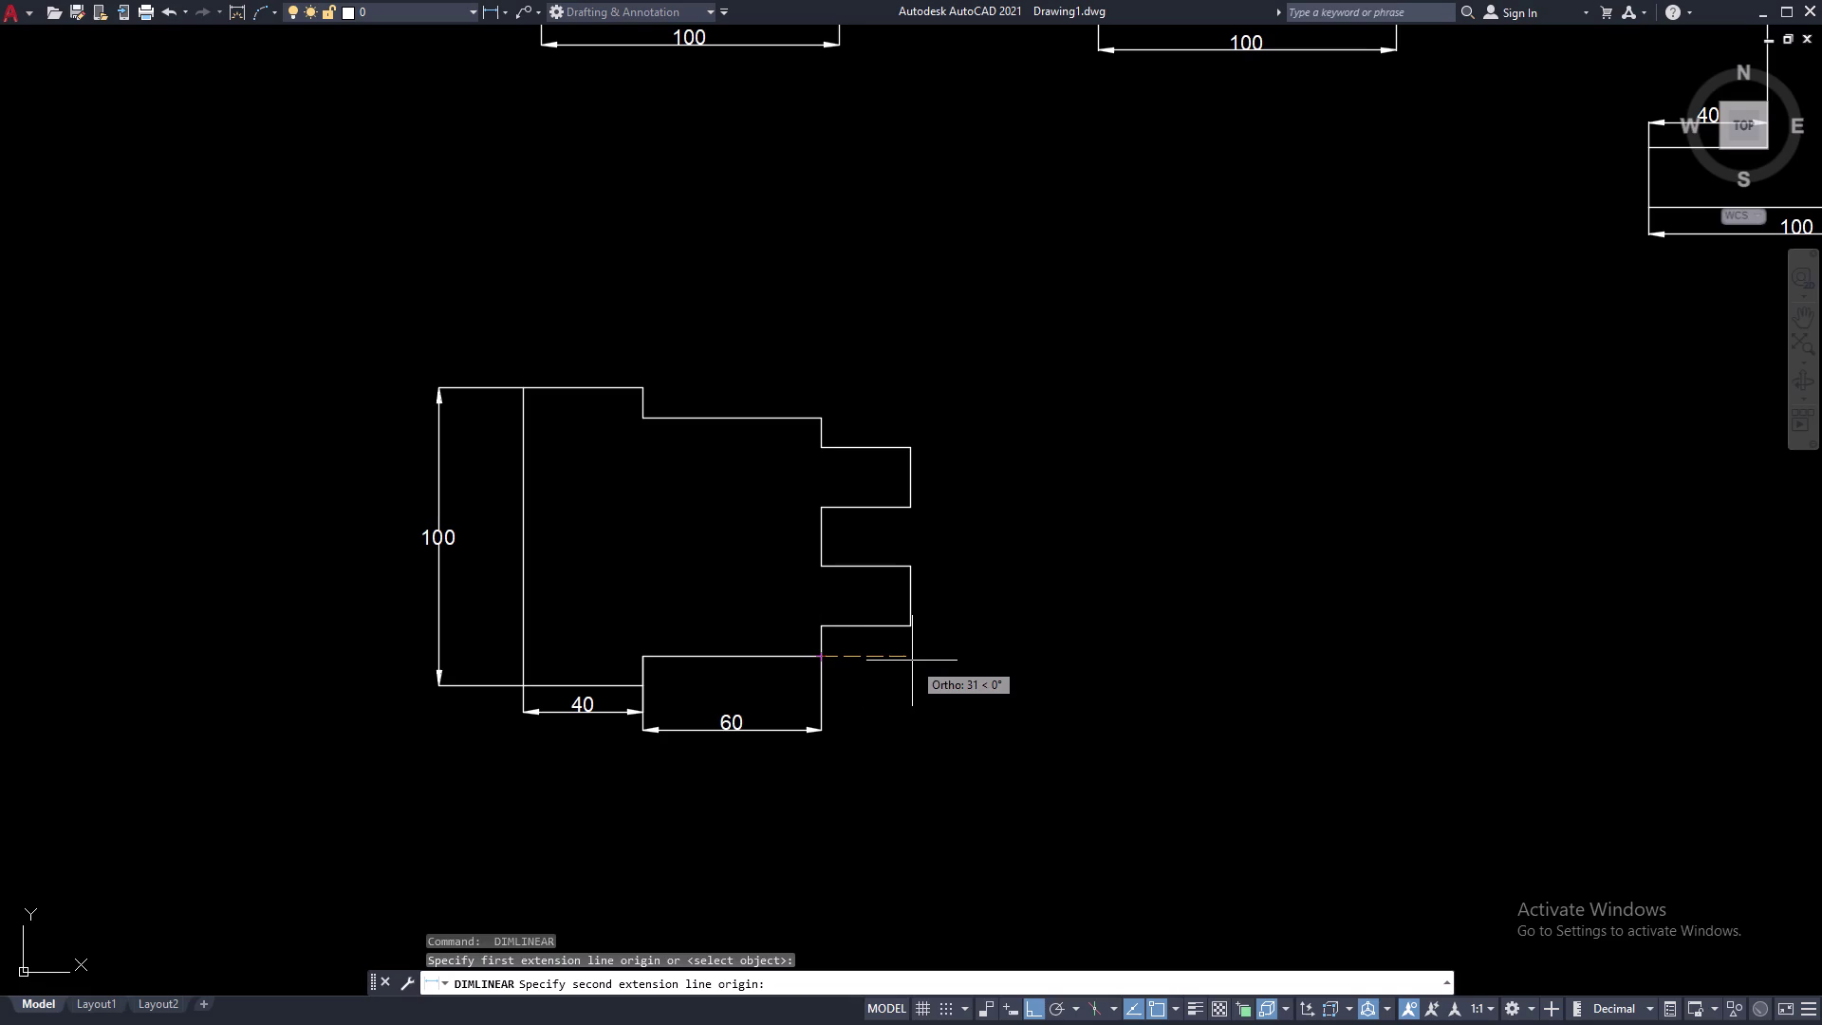
key(Escape)
key(space)
click(823, 629)
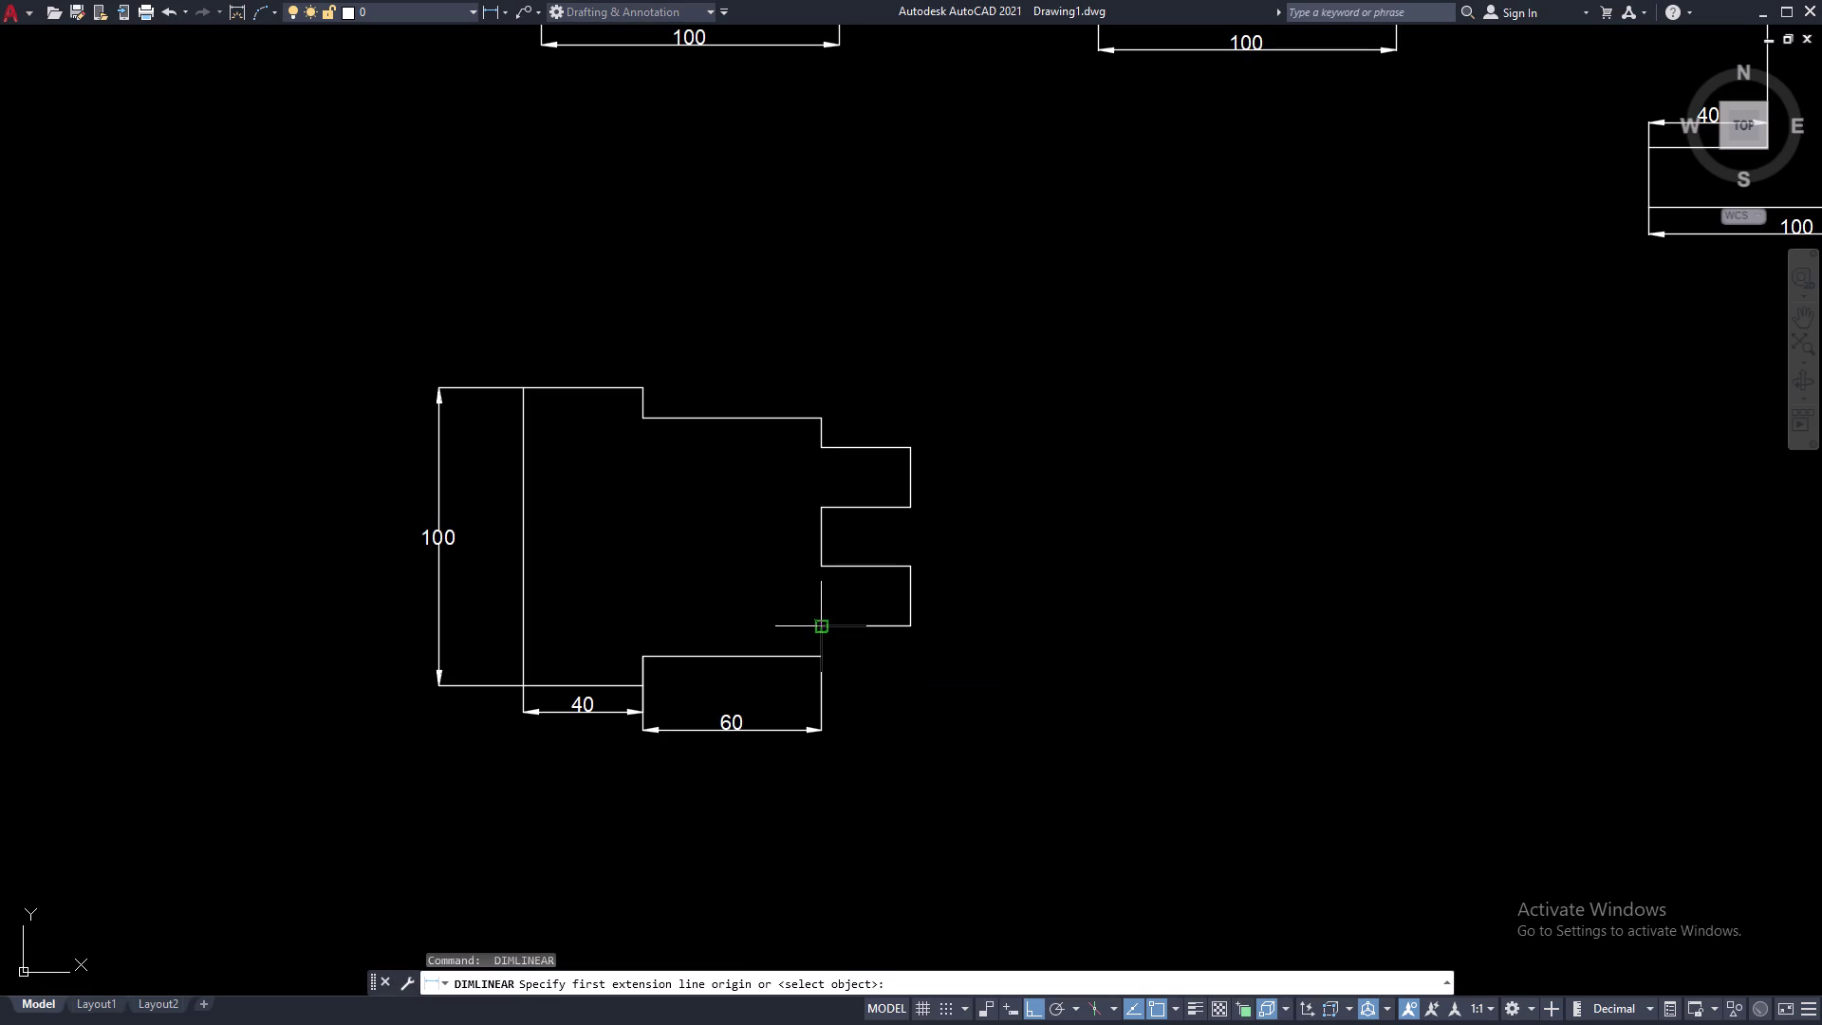
click(913, 625)
click(915, 657)
key(space)
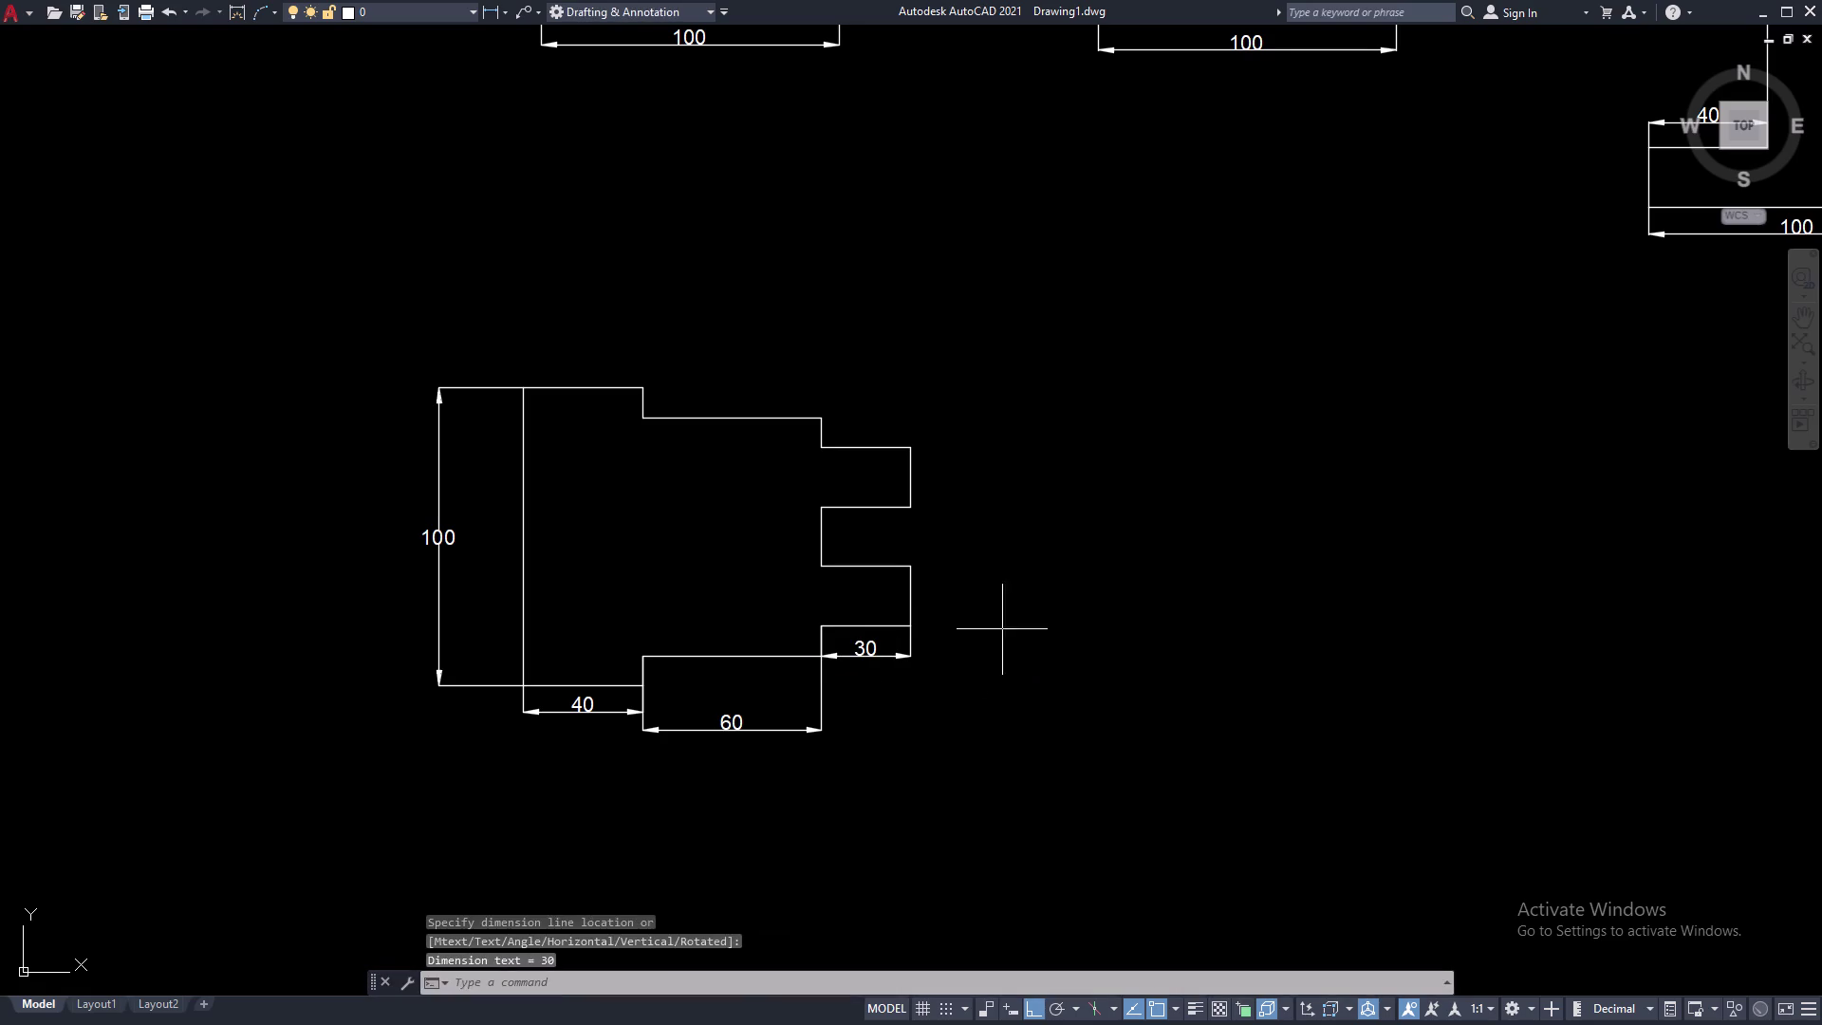
click(911, 568)
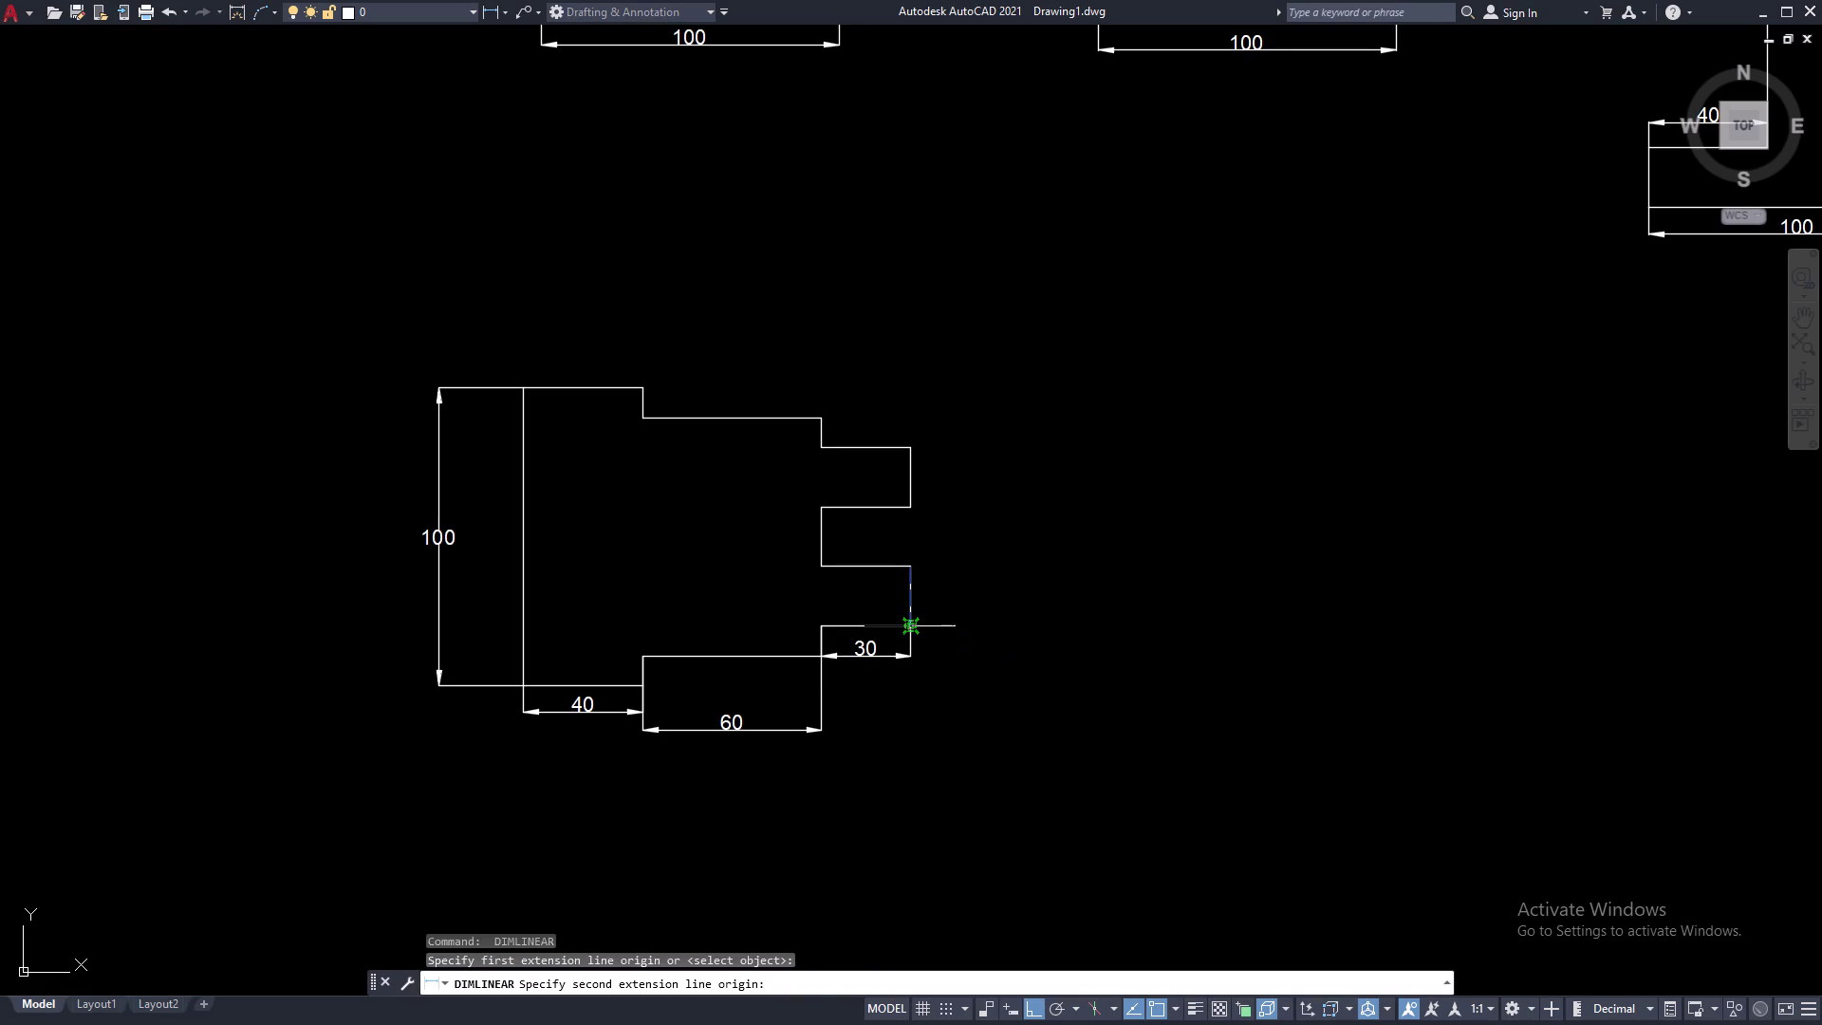
click(914, 626)
click(947, 629)
Dimension the 20 notch, the upper 20 tab and the 10 step.
key(space)
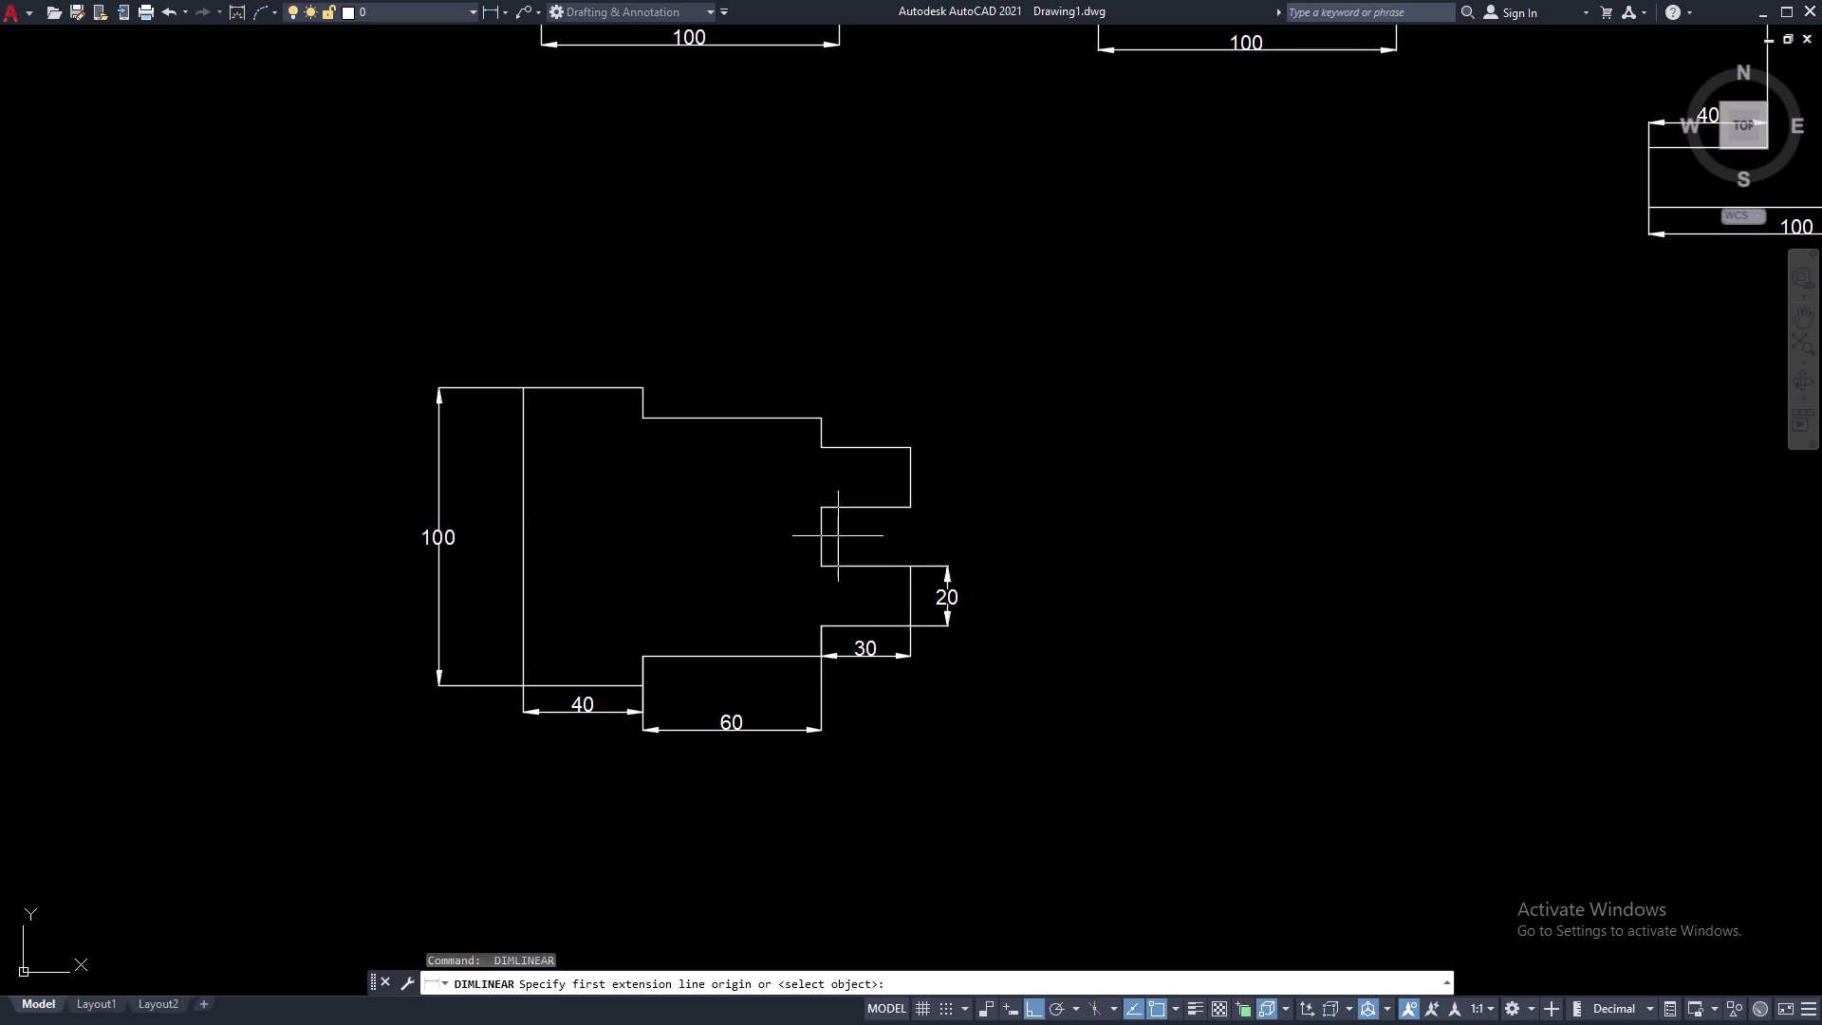
click(820, 562)
click(820, 512)
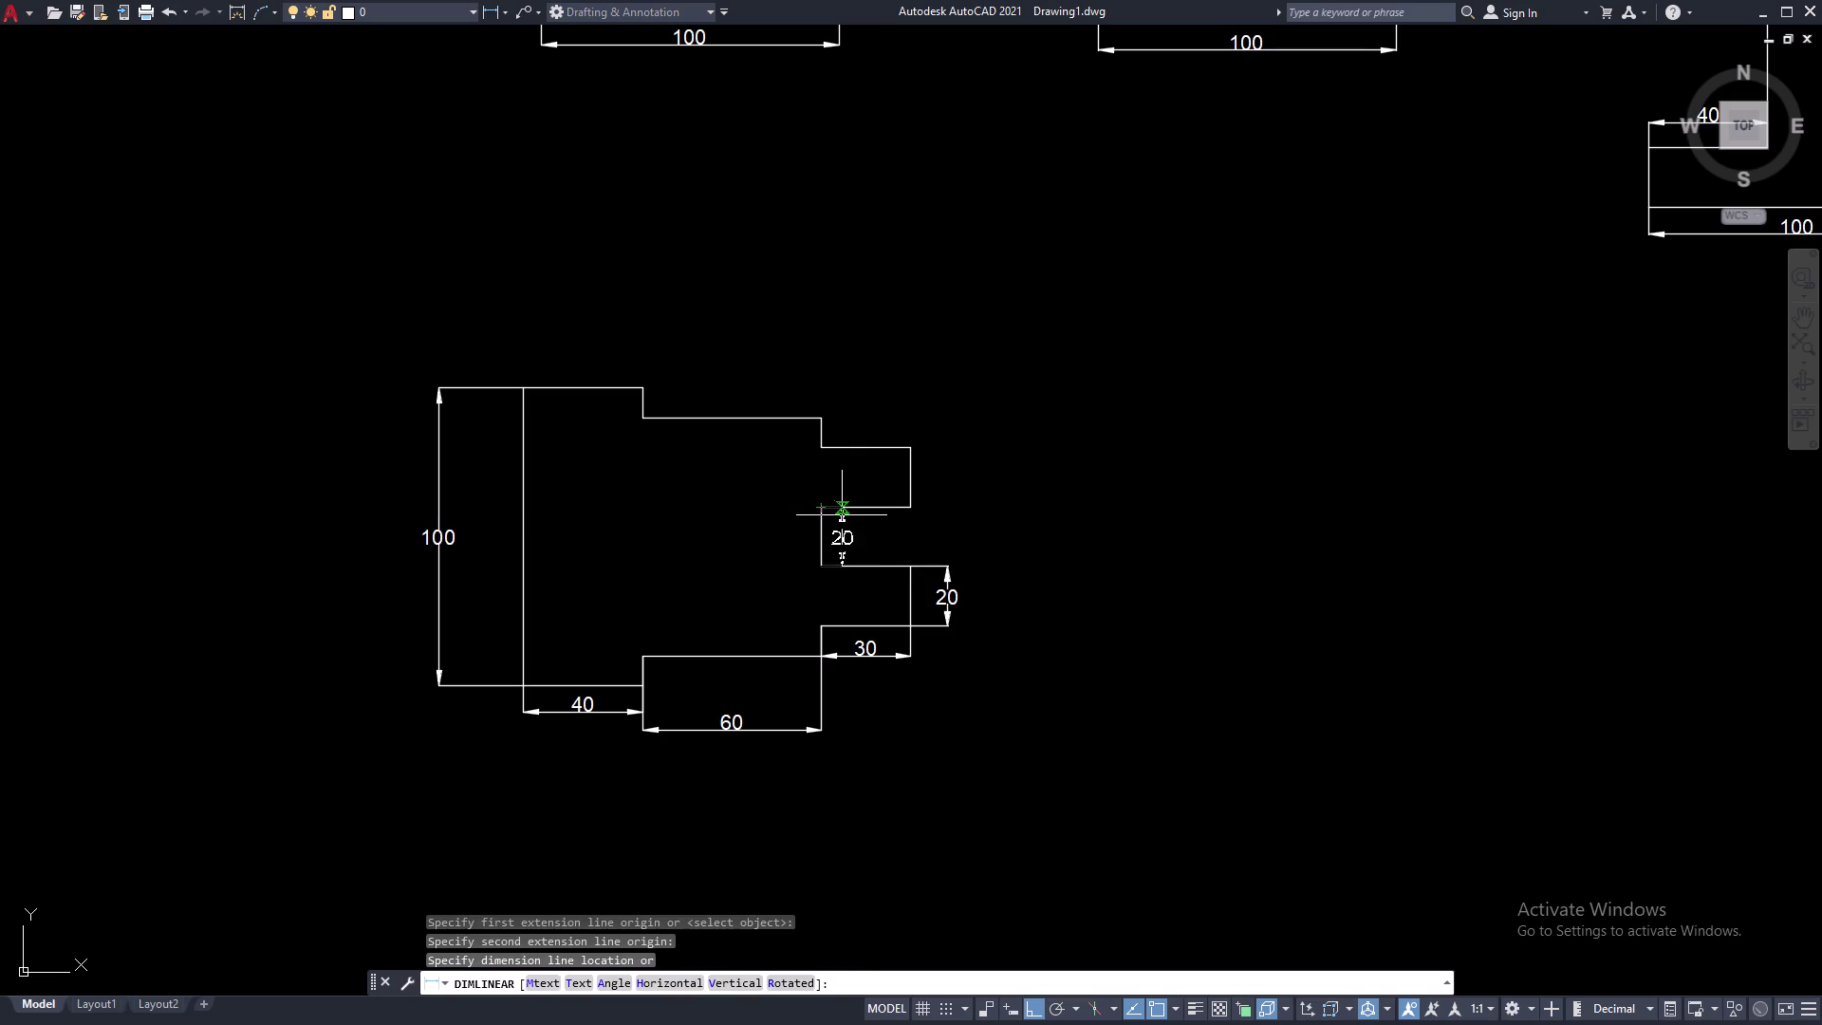
click(842, 515)
key(space)
click(908, 507)
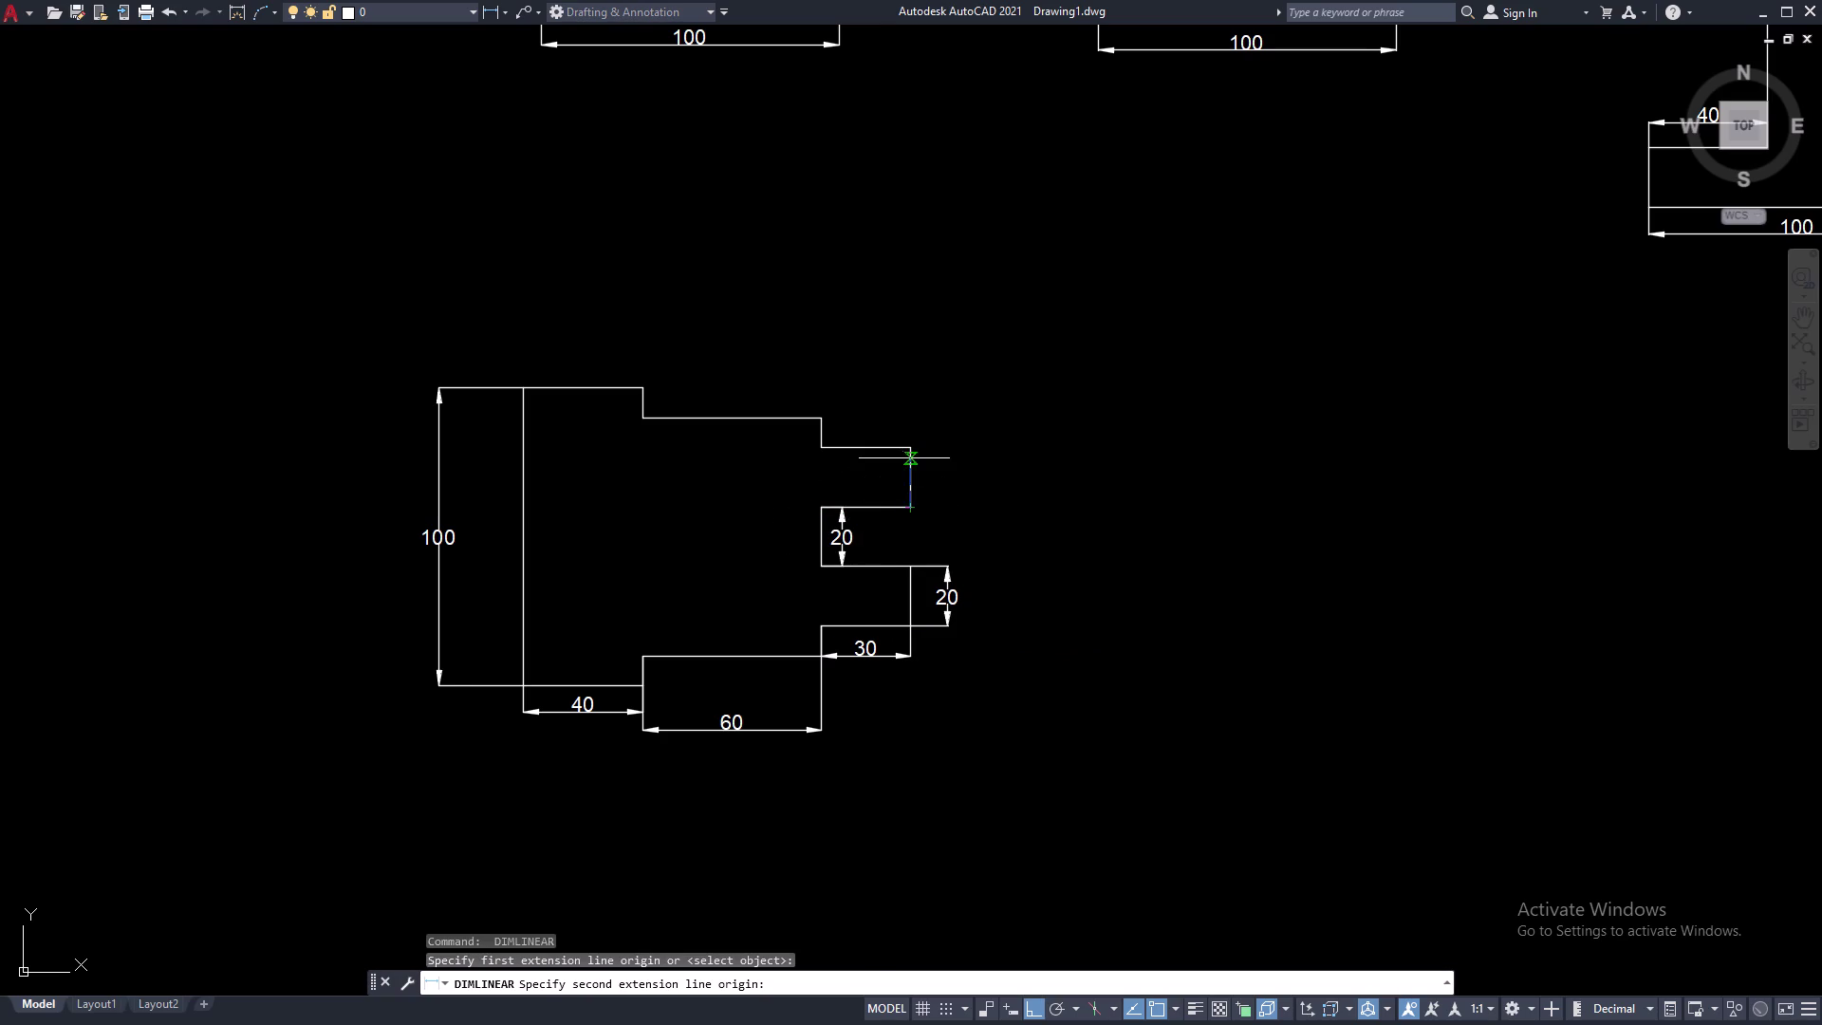
click(911, 450)
click(937, 449)
key(space)
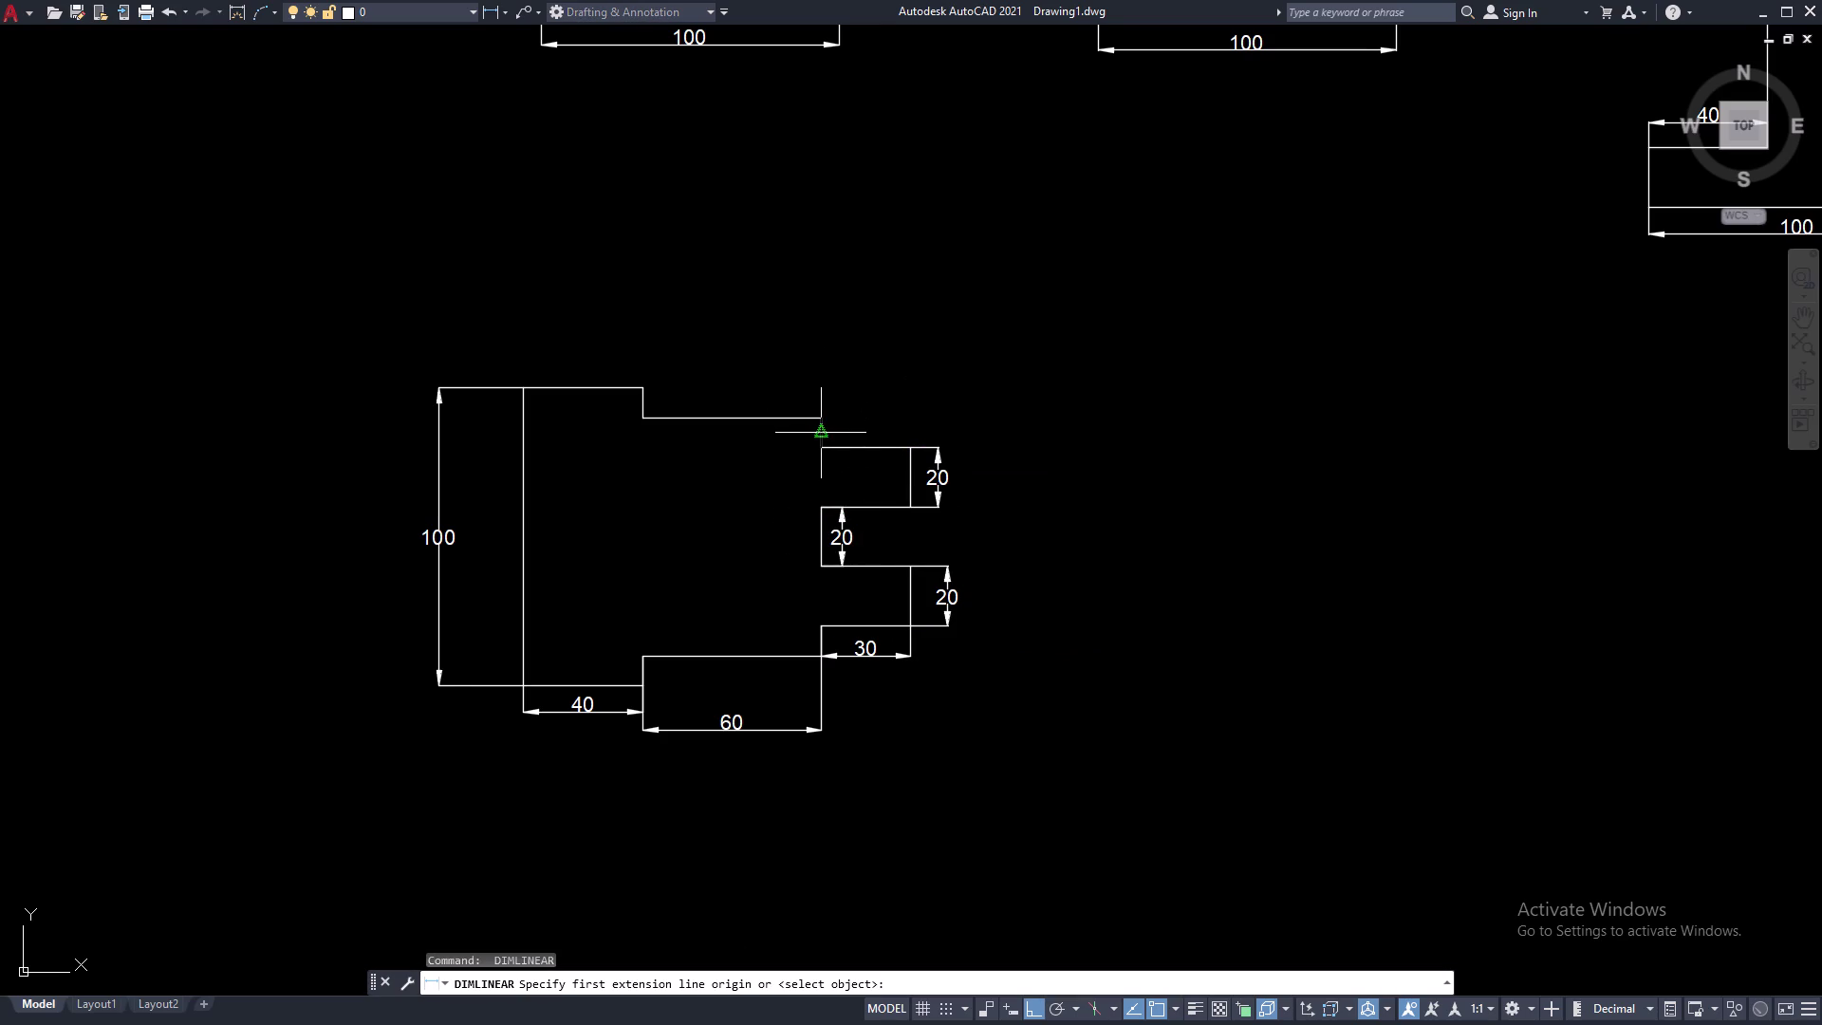
click(826, 450)
click(826, 419)
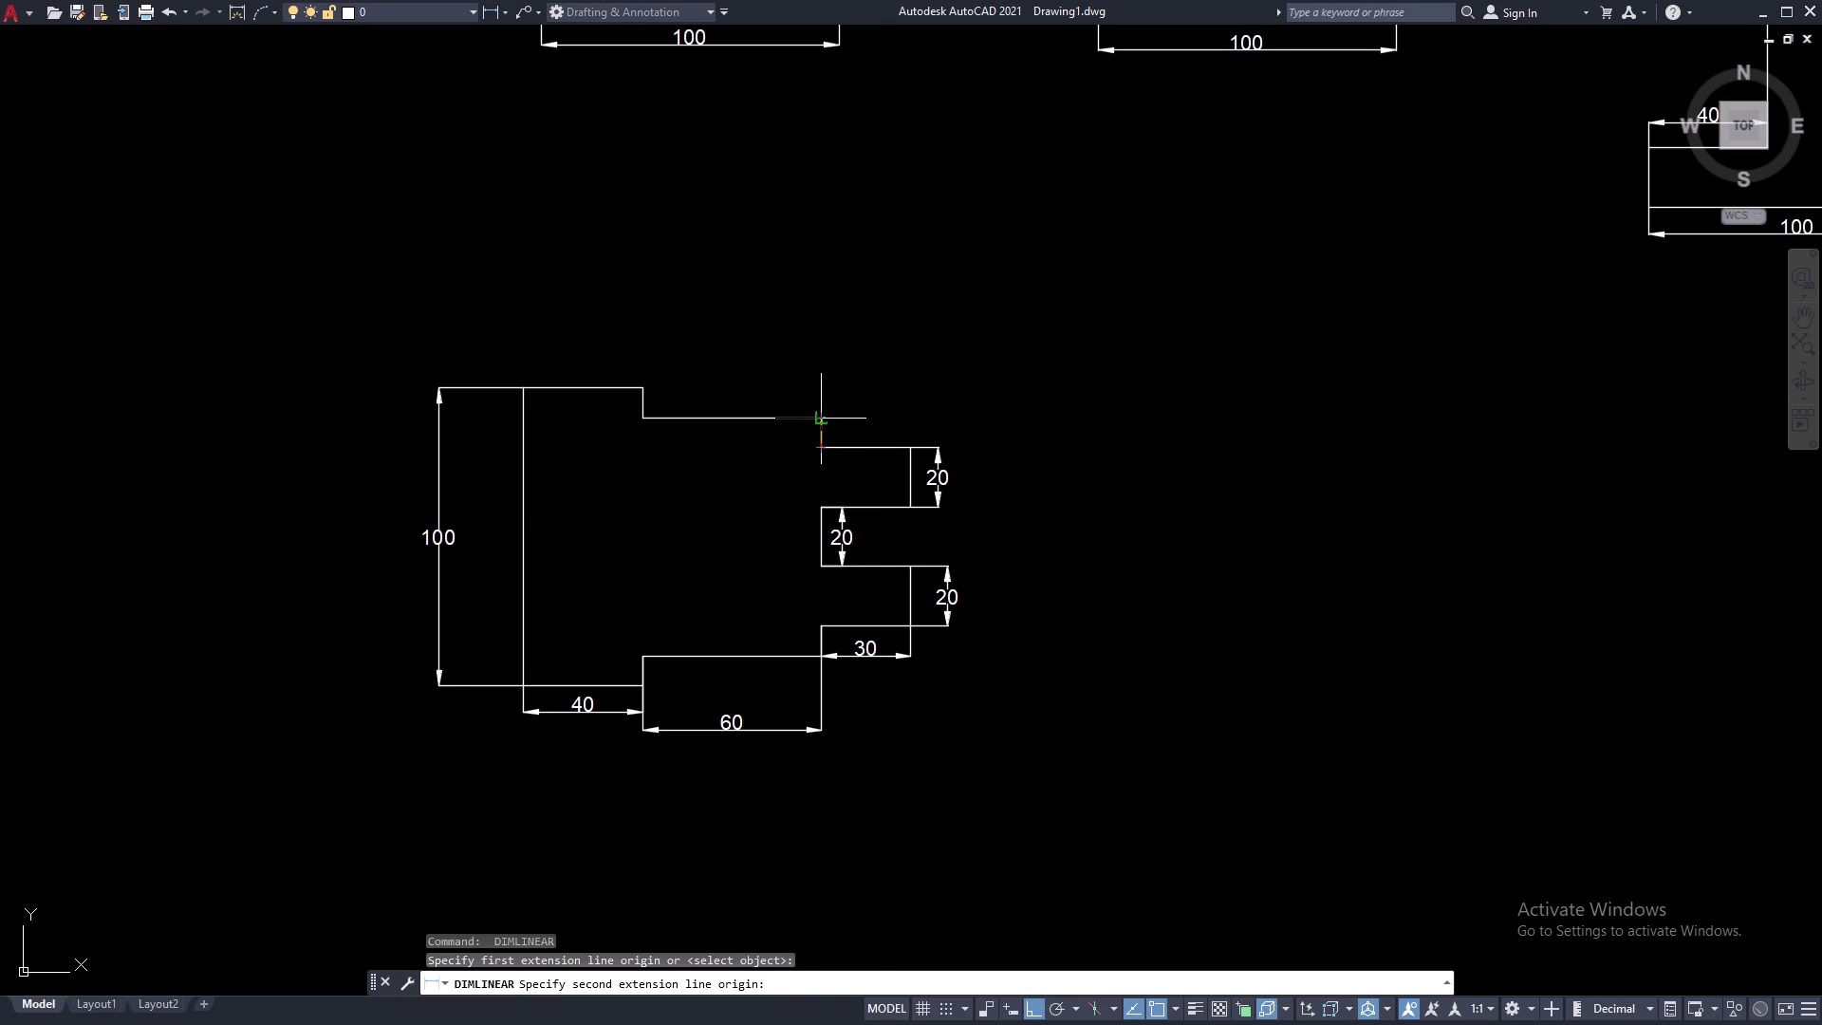
click(851, 415)
key(space)
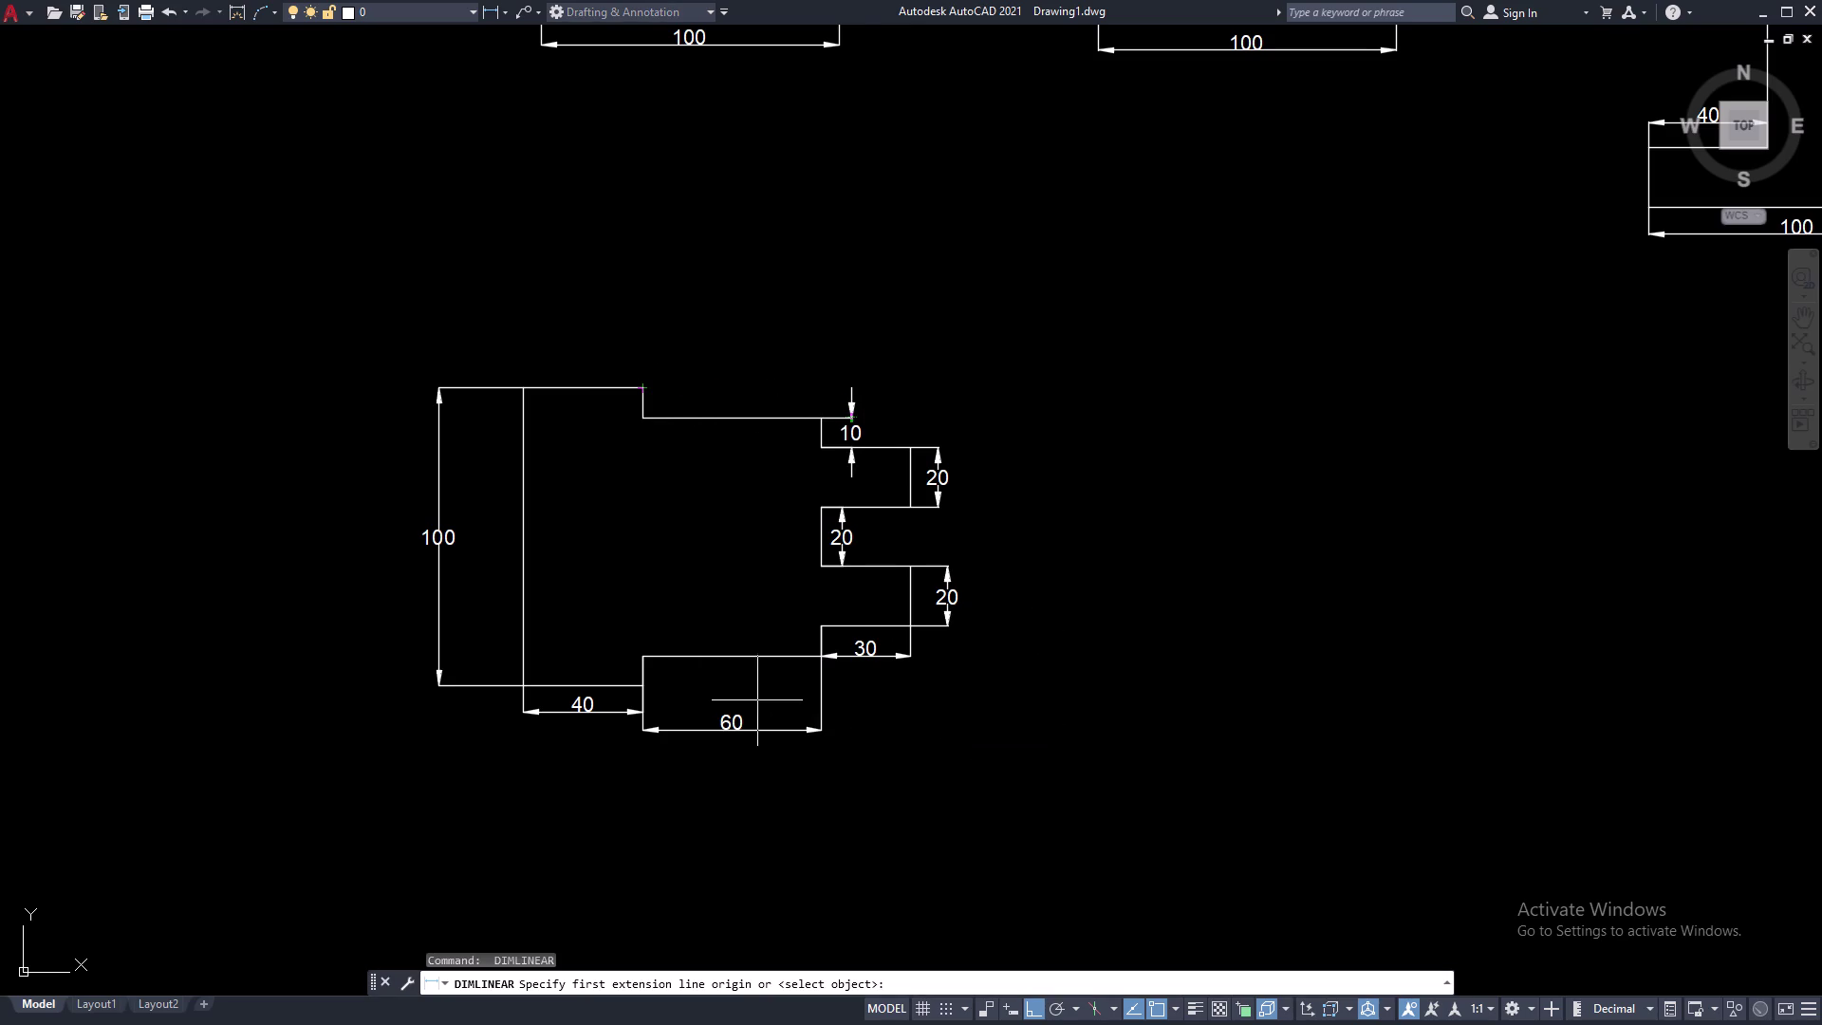
Undo the step dimensions, including the 60 and 40, with repeated Ctrl+Z.
key(ctrl+z)
key(ctrl+z)
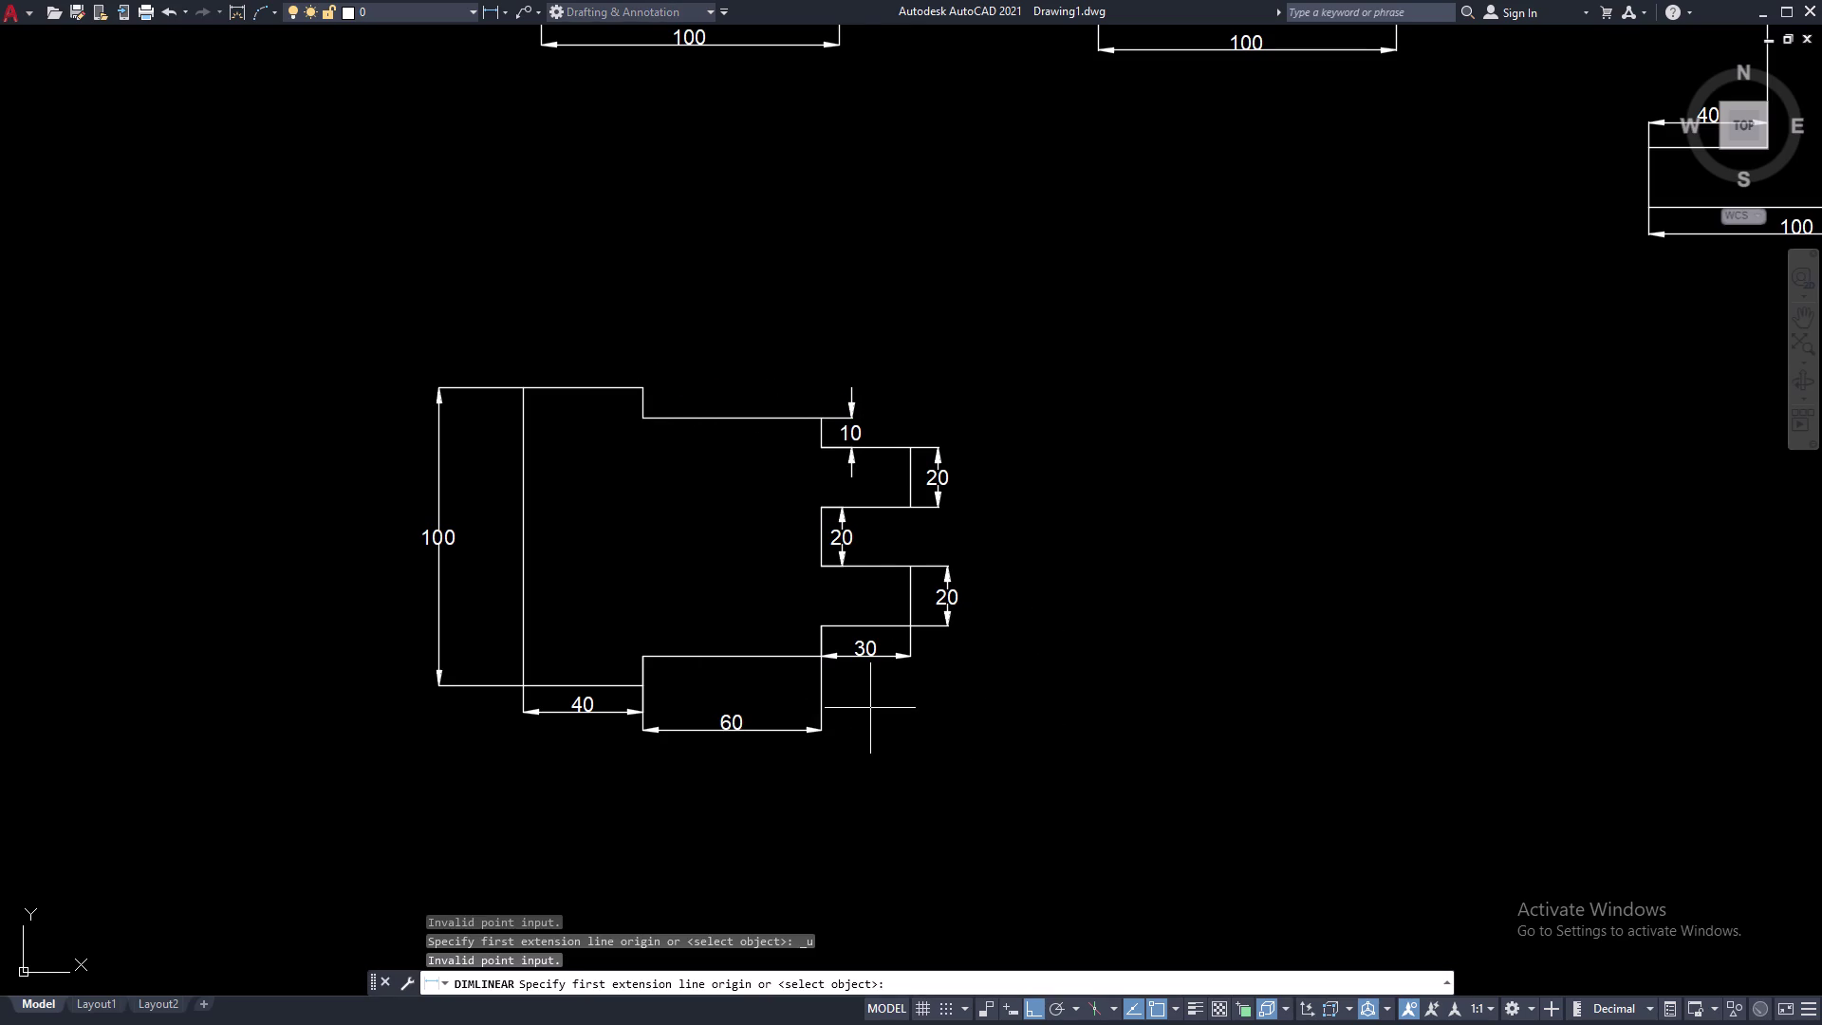
key(ctrl+z)
key(ctrl+z)
key(ctrl+z)
key(ctrl+z)
key(Escape)
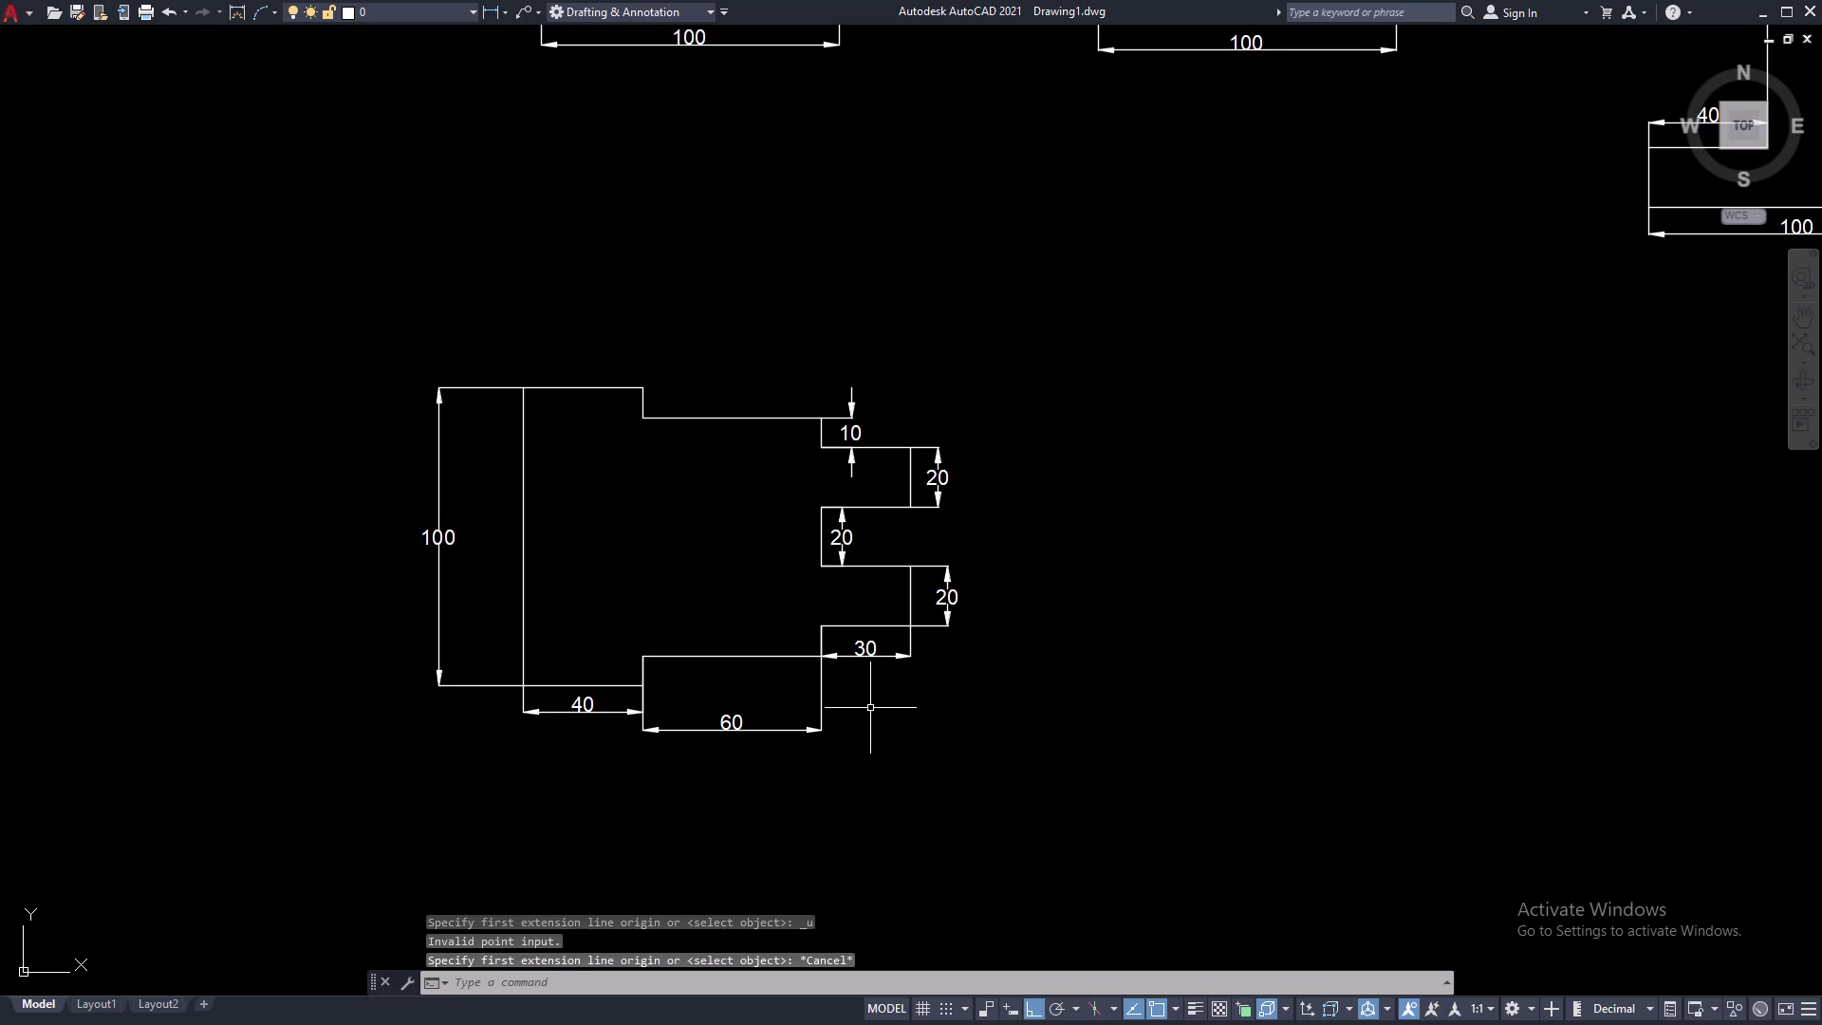
key(ctrl+z)
key(ctrl+z)
key(ctrl+z)
key(ctrl+z)
key(ctrl+z)
key(ctrl+z)
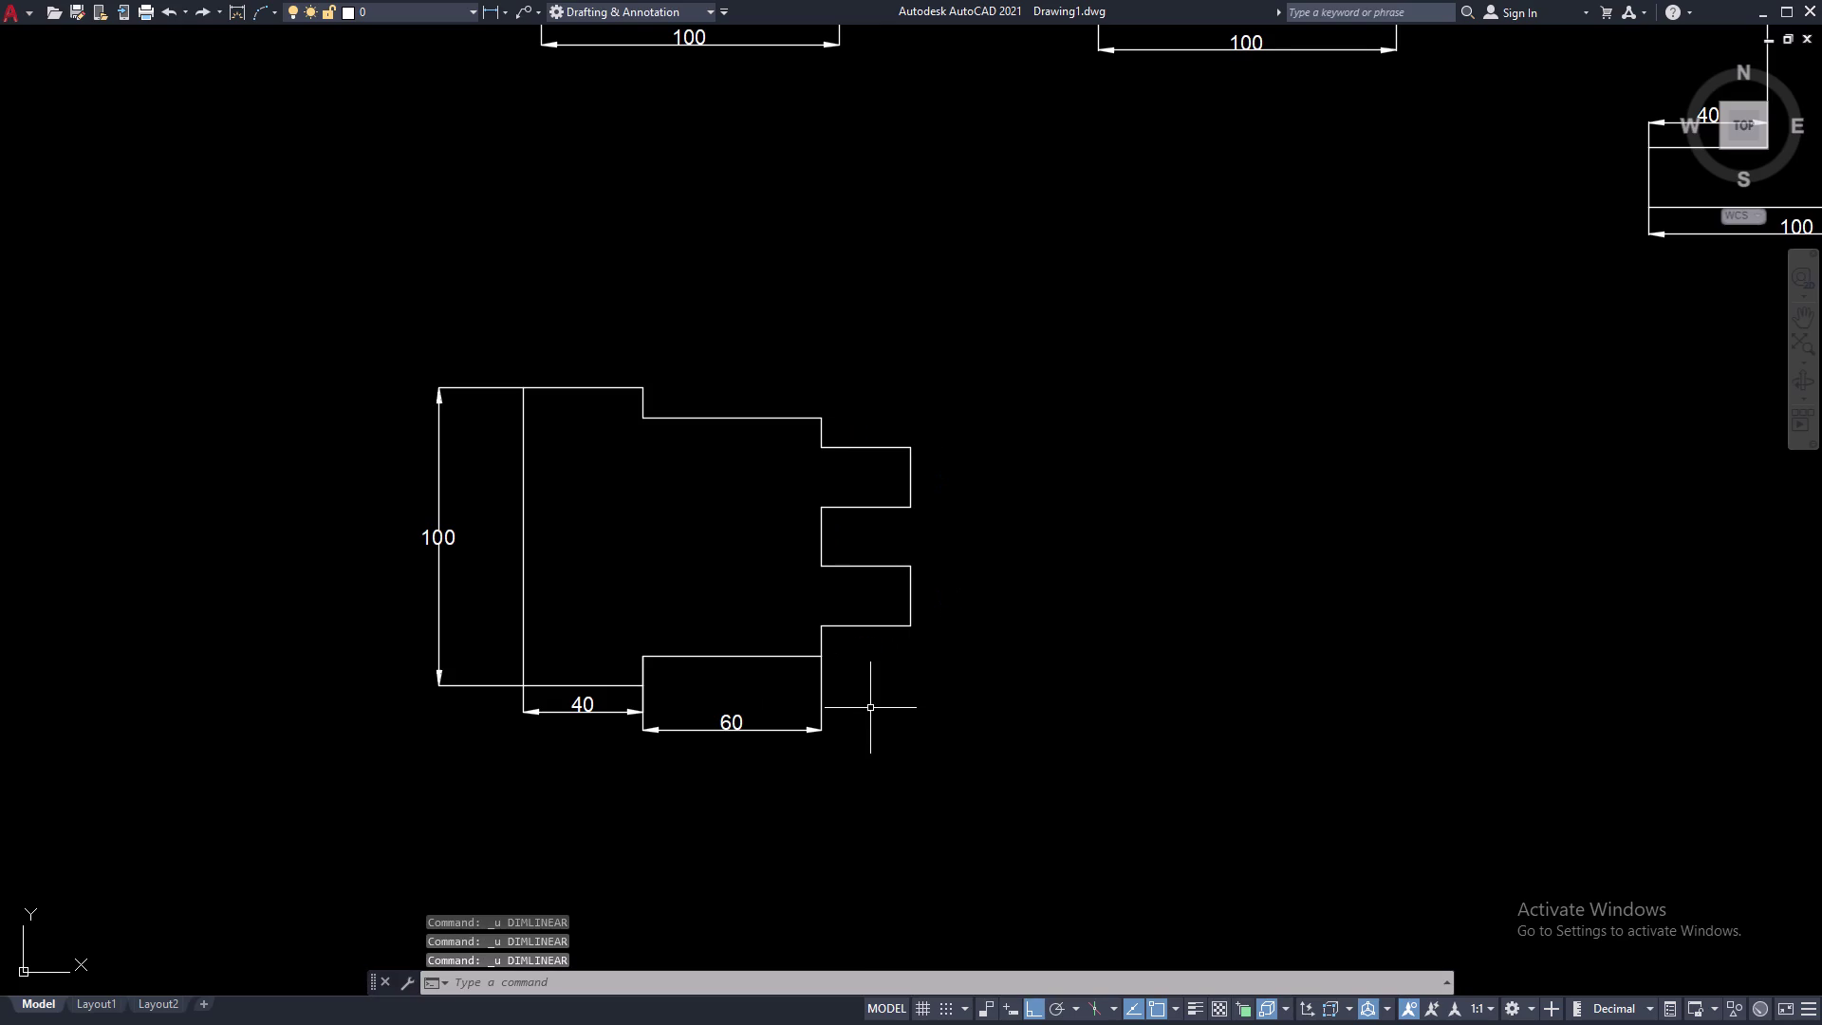
key(ctrl+z)
key(ctrl+z)
key(ctrl+z)
key(Escape)
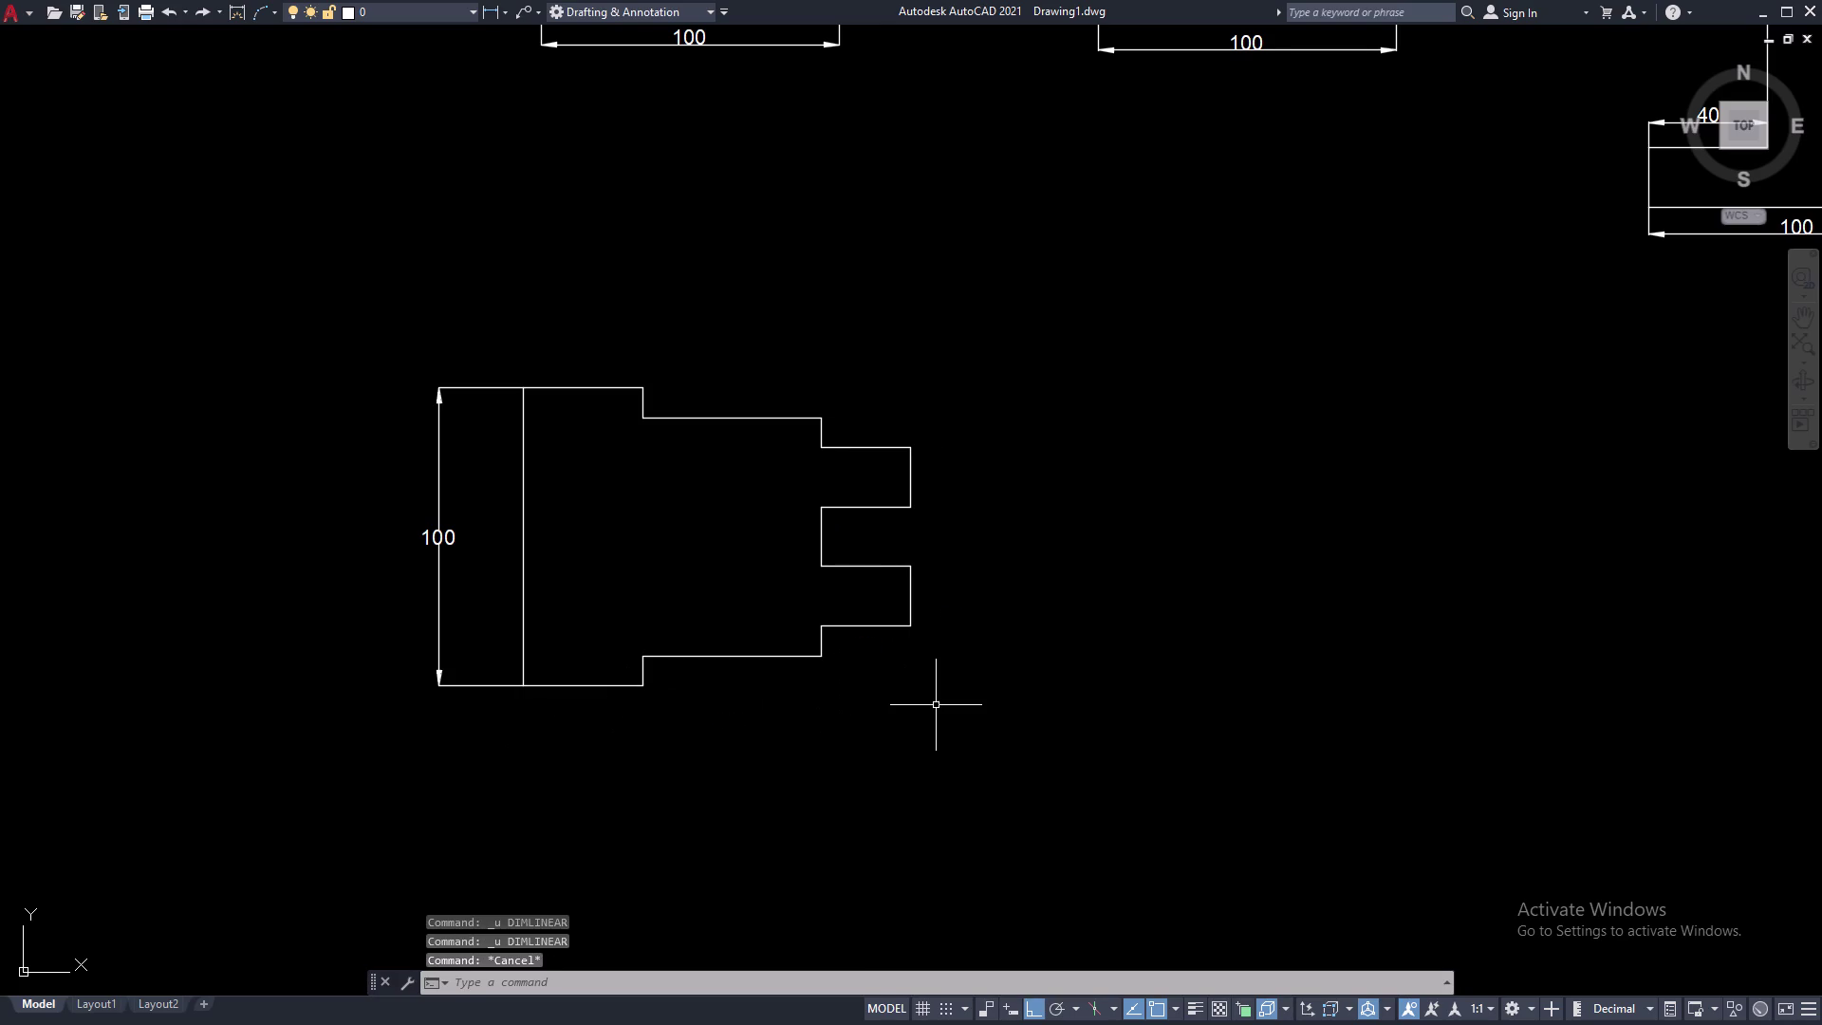
Start a trial line along the outline's bottom edge, then cancel it.
text(L)
key(space)
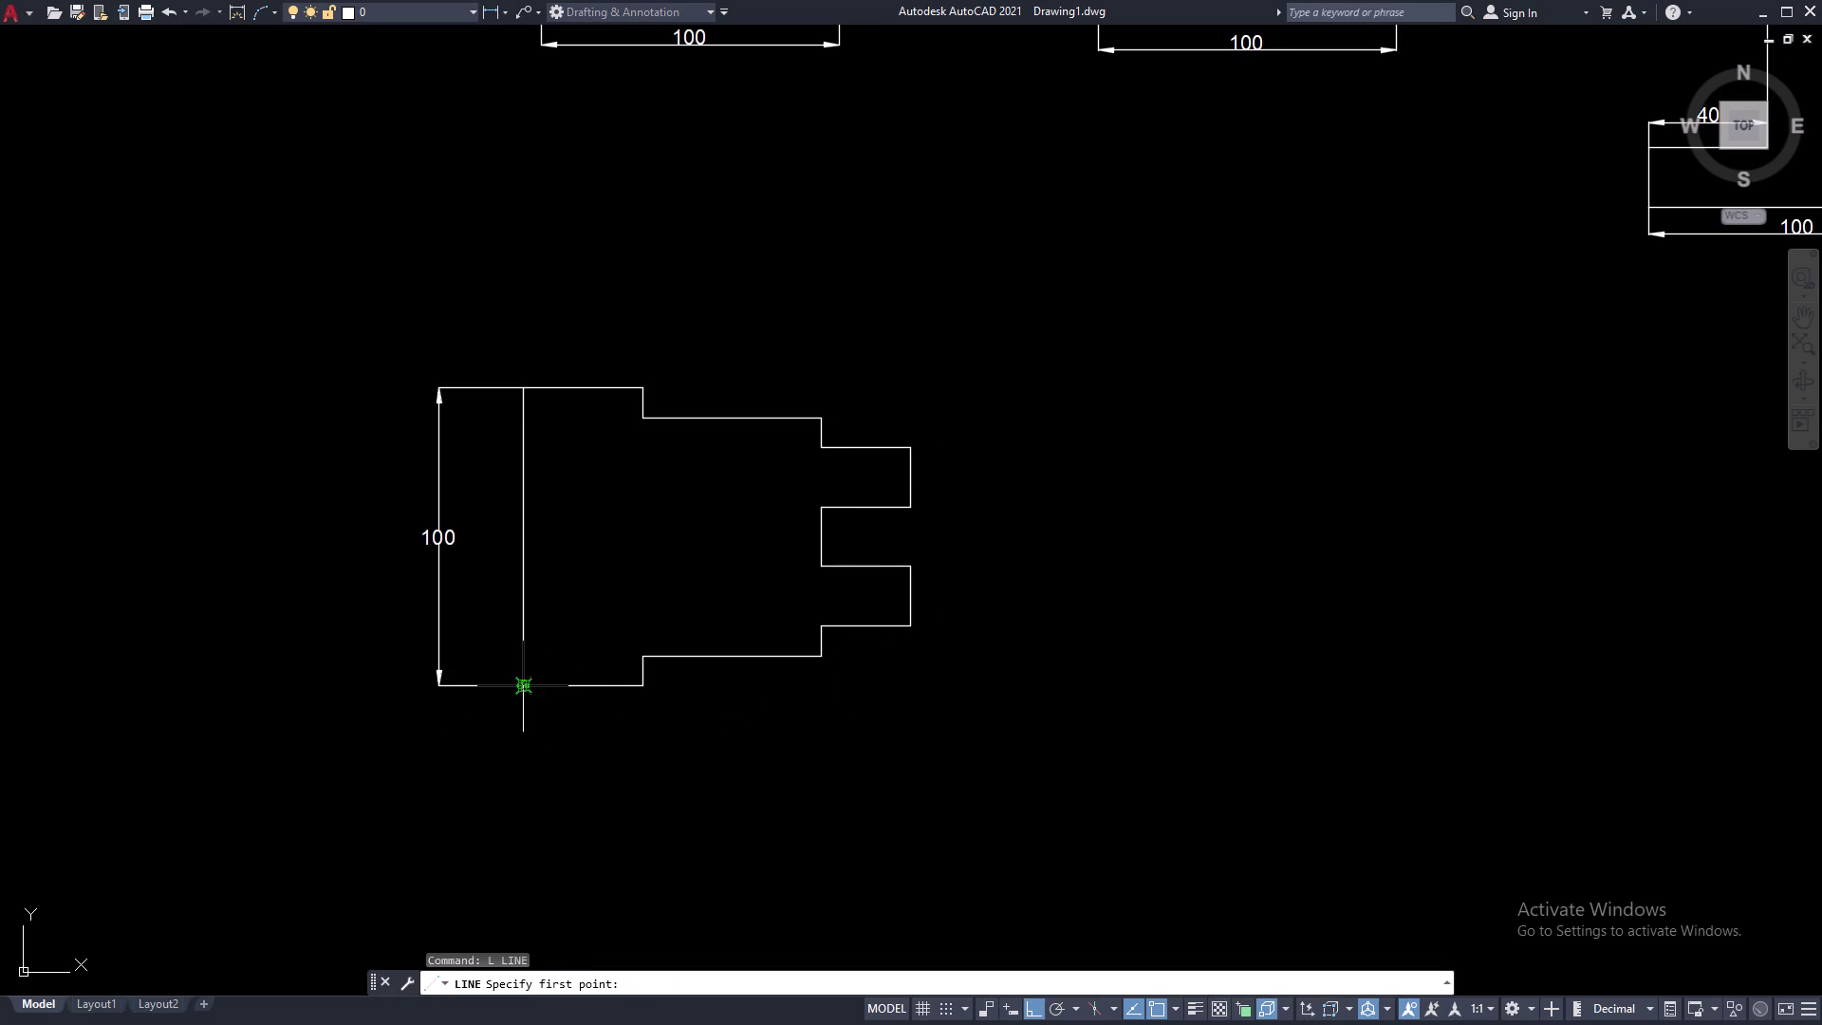
click(517, 685)
click(648, 689)
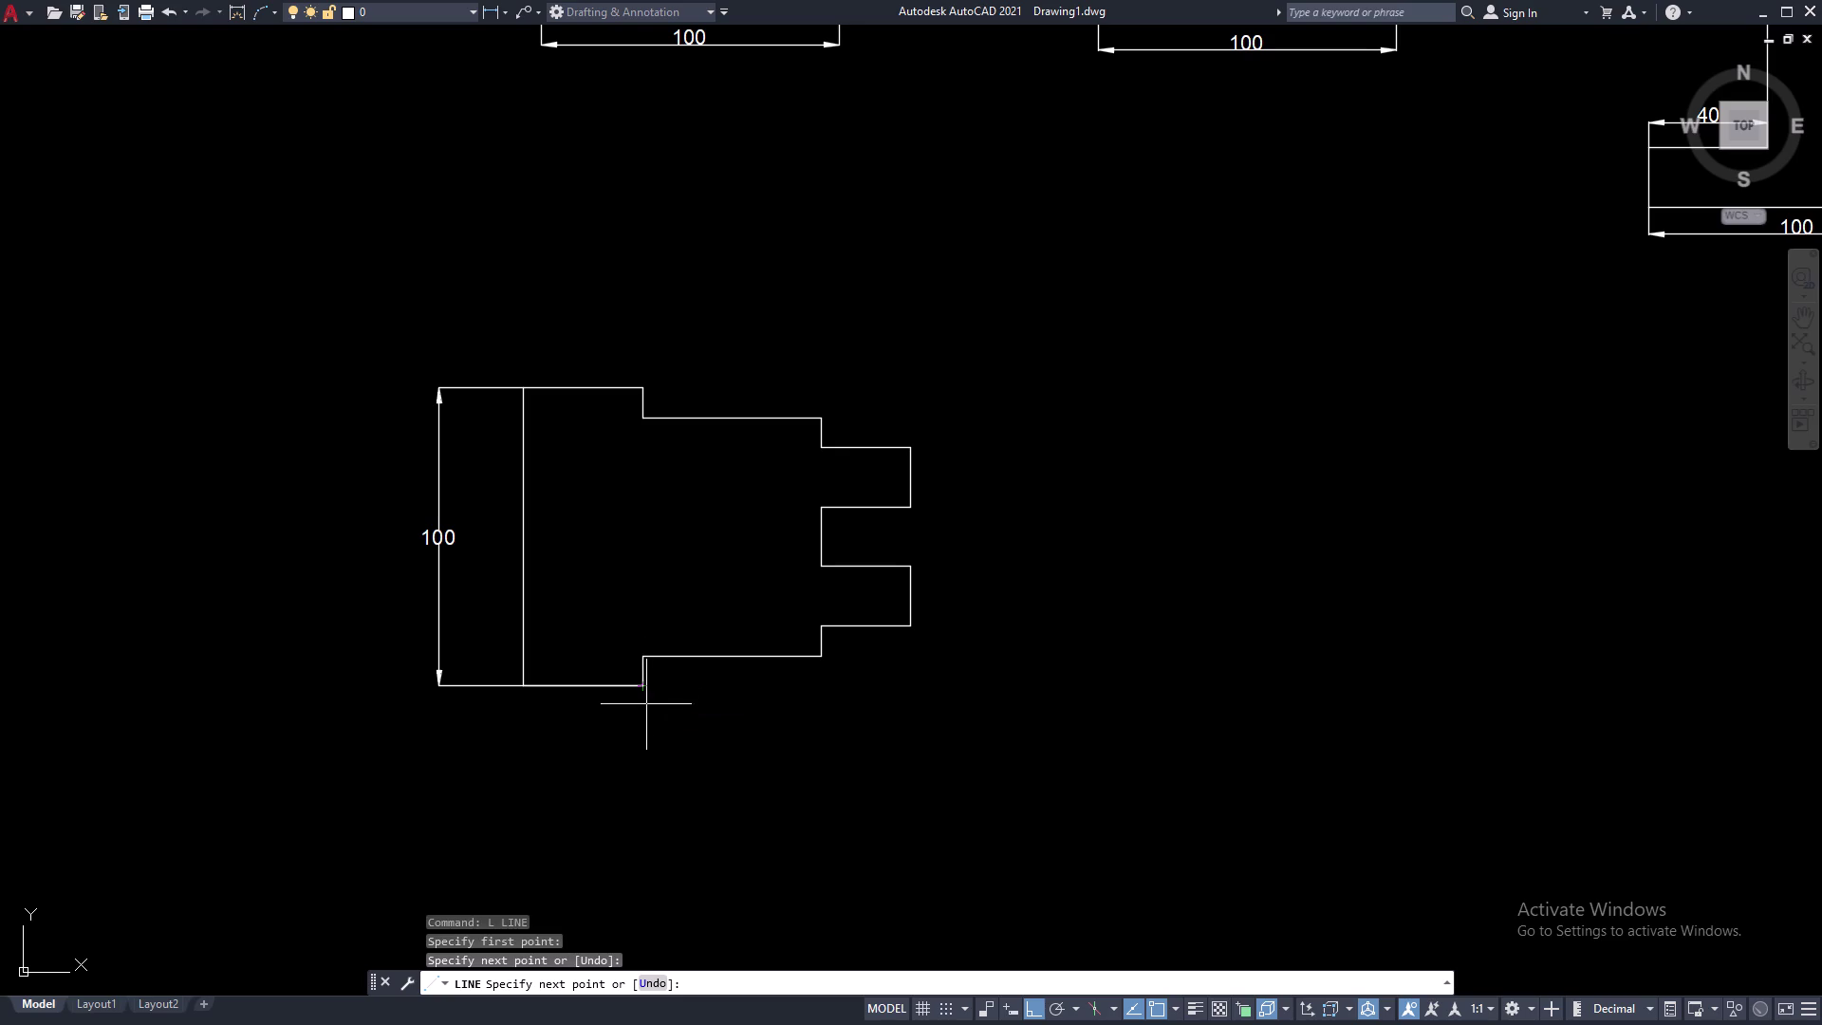
key(Escape)
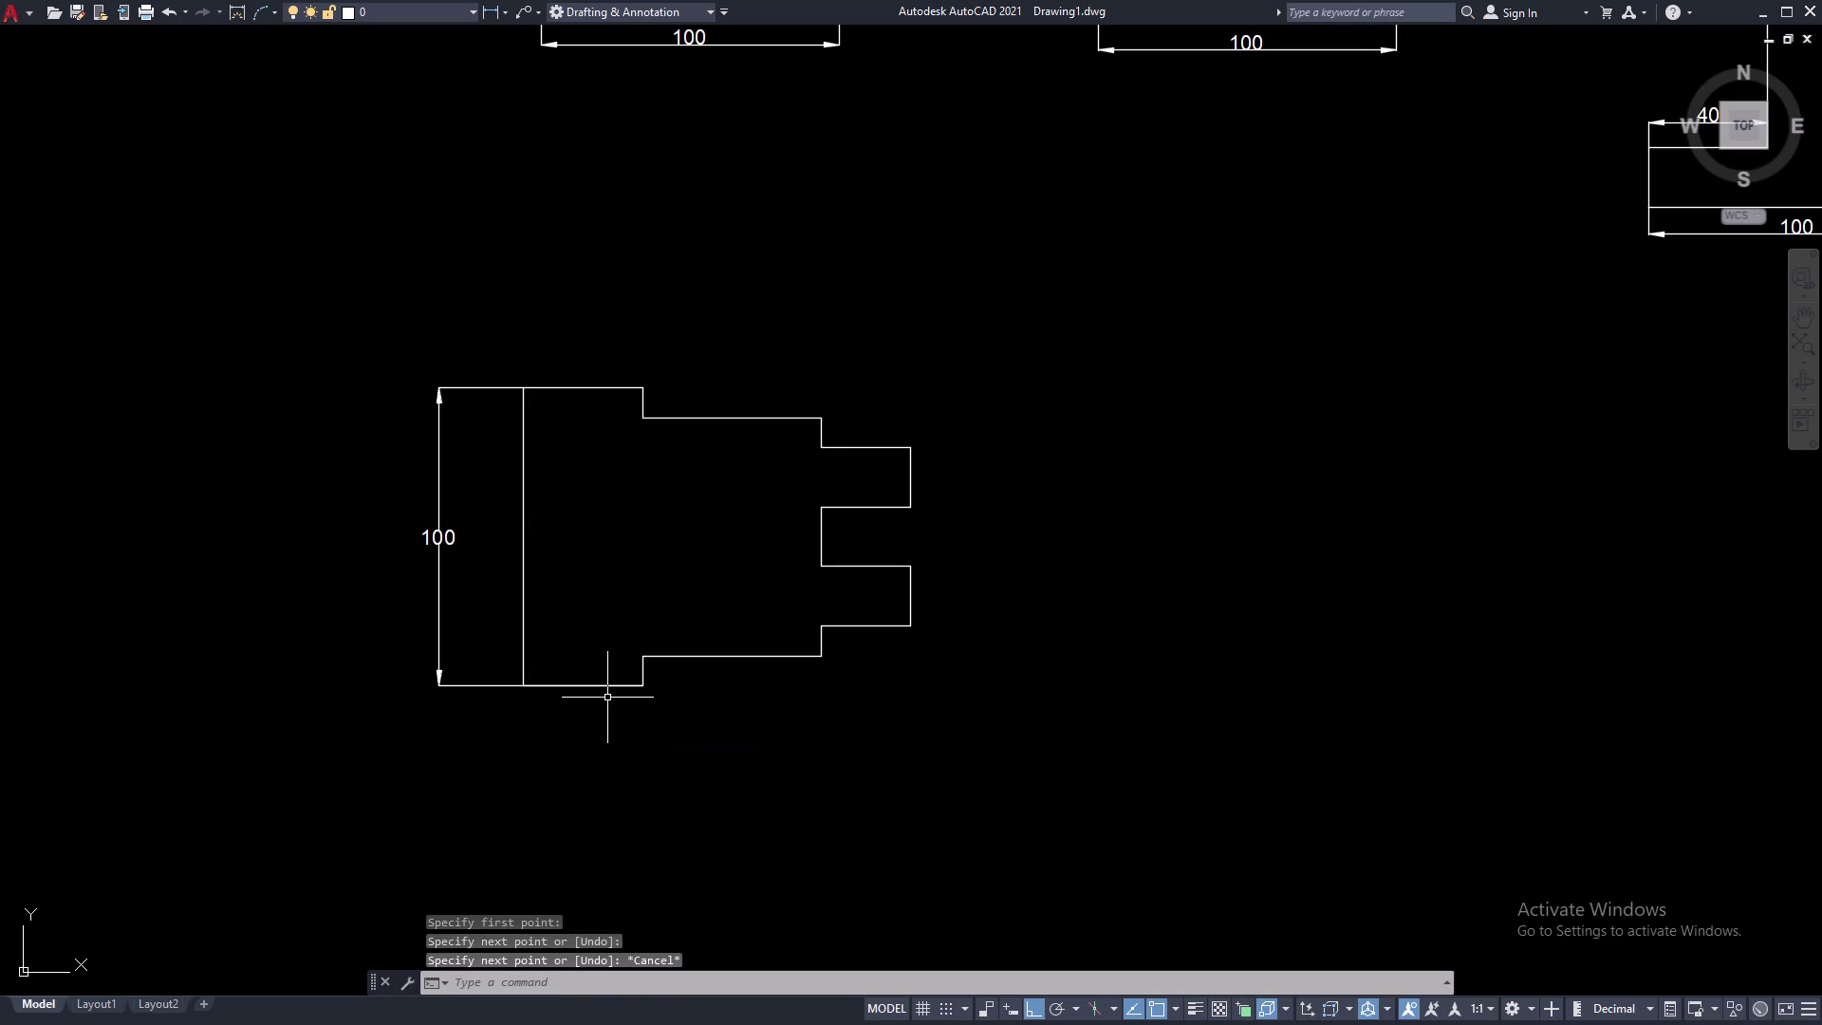
text(DLI)
key(space)
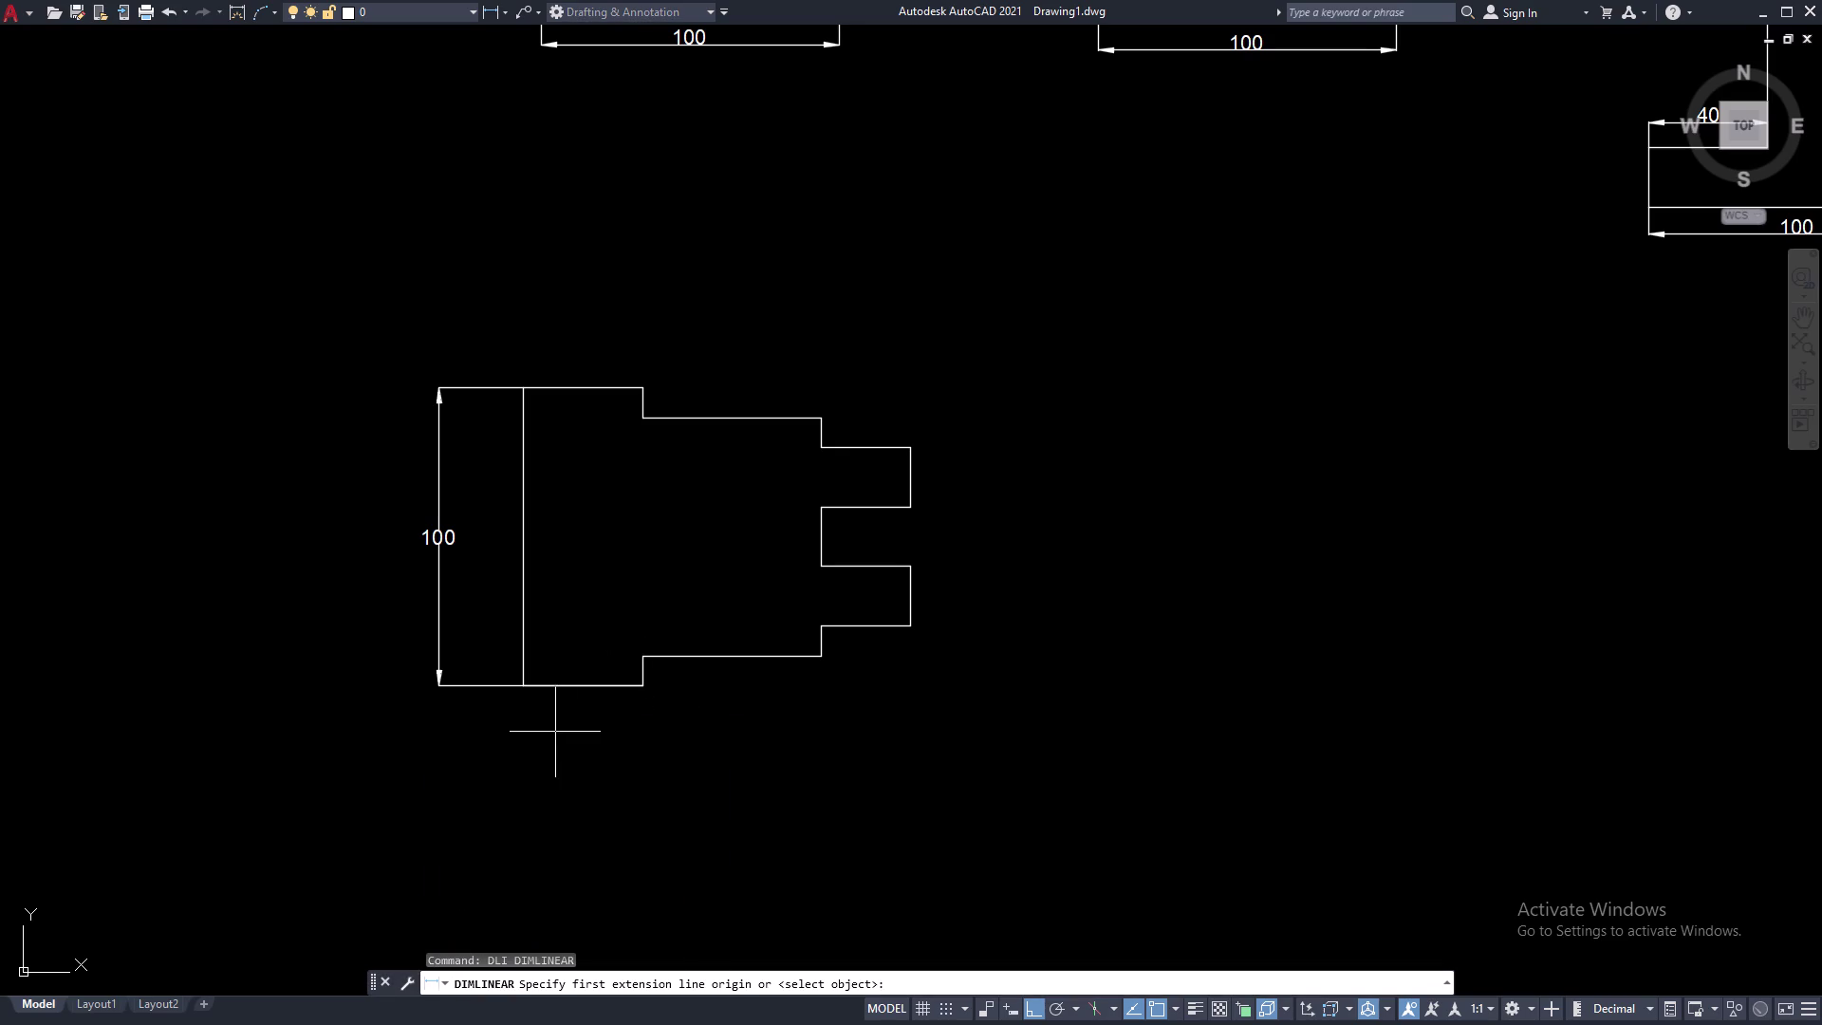
Place the 40 and 60 width dimensions below the stepped outline.
click(523, 687)
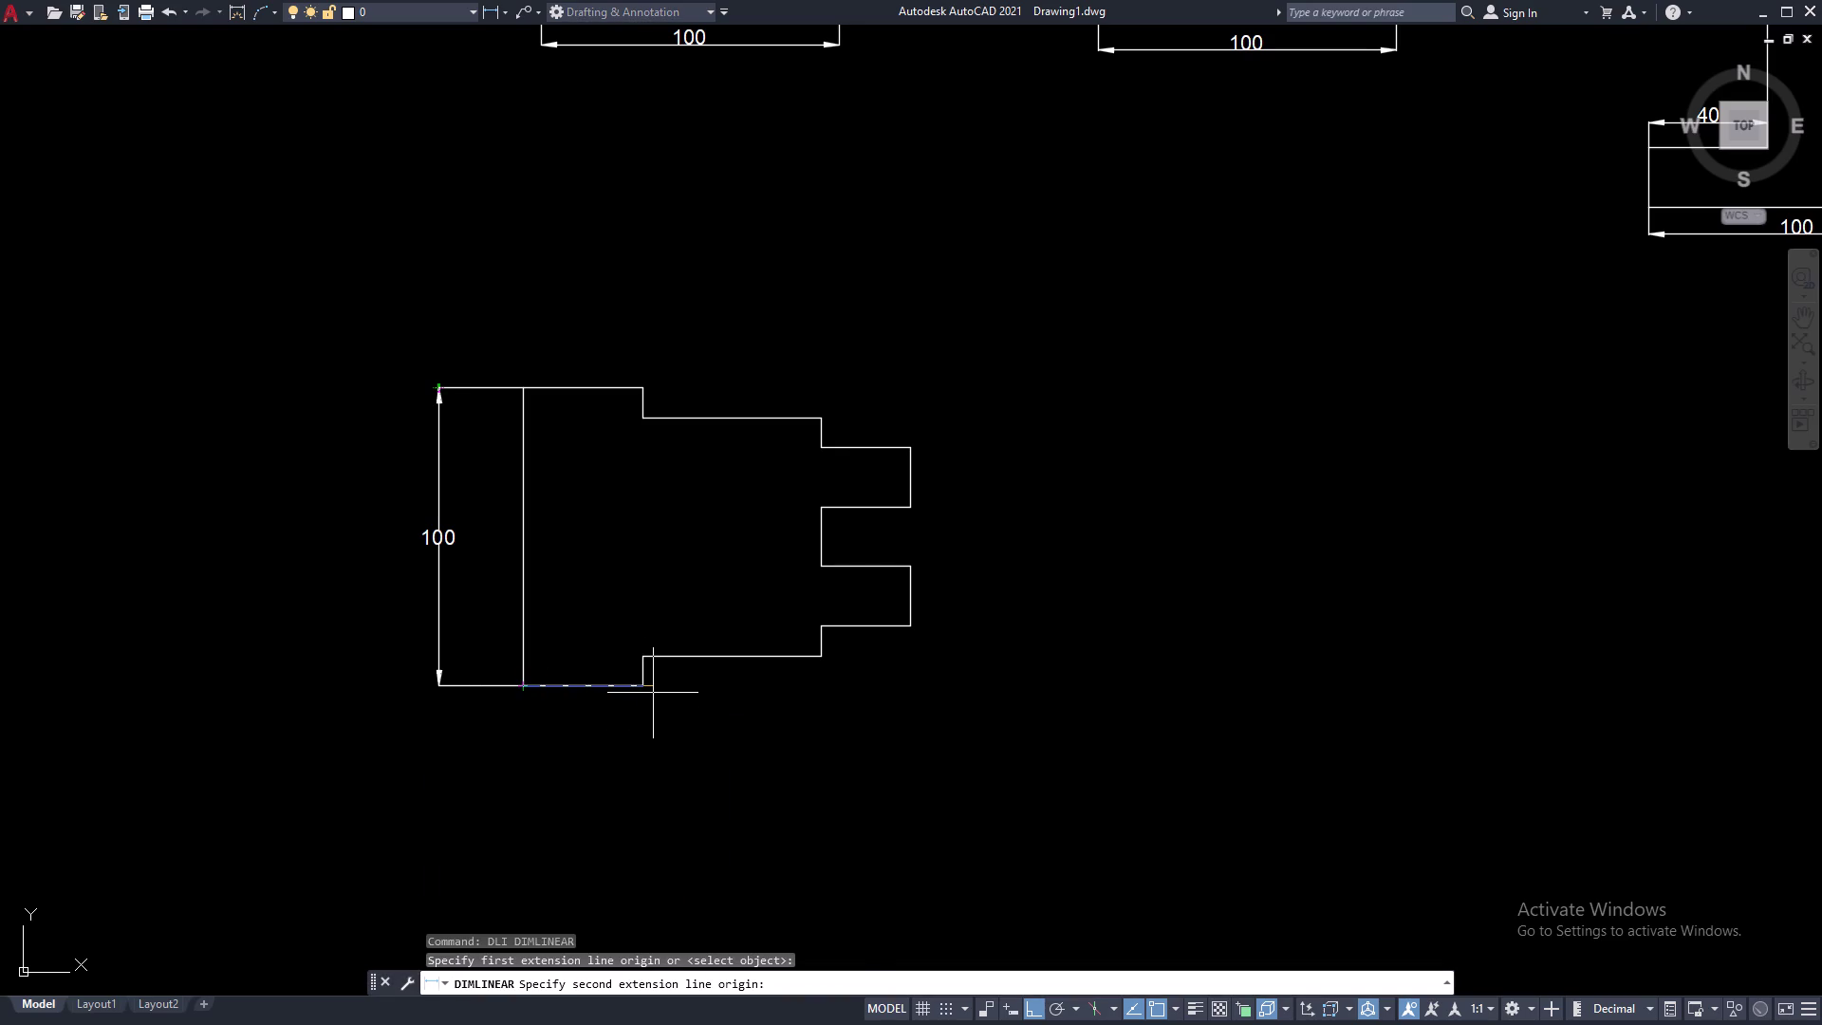
scroll(up, 3)
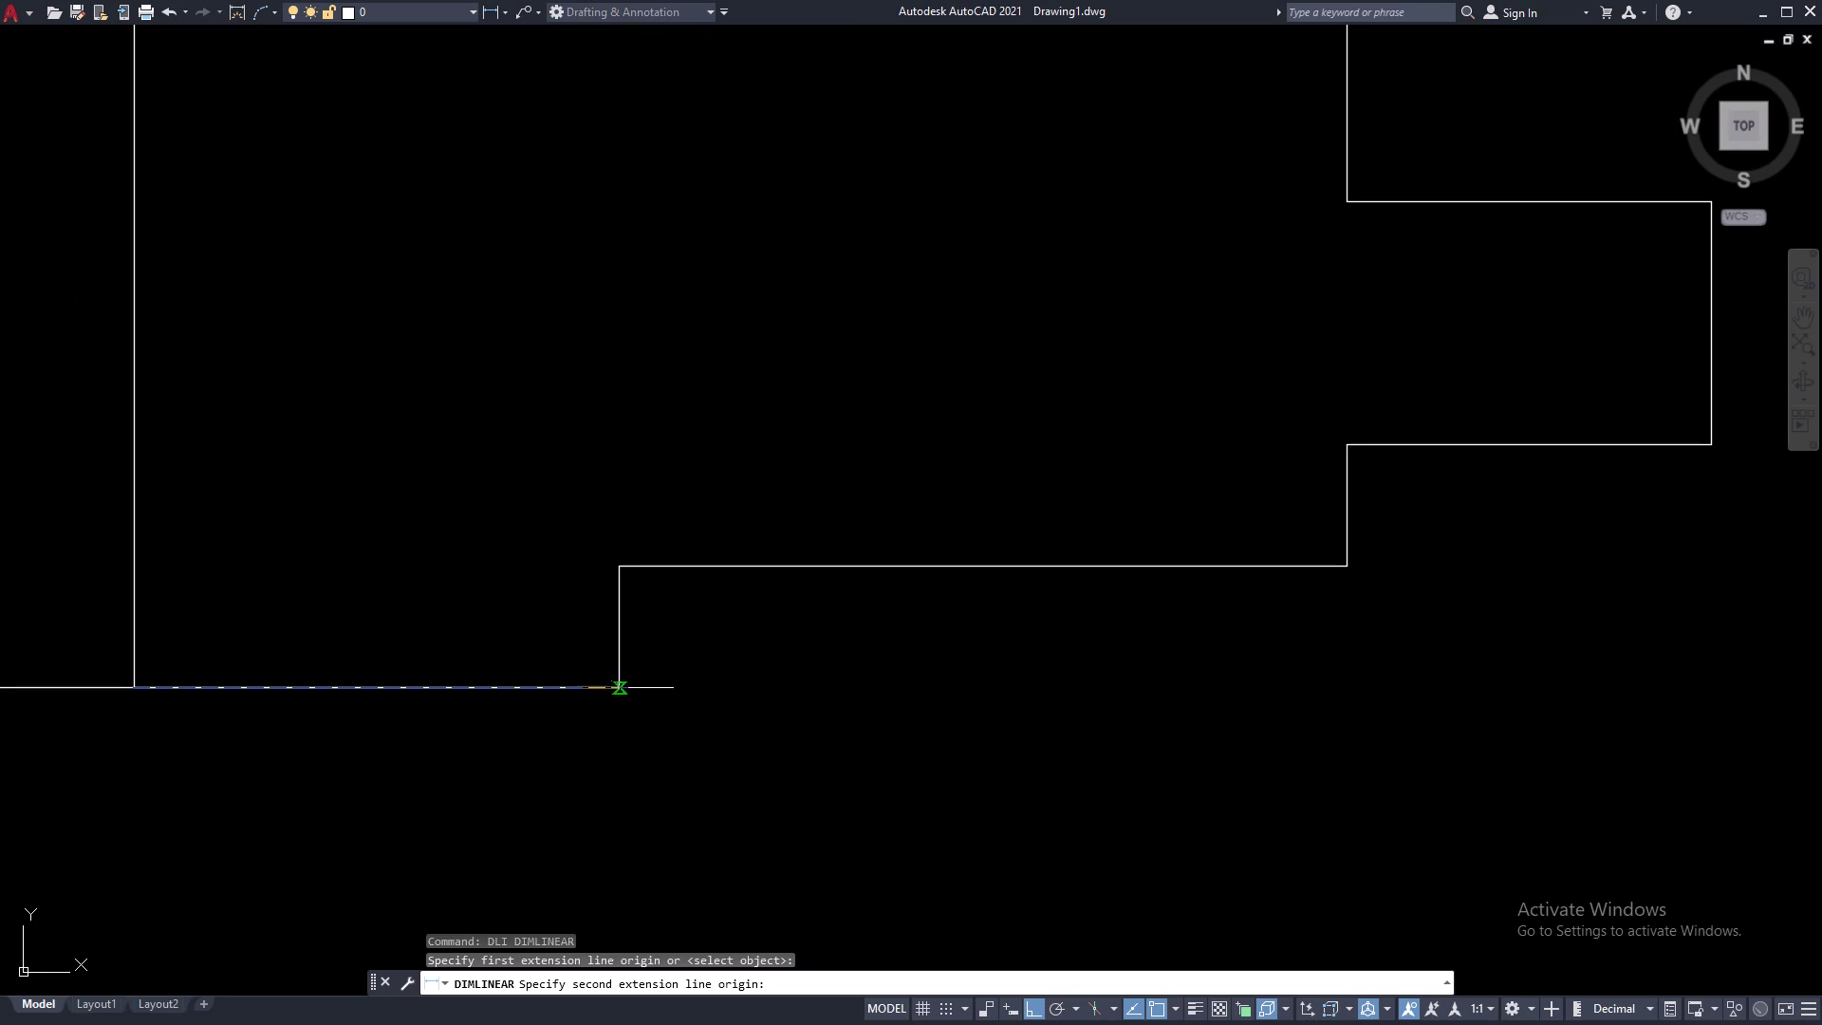
click(623, 688)
middle_drag(600, 820, 639, 685)
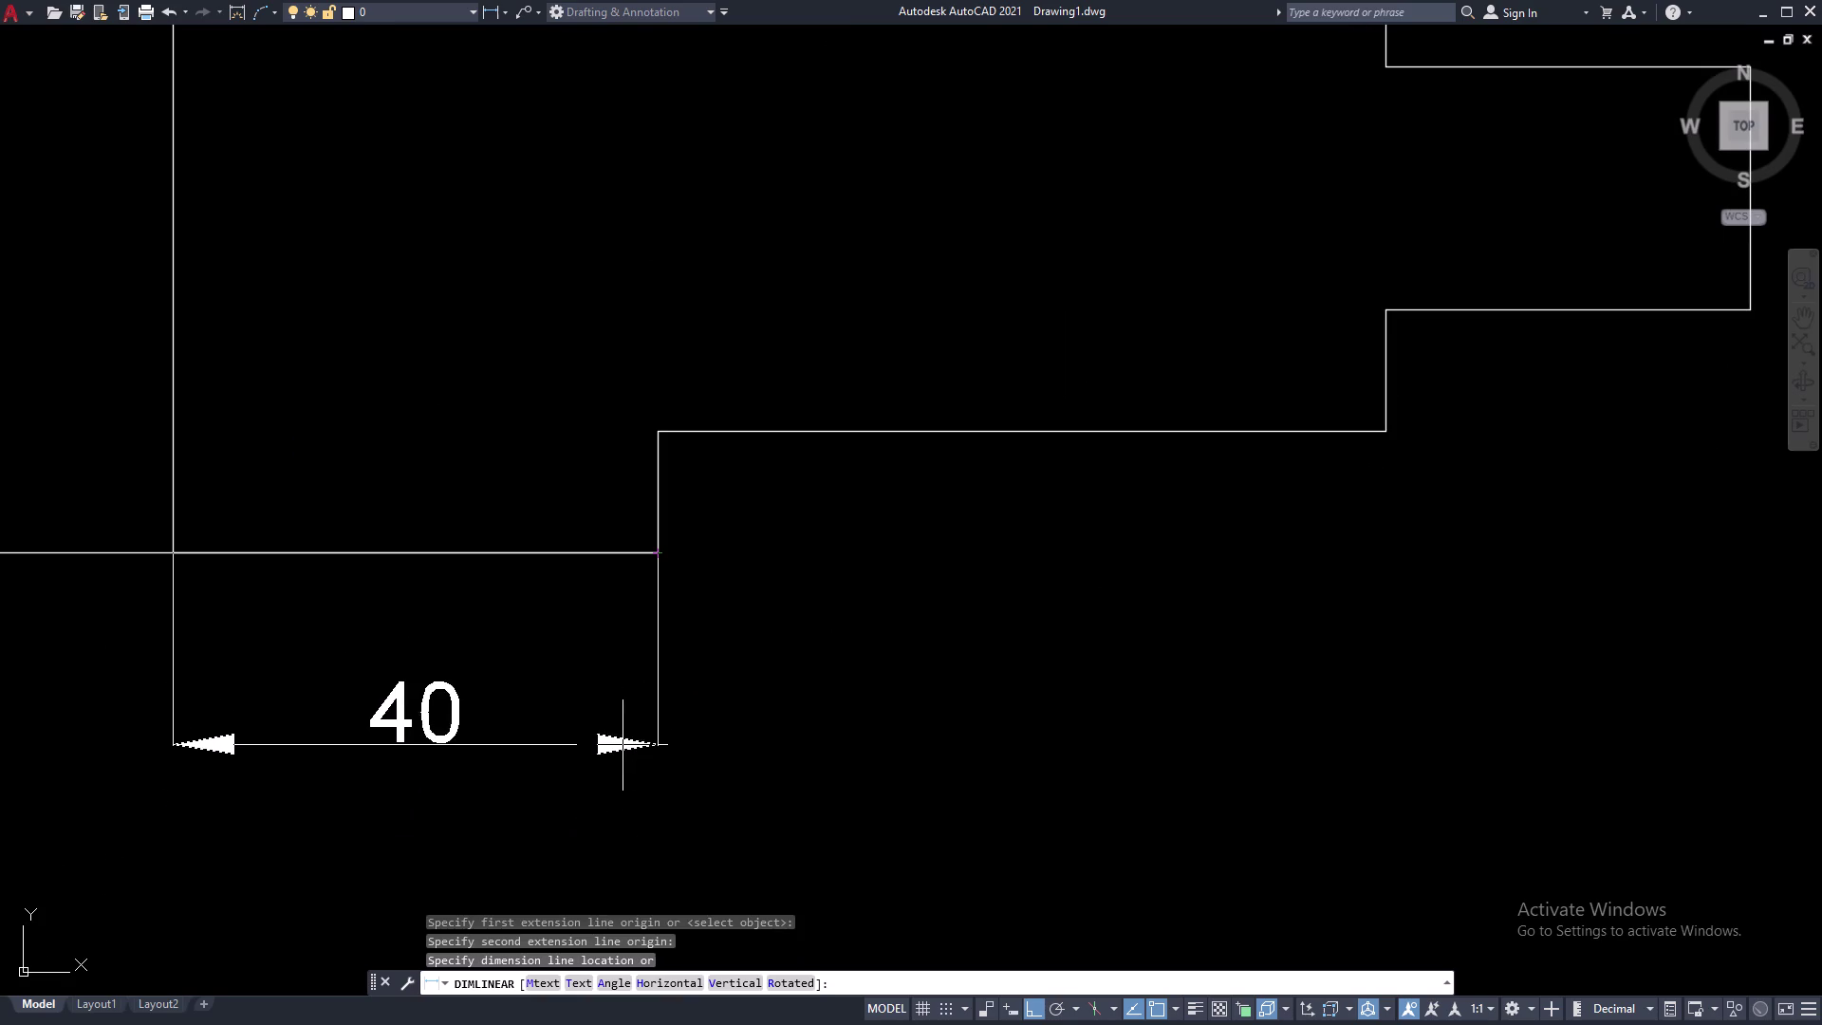
click(623, 745)
key(space)
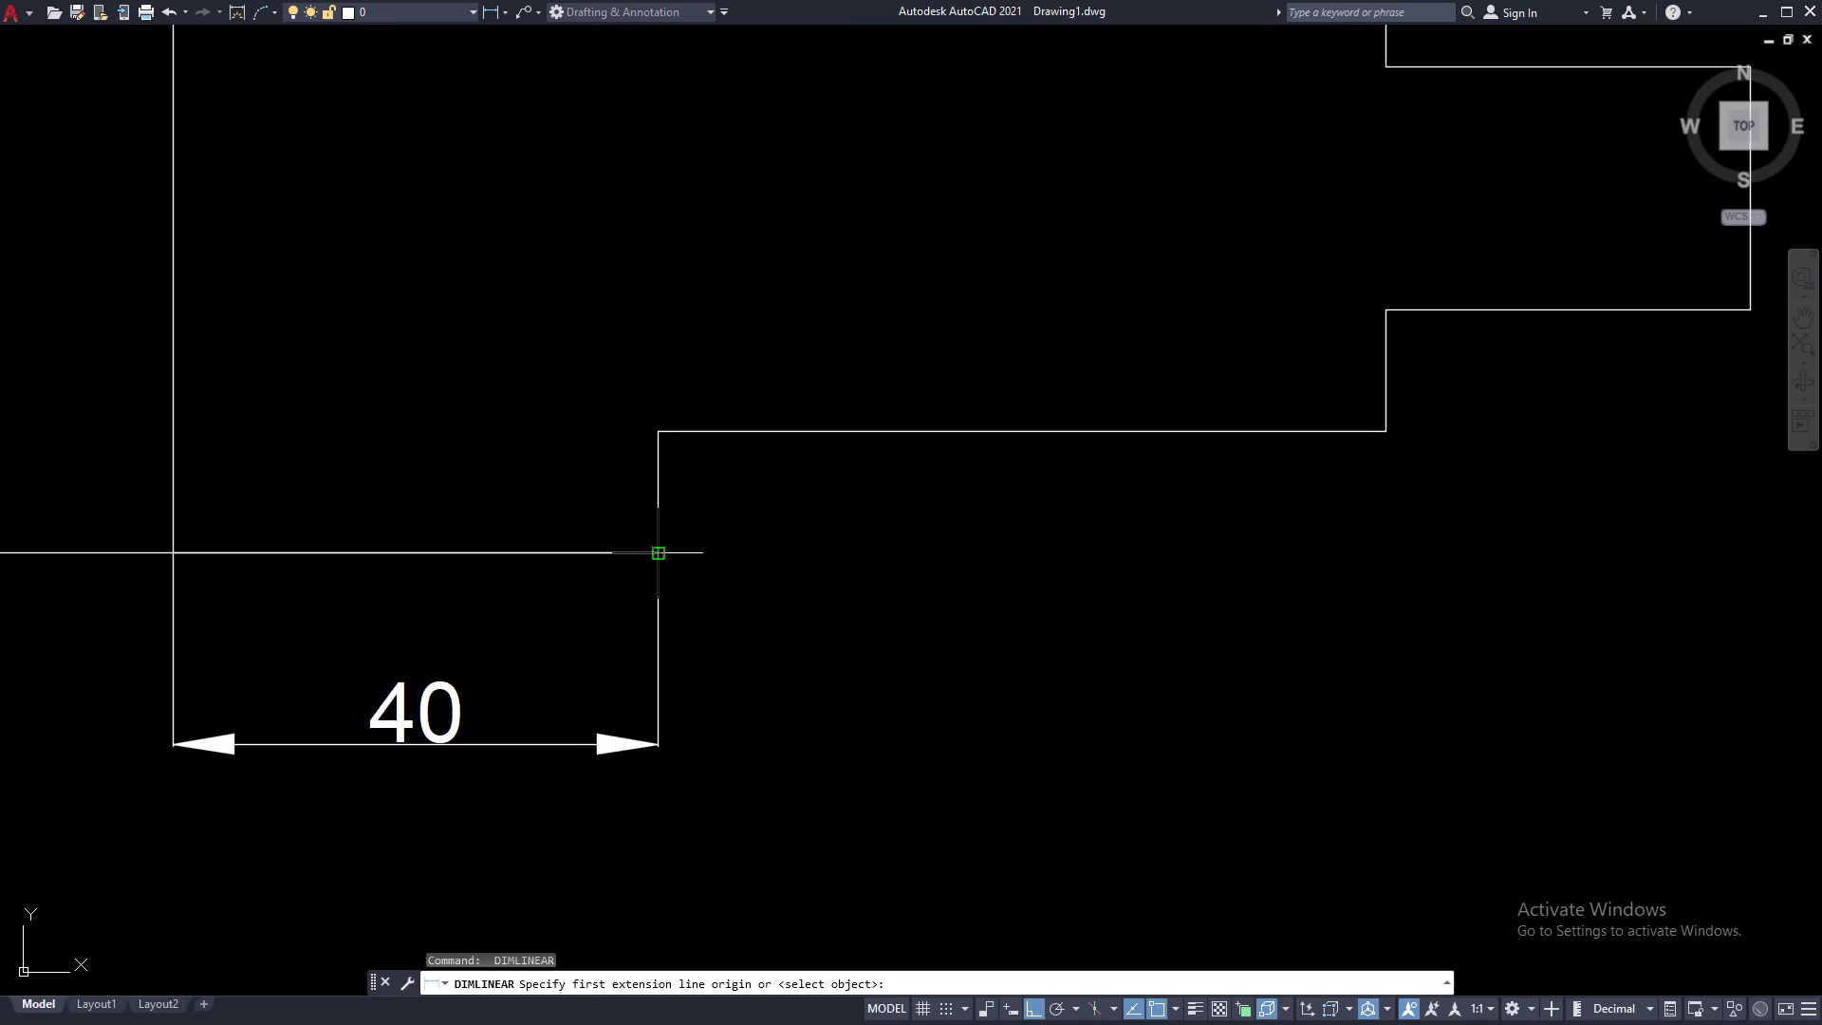
click(654, 430)
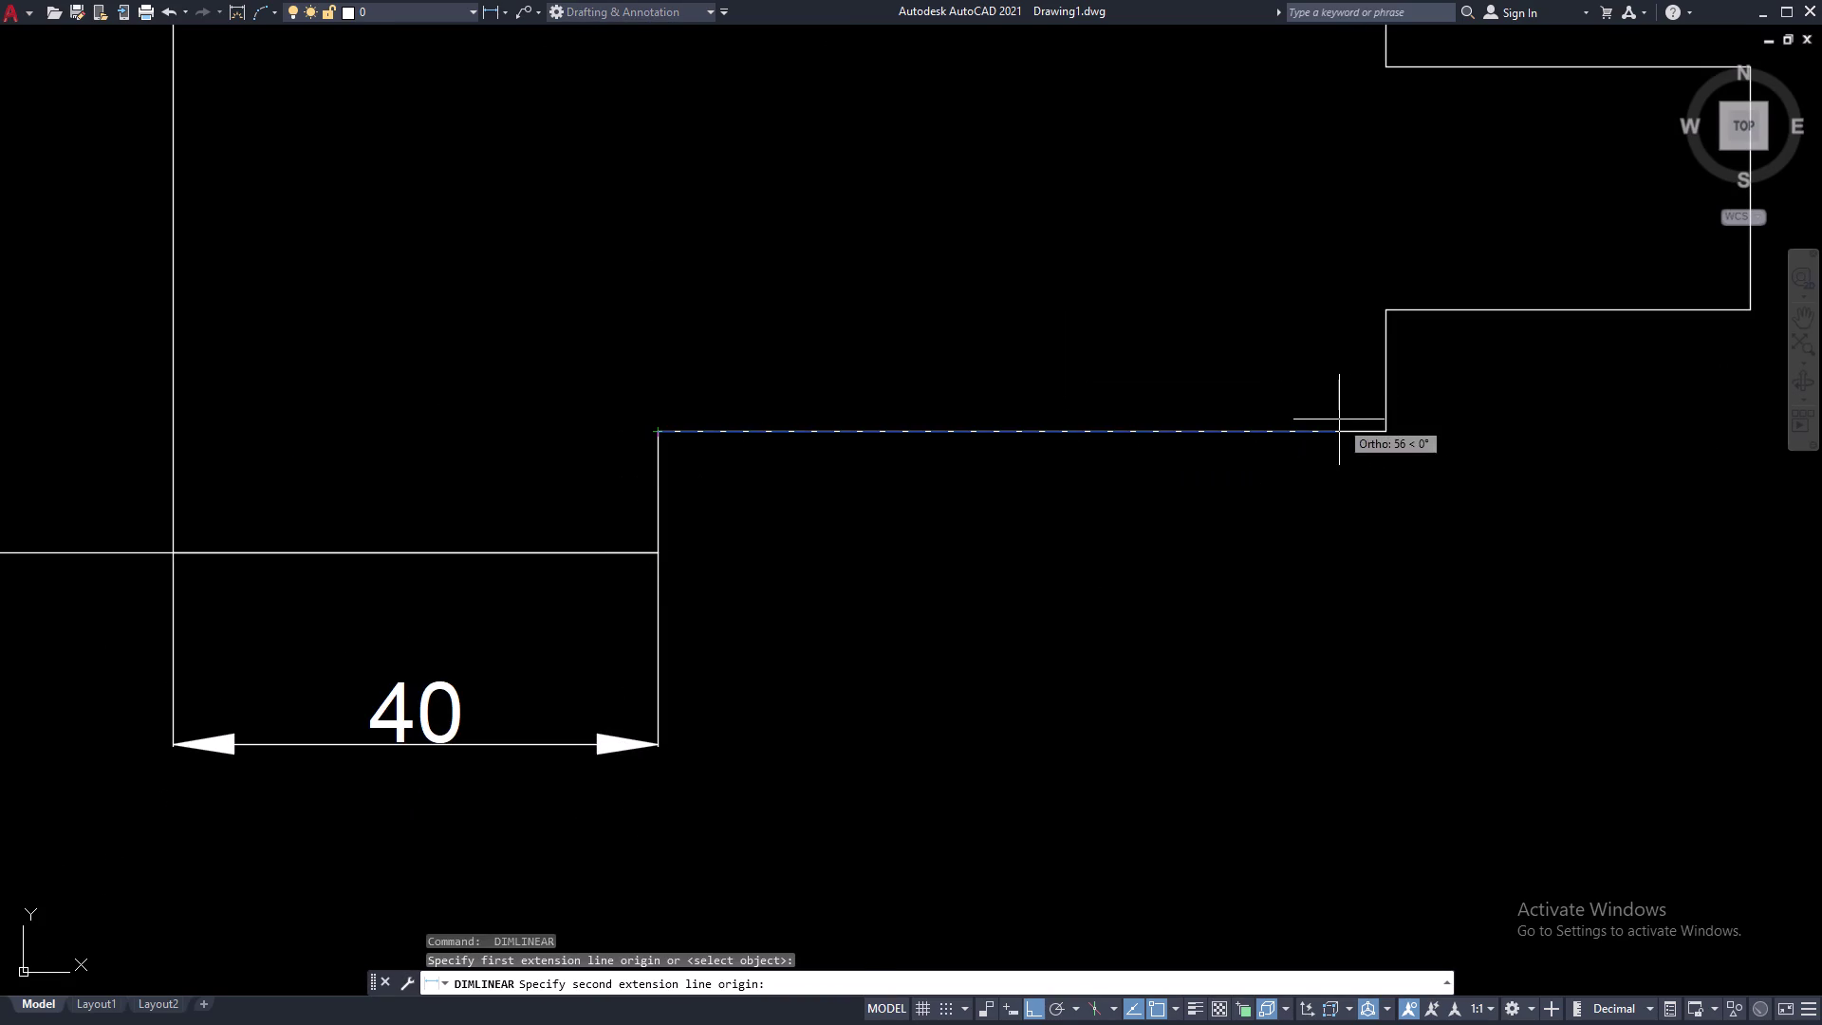
click(1384, 433)
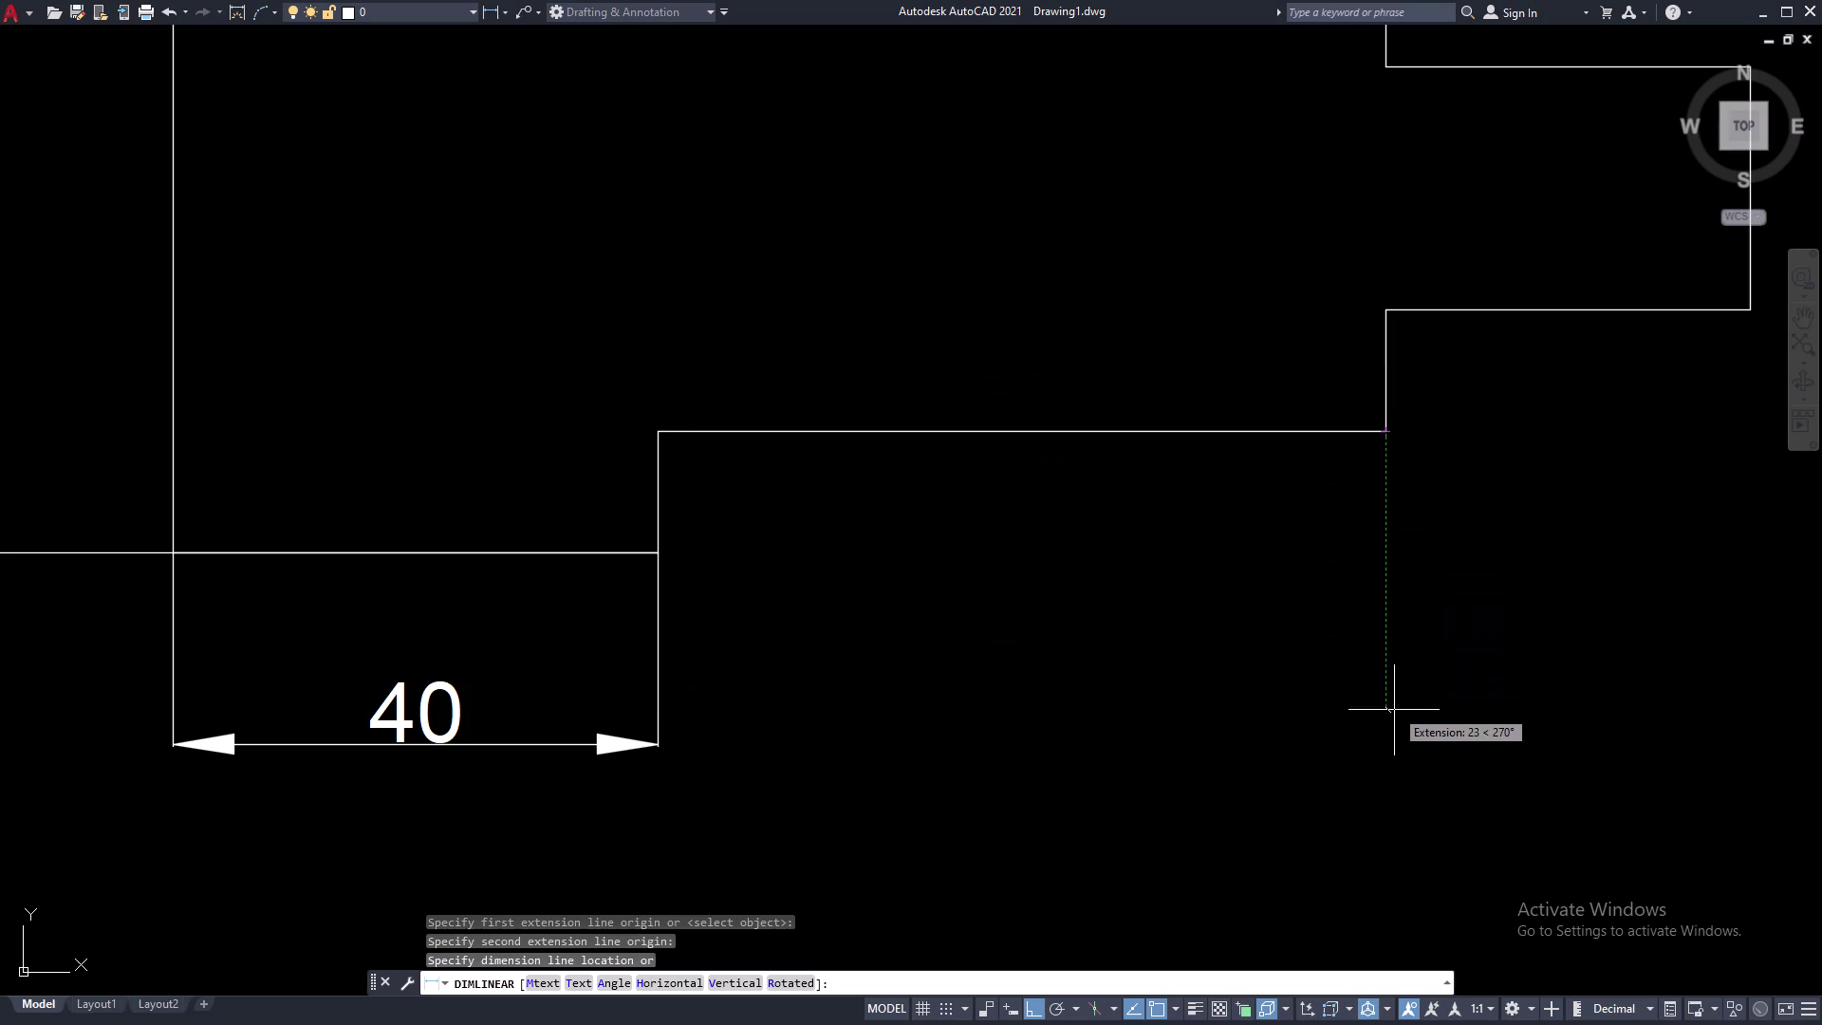
click(1395, 744)
Add the 30 width dimension below the outline.
middle_drag(1629, 594, 982, 671)
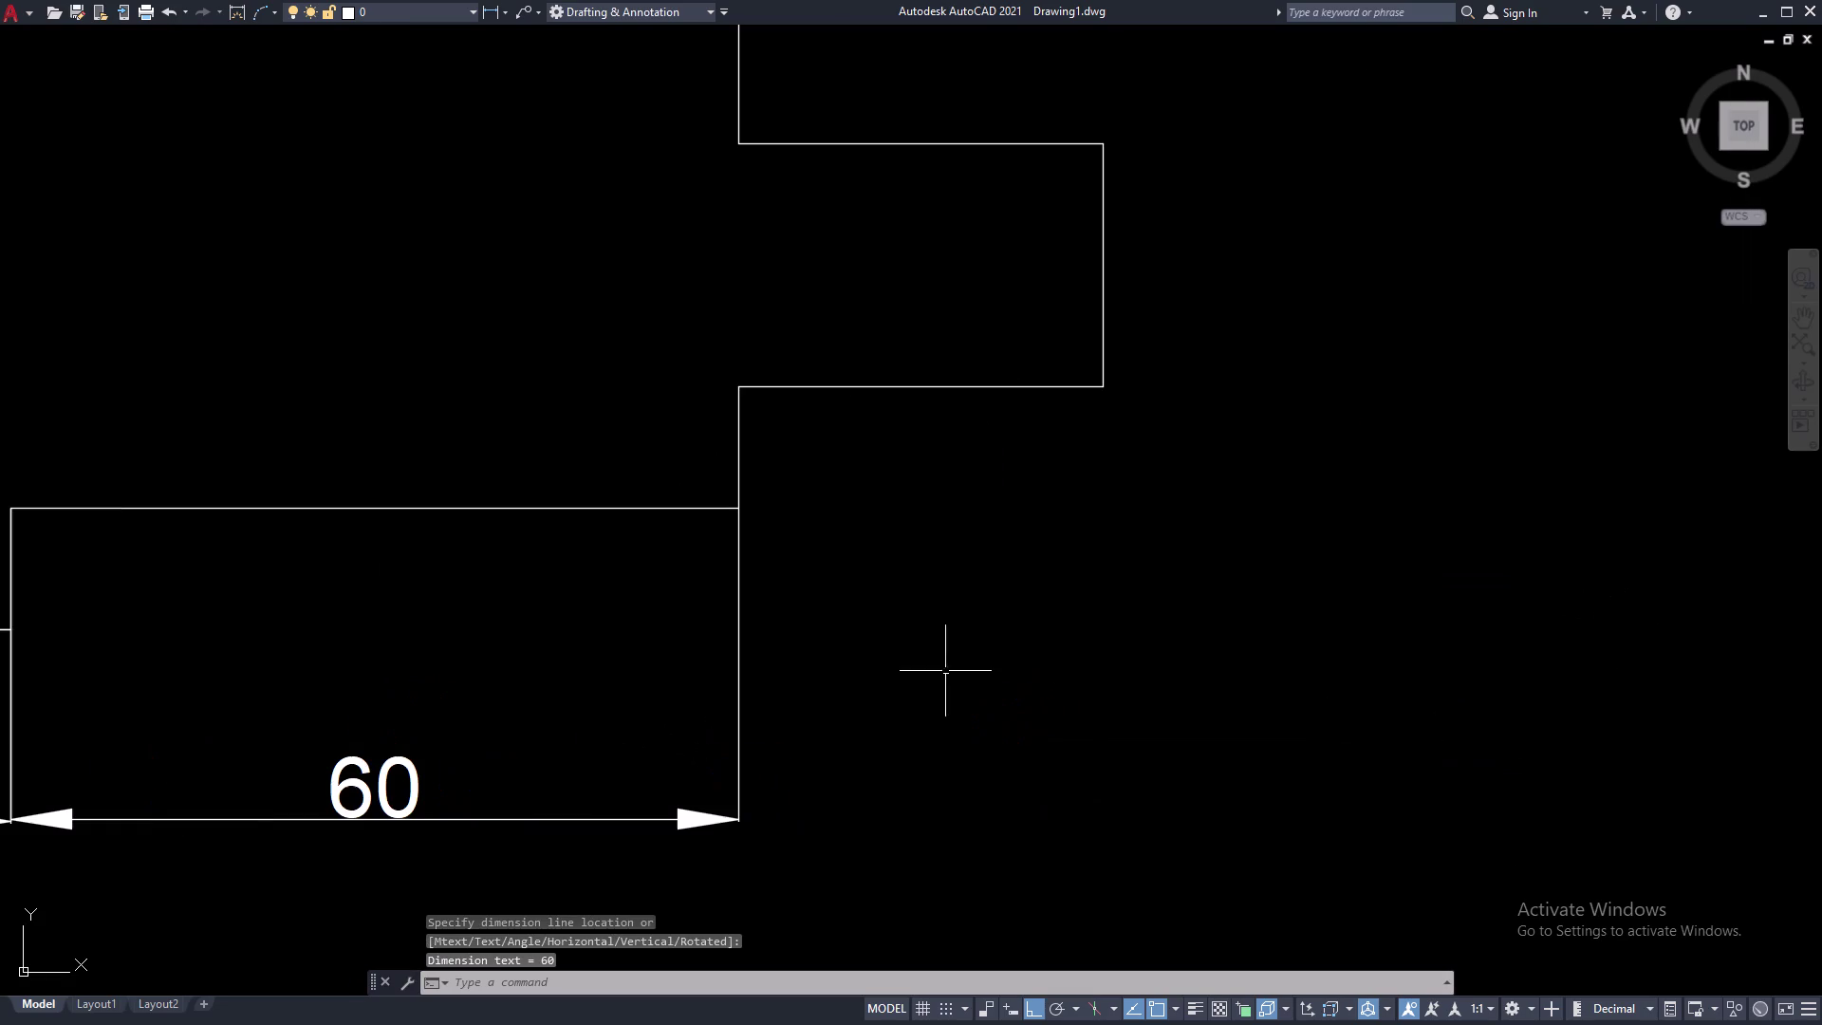
key(space)
click(739, 391)
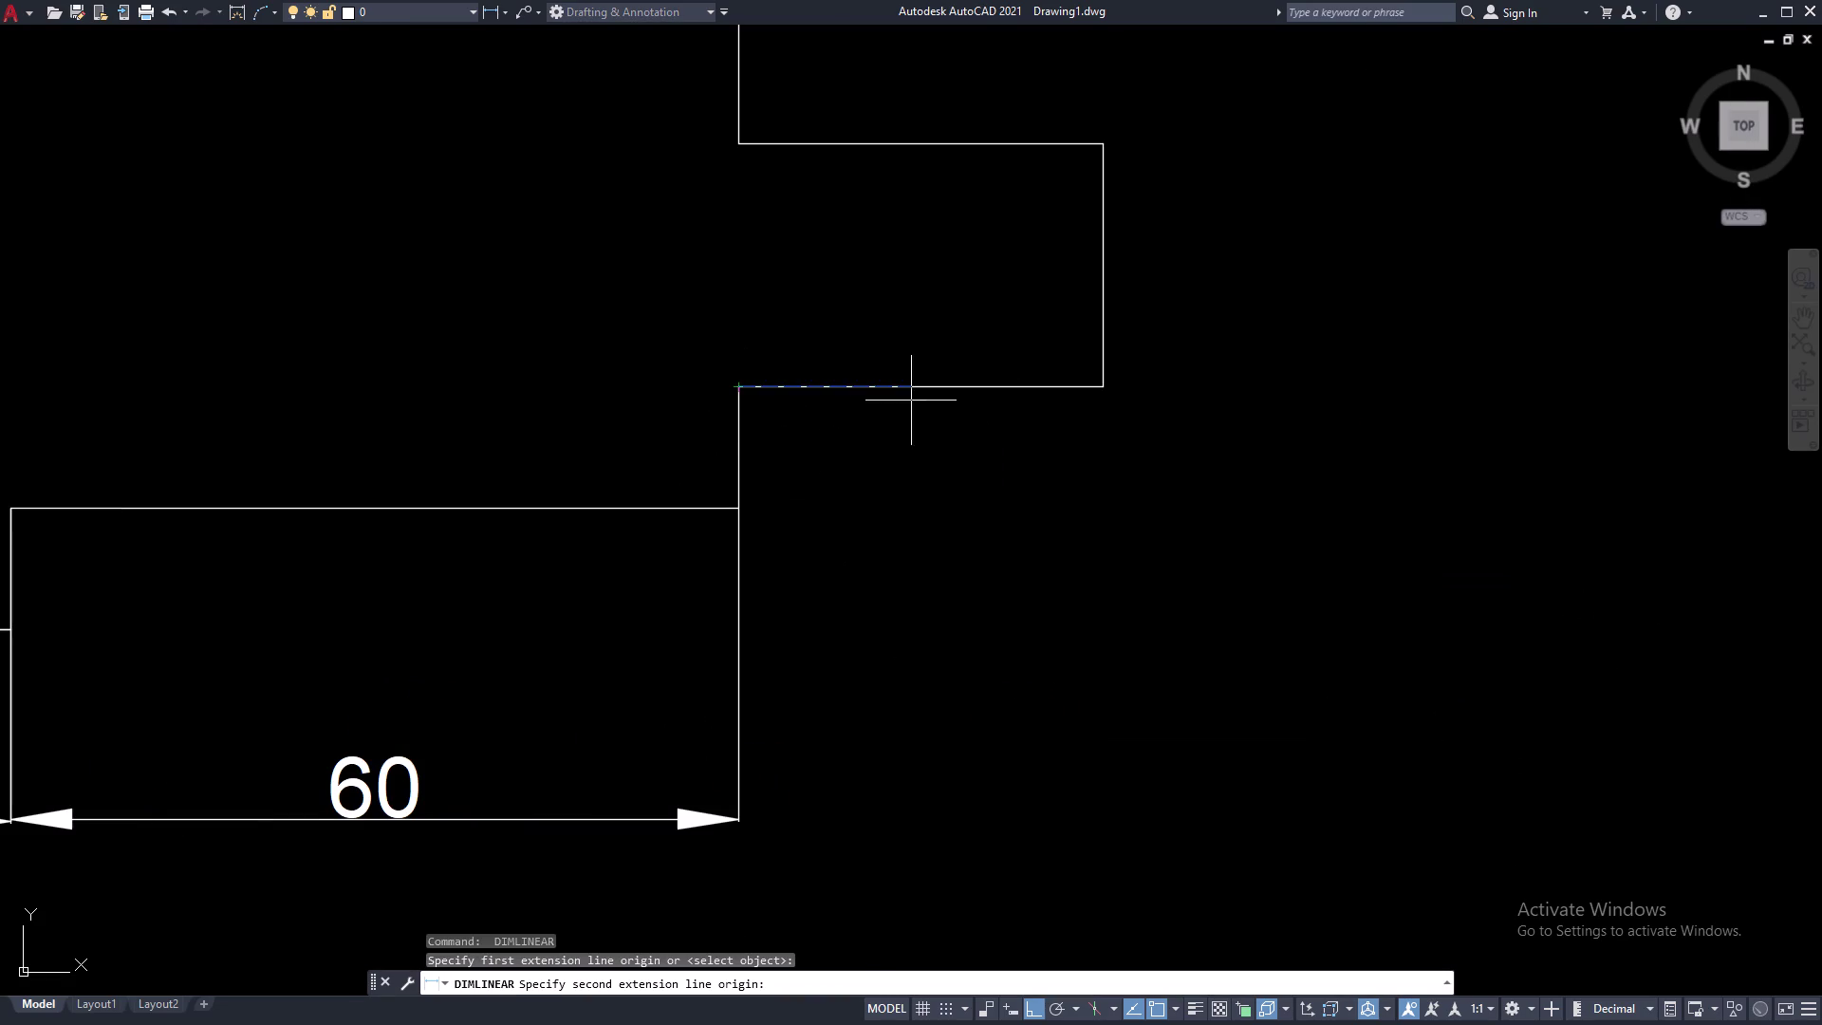
click(1104, 389)
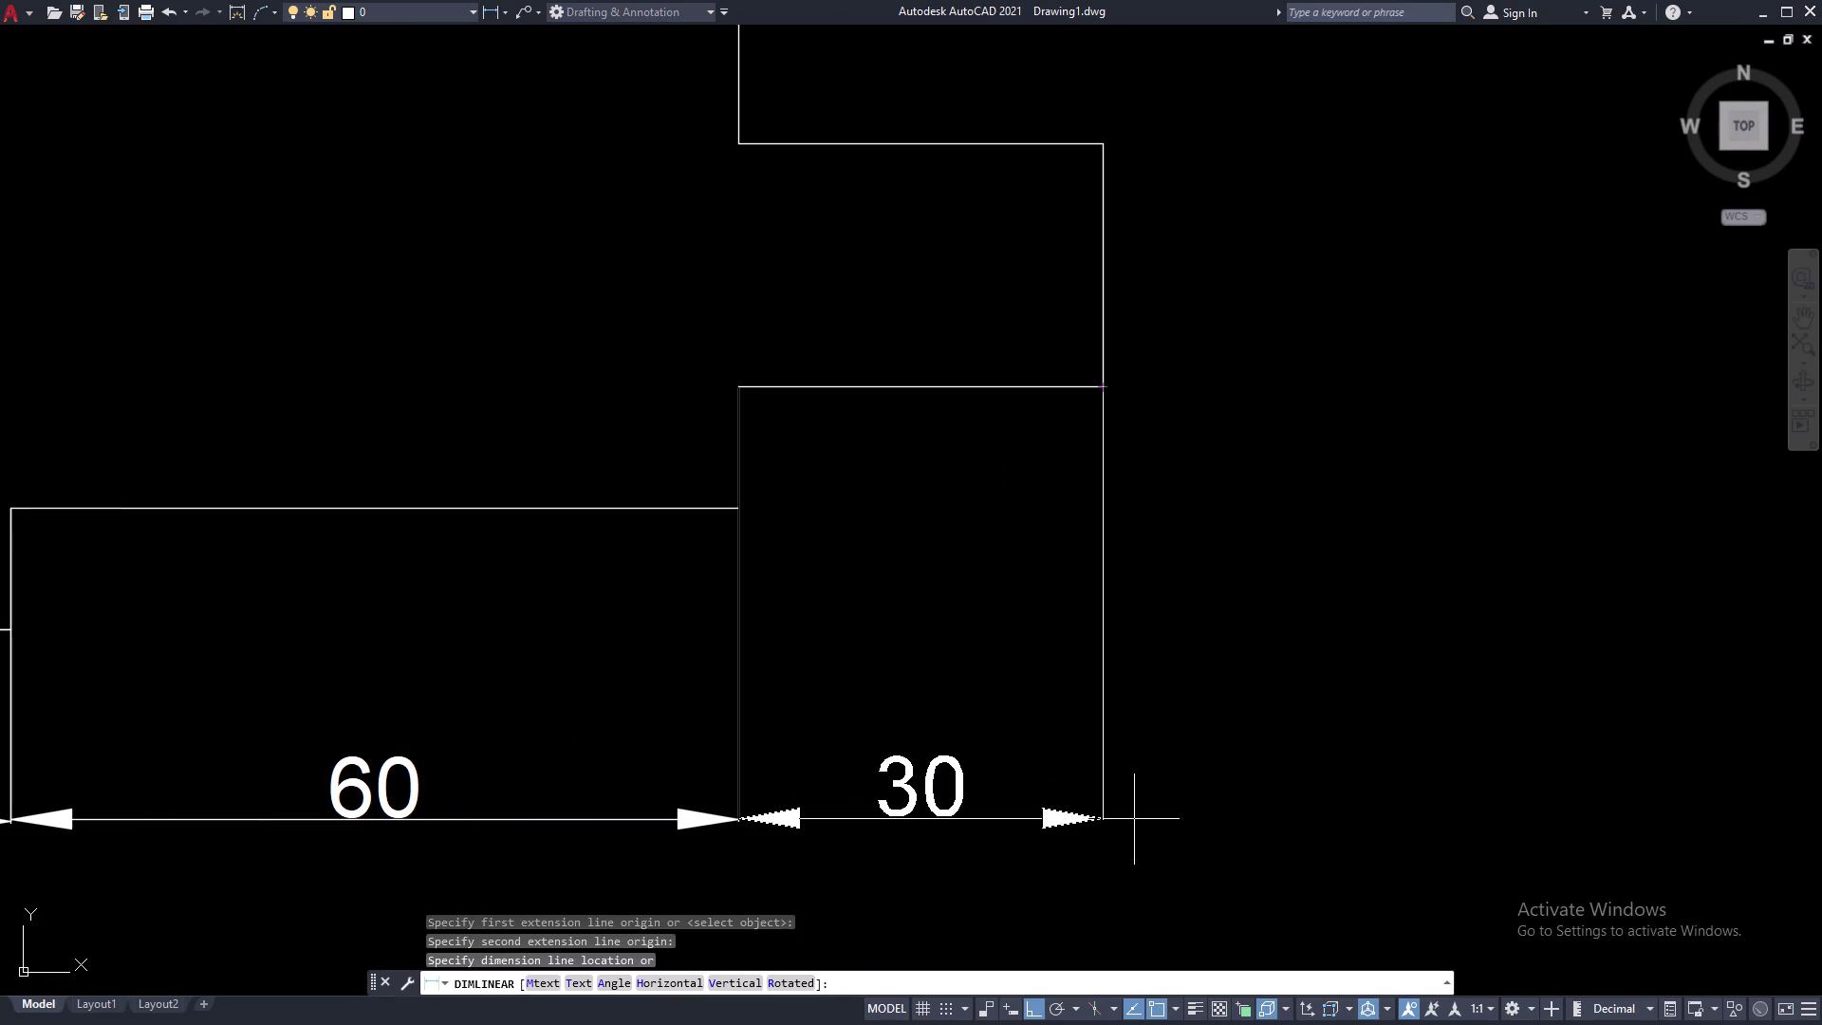
click(1134, 819)
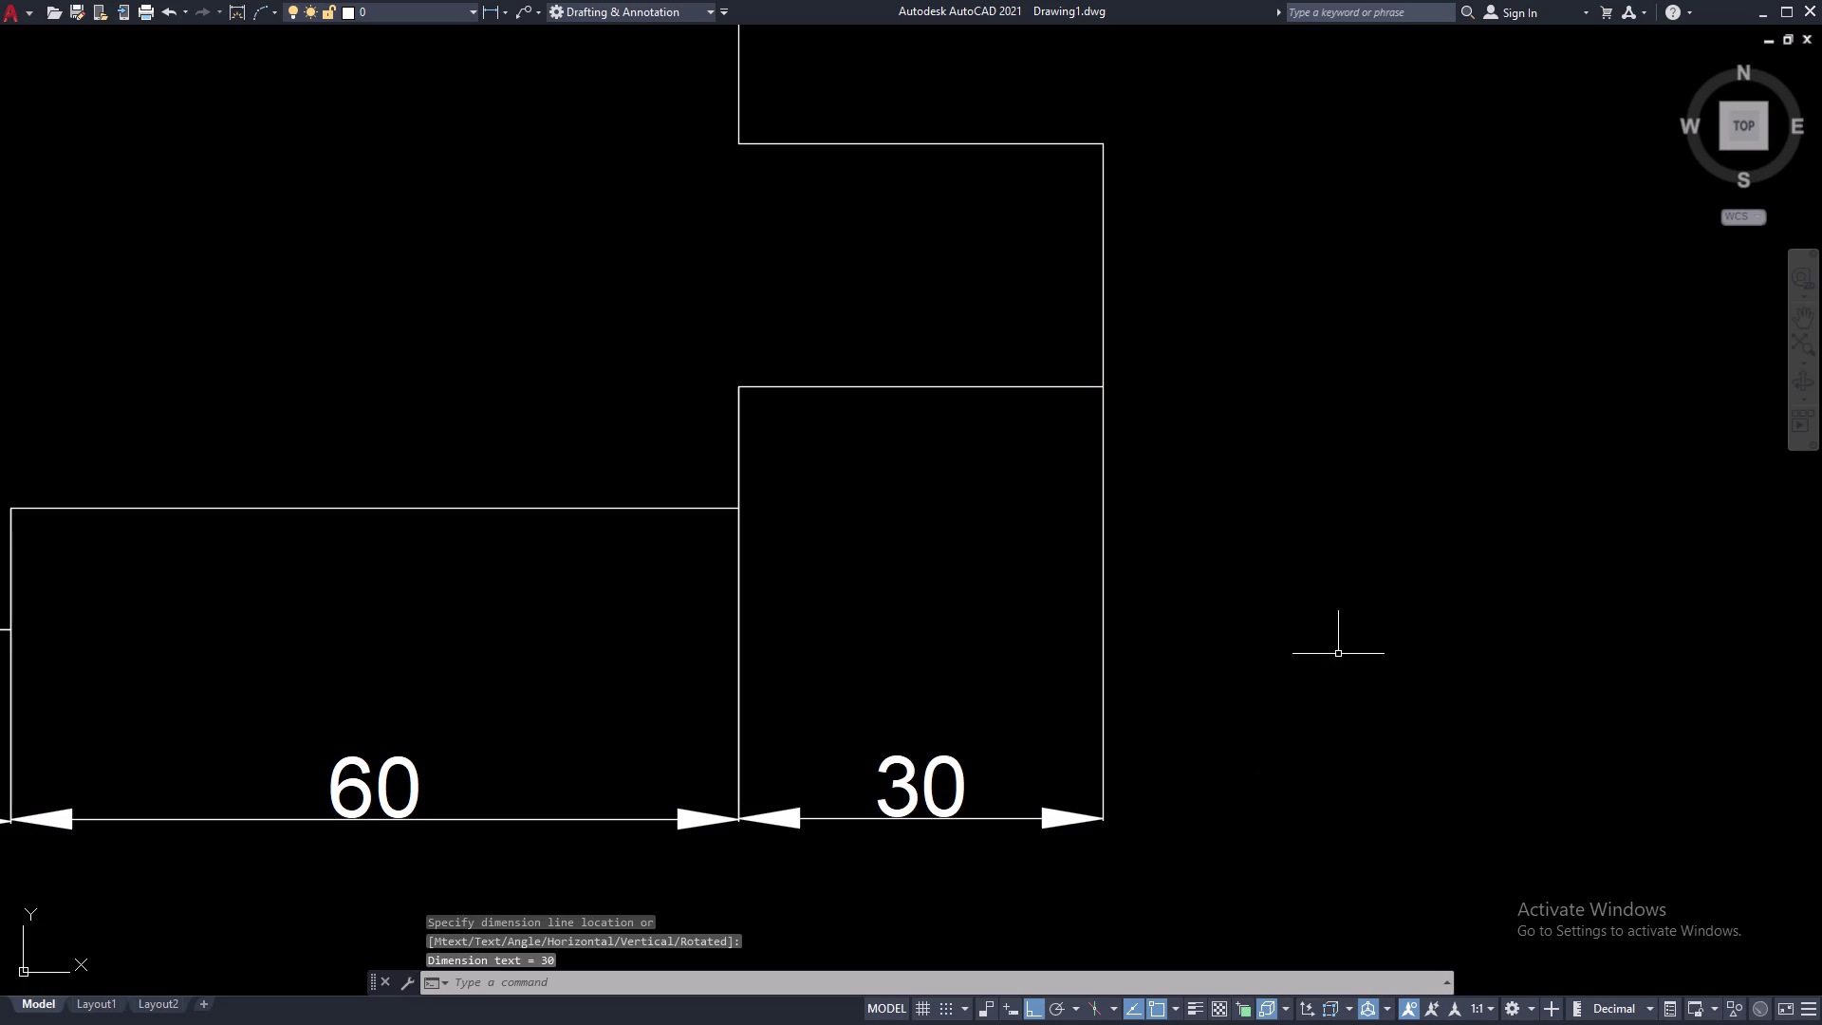
Restart linear dimensioning with LI and dimension the right-hand step's 20 height.
middle_drag(1339, 628, 1329, 606)
key(space)
middle_drag(1128, 317, 1114, 618)
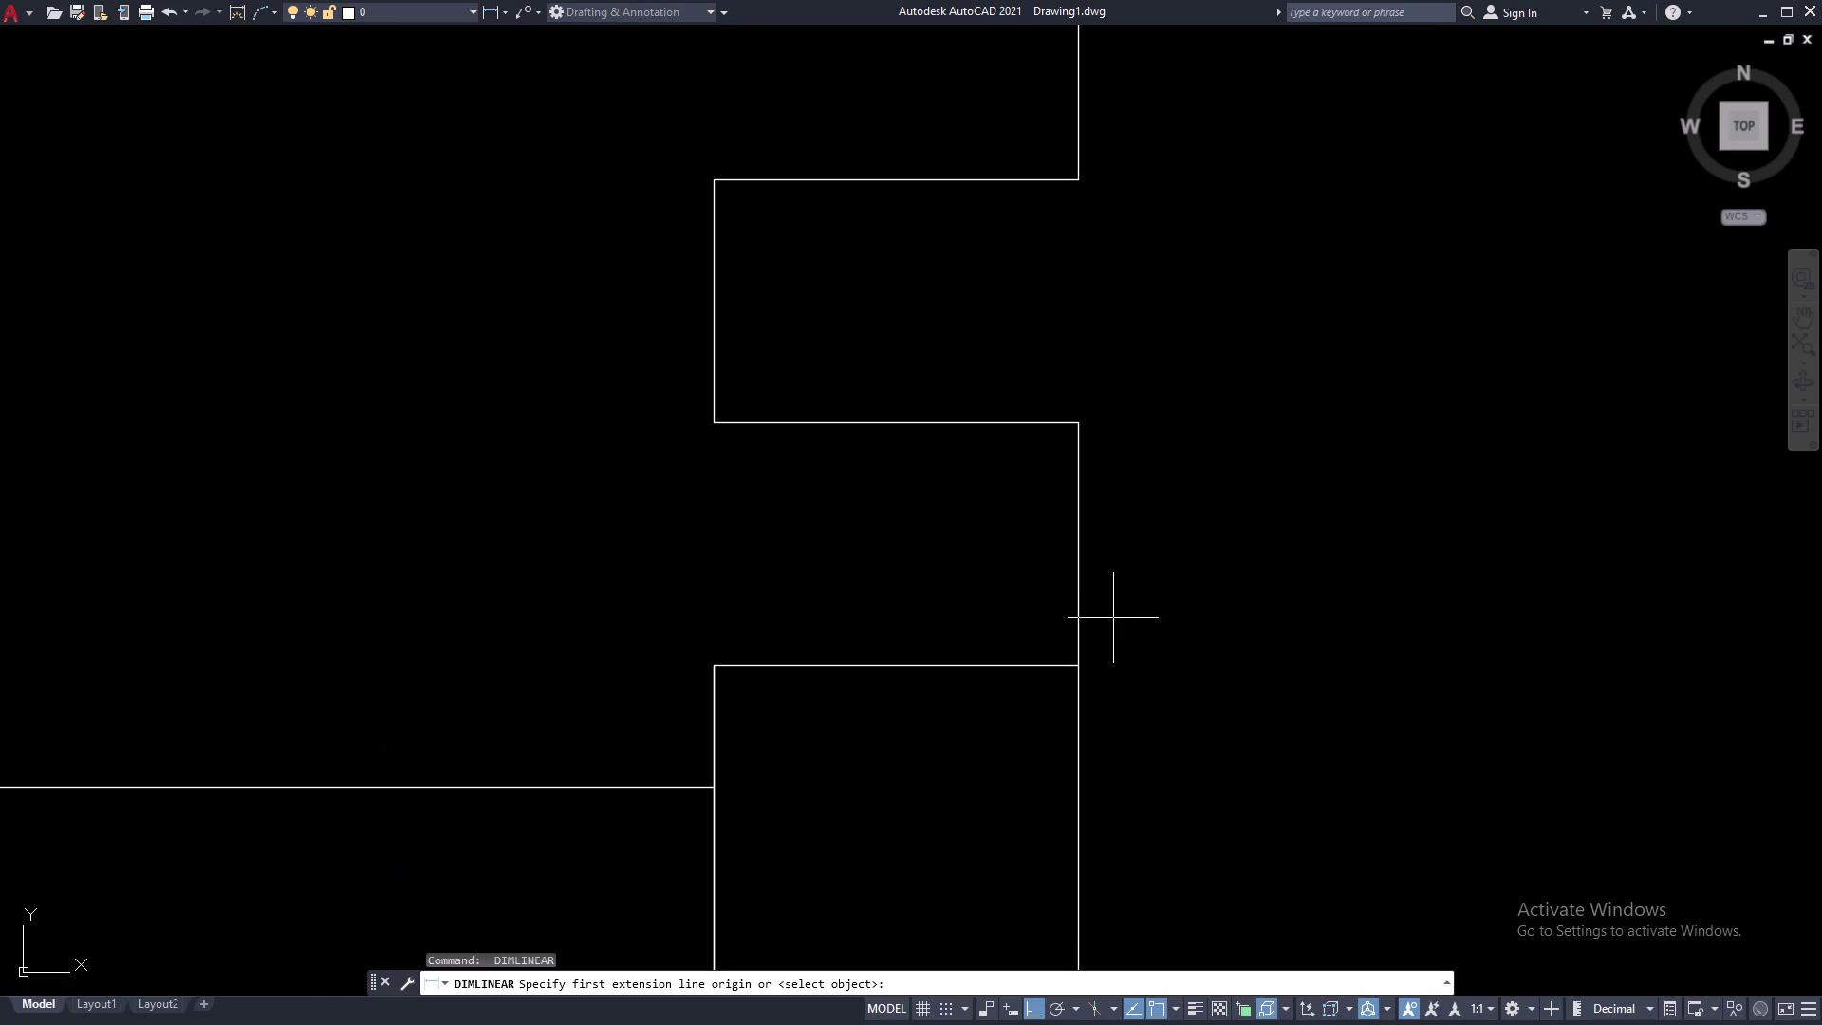
key(space)
key(space)
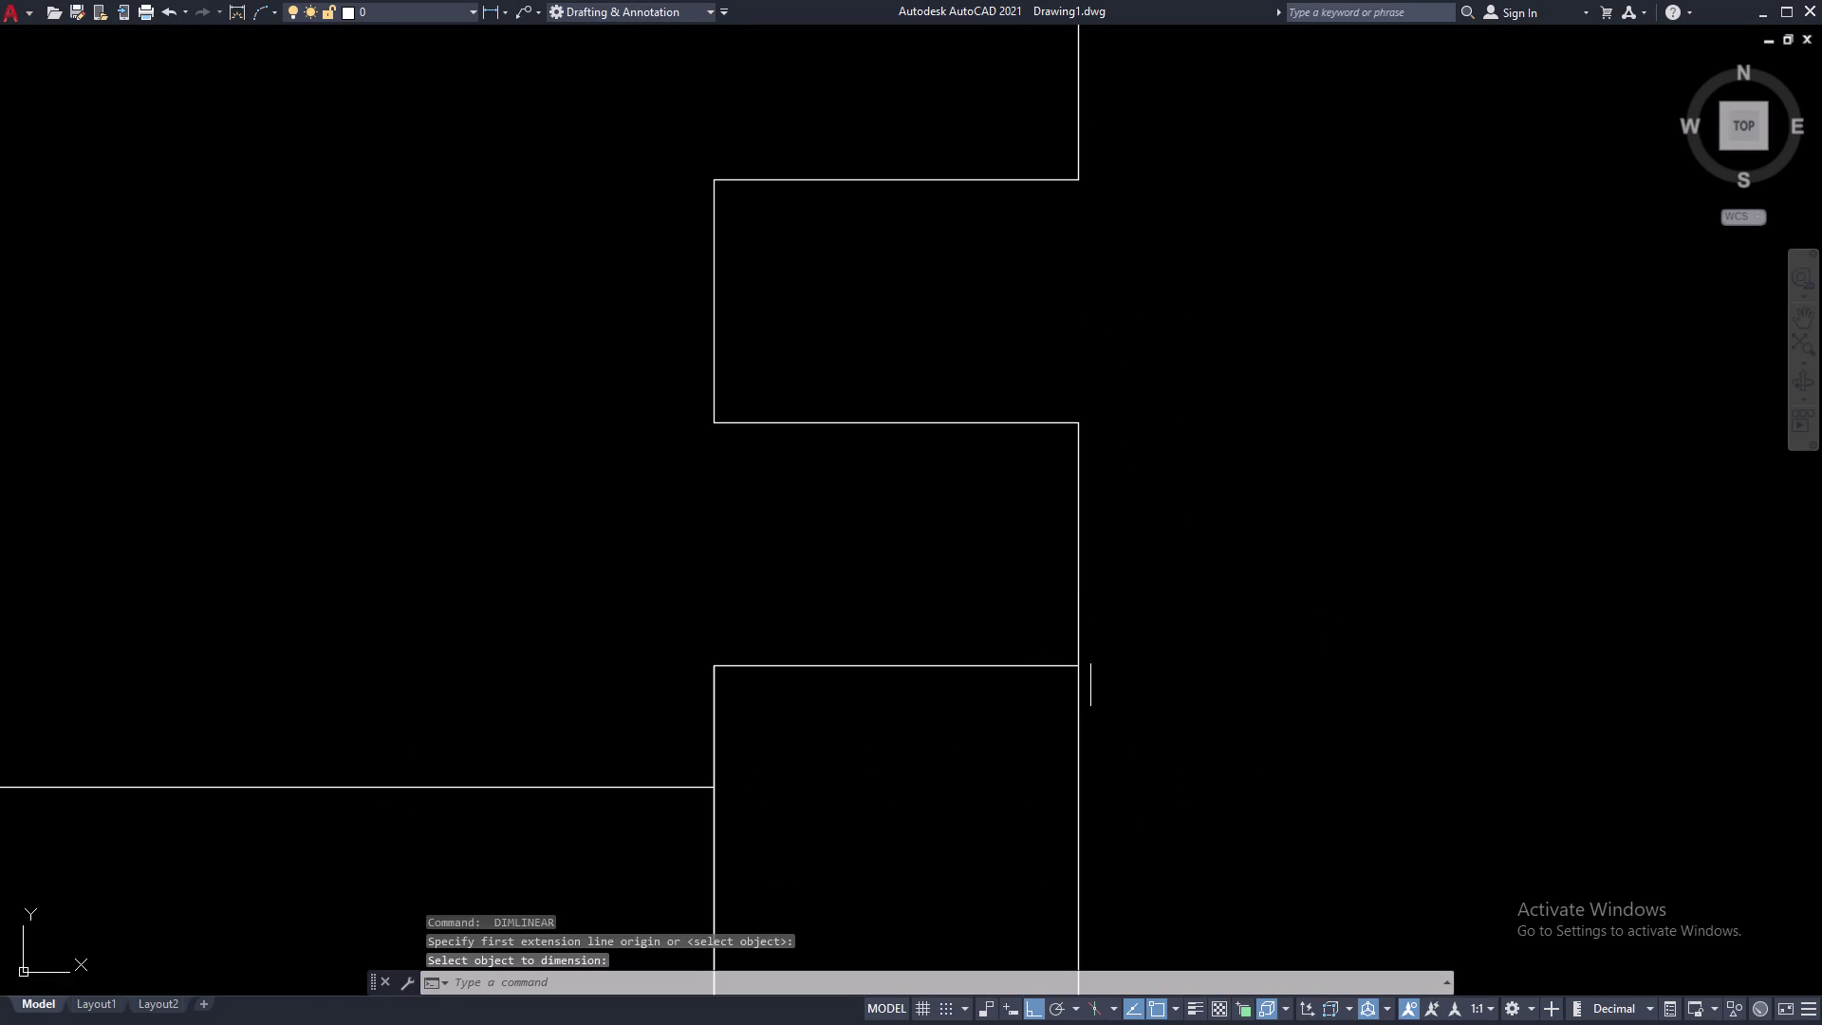
scroll(up, 3)
key(d)
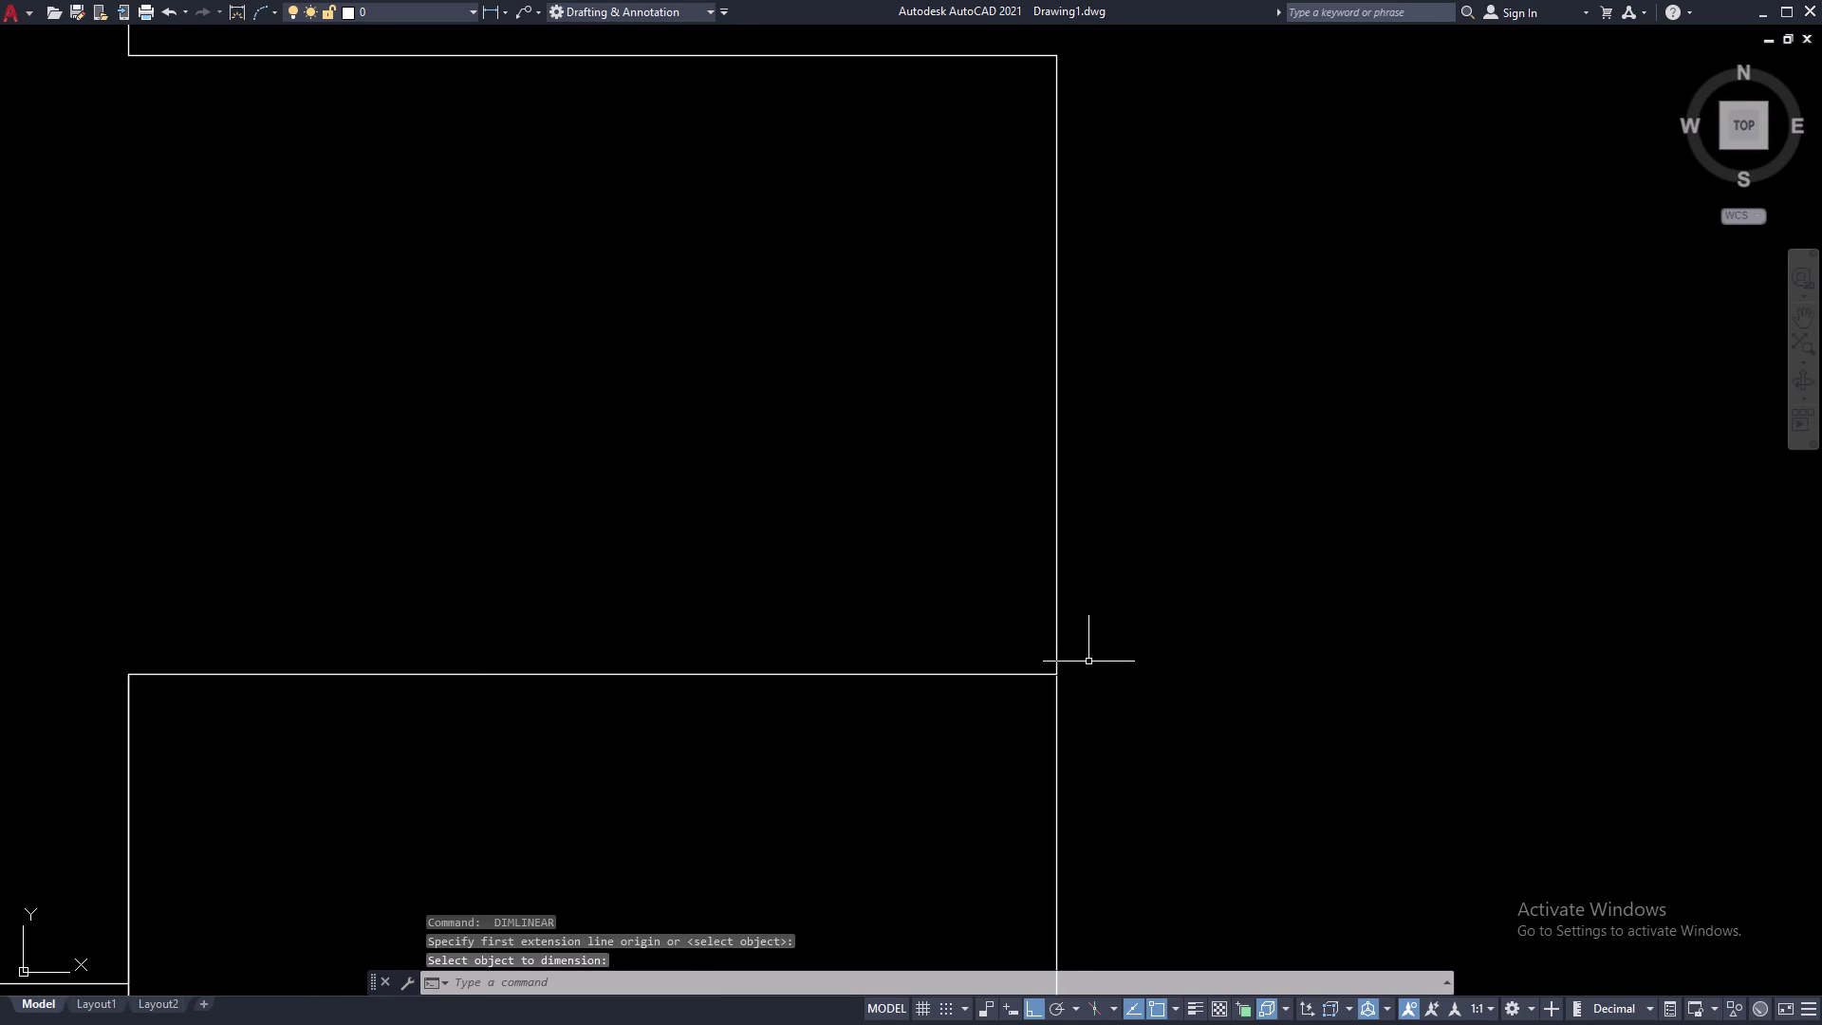
text(LI)
key(space)
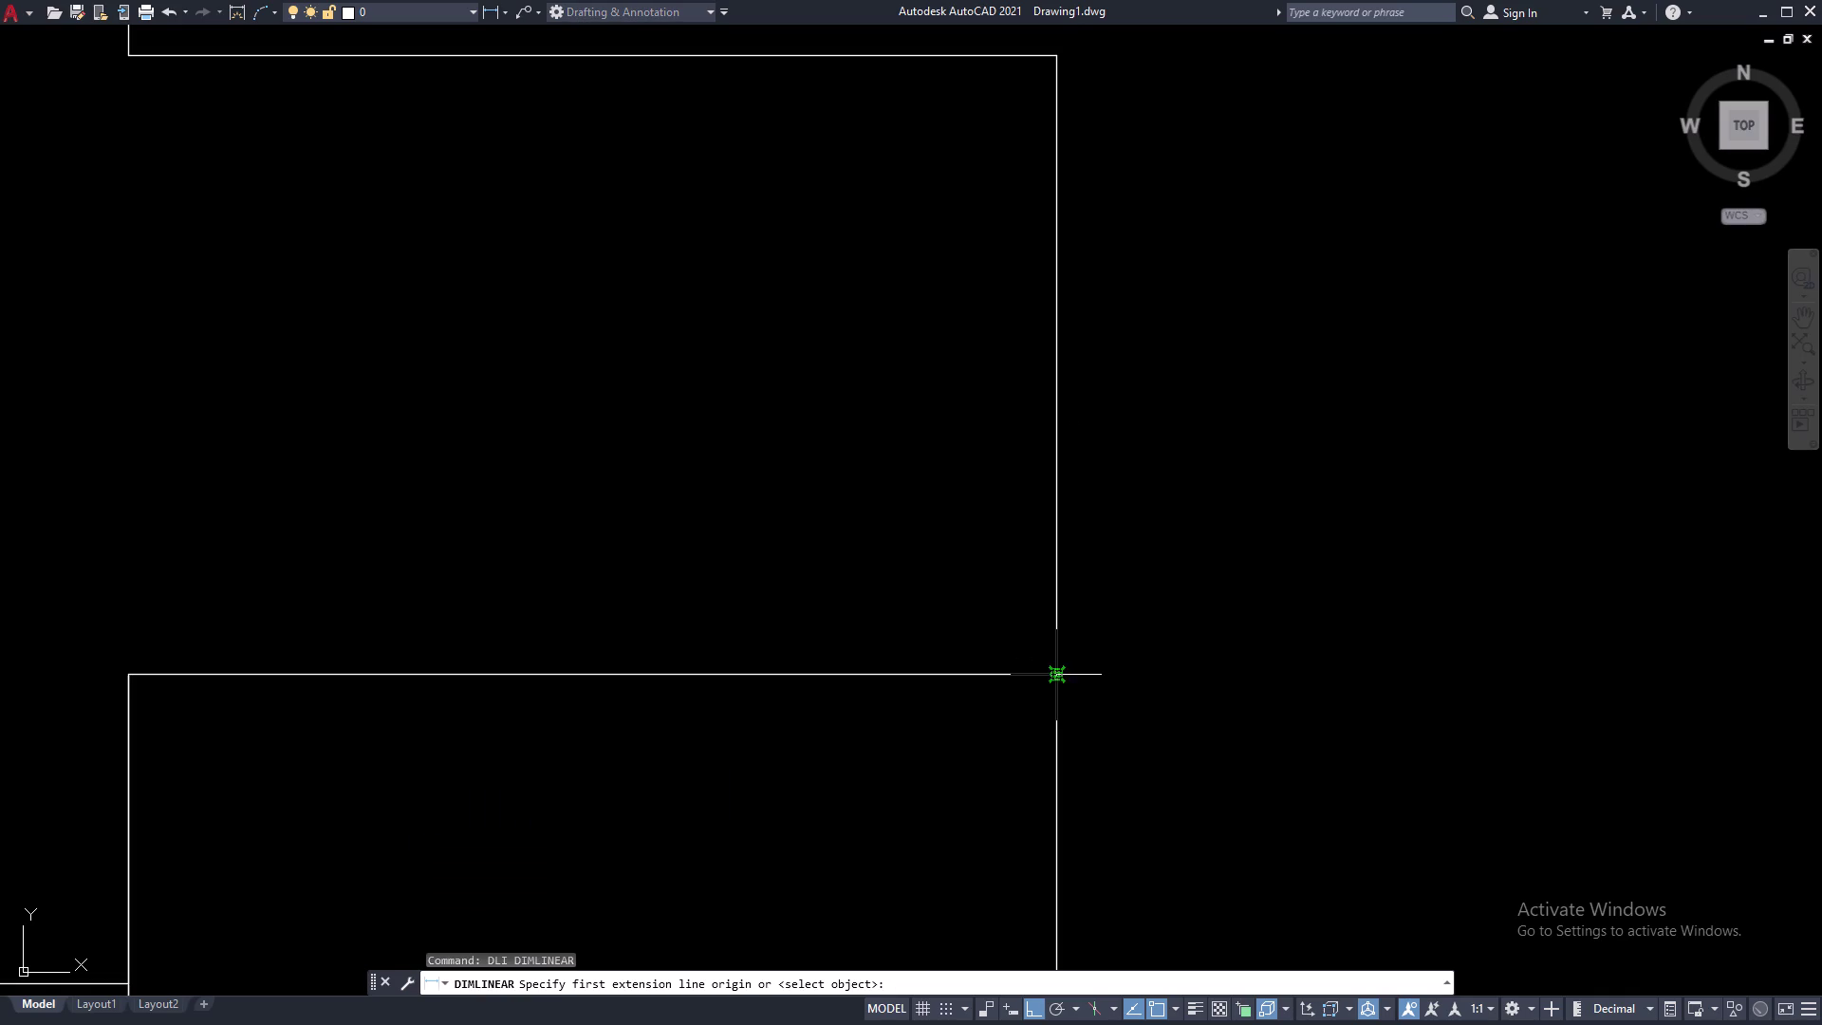
click(1060, 679)
middle_drag(1100, 299, 1113, 518)
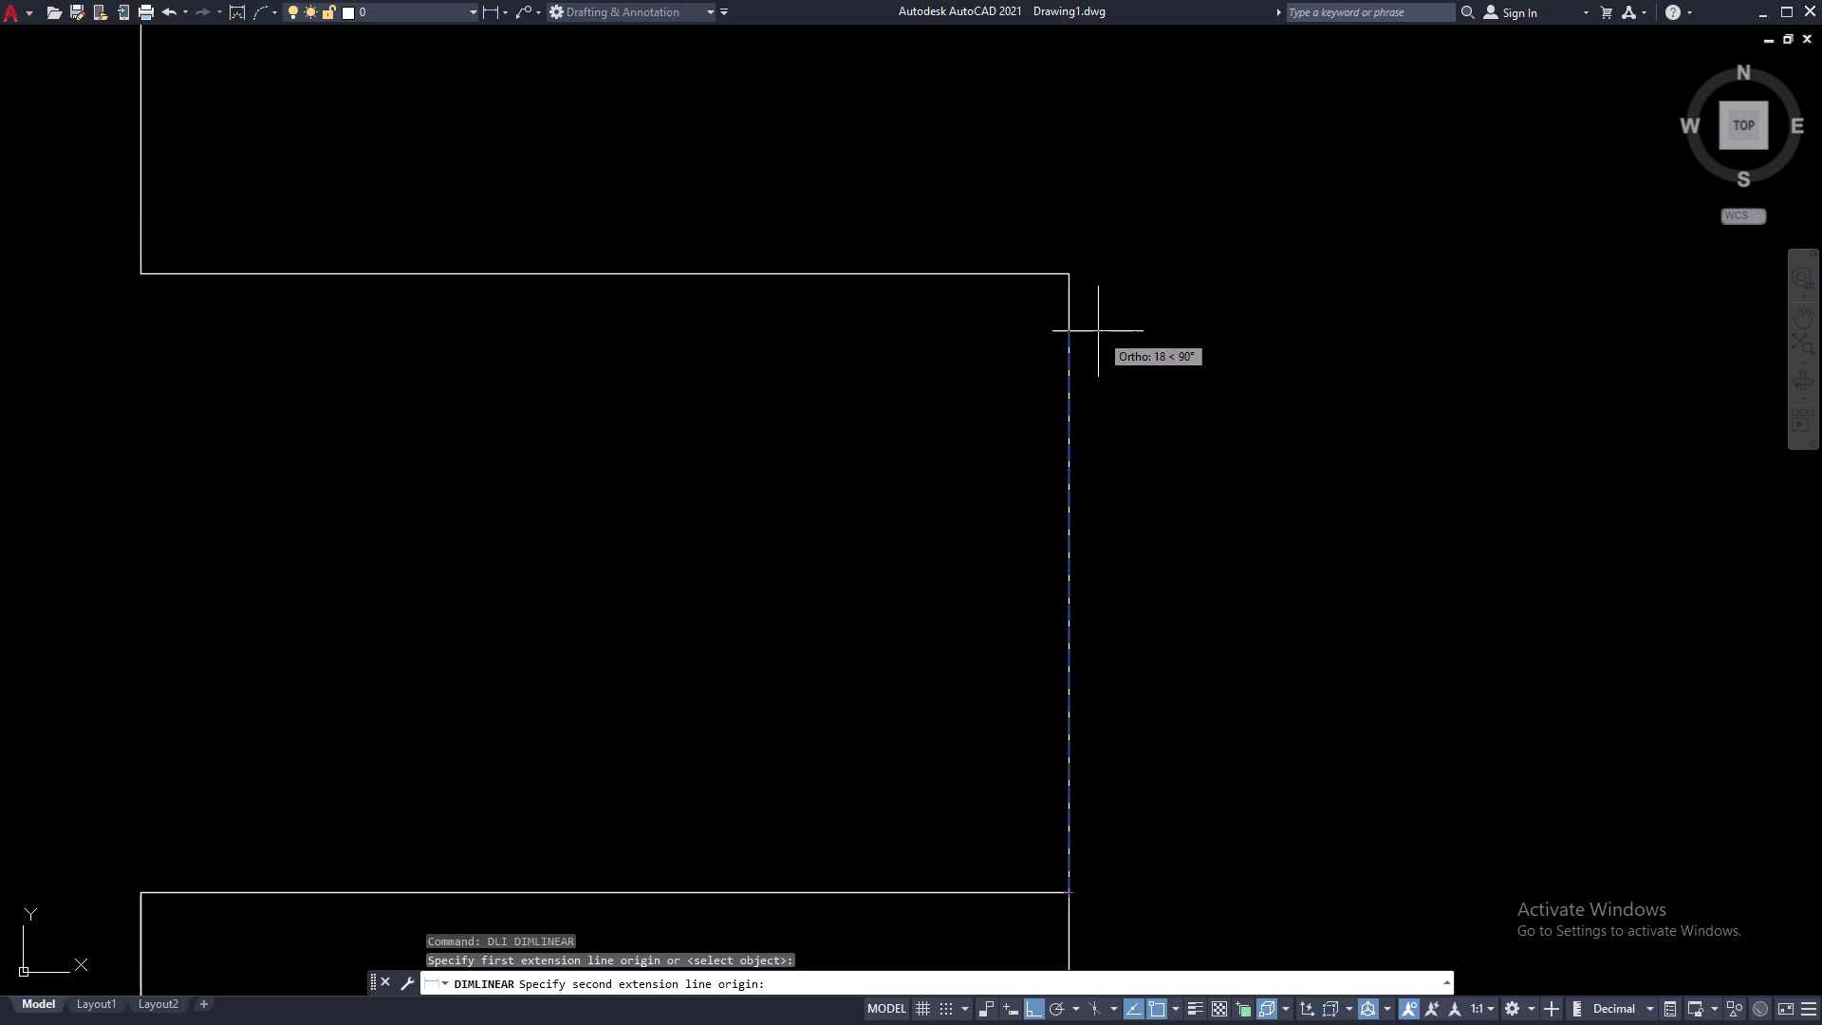
double_click(1073, 278)
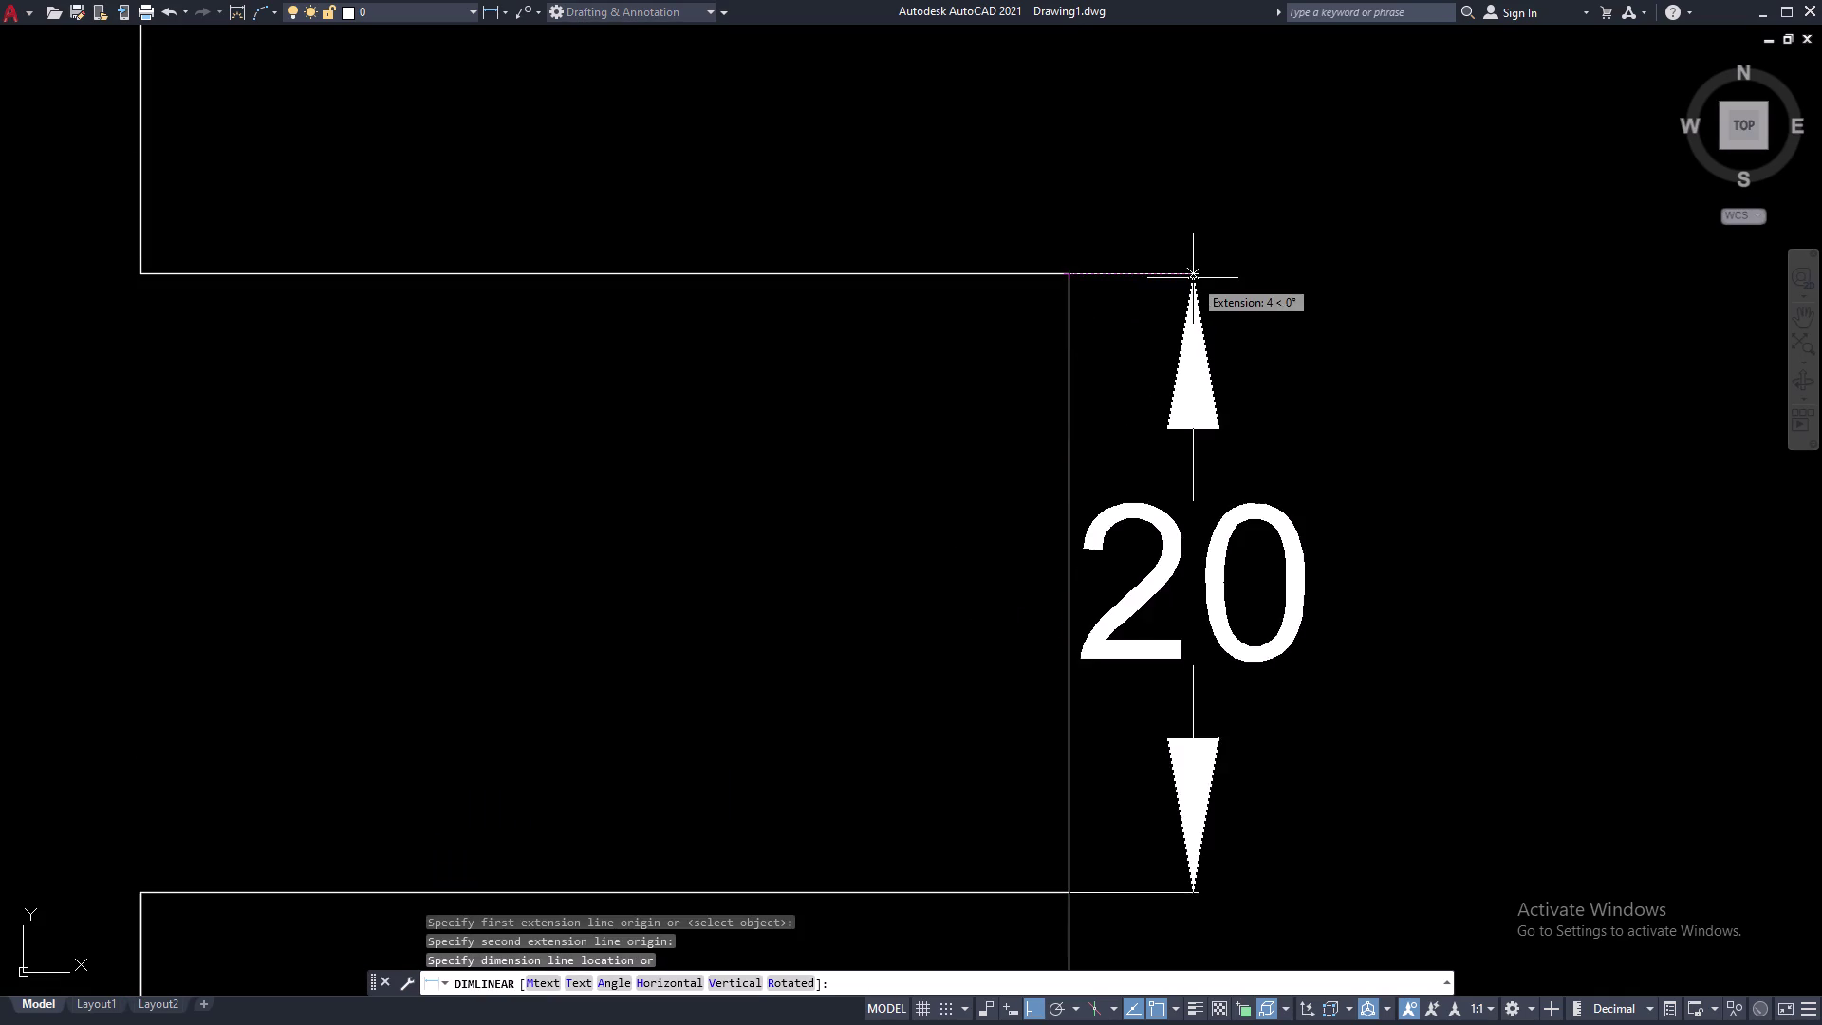
click(1261, 279)
Dimension the middle notch with a 20 height.
scroll(down, 3)
middle_drag(1374, 374, 1501, 538)
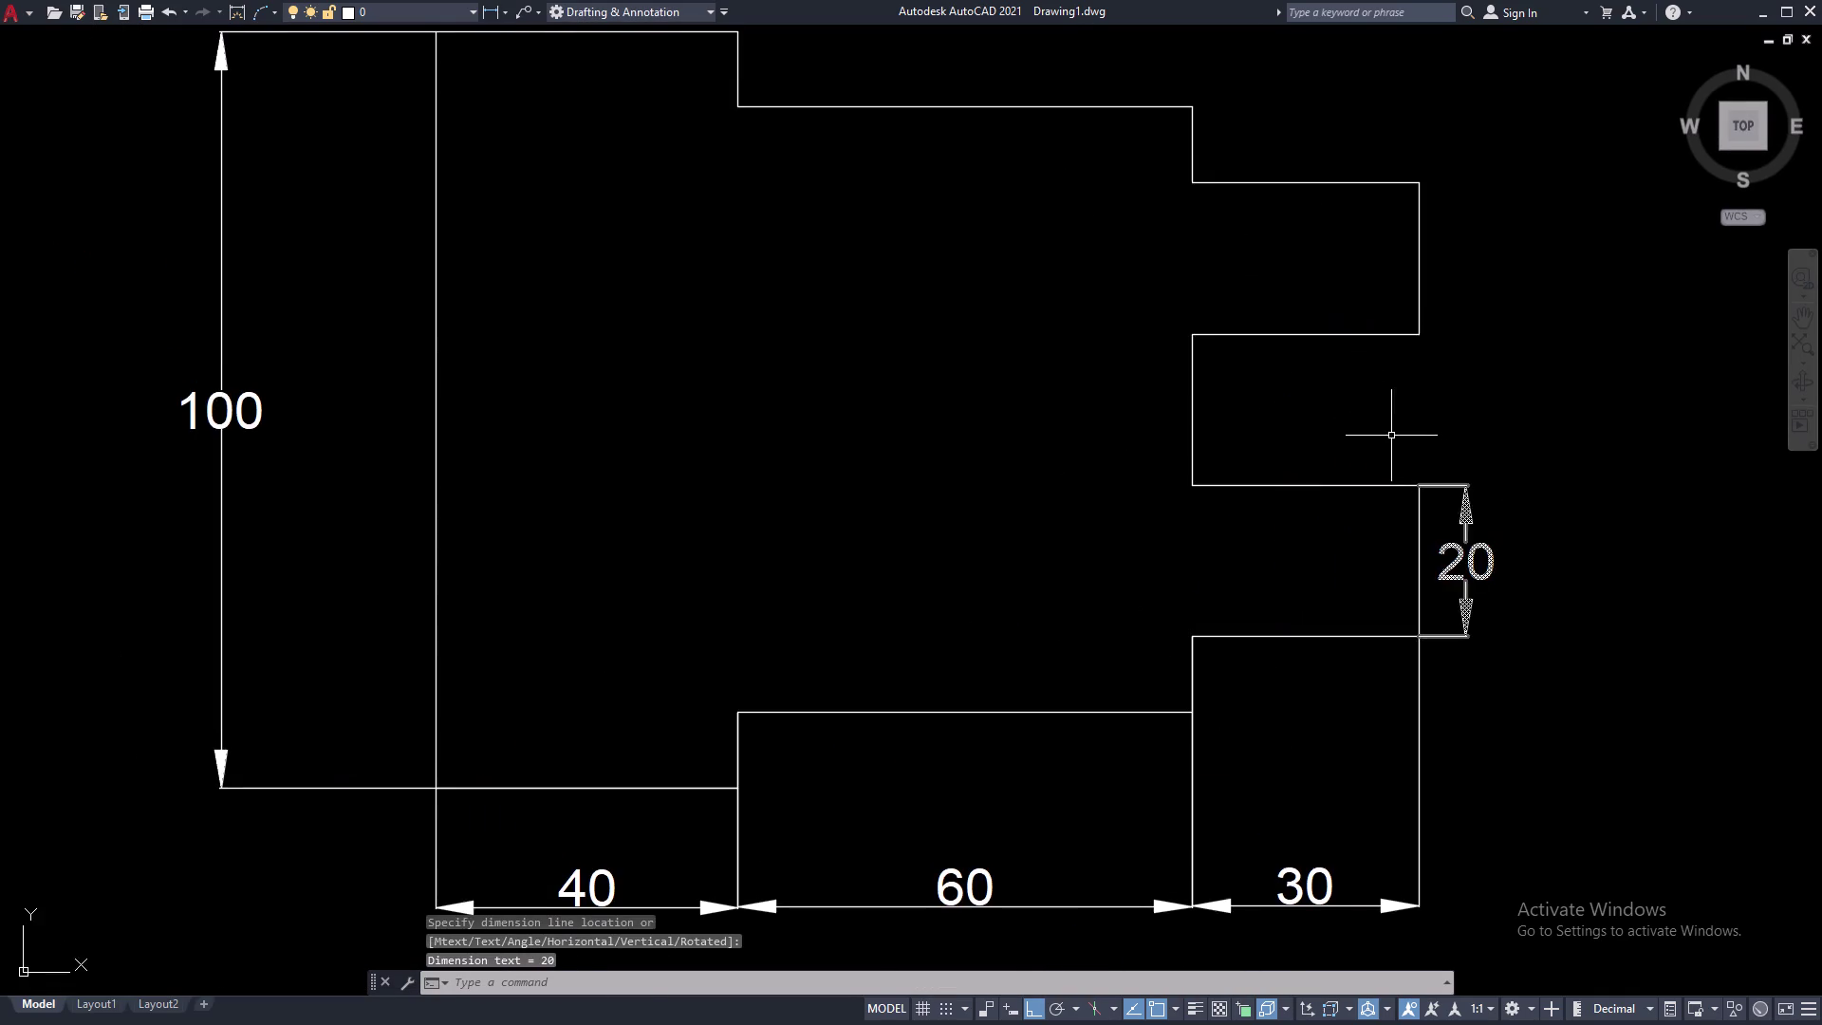
middle_drag(1392, 436, 1231, 638)
middle_drag(1225, 614, 1034, 746)
key(space)
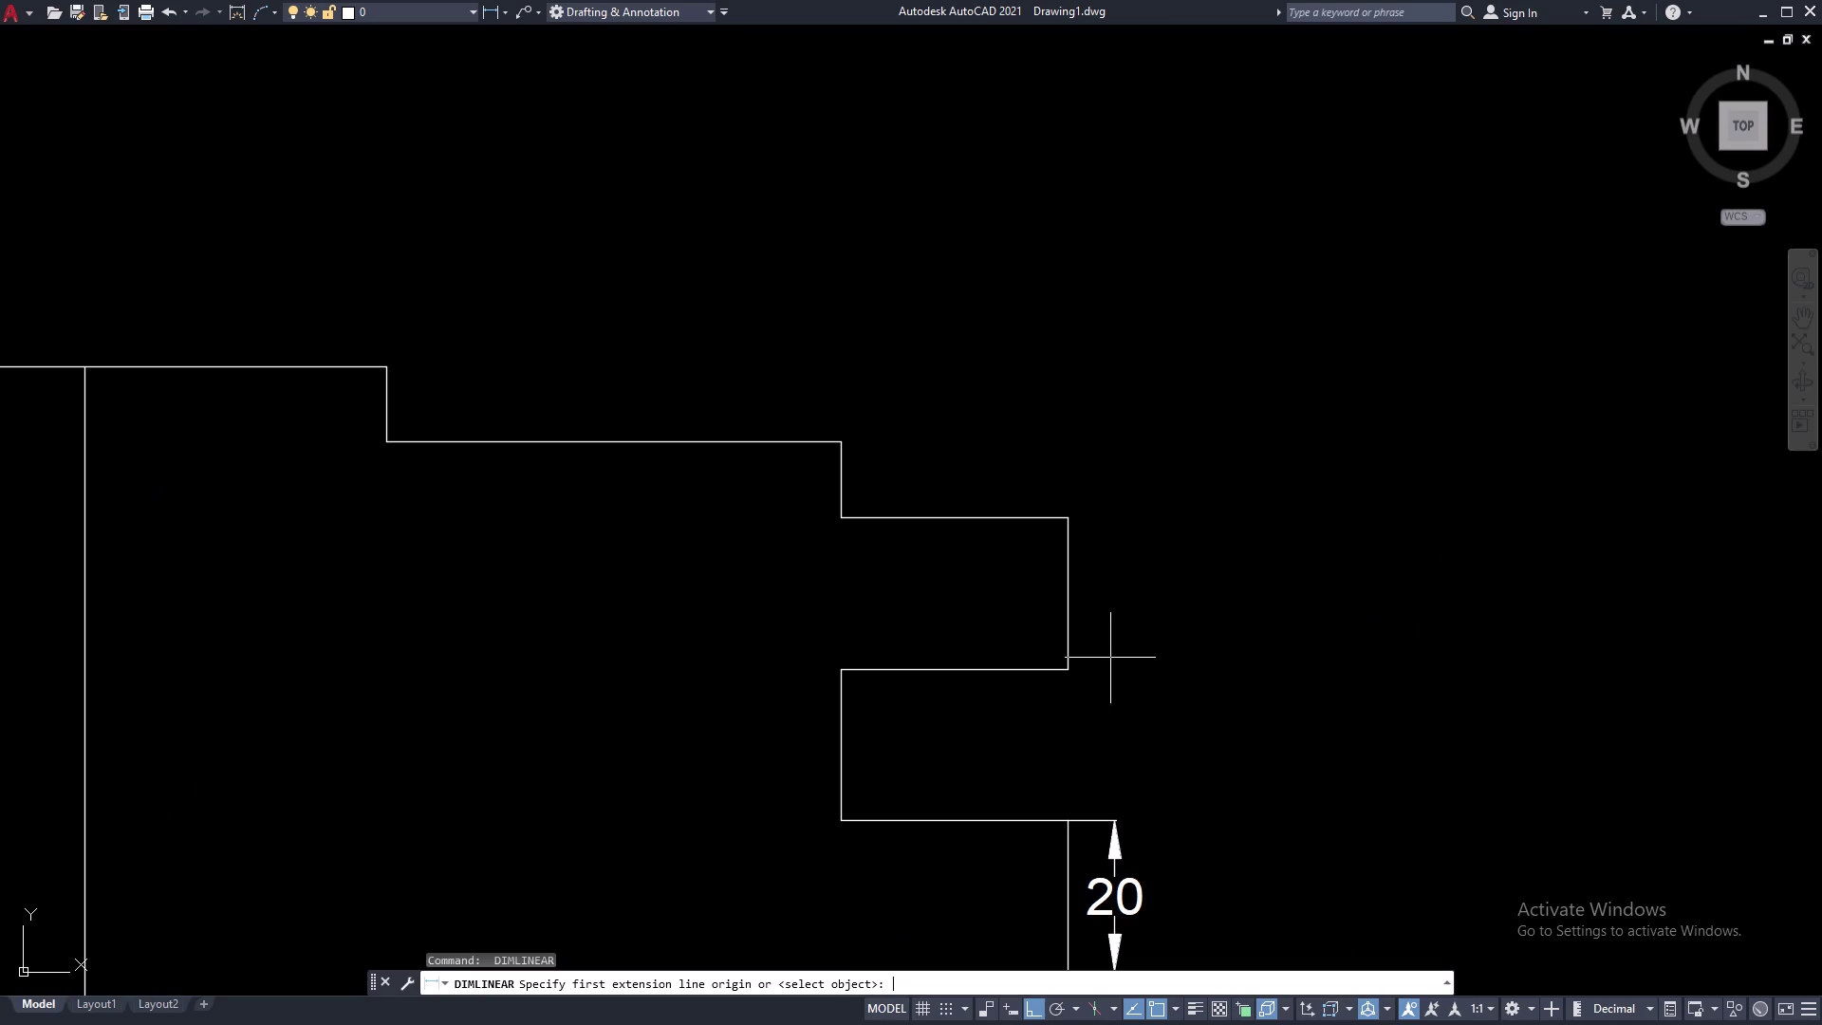
click(842, 818)
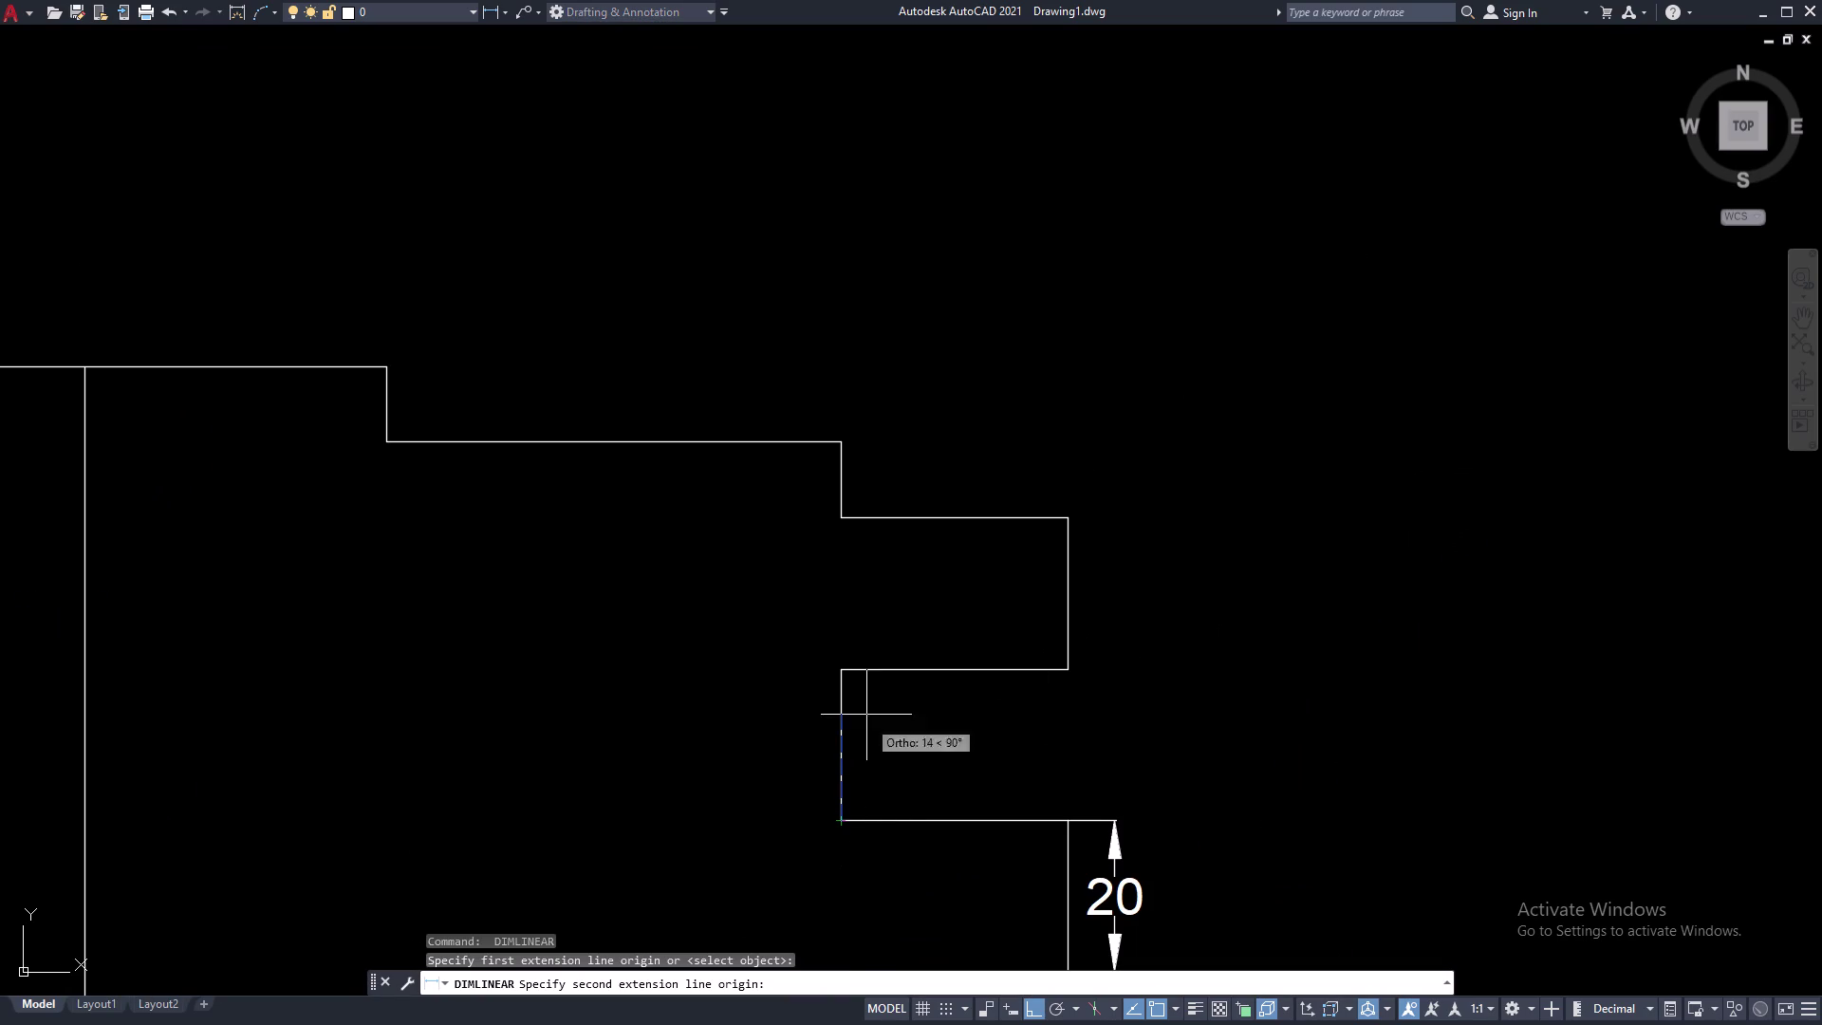
click(845, 670)
click(906, 671)
Add the 20 height beside the top step and centre all outlines in view.
key(space)
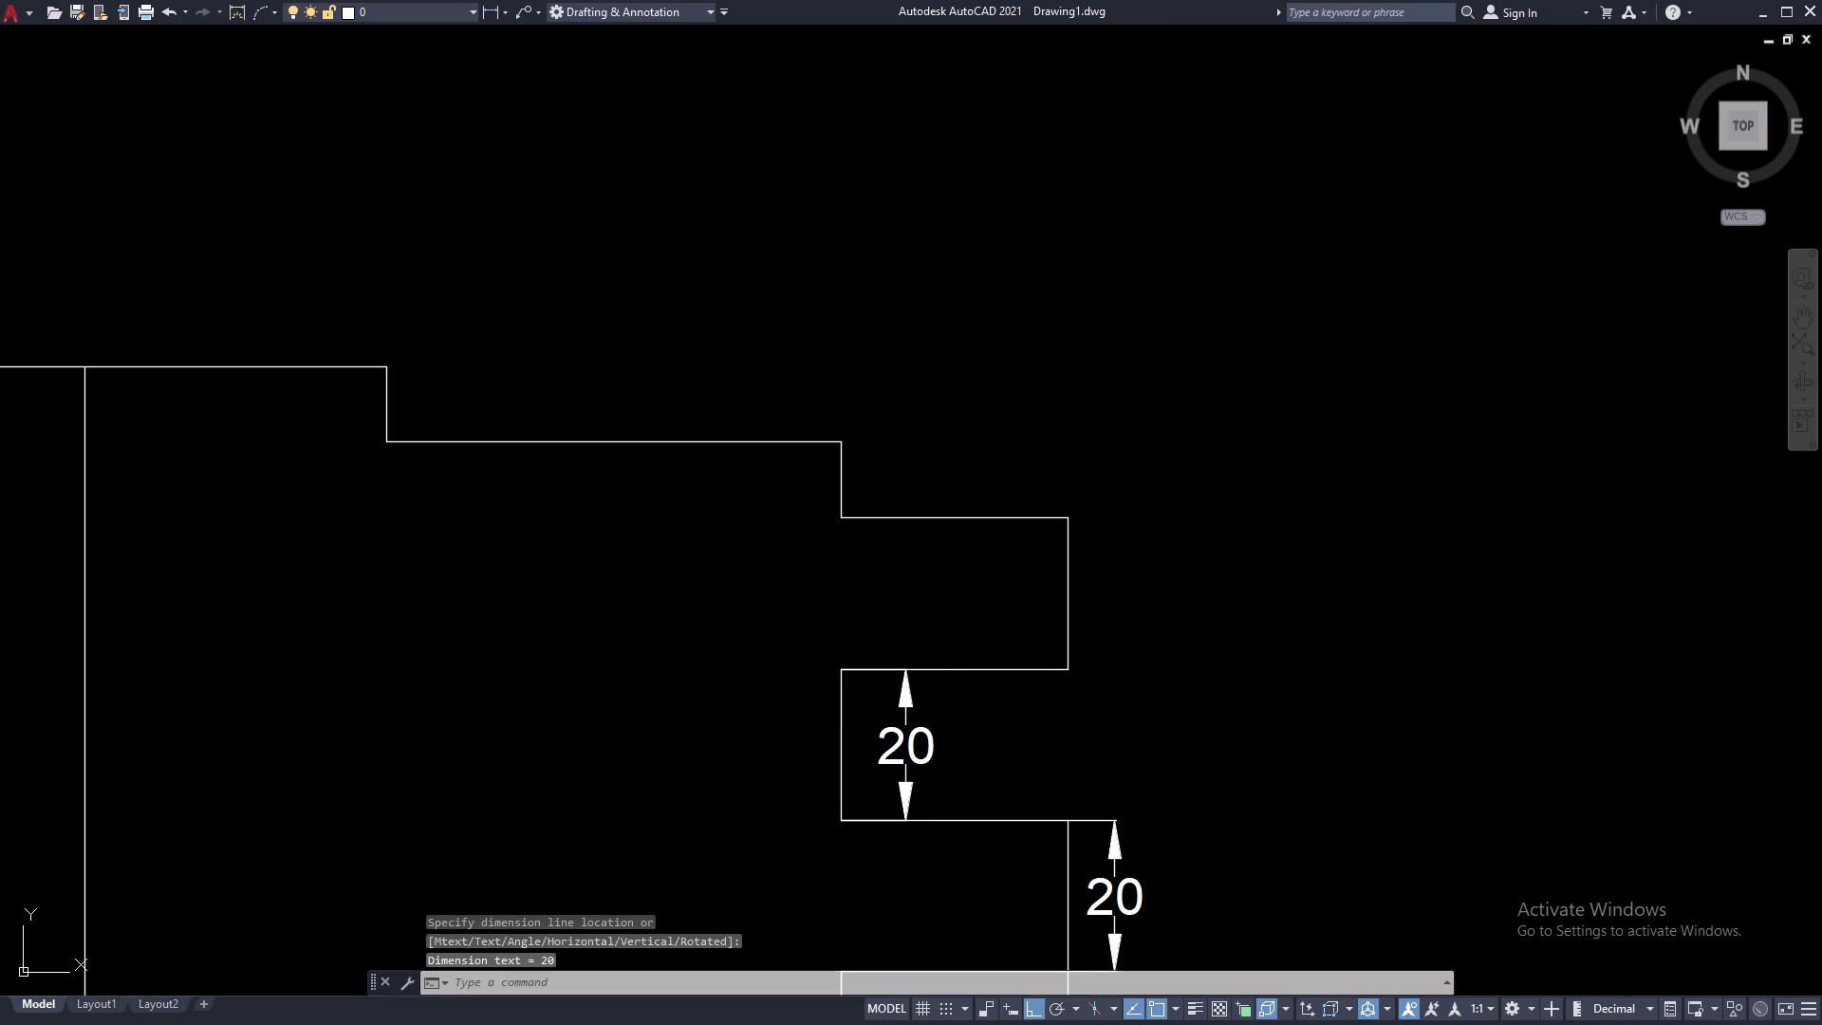
click(1069, 666)
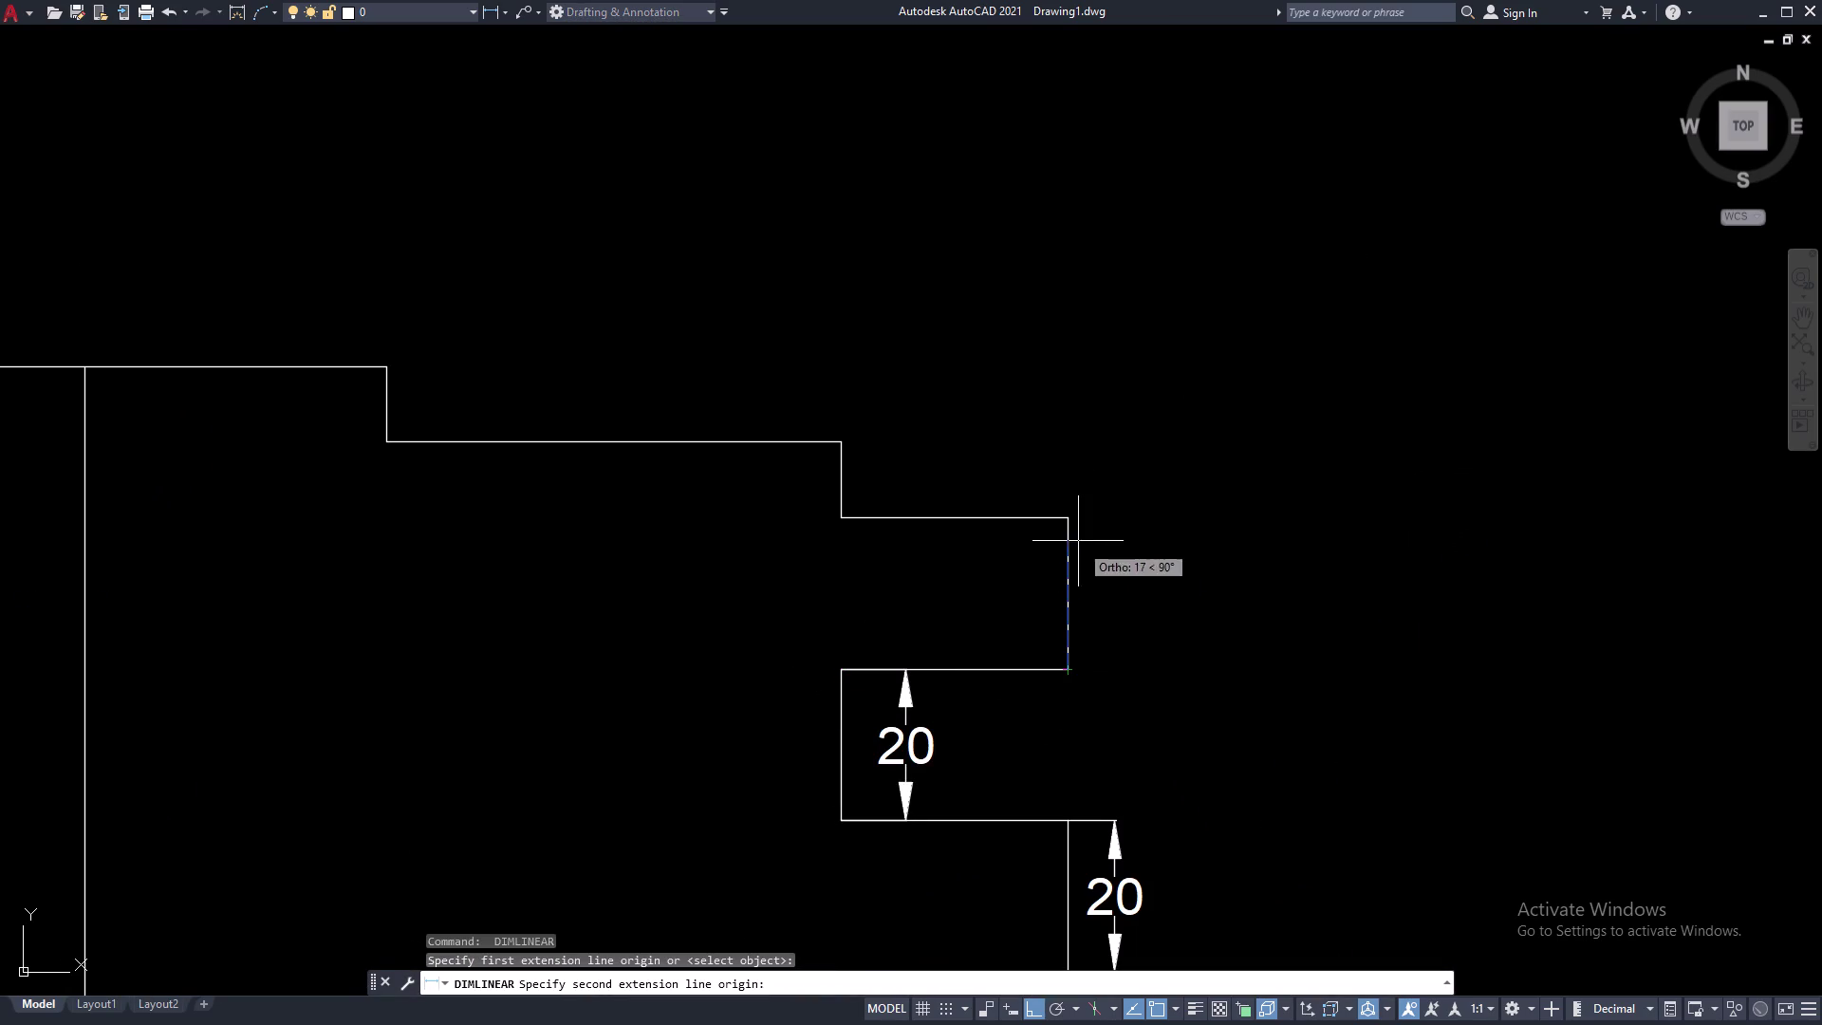
click(1066, 520)
click(1135, 517)
middle_drag(1222, 562, 1821, 662)
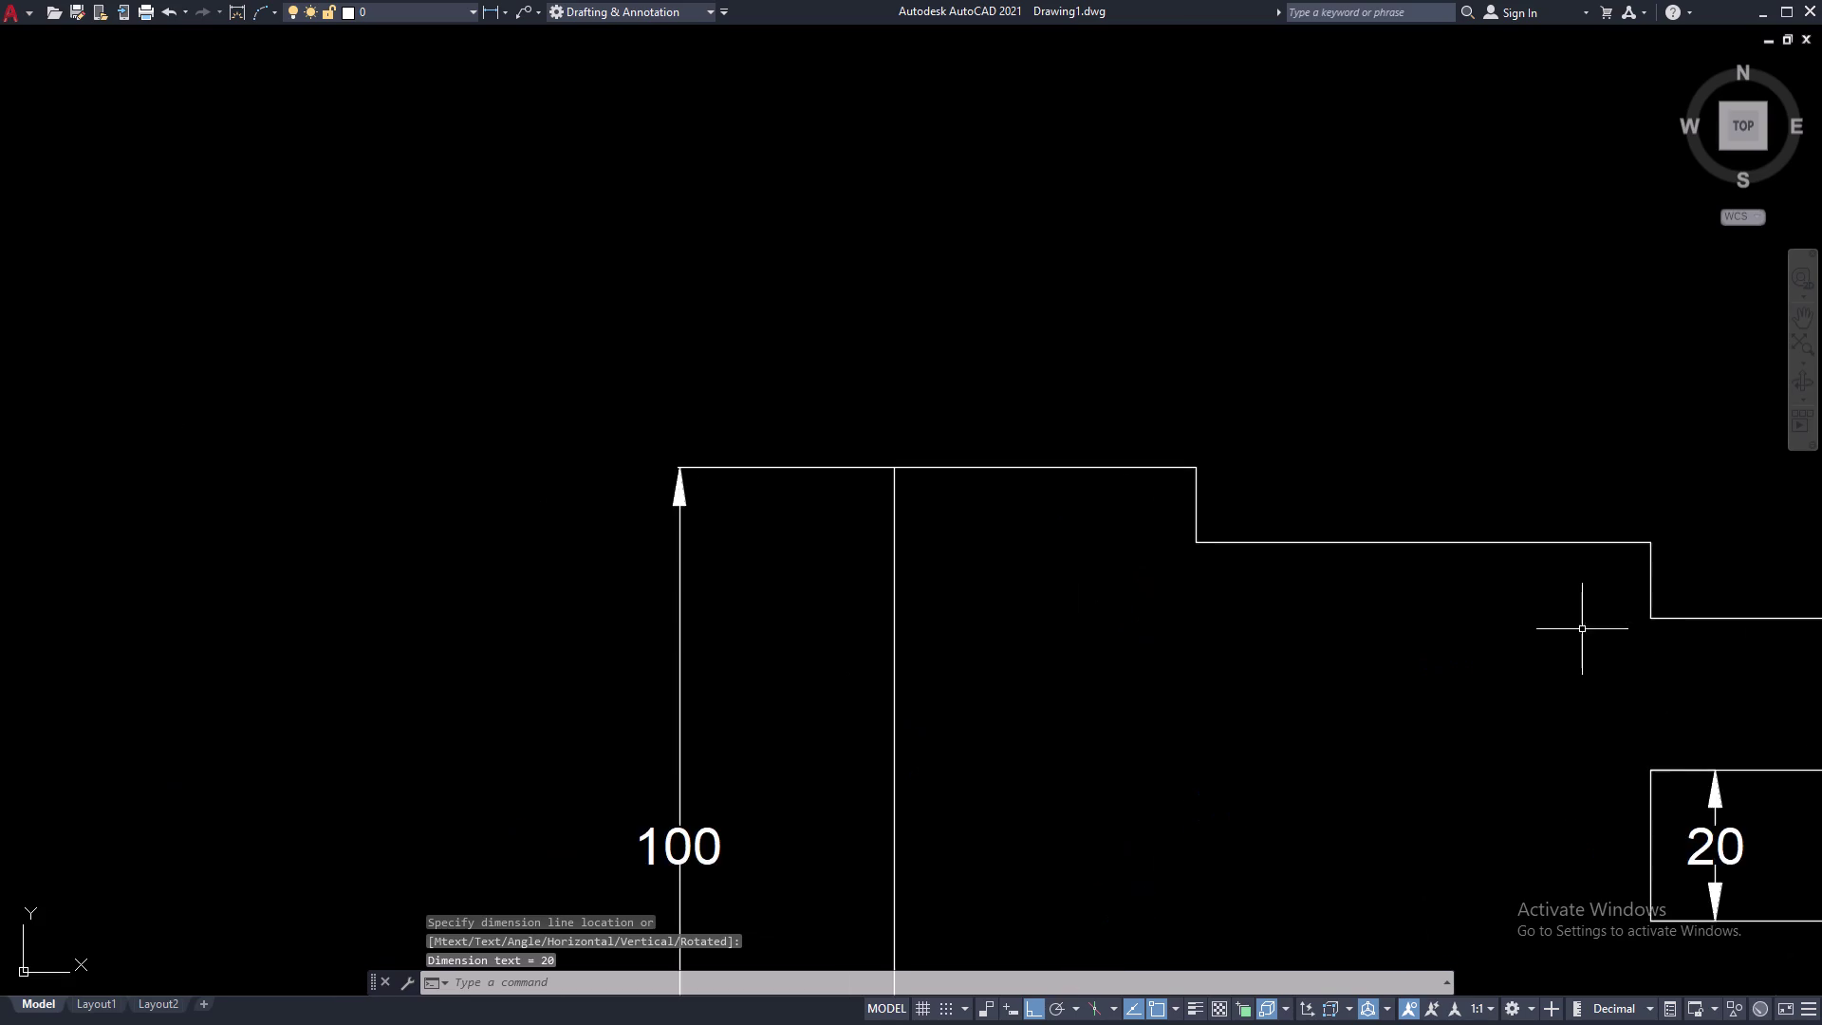
scroll(down, 3)
middle_drag(1538, 620, 1123, 767)
scroll(up, 3)
middle_drag(1157, 777, 1100, 653)
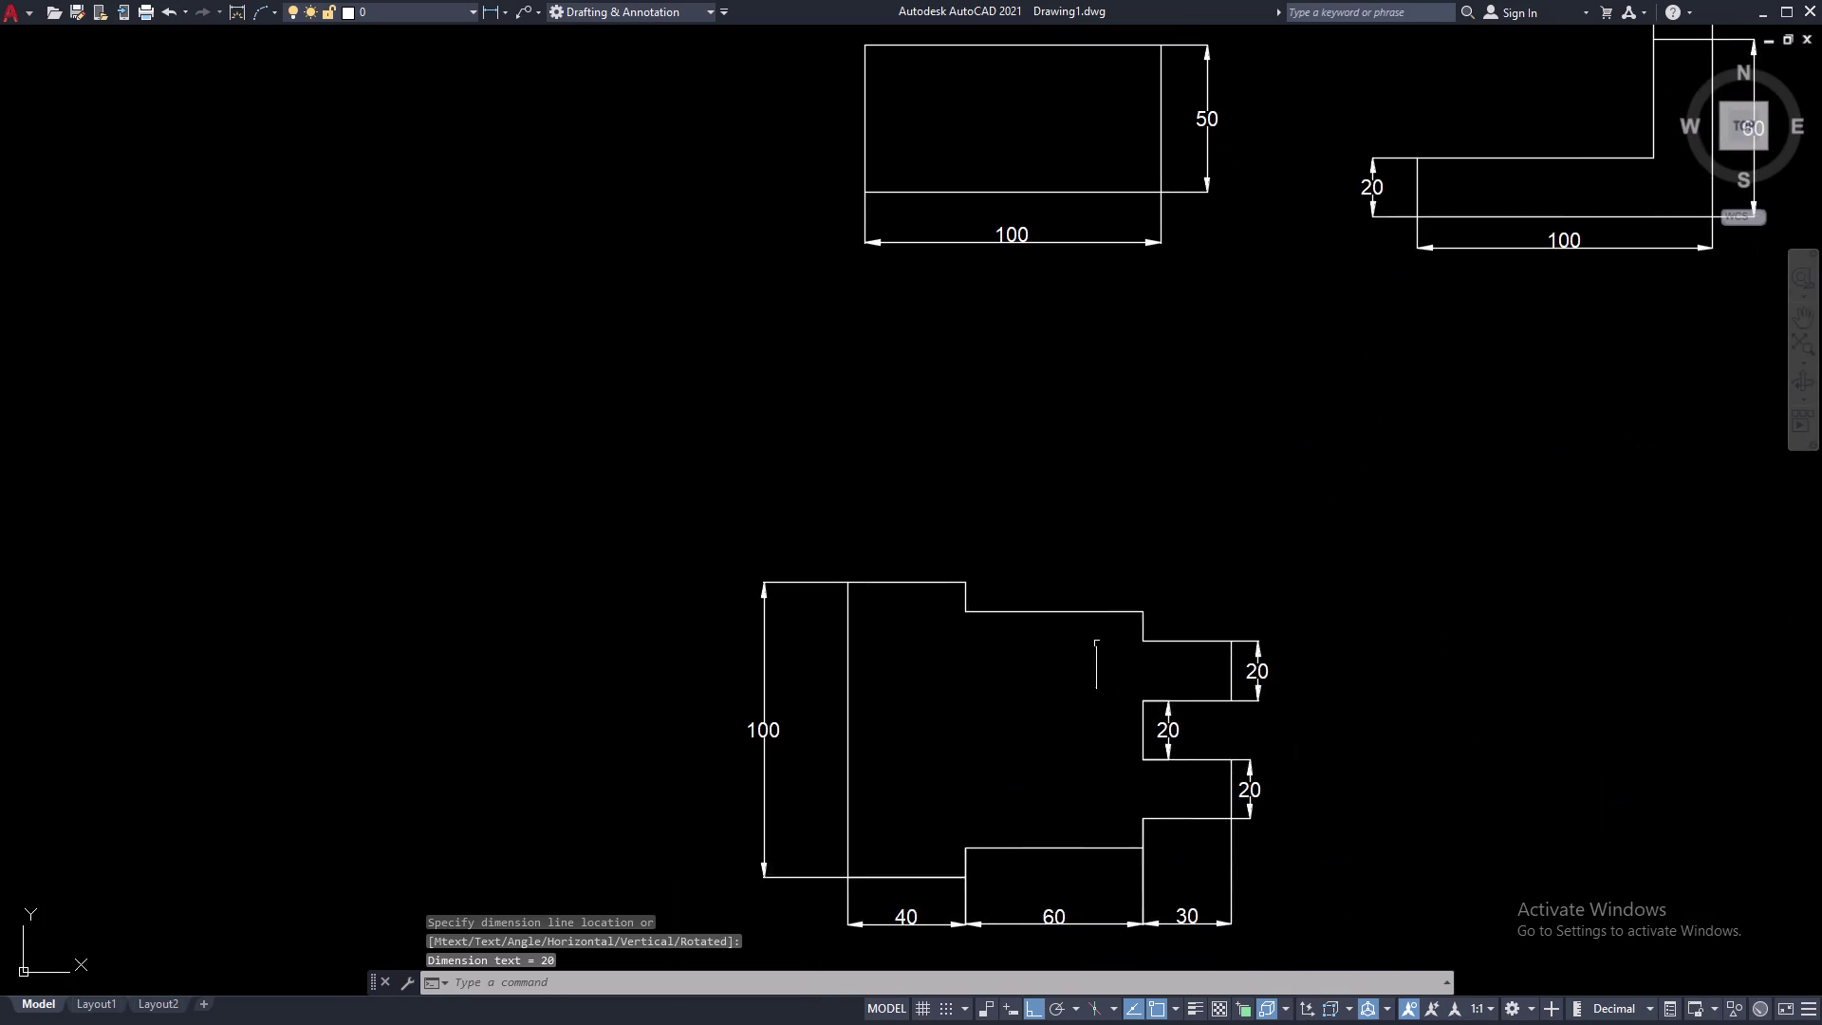
scroll(down, 3)
middle_drag(1277, 651, 913, 667)
middle_drag(1098, 657, 935, 661)
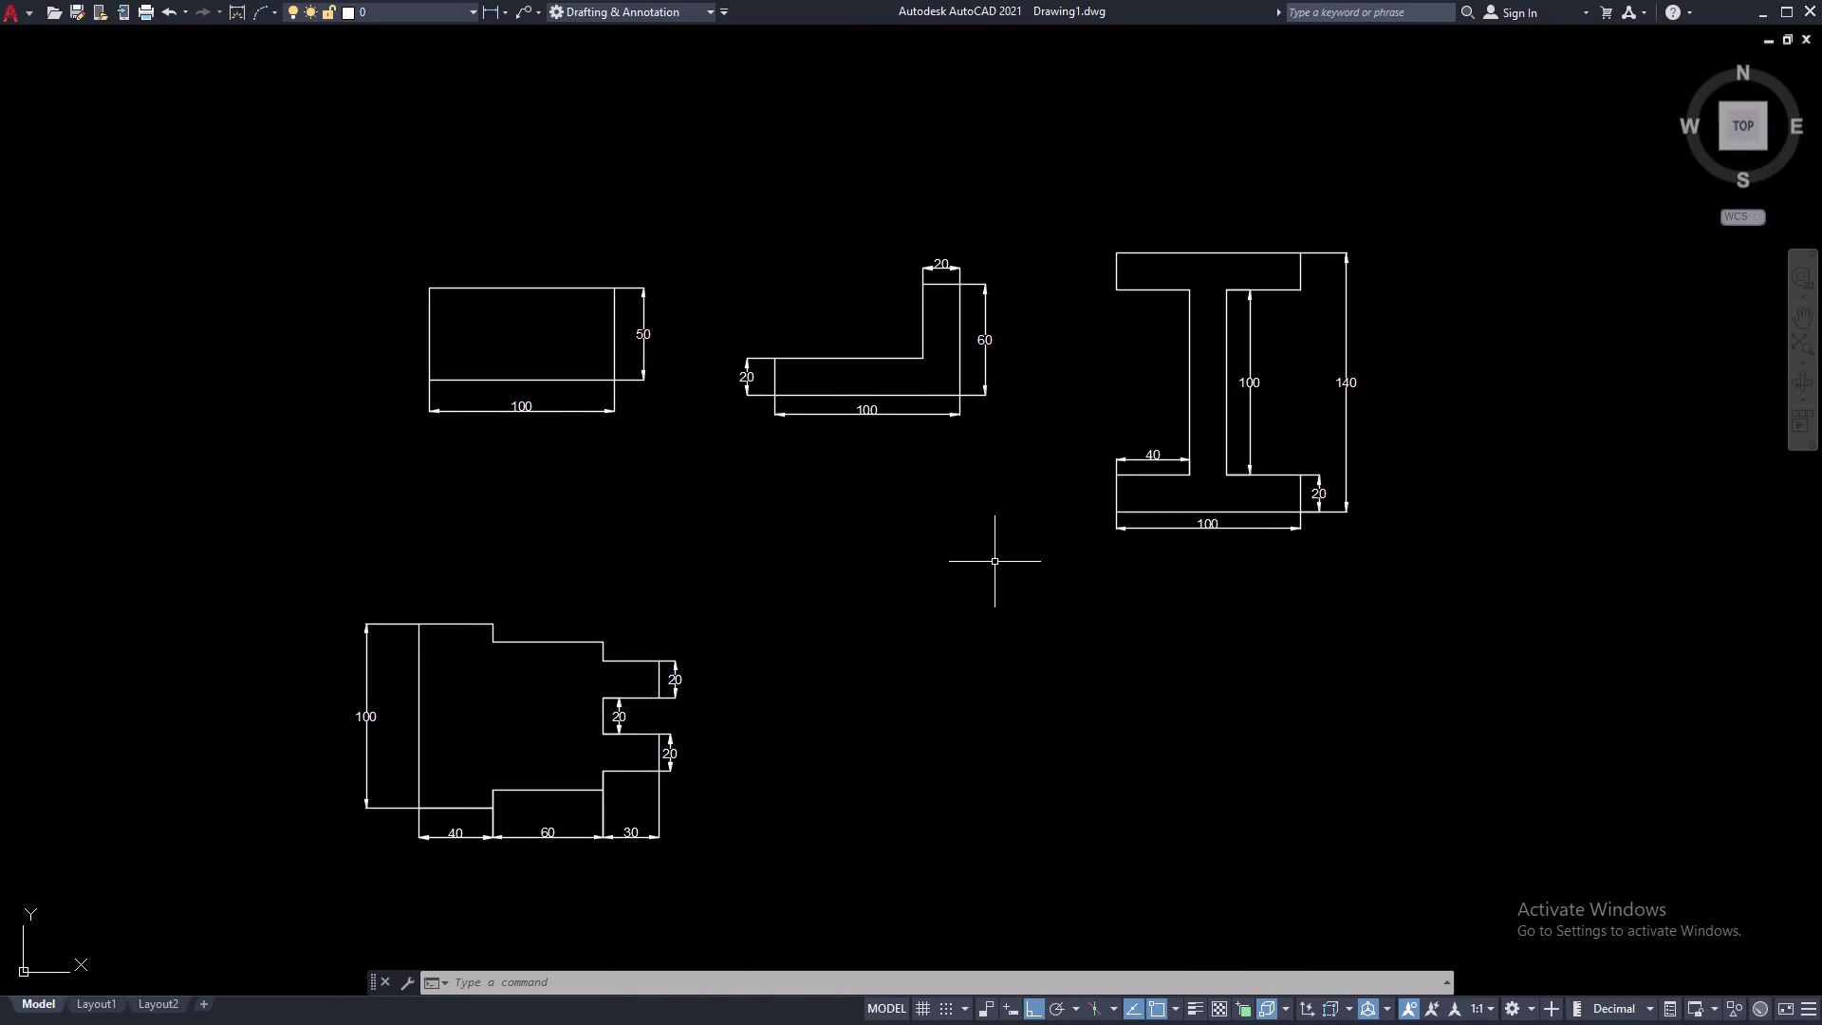
Set the 2D model space uniform background colour to White in Options.
text(OP)
key(space)
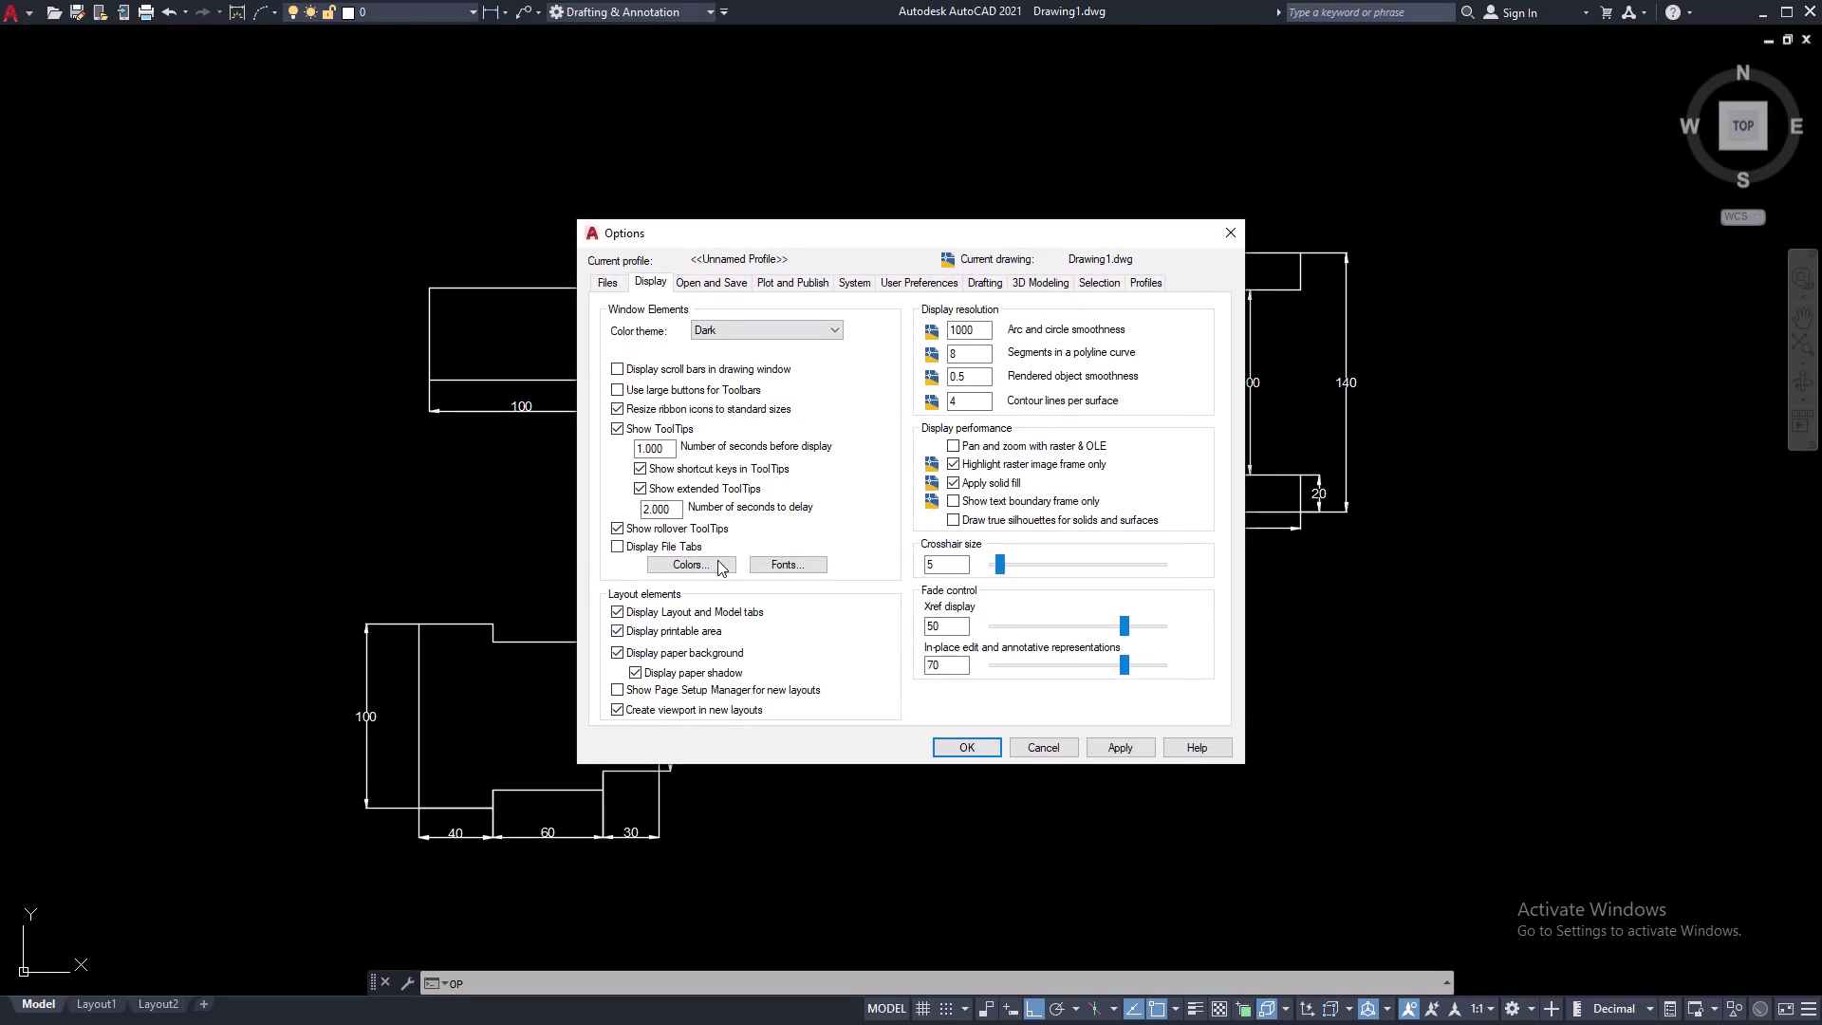
double_click(717, 561)
click(1079, 292)
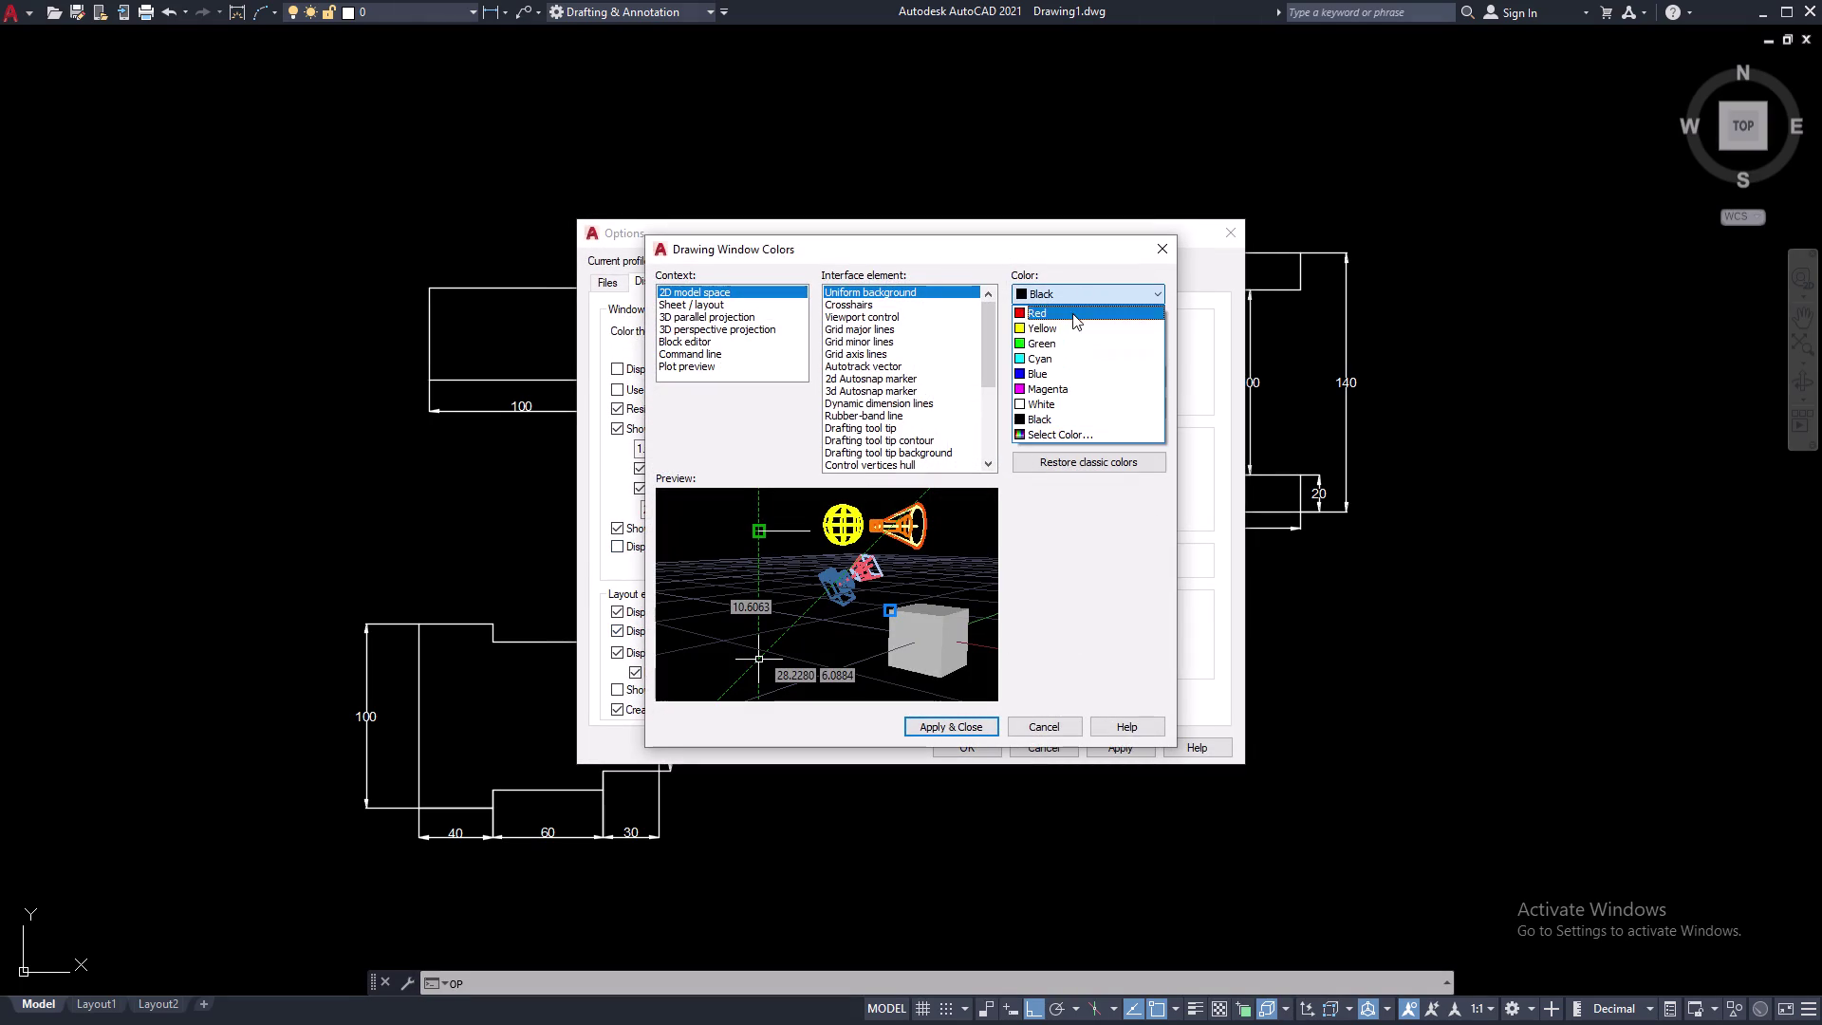
click(1048, 403)
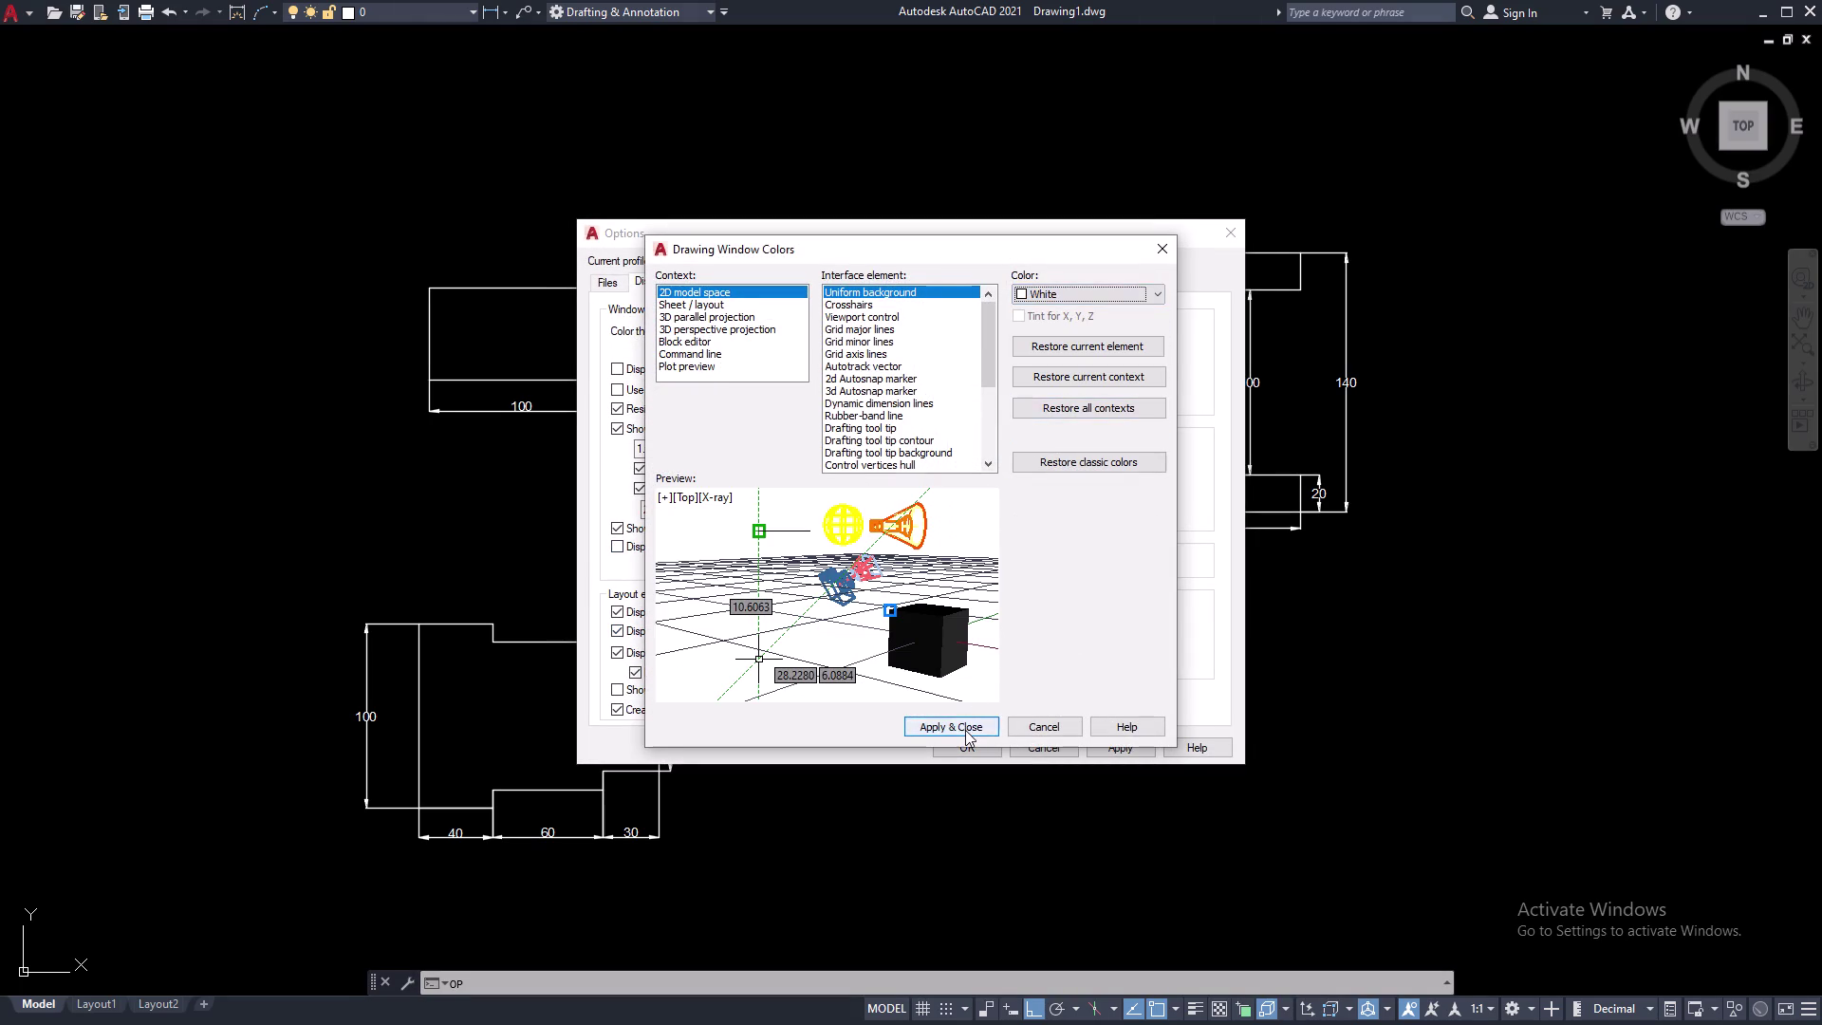
click(965, 729)
click(1230, 223)
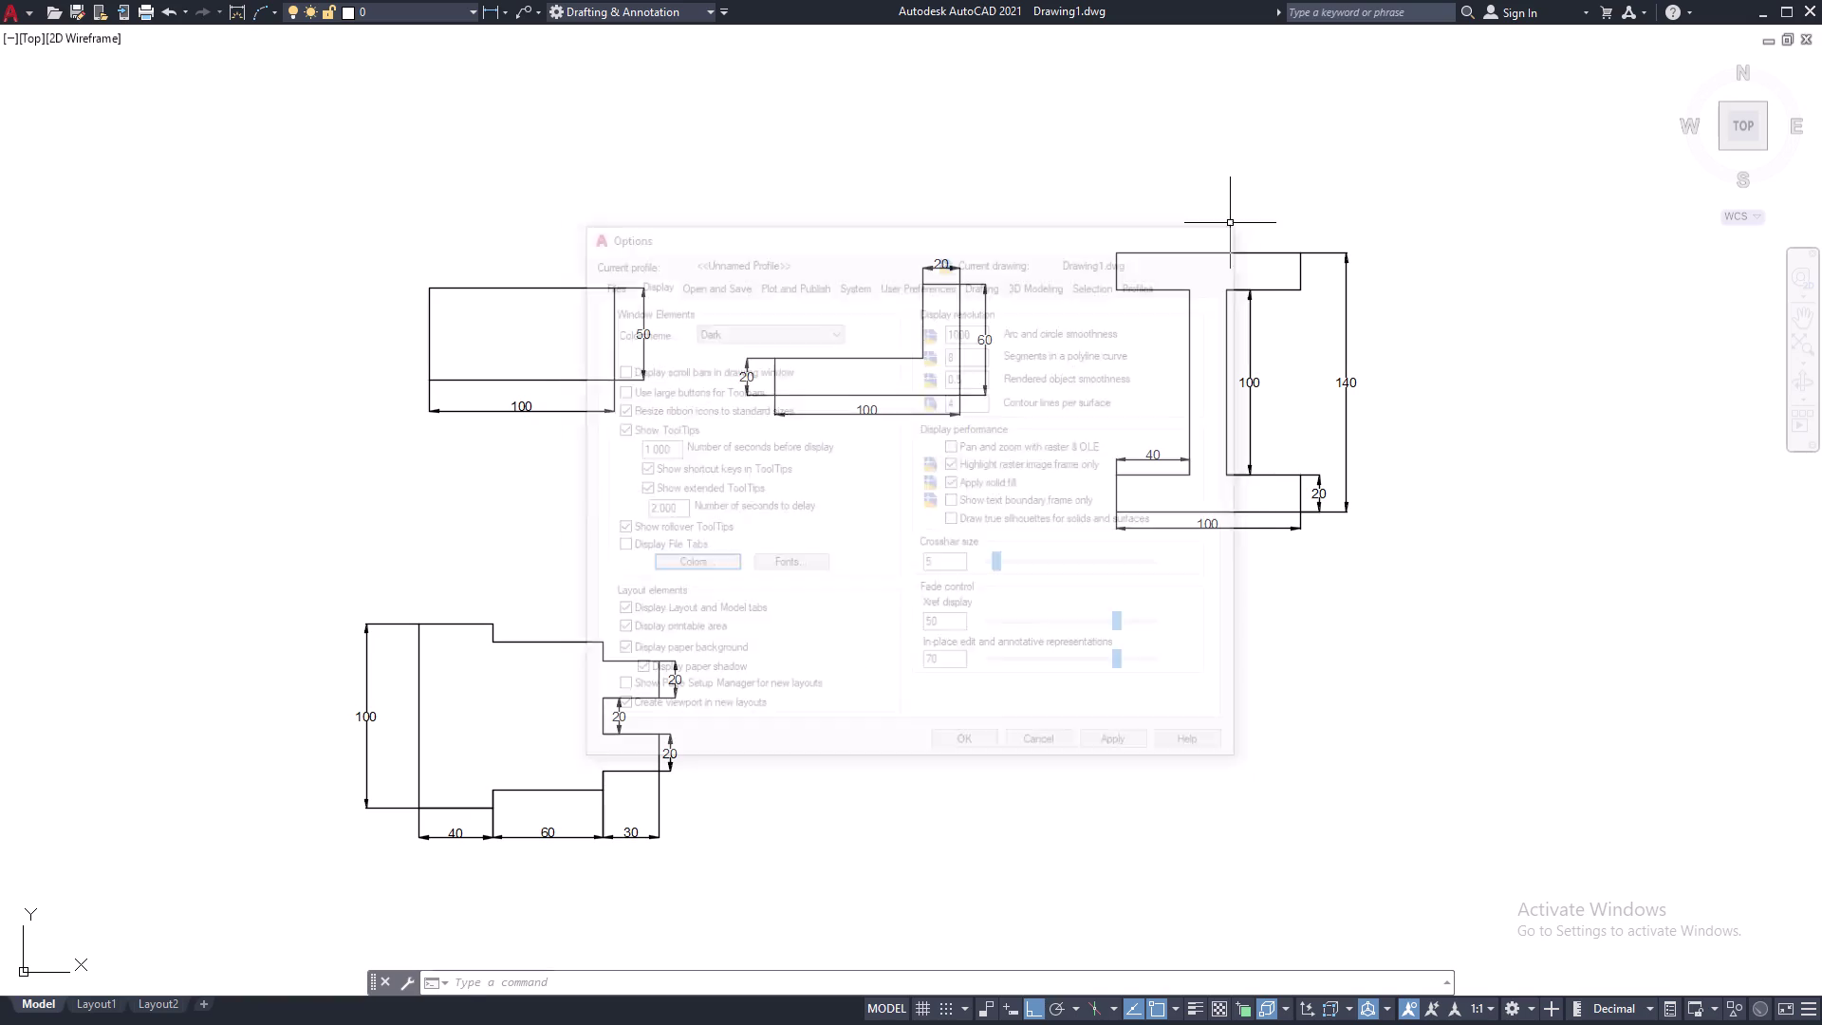
Pan and zoom to frame the drawings comfortably.
middle_drag(1034, 618, 967, 446)
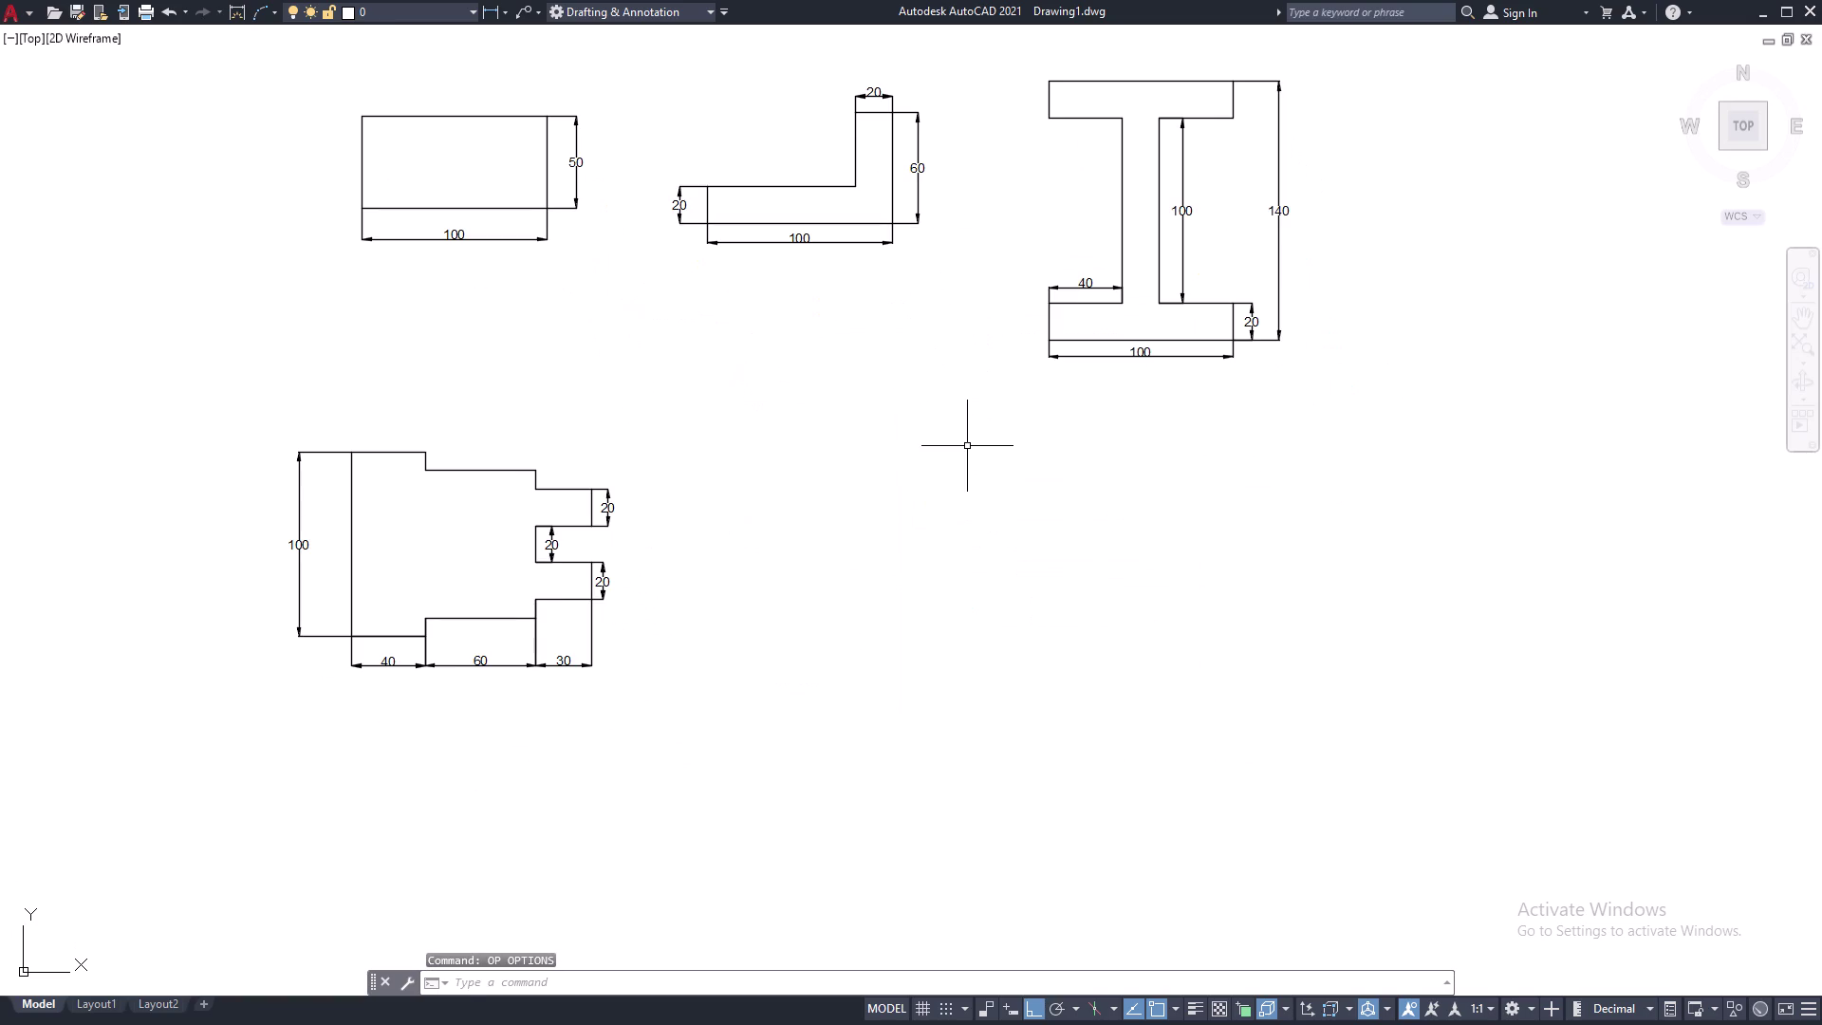
middle_drag(832, 445, 745, 536)
middle_drag(896, 614, 891, 616)
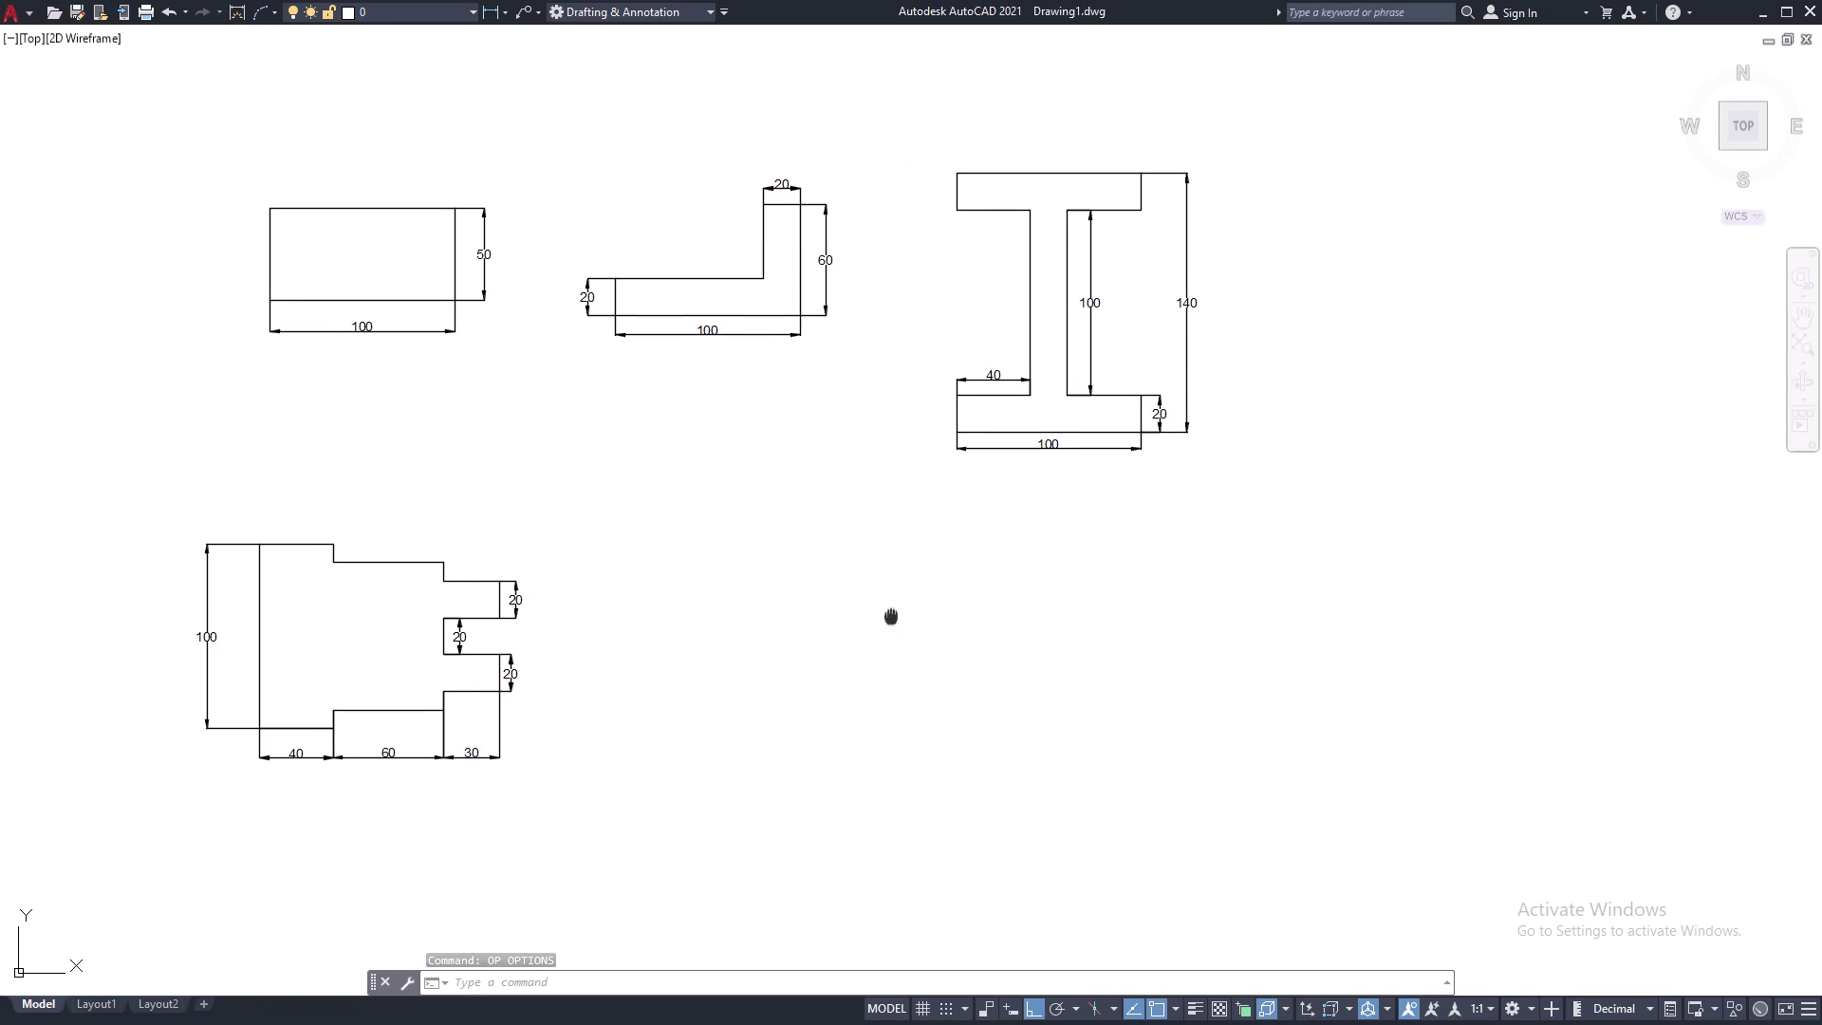
middle_drag(891, 616, 813, 628)
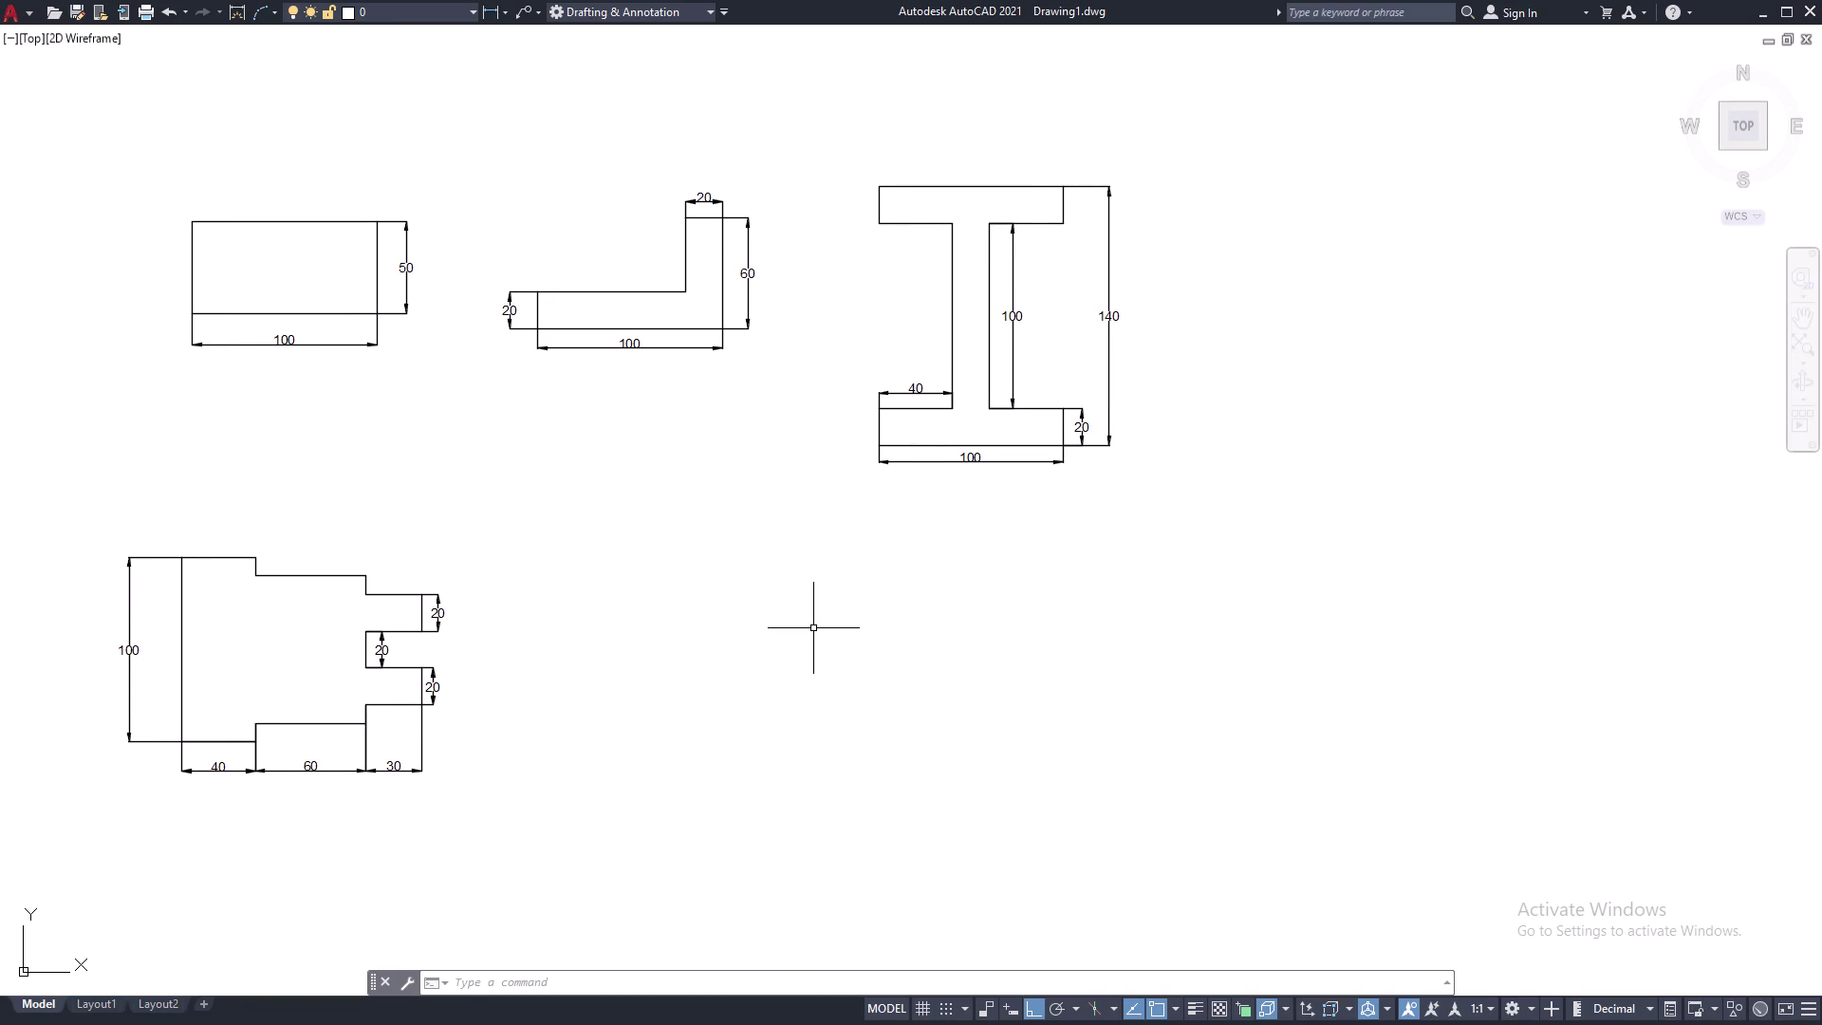
middle_drag(692, 641, 629, 642)
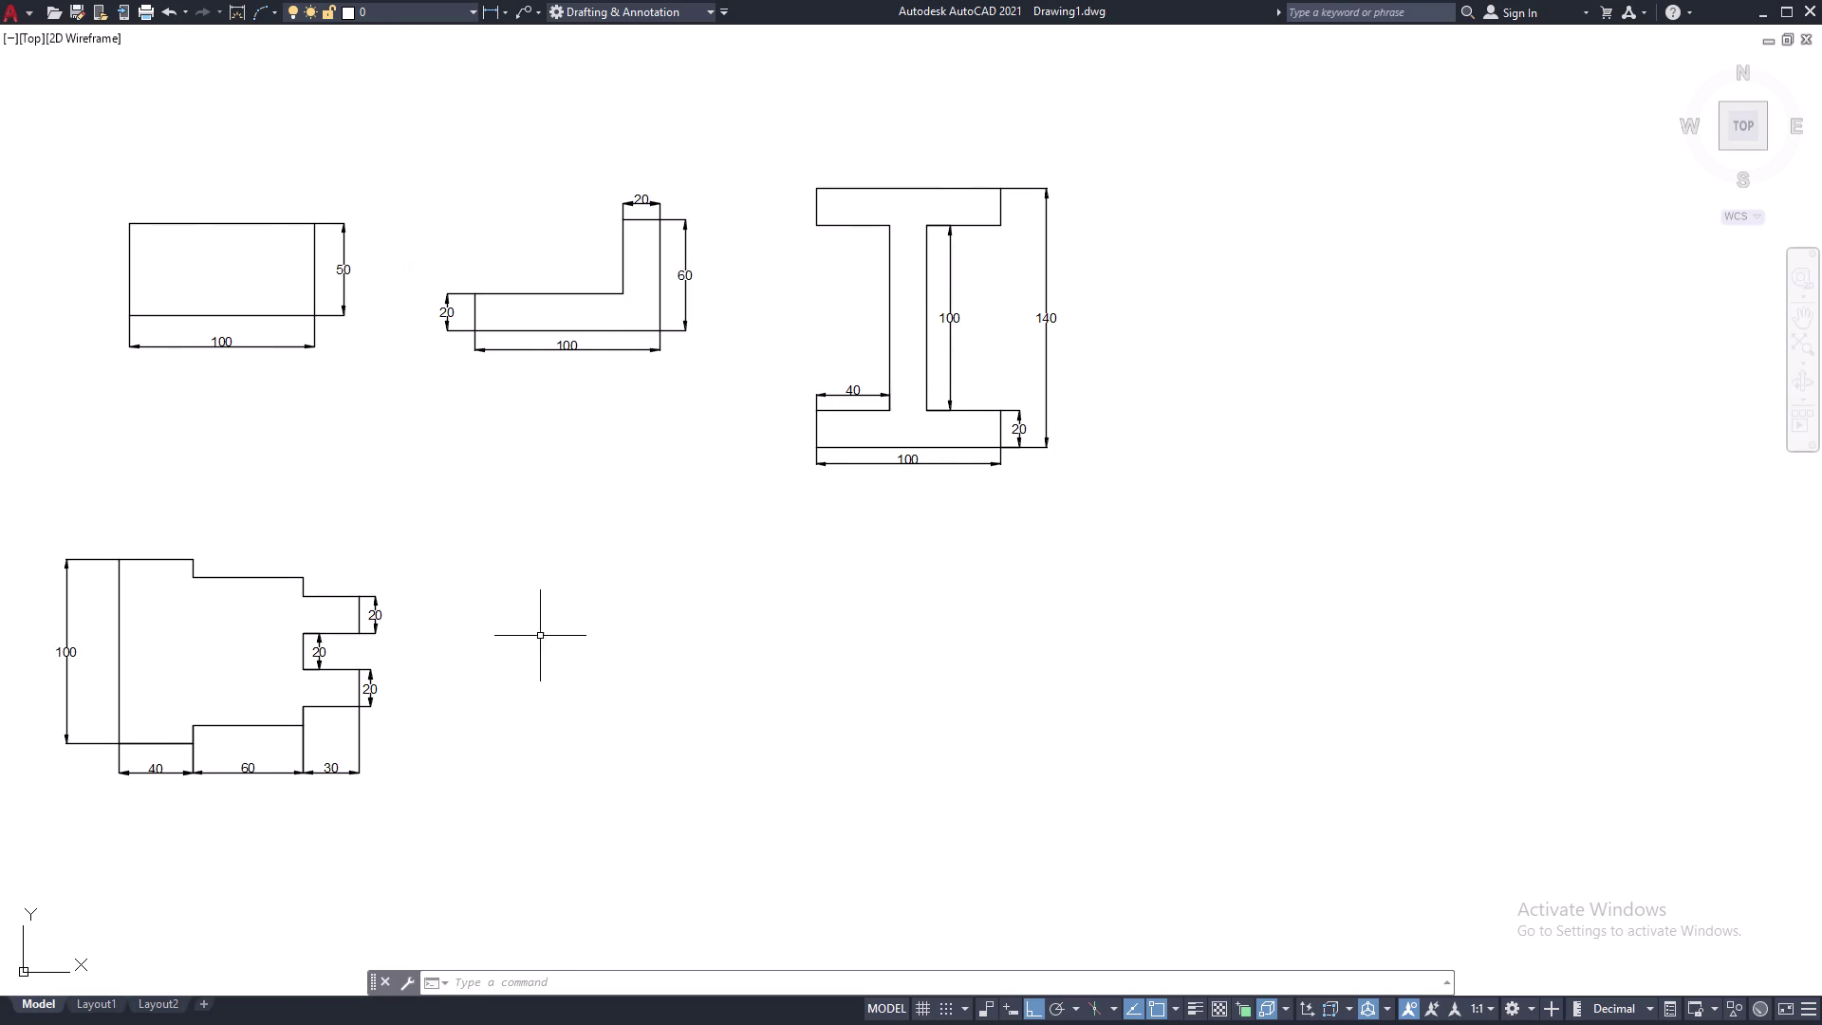
middle_drag(540, 636, 714, 638)
scroll(up, 3)
scroll(down, 3)
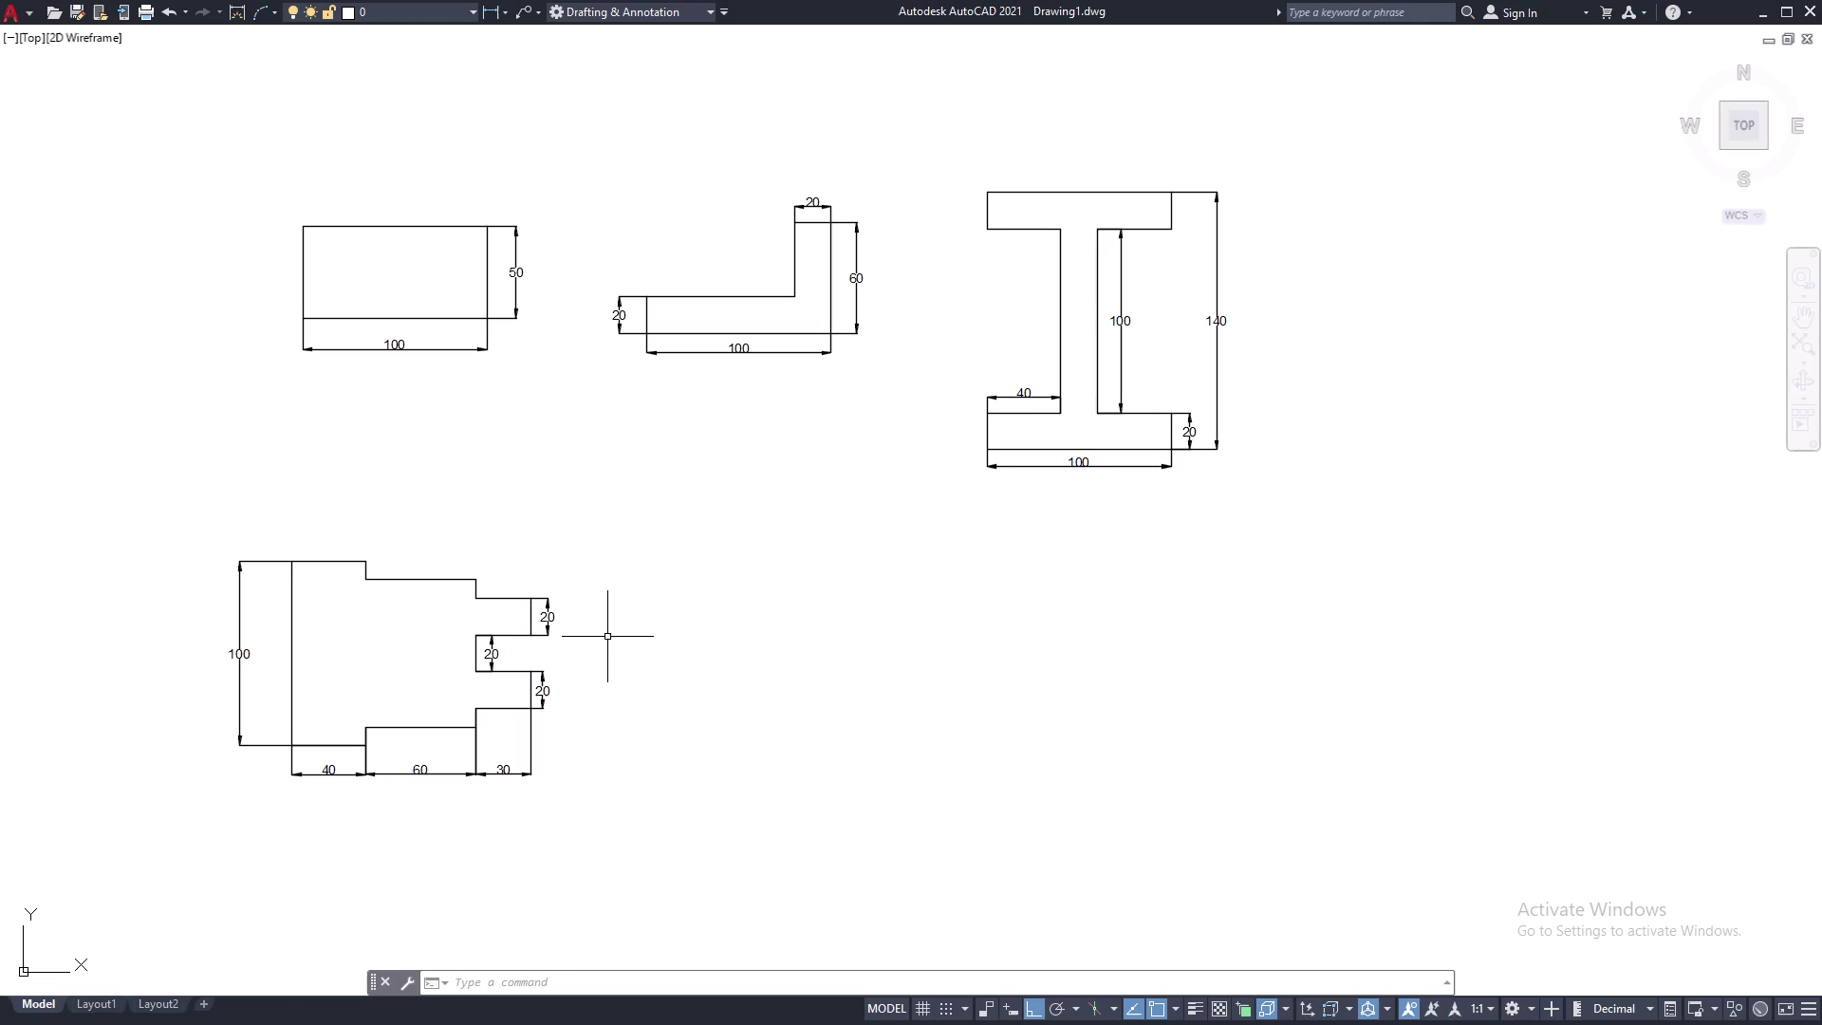
middle_drag(607, 637, 630, 637)
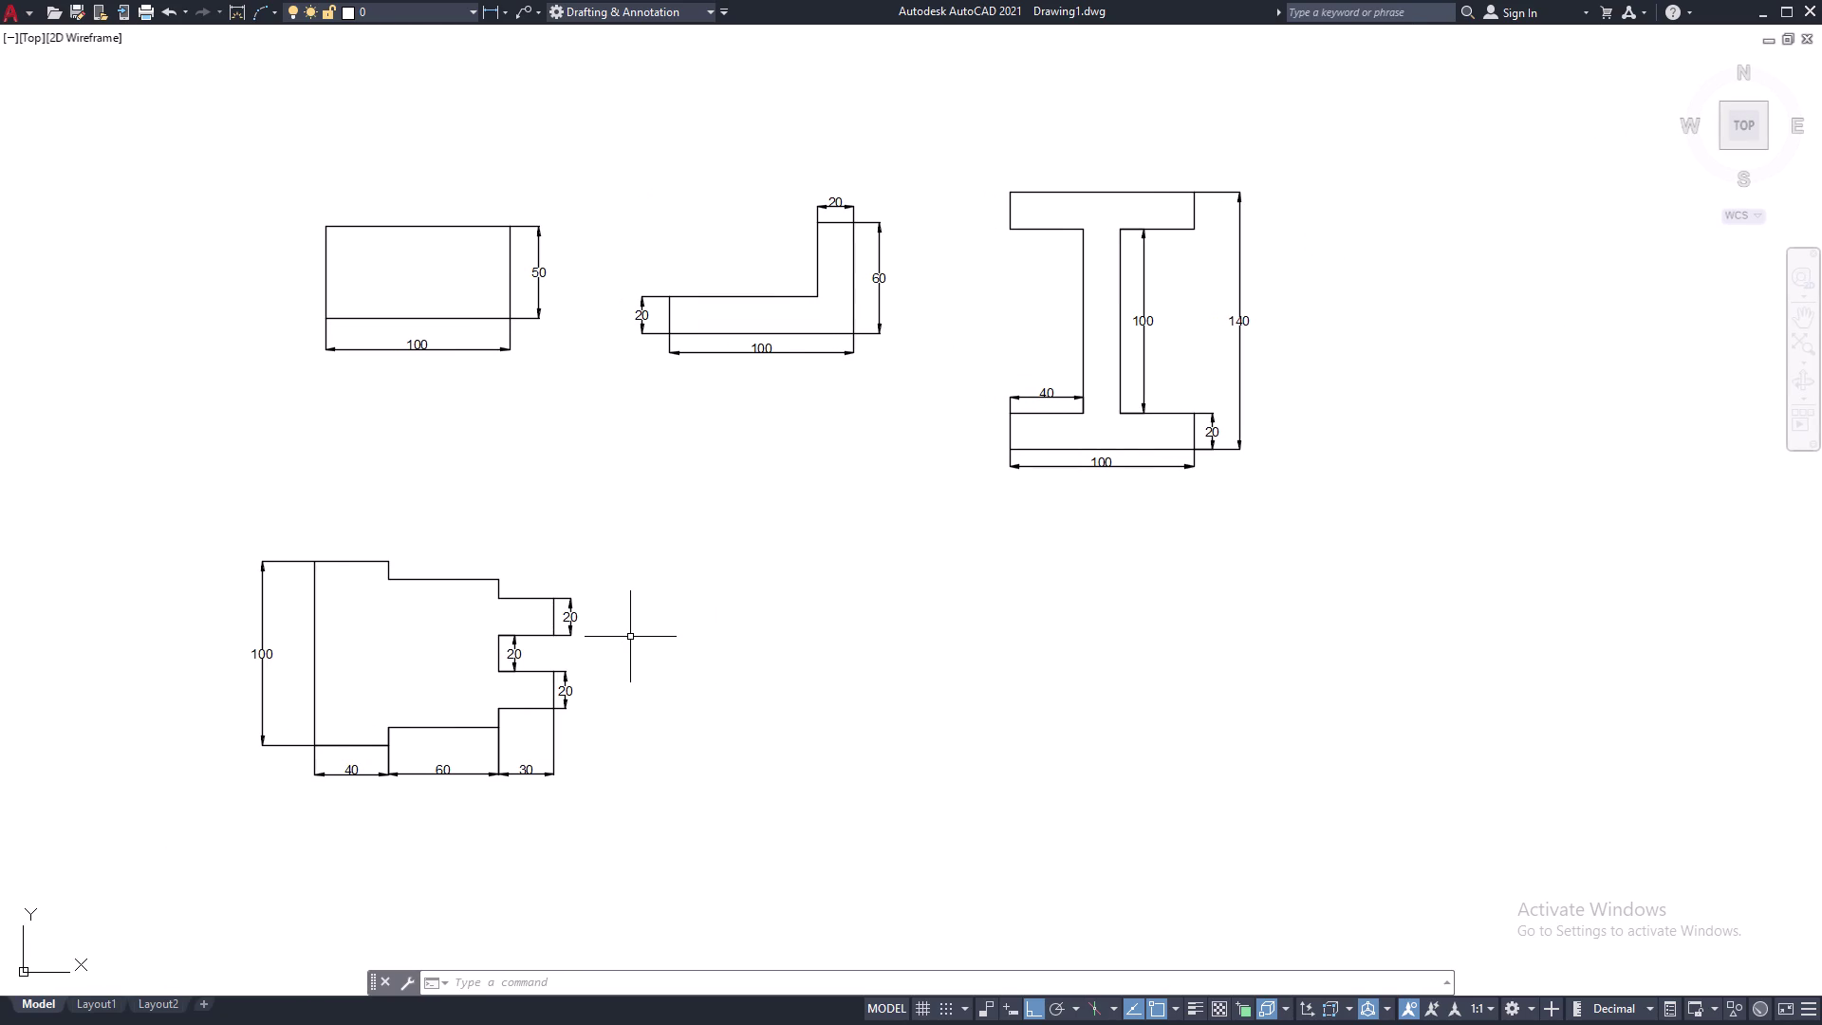
Start a new line outline with edges of 135, 75, 15 and 60.
text(L)
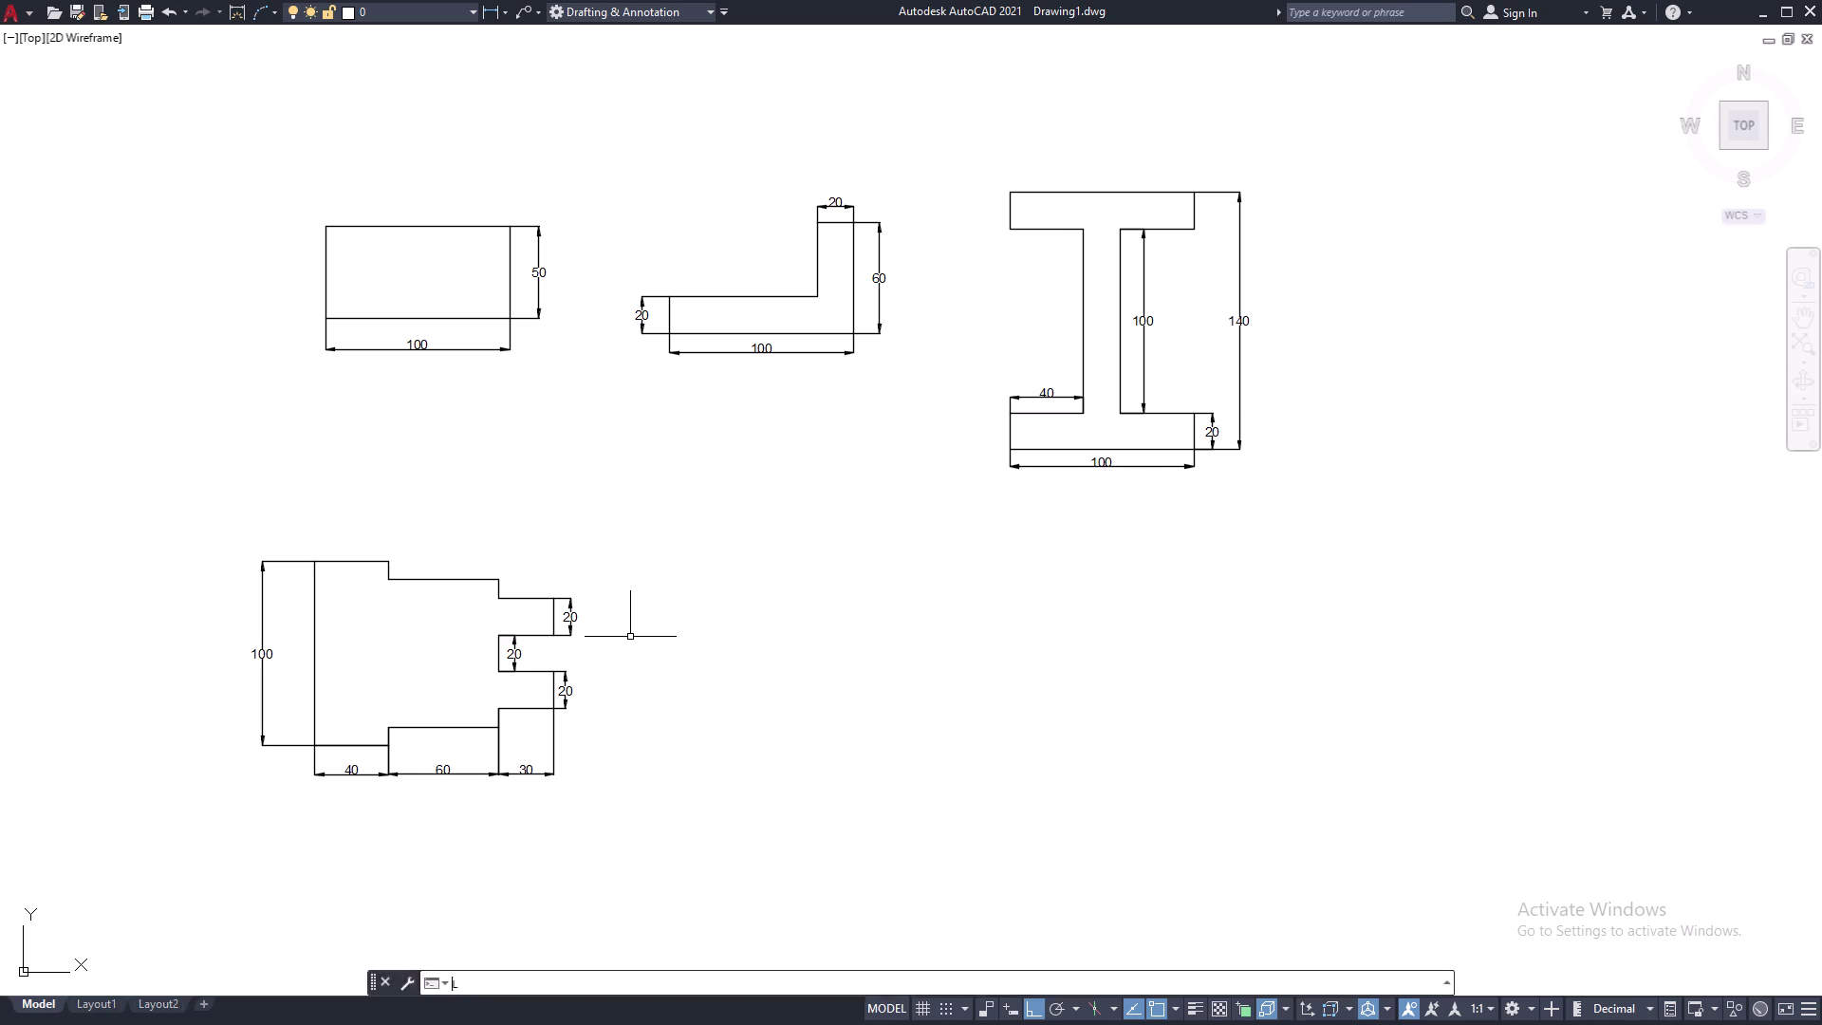
key(space)
click(747, 596)
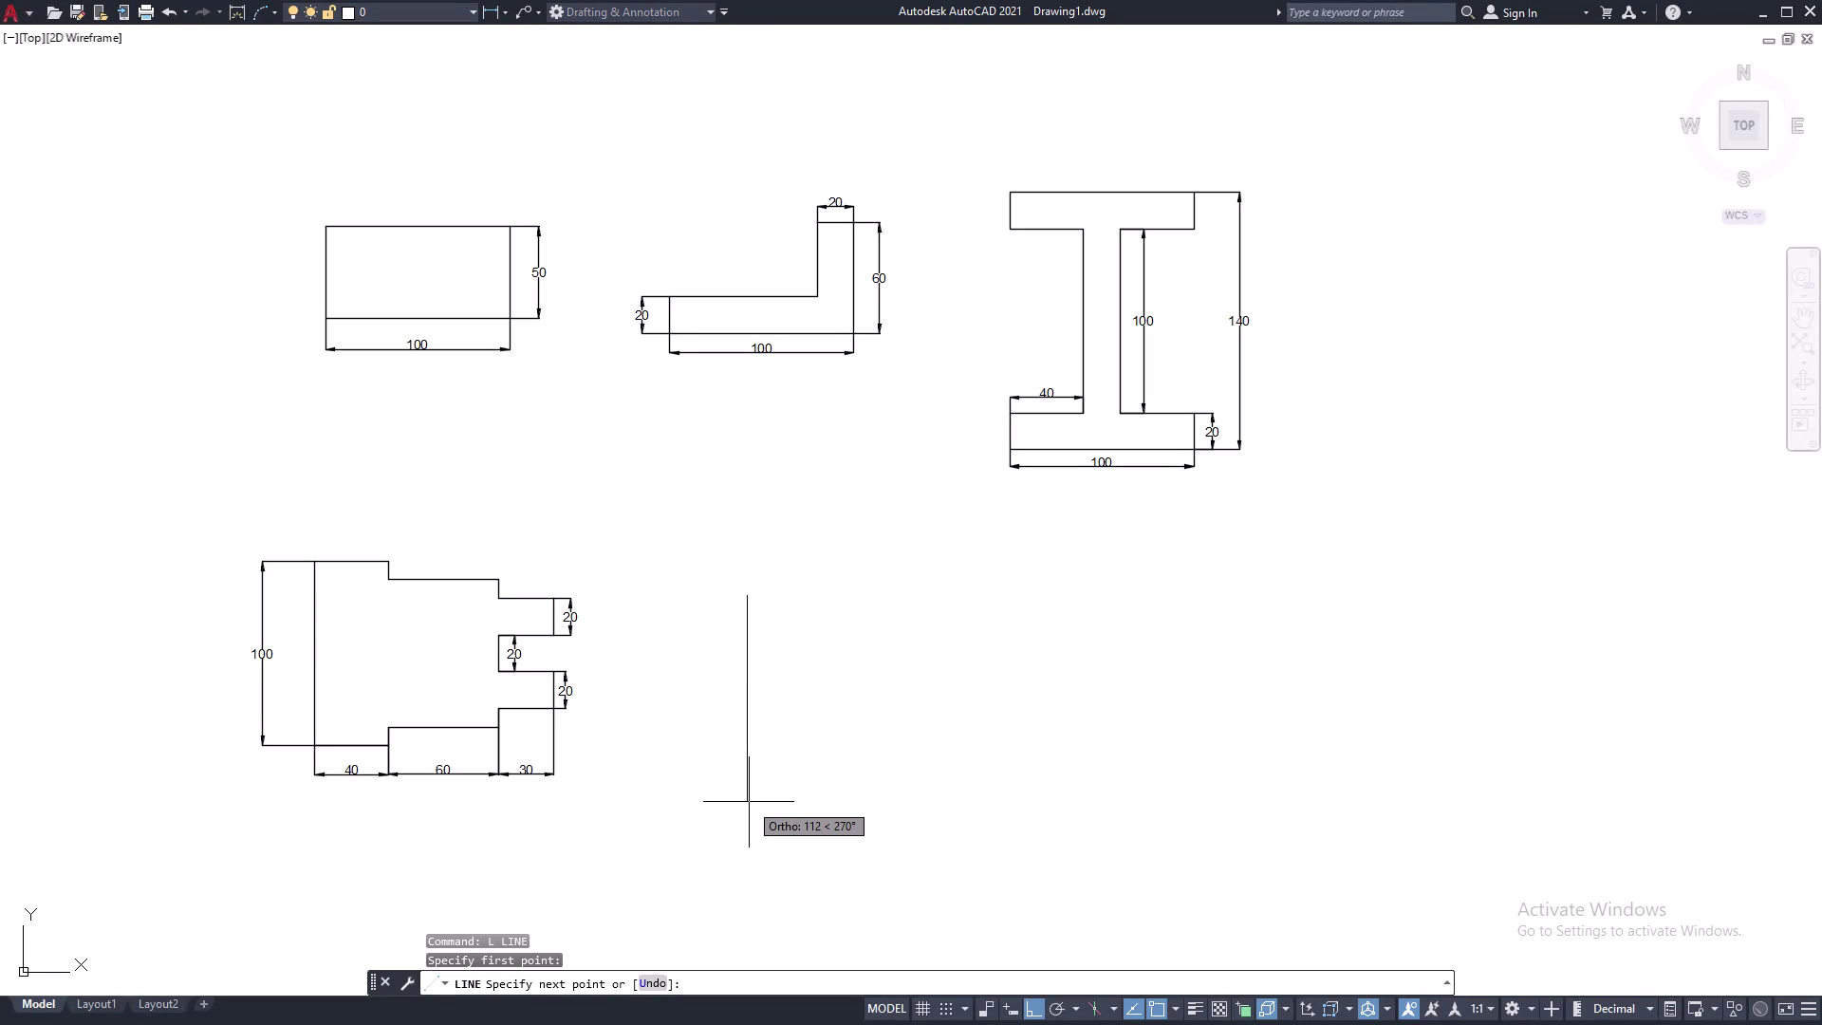
text(135)
key(space)
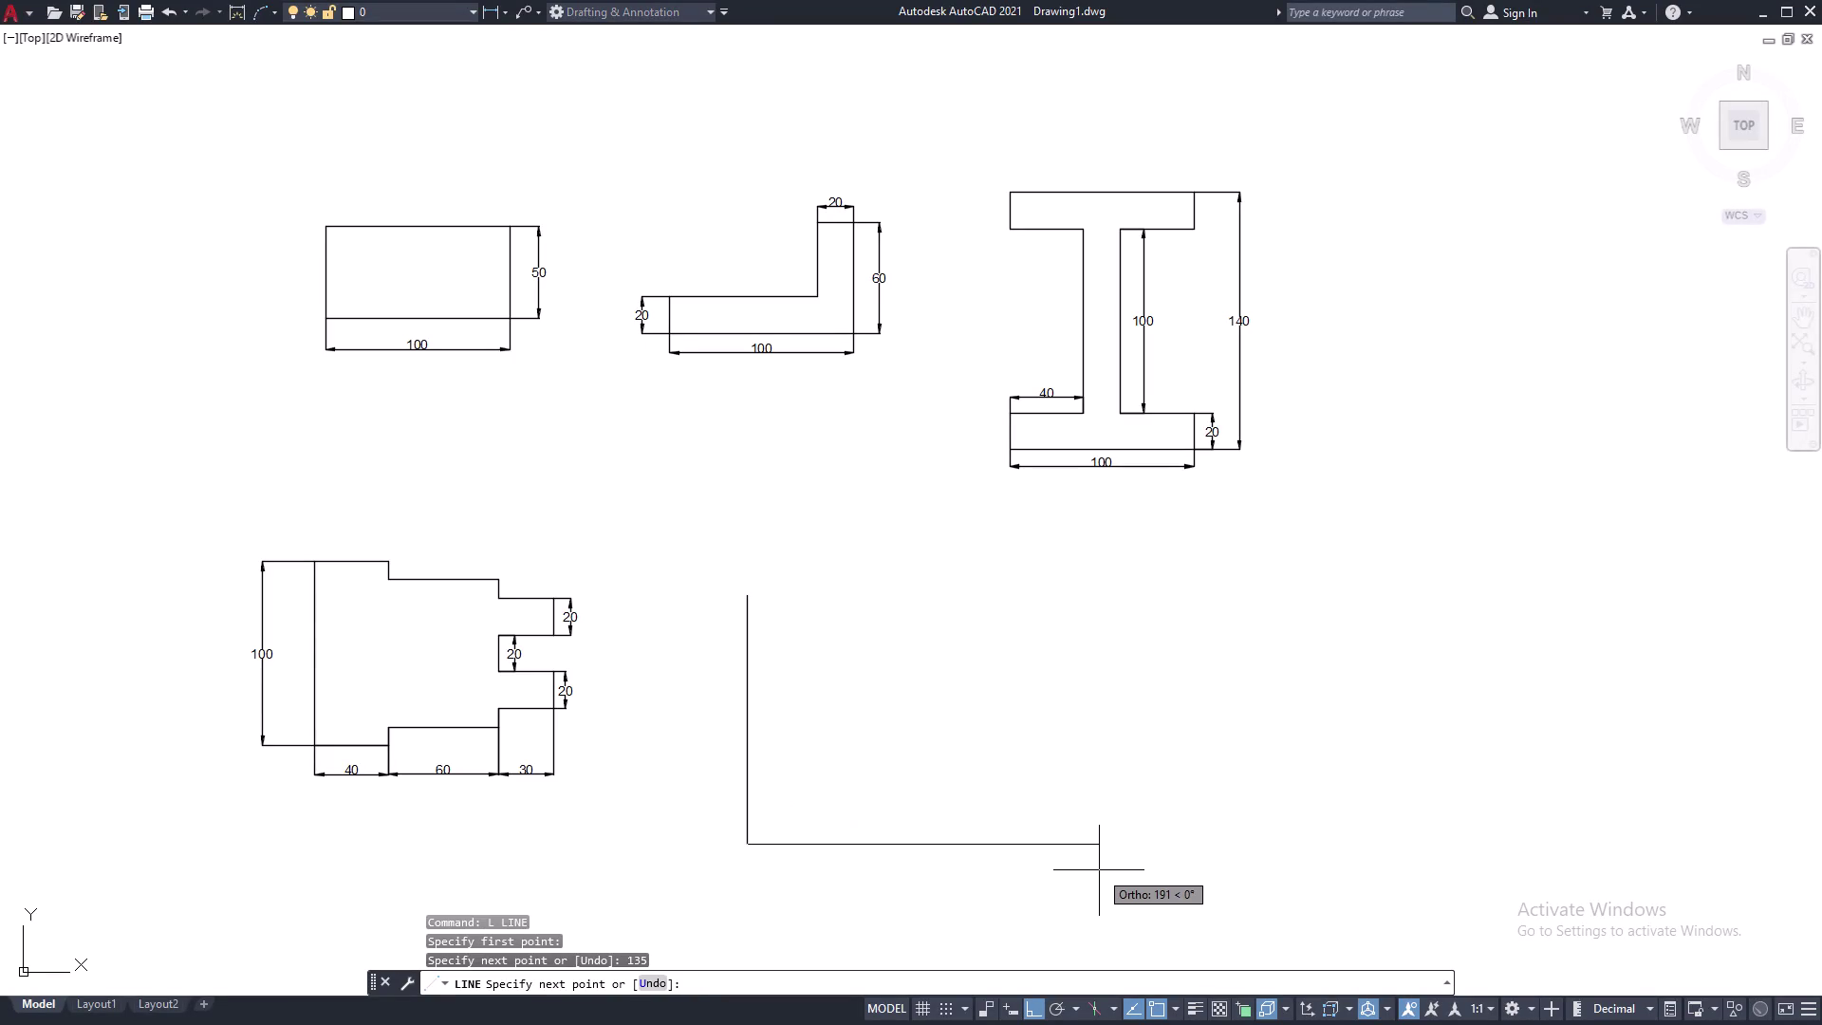
text(75)
key(space)
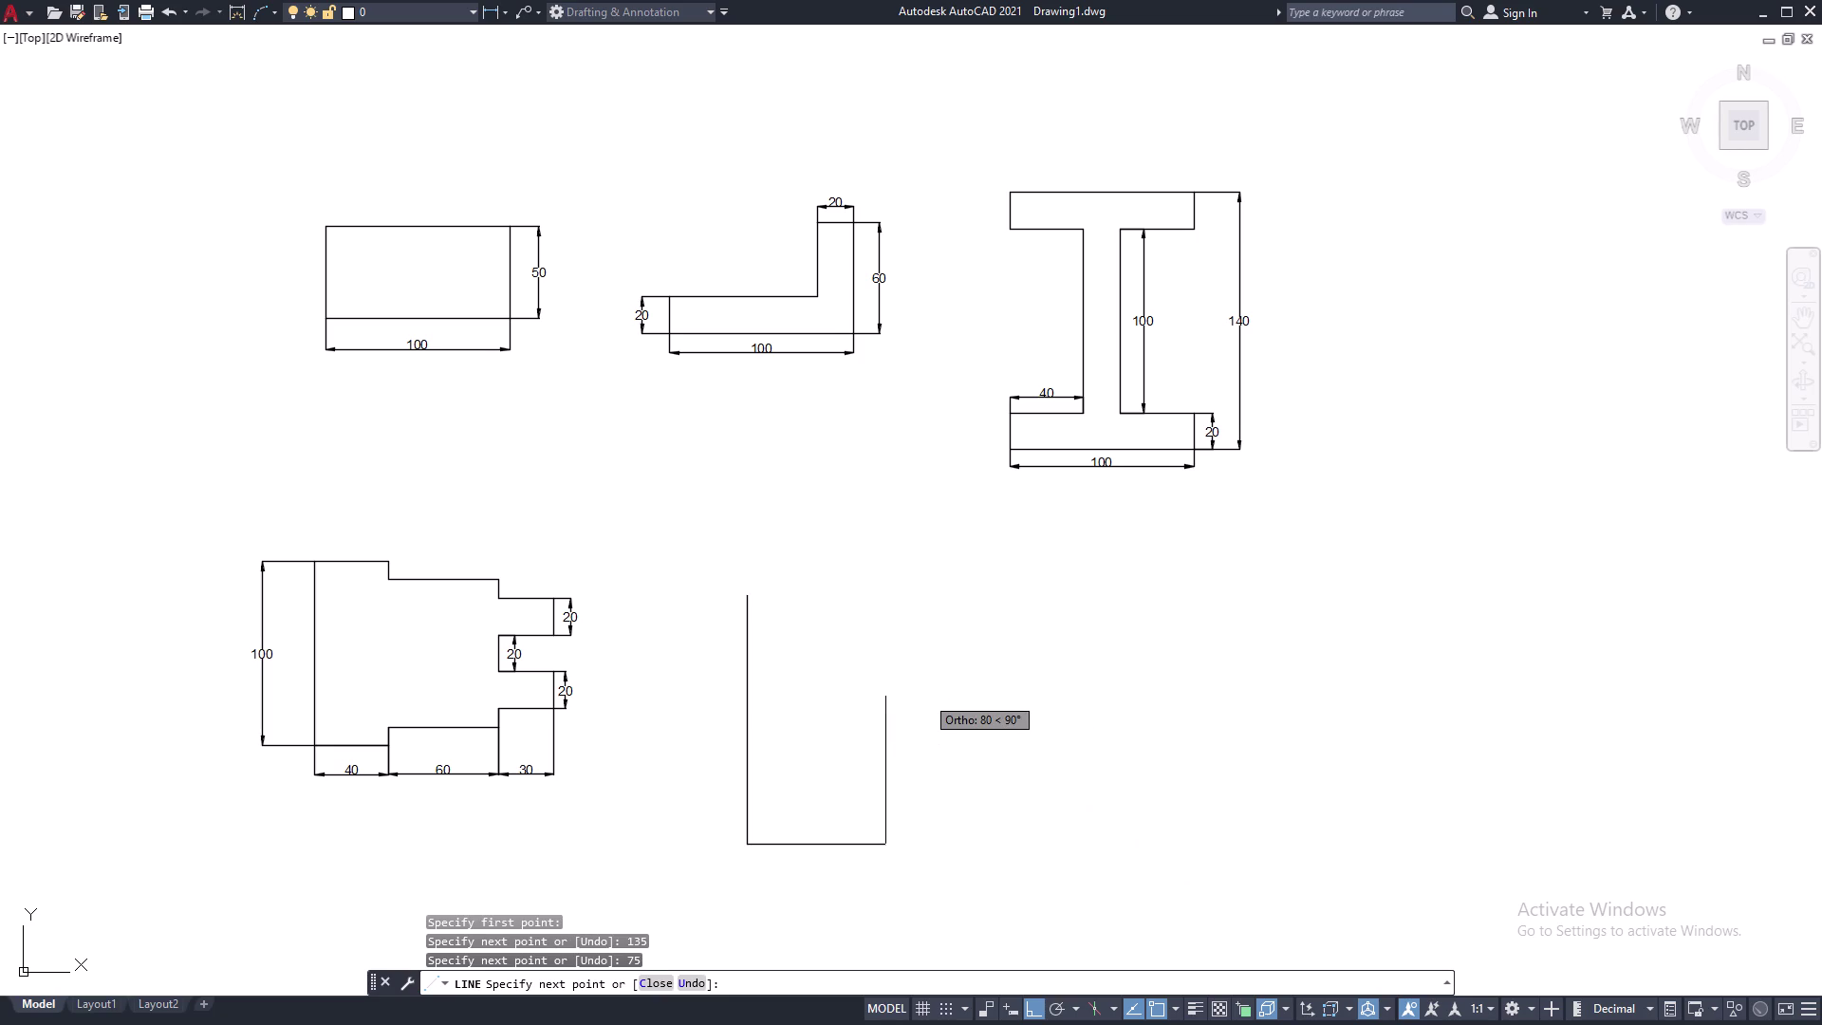
text(15)
key(space)
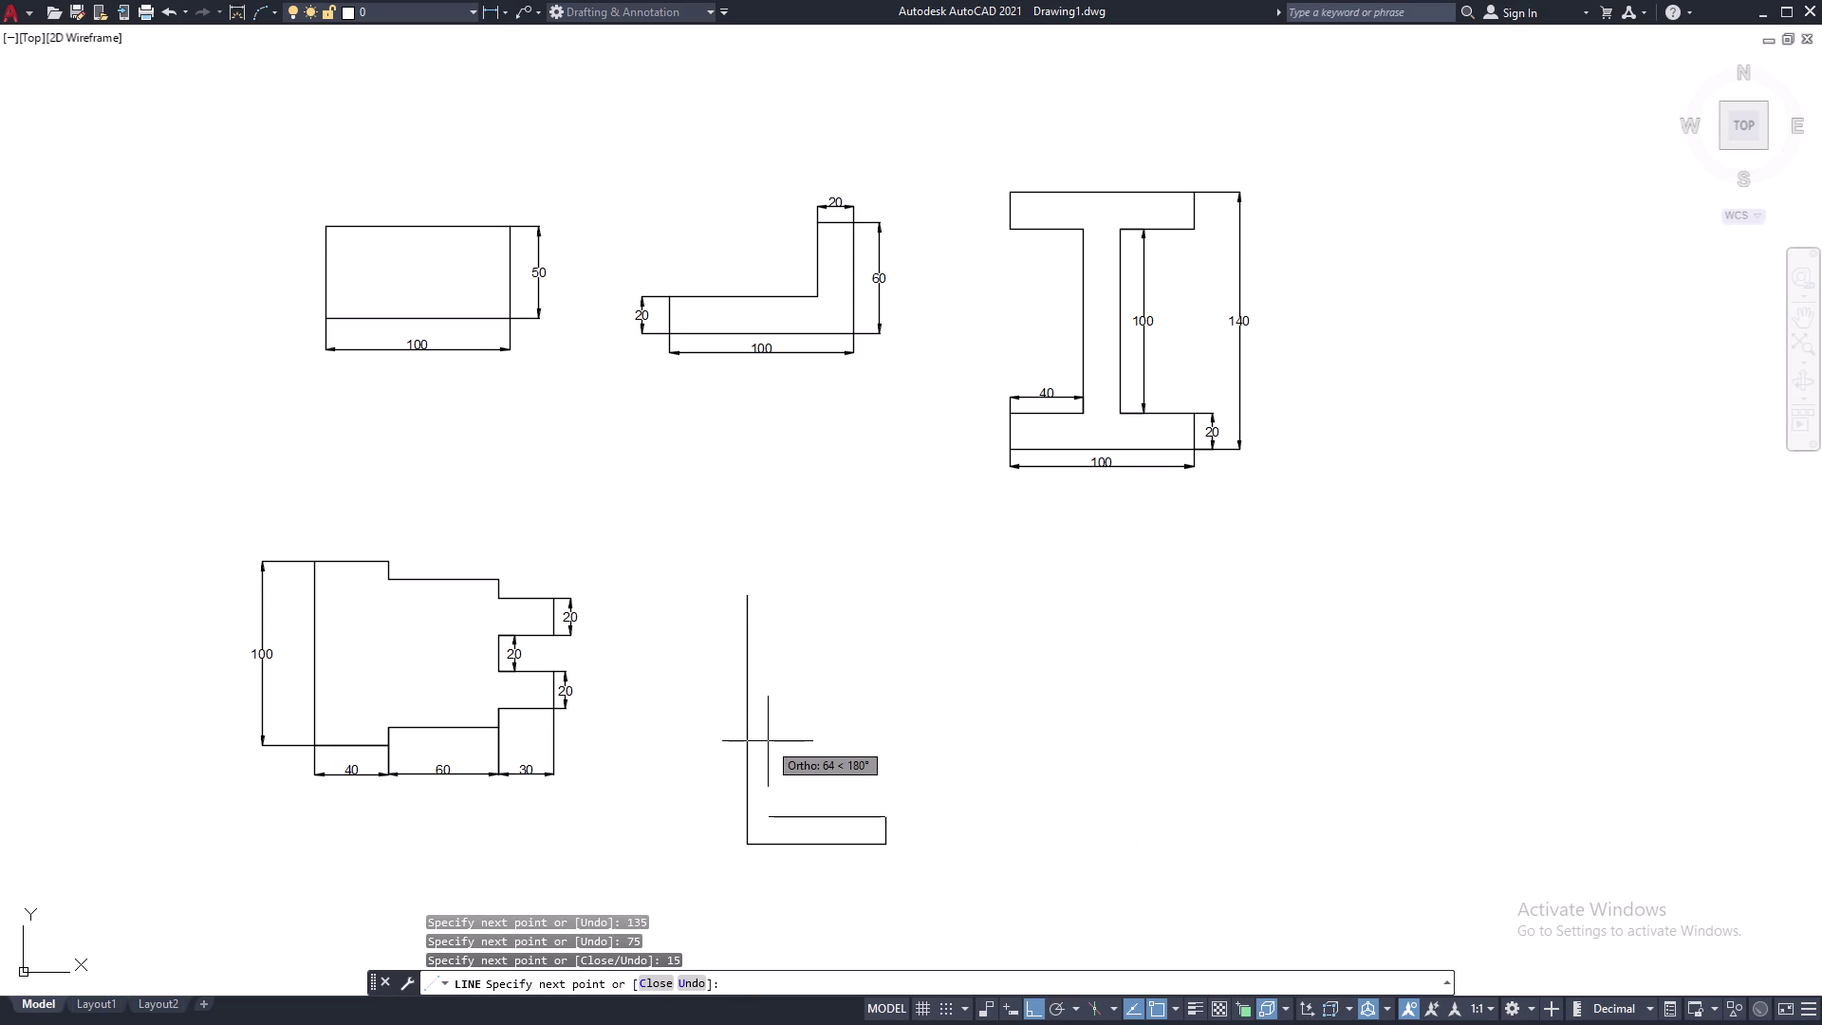
text(60)
key(space)
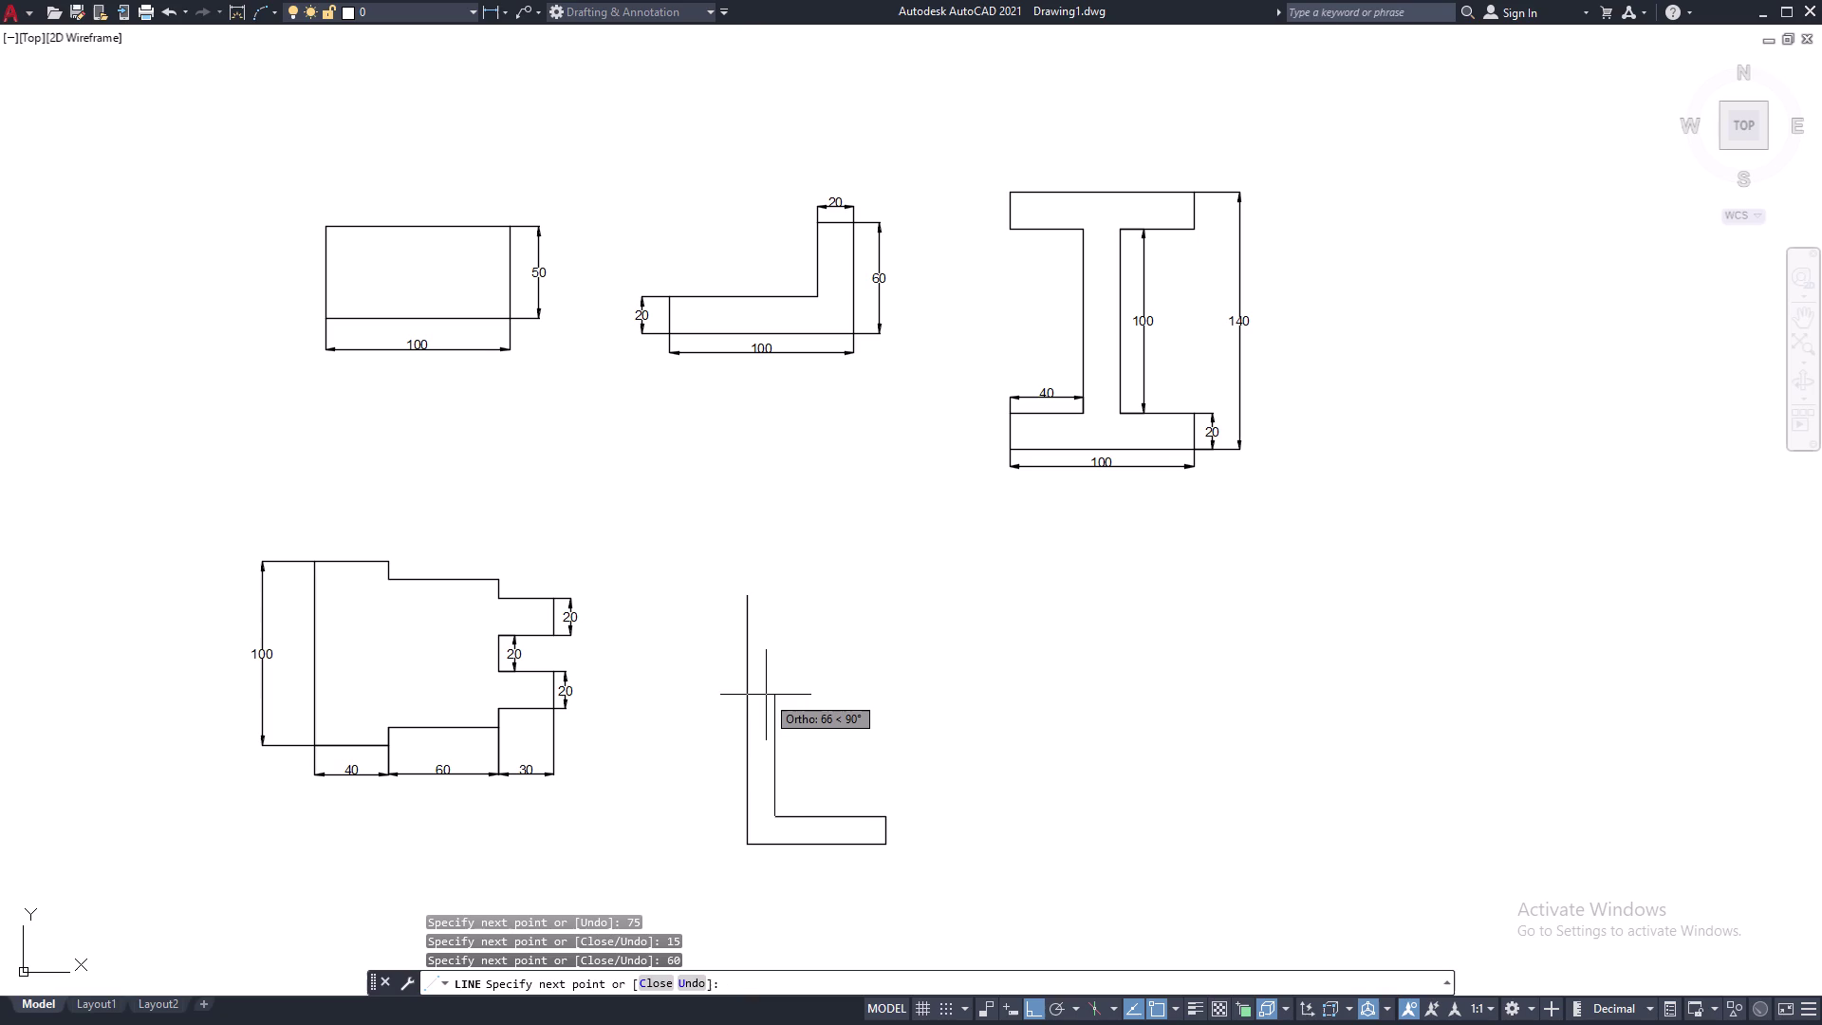
Continue the outline with 45, 60, 15 and 60 edges.
text(45)
key(space)
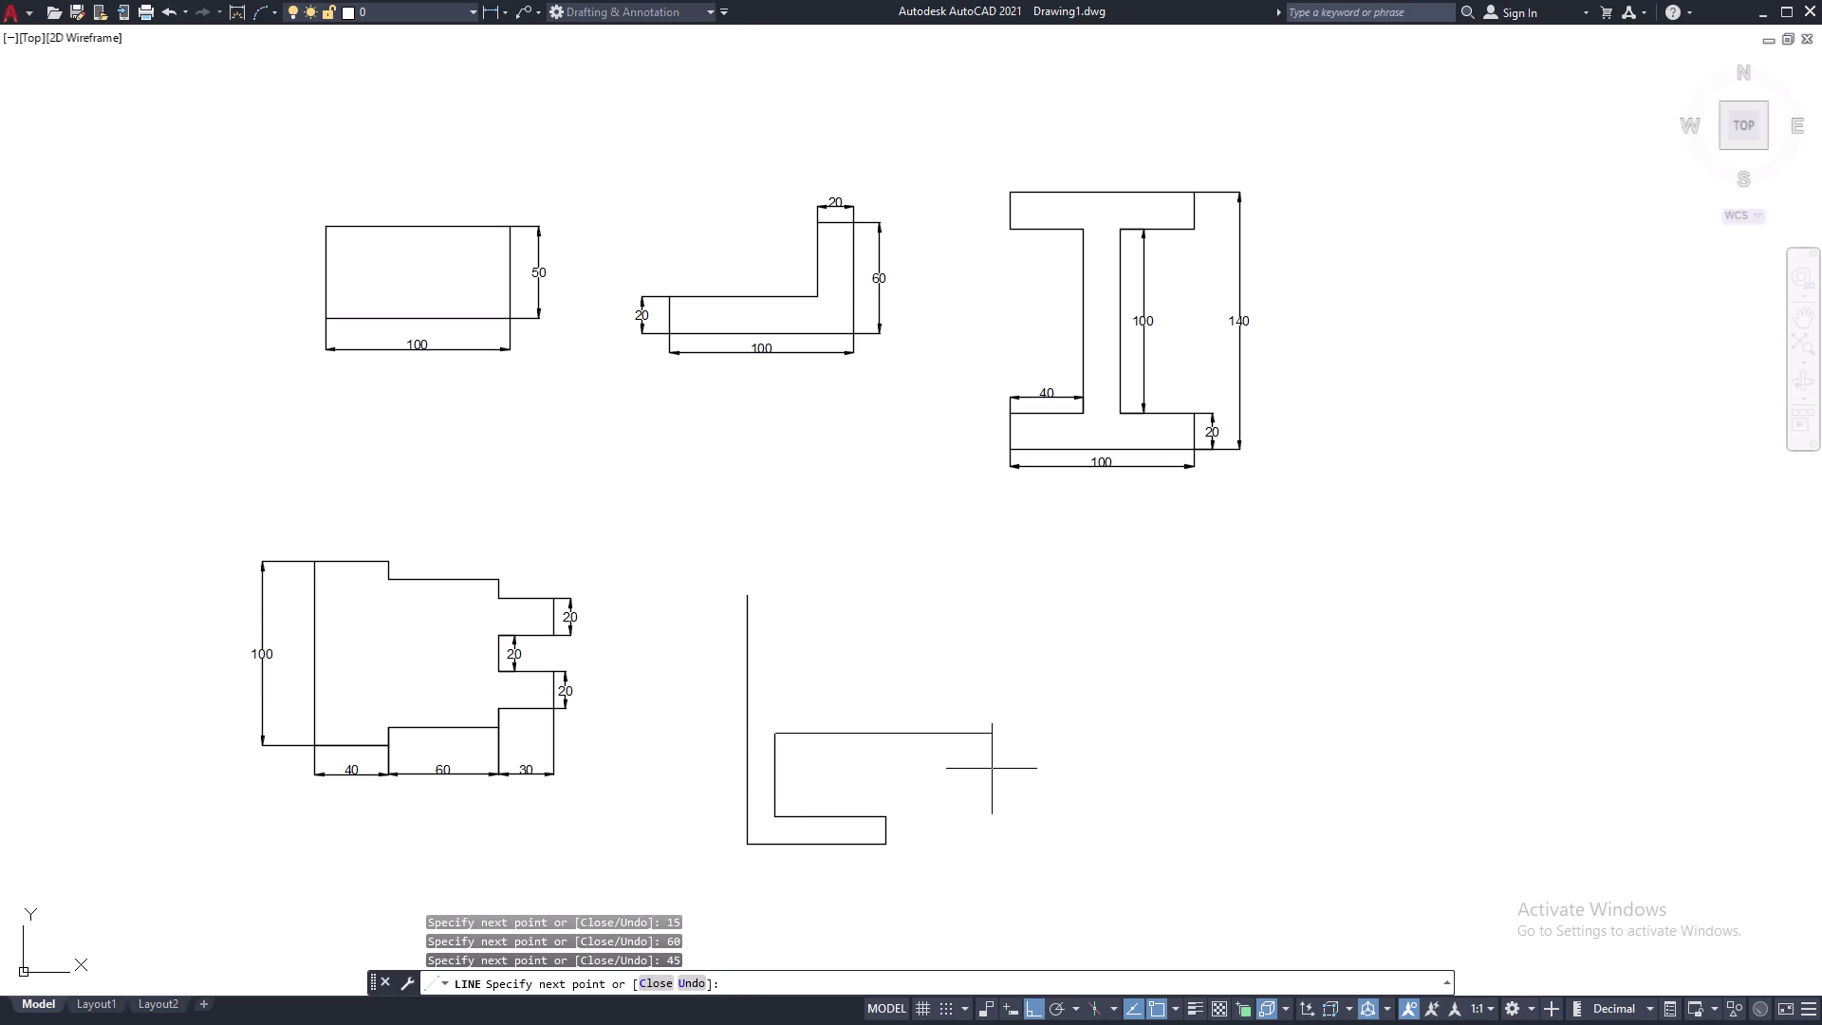
text(60)
key(space)
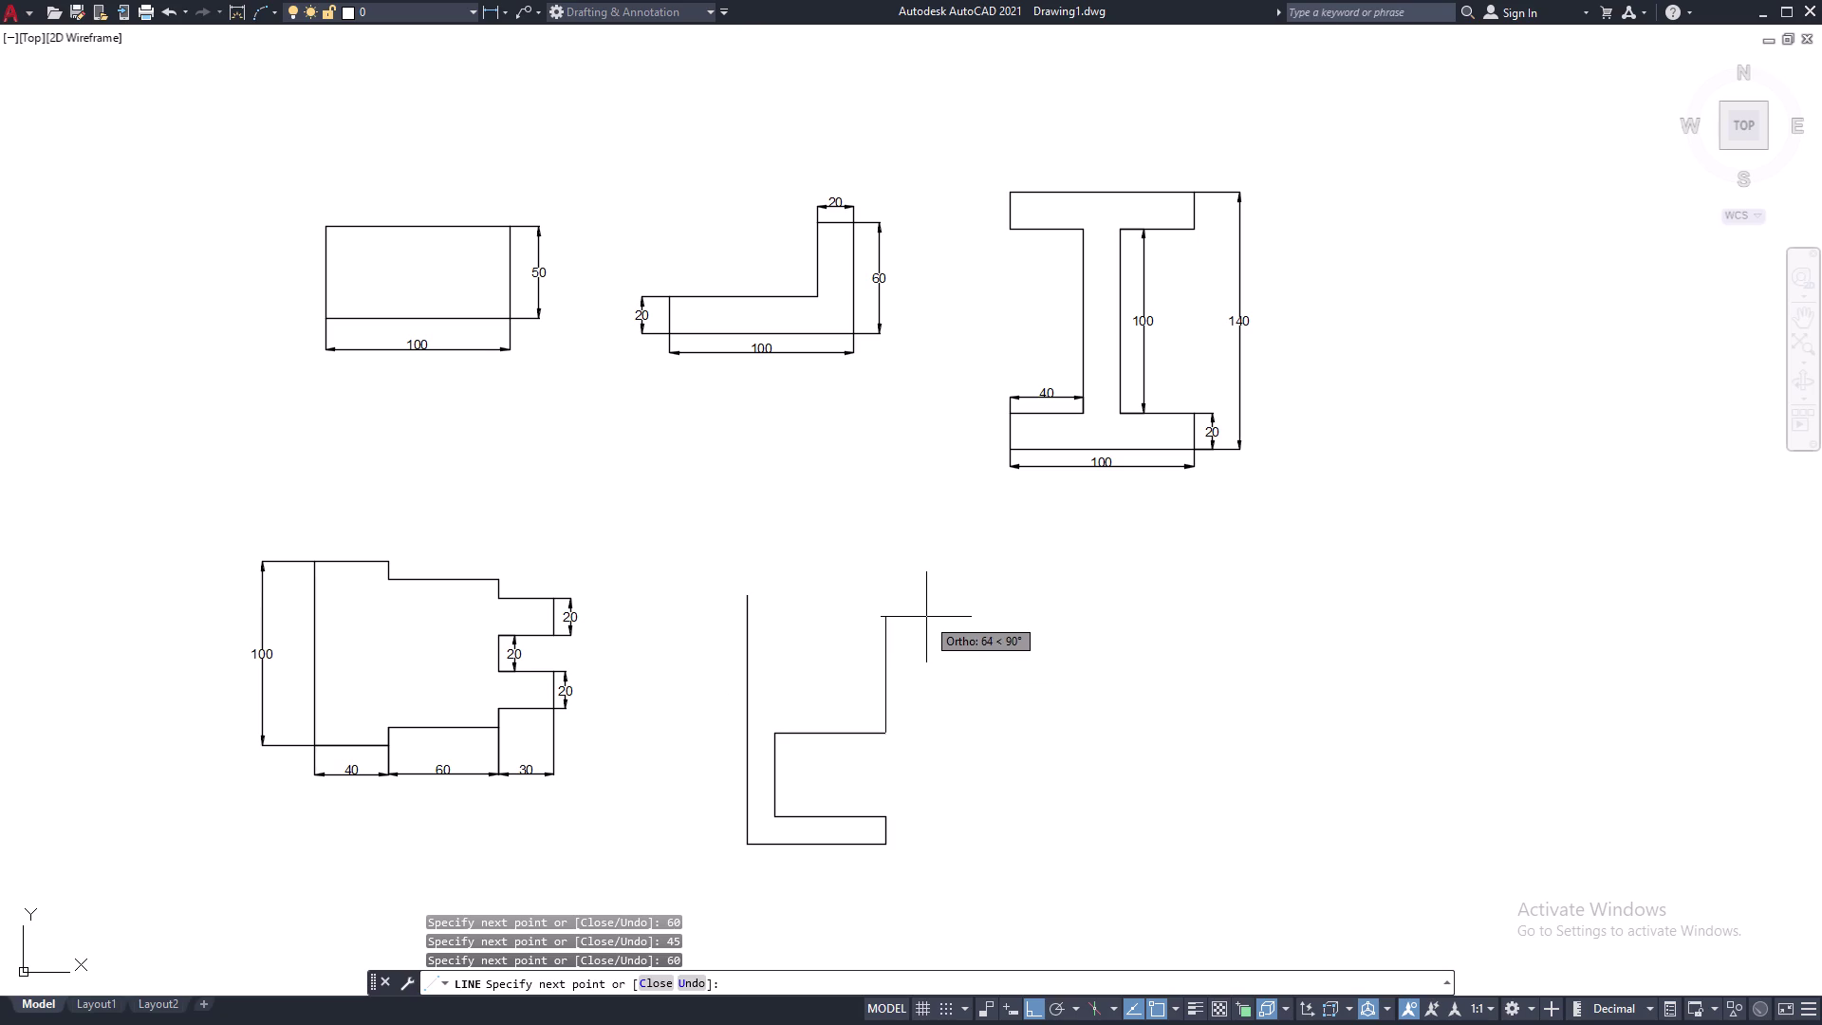
text(15)
key(space)
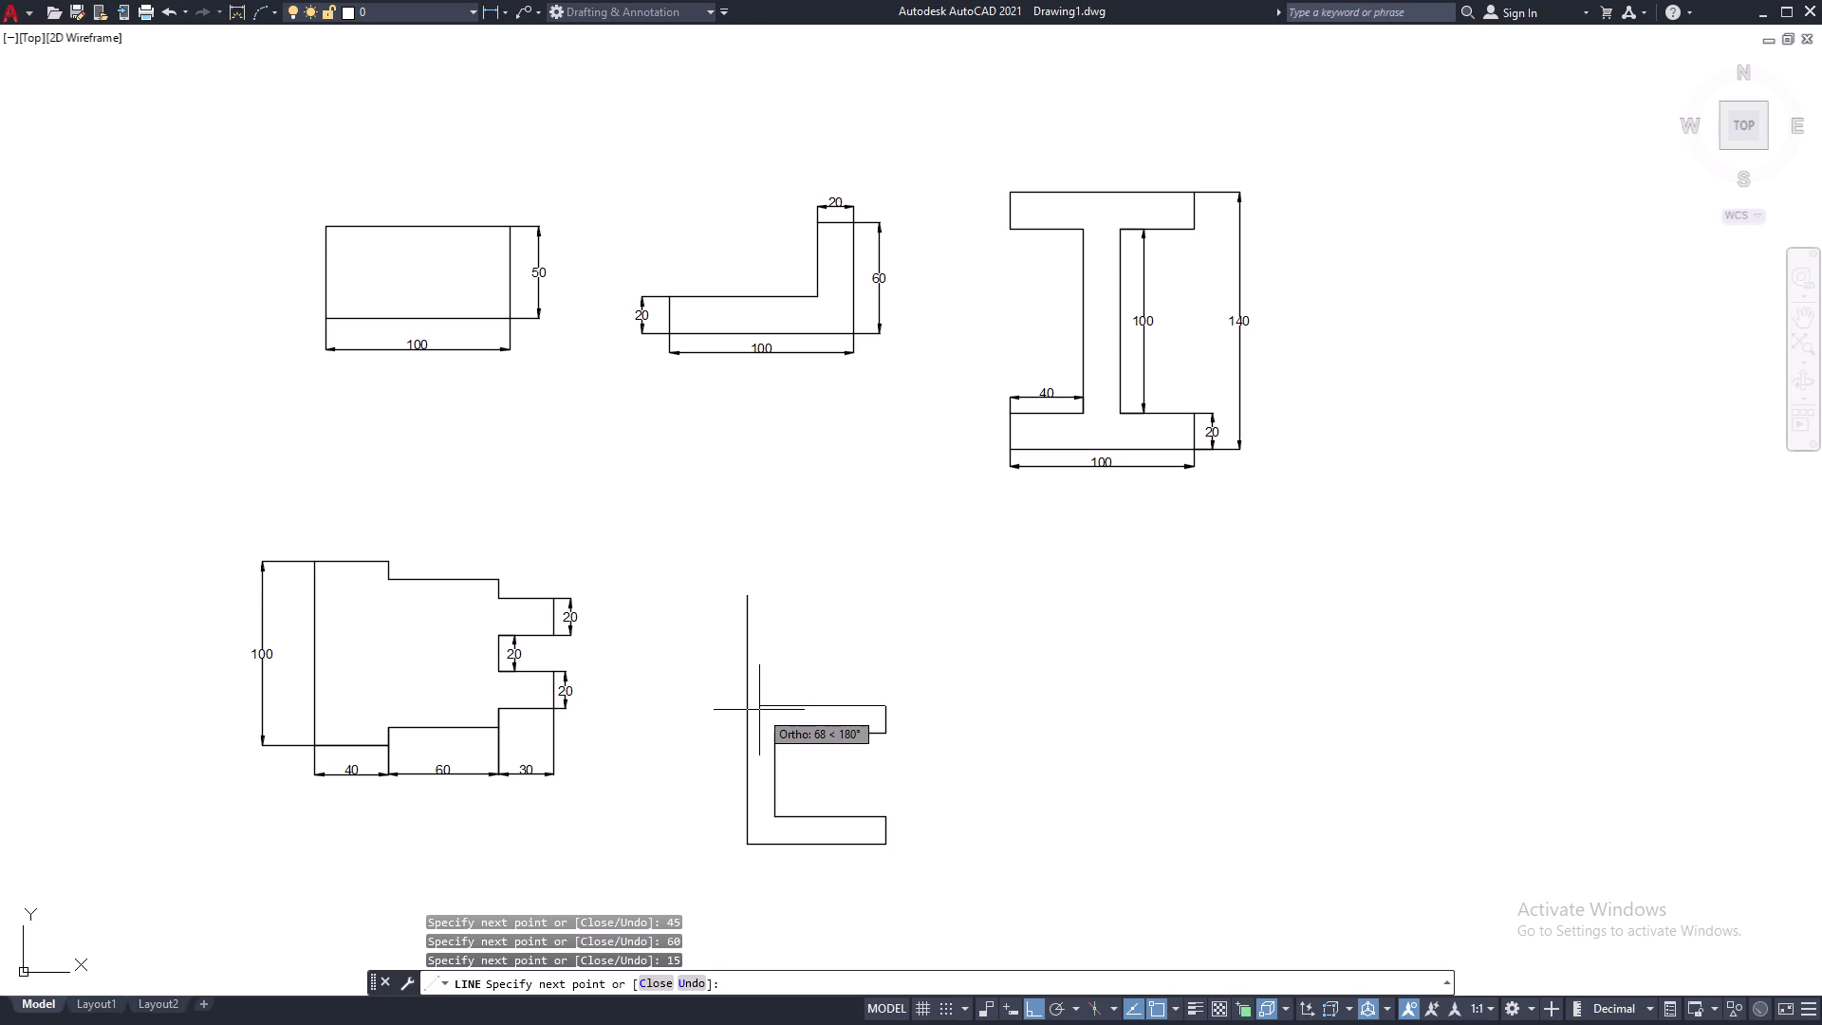
text(6)
text(0)
key(space)
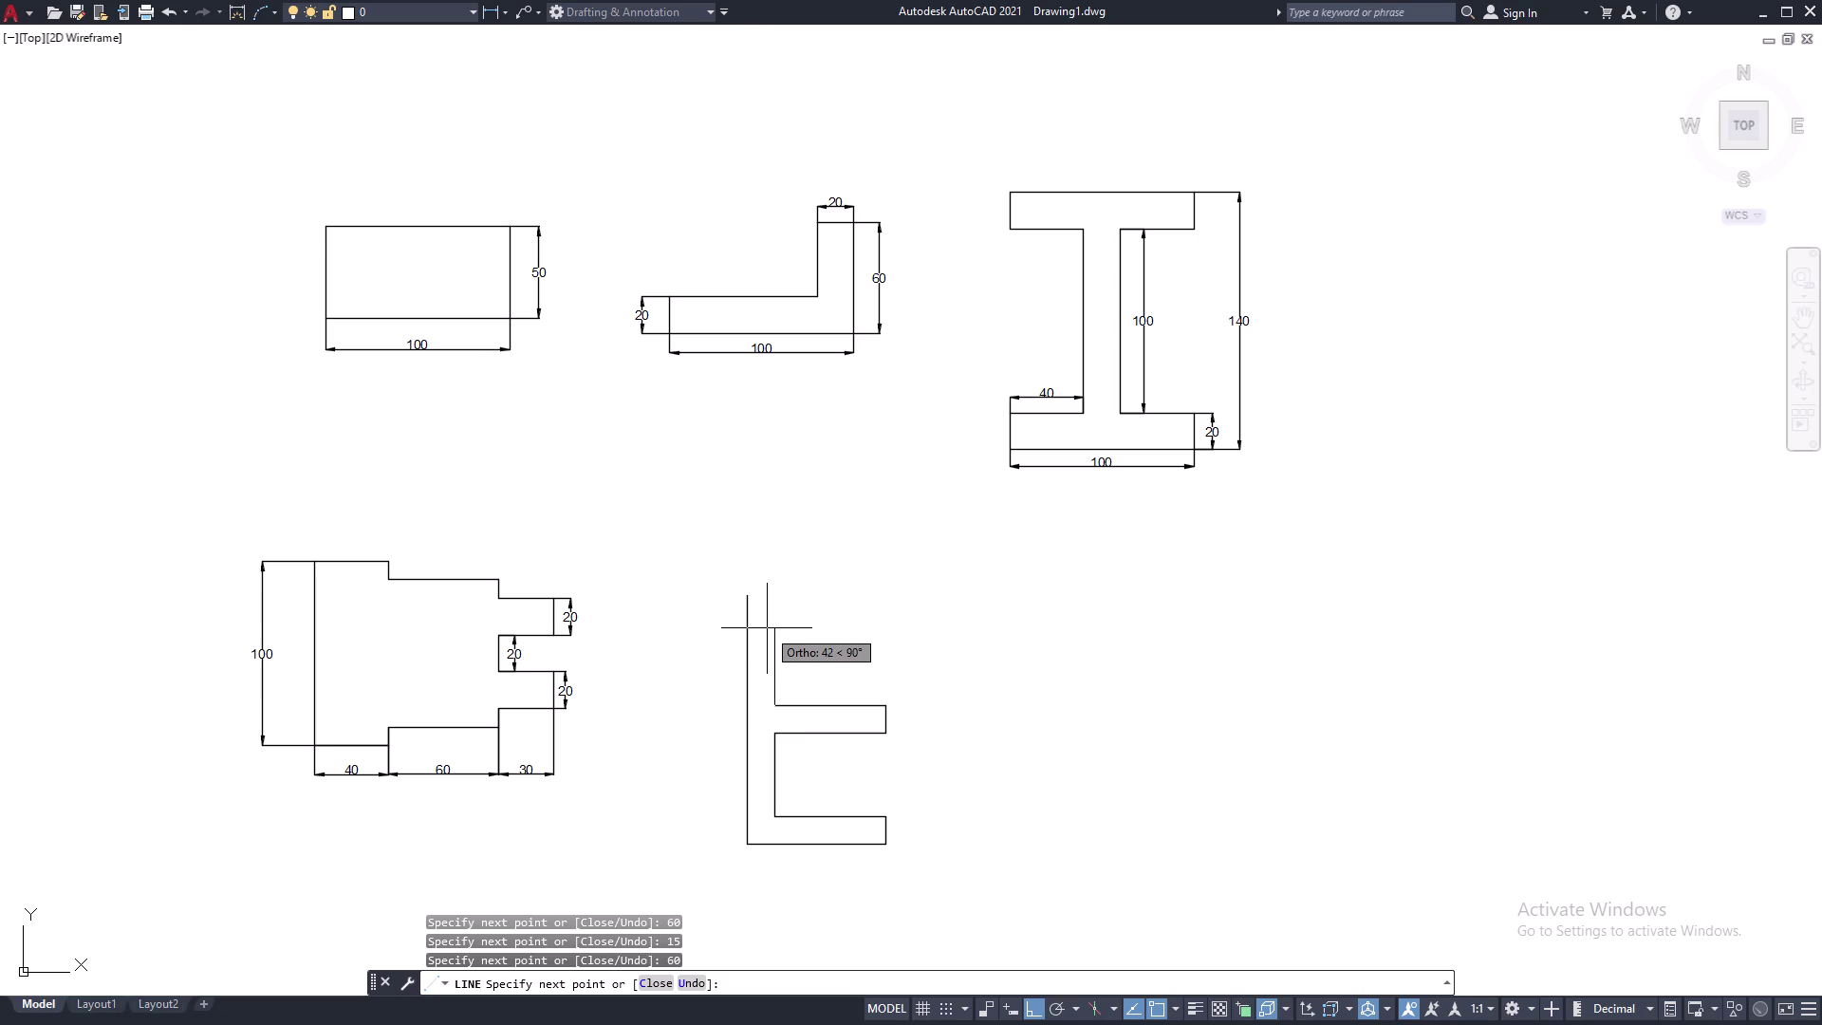
Add 45 and 15 edges, undo the wrong segment, then close with 60, 15 and 75.
text(45)
key(space)
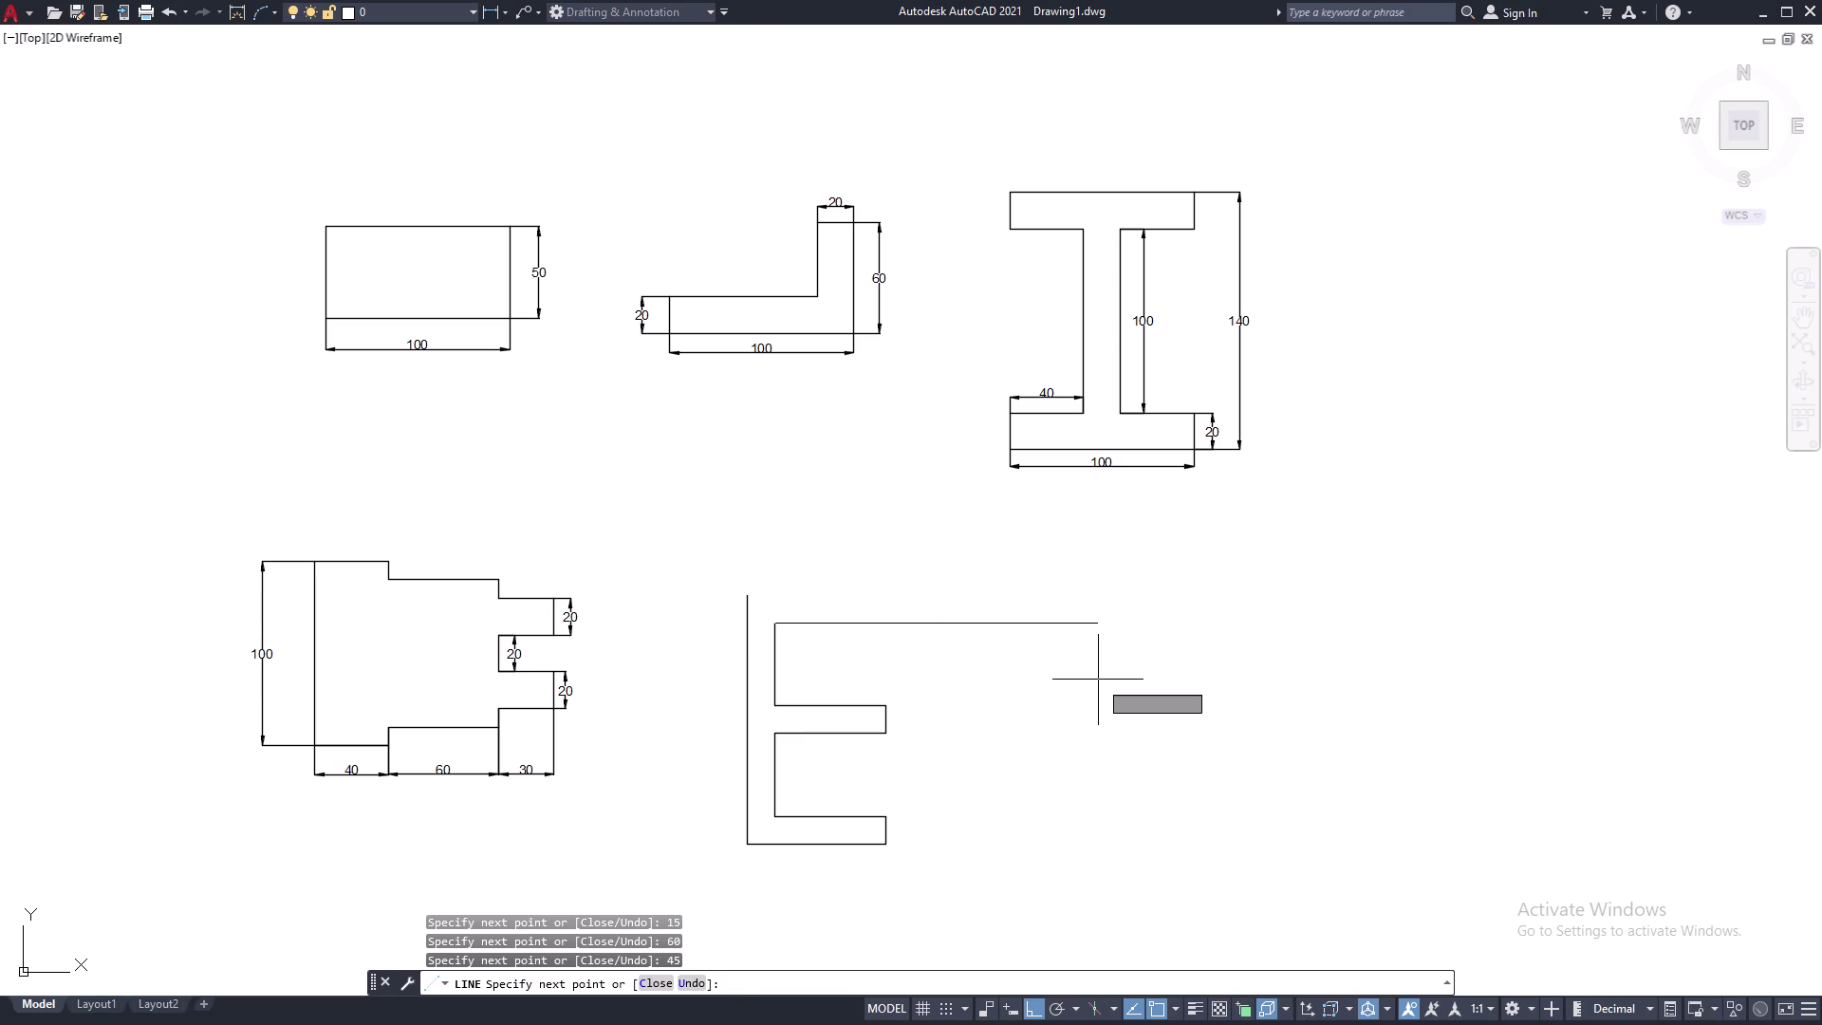
text(15)
key(space)
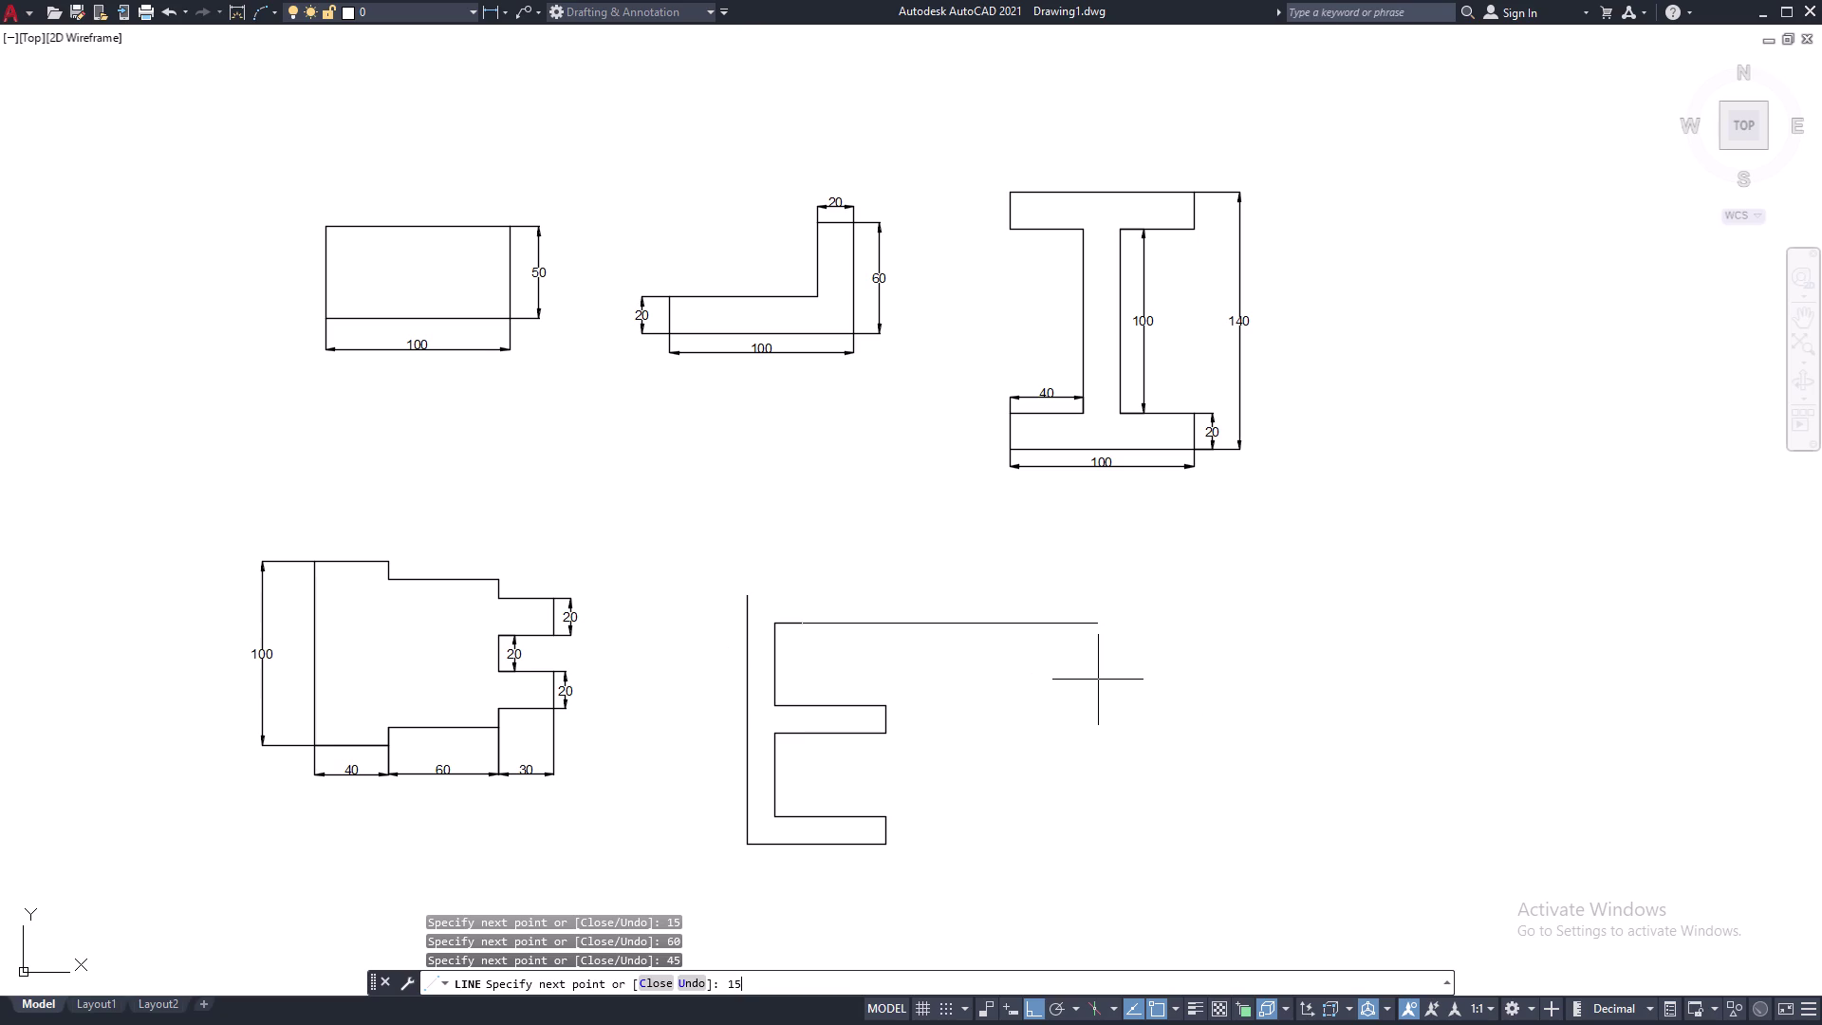
key(ctrl+z)
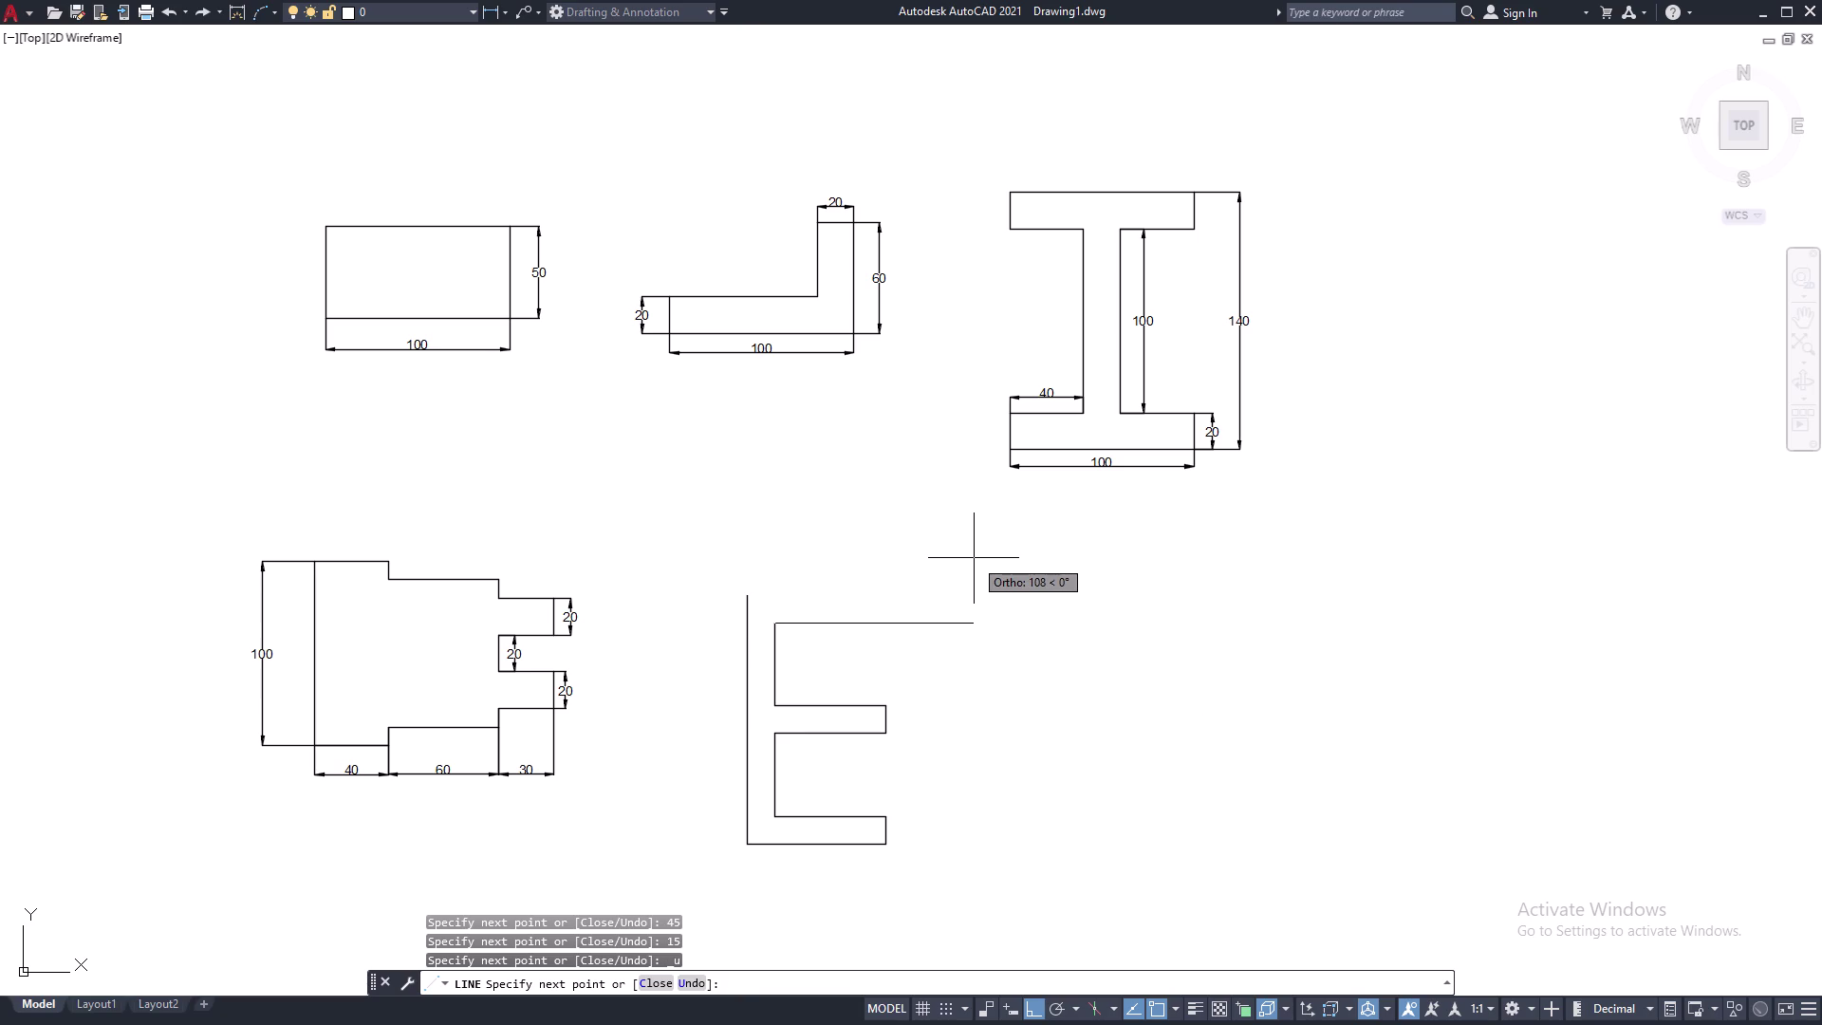
text(60)
key(space)
text(15)
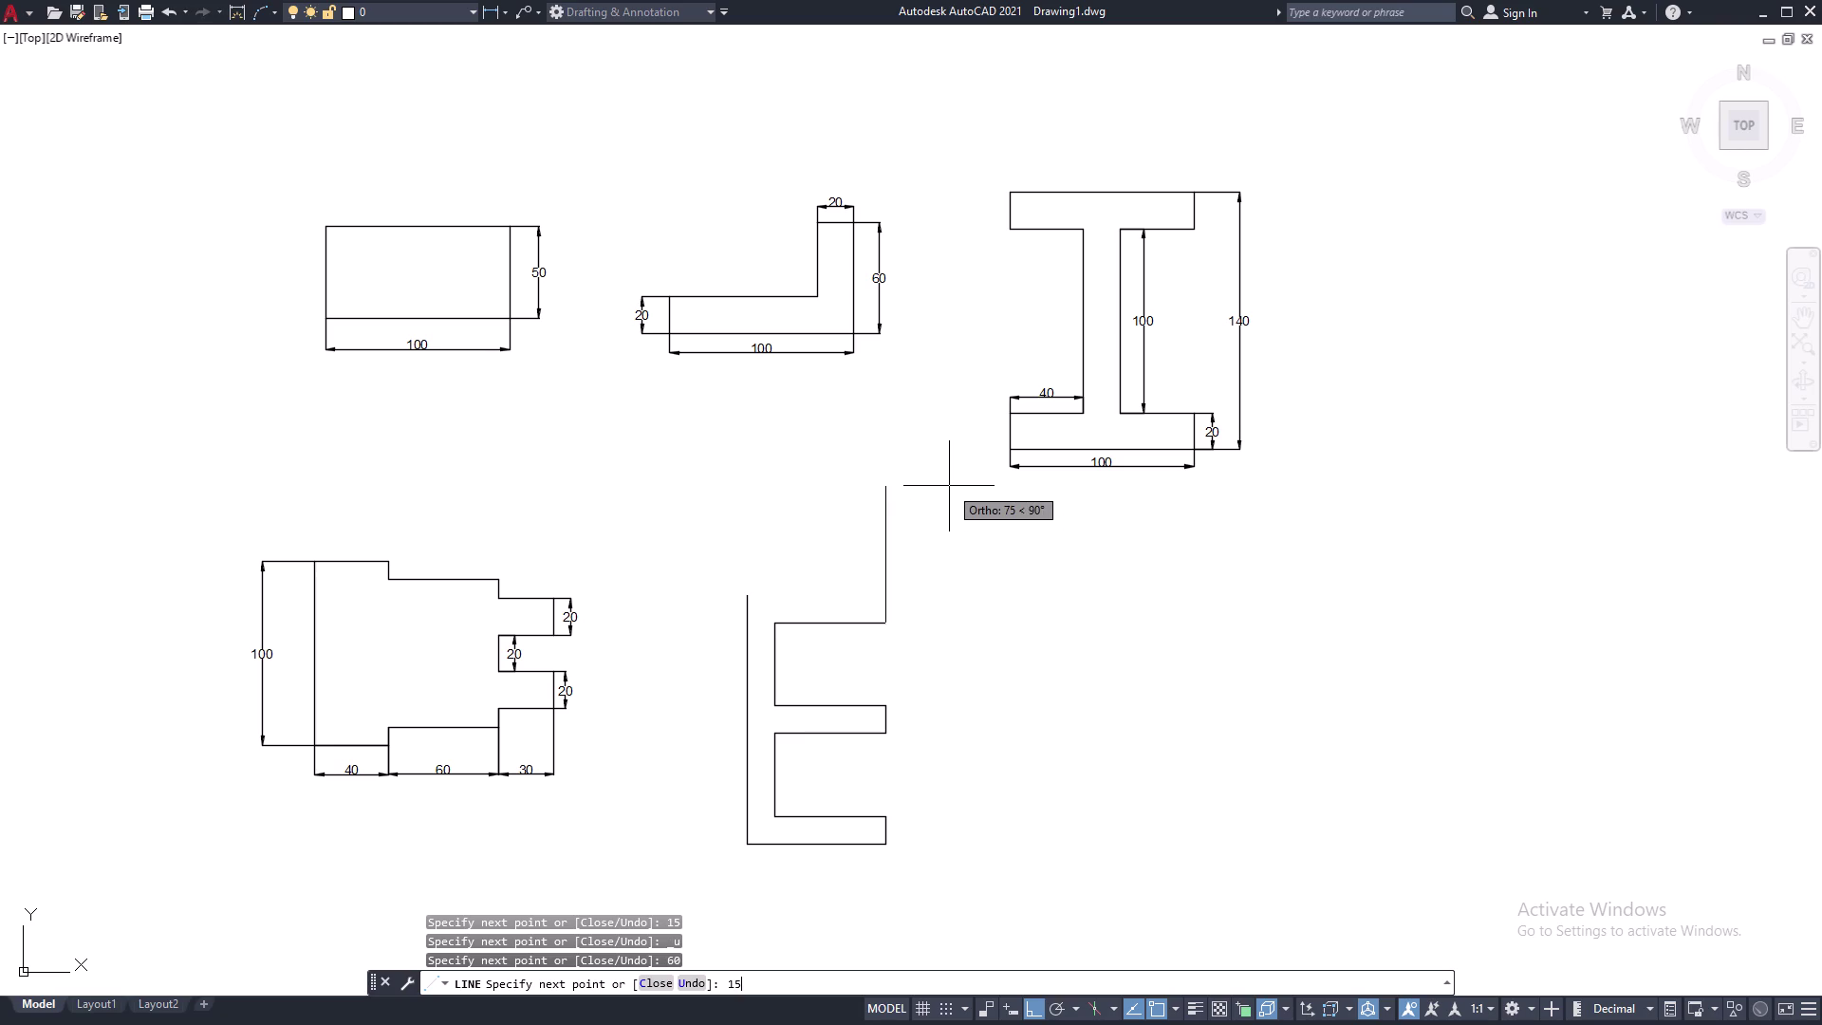
key(space)
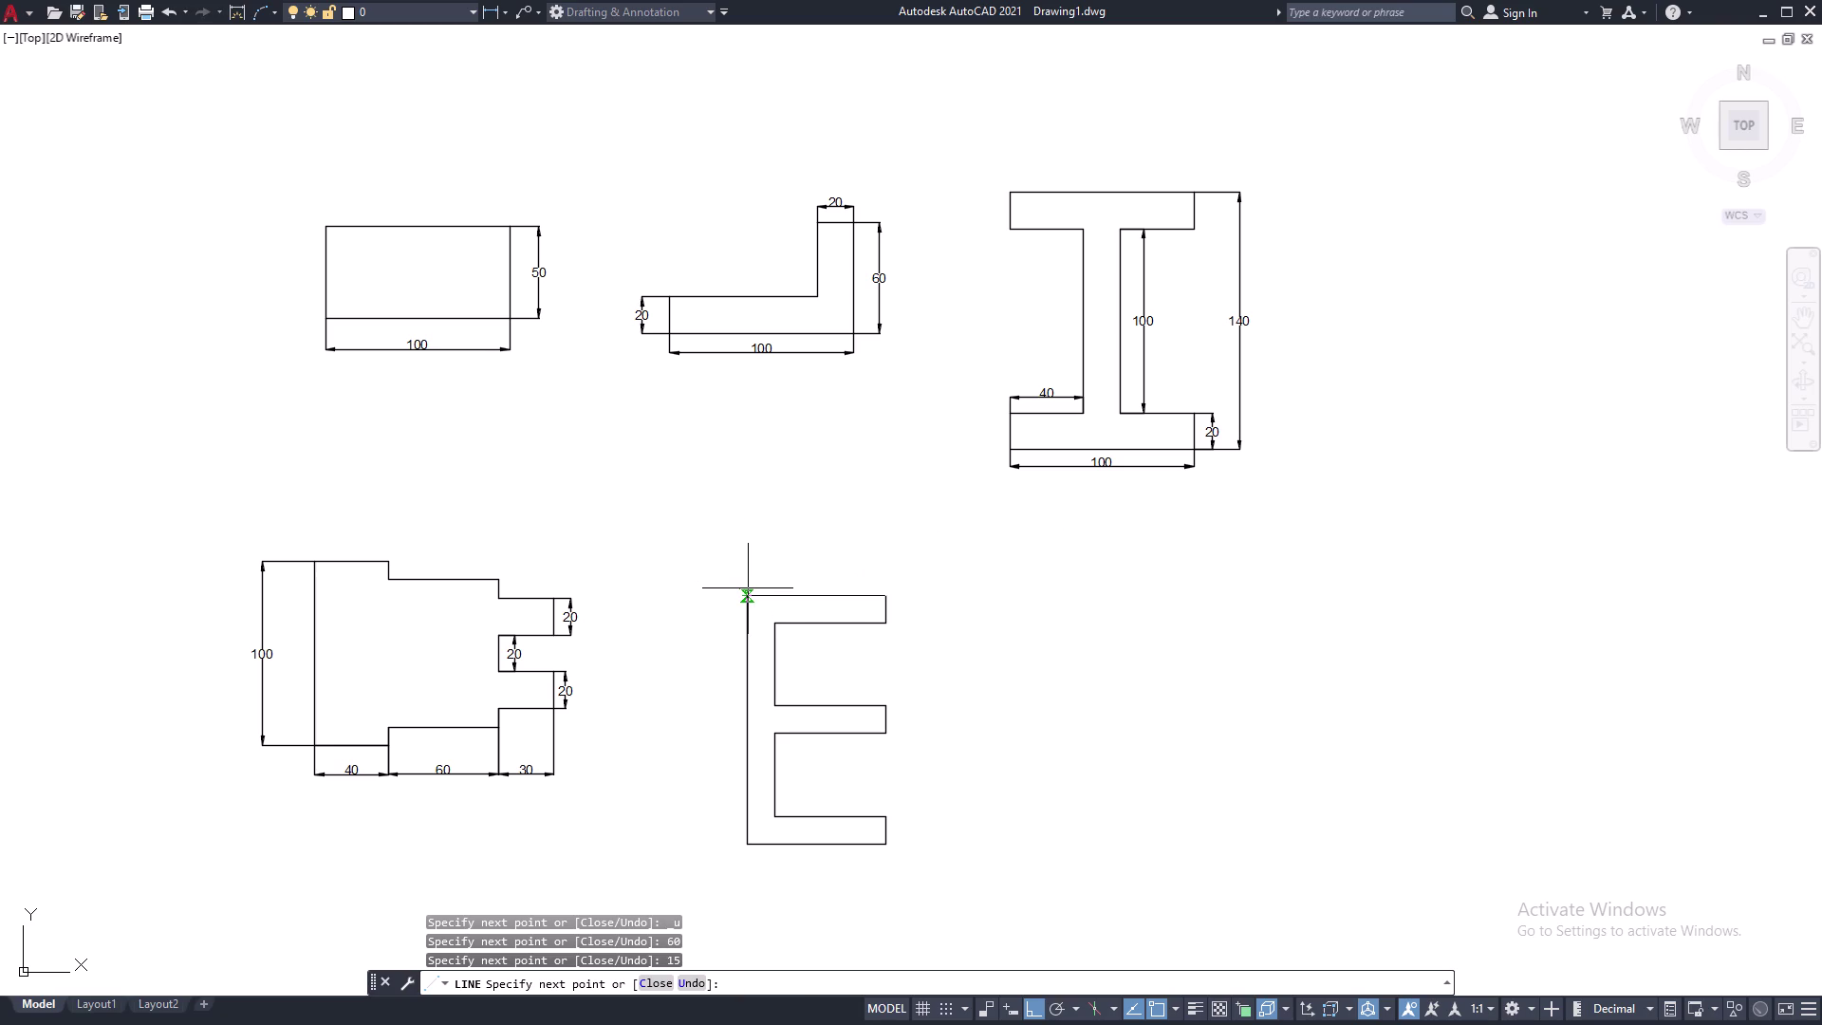
text(75)
key(space)
key(Escape)
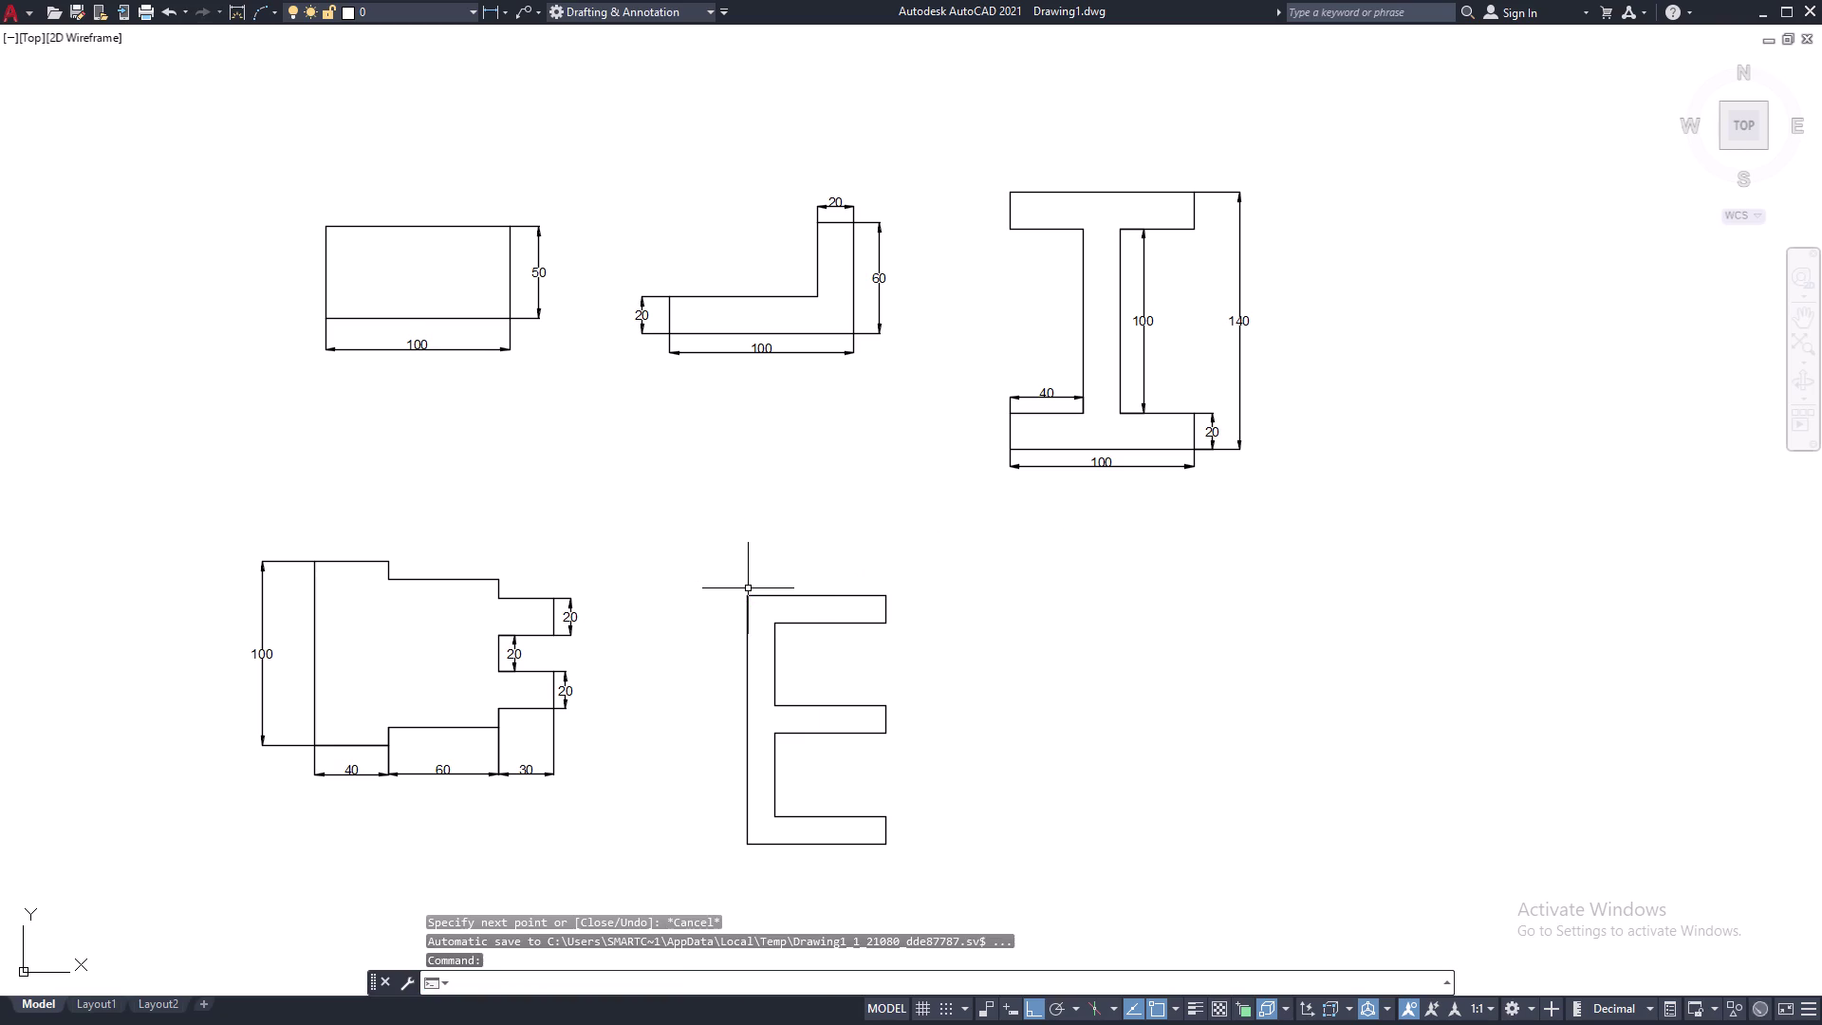
middle_drag(1058, 698, 1056, 625)
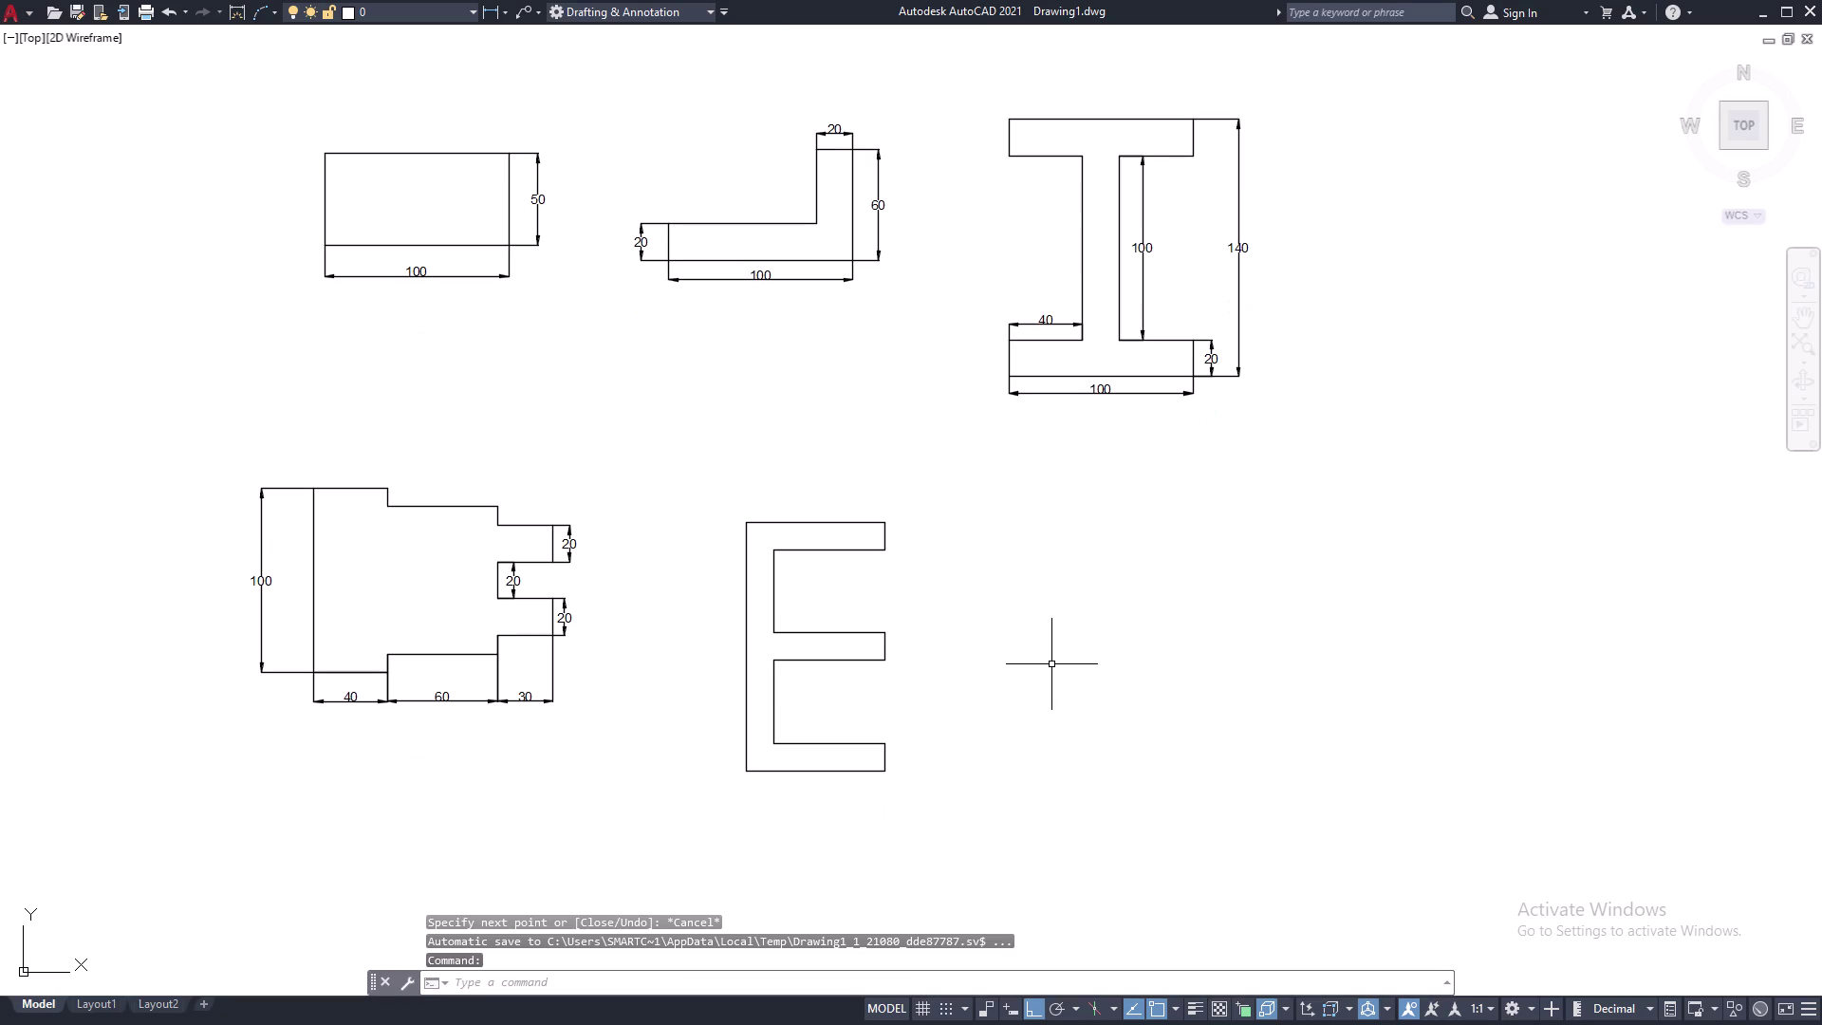
Dimension the E's 75 bottom width and 15 lower-arm thickness.
text(DLI)
key(space)
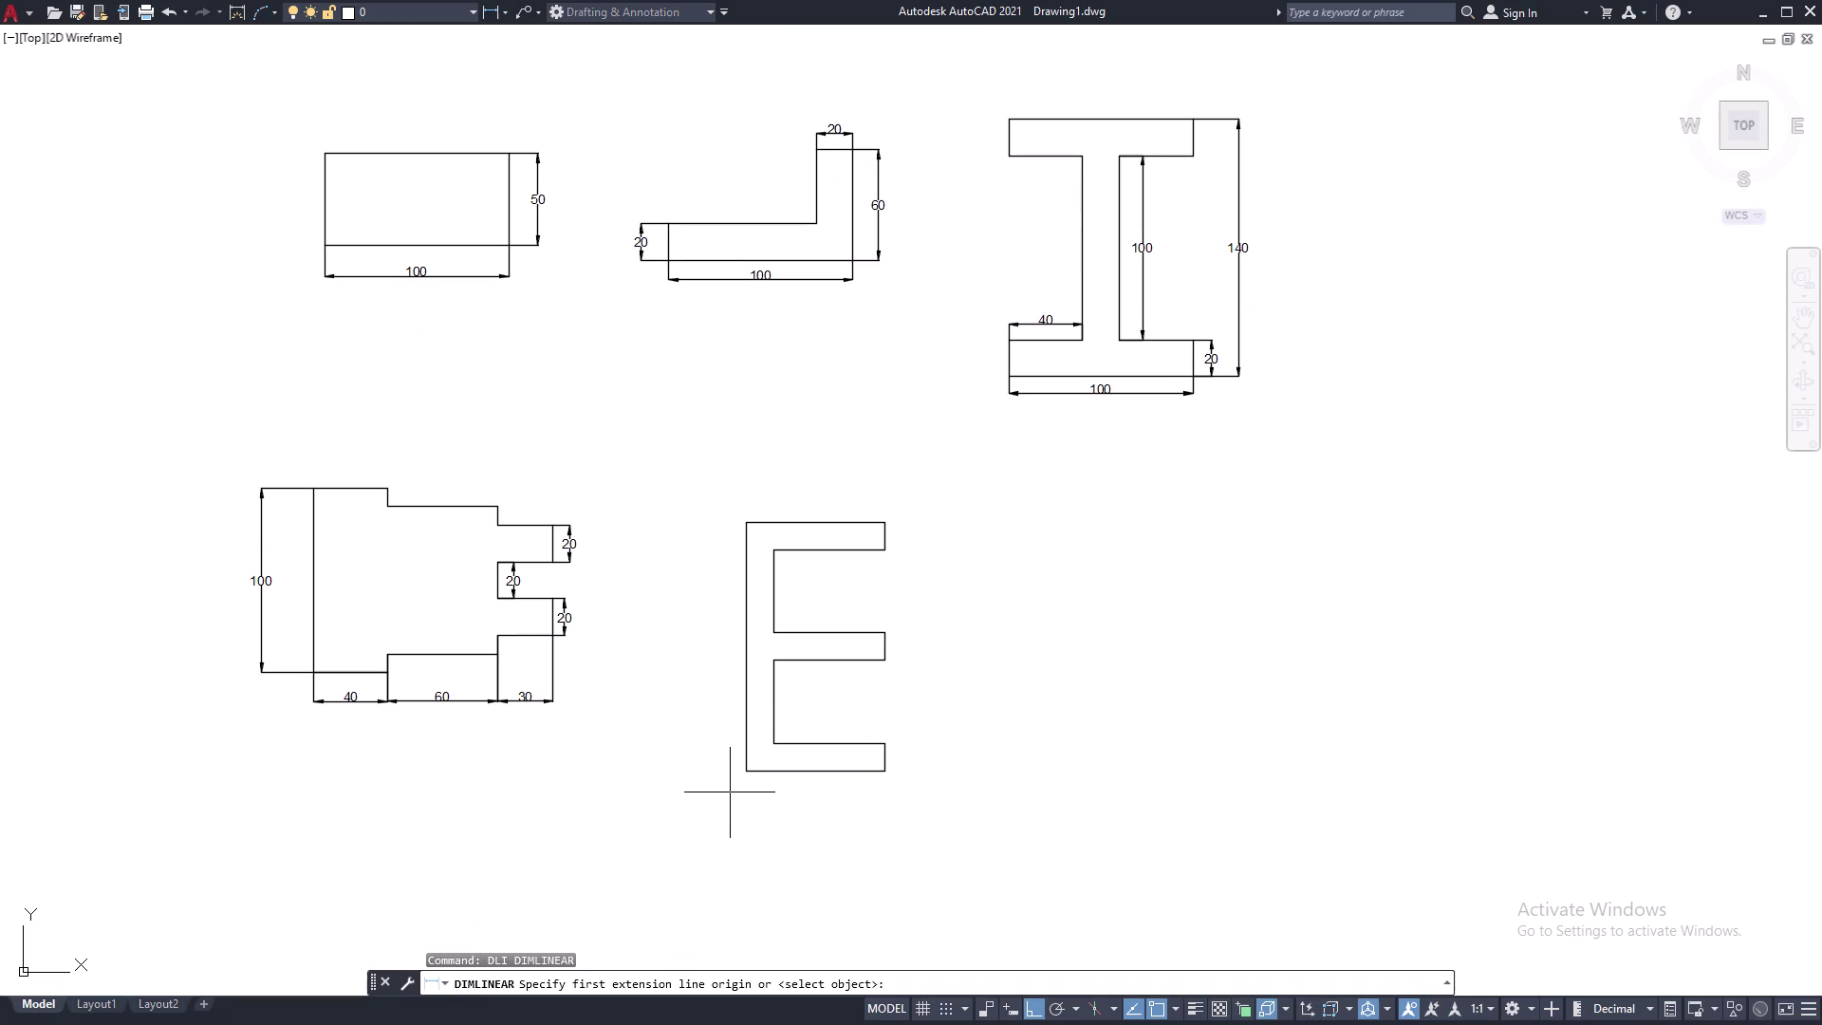
scroll(up, 3)
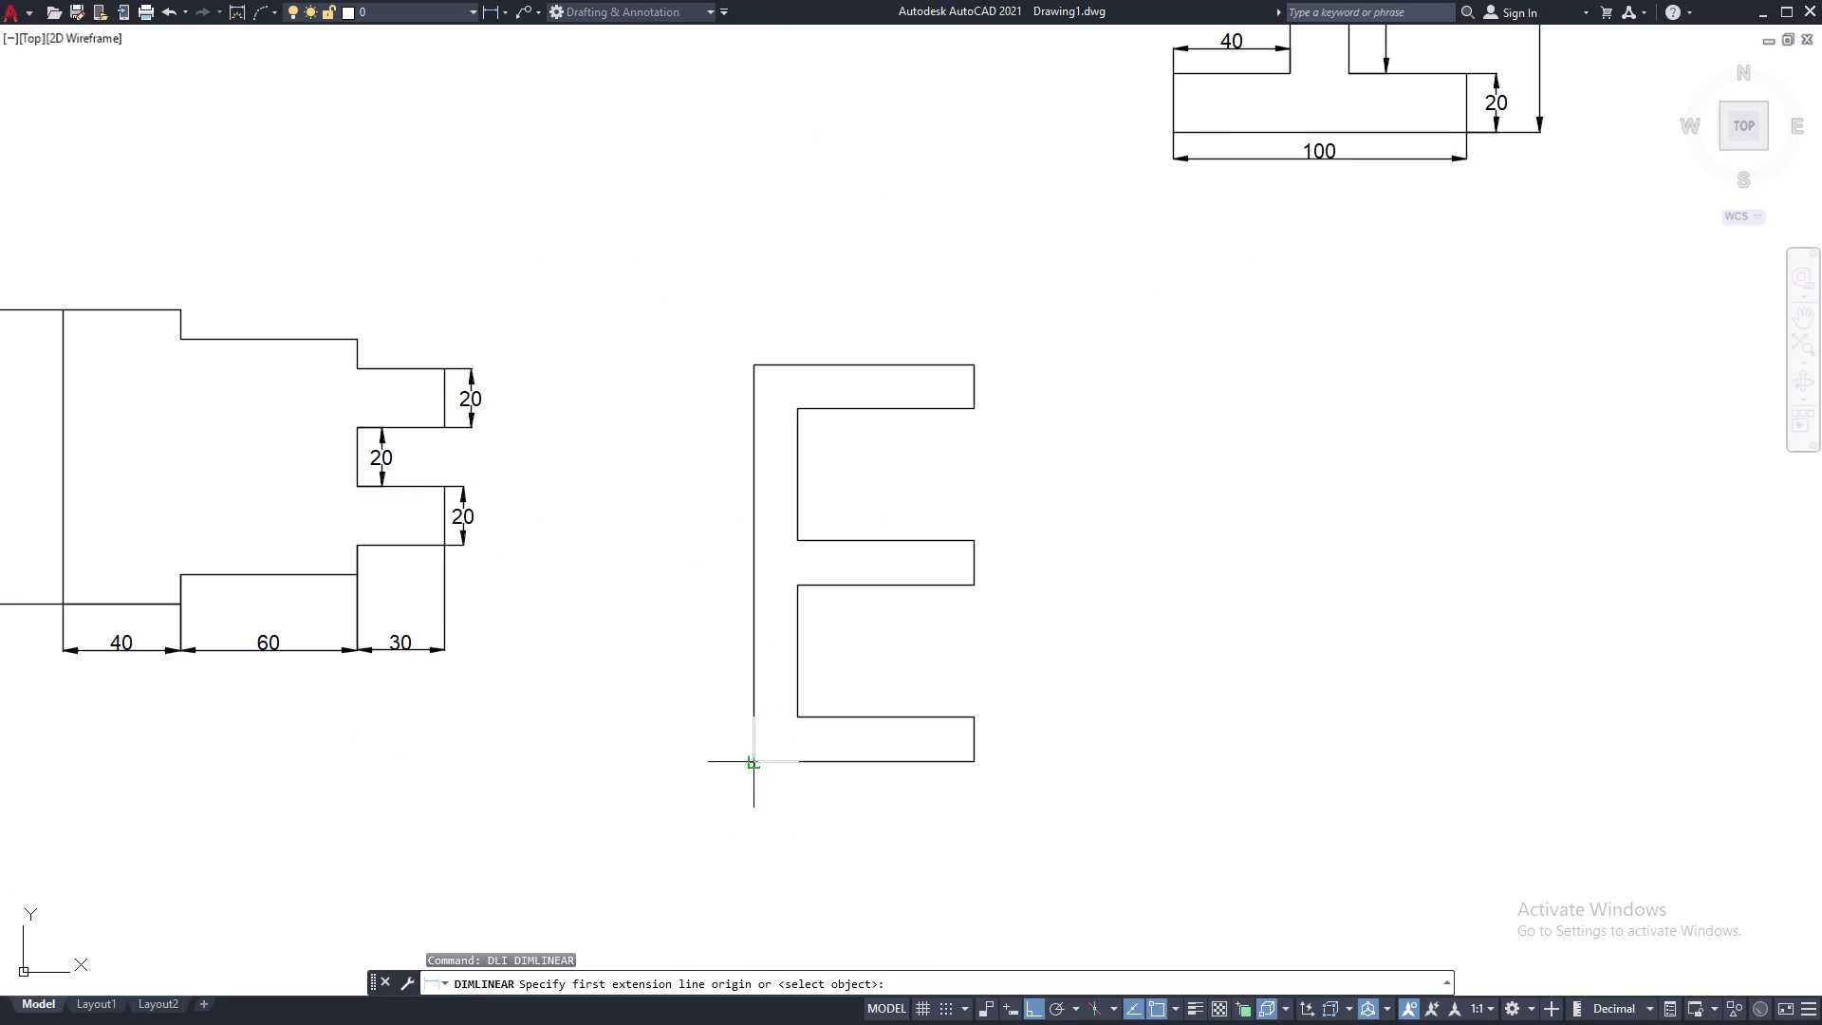
click(759, 762)
click(974, 763)
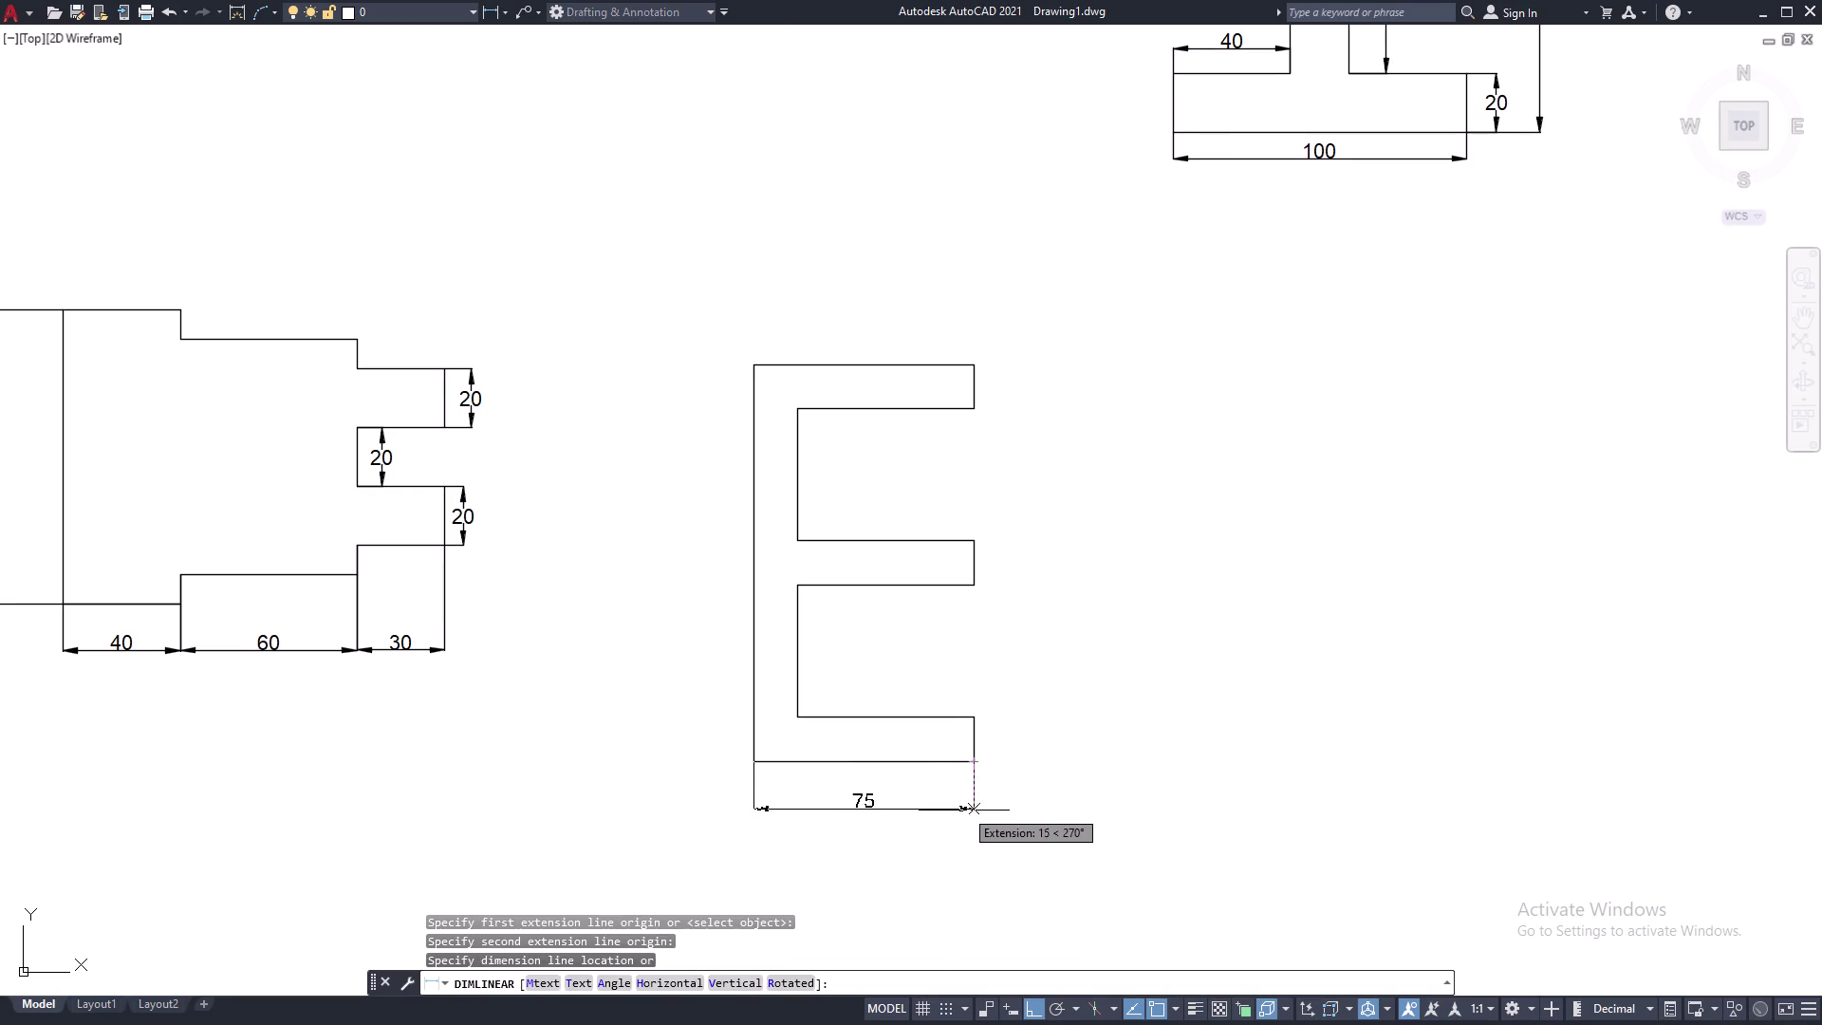
click(965, 811)
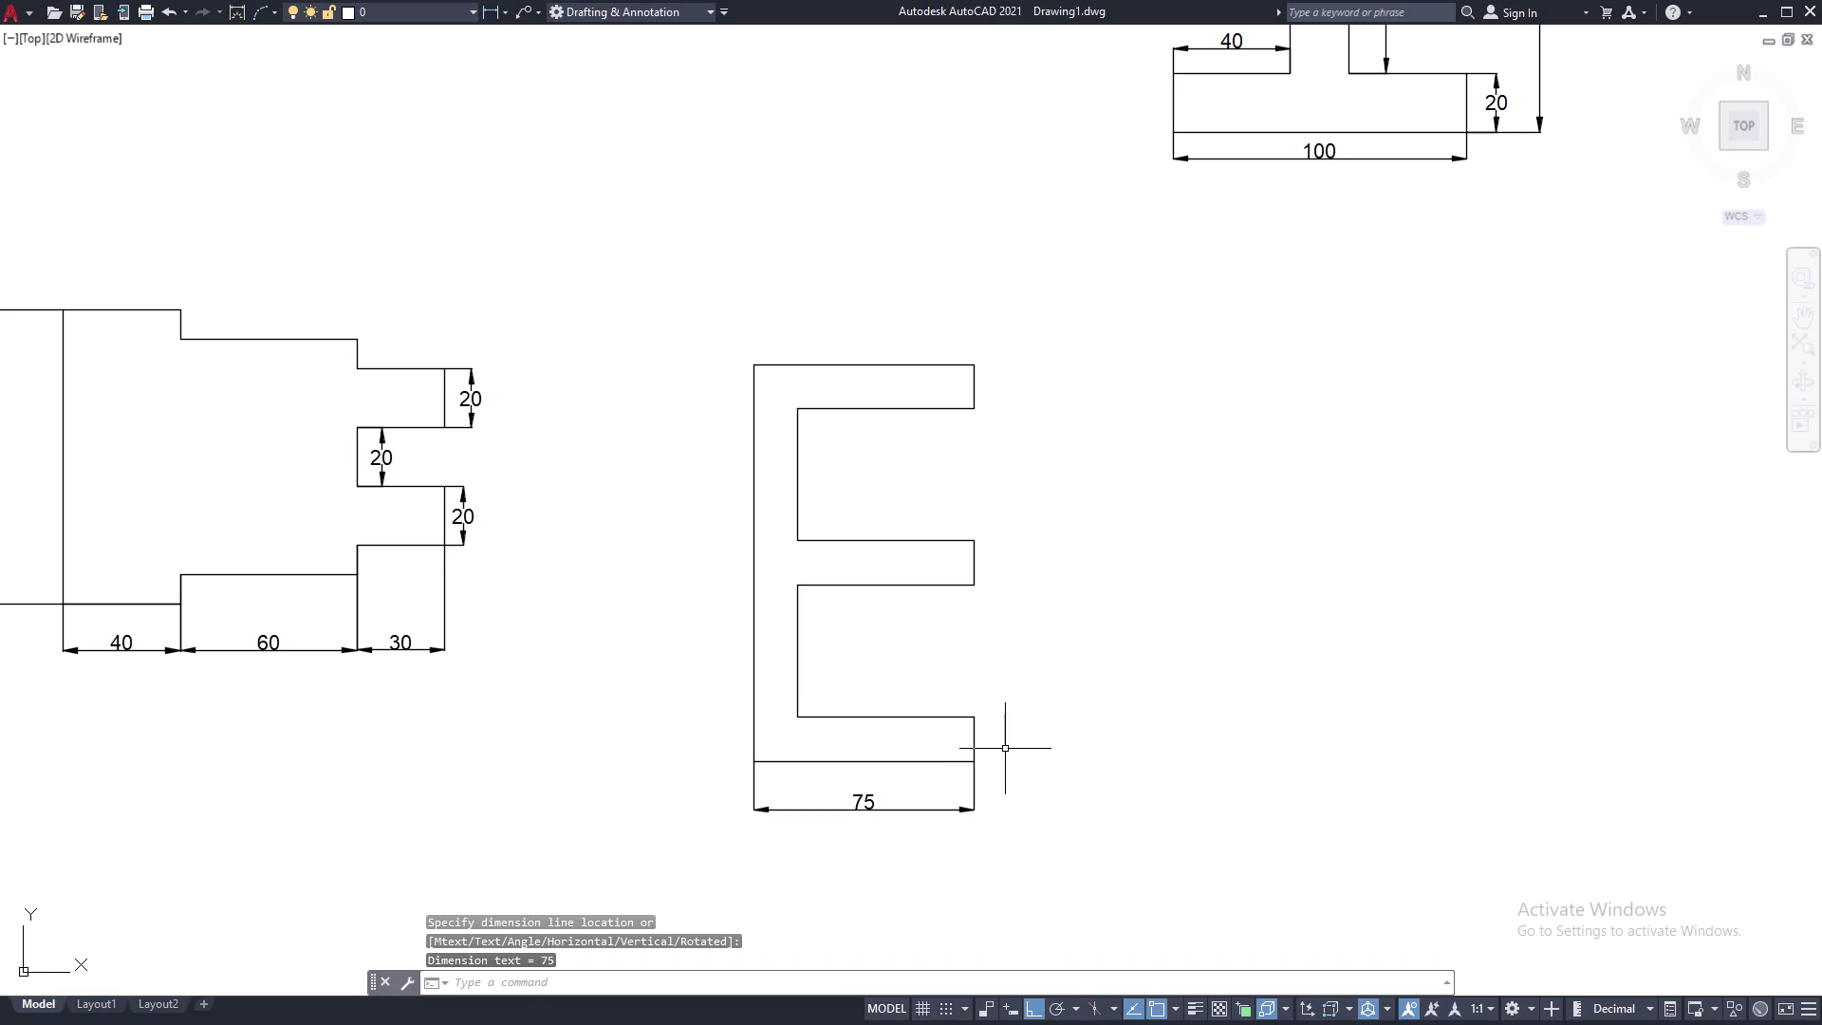
key(space)
click(978, 764)
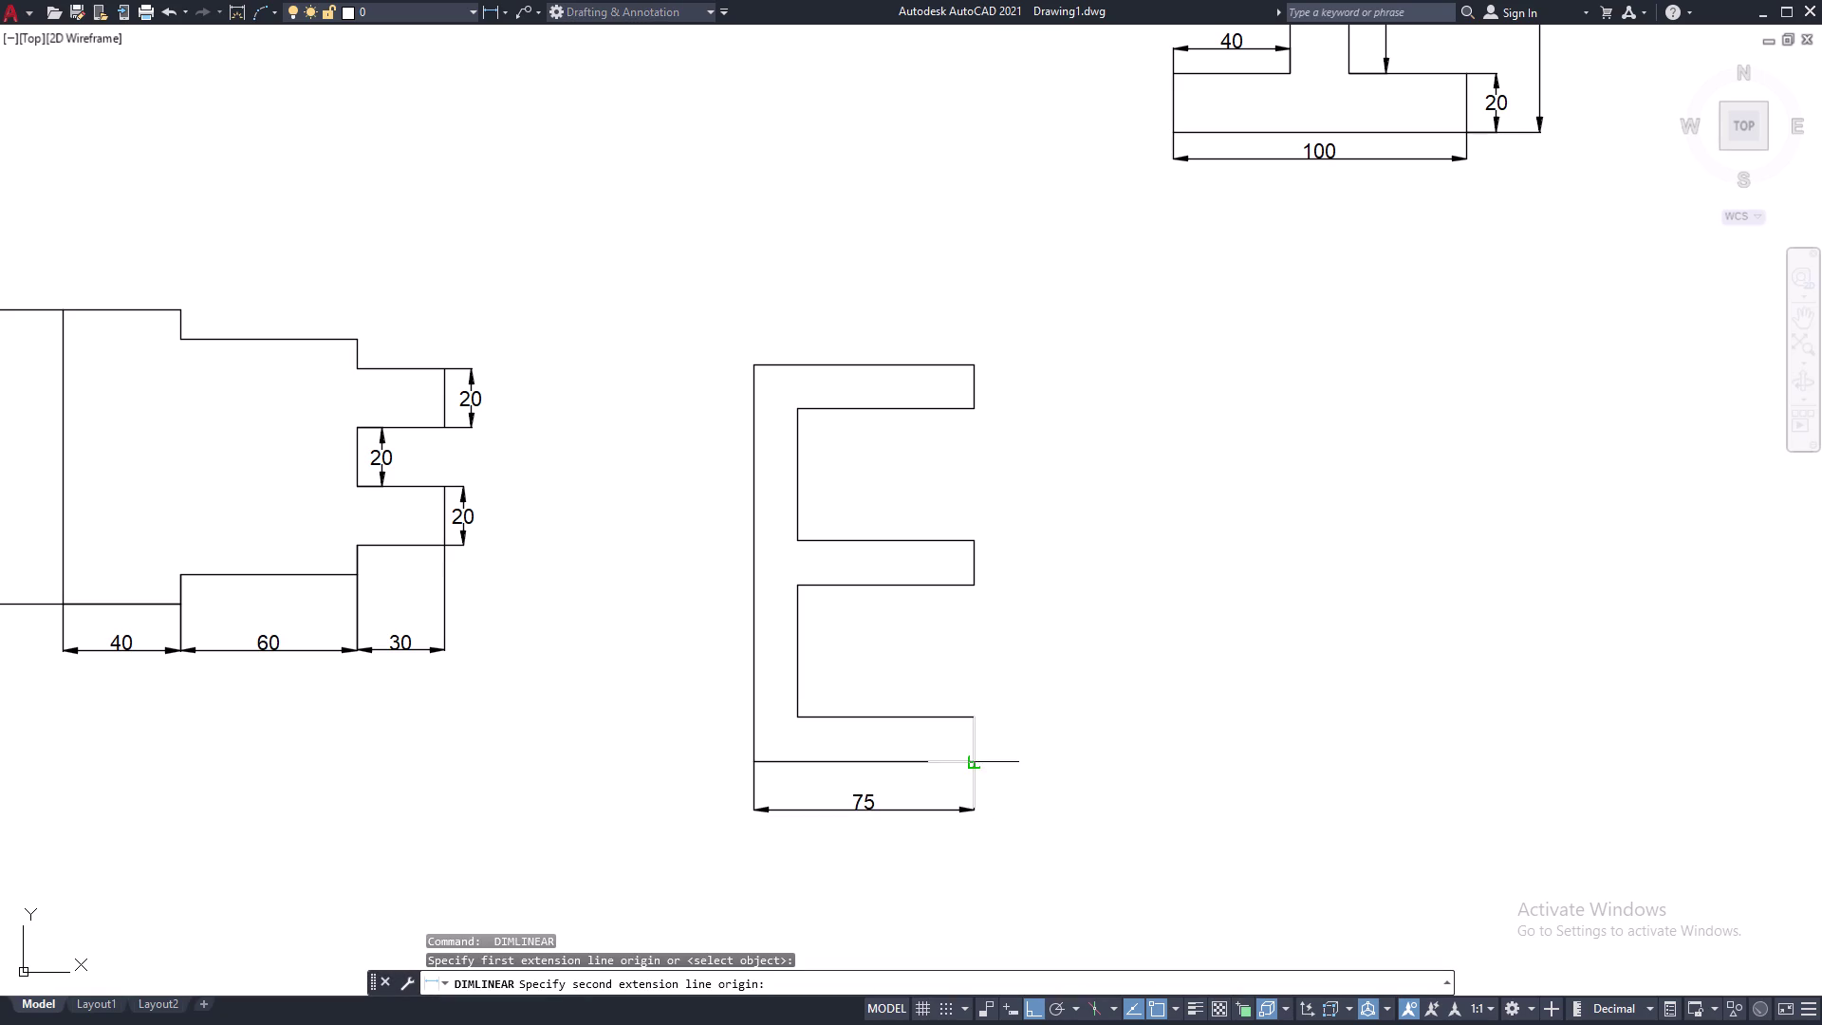
click(978, 724)
click(1025, 728)
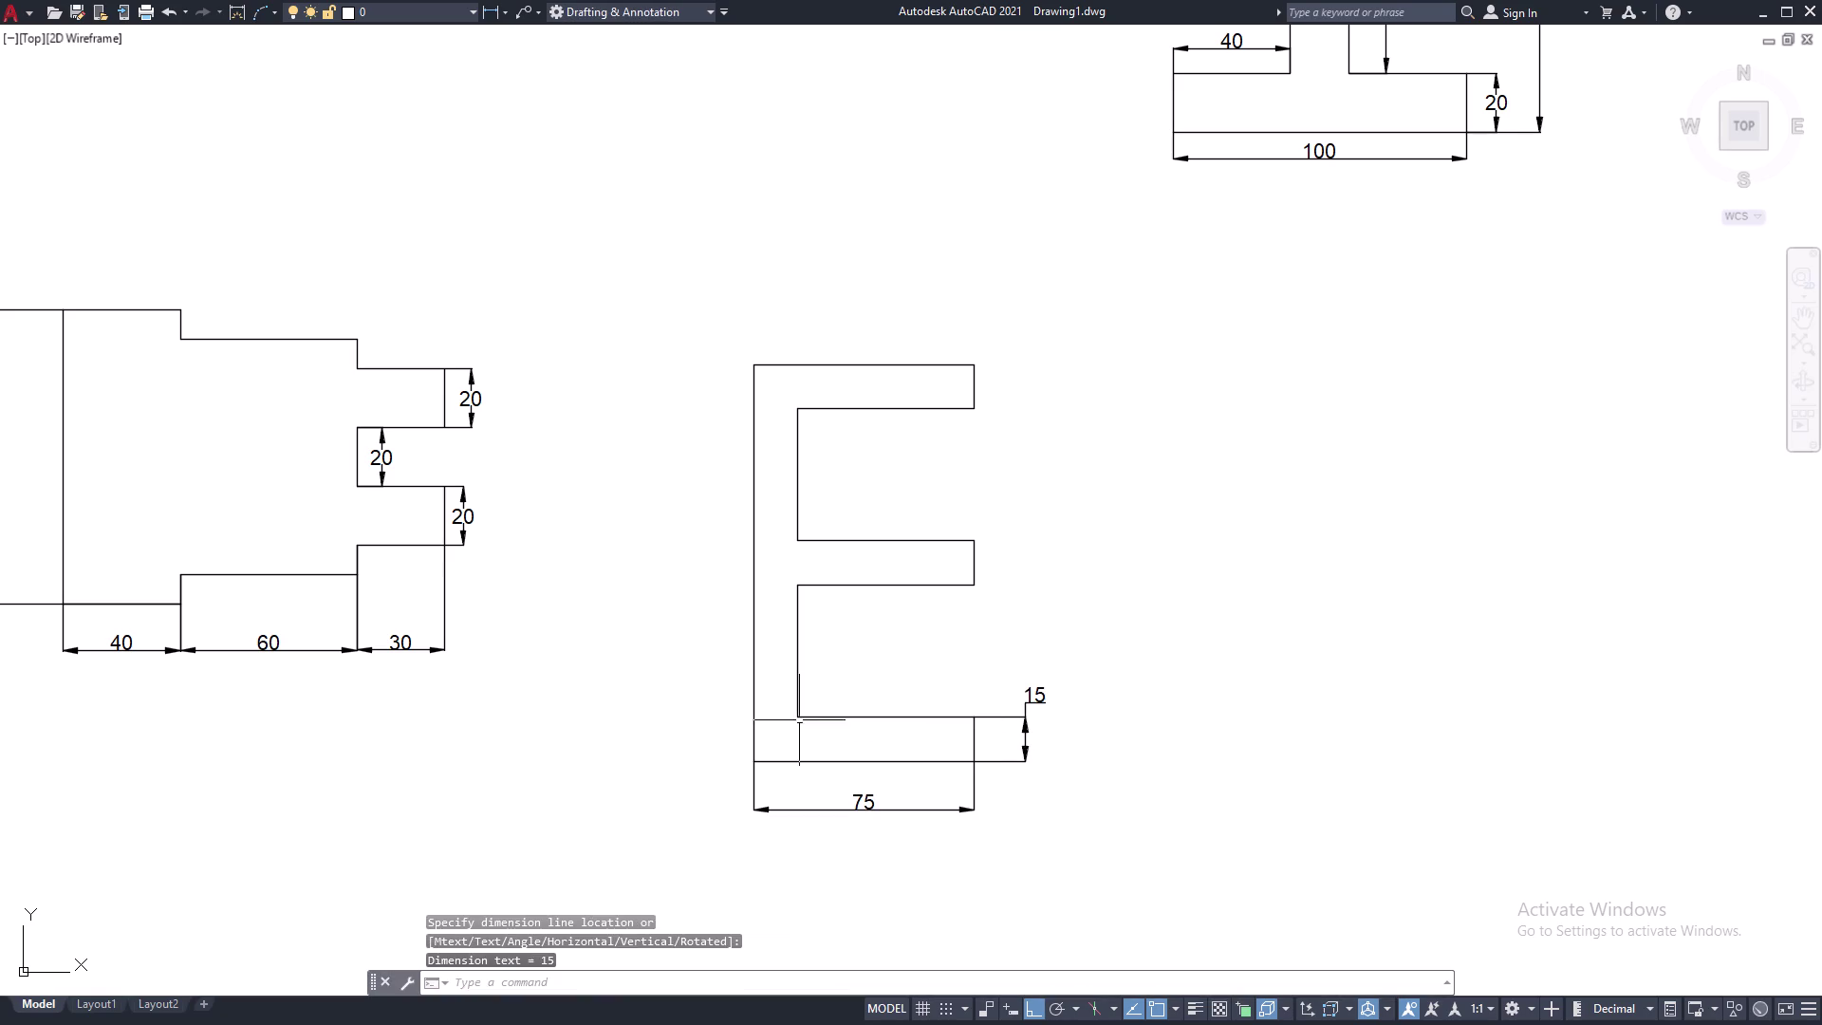
Add the 60 arm-length and 45 gap dimensions.
key(space)
click(799, 718)
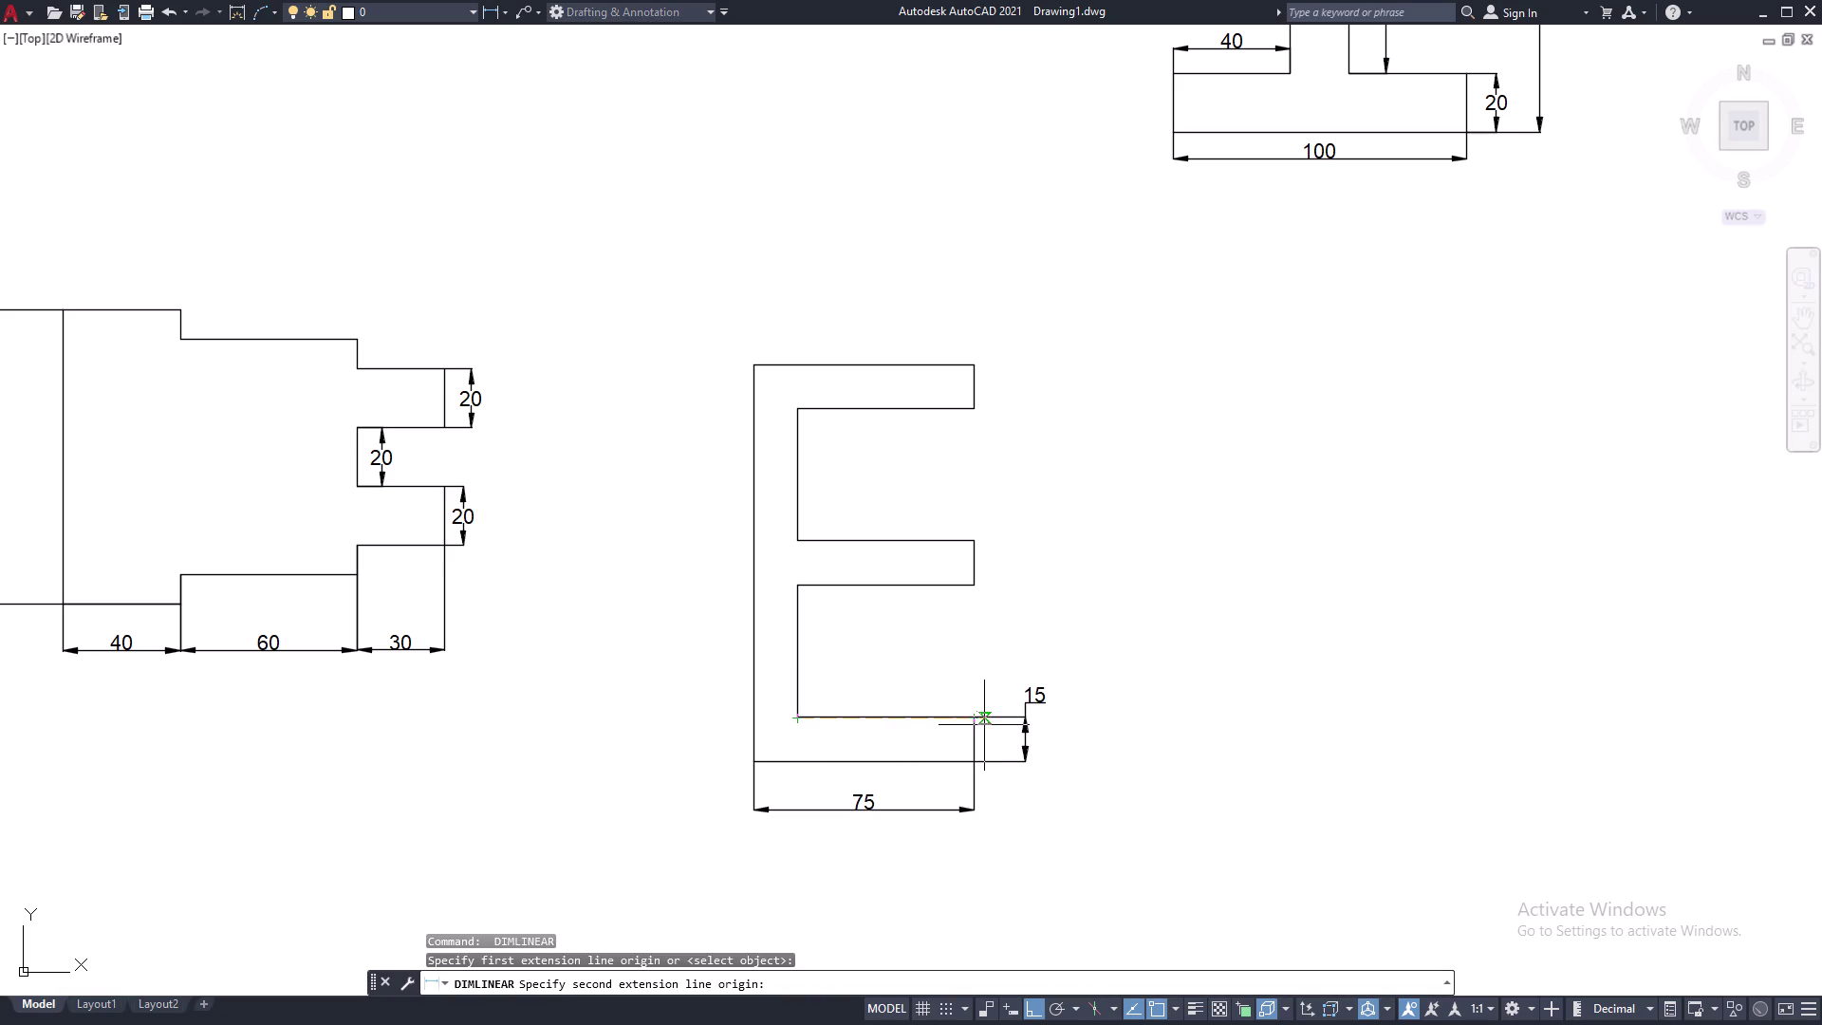
click(970, 716)
click(971, 700)
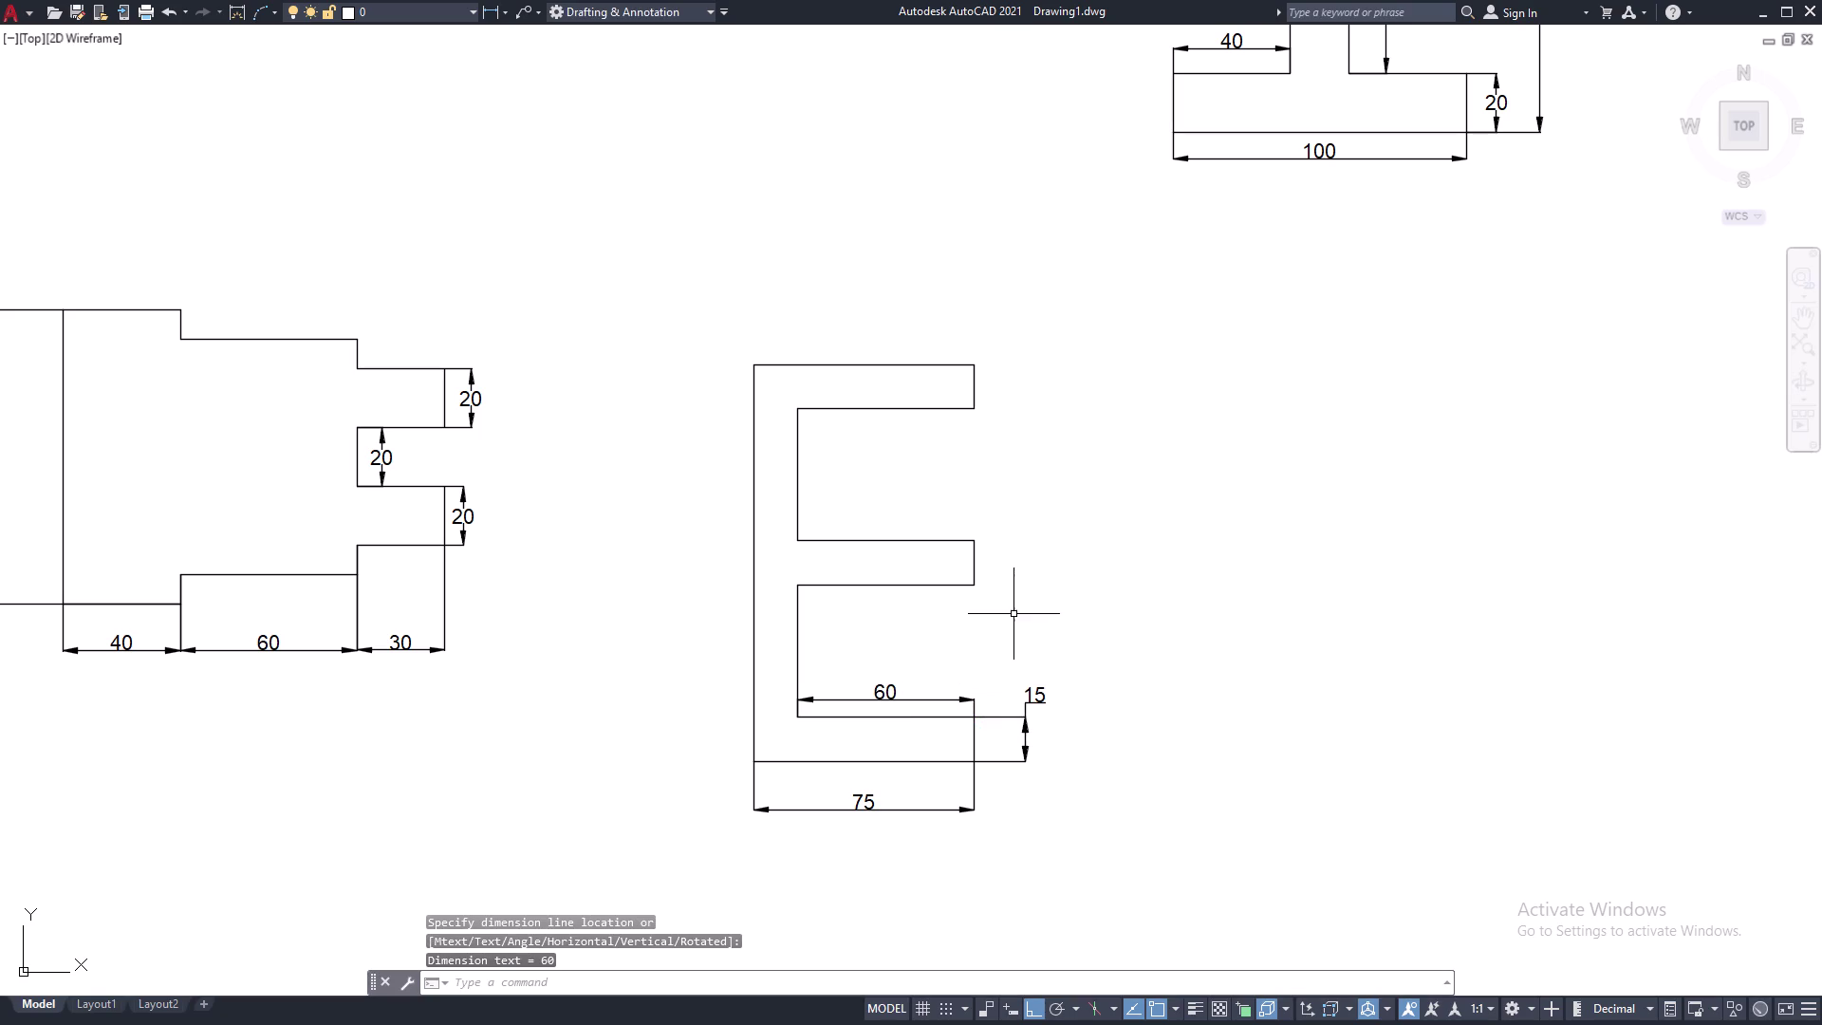
key(space)
click(973, 579)
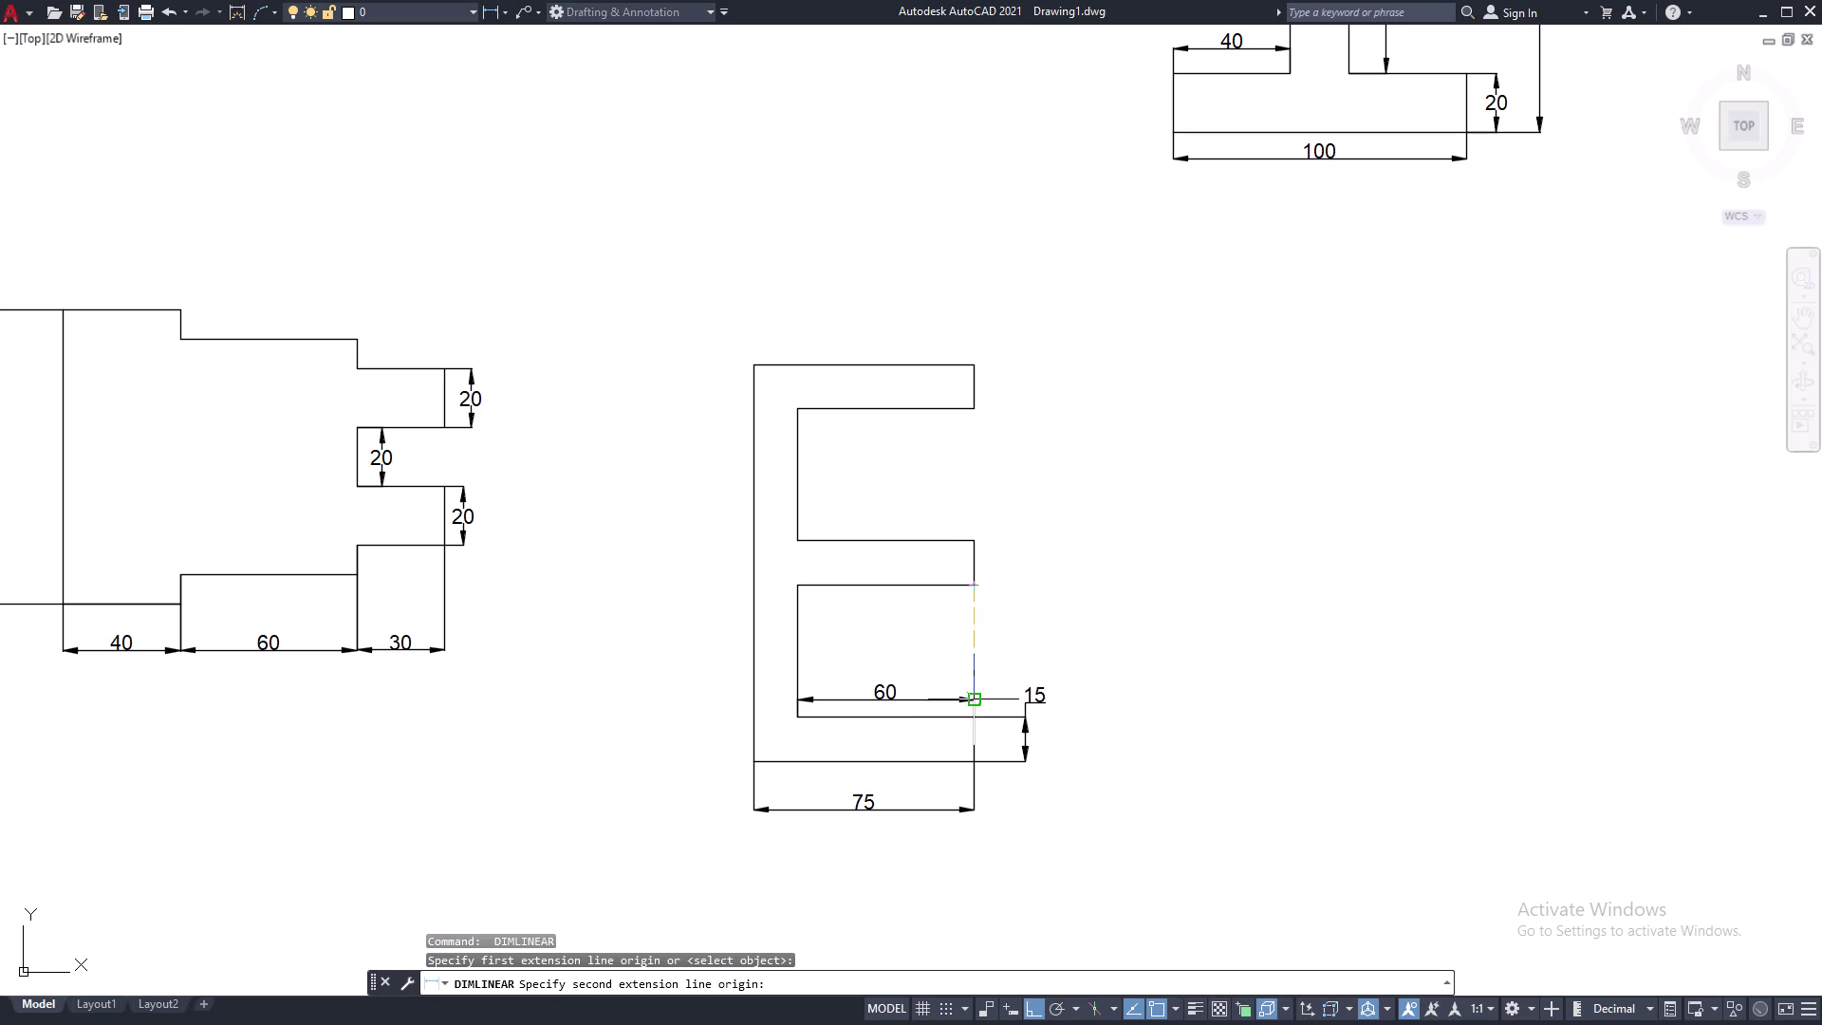
click(976, 717)
click(1000, 711)
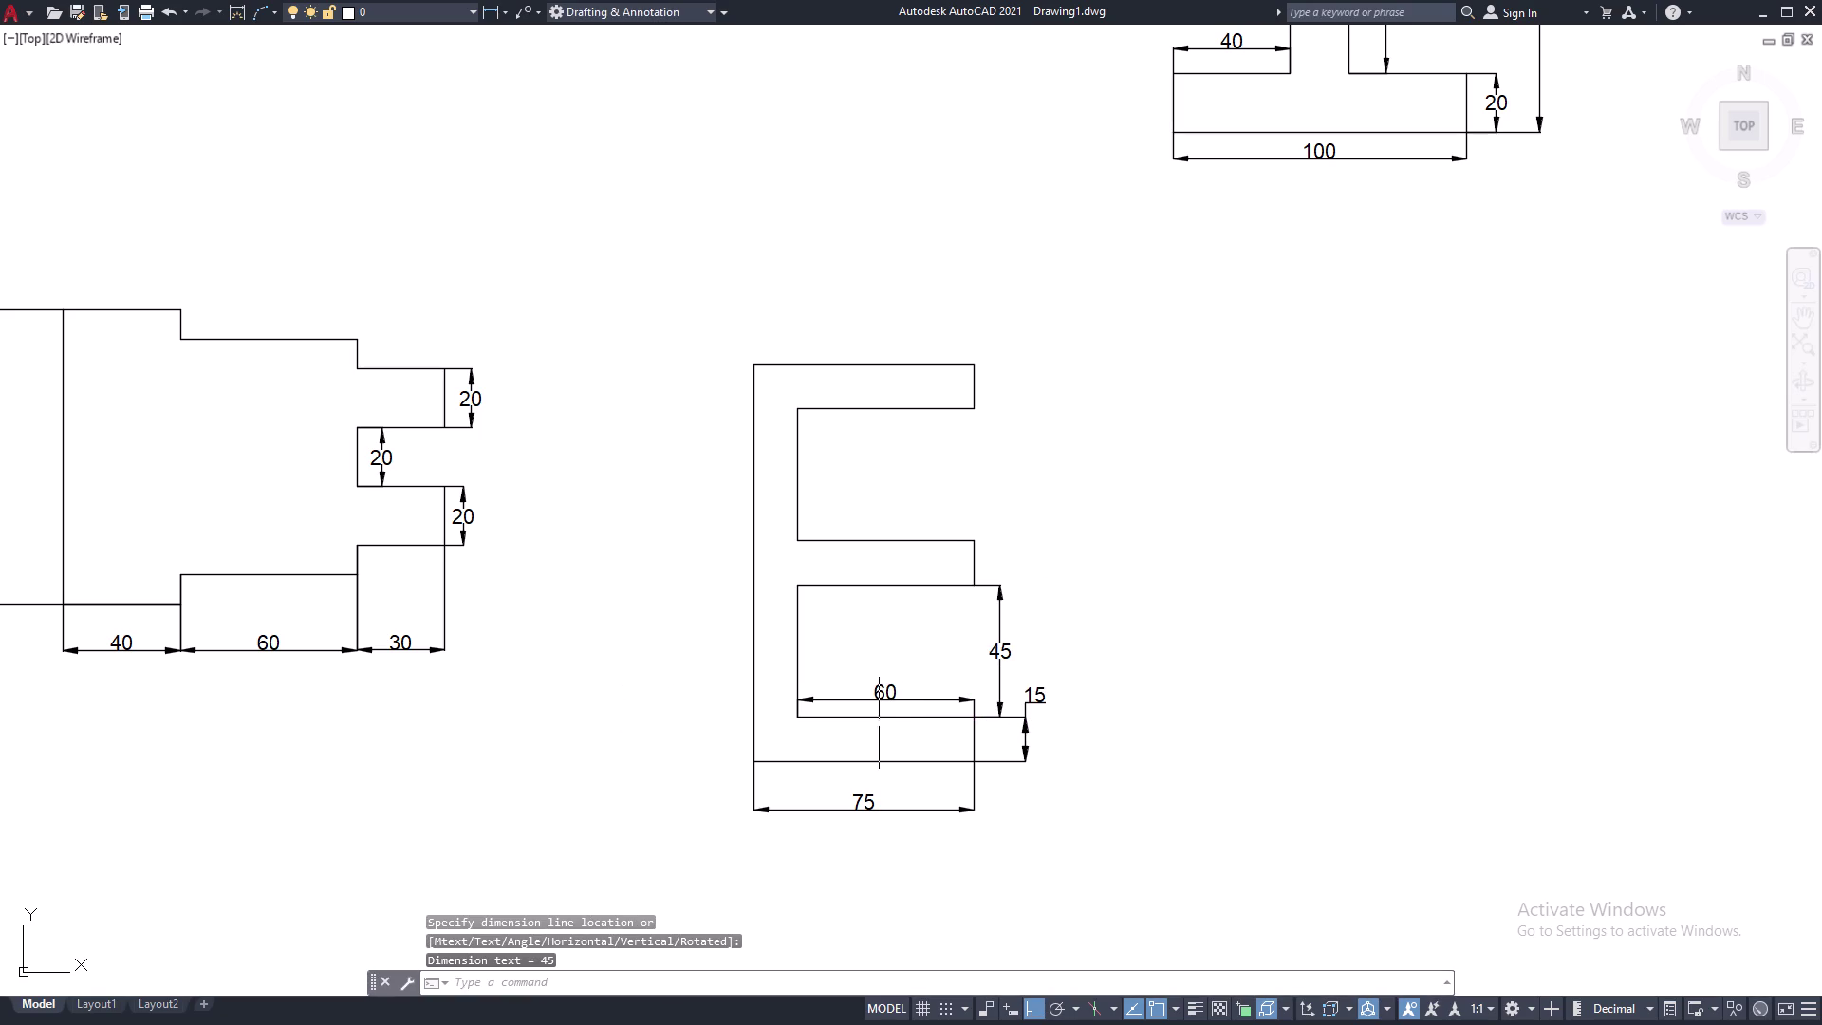
Add the 135 overall height left of the E and select the 45 dimension.
key(space)
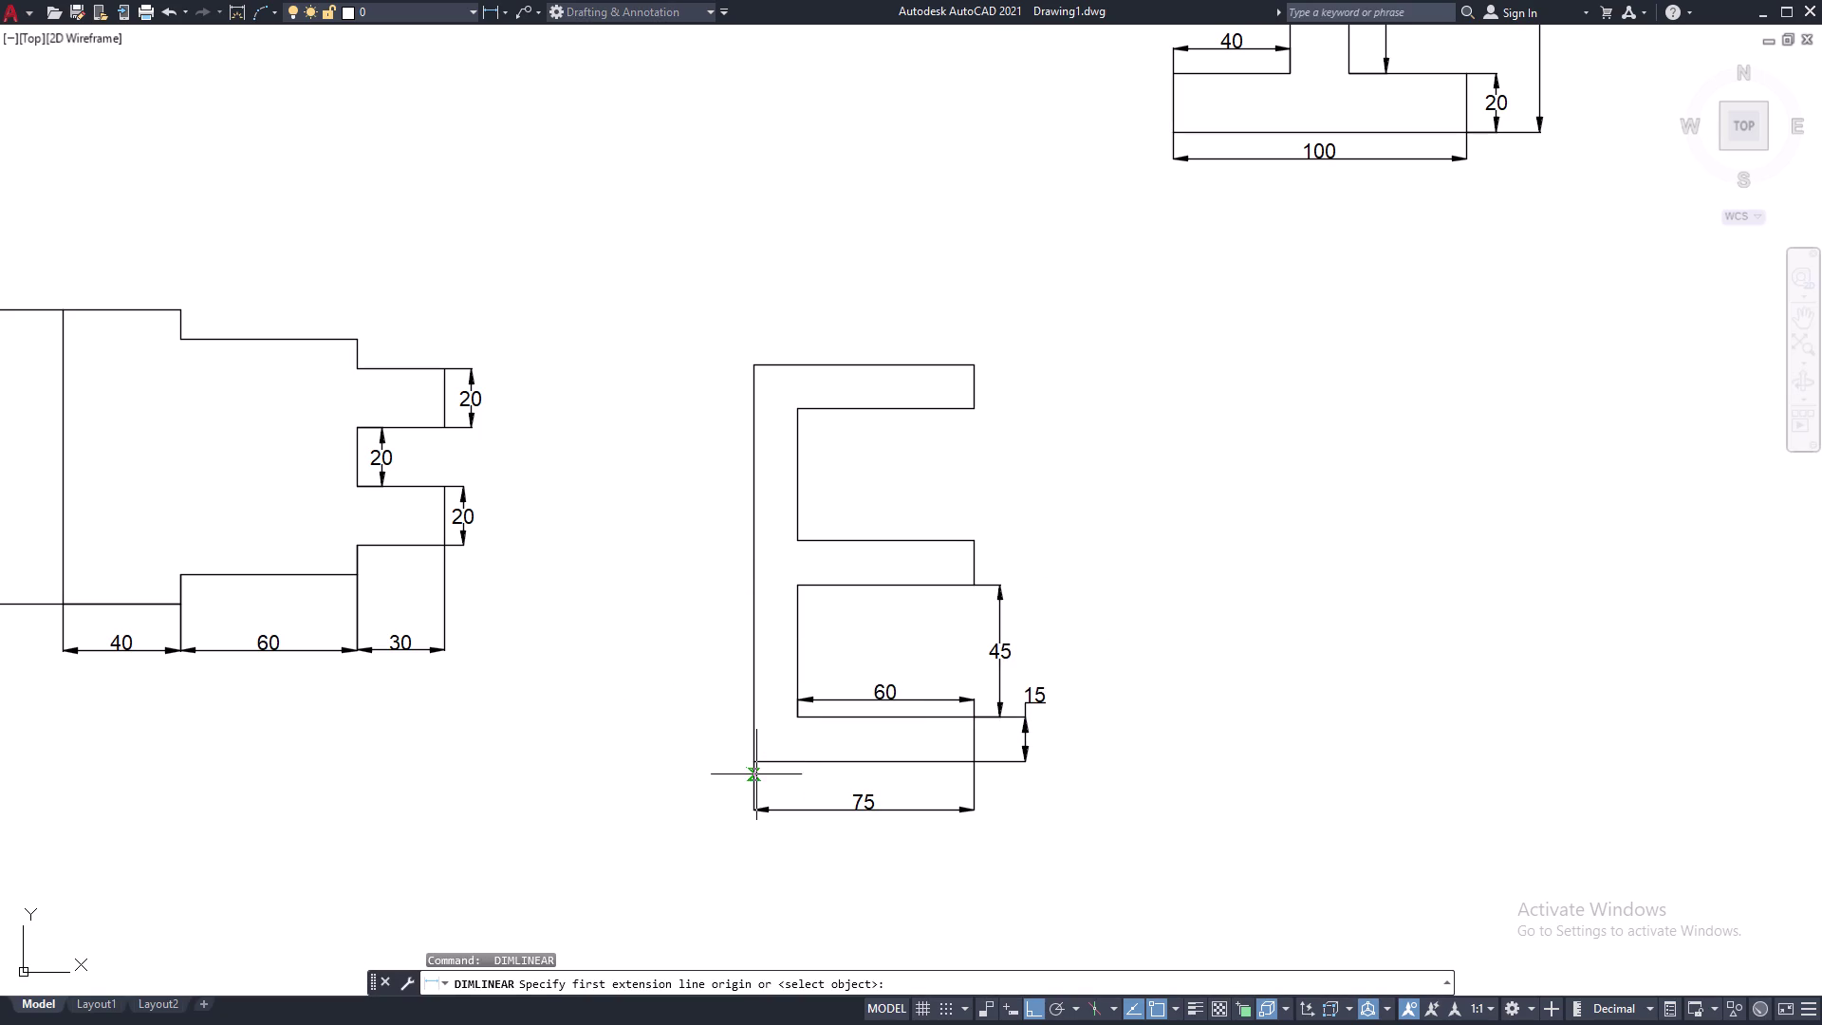
click(759, 759)
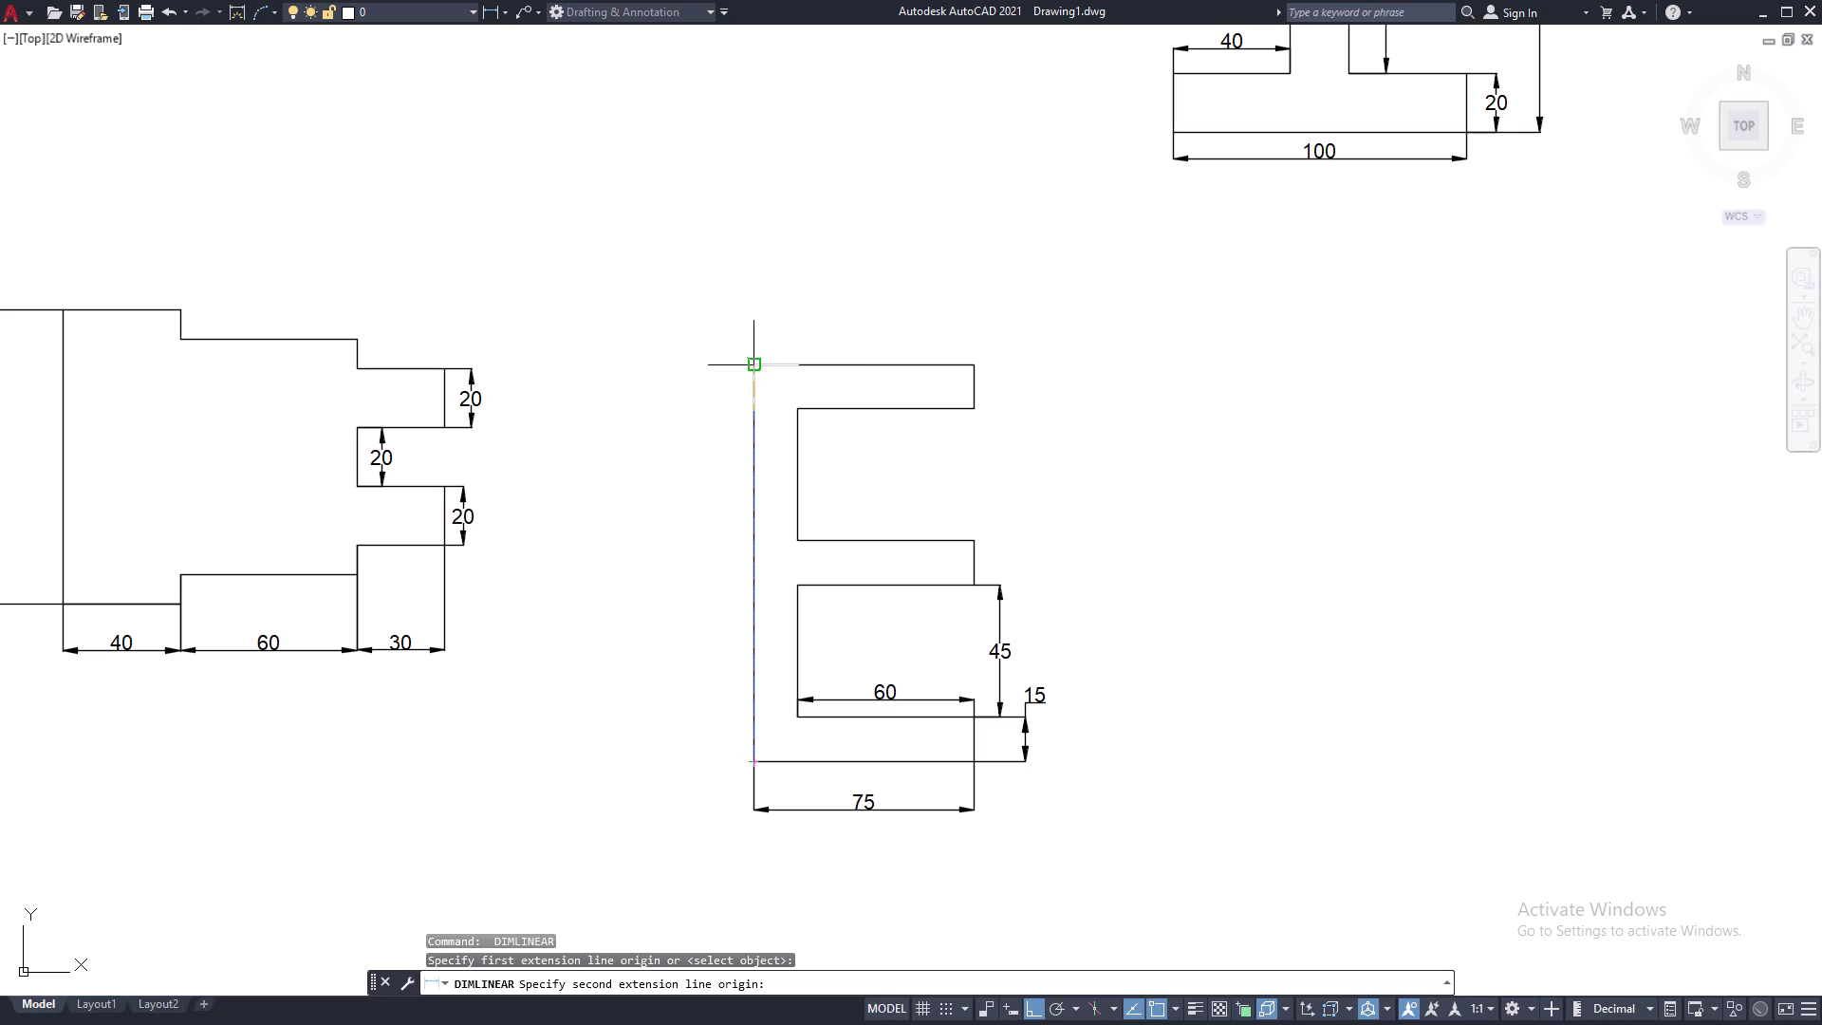
click(755, 367)
click(707, 378)
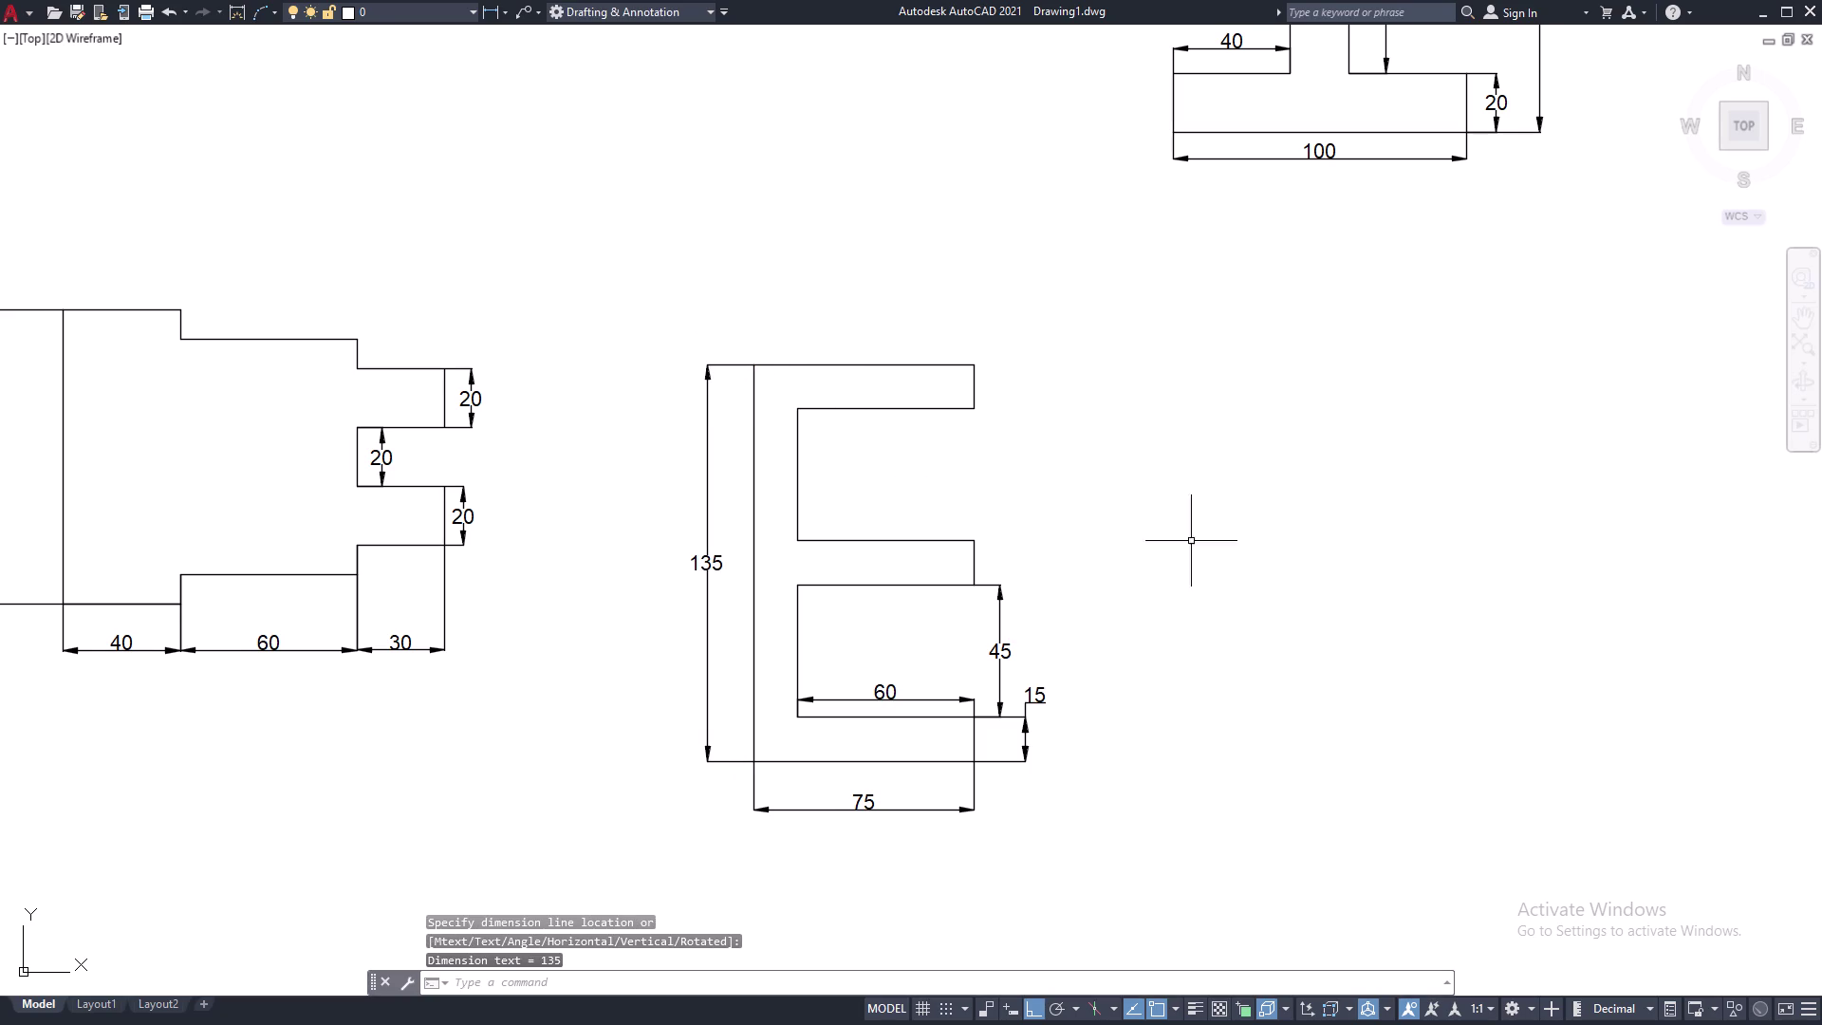
middle_drag(1205, 547, 1186, 549)
drag(1016, 613, 952, 668)
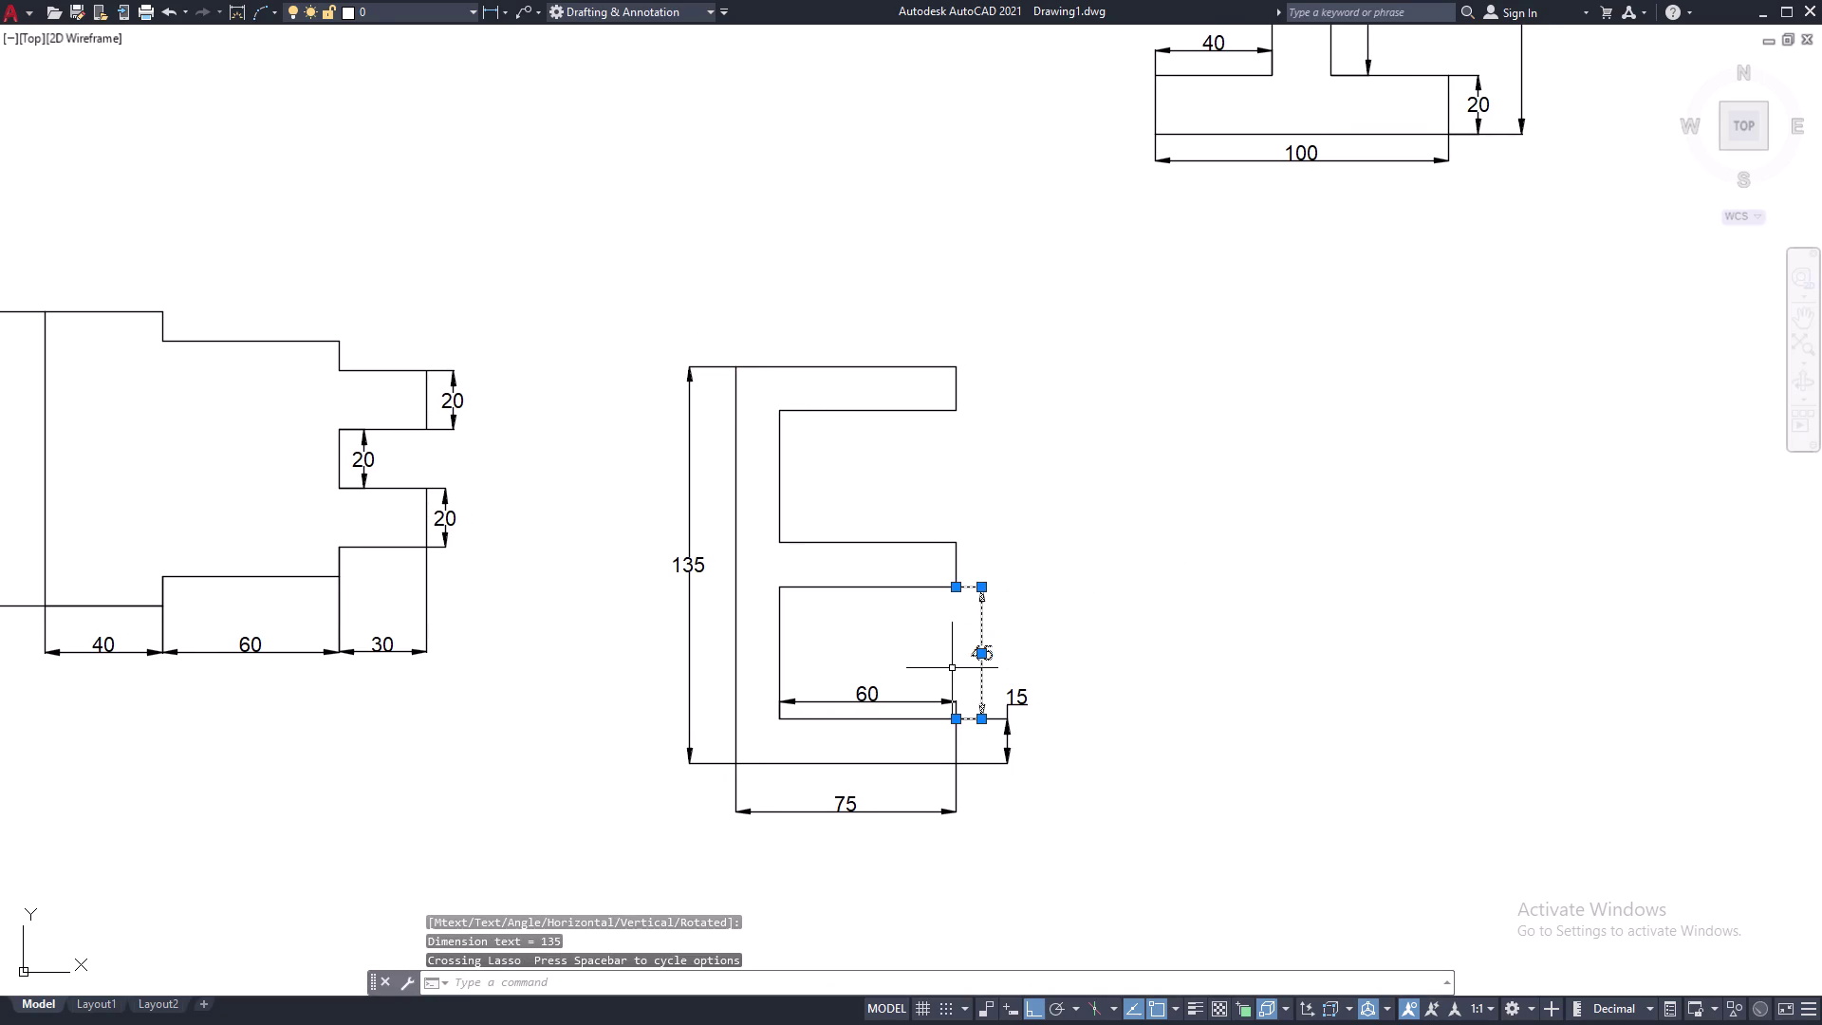
Erase the existing 45 gap dimension on the E outline.
text(E)
key(space)
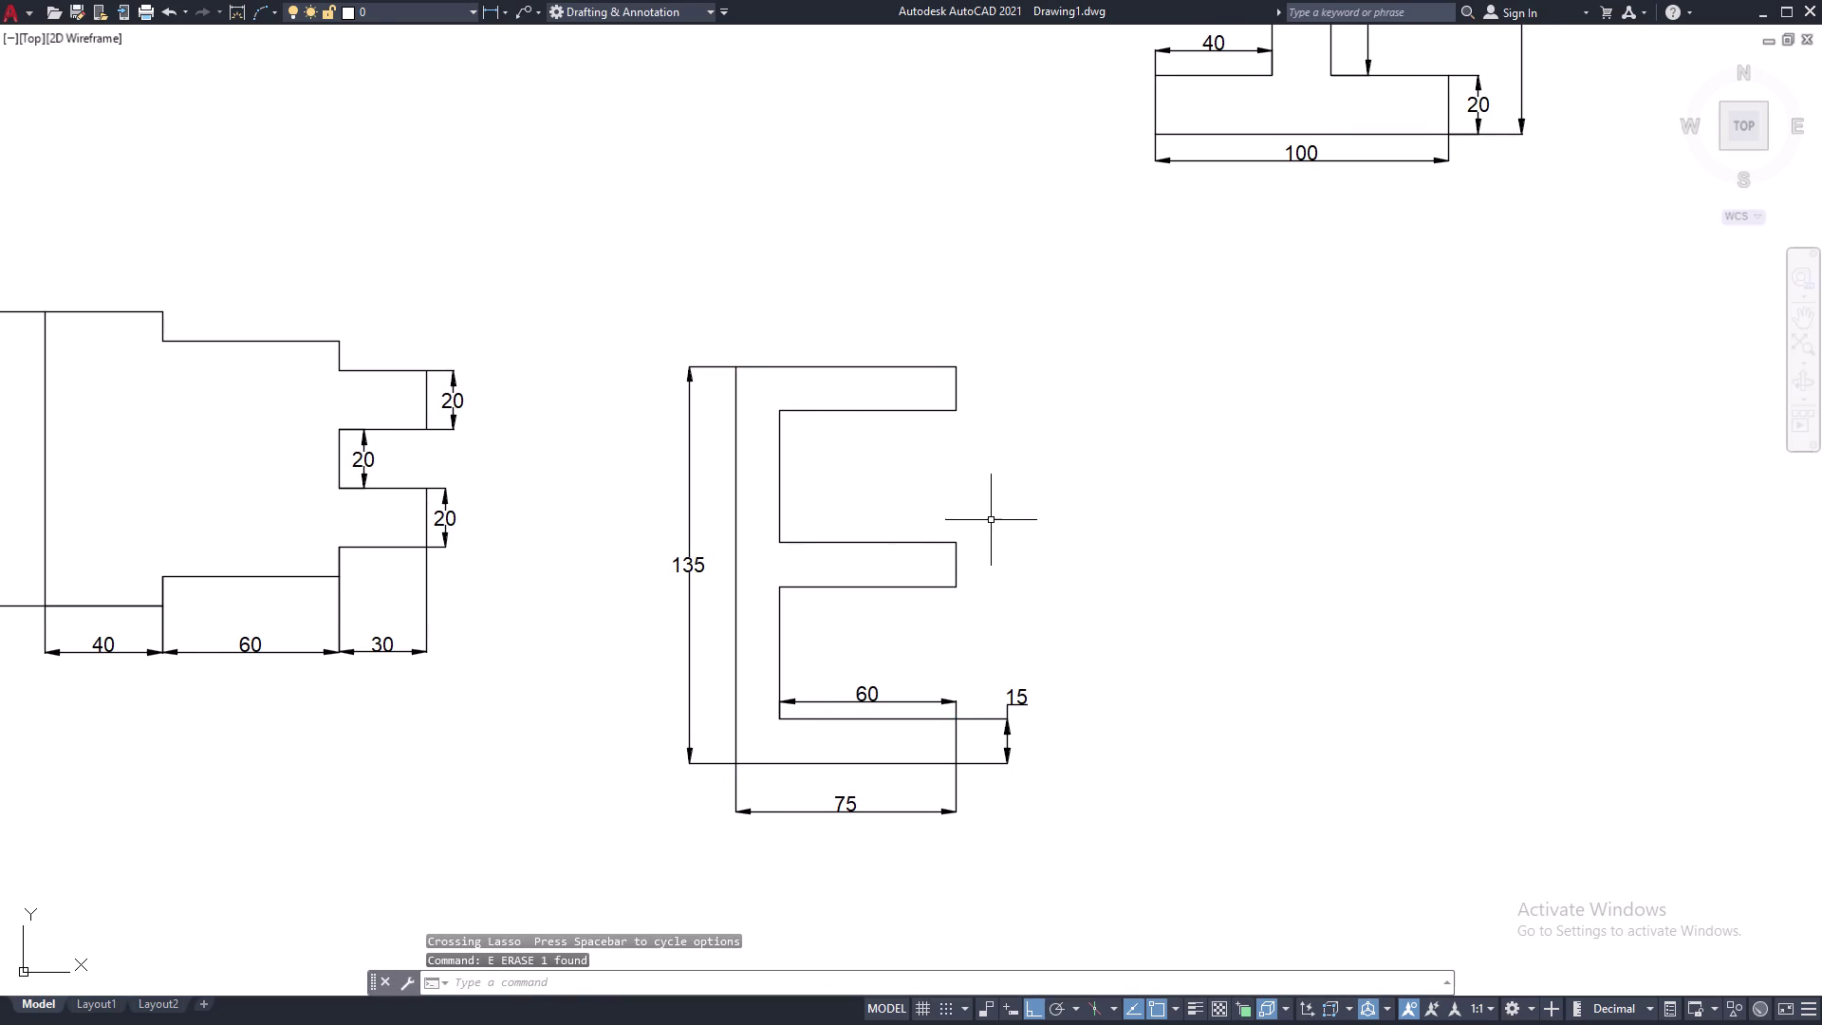
key(space)
key(Escape)
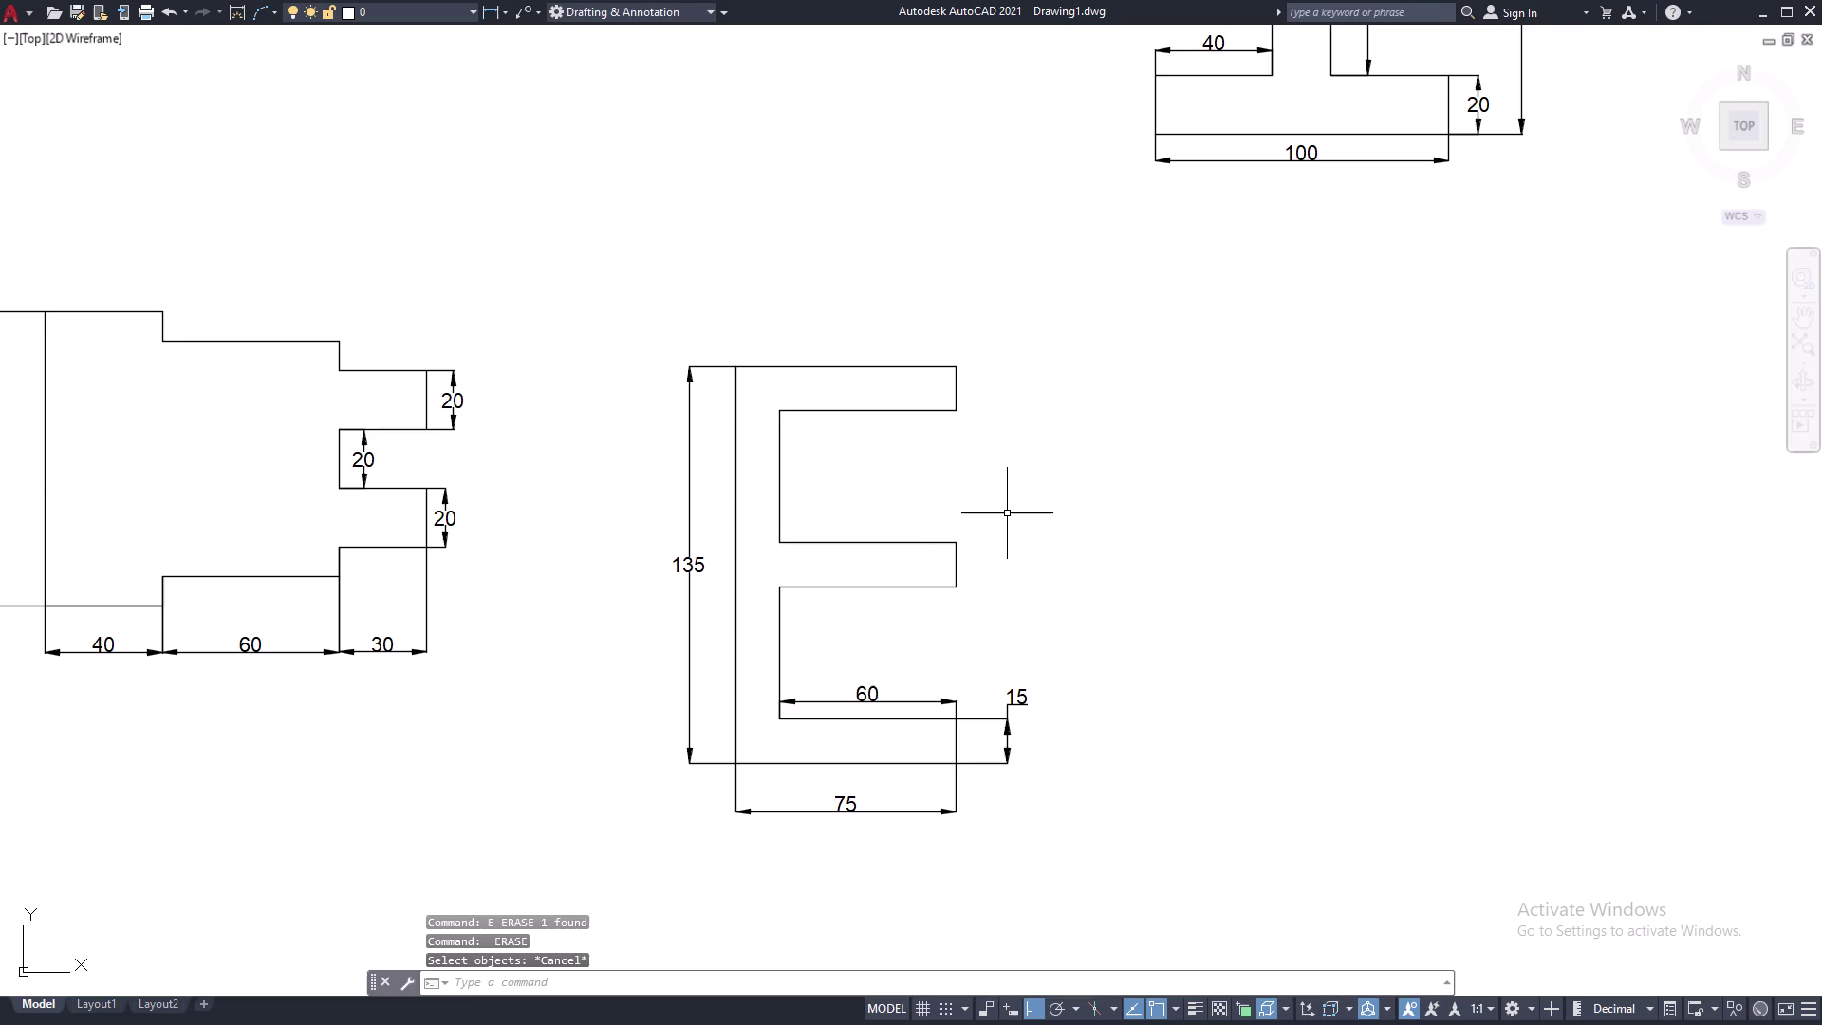
Dimension the E's upper opening again as 45 with DLI.
text(DLI)
key(space)
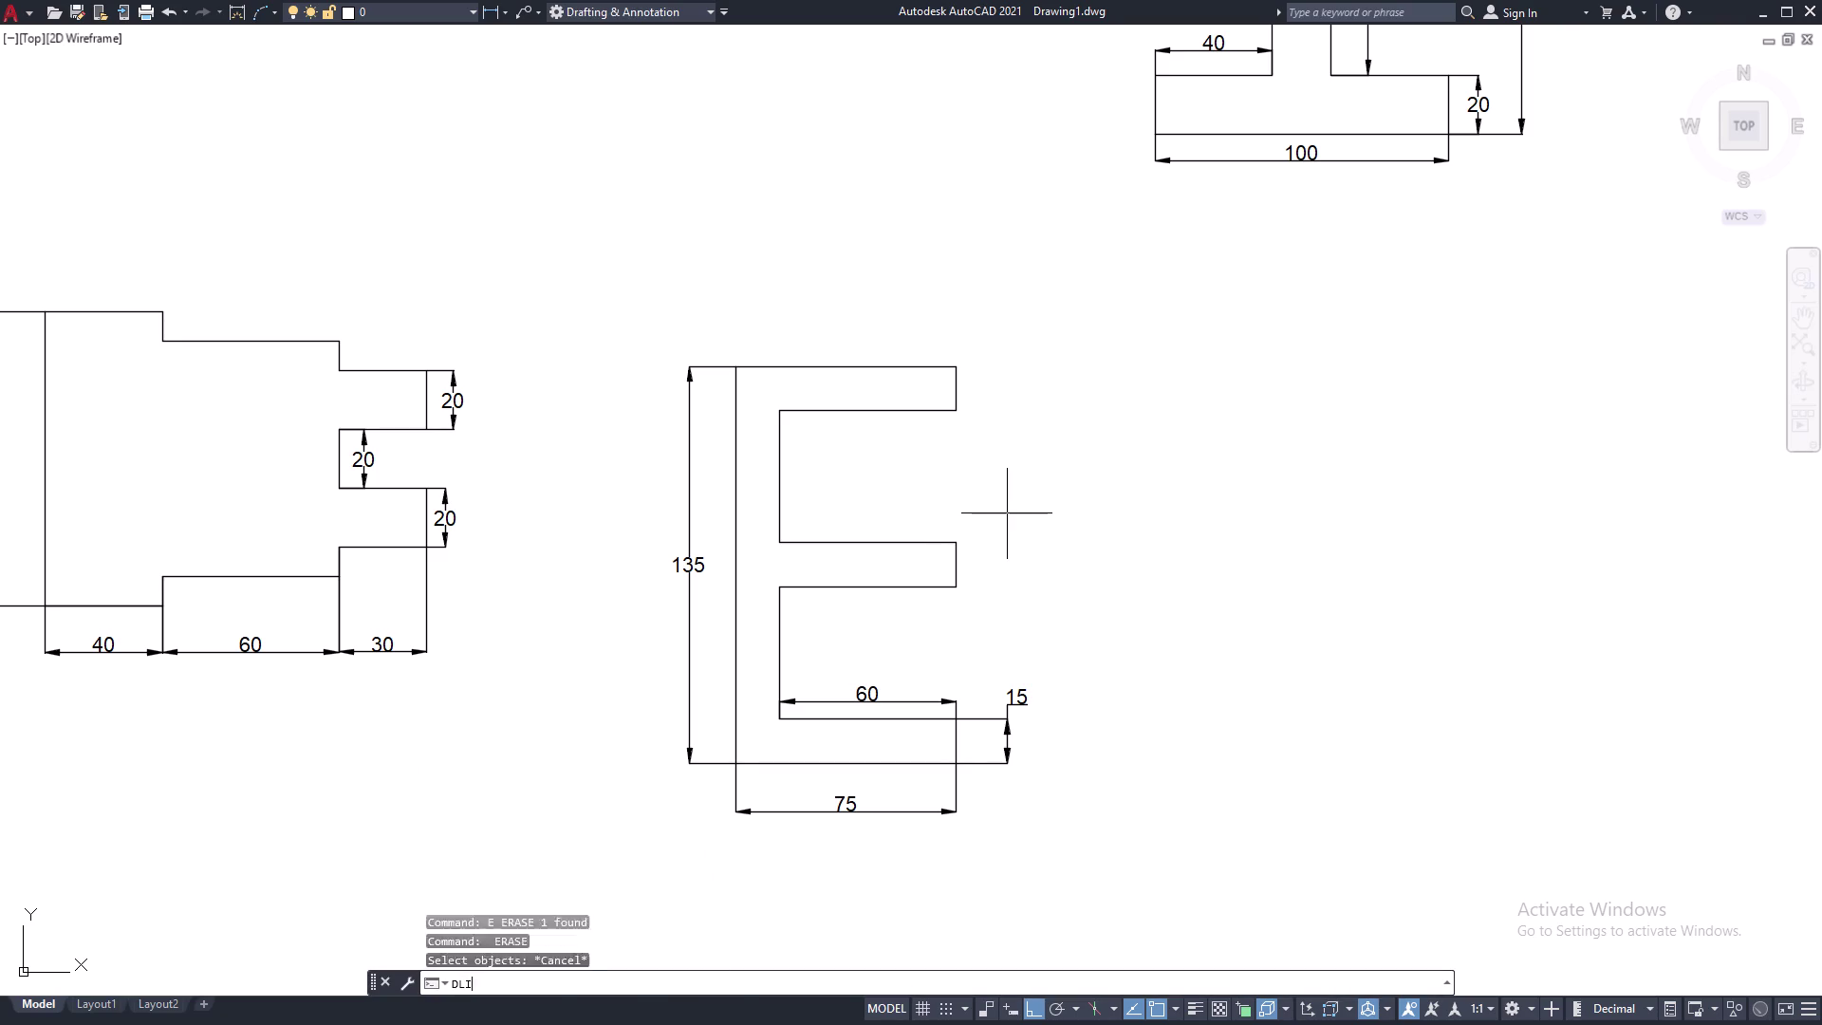
click(960, 545)
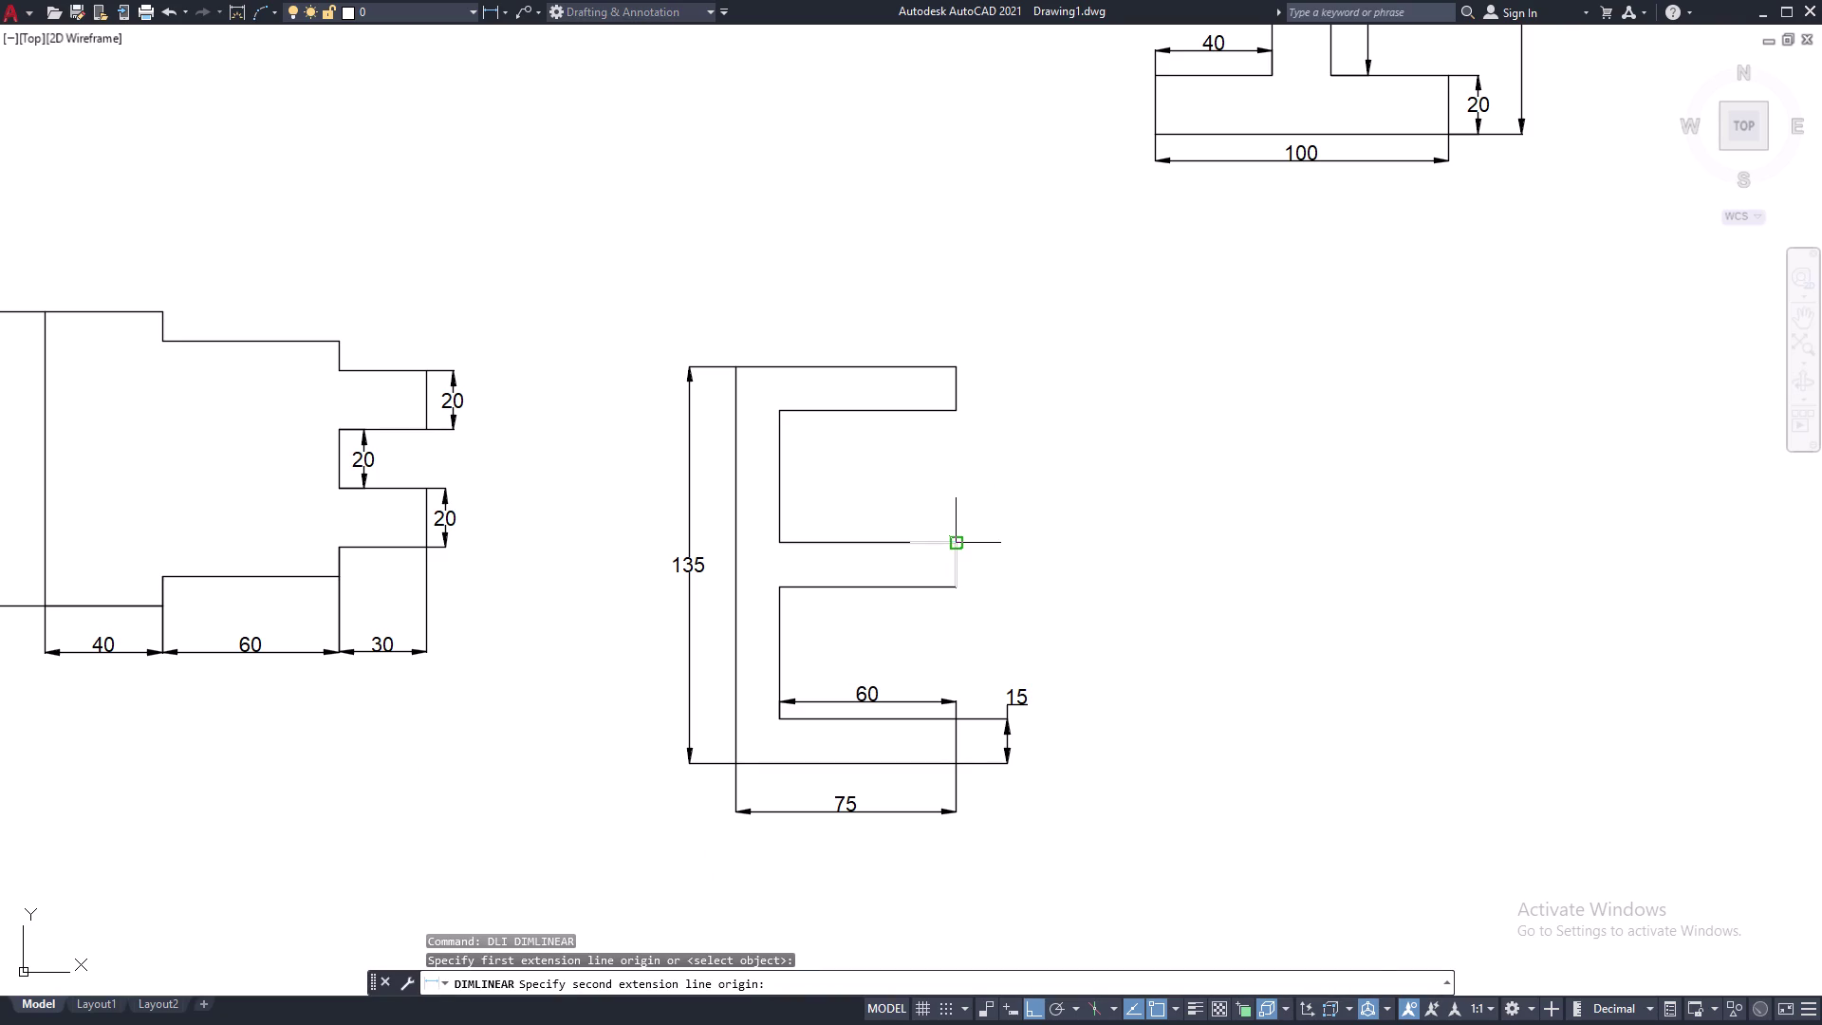
click(955, 408)
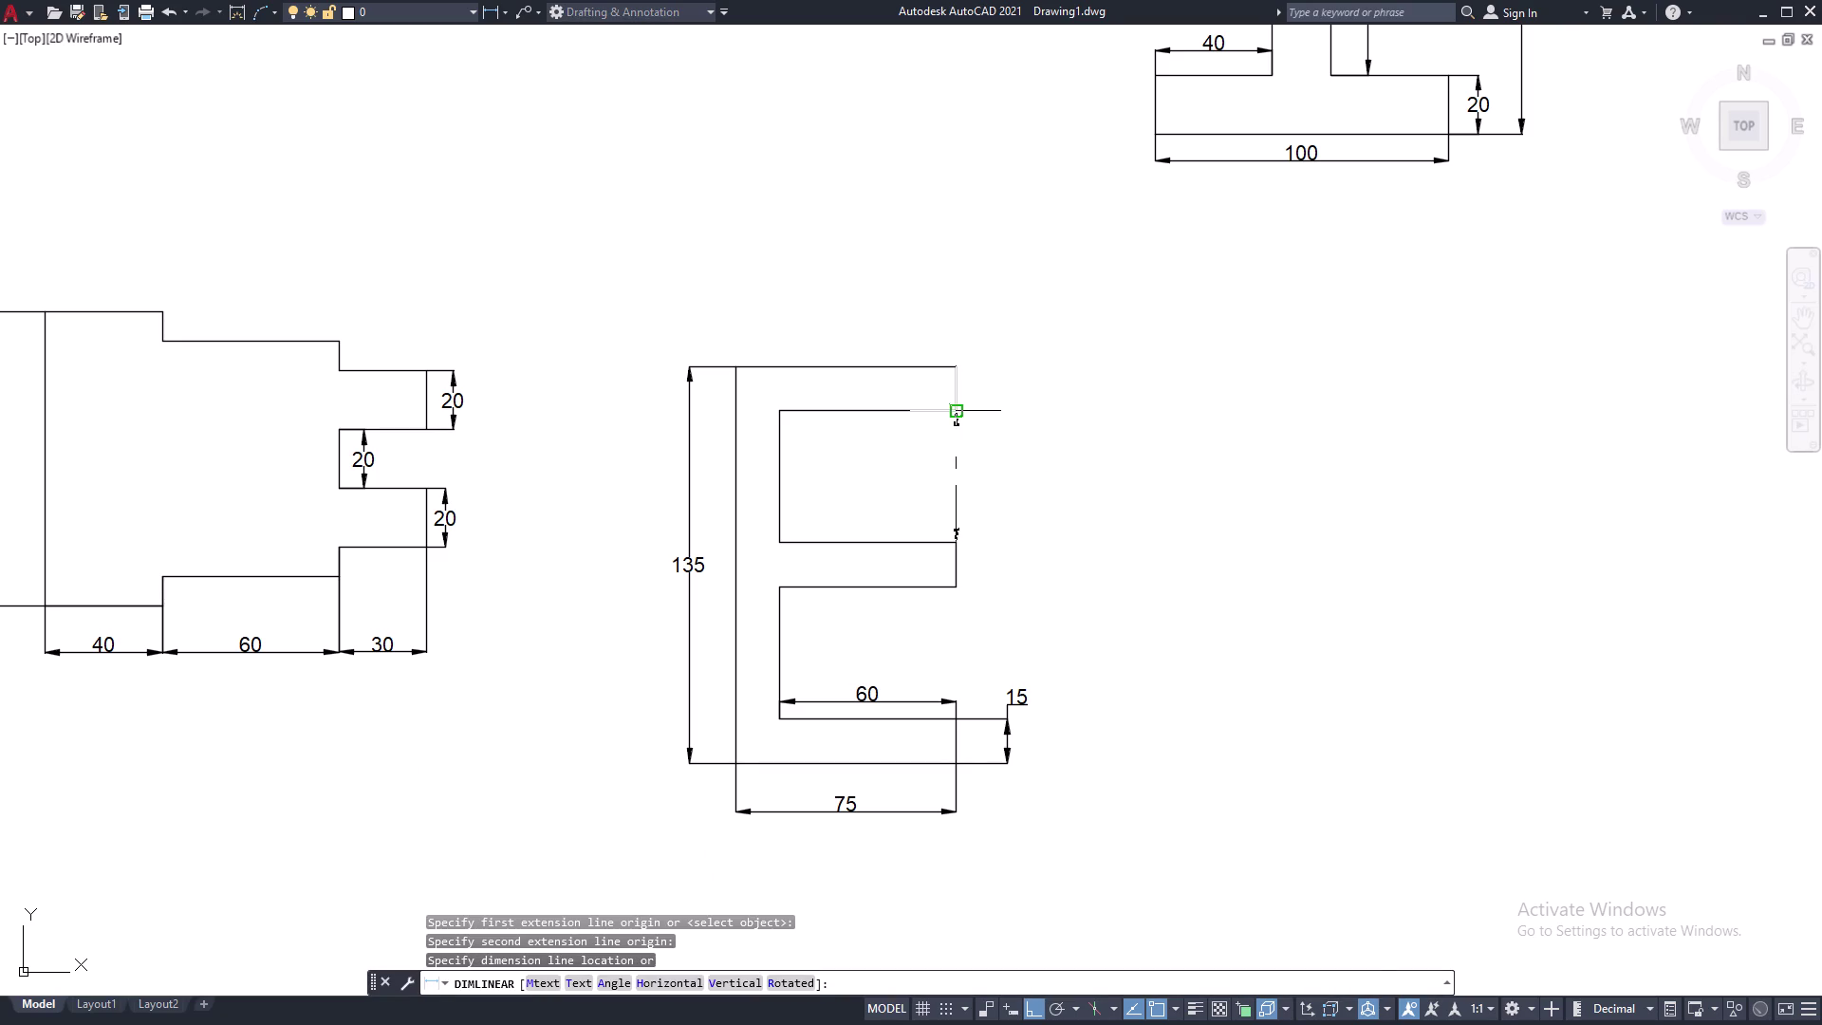
click(958, 410)
Try repositioning the new 45 dimension, then clear the selection.
scroll(down, 3)
middle_drag(1178, 542, 845, 580)
scroll(up, 3)
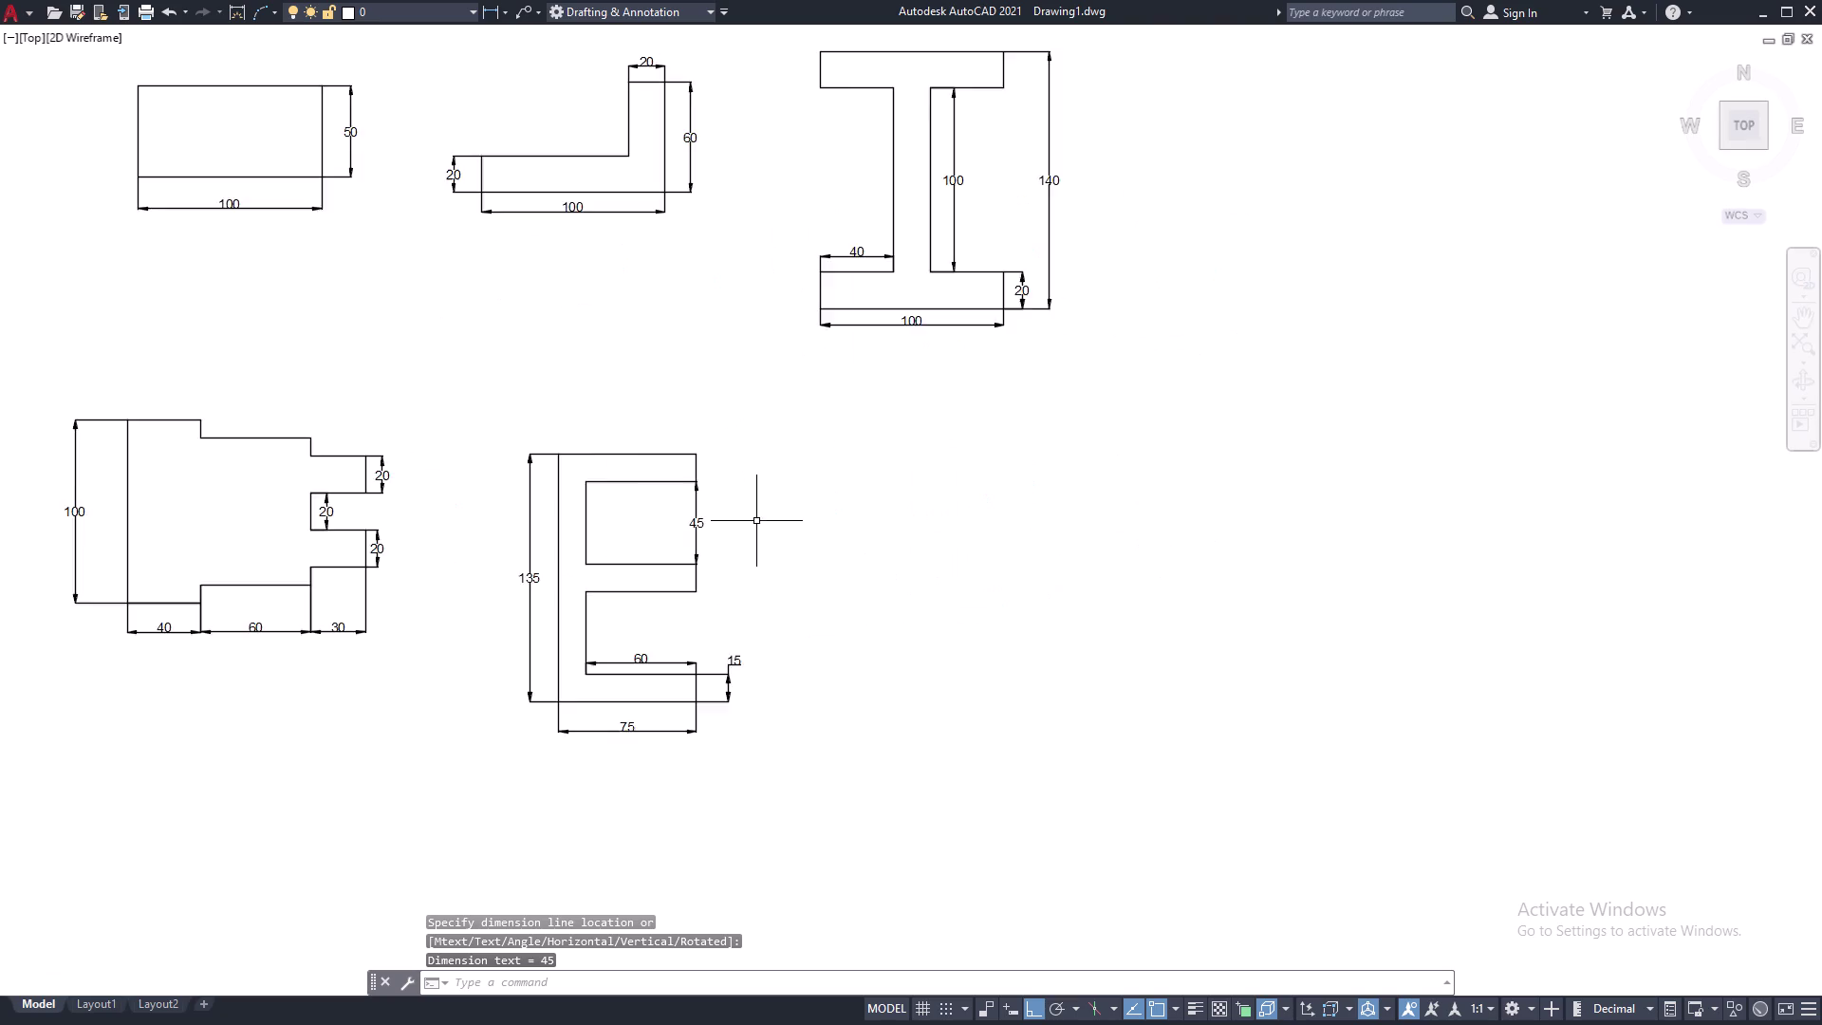
click(662, 516)
click(660, 522)
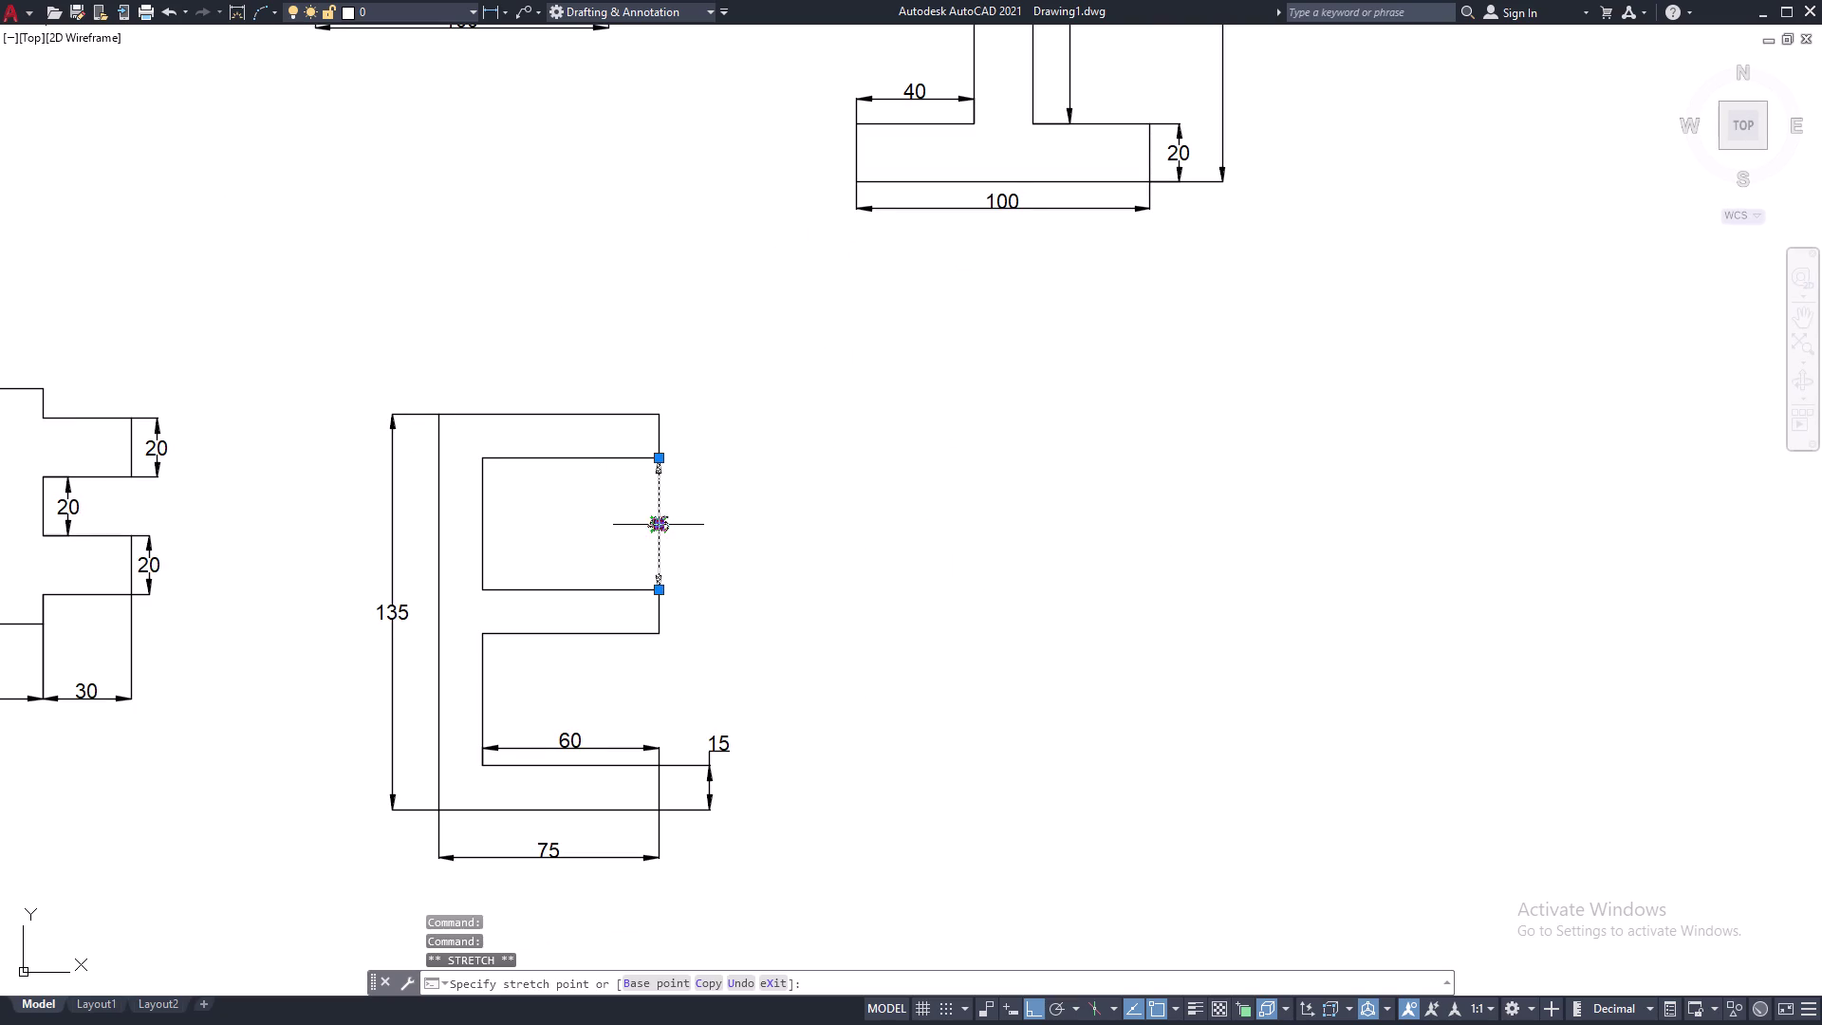
click(704, 536)
scroll(down, 3)
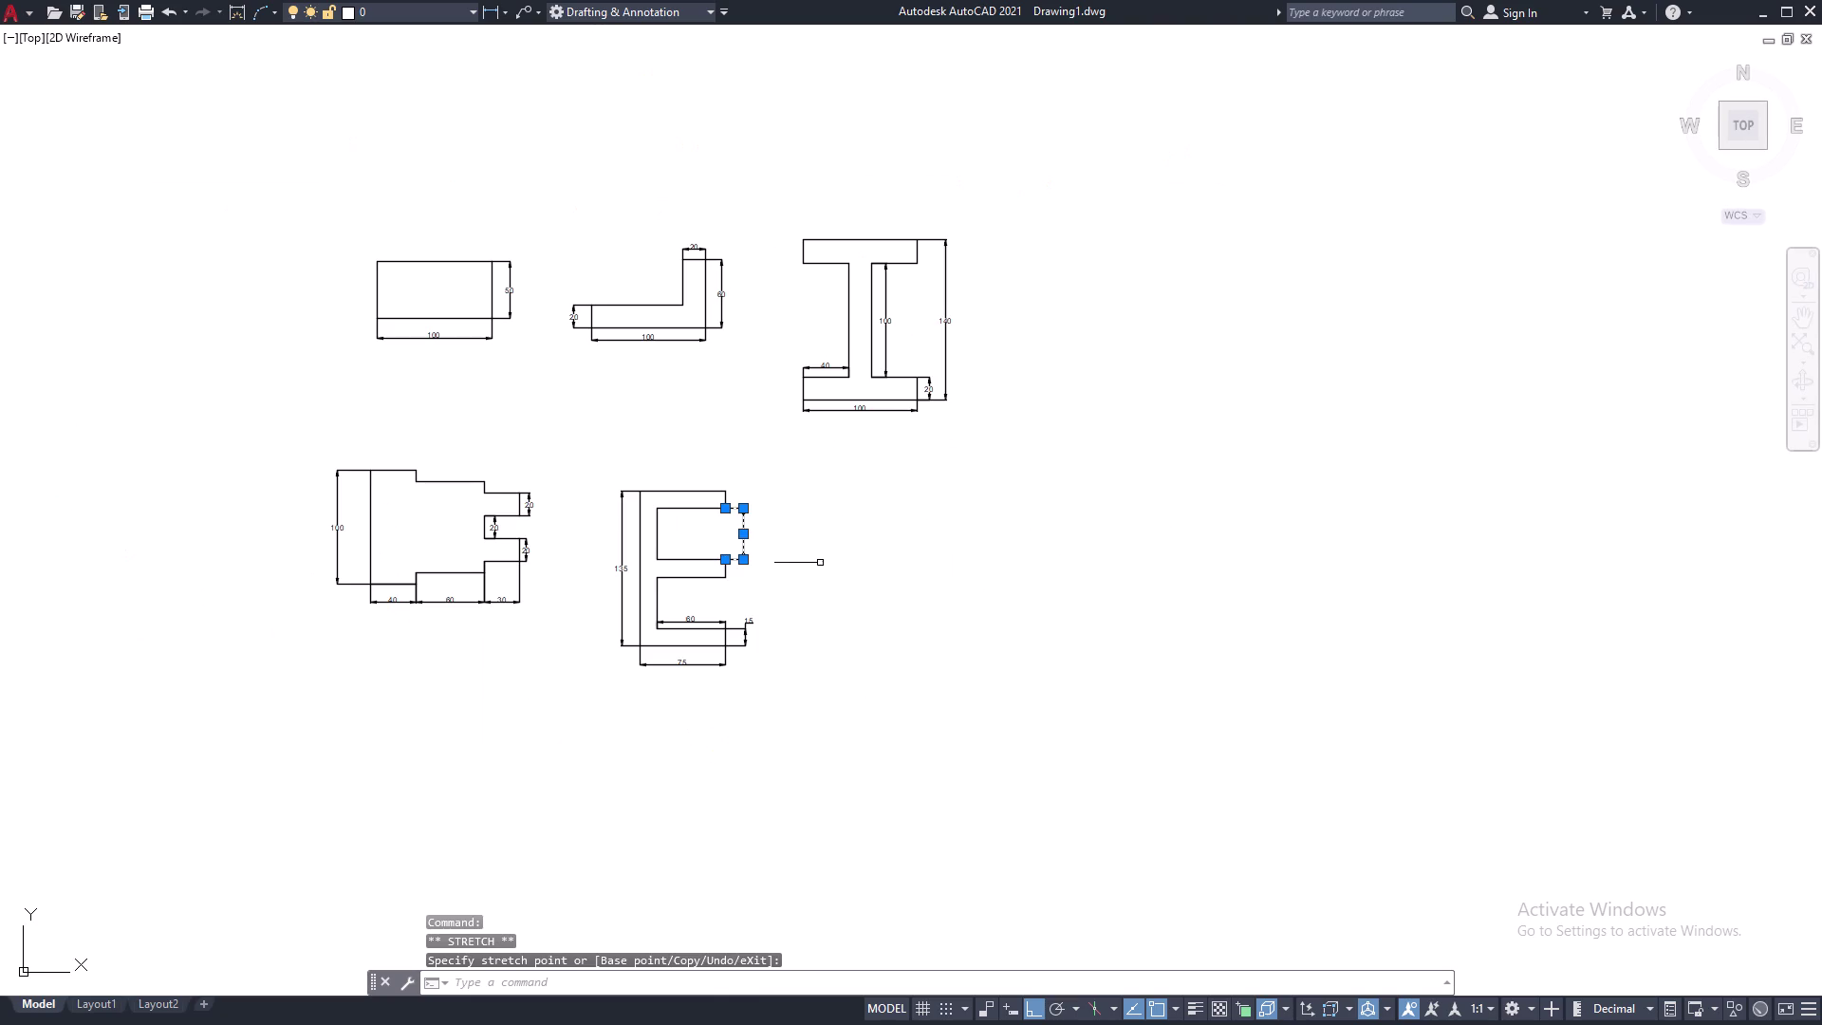
click(840, 566)
key(Escape)
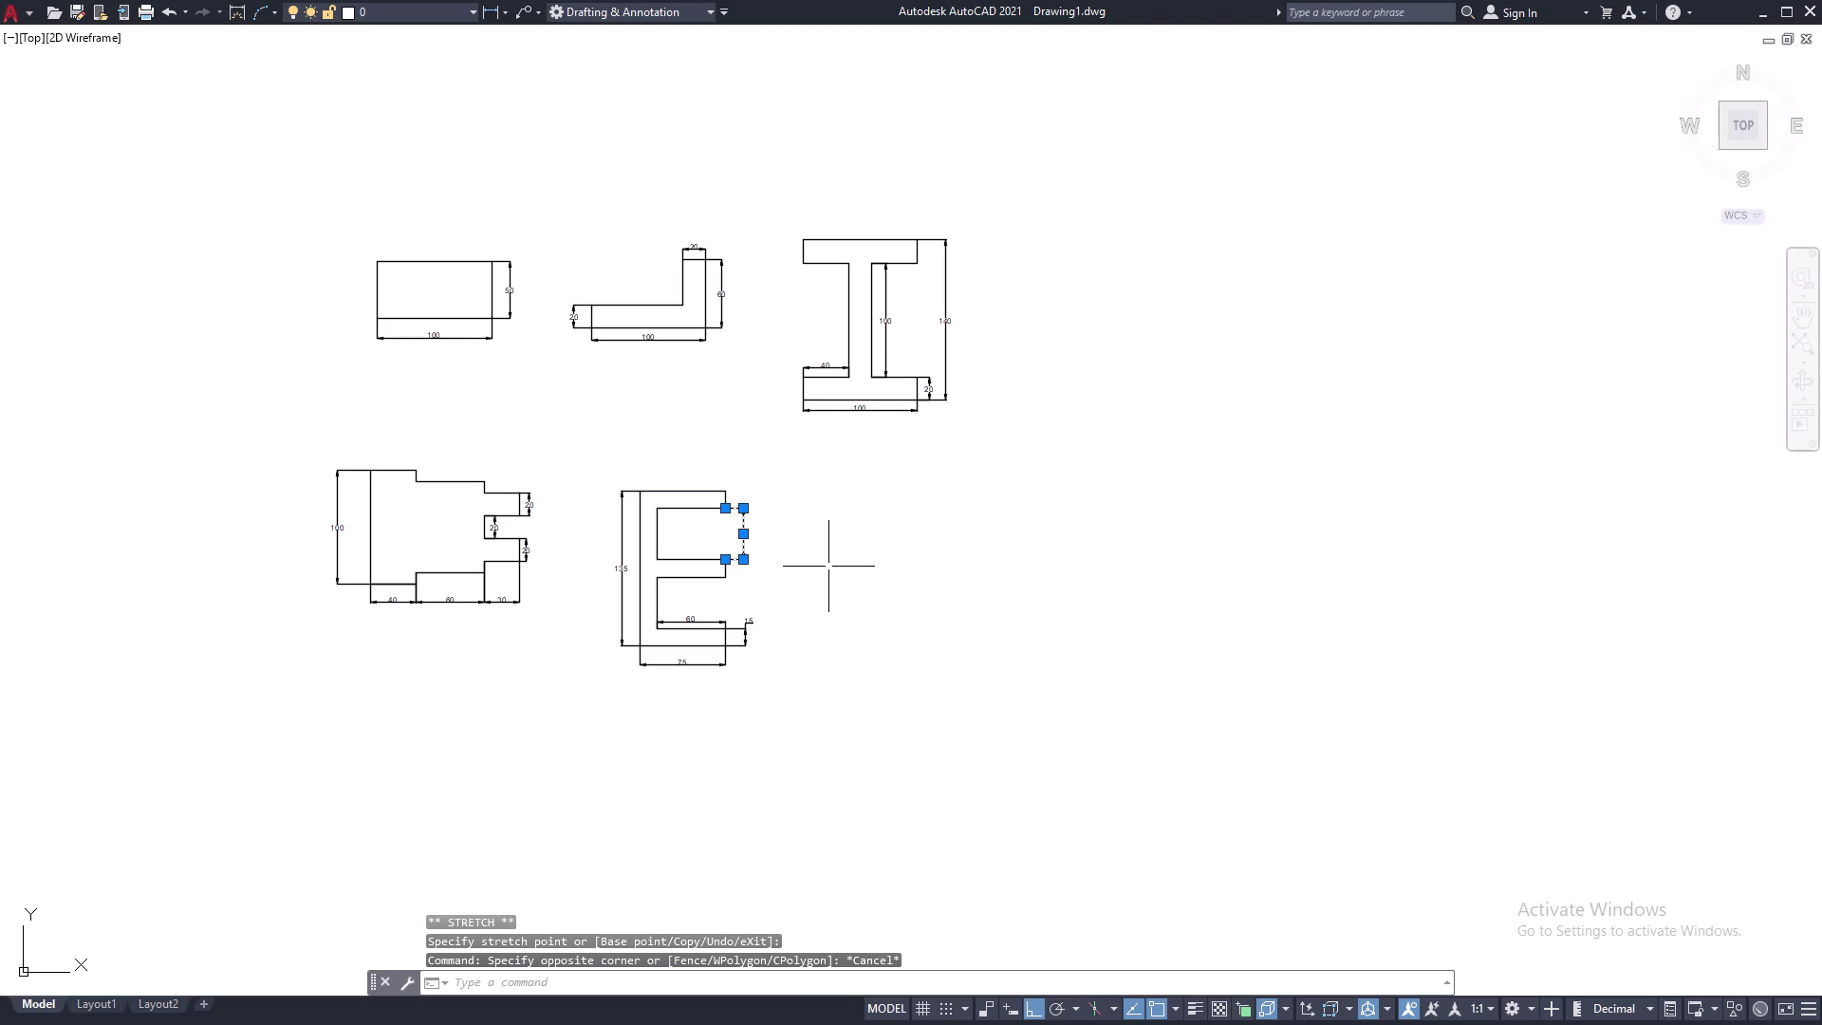
key(Escape)
Pan and zoom to bring all the outlines into view.
middle_drag(809, 567, 756, 570)
scroll(up, 3)
middle_drag(753, 570, 826, 519)
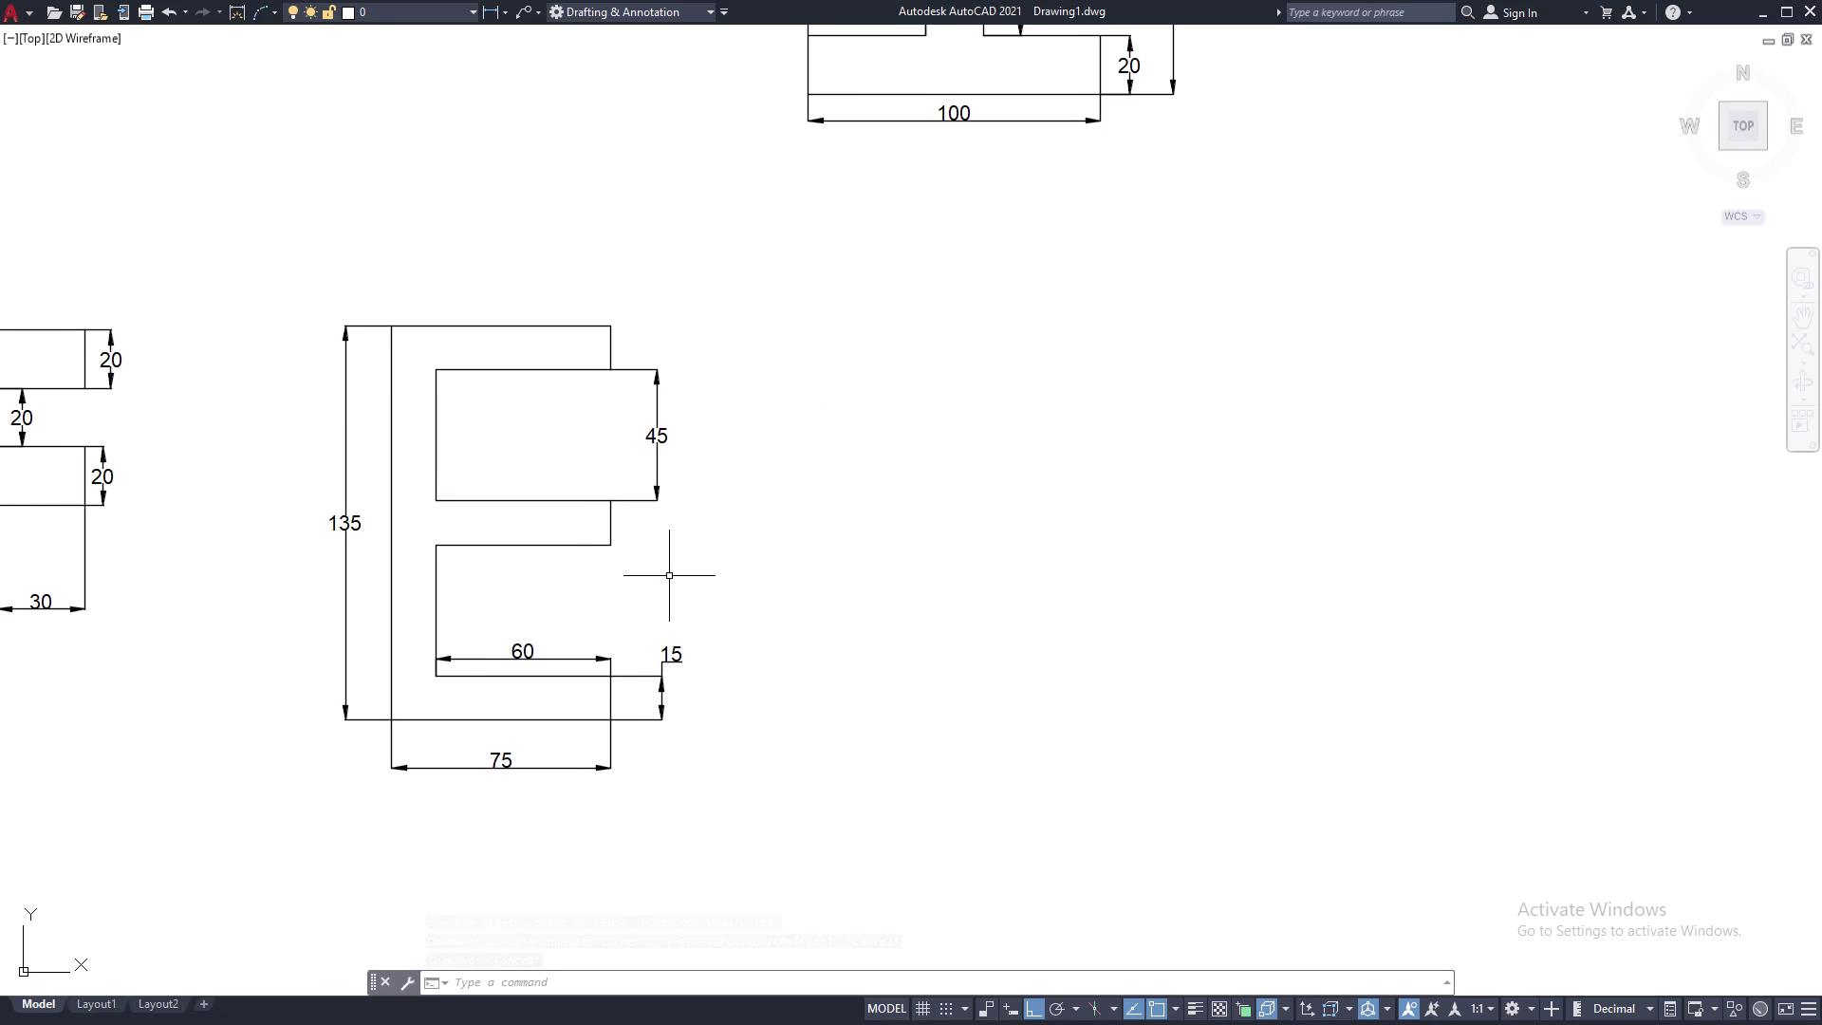
middle_drag(669, 576, 941, 564)
scroll(down, 3)
middle_drag(974, 563, 869, 614)
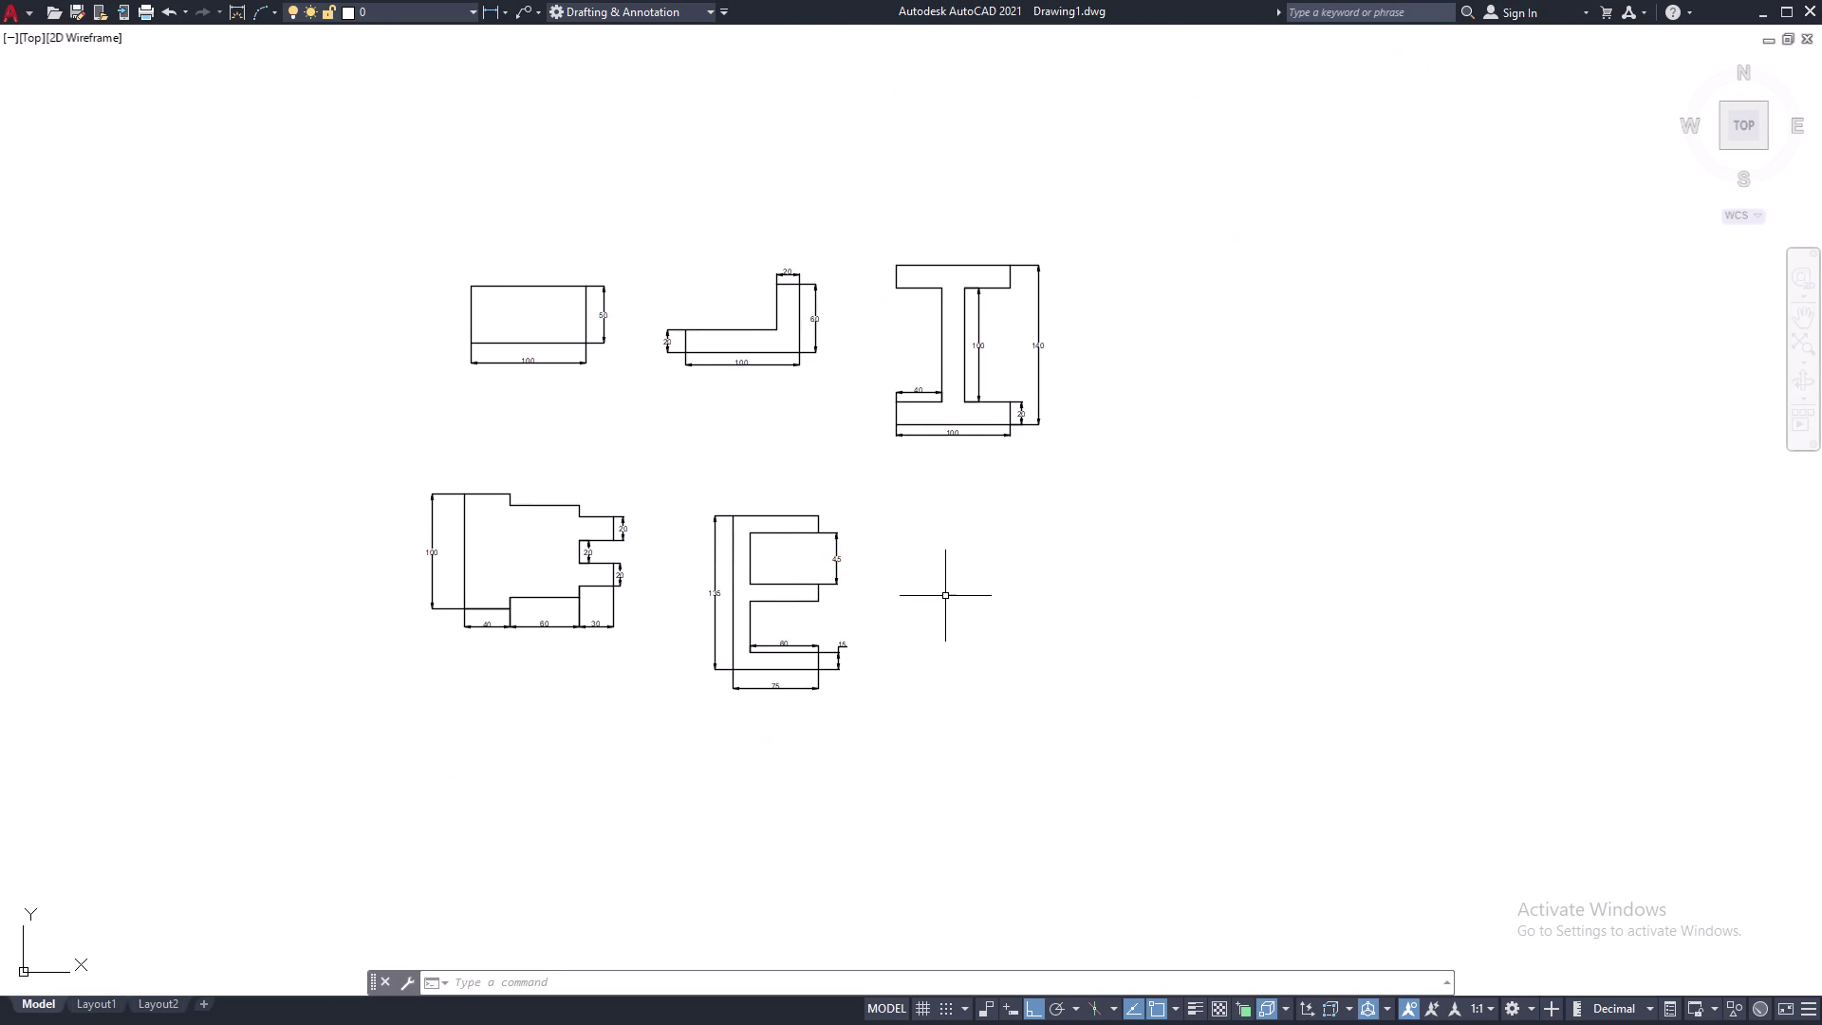
scroll(up, 3)
middle_drag(945, 596, 851, 611)
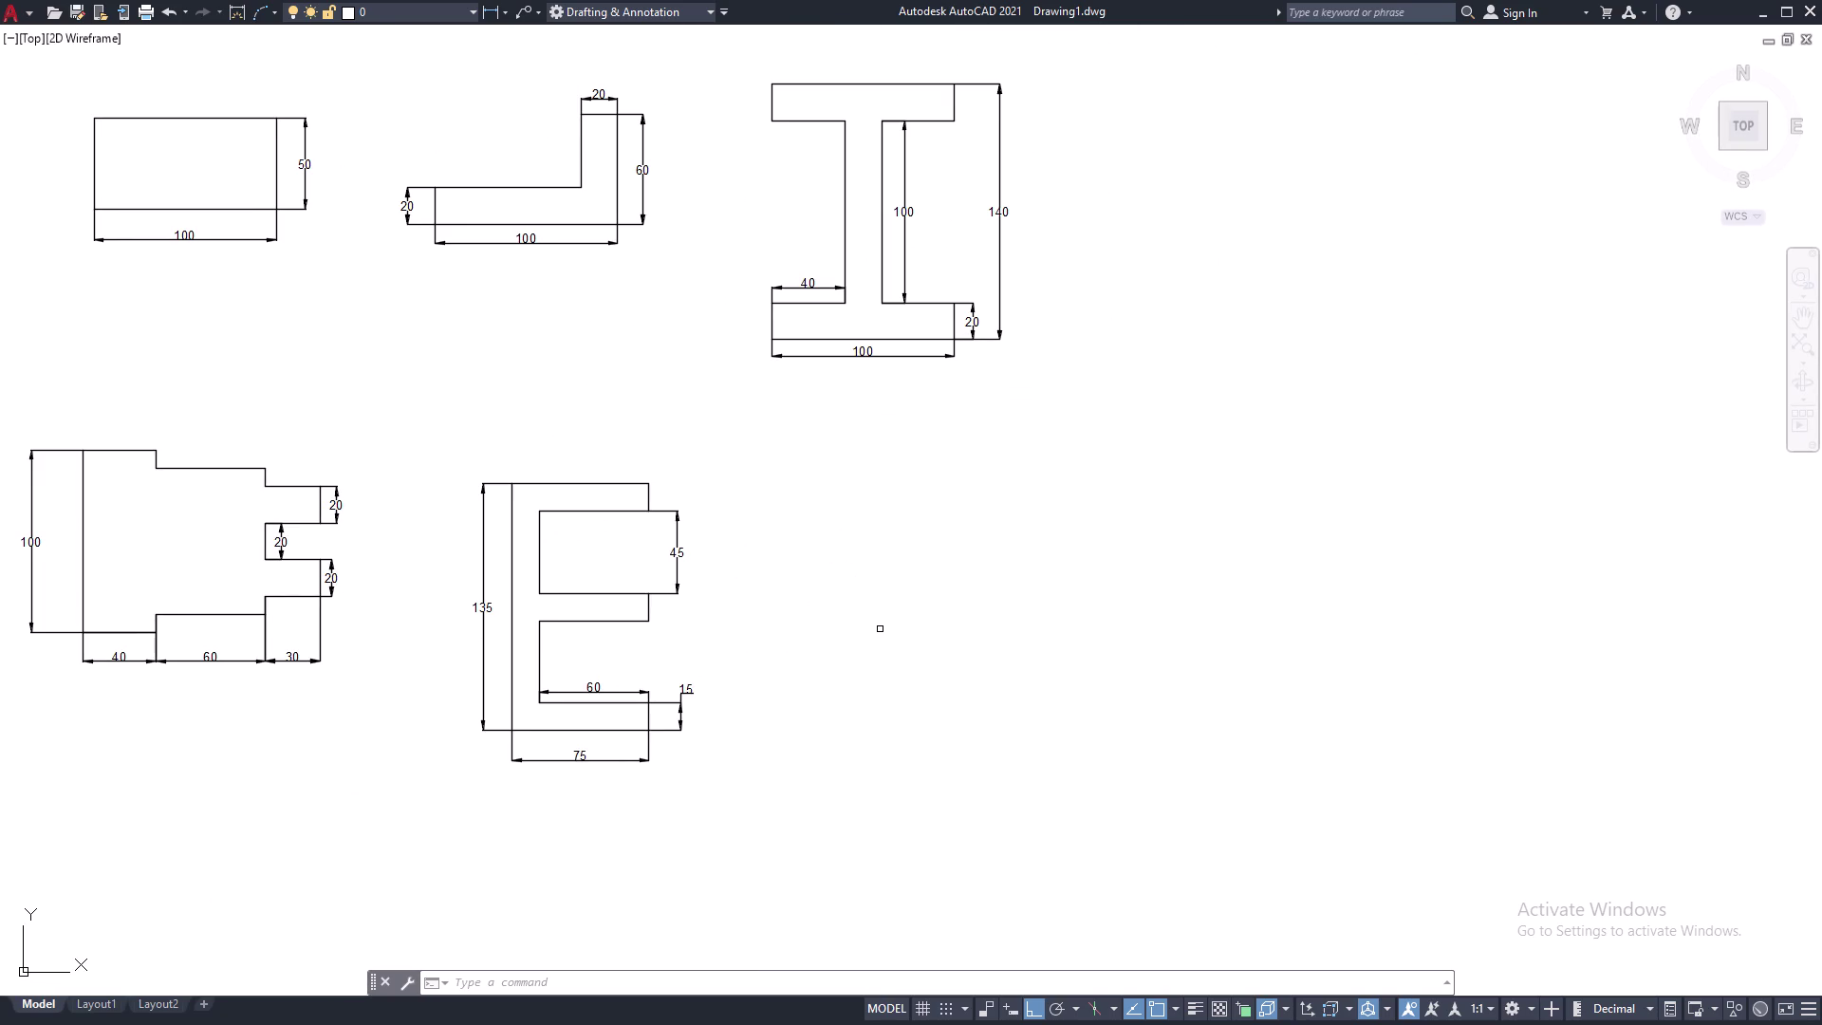
Start the outline right of the E with edges 100, 20, 20, 20, 30, 50, 30.
text(L)
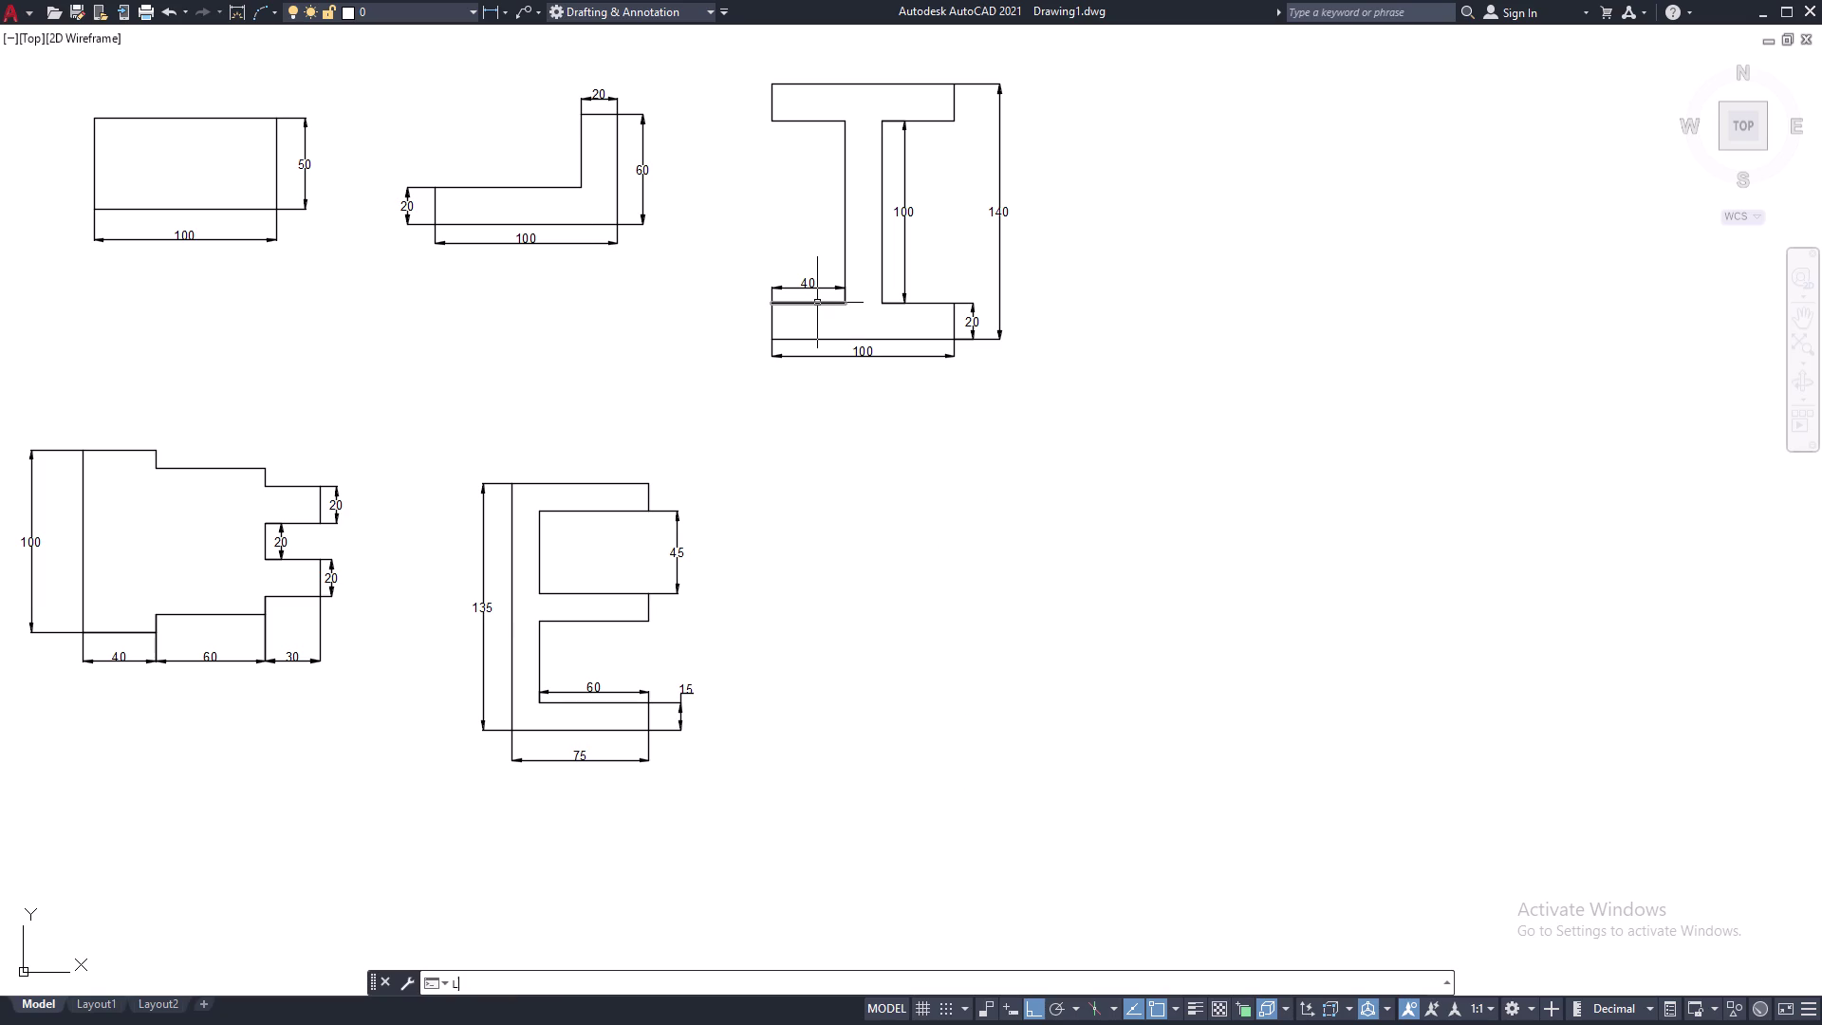
key(space)
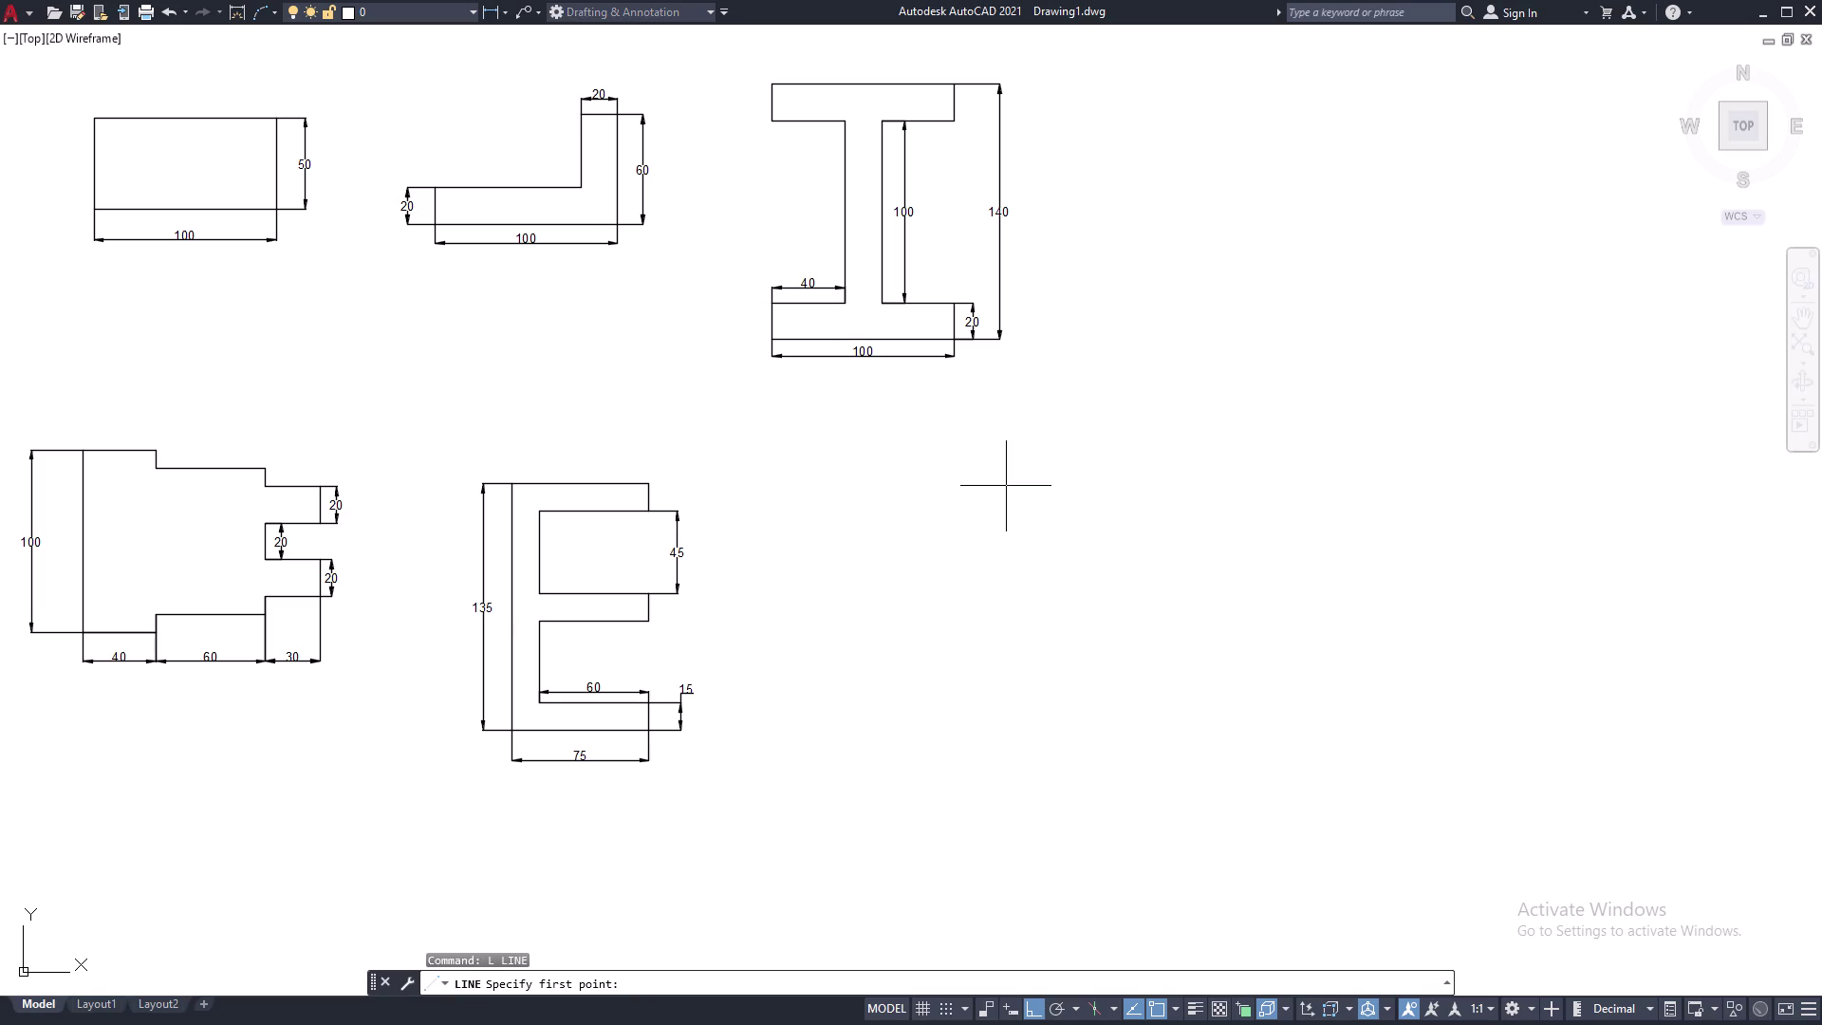
click(823, 491)
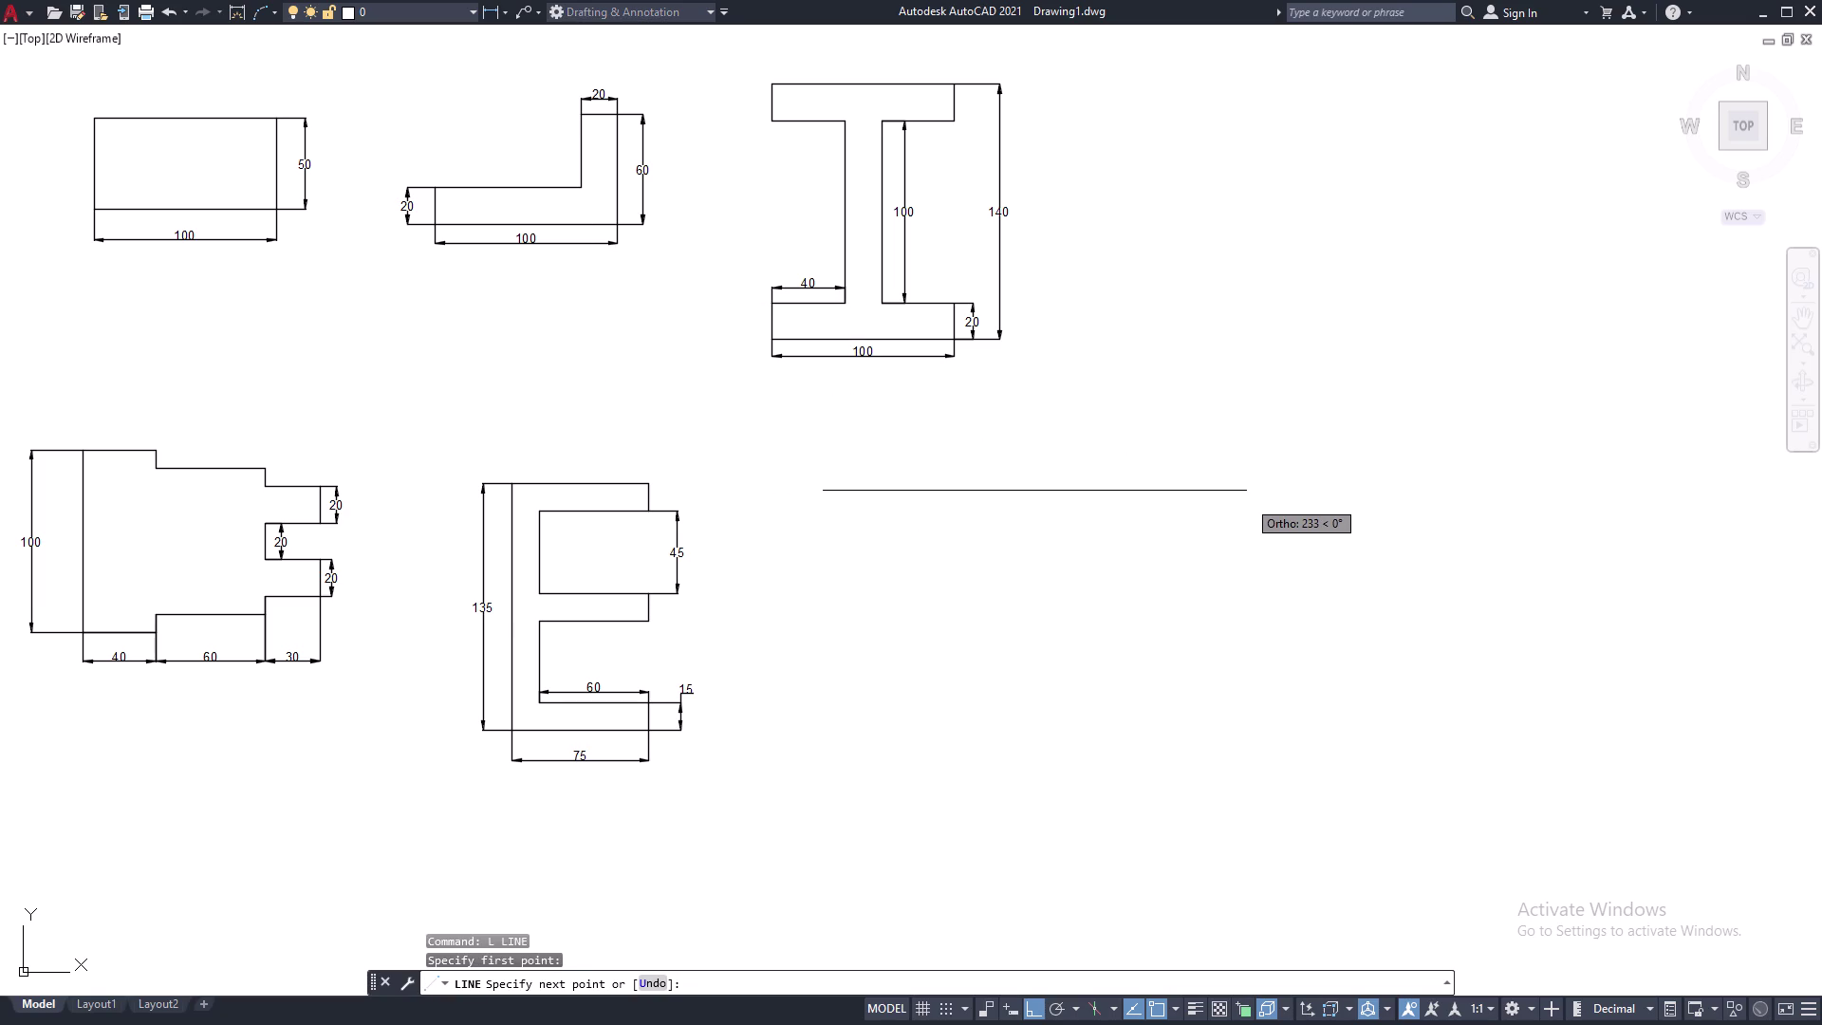
text(100)
key(space)
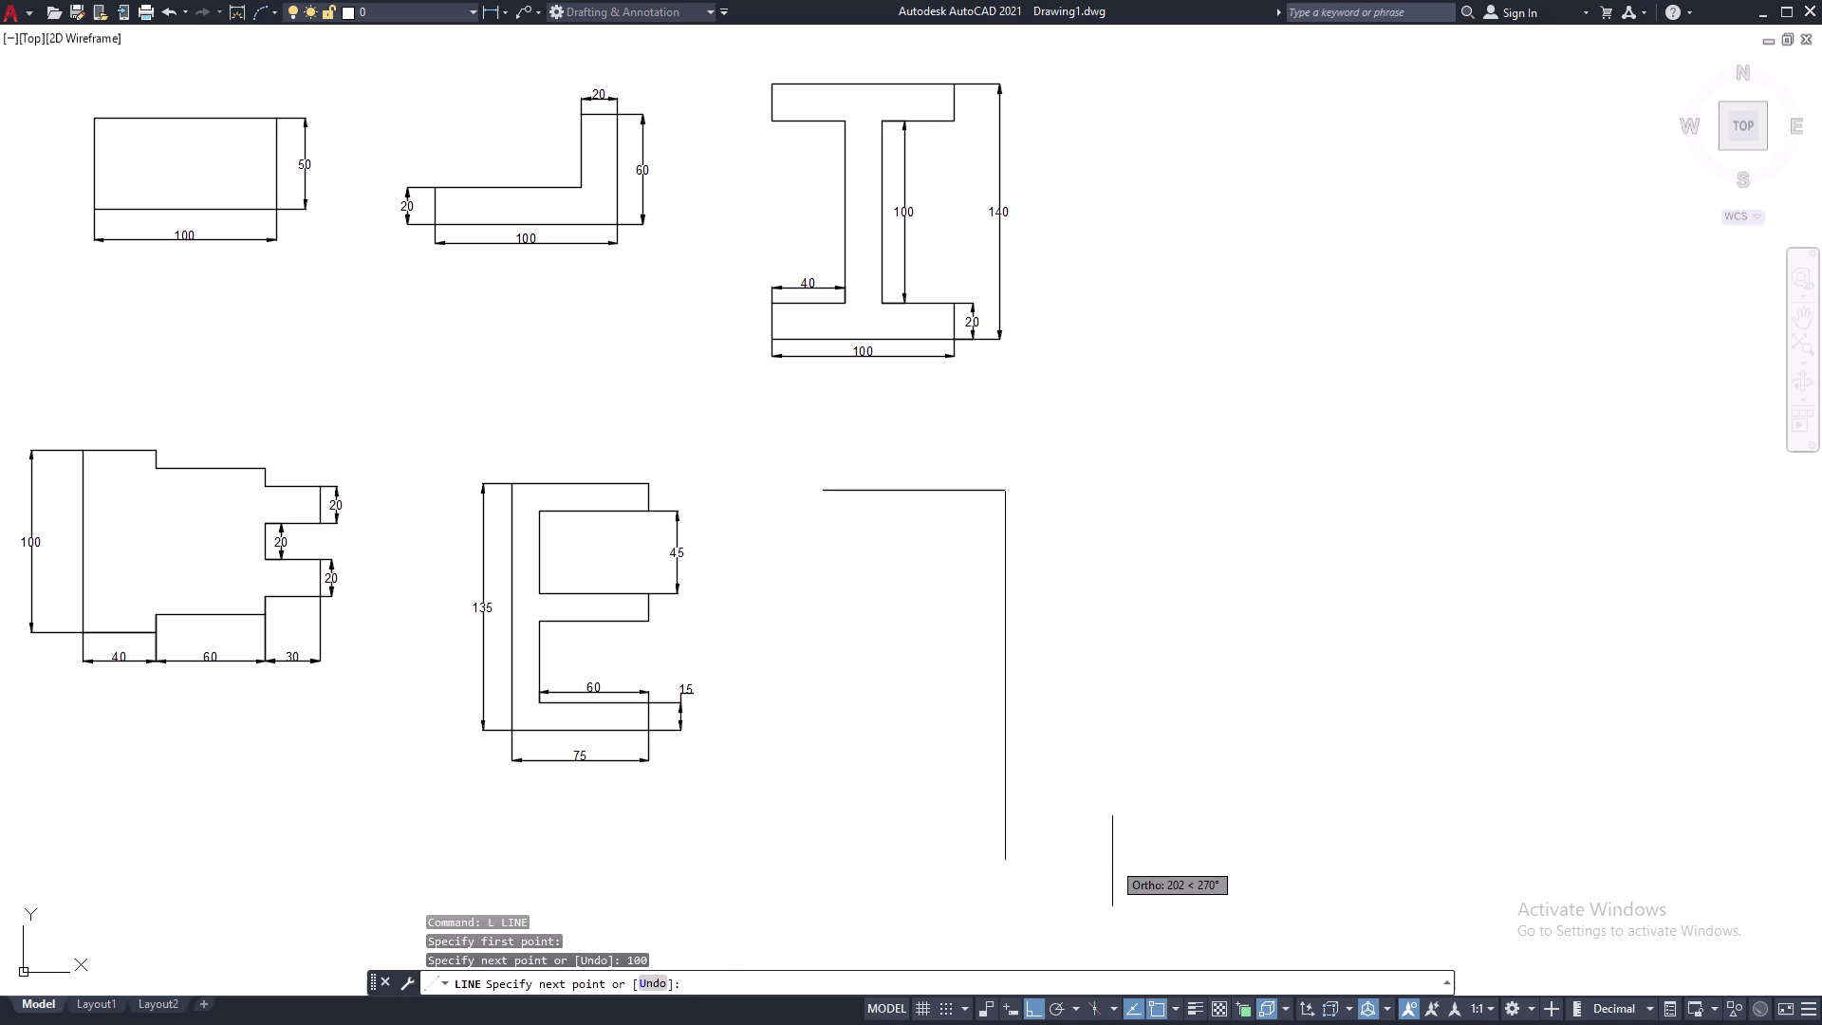
text(20)
key(space)
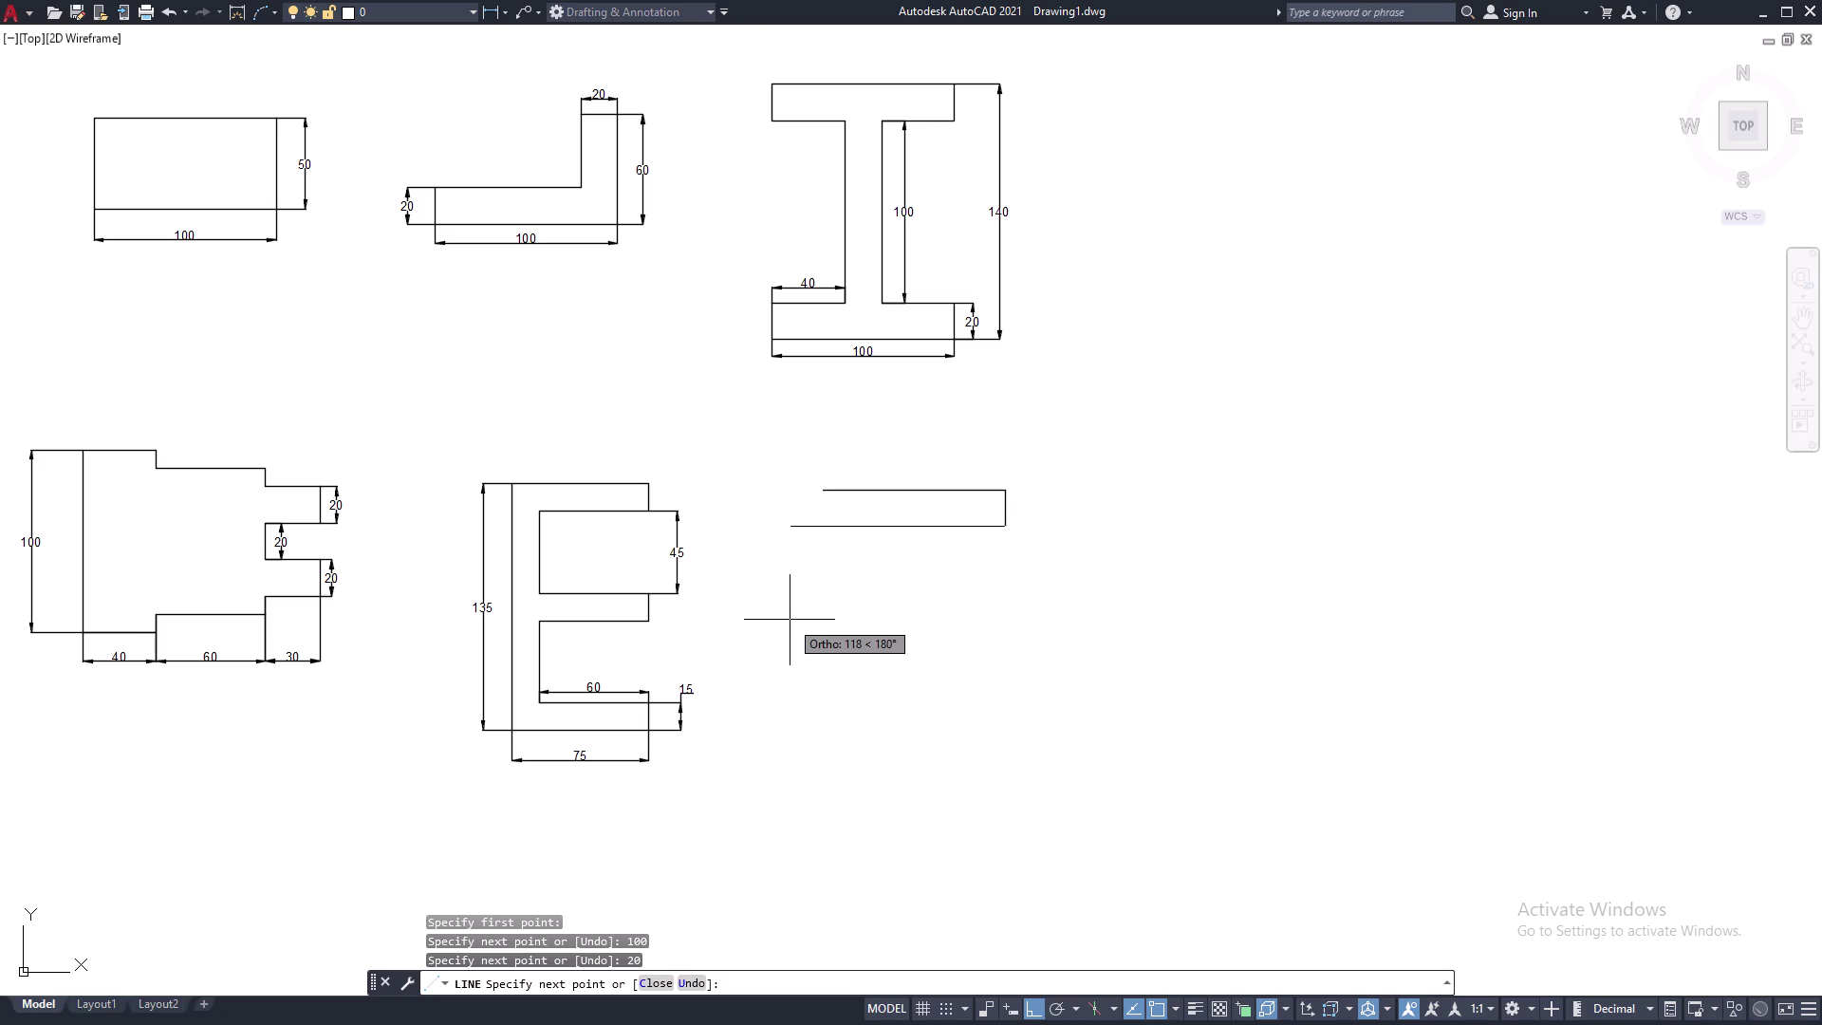
text(20)
key(space)
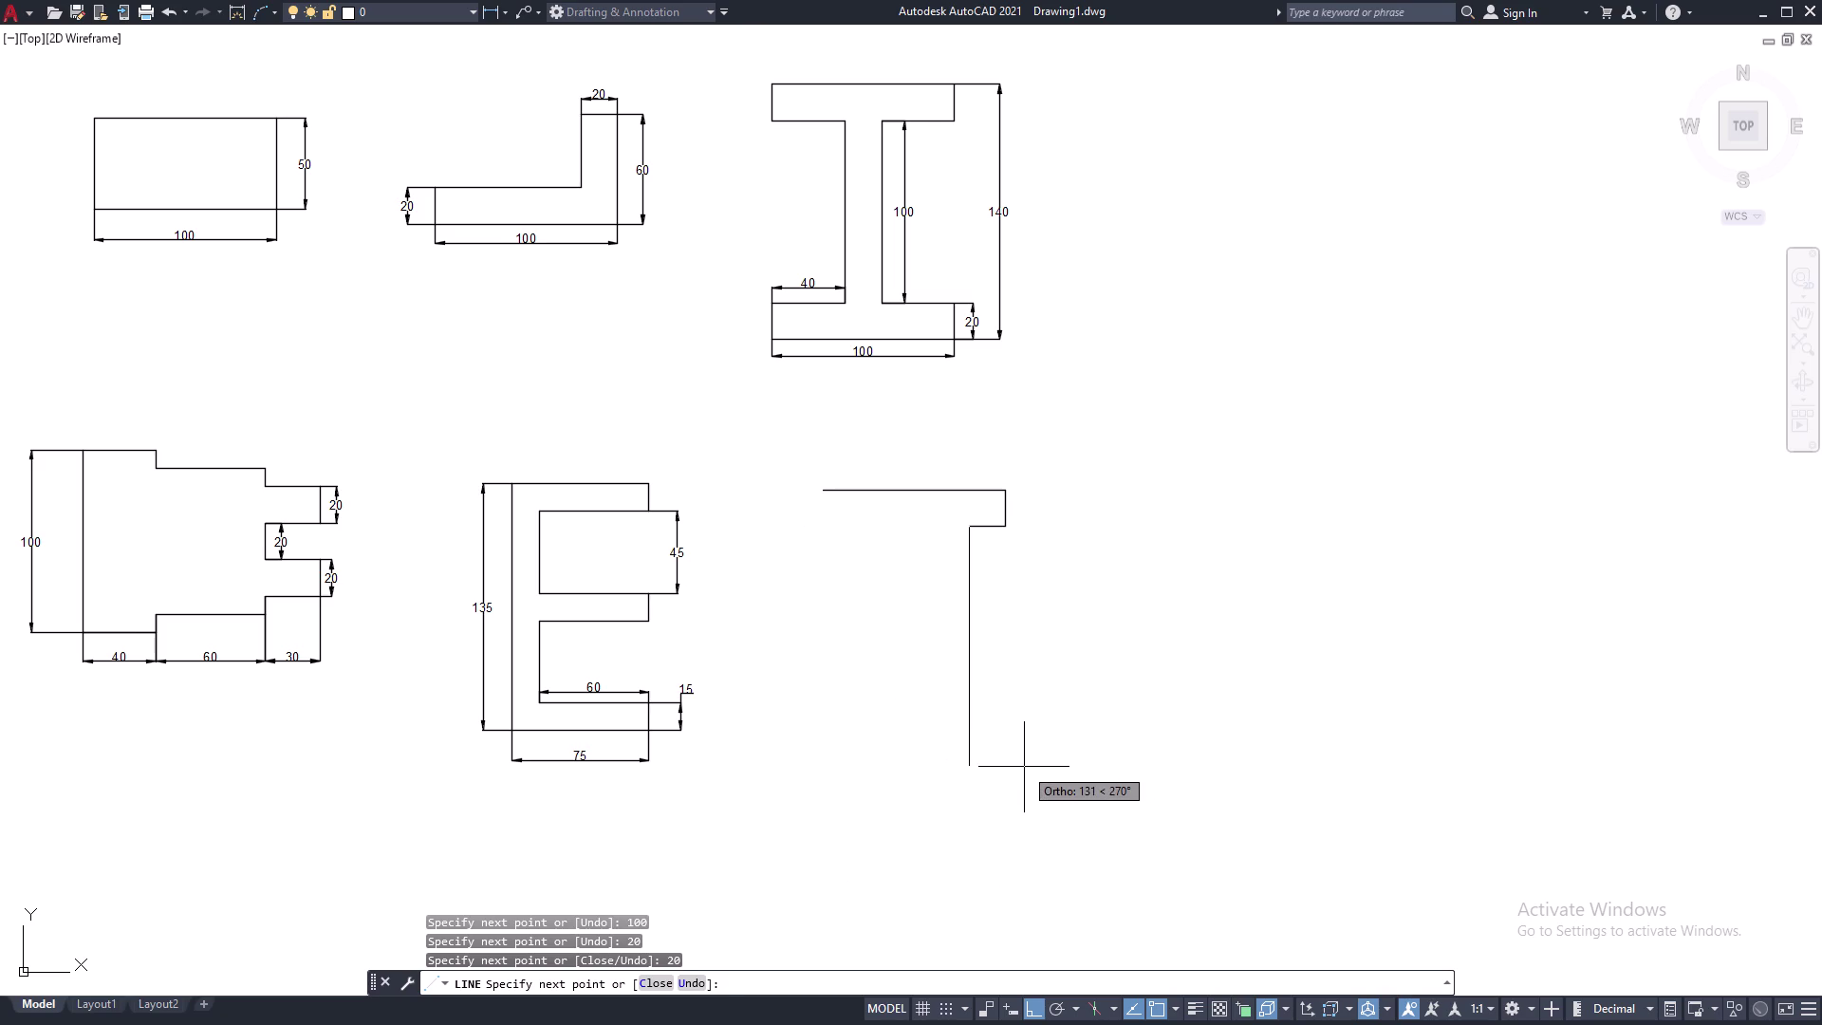
text(20)
key(space)
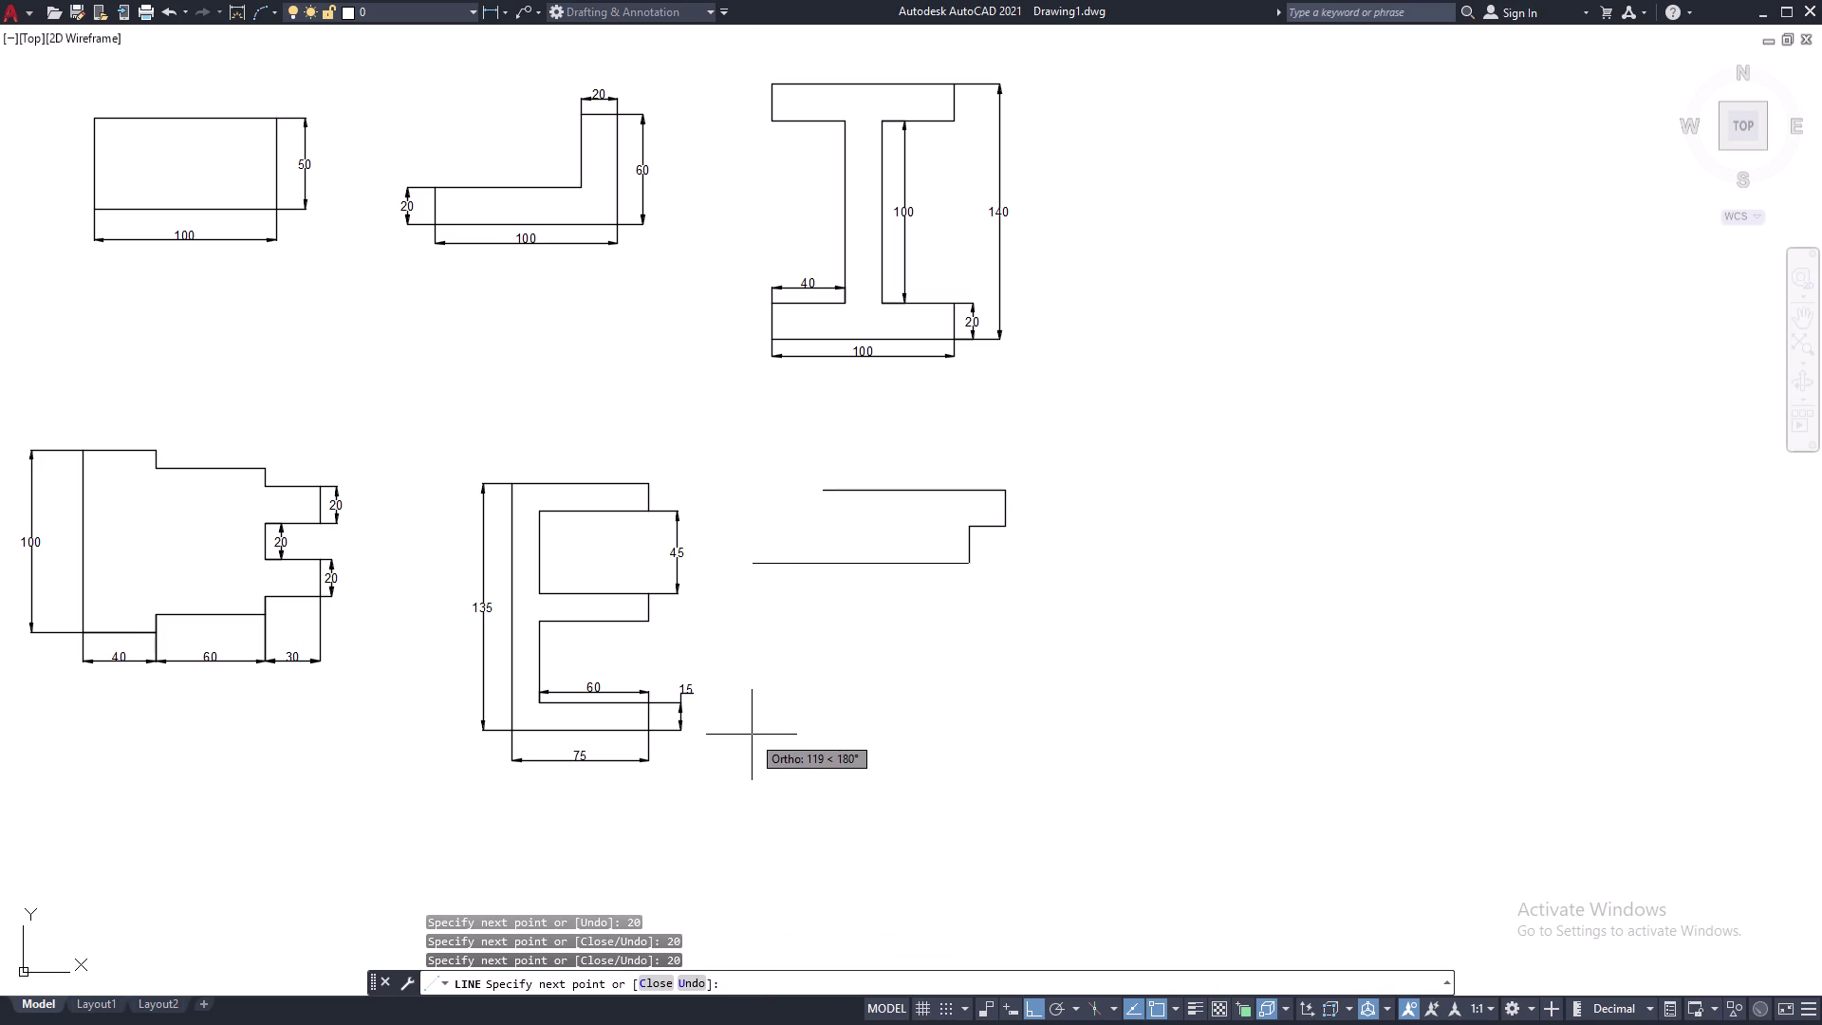
text(30)
key(space)
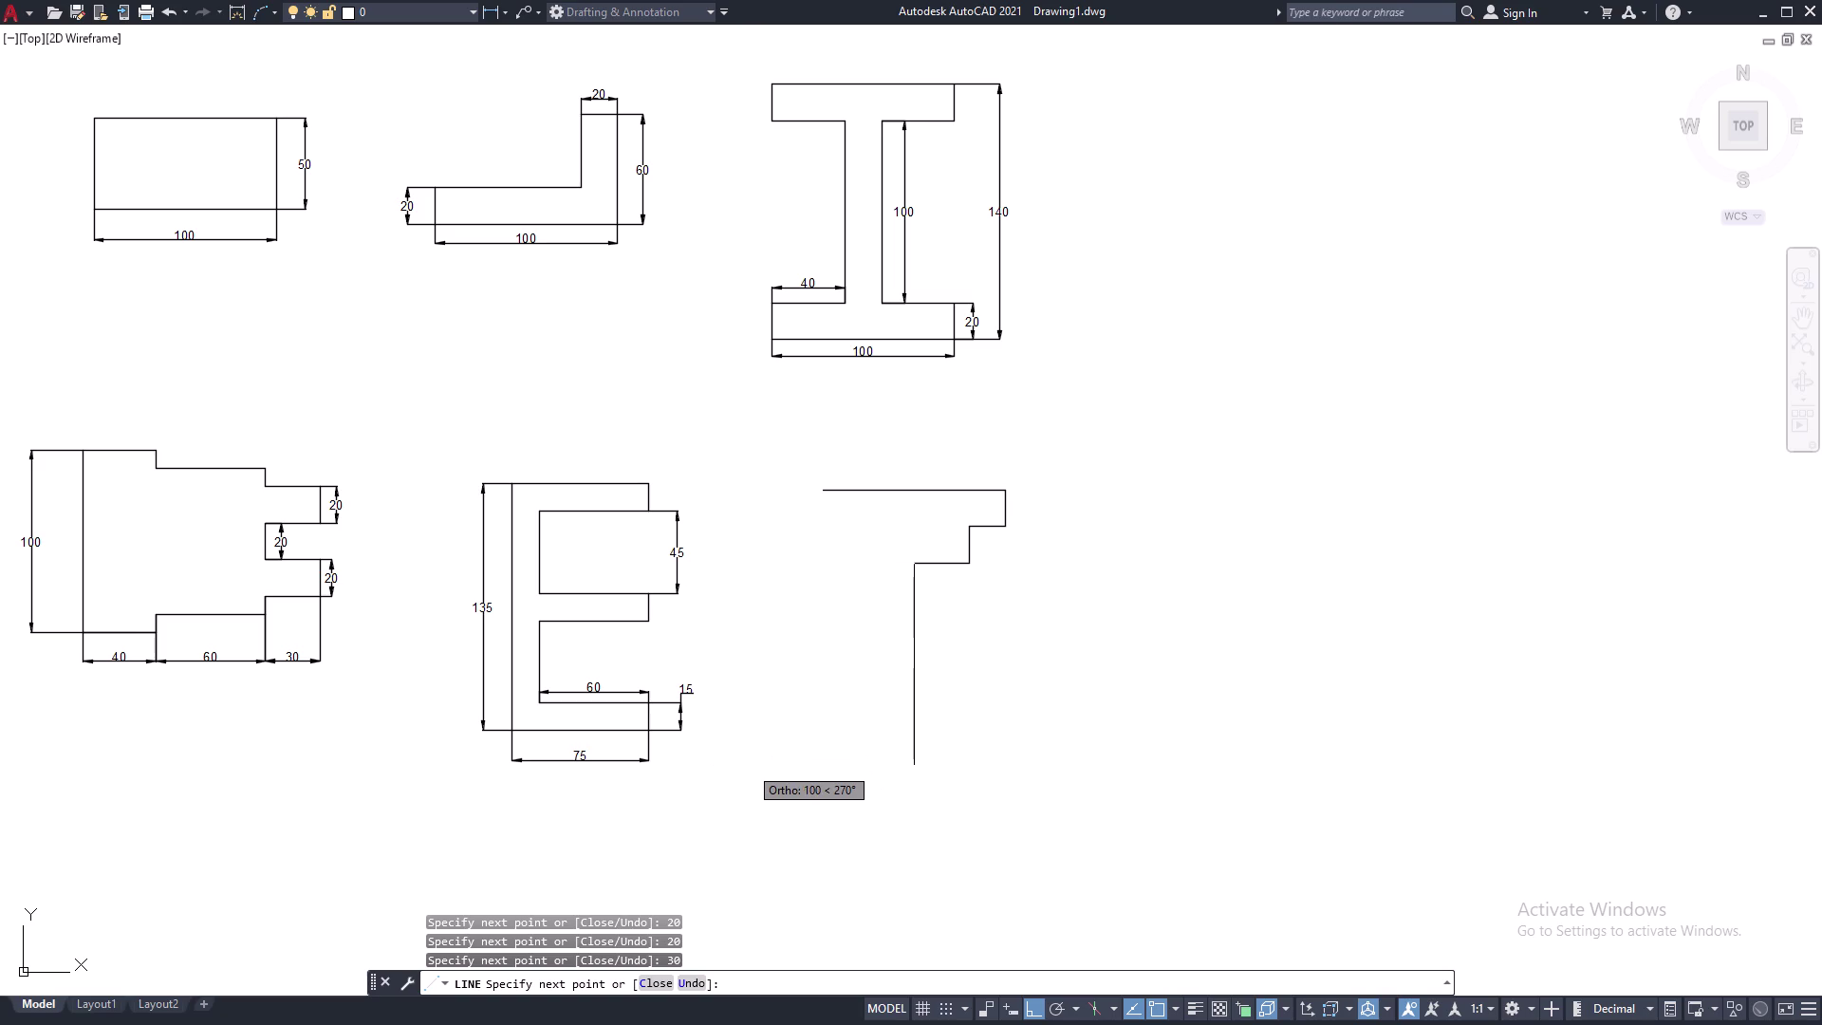
text(50)
key(space)
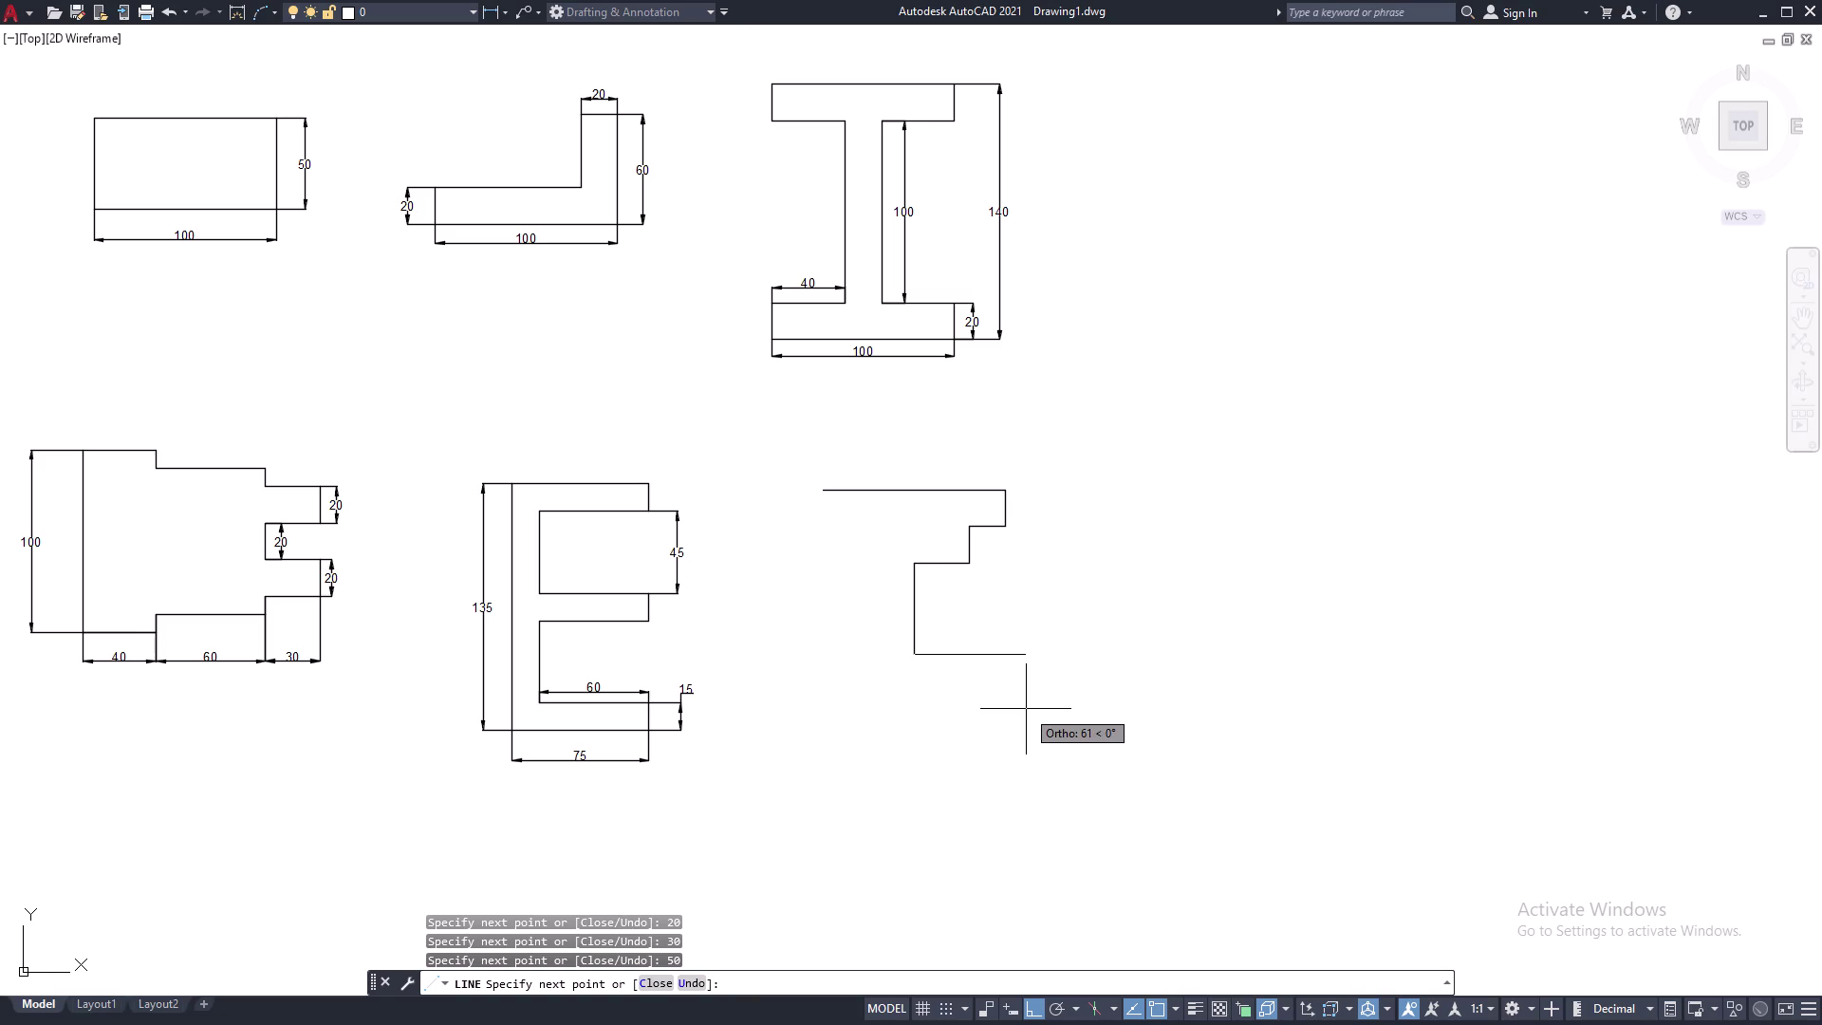
text(30)
key(space)
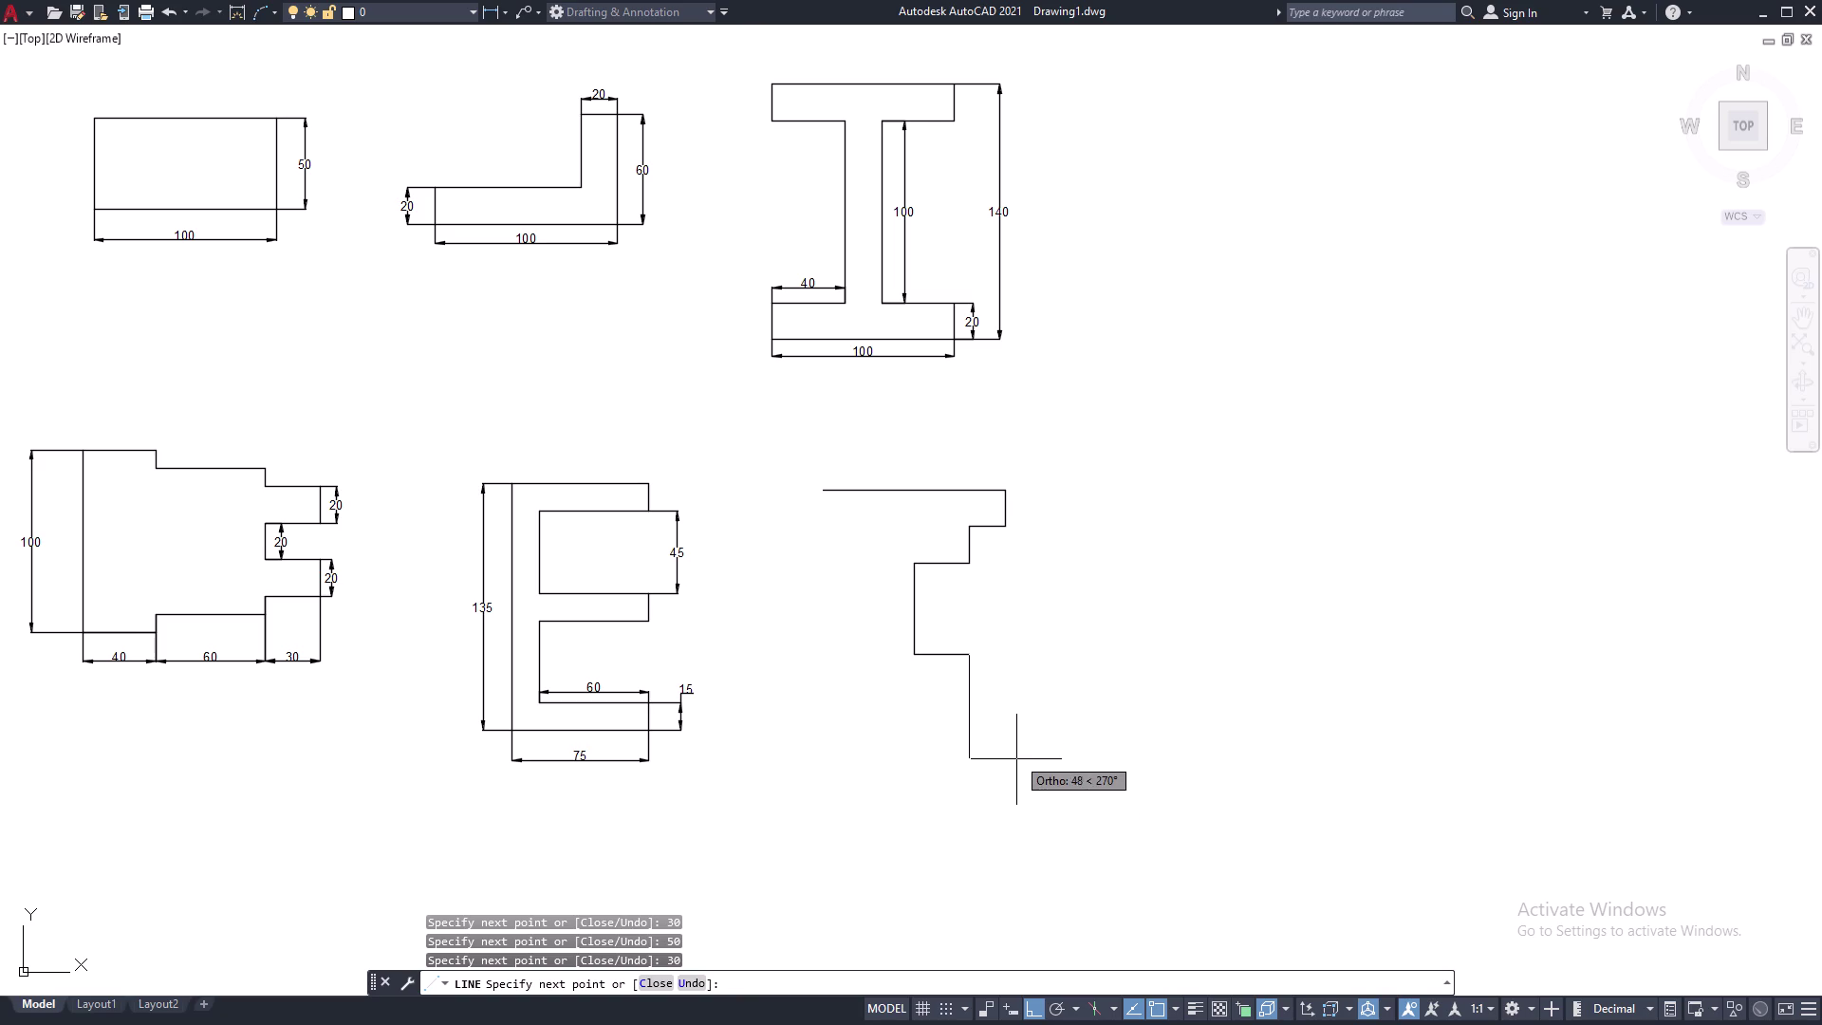
Add edges 20, 20, 20 and the 100 bottom edge, undoing an extra 100.
text(2)
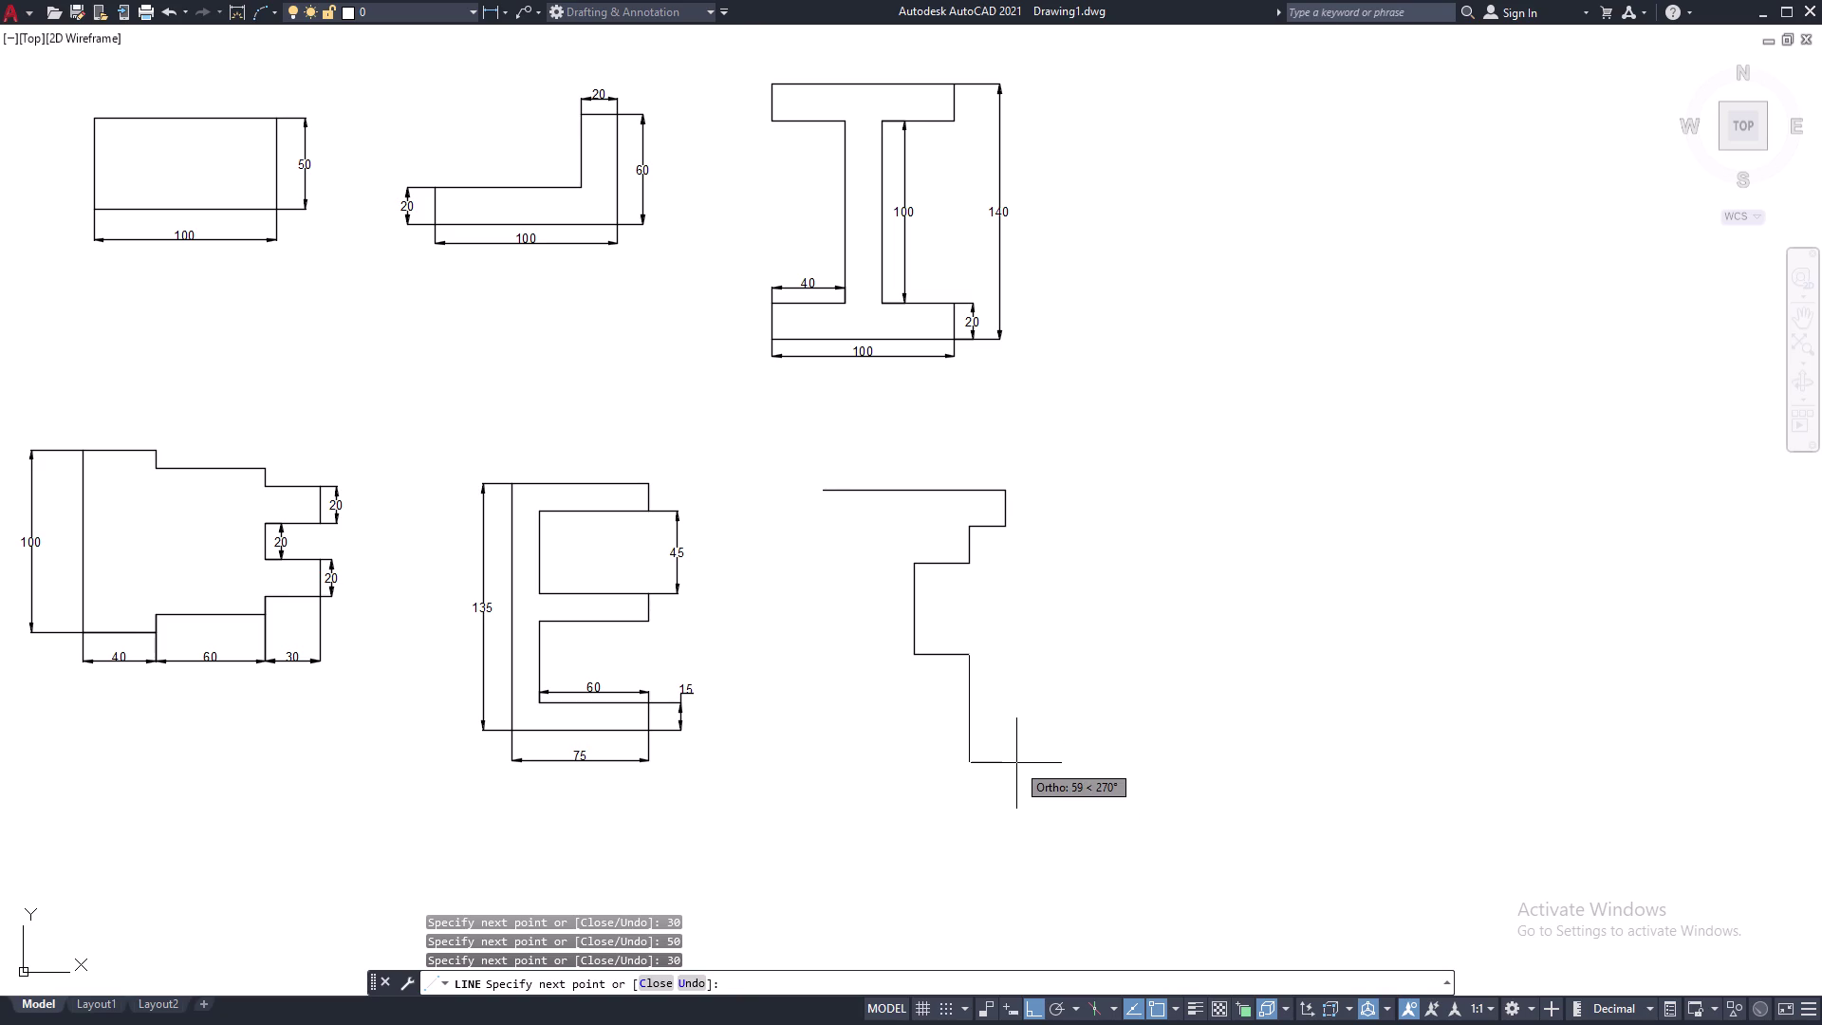
text(0)
key(space)
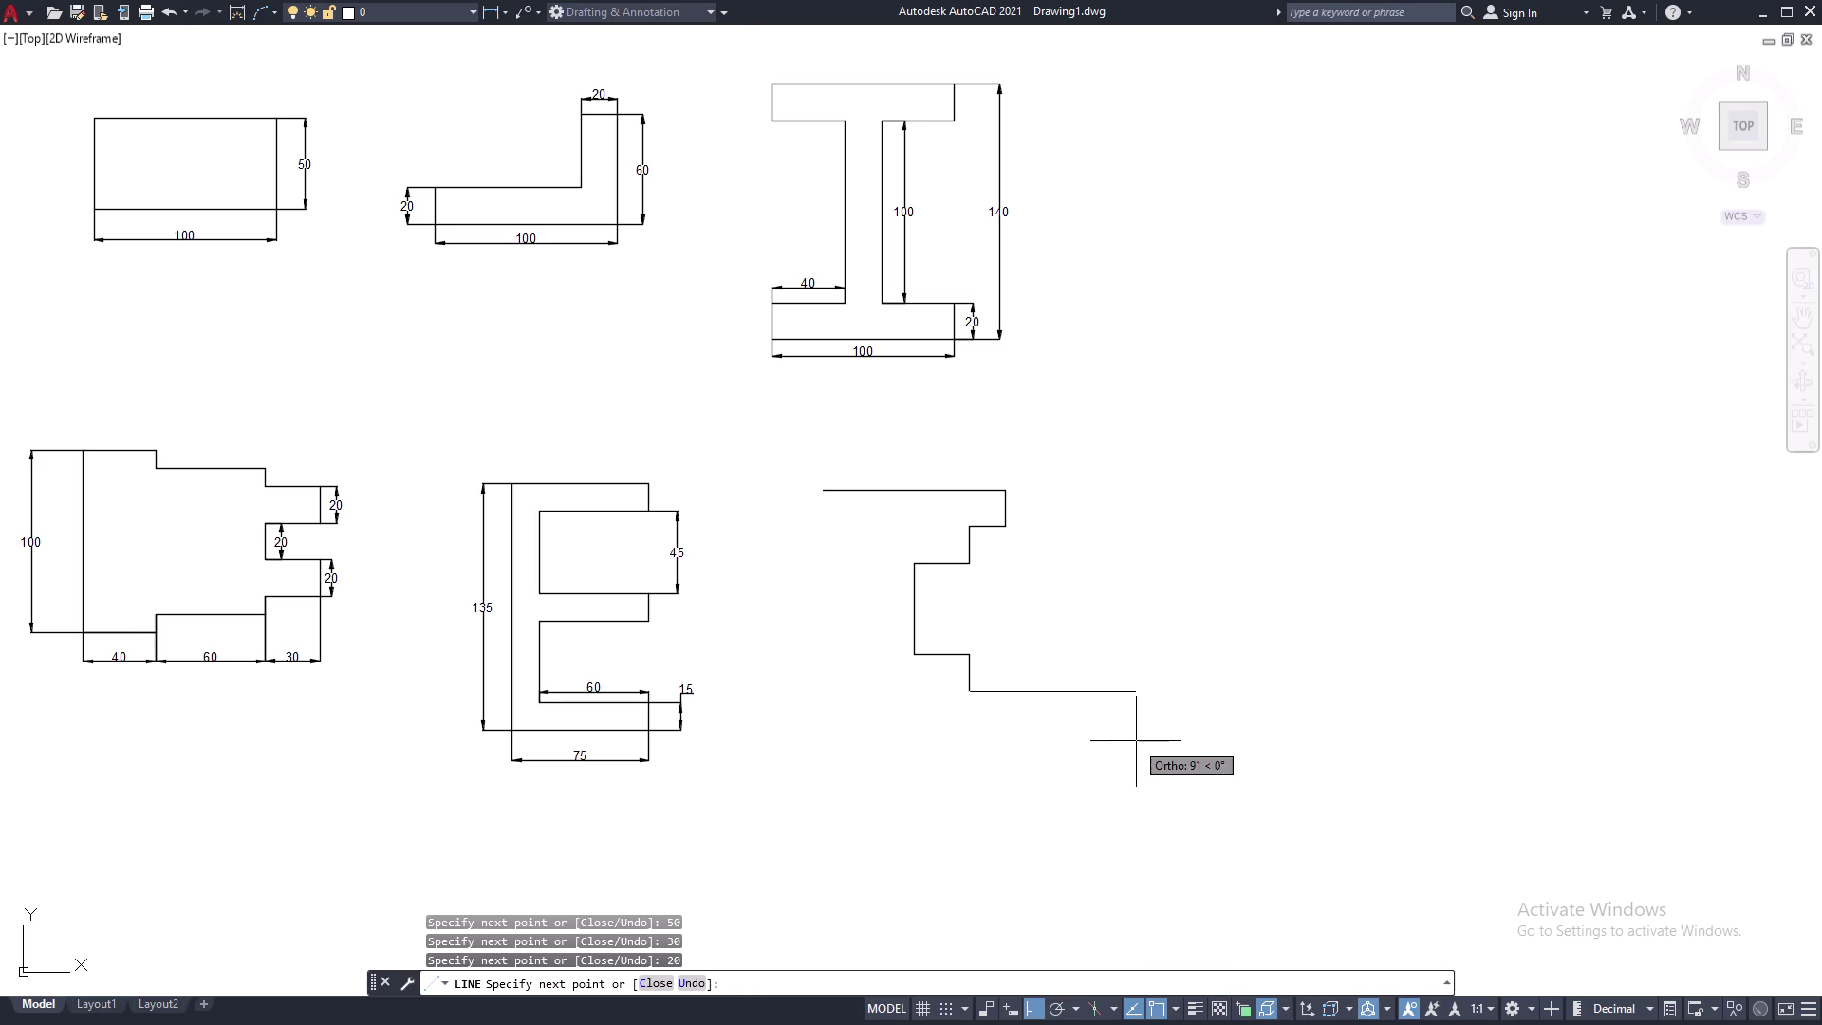
text(20)
key(space)
text(20)
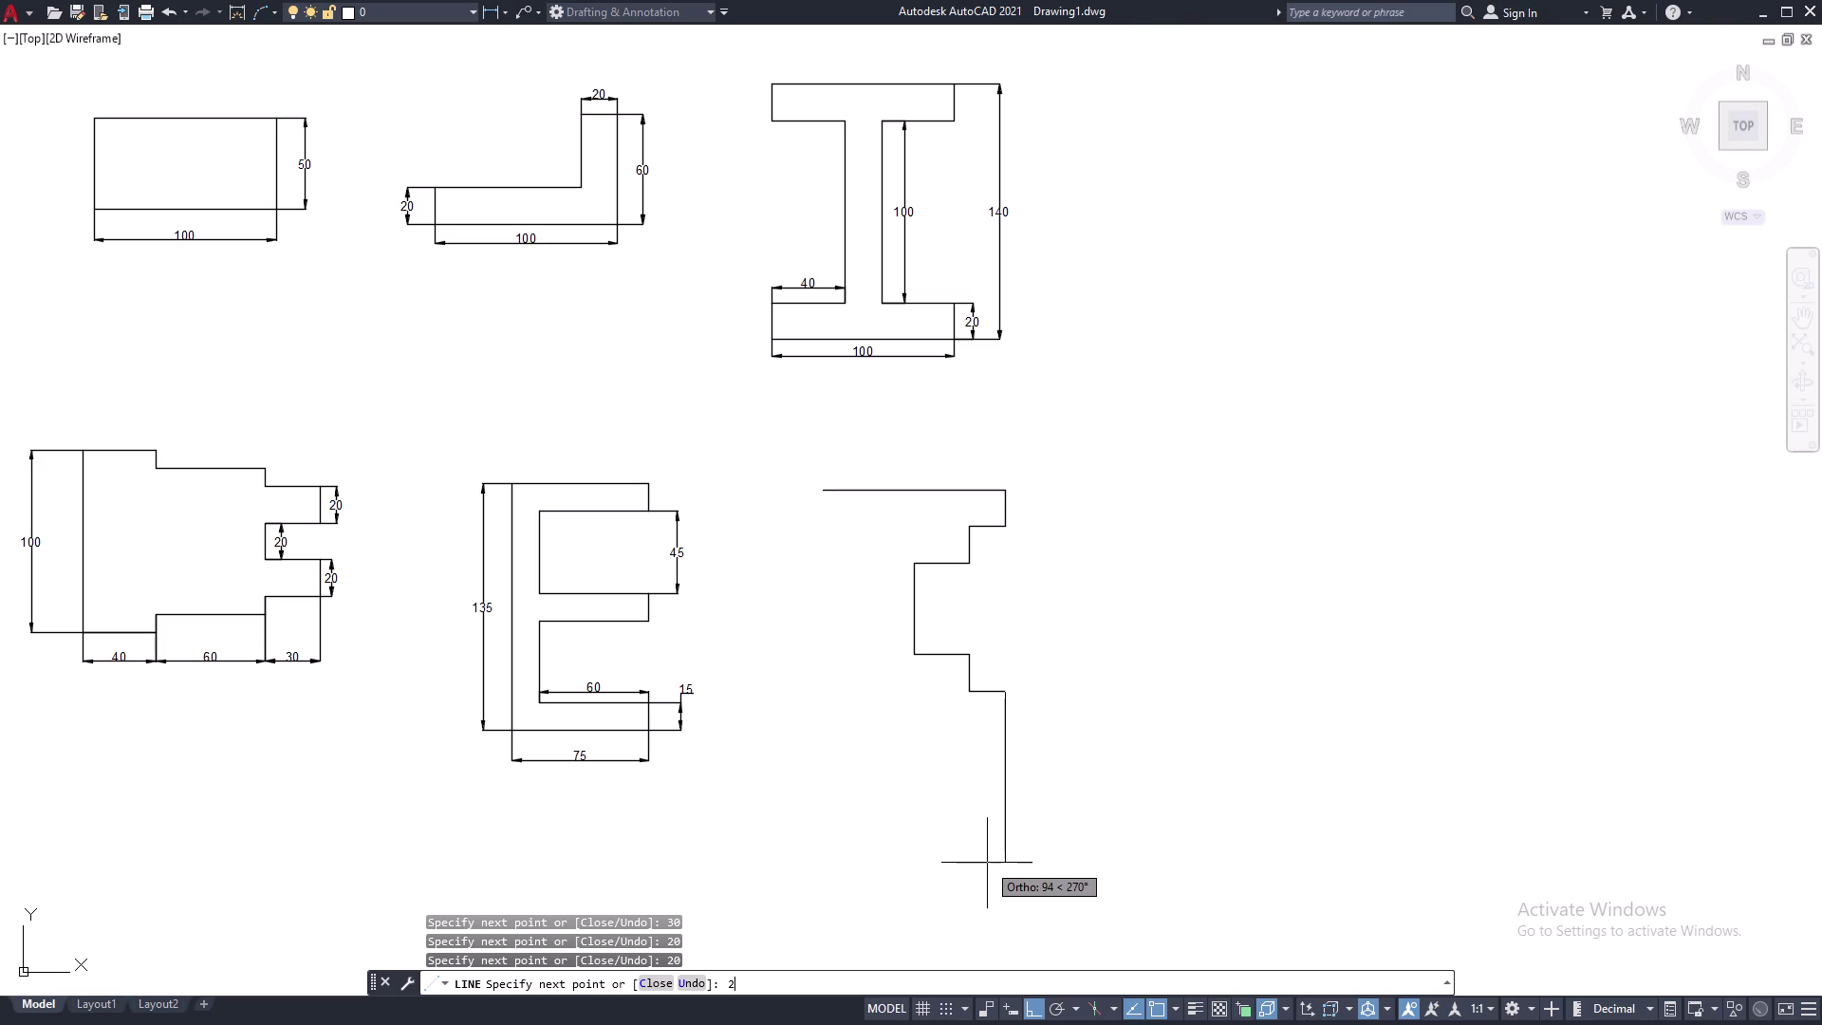
key(space)
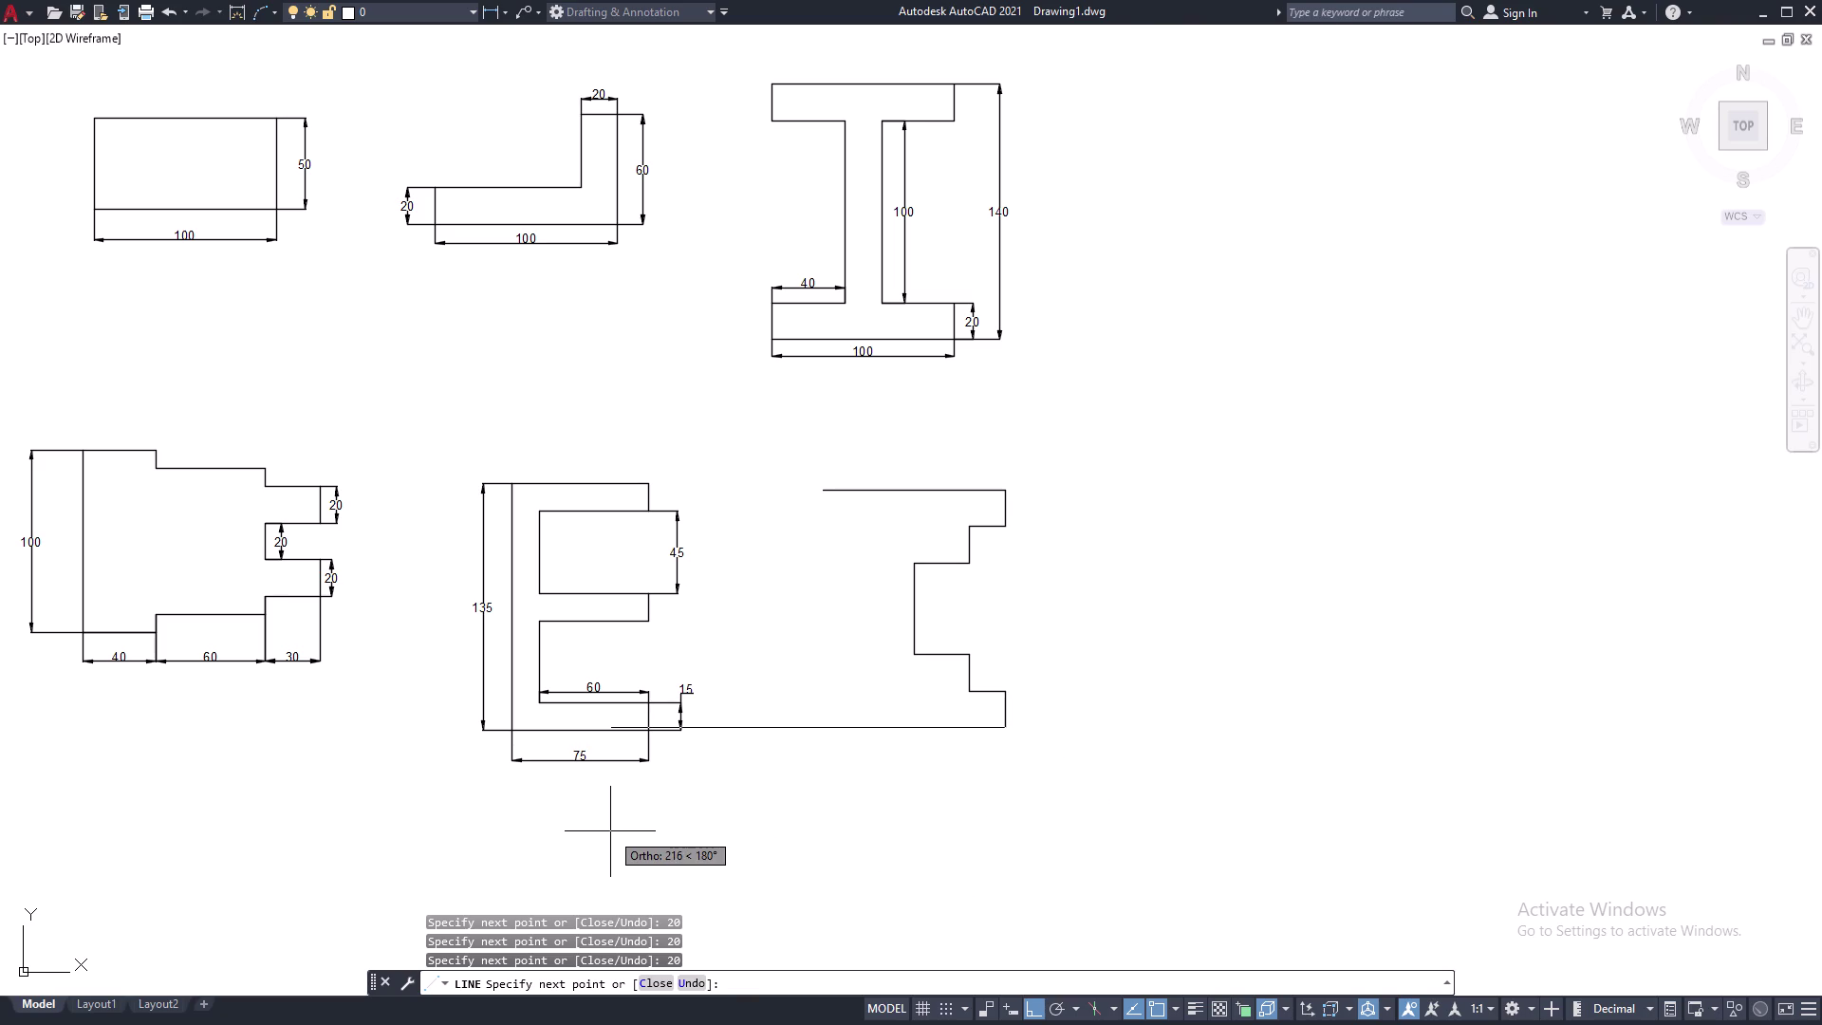
text(100)
key(space)
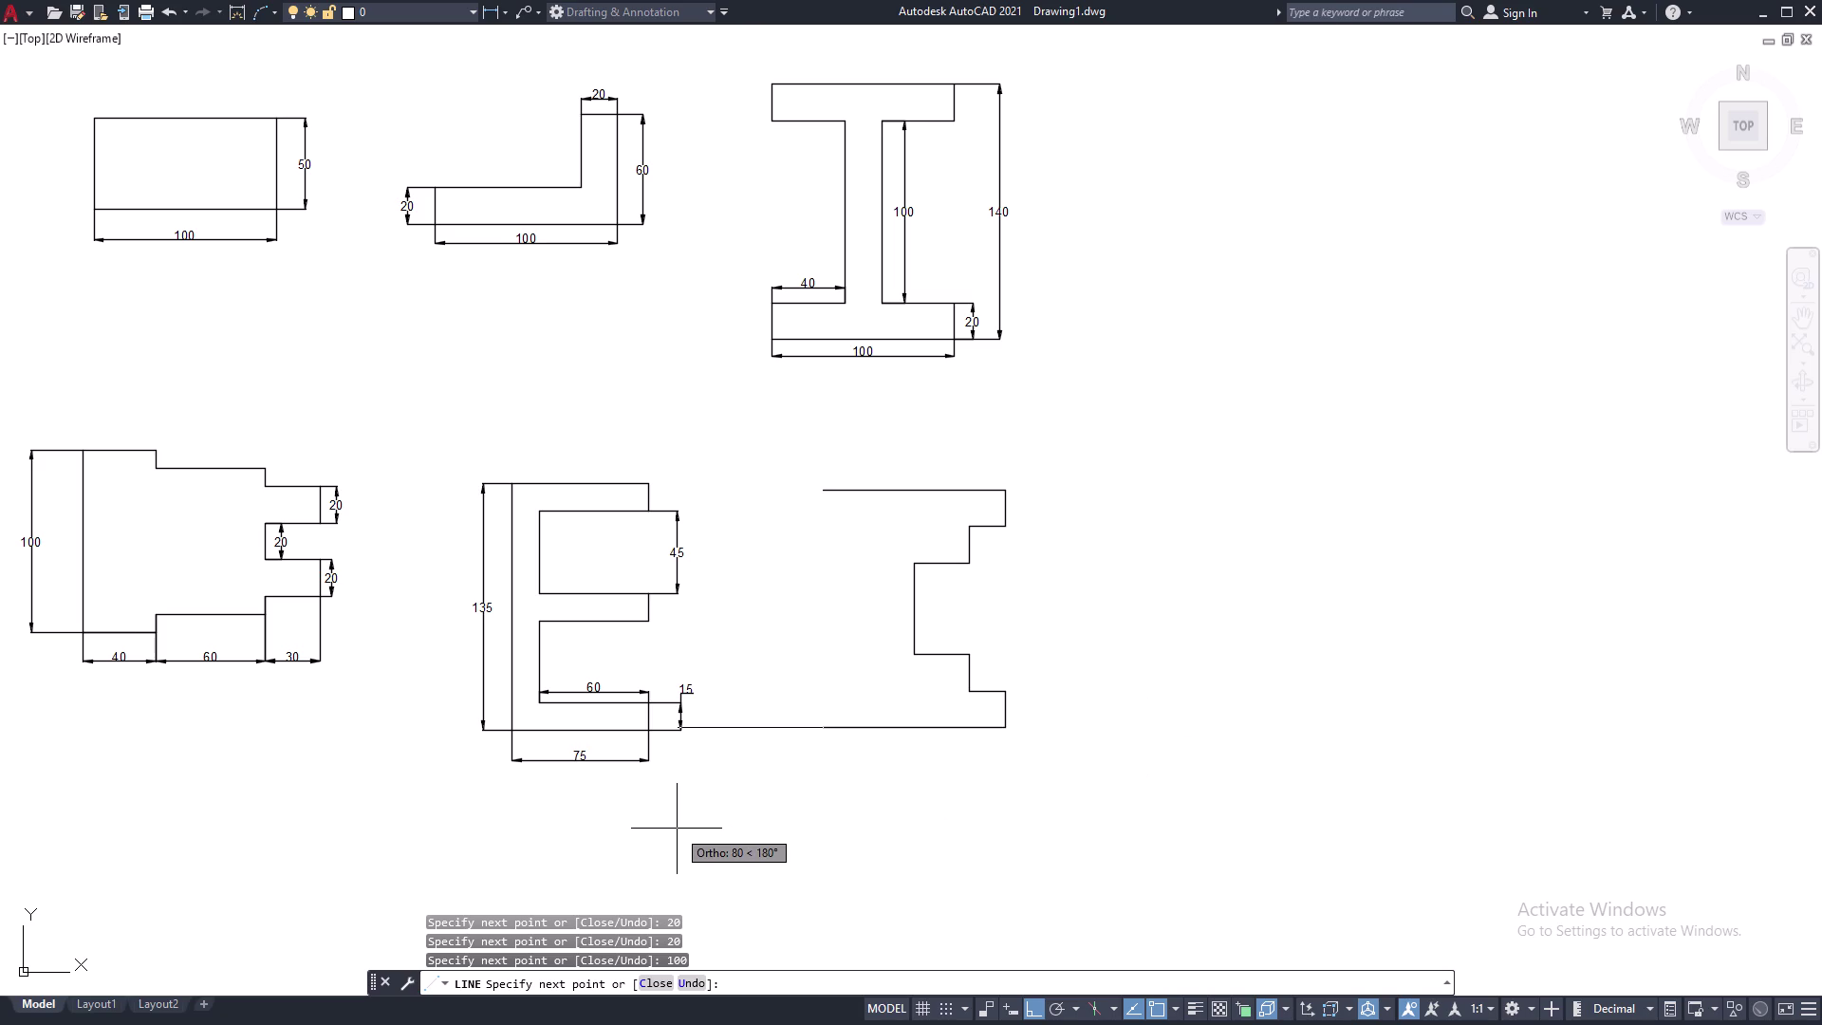
text(10)
text(0)
key(space)
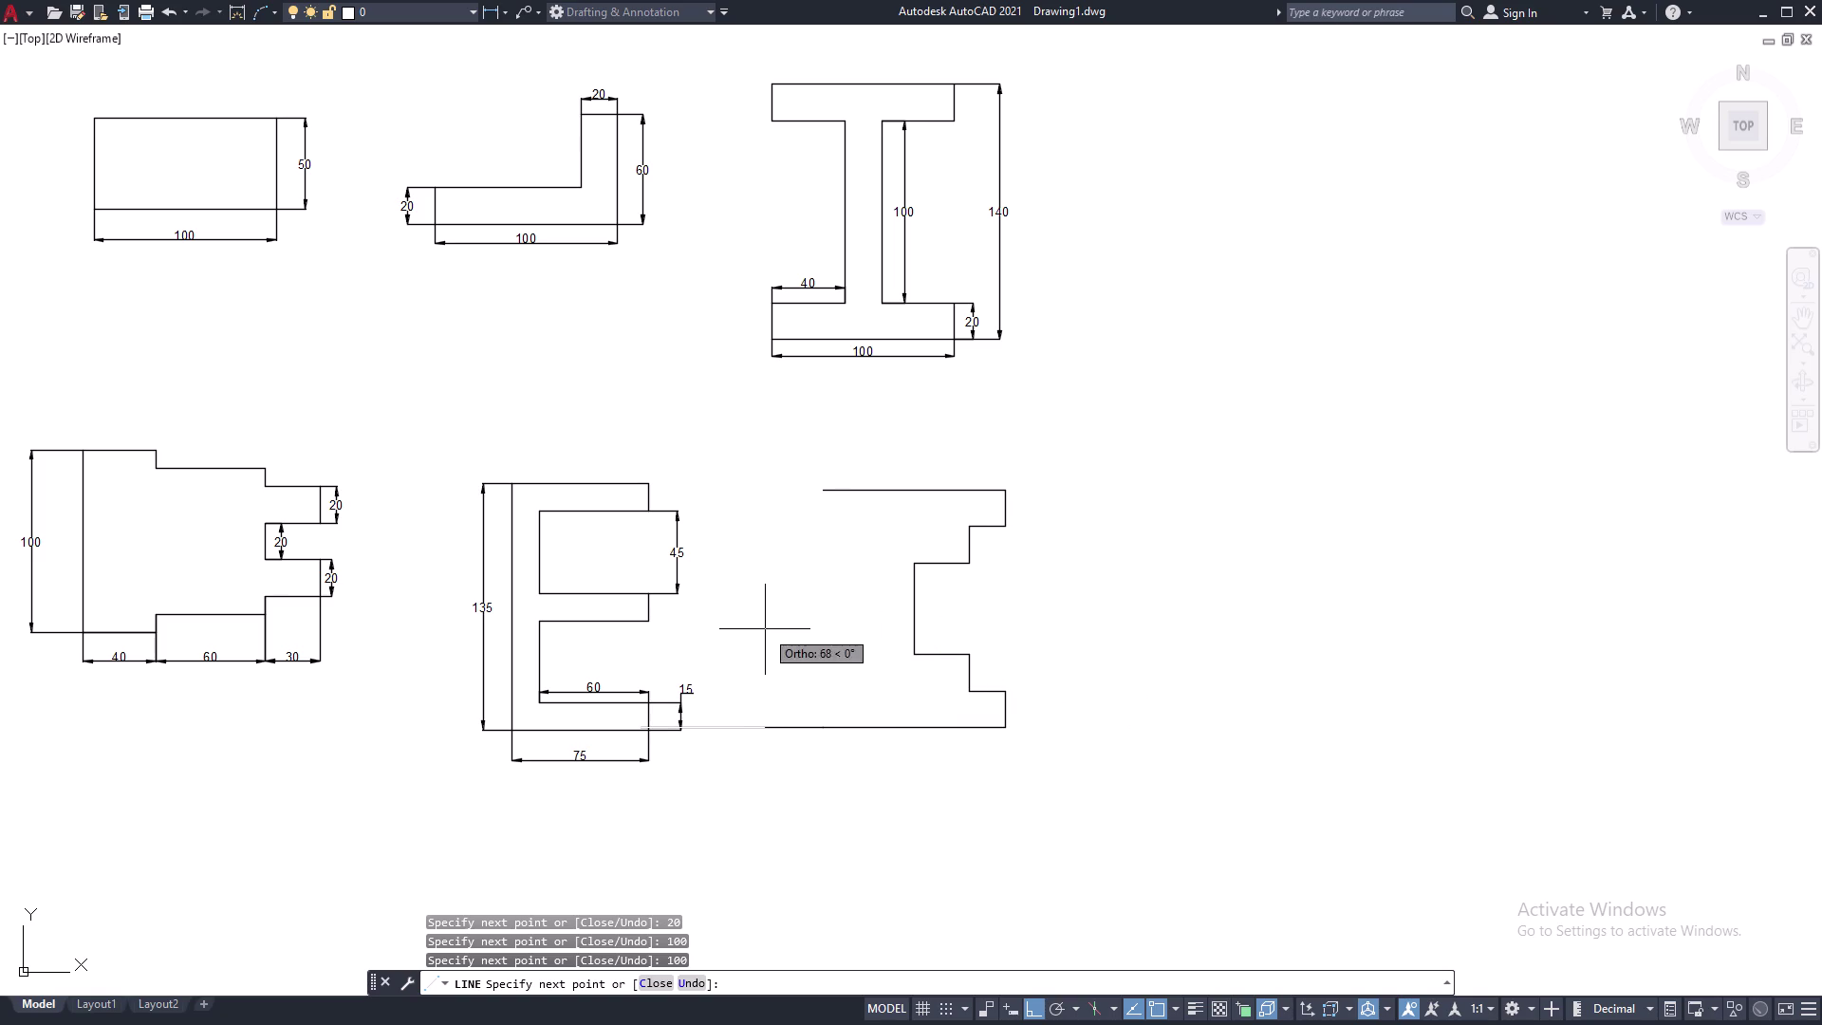
key(ctrl+z)
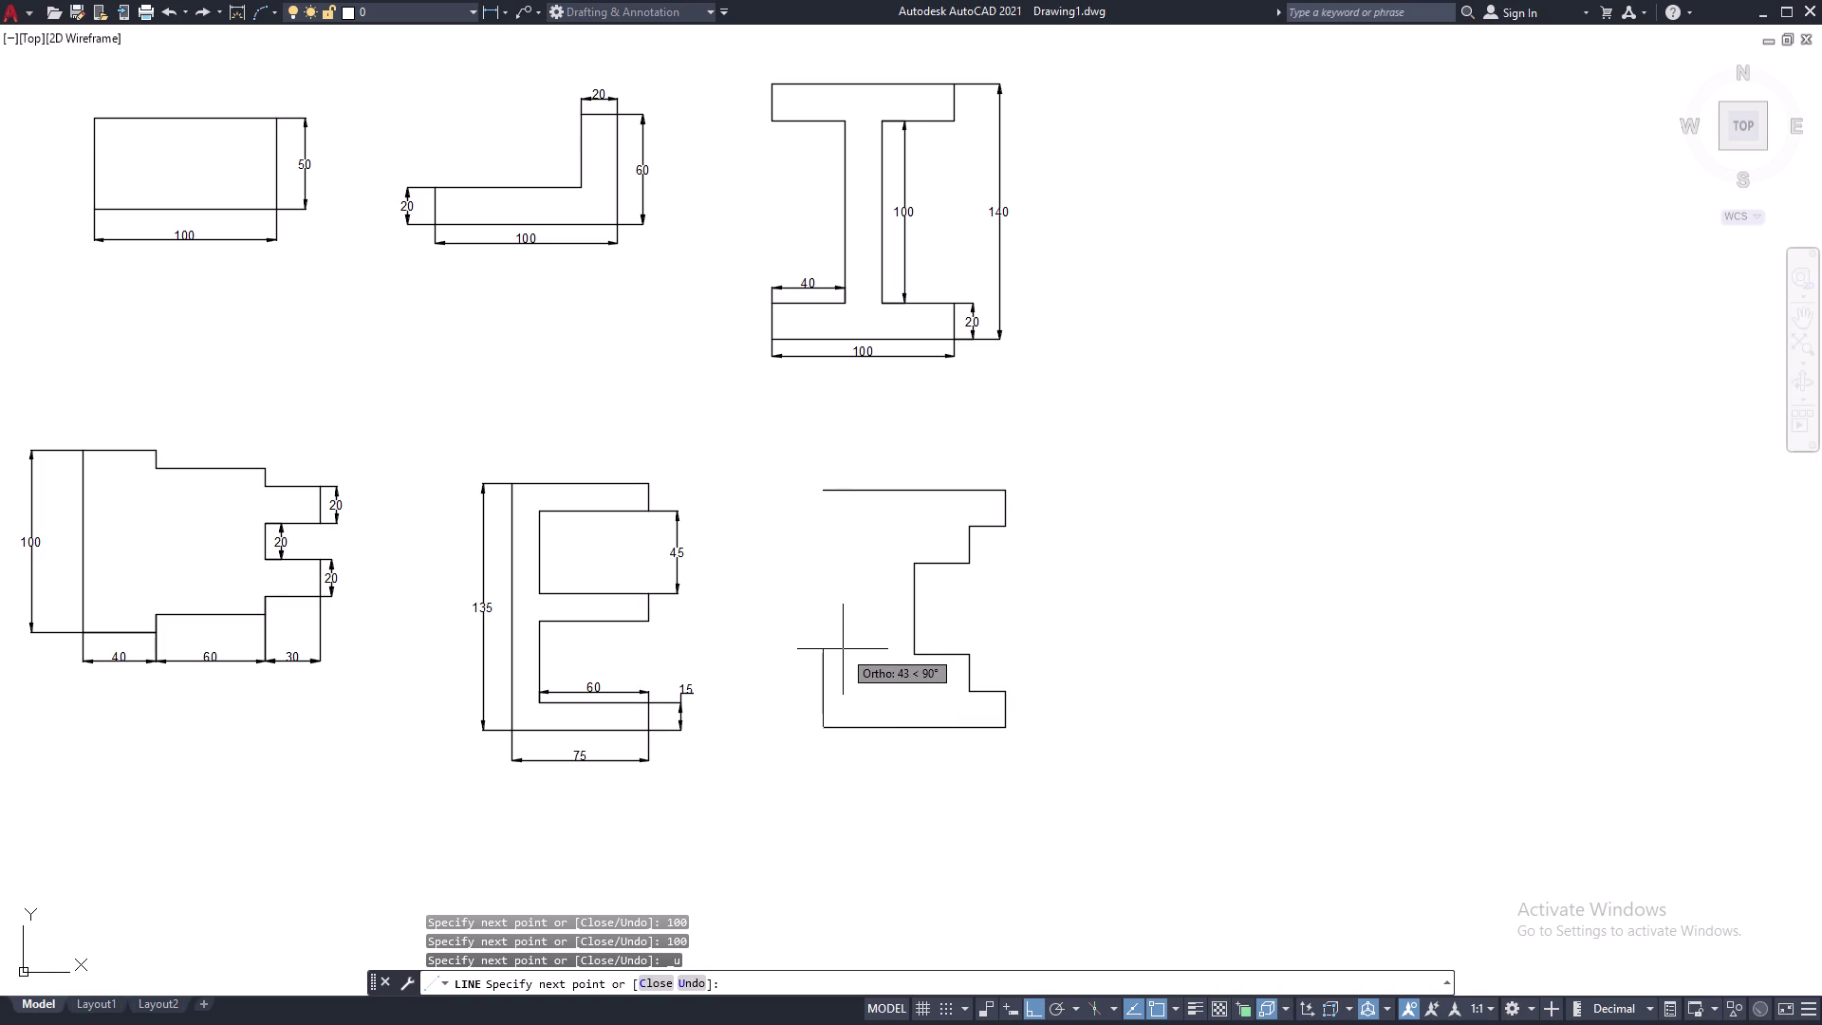
Close the outline up the left side with edges 25, 30, 80, 30, 25.
text(25)
key(space)
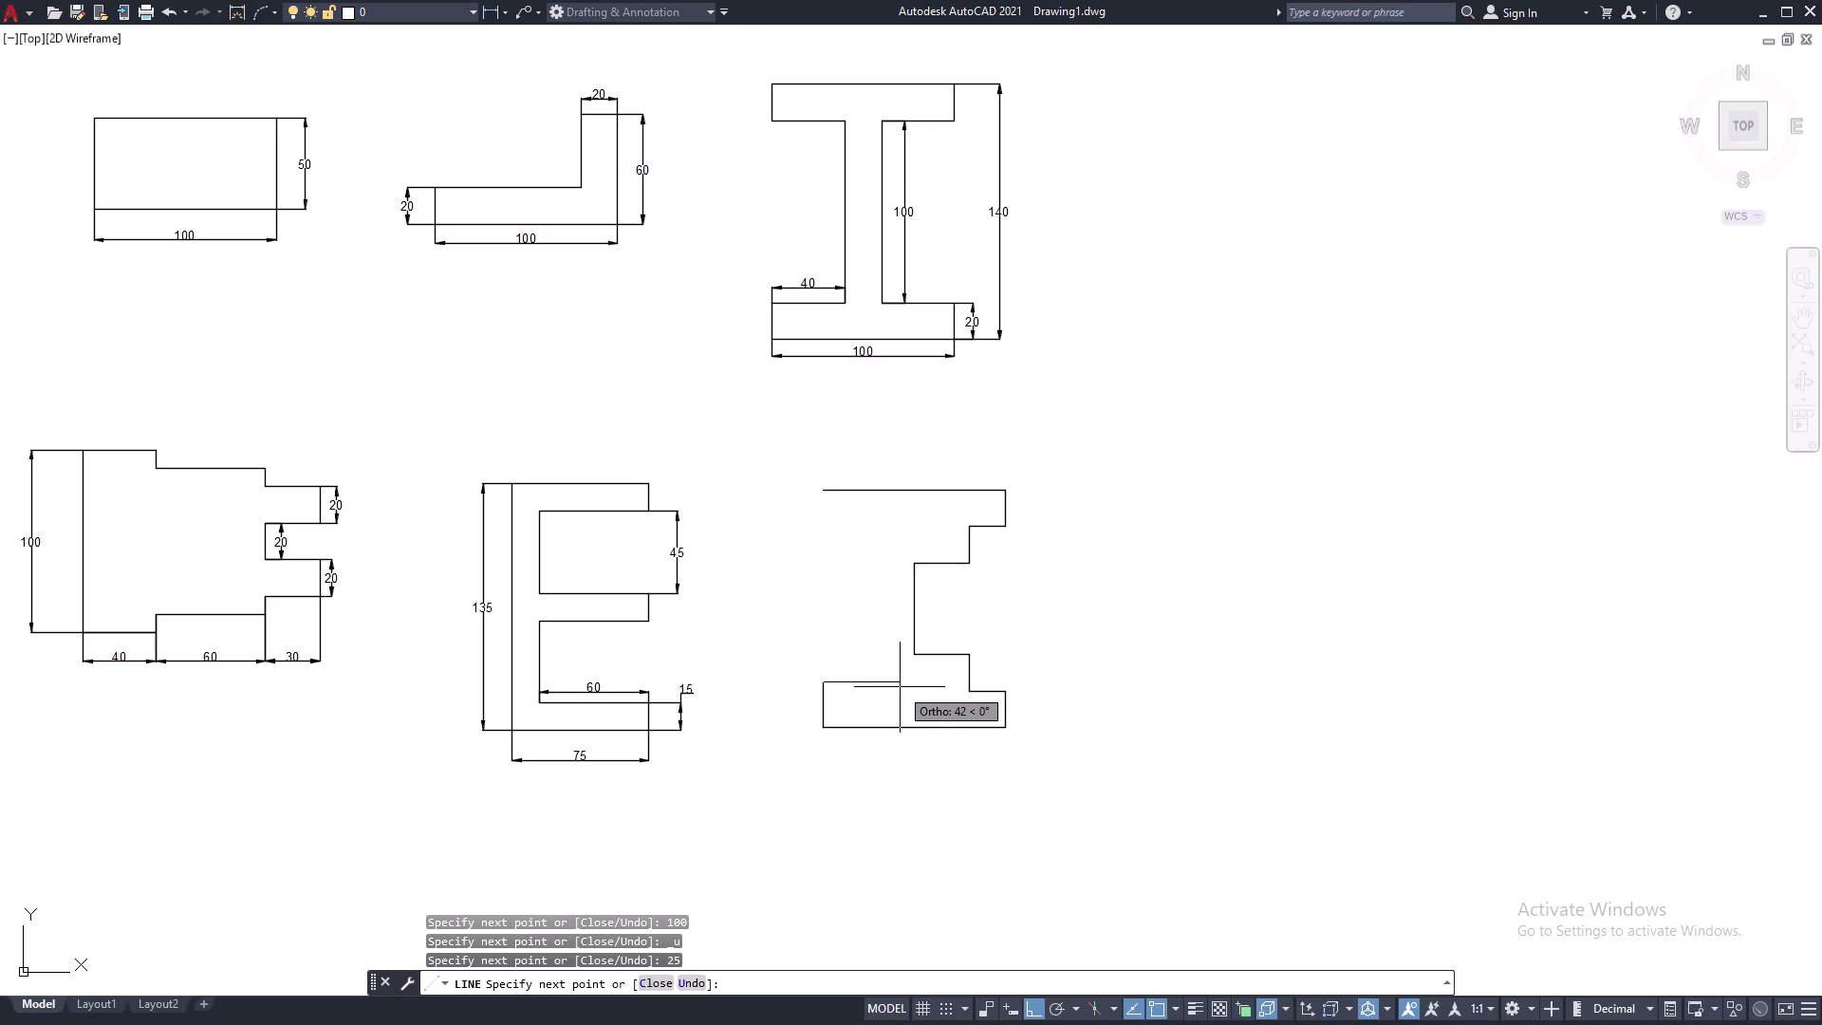
text(30)
key(space)
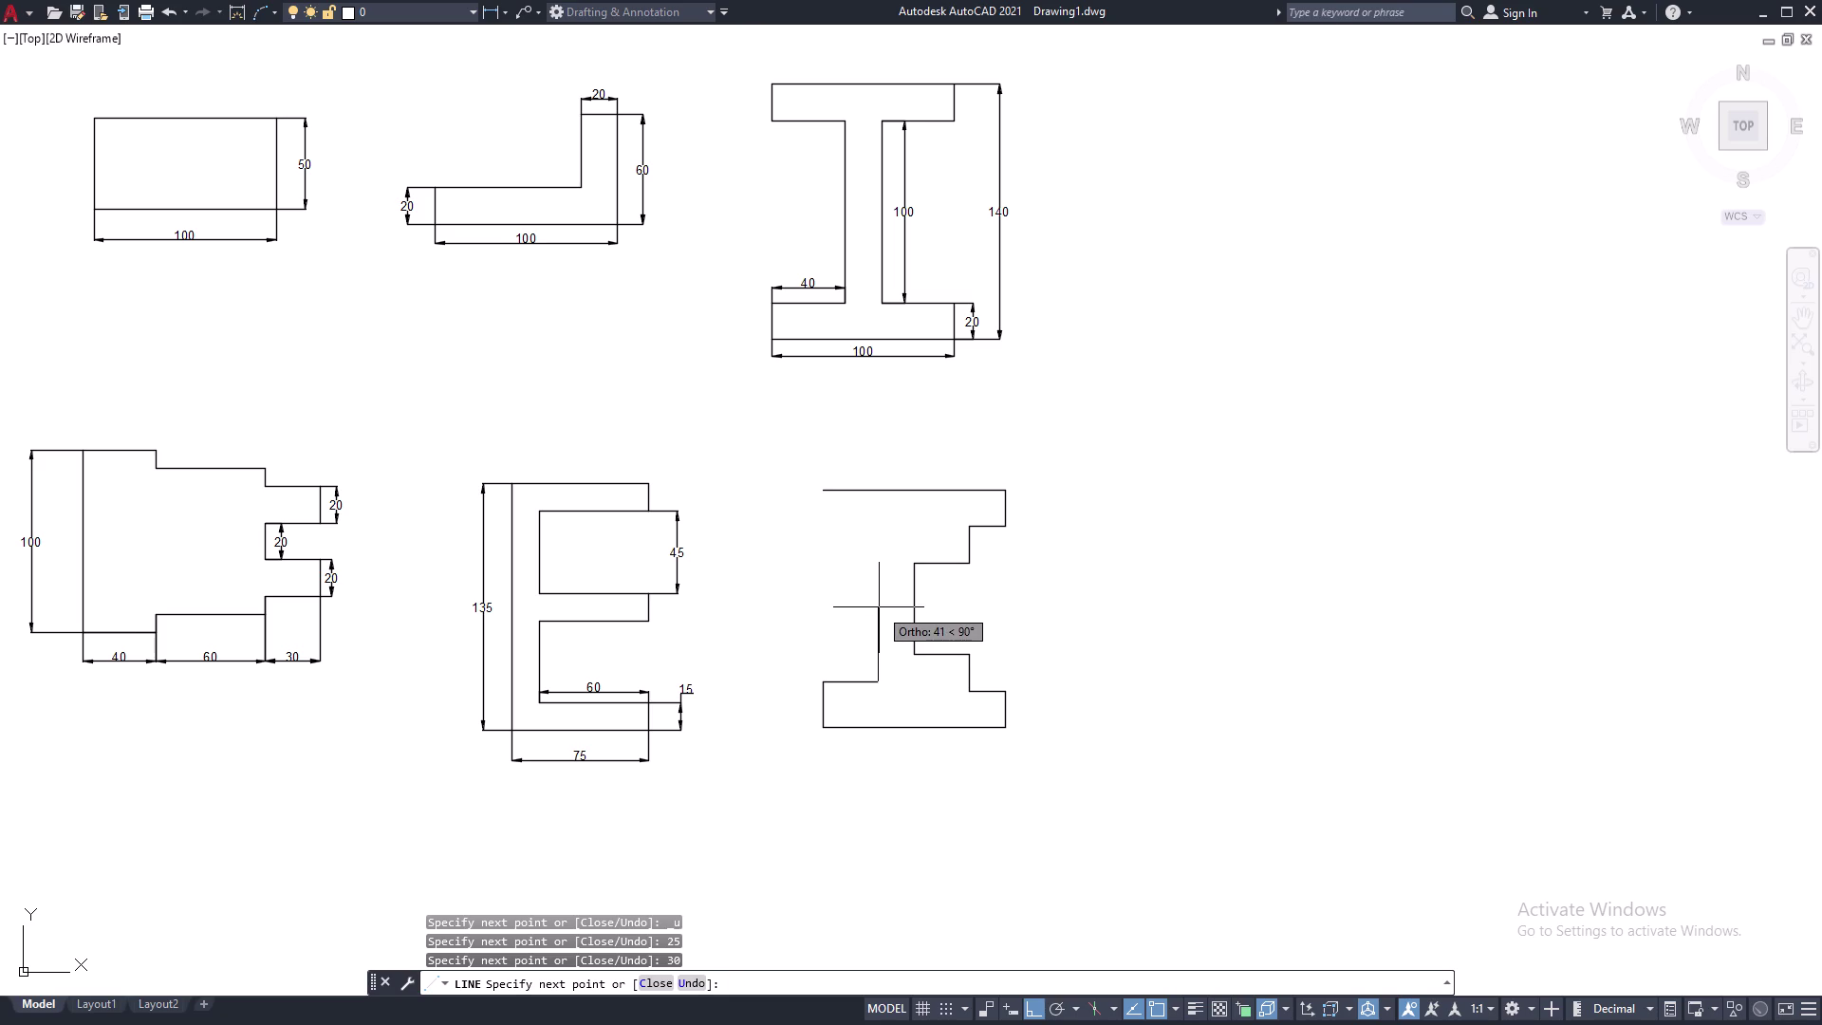
text(80)
key(space)
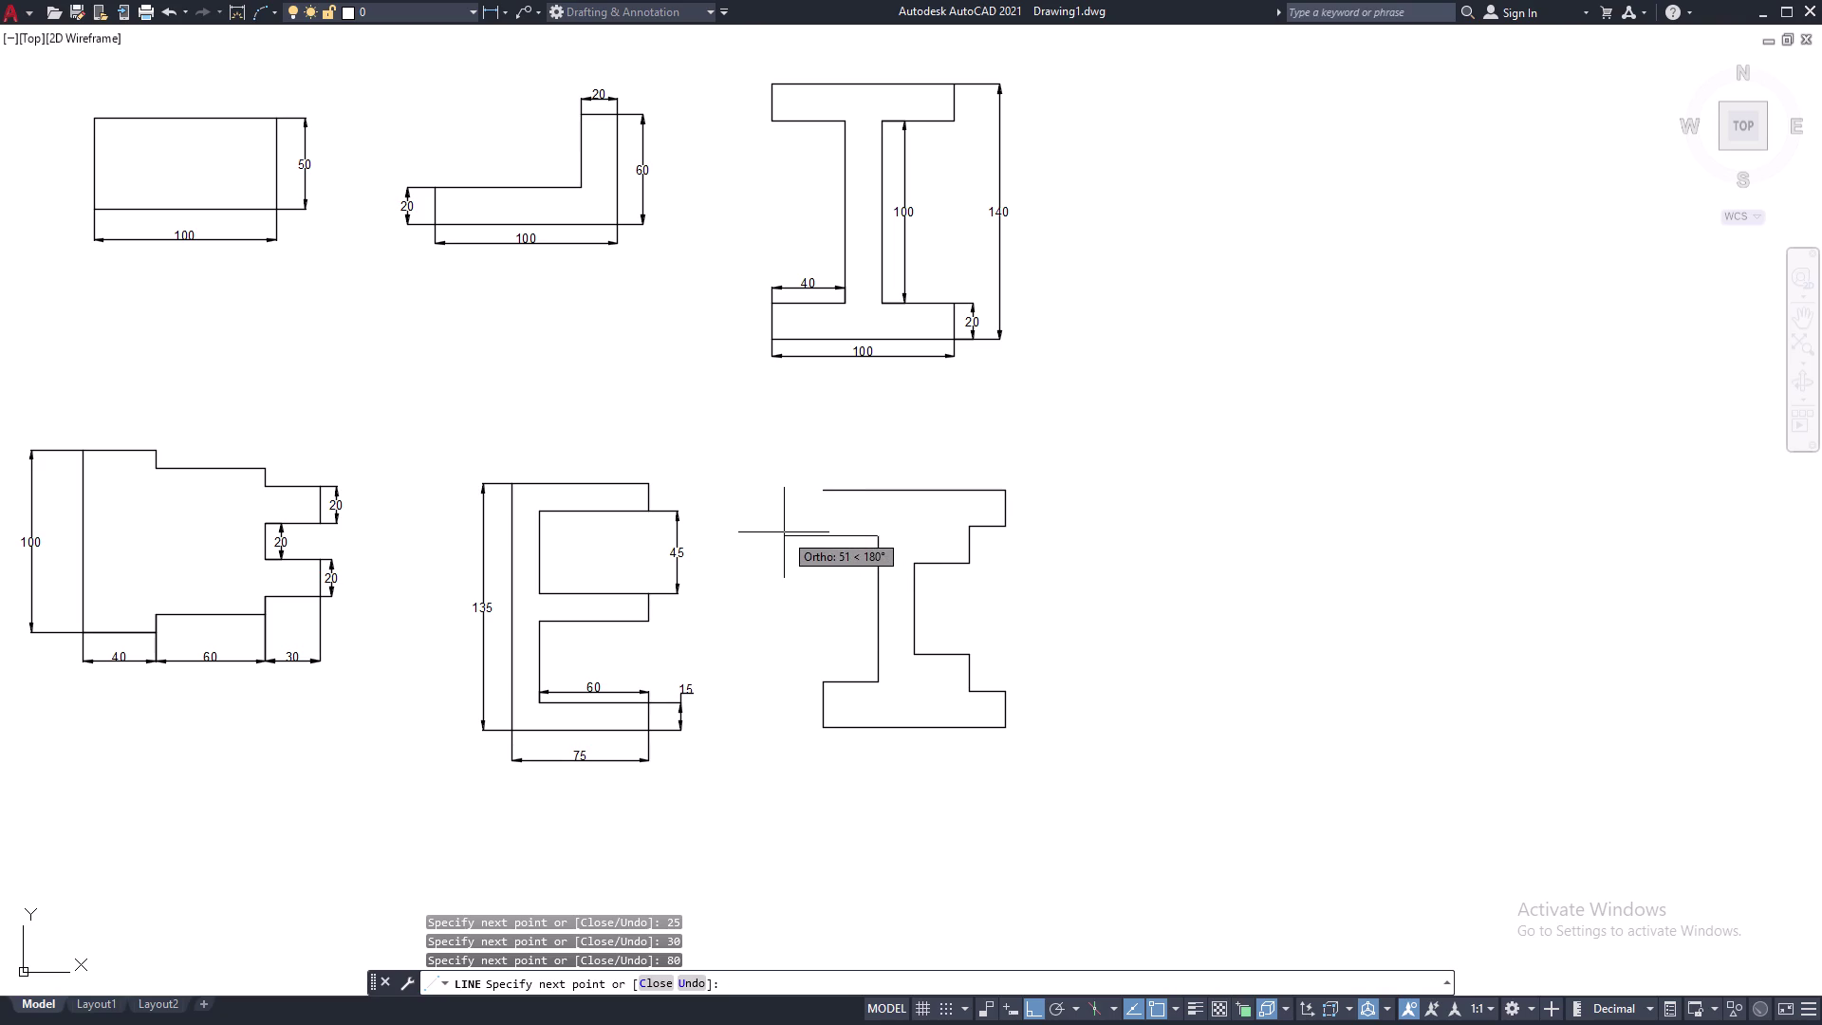
text(30)
key(space)
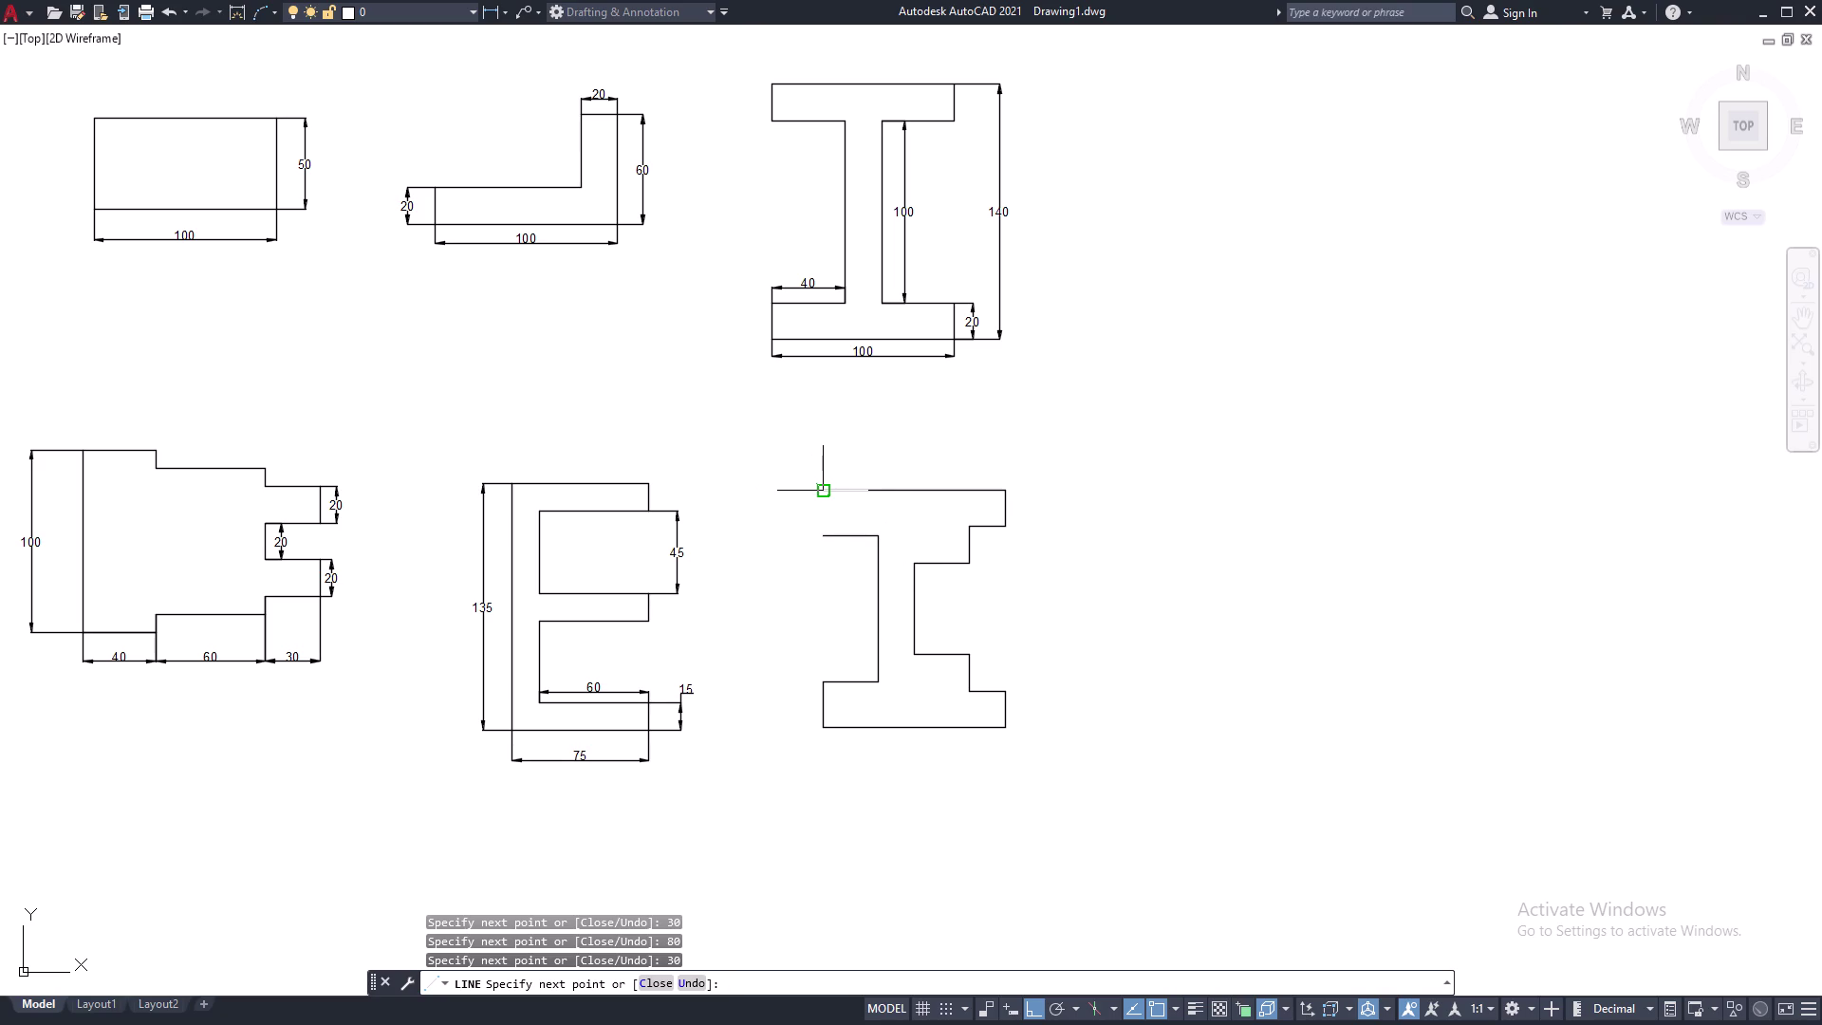
text(2)
text(5)
key(space)
key(Escape)
middle_drag(1137, 609, 1136, 581)
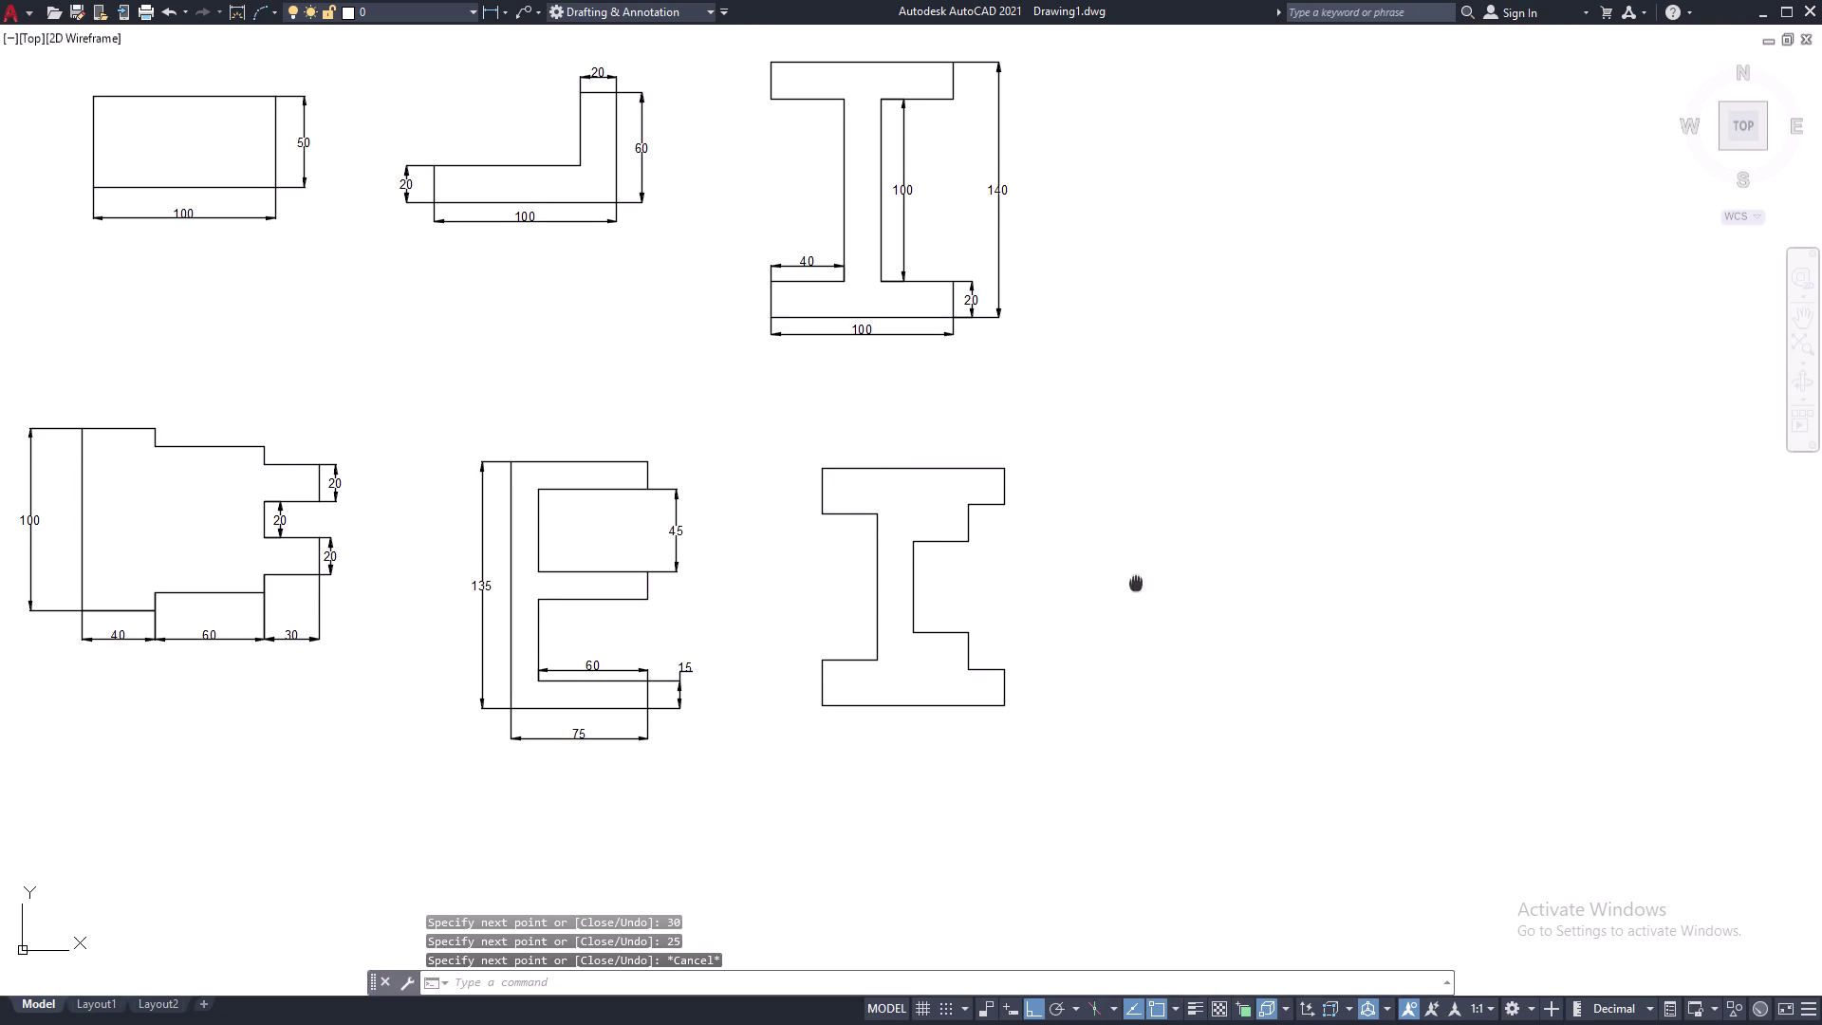
middle_drag(1136, 581, 1137, 579)
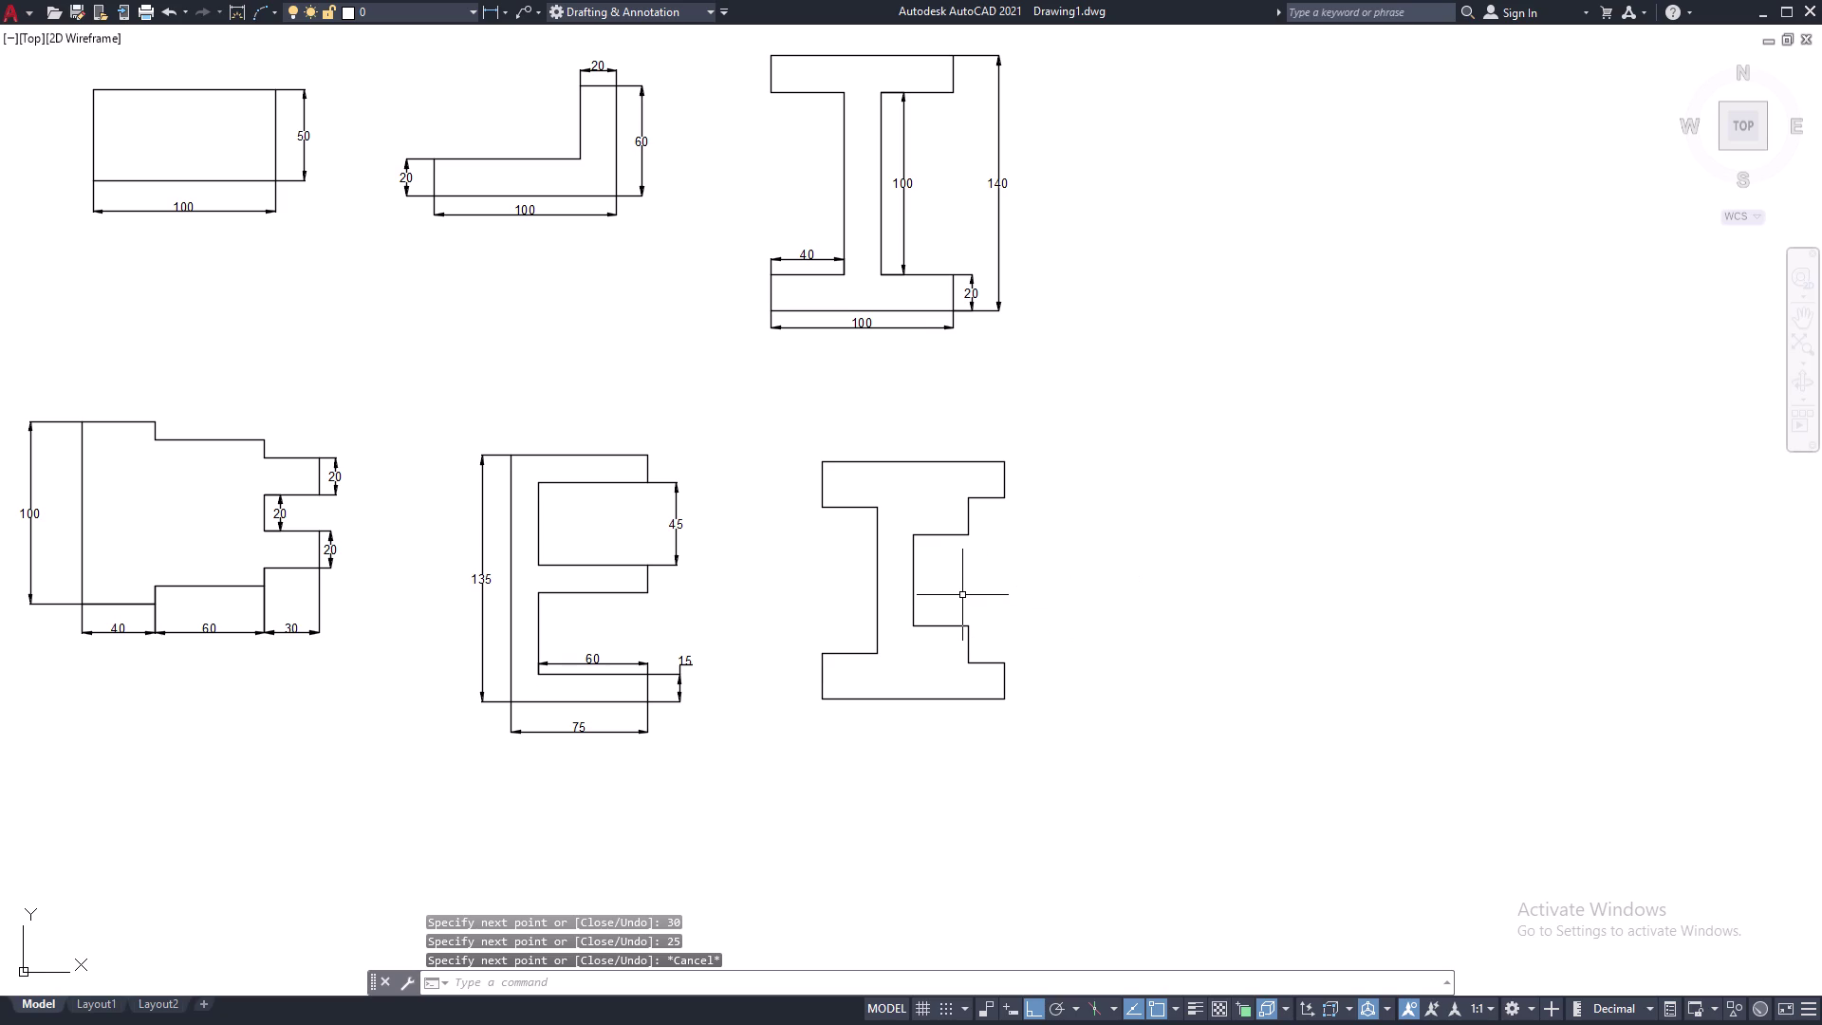
Dimension the 100 base width and the lower 20 step height on the right.
text(DLI)
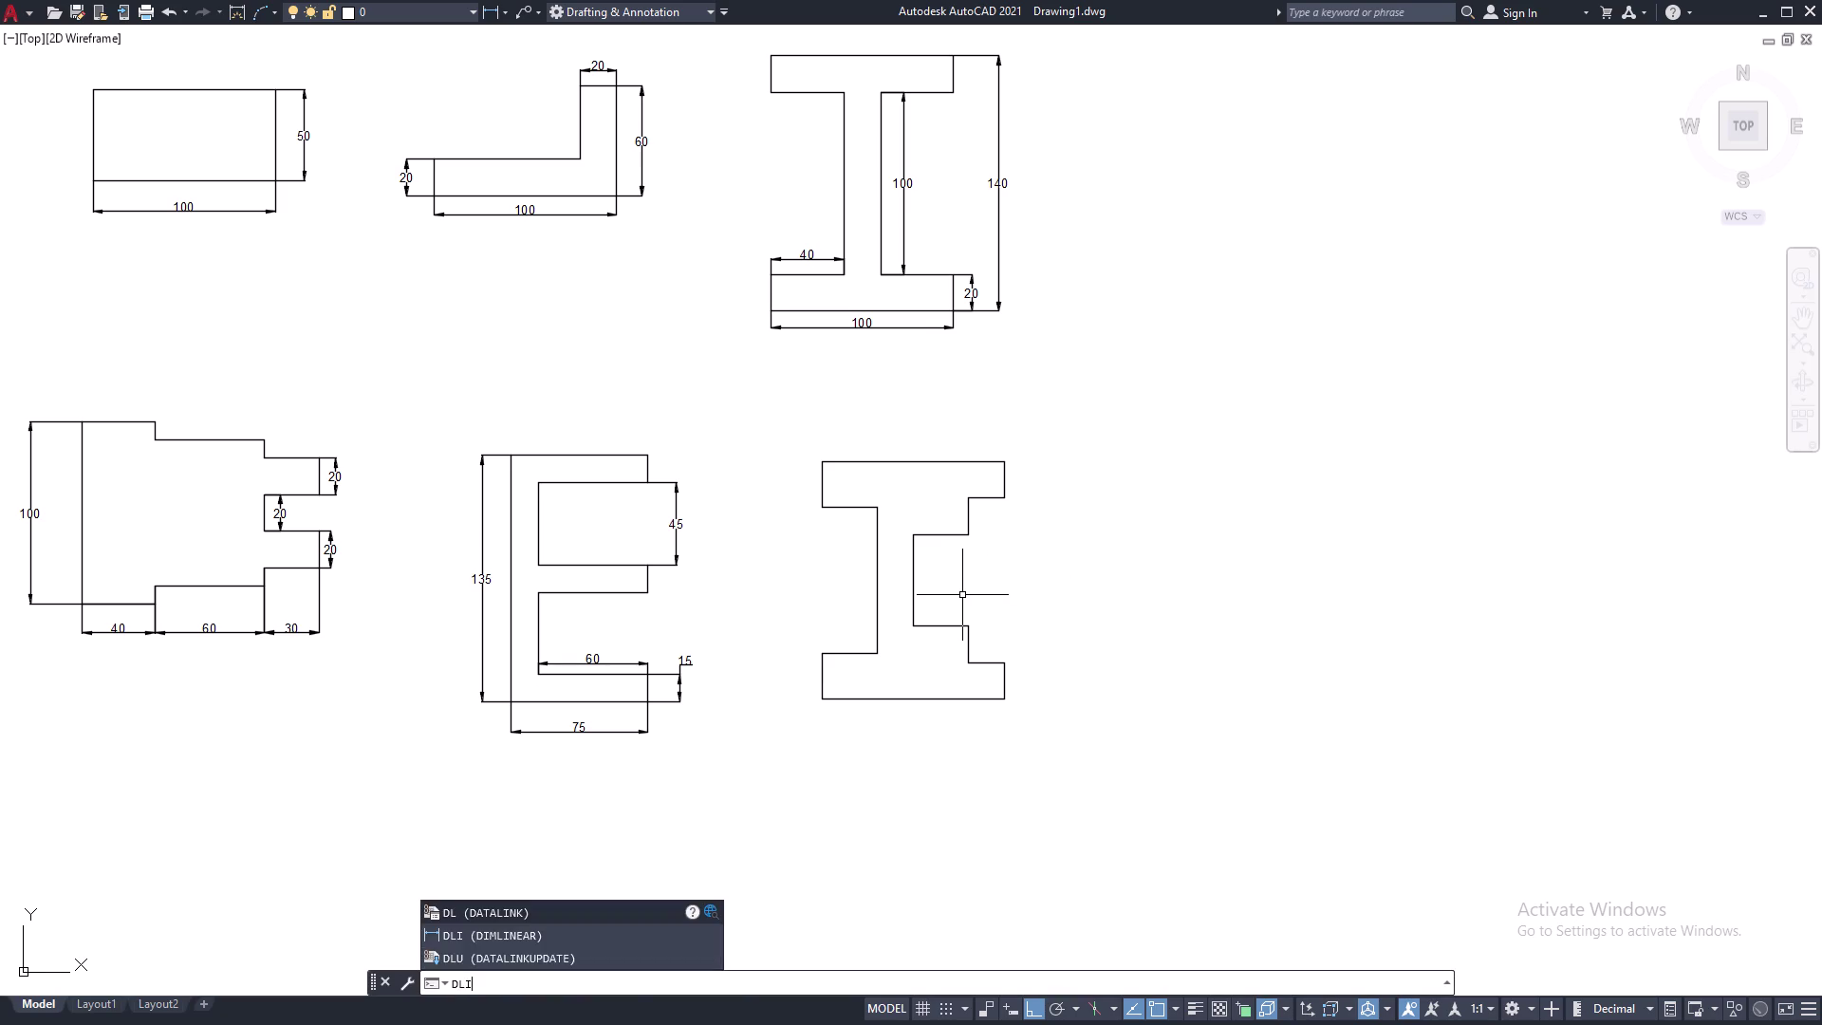
key(space)
scroll(up, 3)
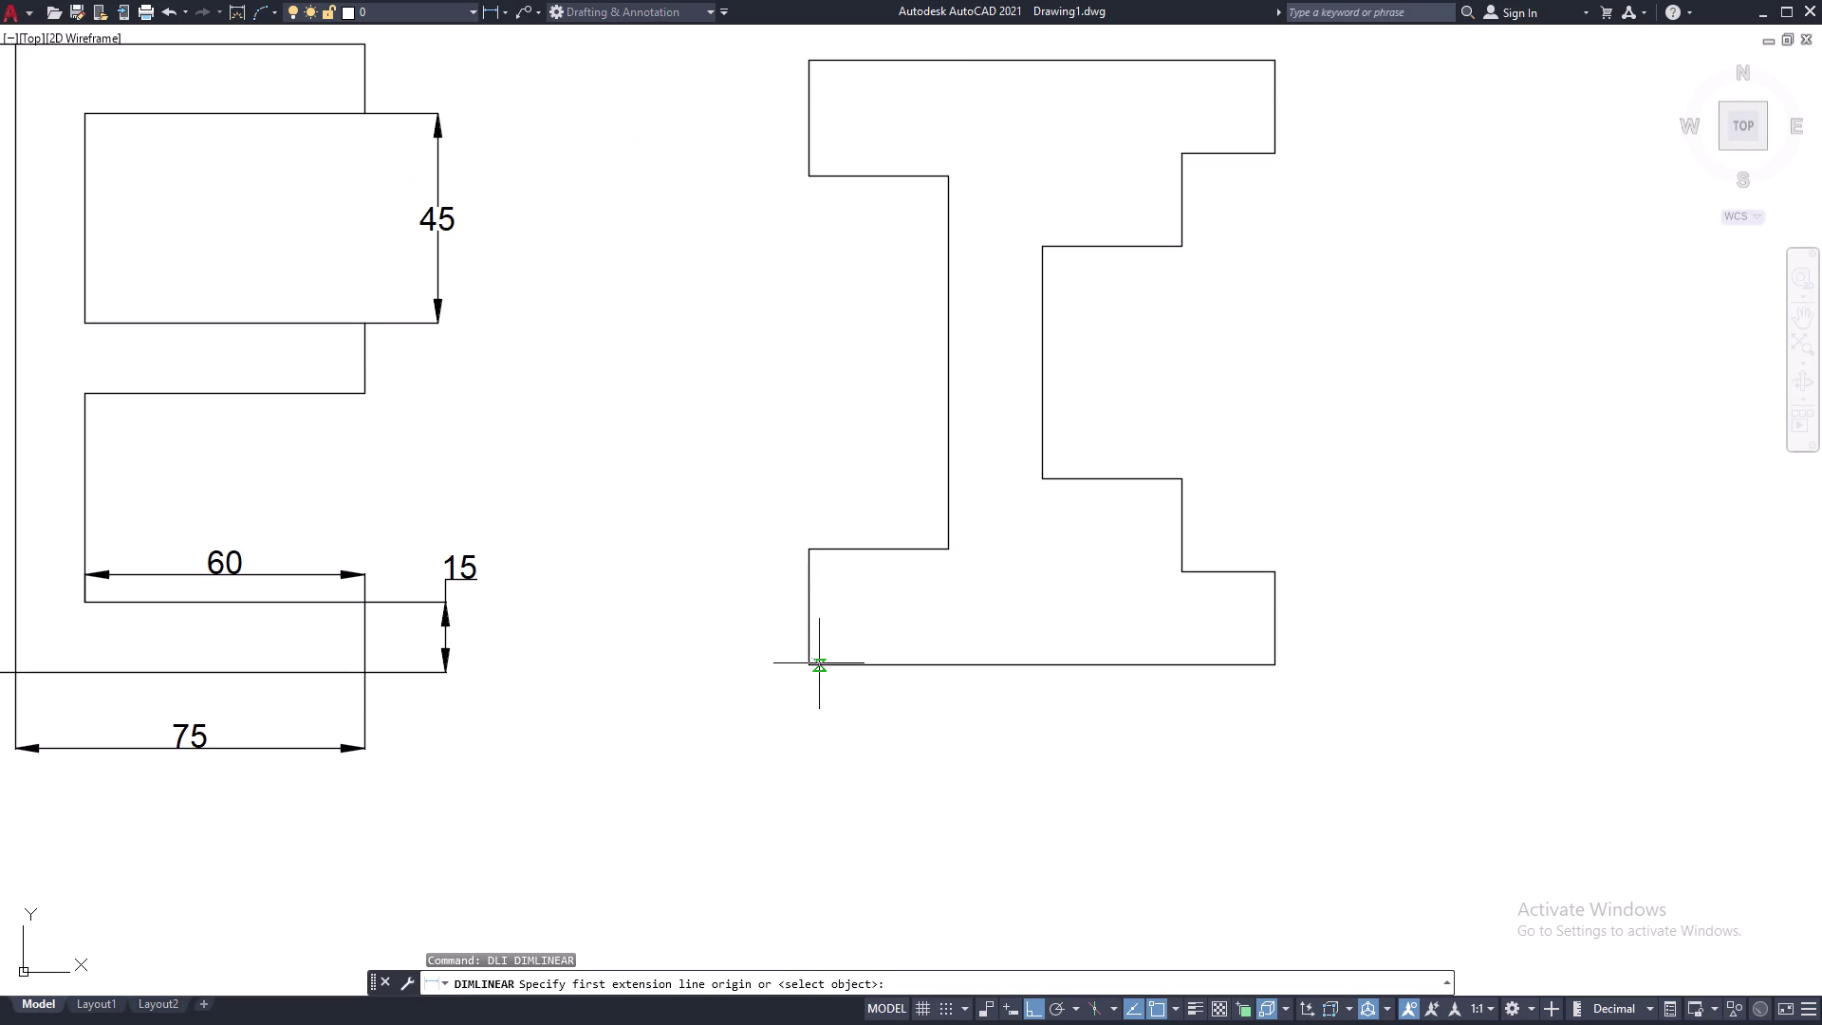
click(813, 664)
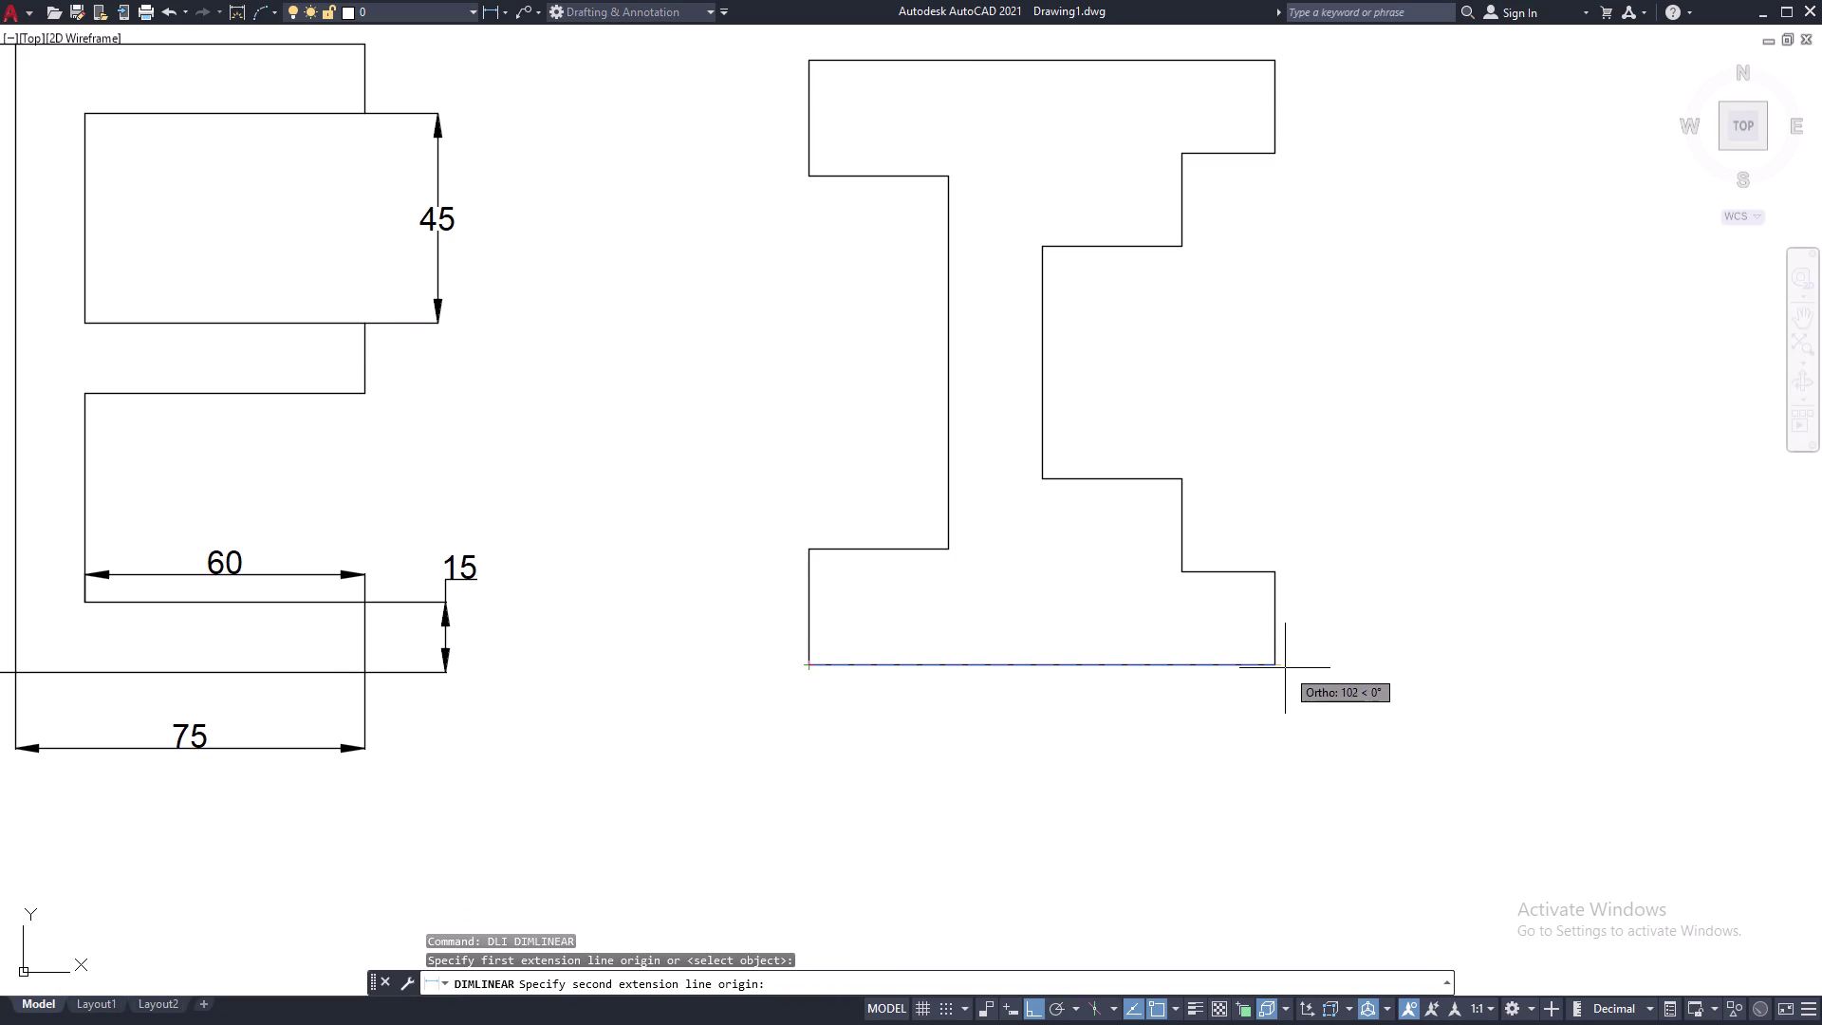
click(1273, 664)
click(1263, 740)
key(space)
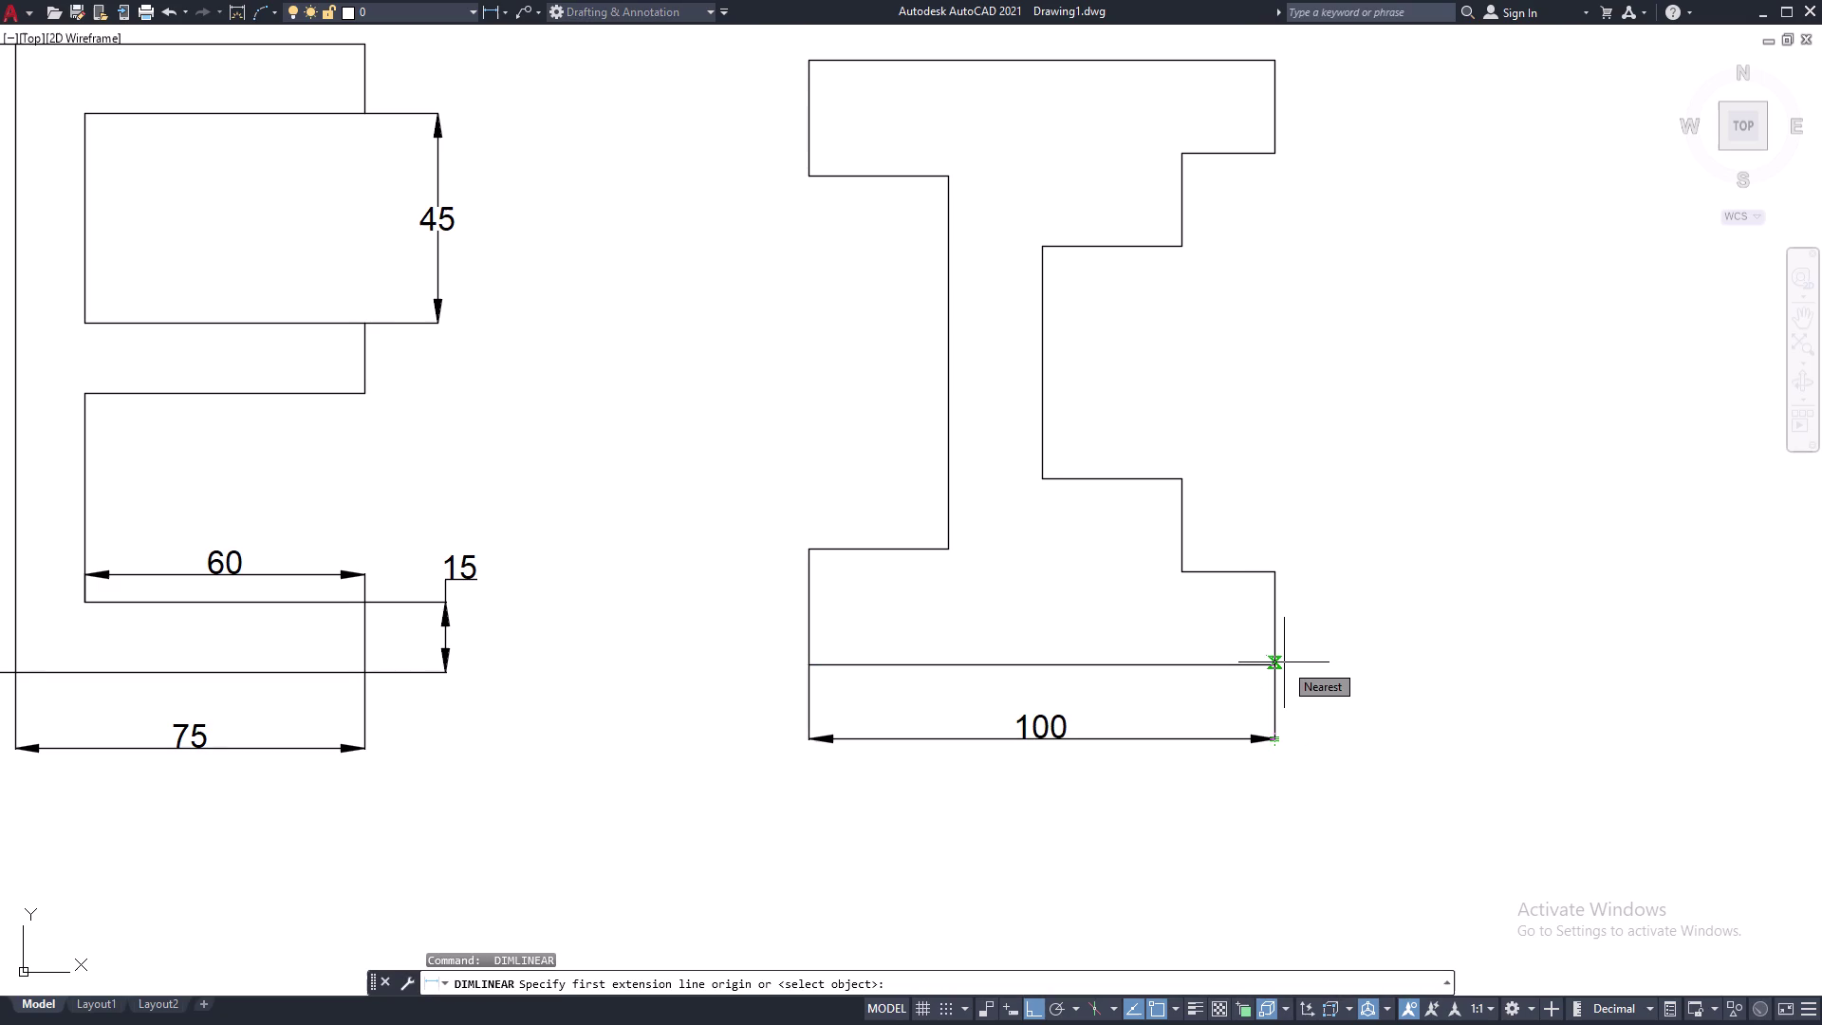
click(1277, 668)
click(1274, 571)
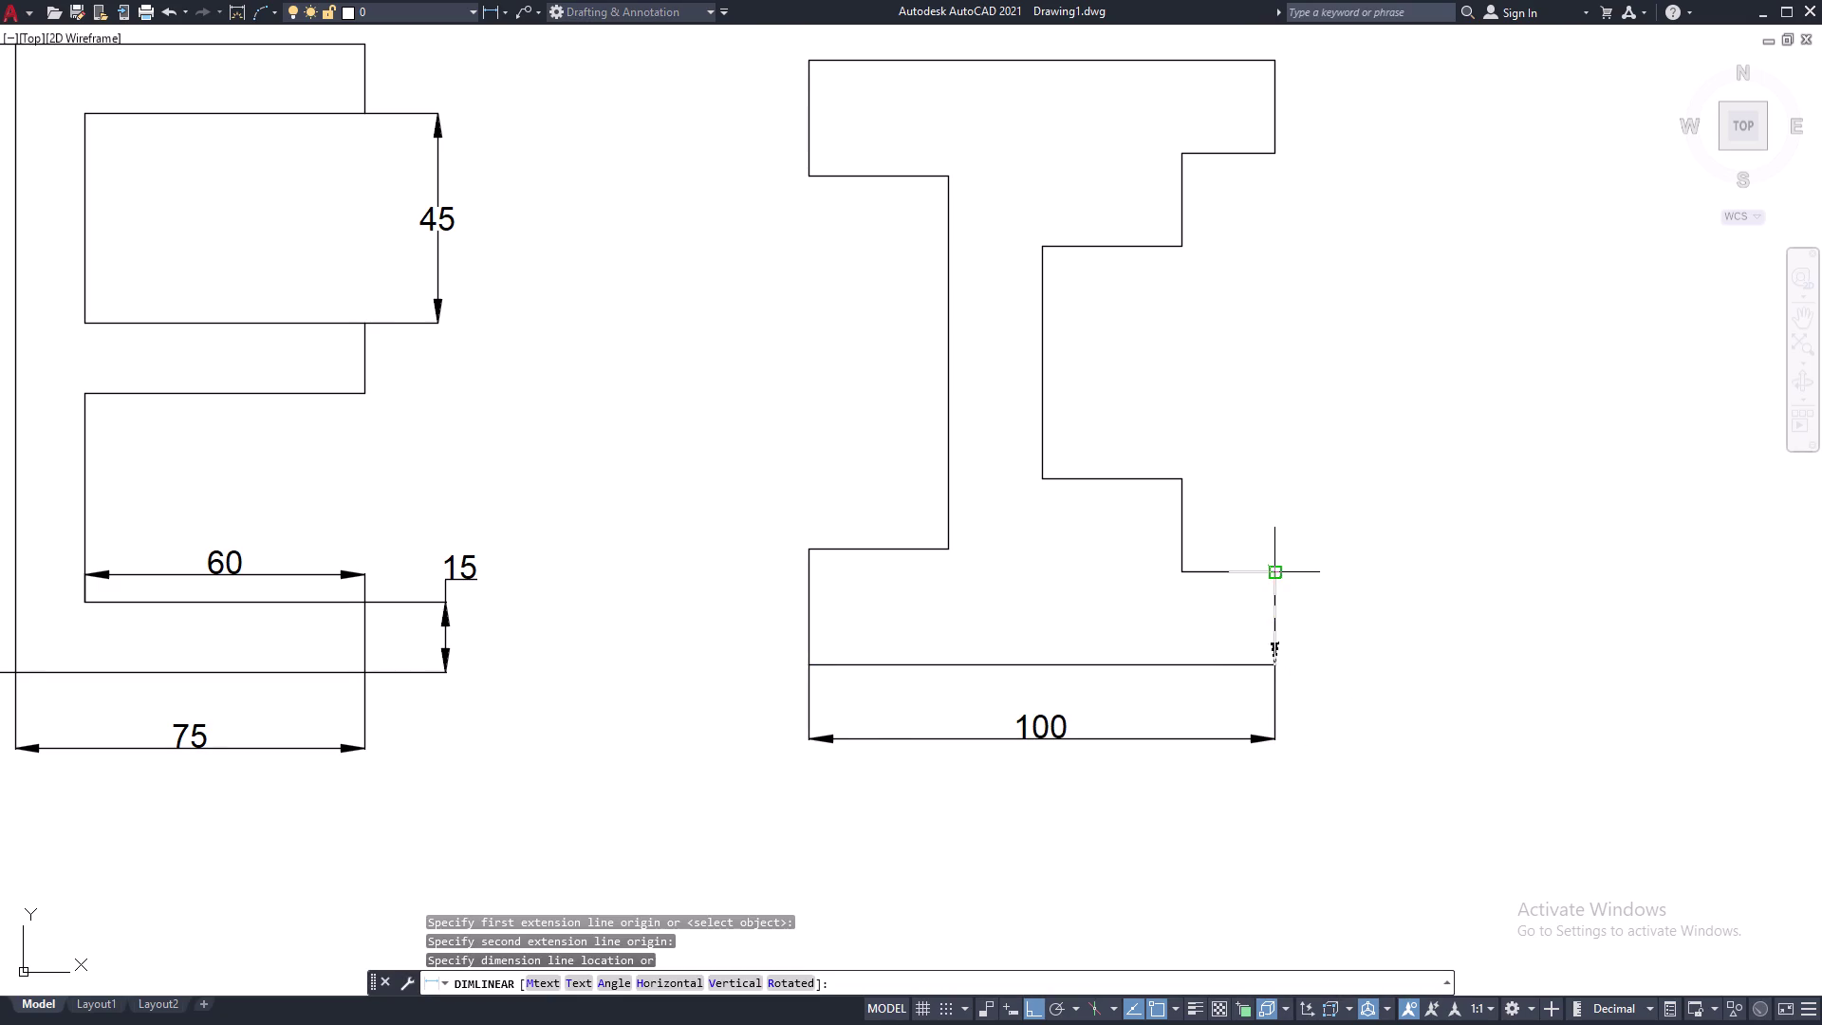
click(1311, 571)
Add the second 20 step height and the 50 inner recess height.
key(space)
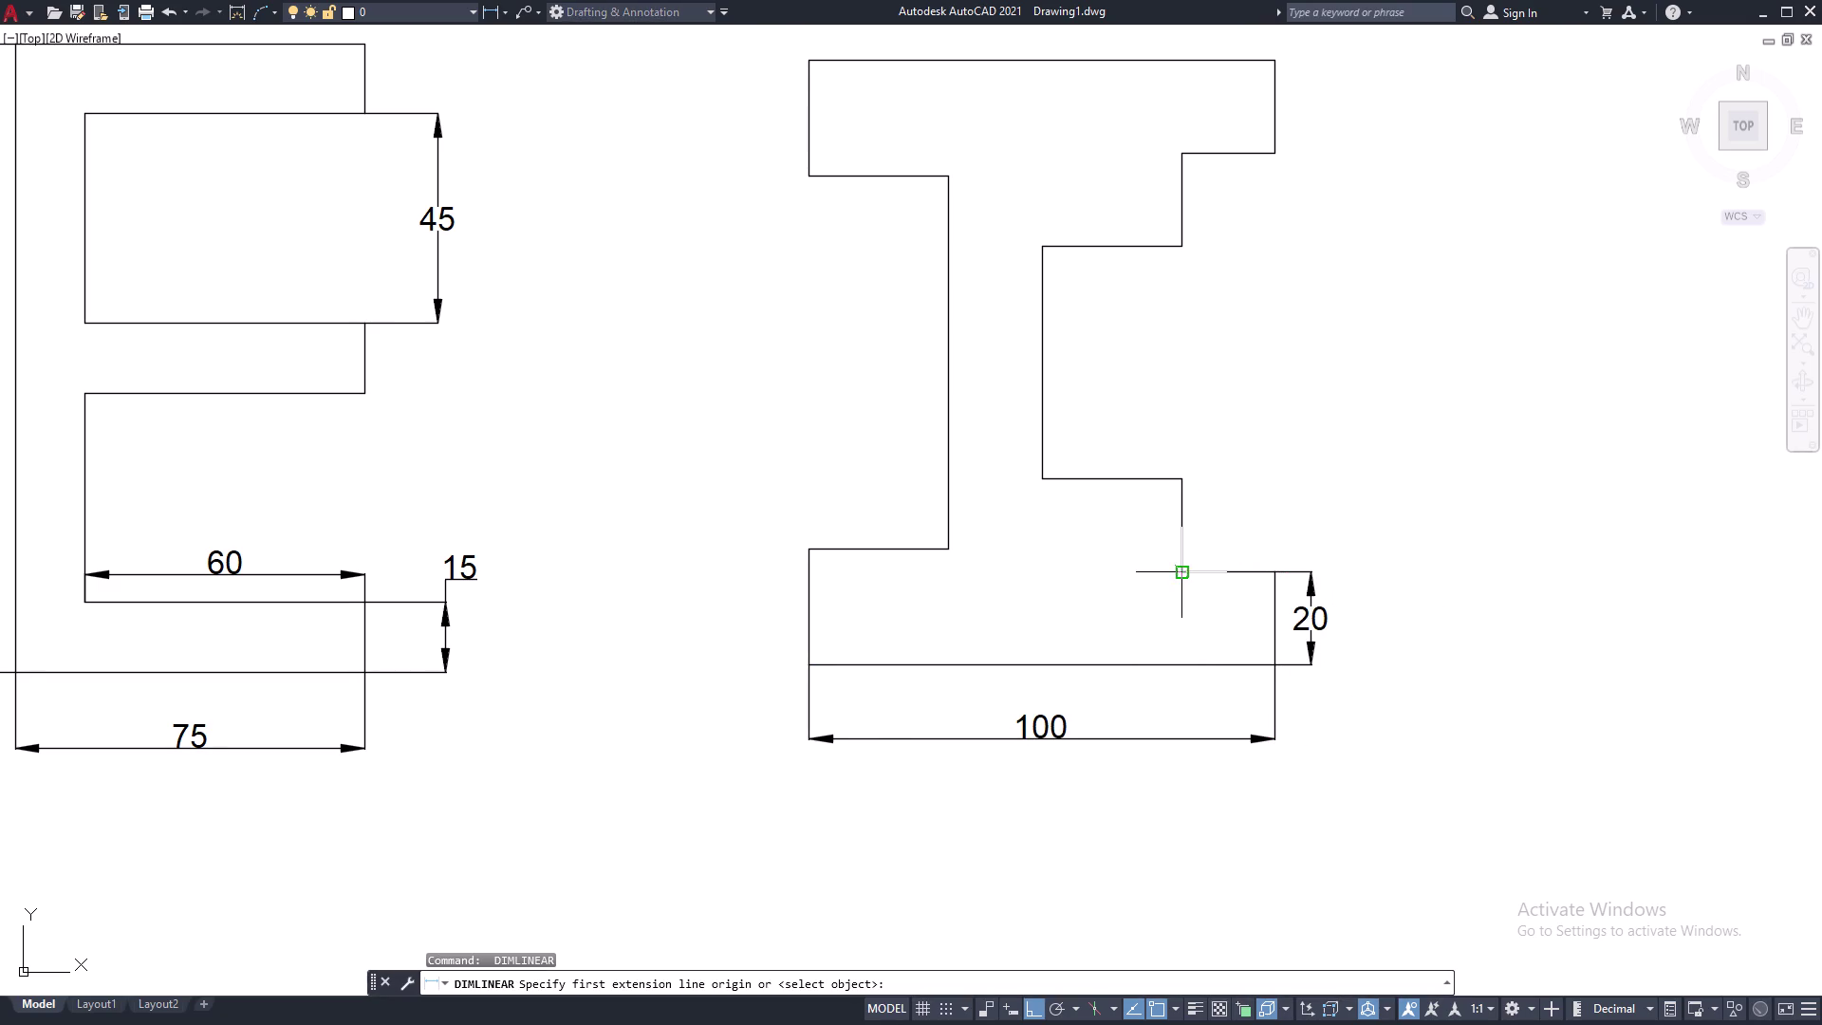
click(1186, 575)
click(1183, 483)
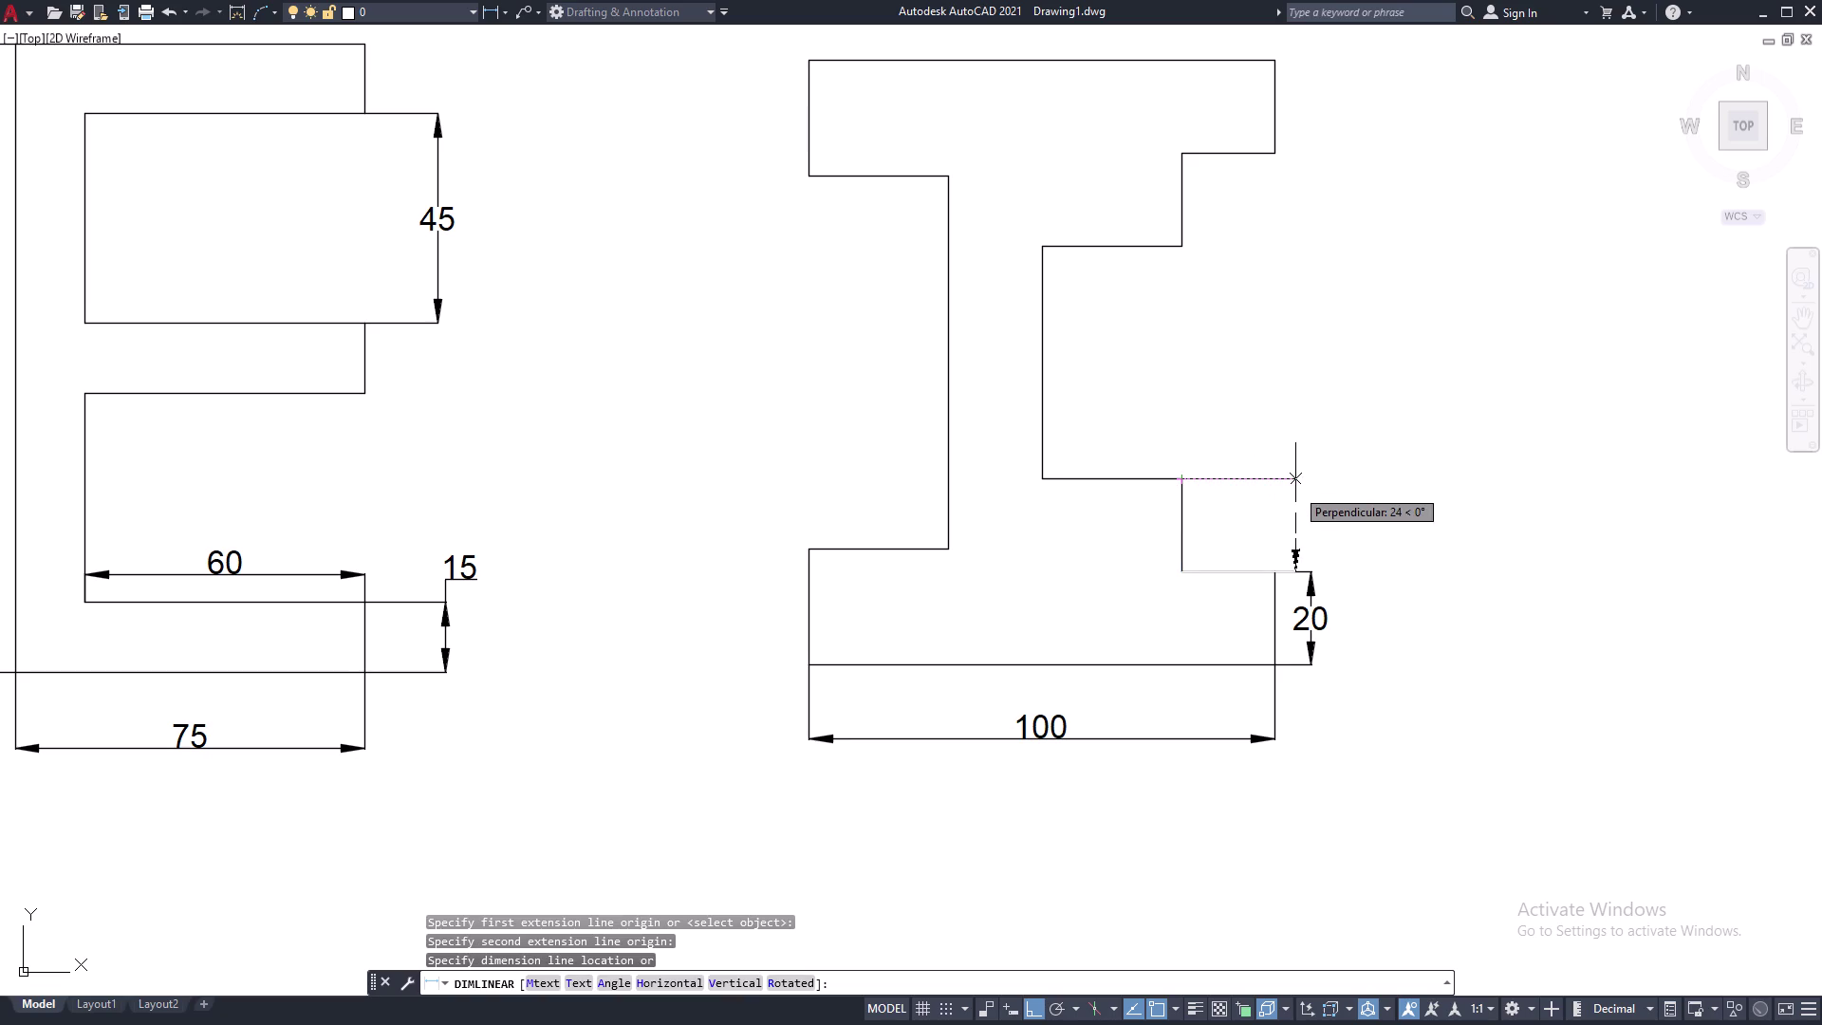
key(Escape)
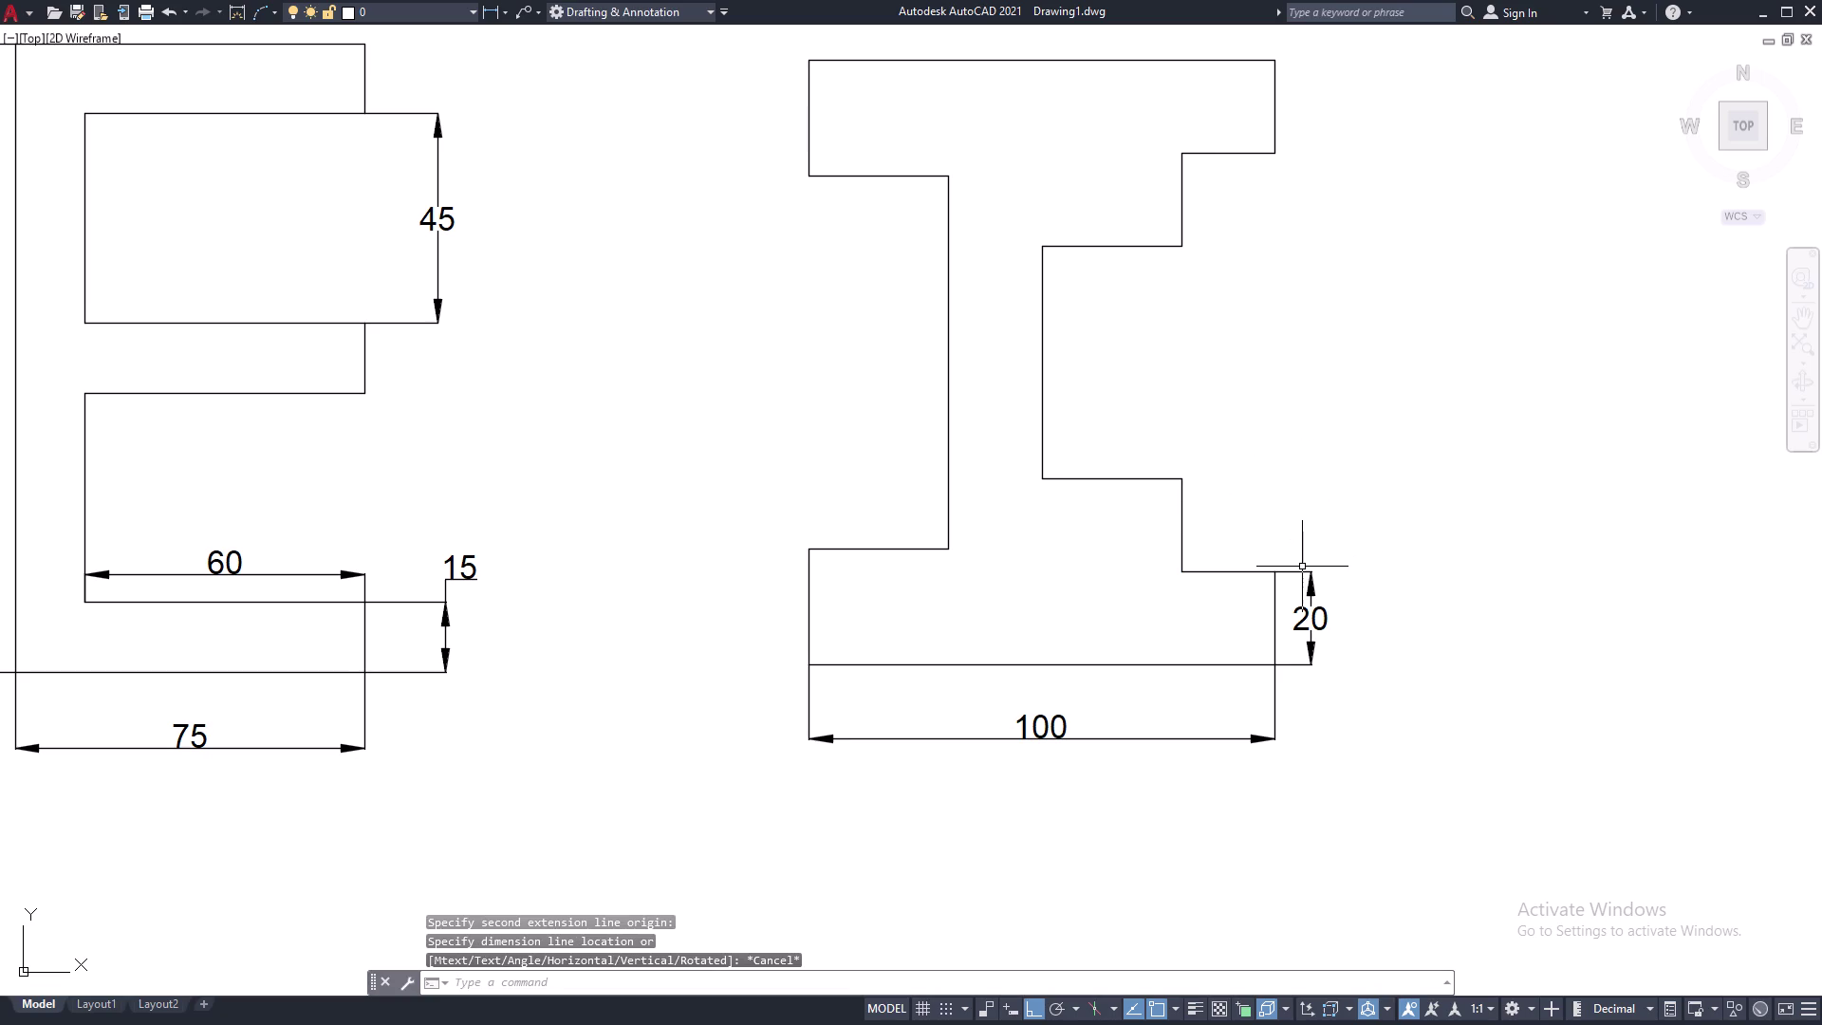
key(space)
click(1185, 572)
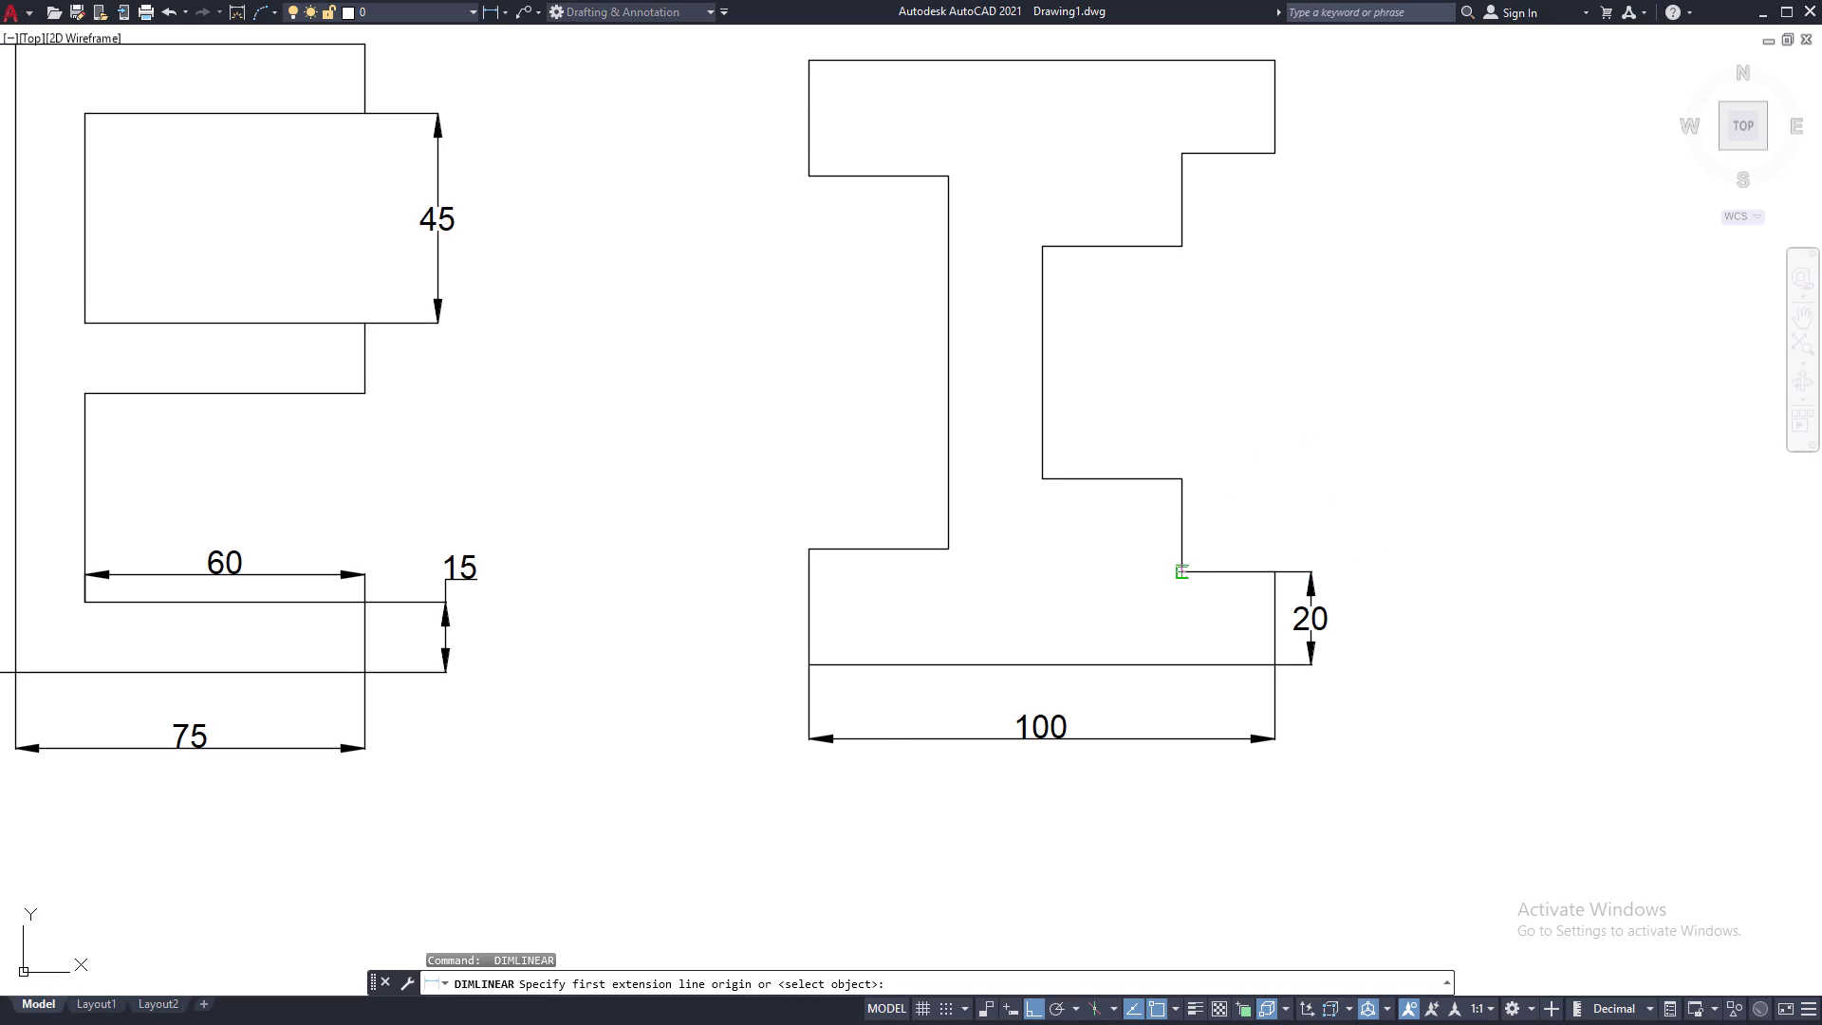
click(1180, 481)
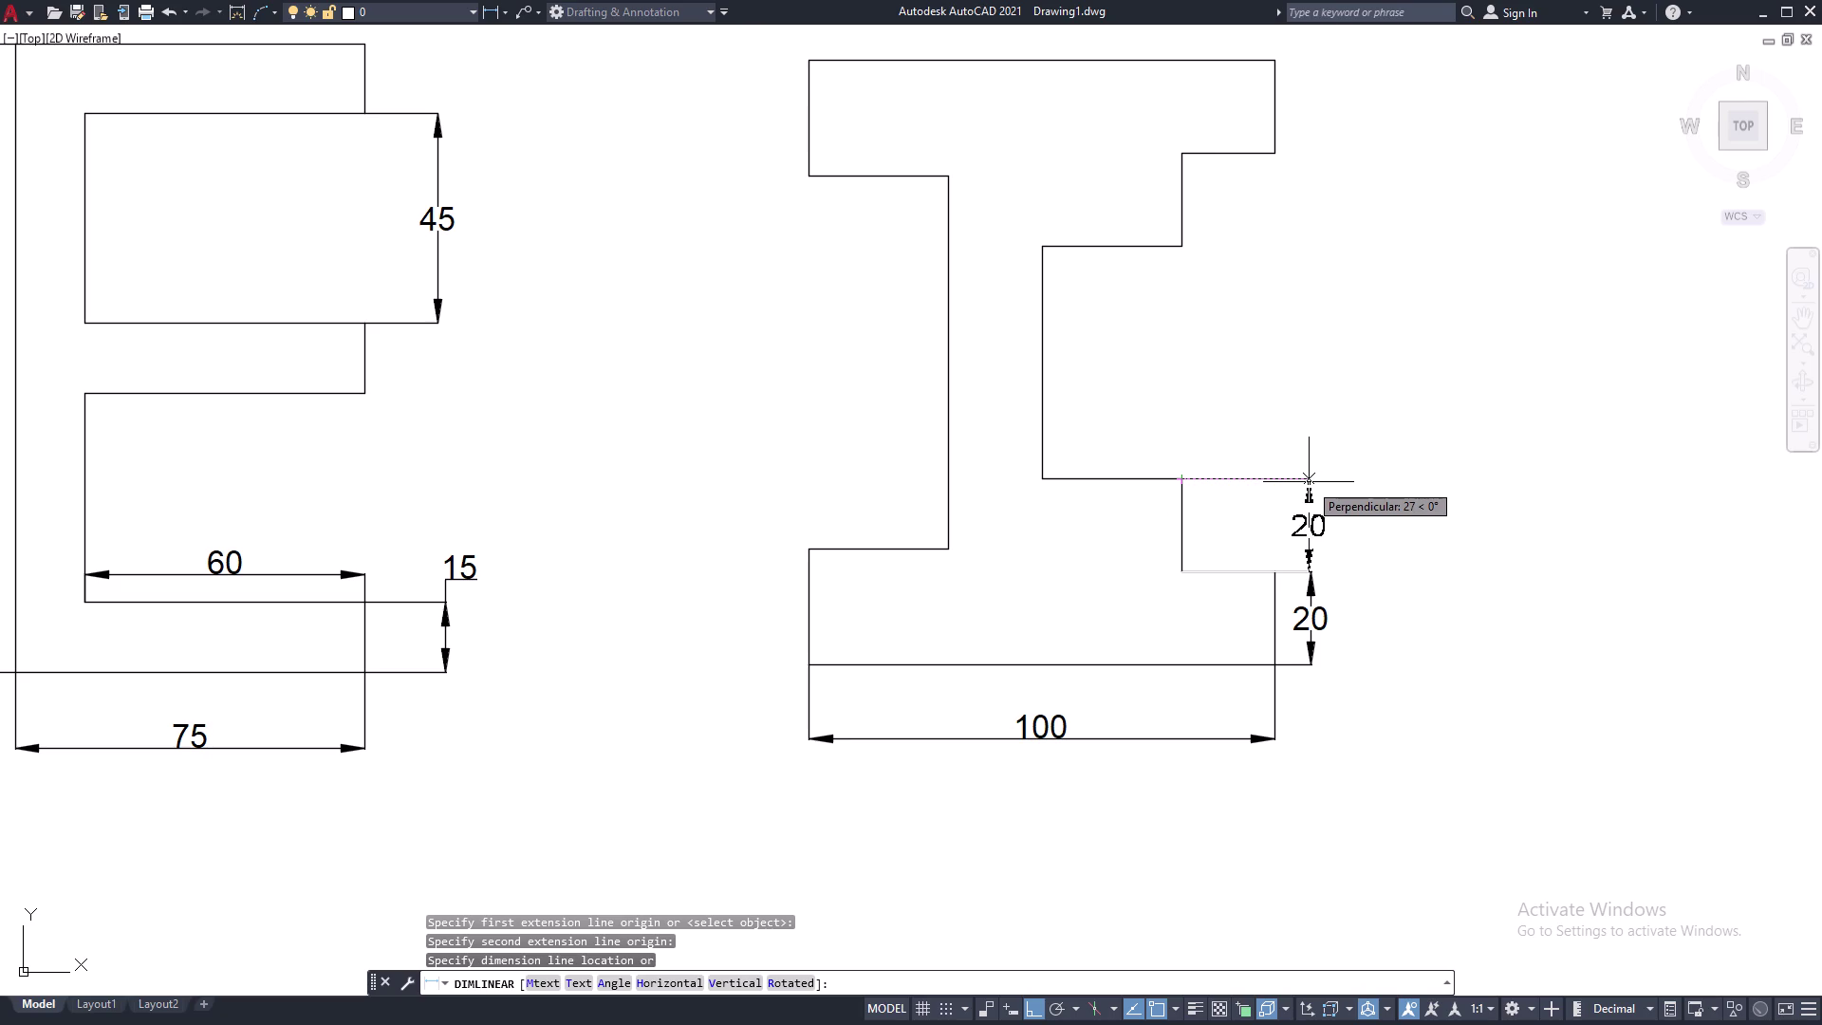
click(1310, 482)
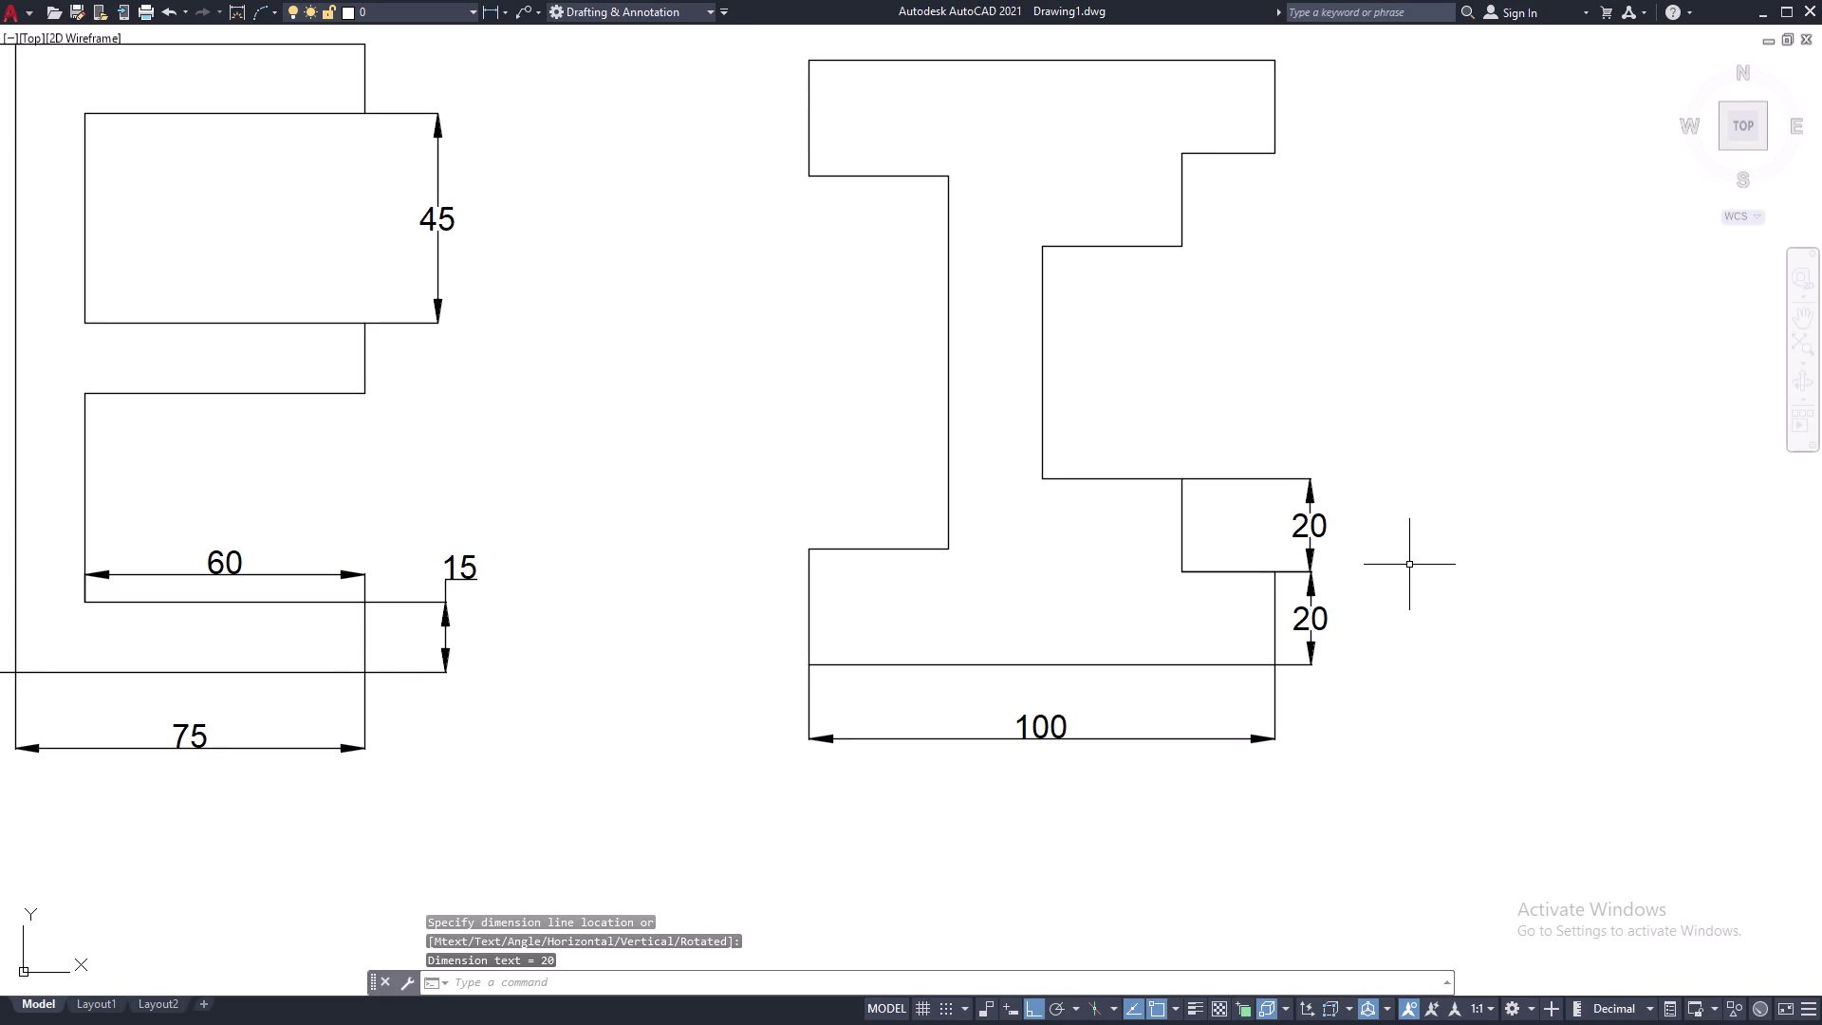
key(space)
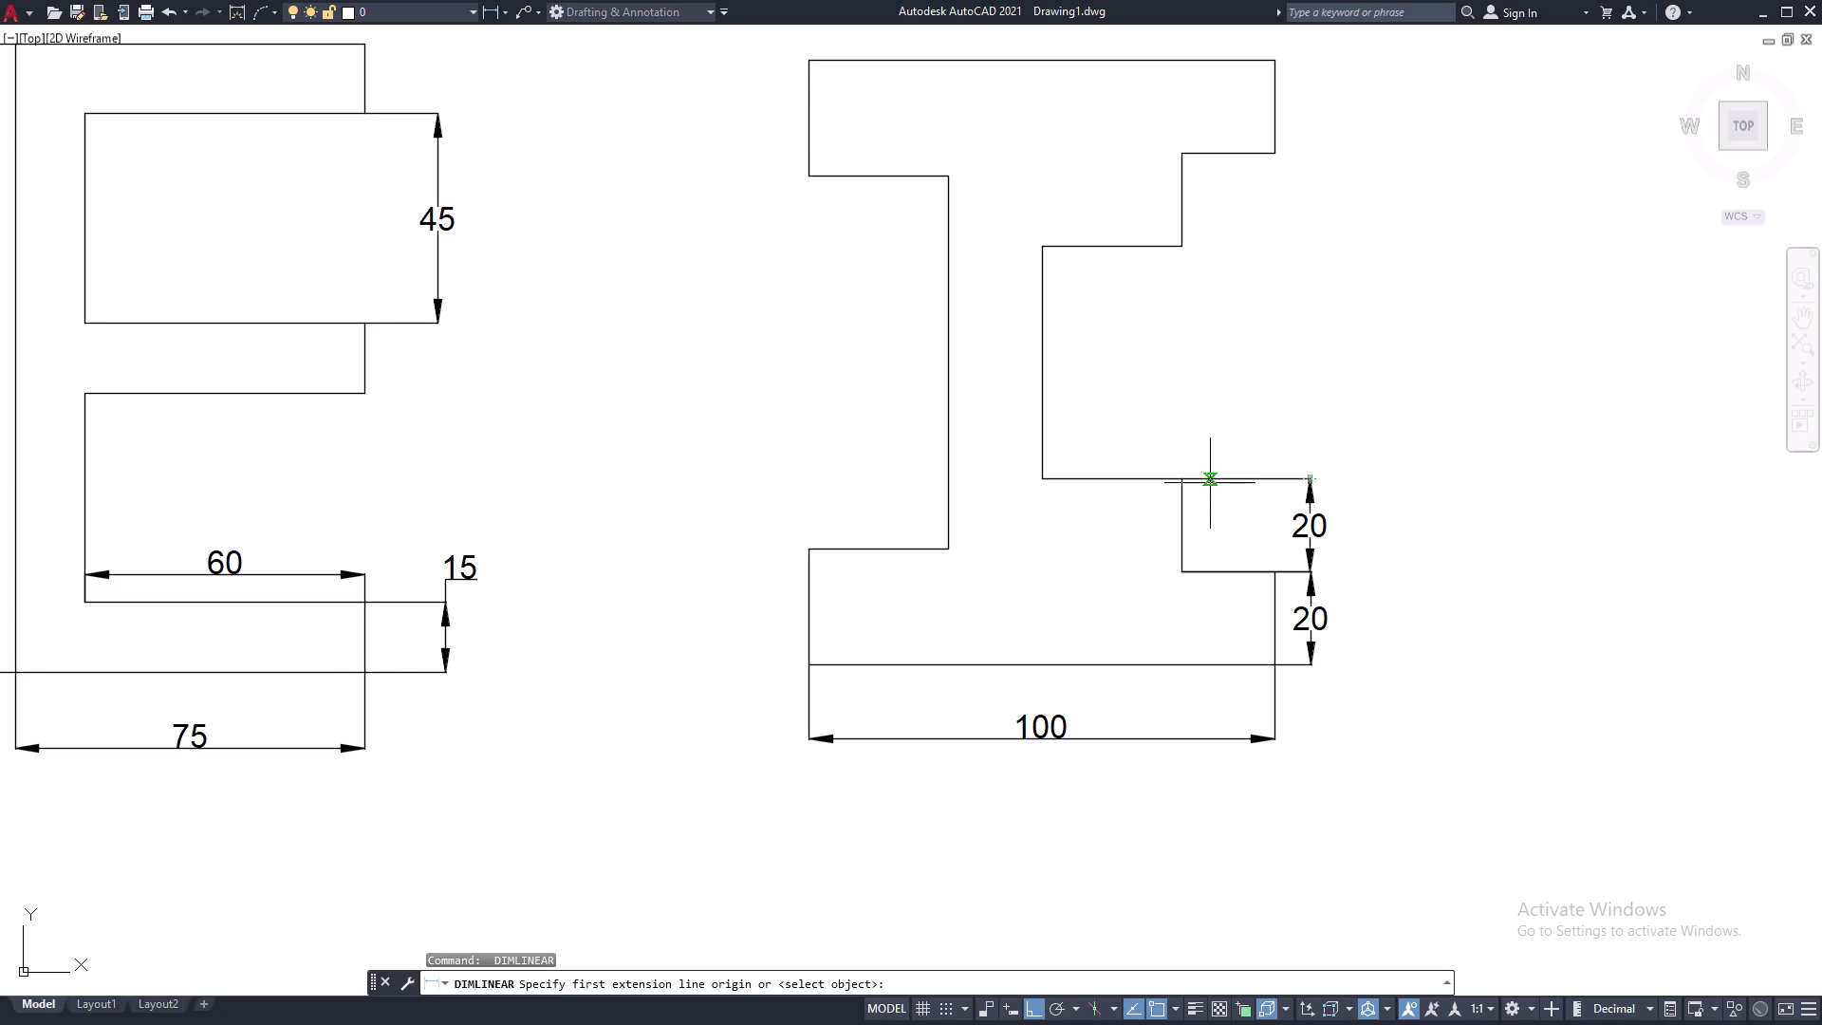
click(1177, 482)
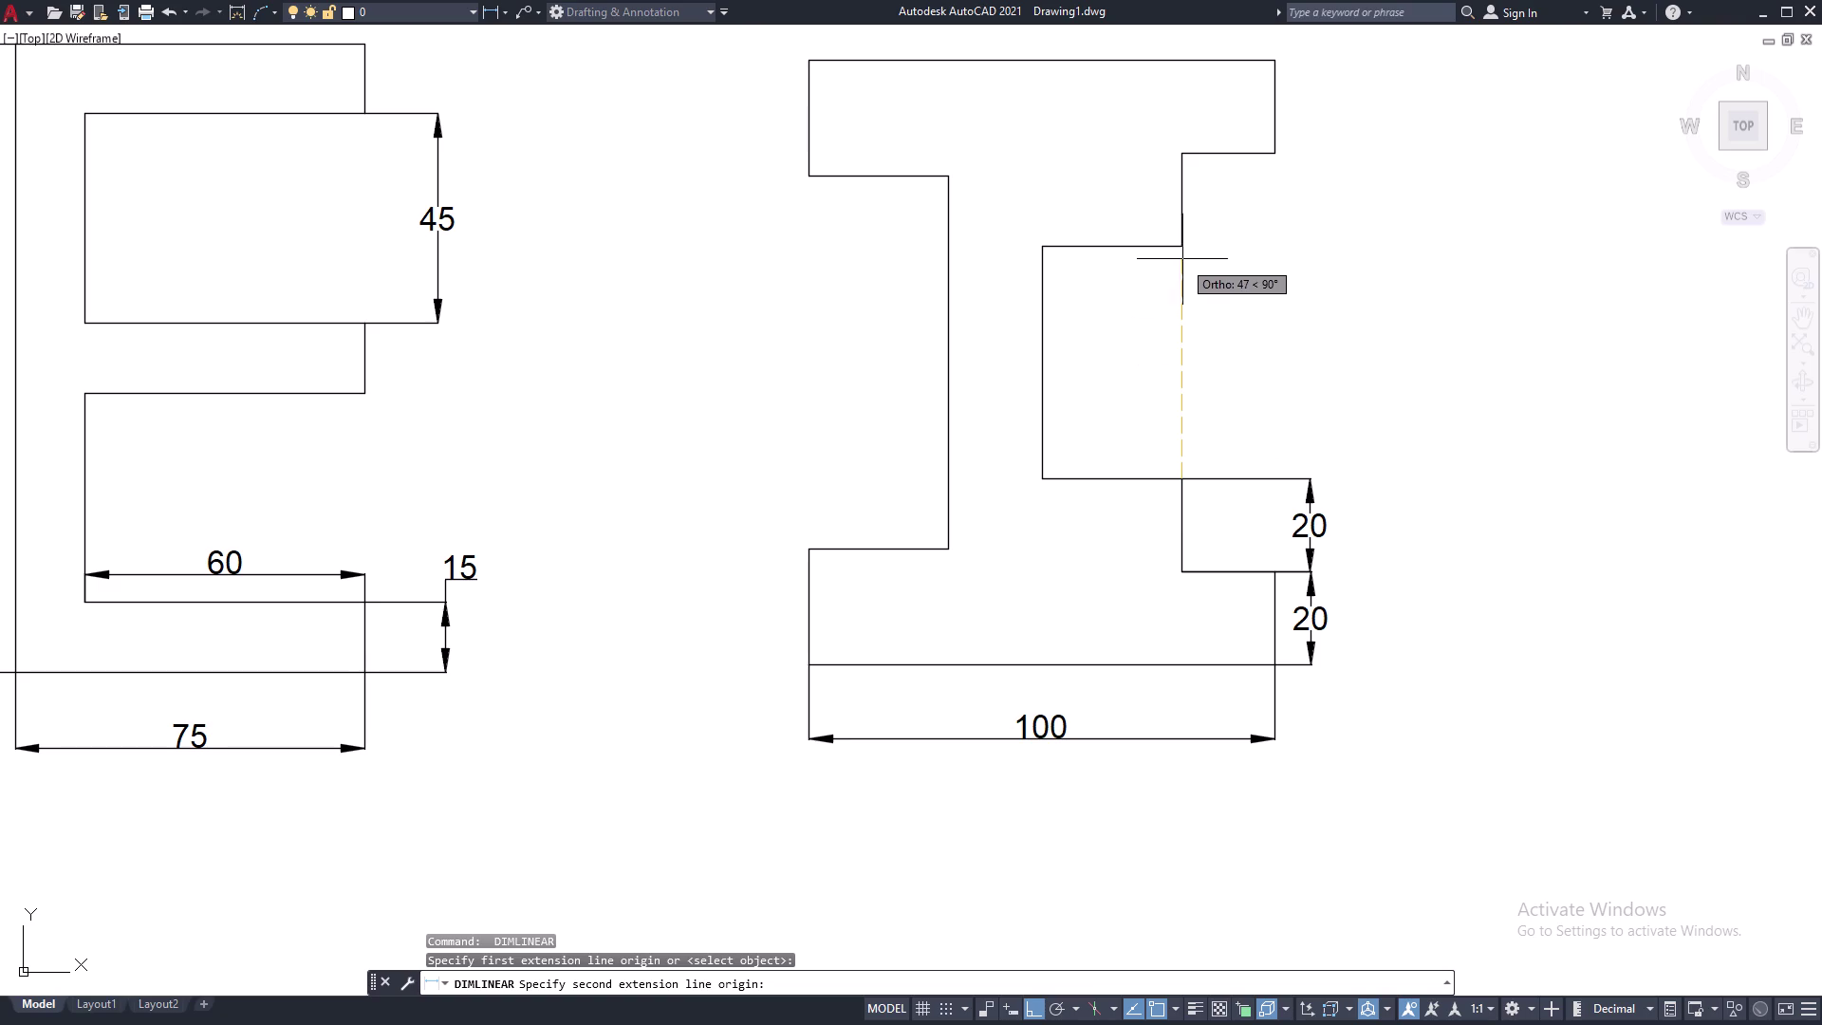
click(1182, 252)
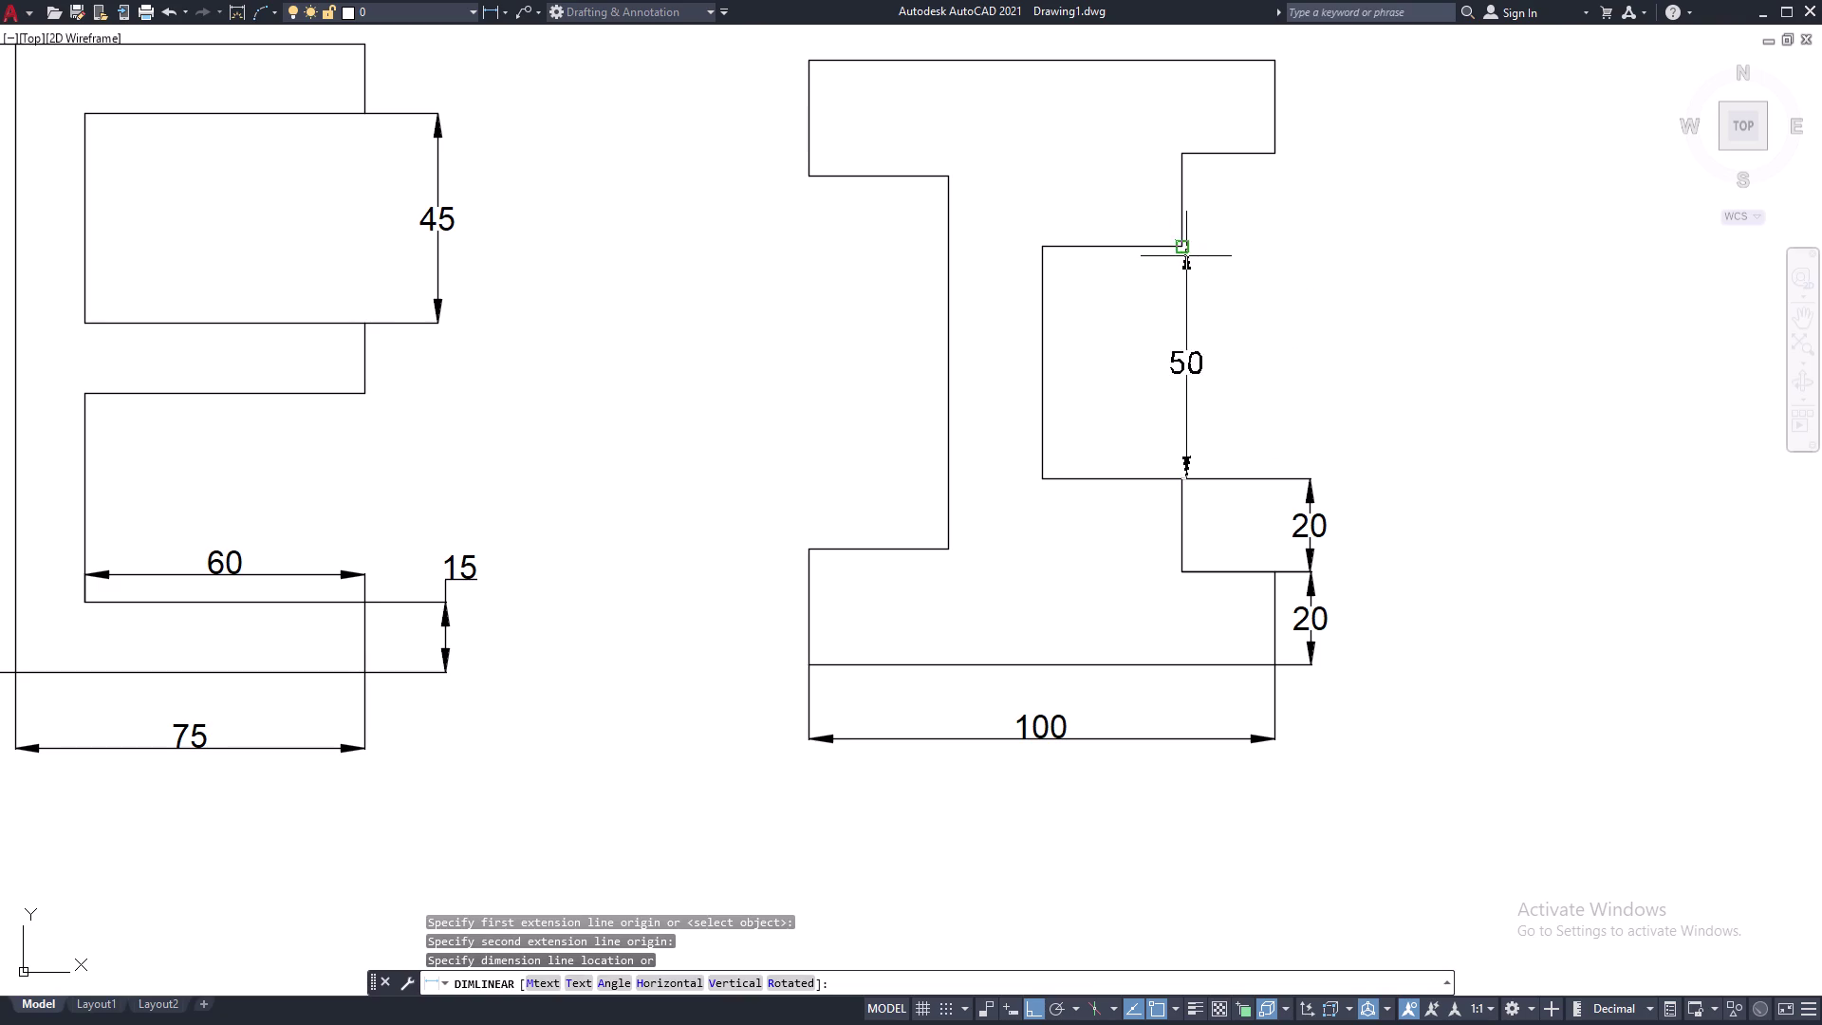
click(1187, 256)
middle_drag(1385, 328, 1433, 452)
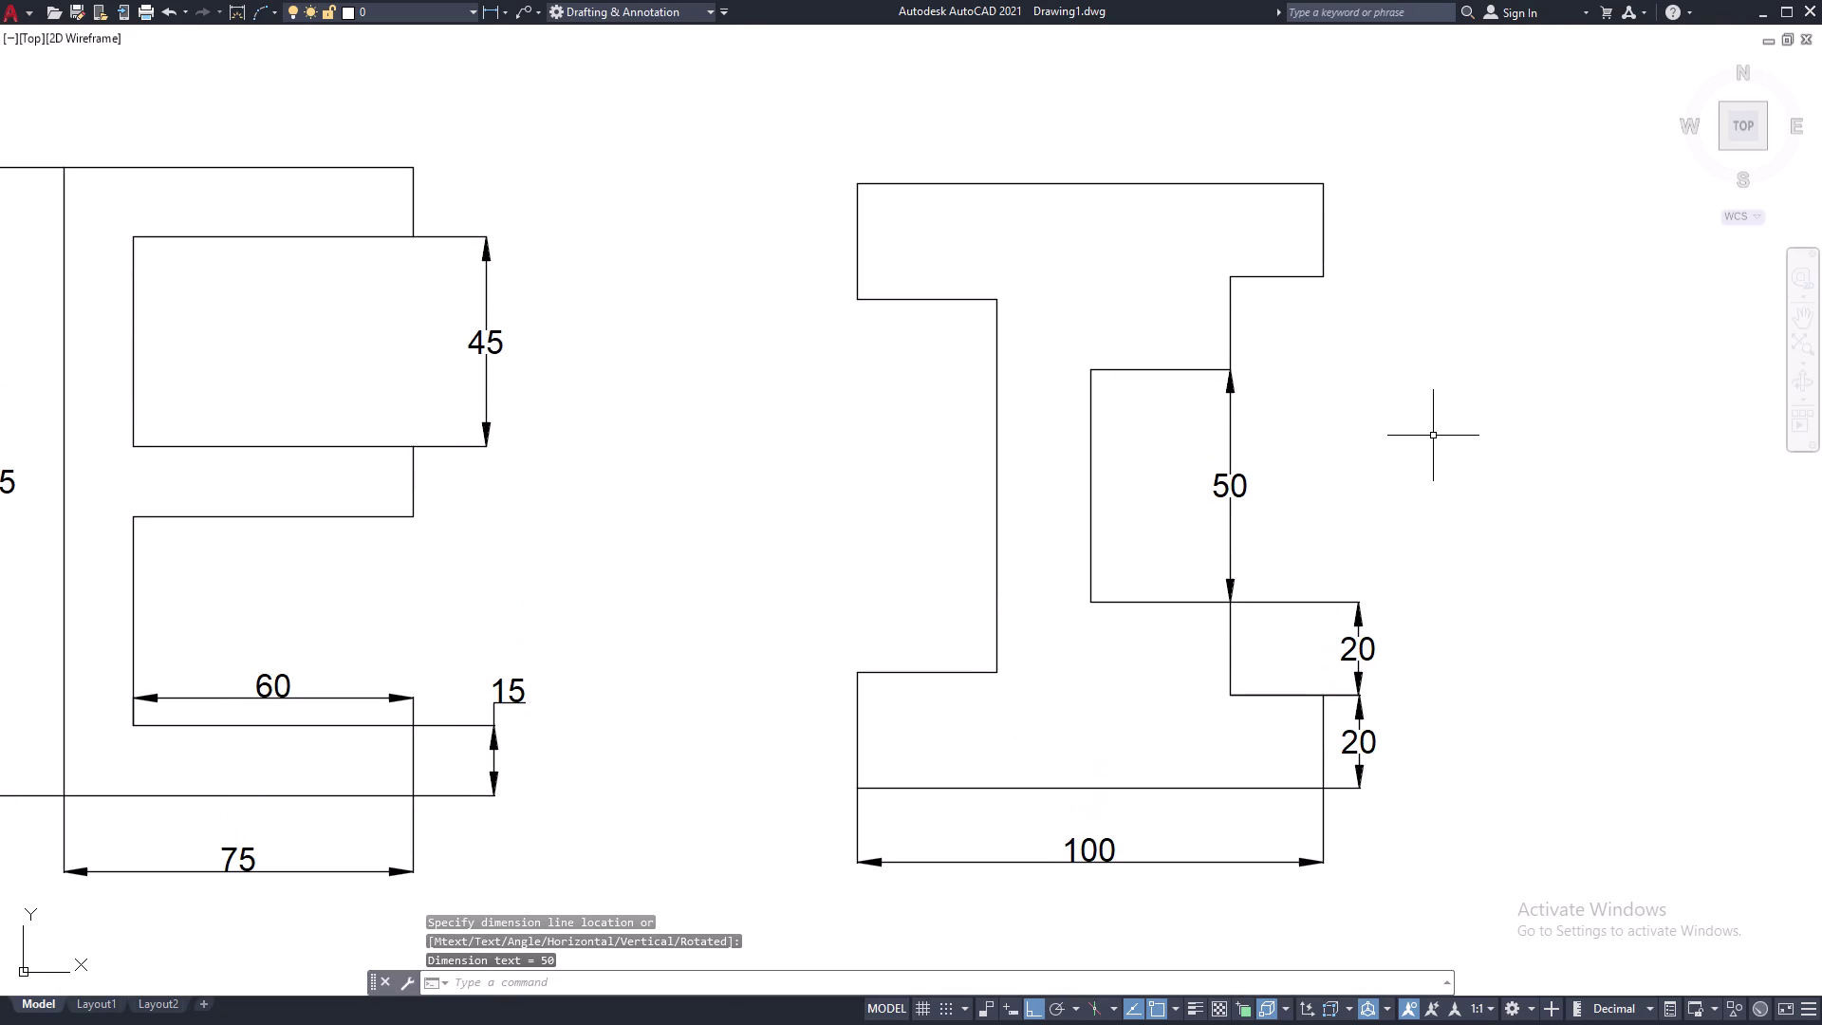
Dimension the 30 width under the top flange and the top 25 height.
key(space)
click(992, 300)
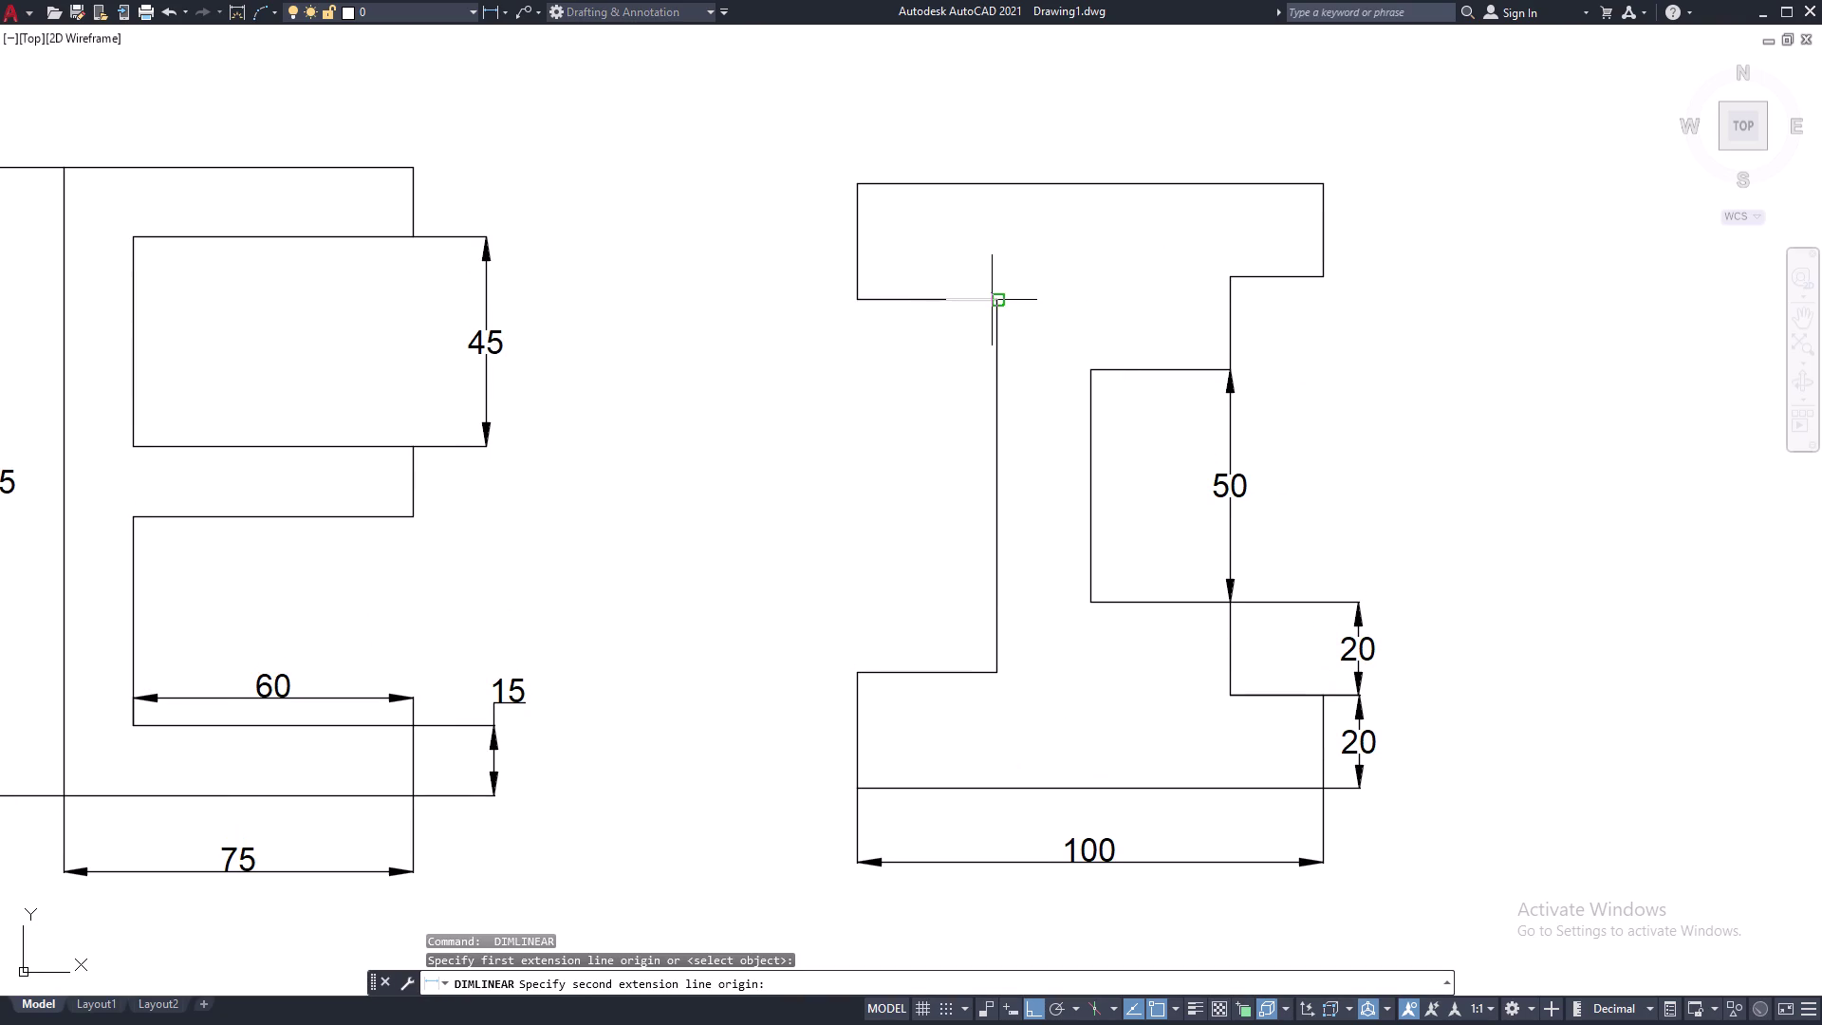
click(854, 302)
click(839, 380)
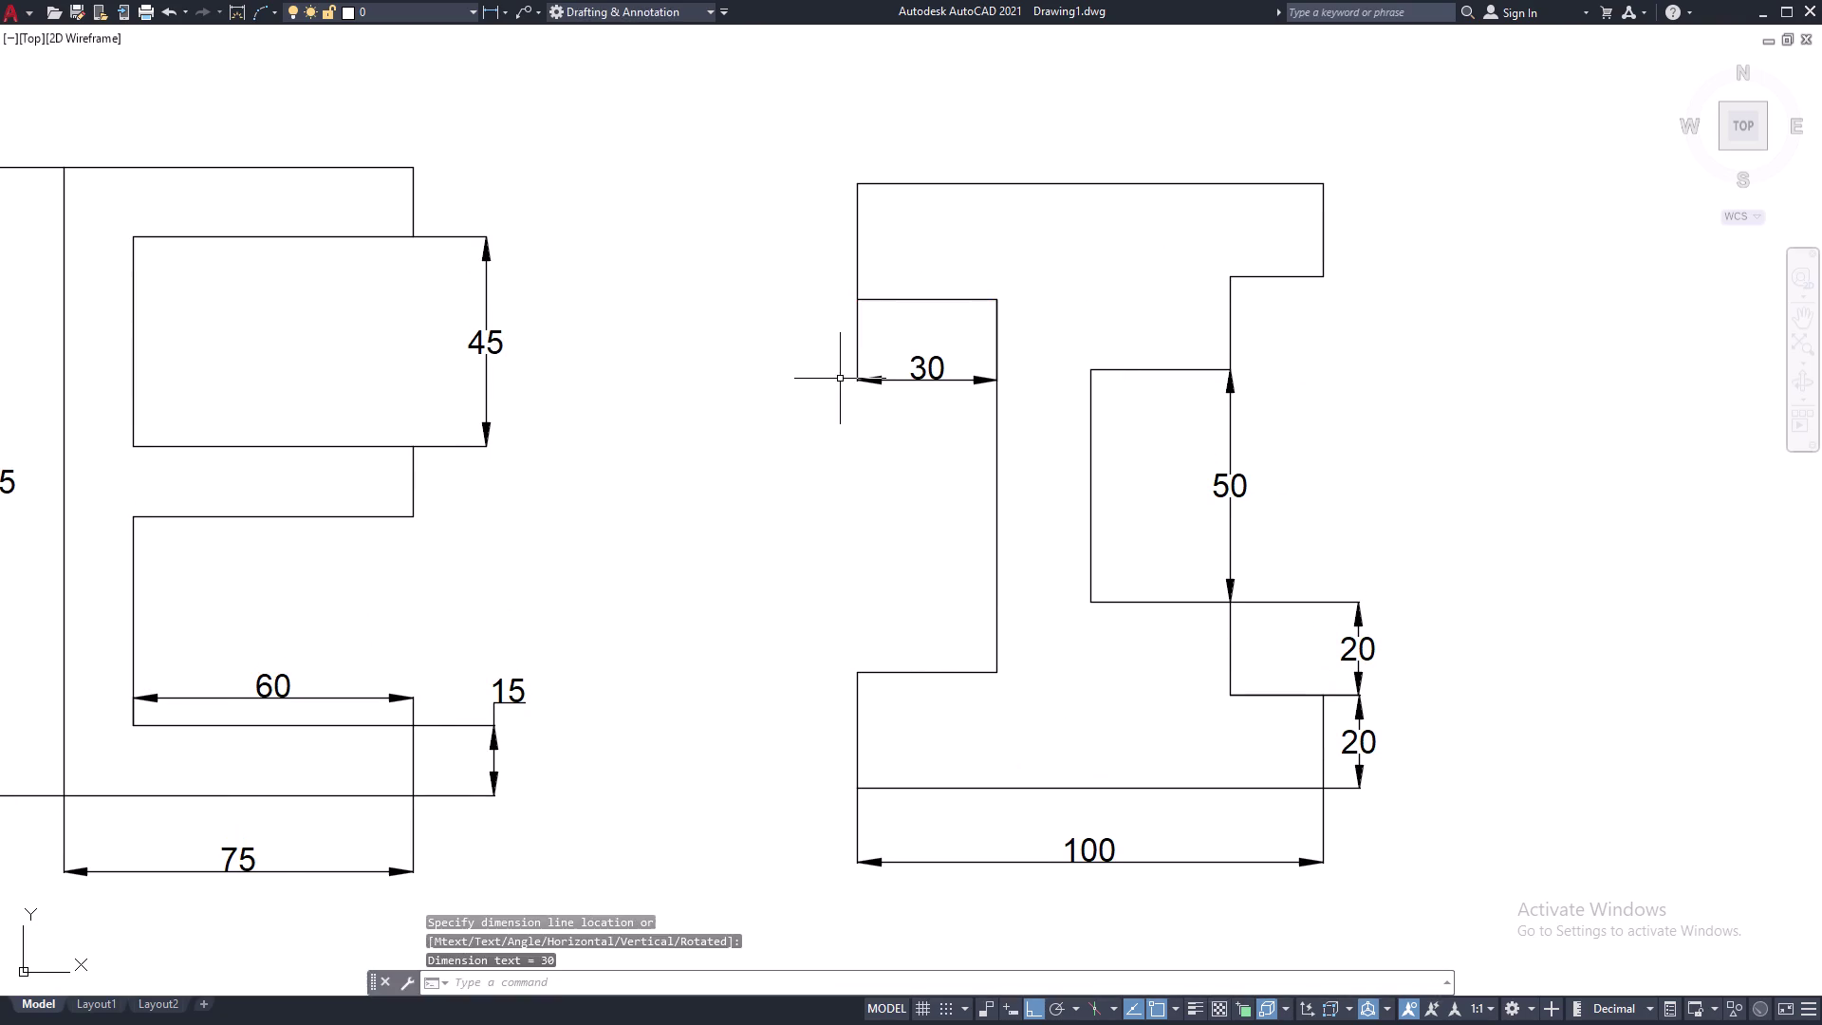
key(space)
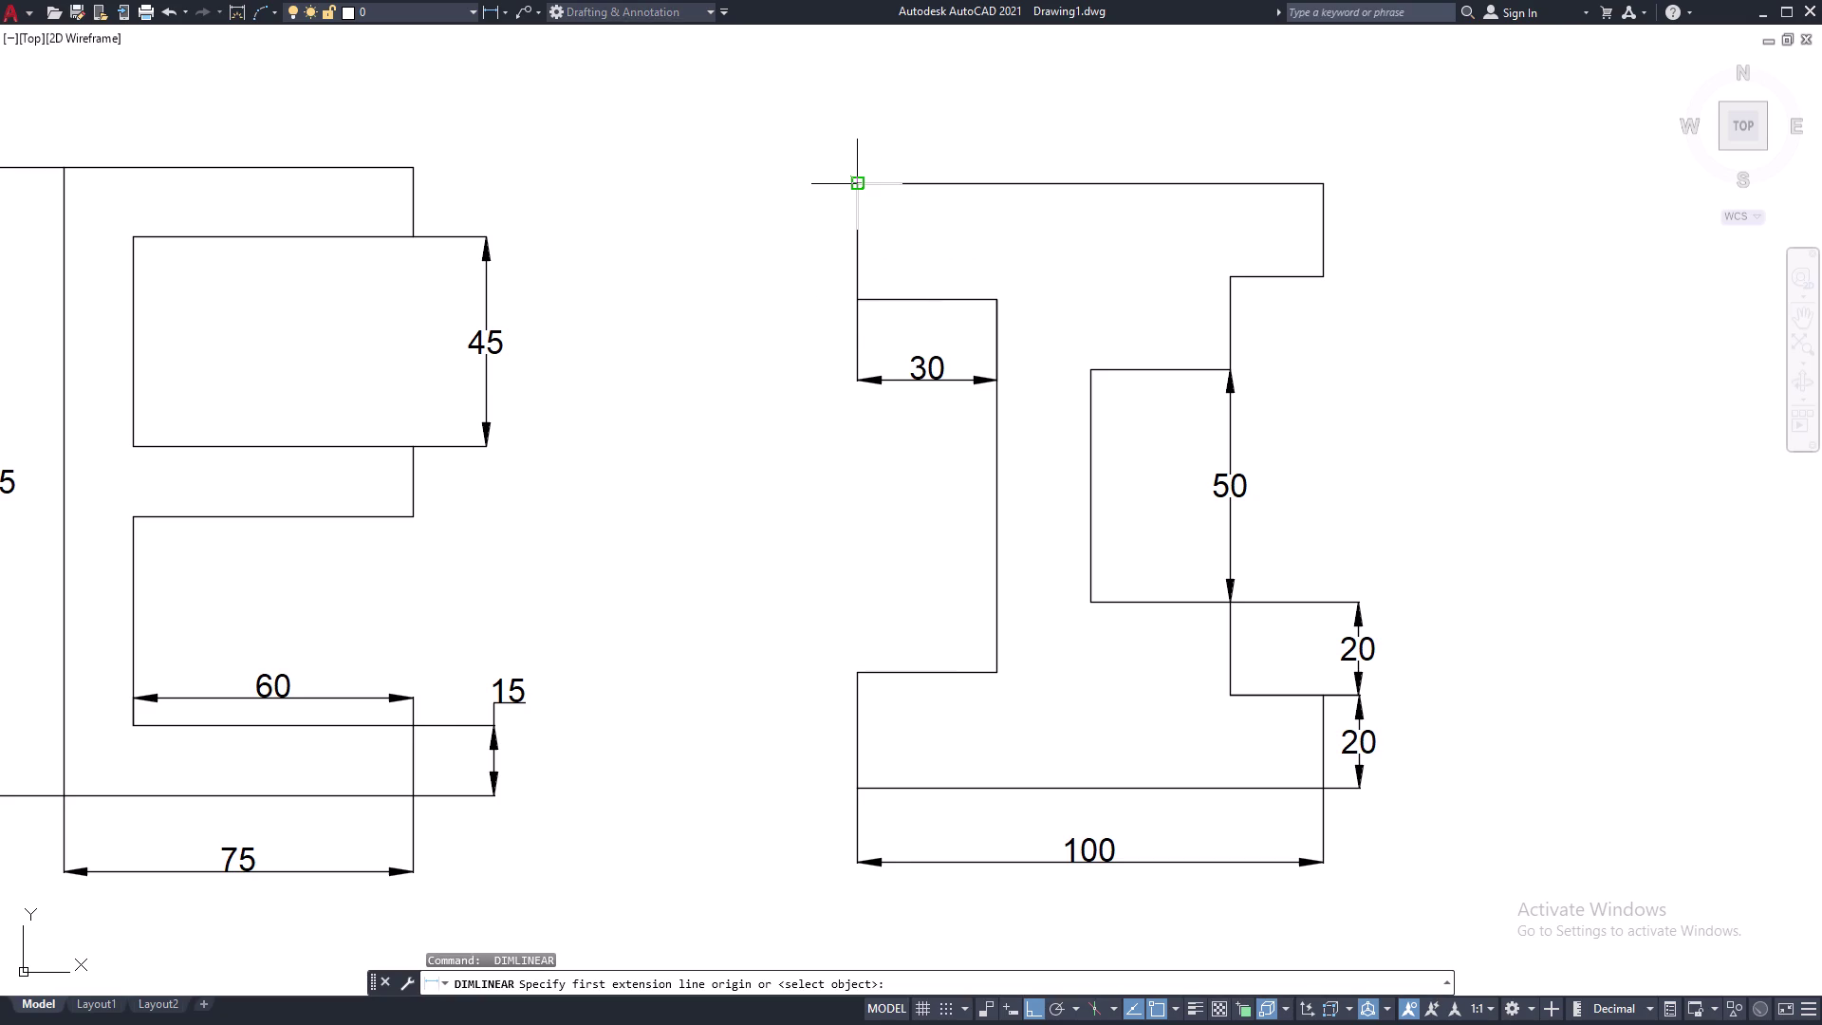
click(861, 188)
click(857, 297)
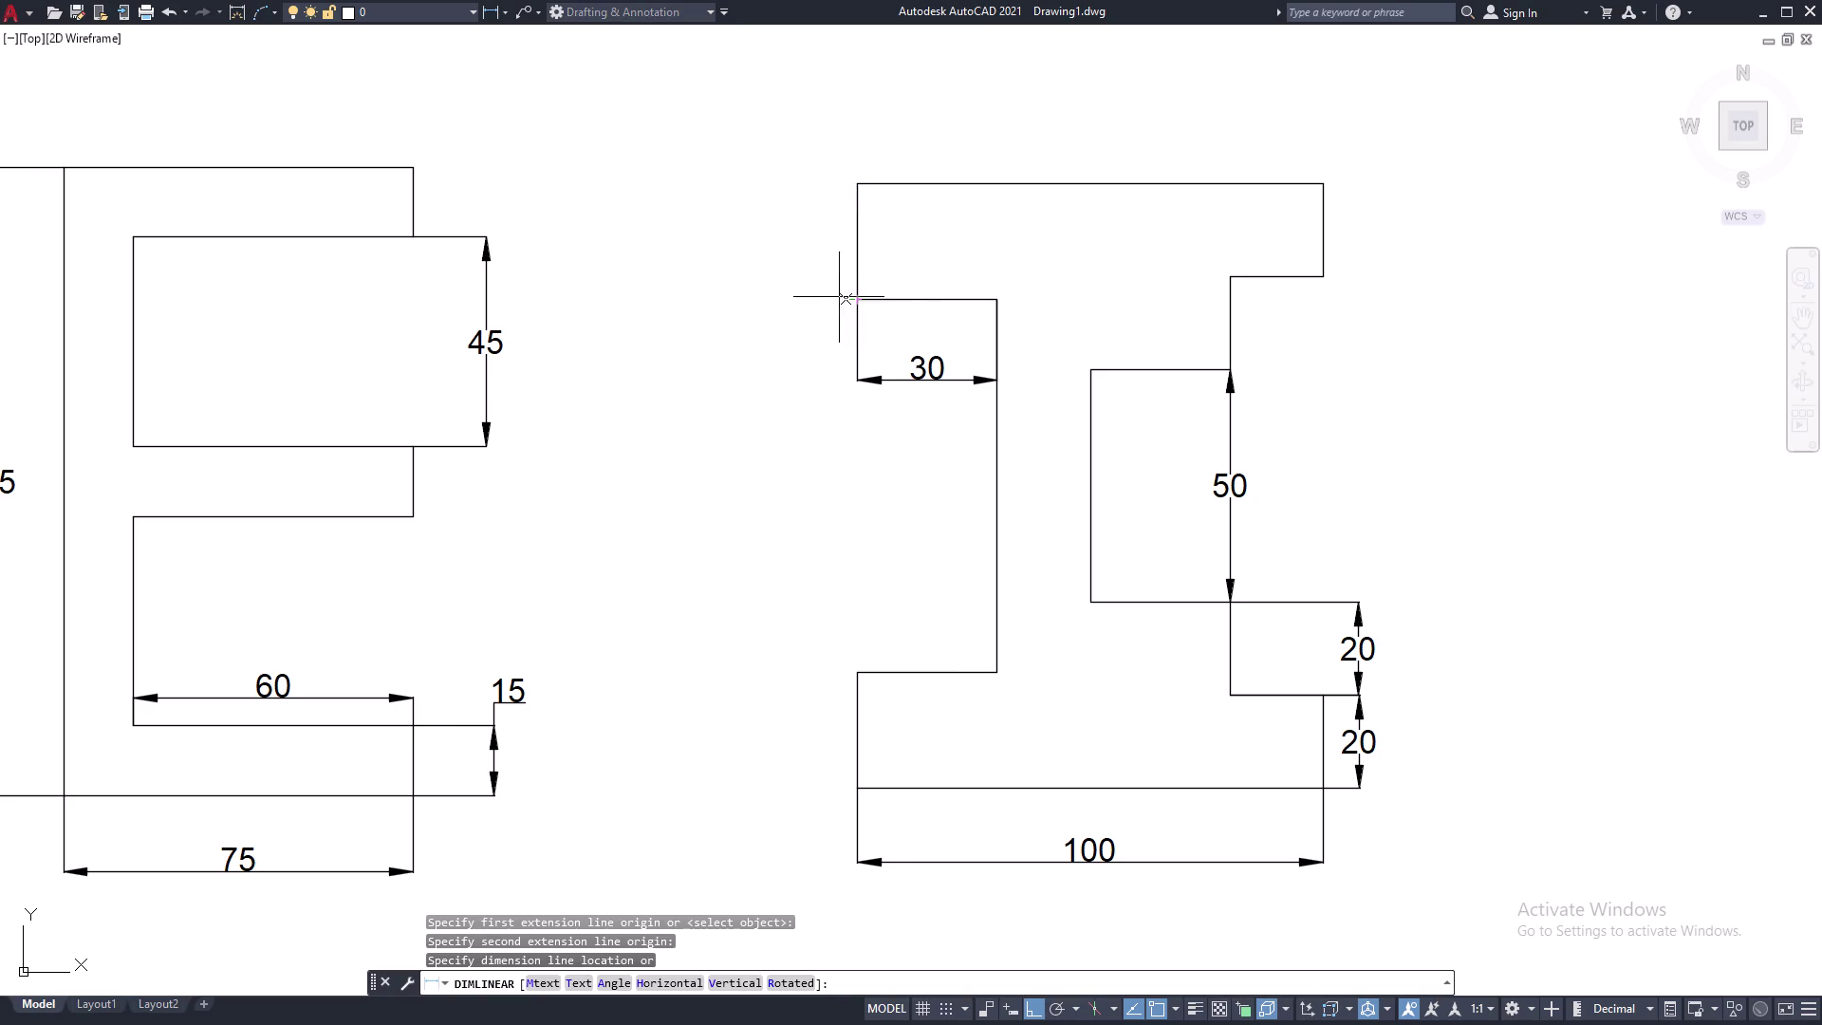
click(807, 297)
Add the bottom 25 and 80 left heights, then select the misplaced 80.
key(space)
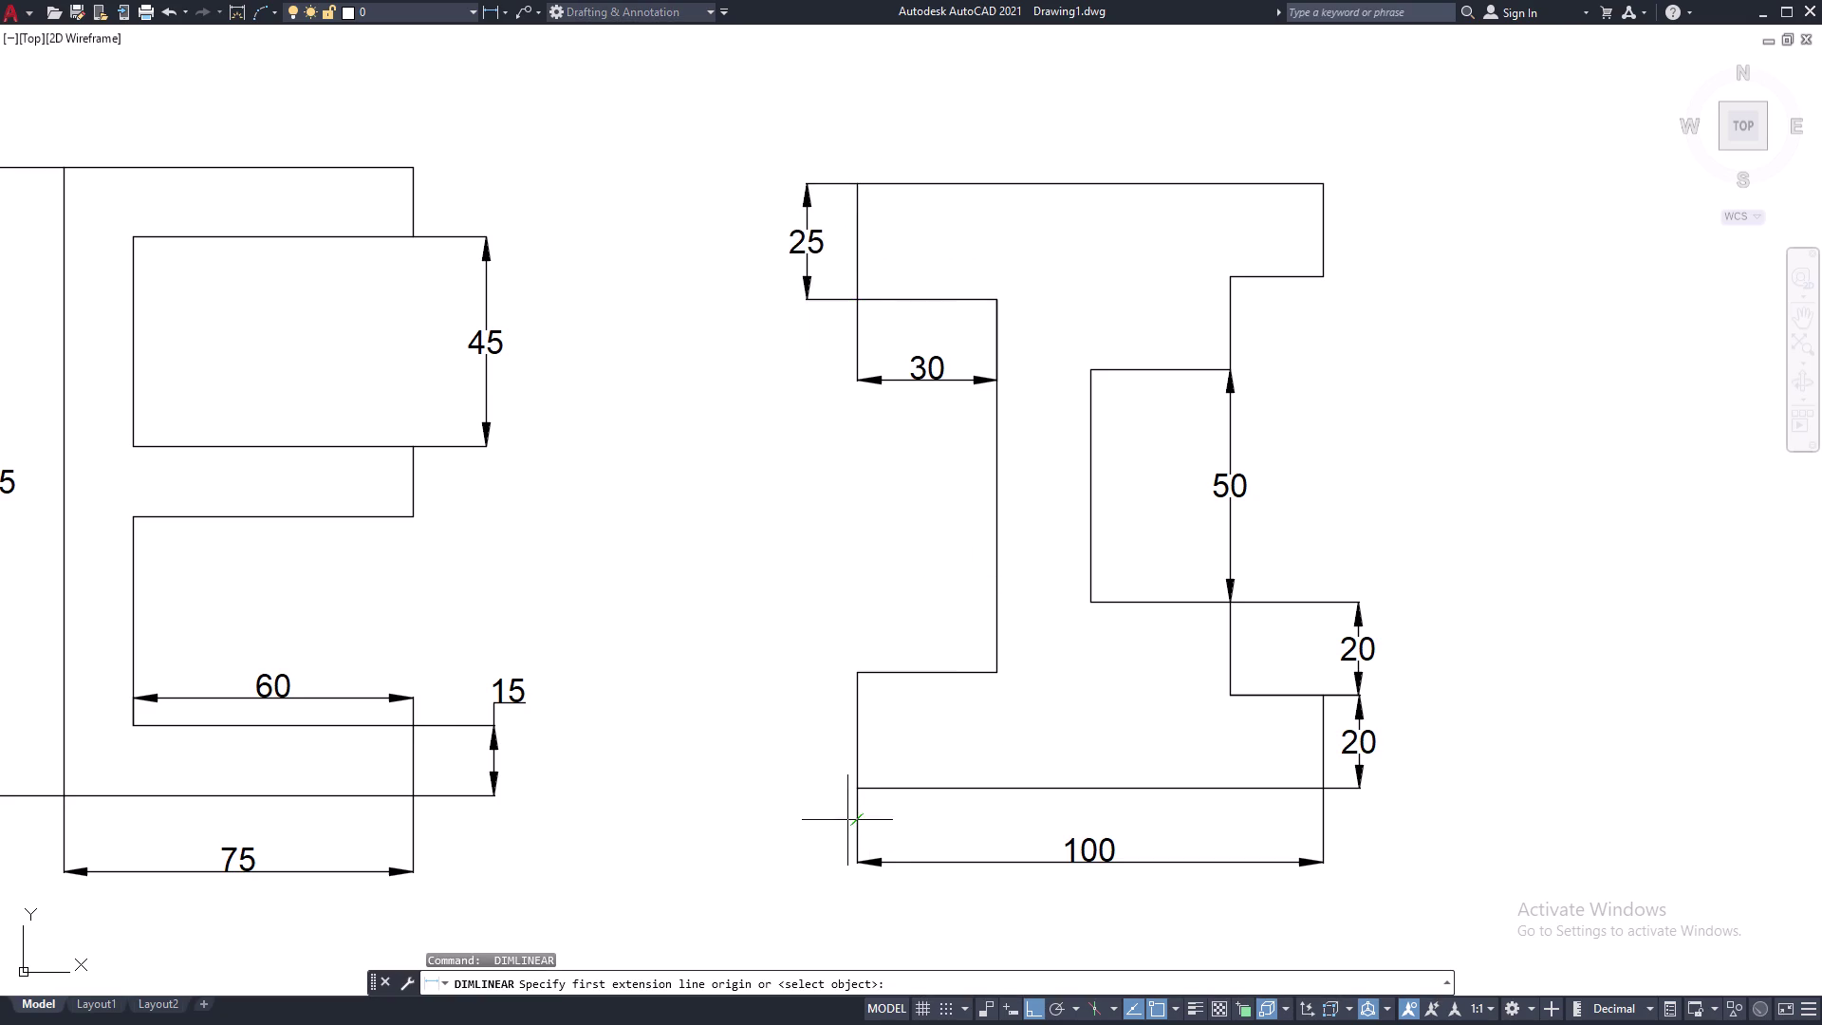
click(859, 789)
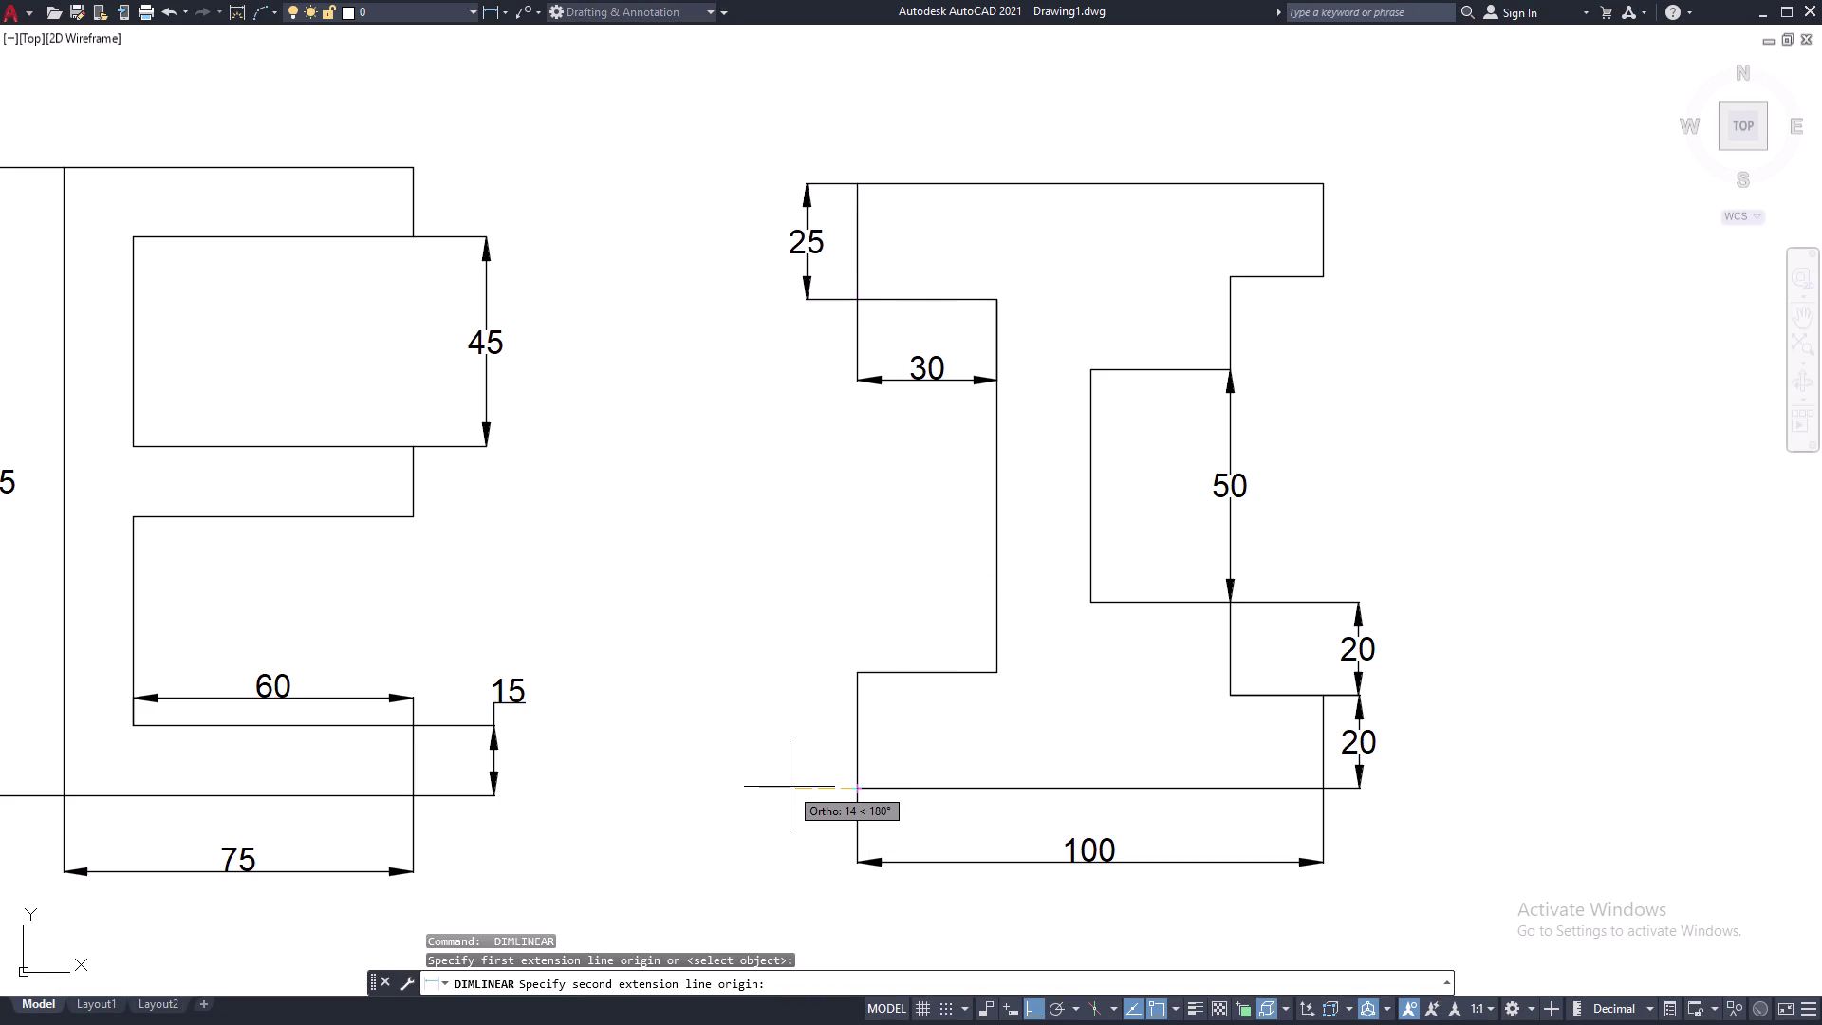
click(854, 672)
click(824, 675)
key(space)
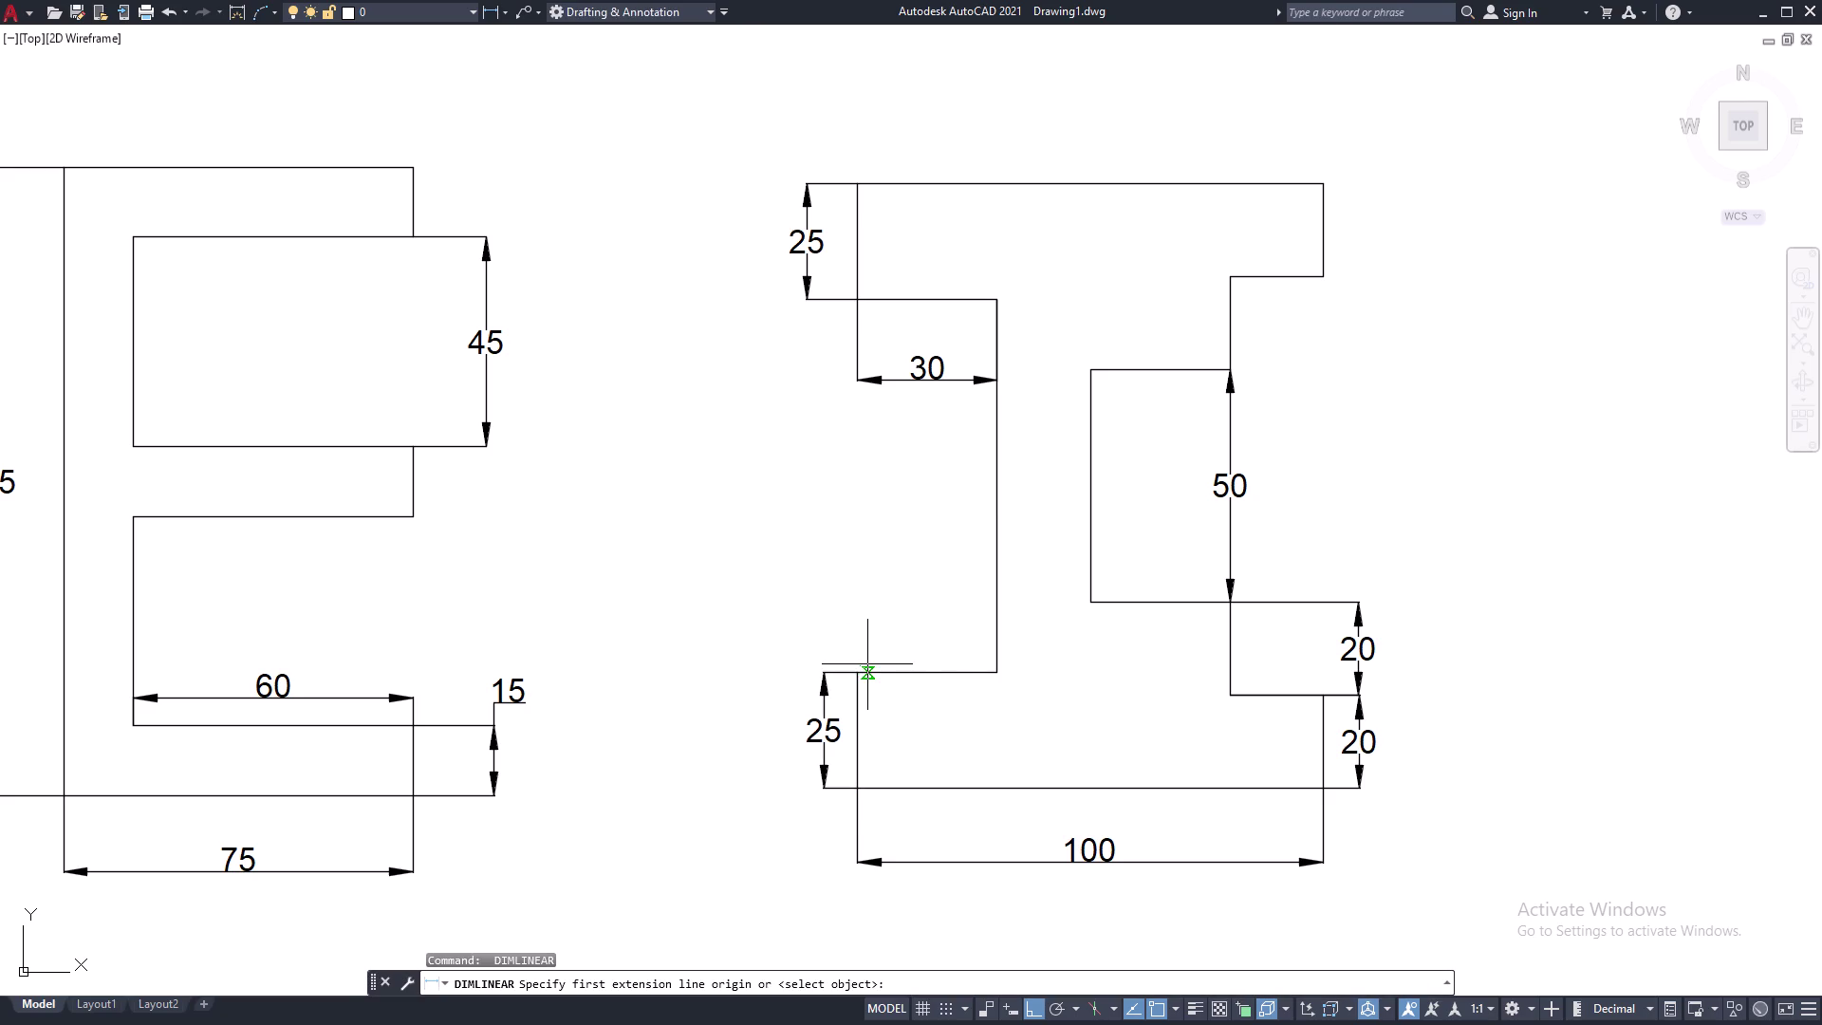
click(857, 672)
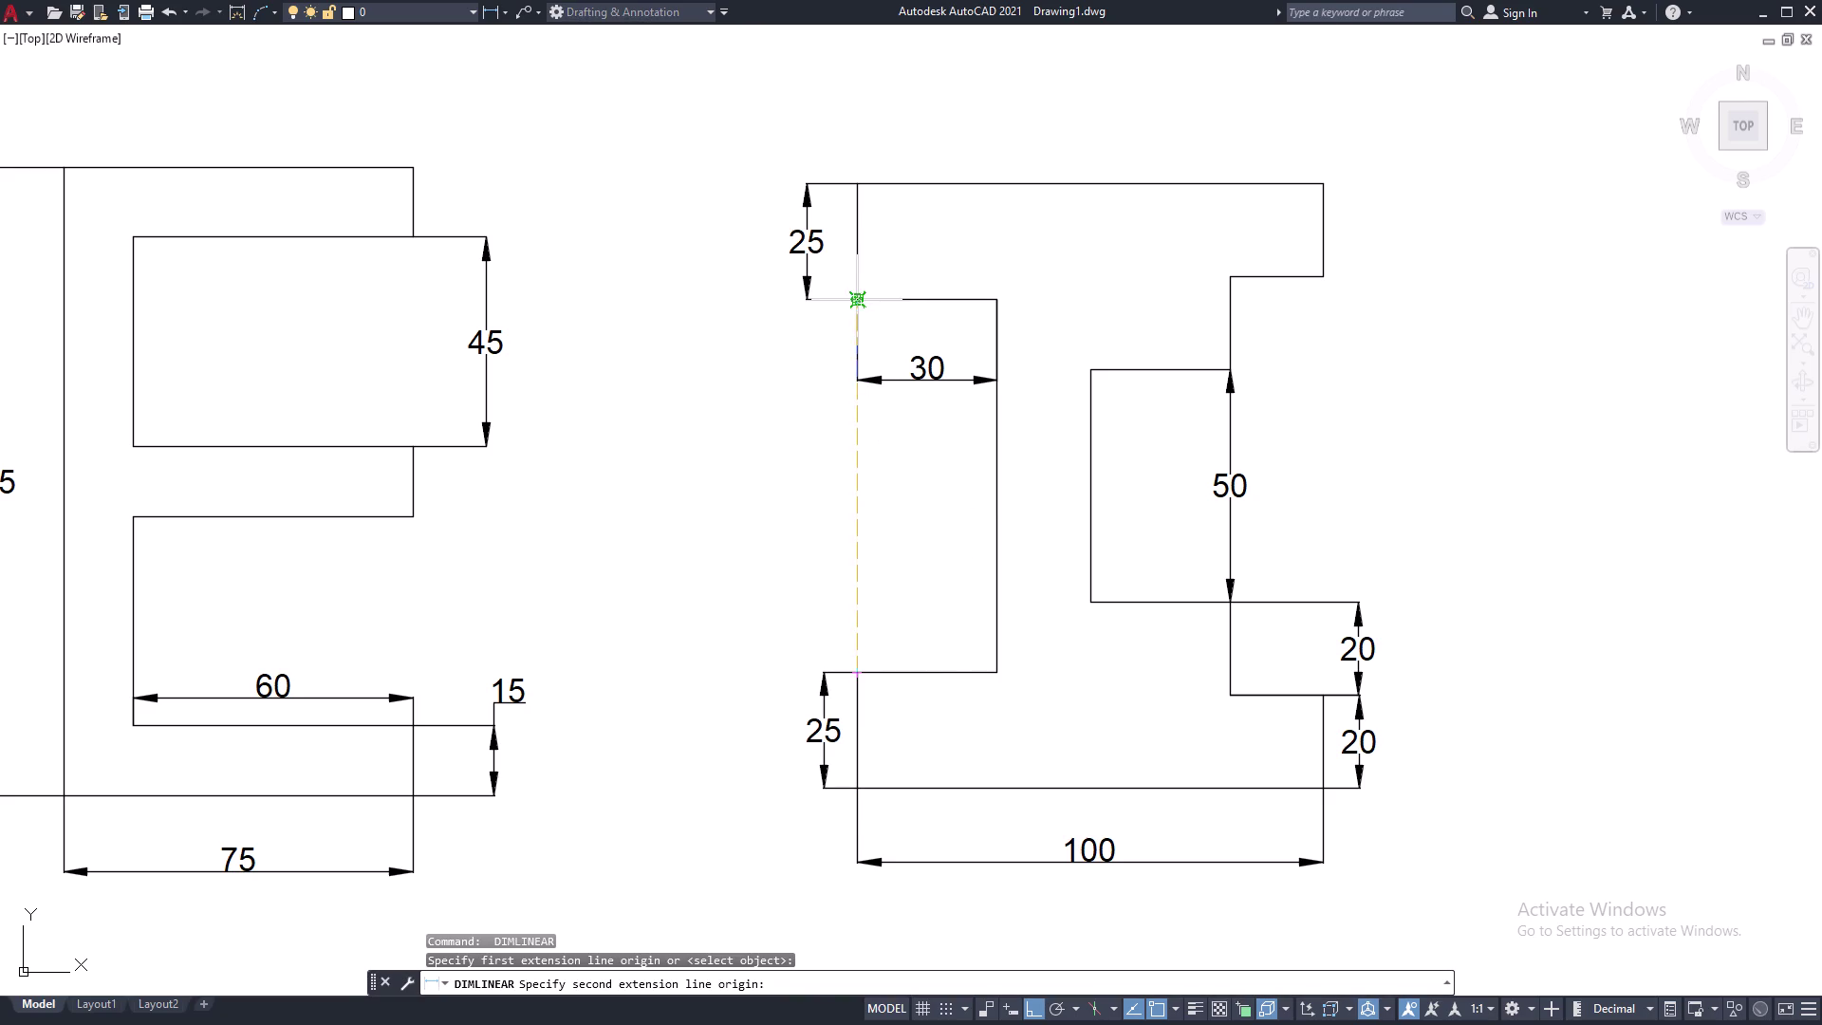
click(860, 302)
click(811, 303)
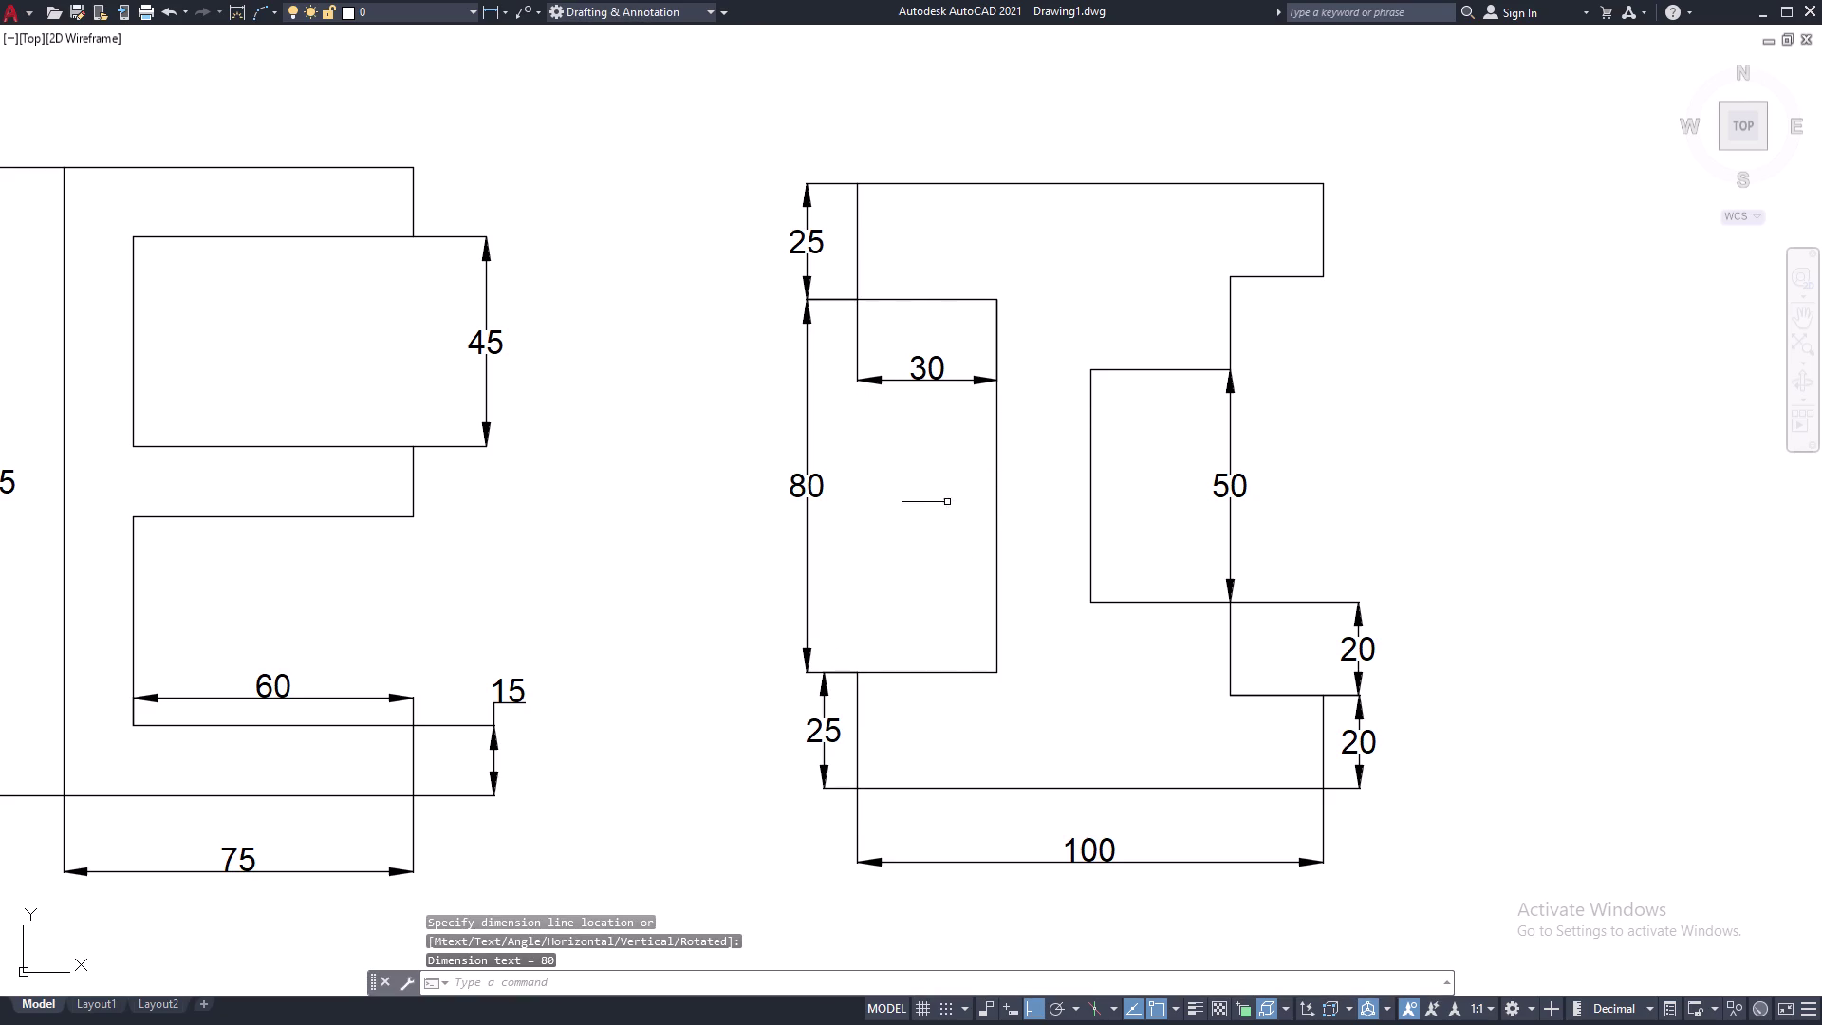
drag(900, 463, 724, 504)
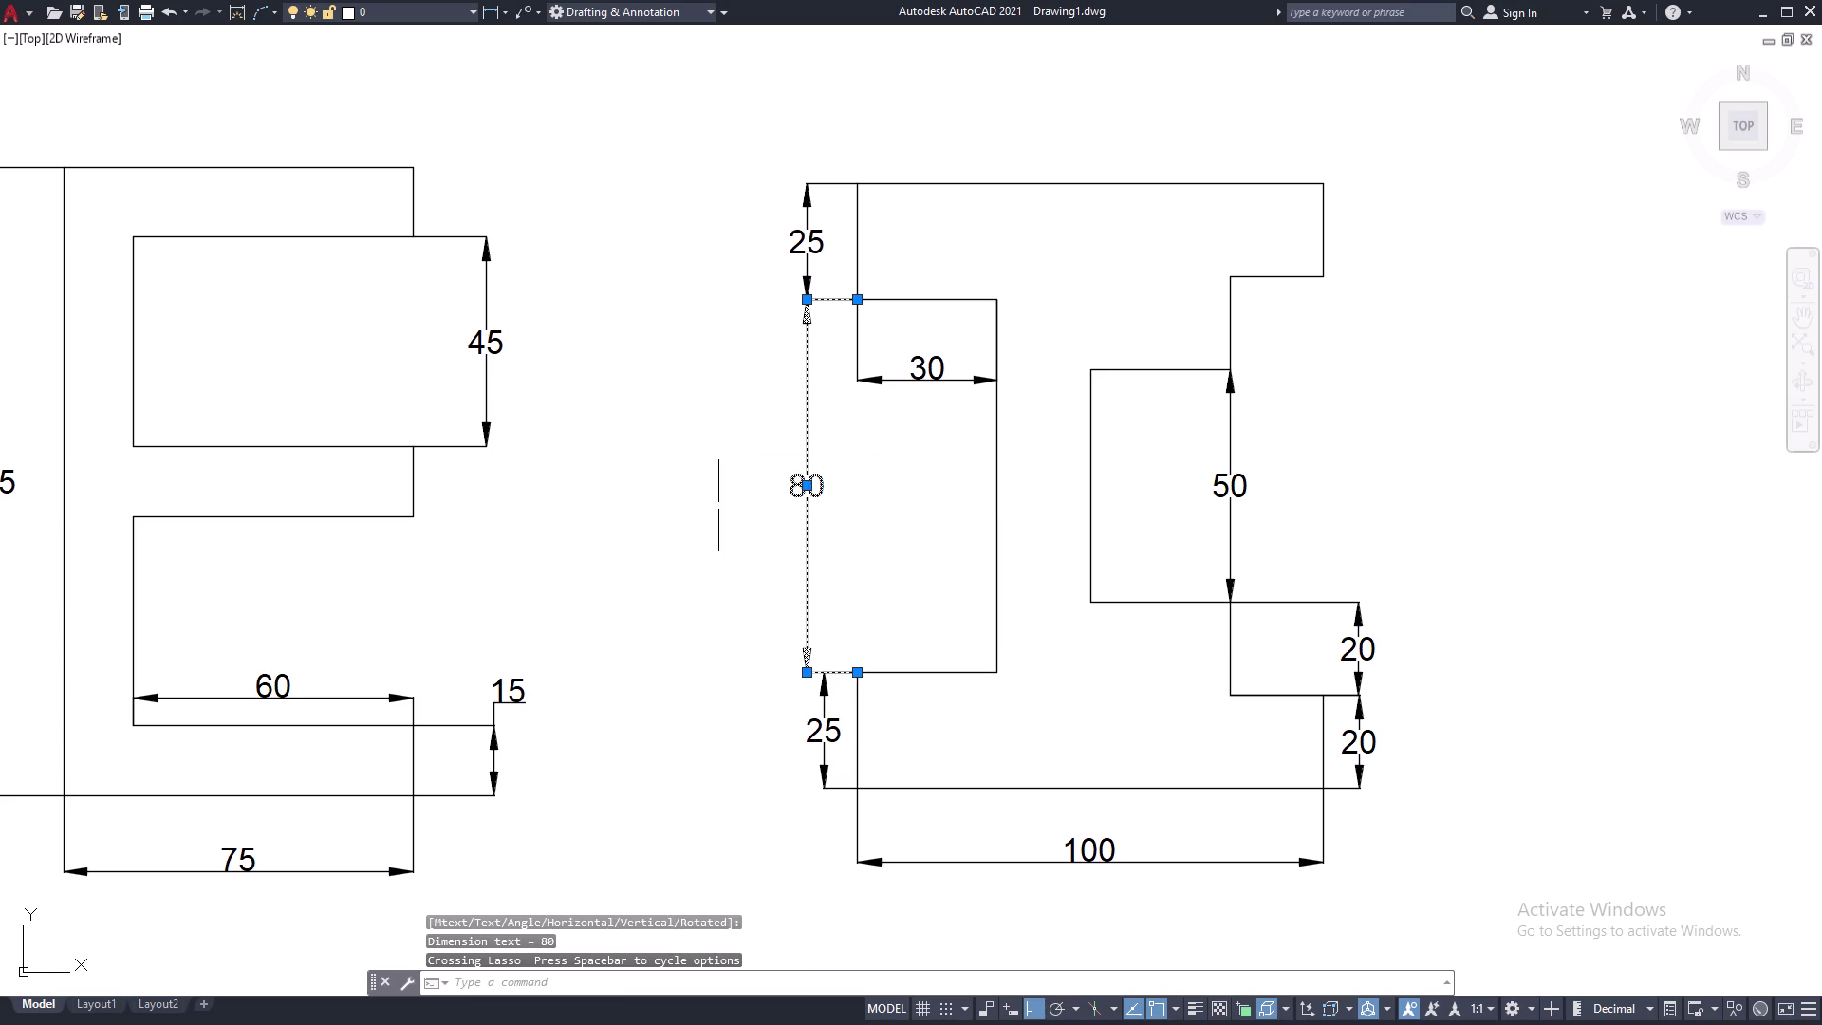
Erase the 80 dimension and place it again closer to the outline.
text(E)
key(space)
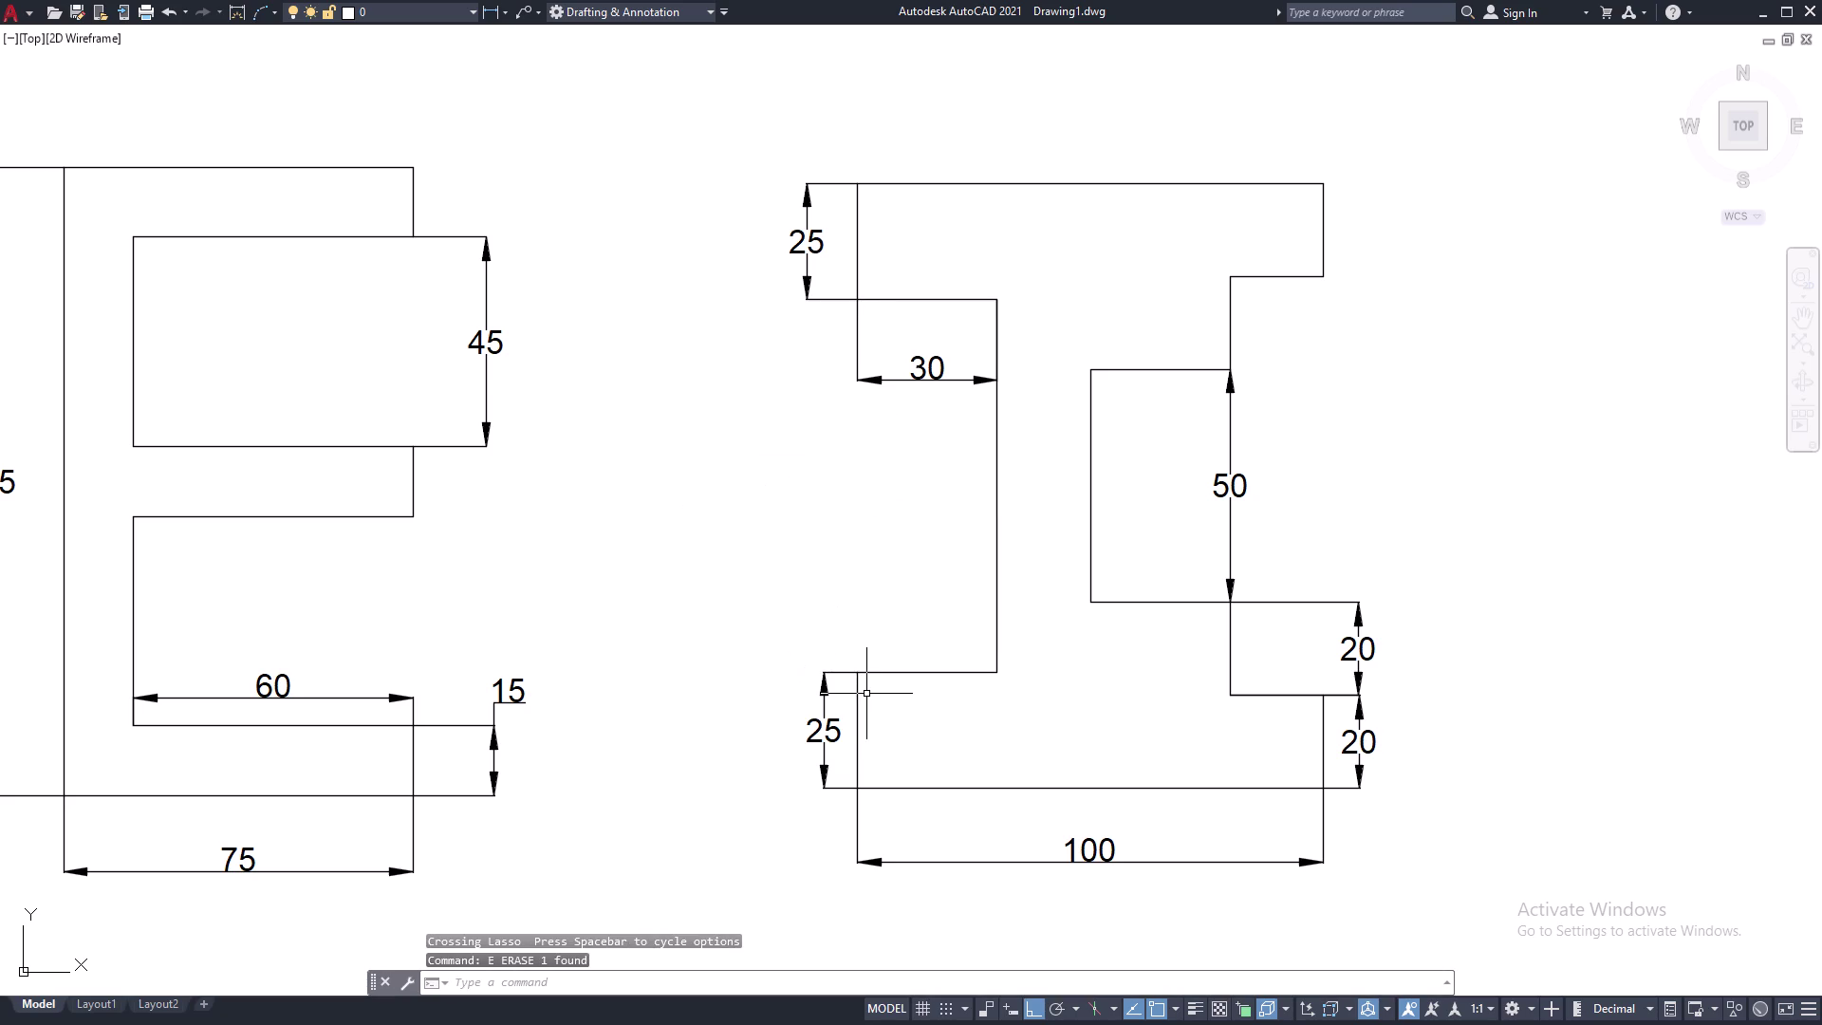
text(DLI)
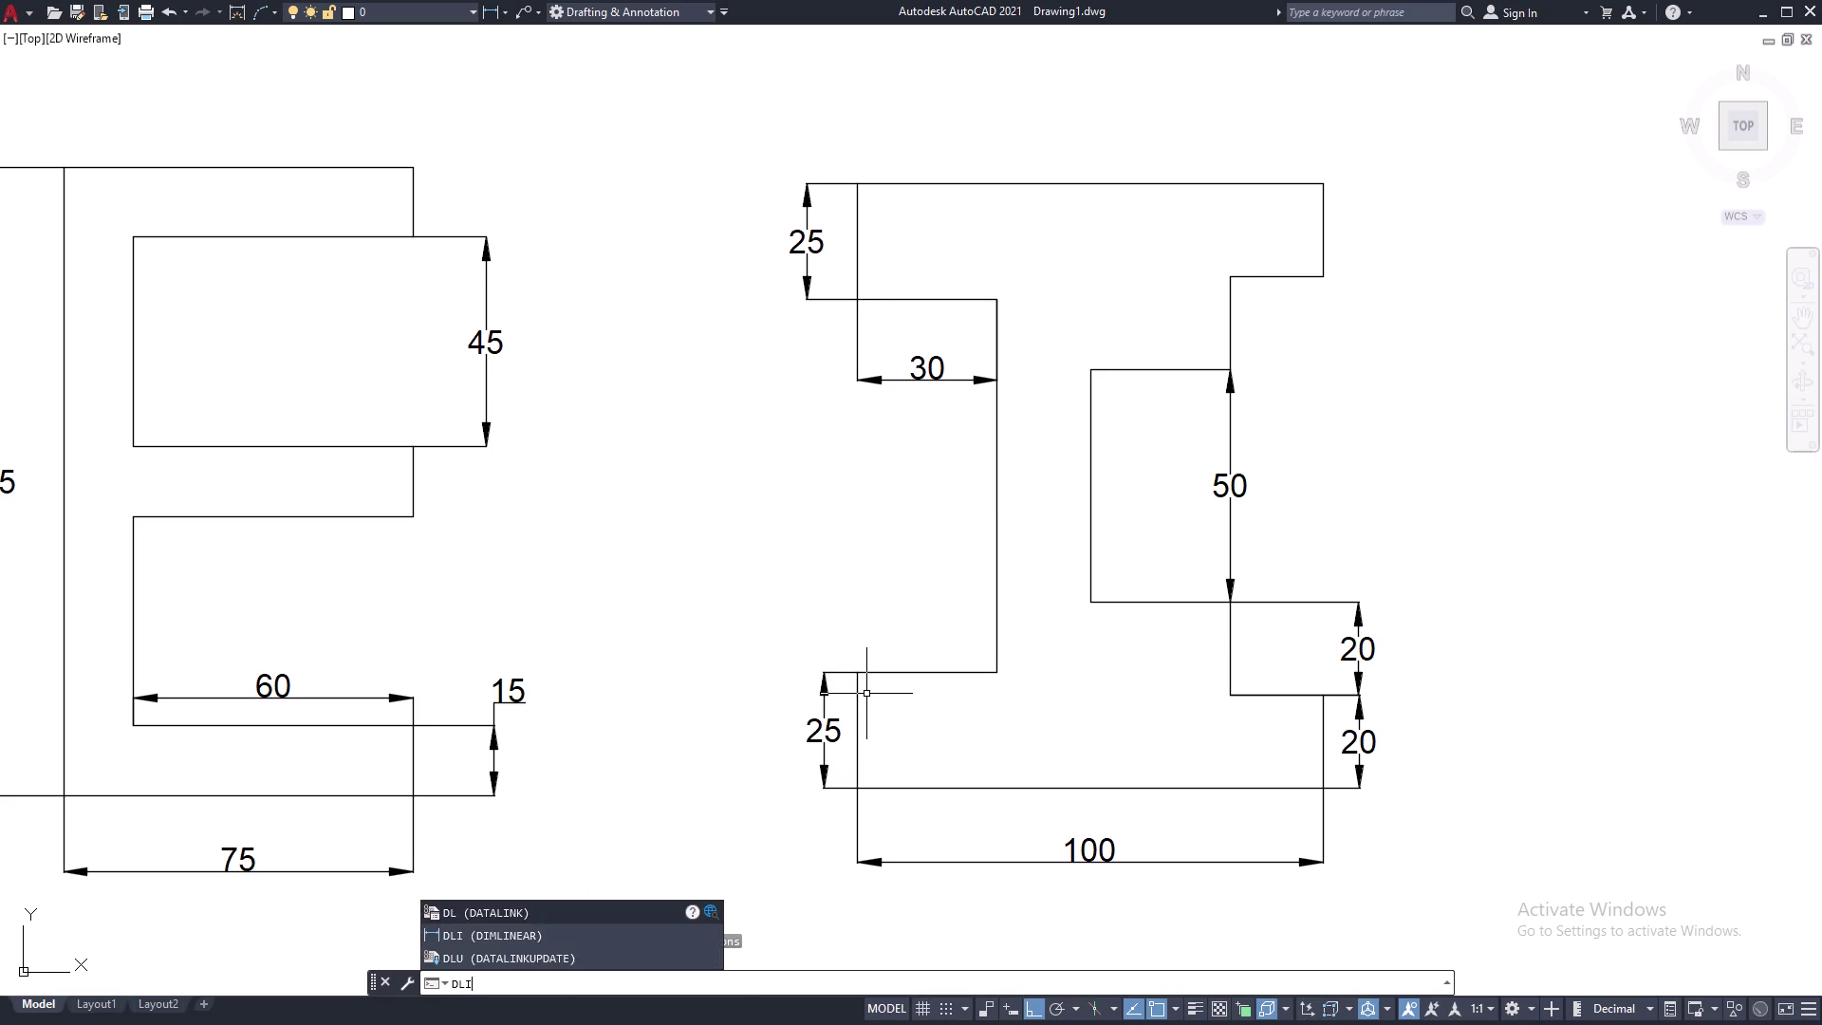
key(space)
click(855, 677)
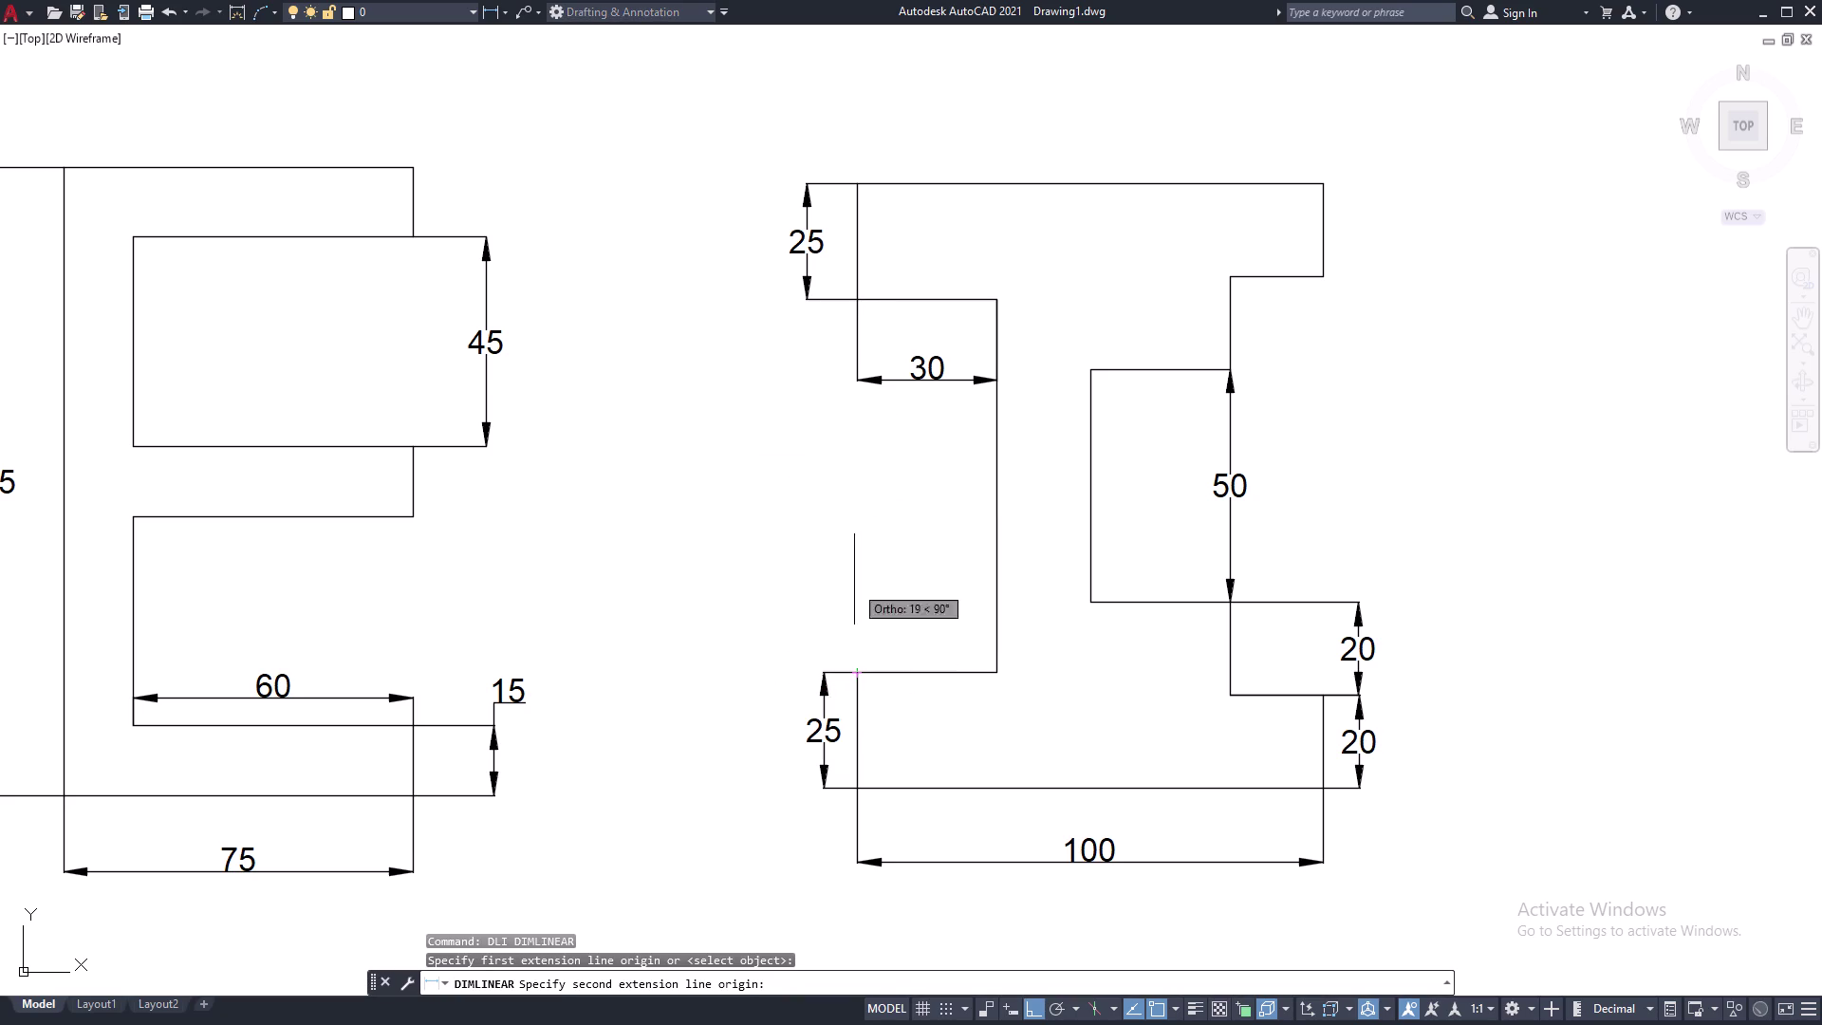
click(860, 304)
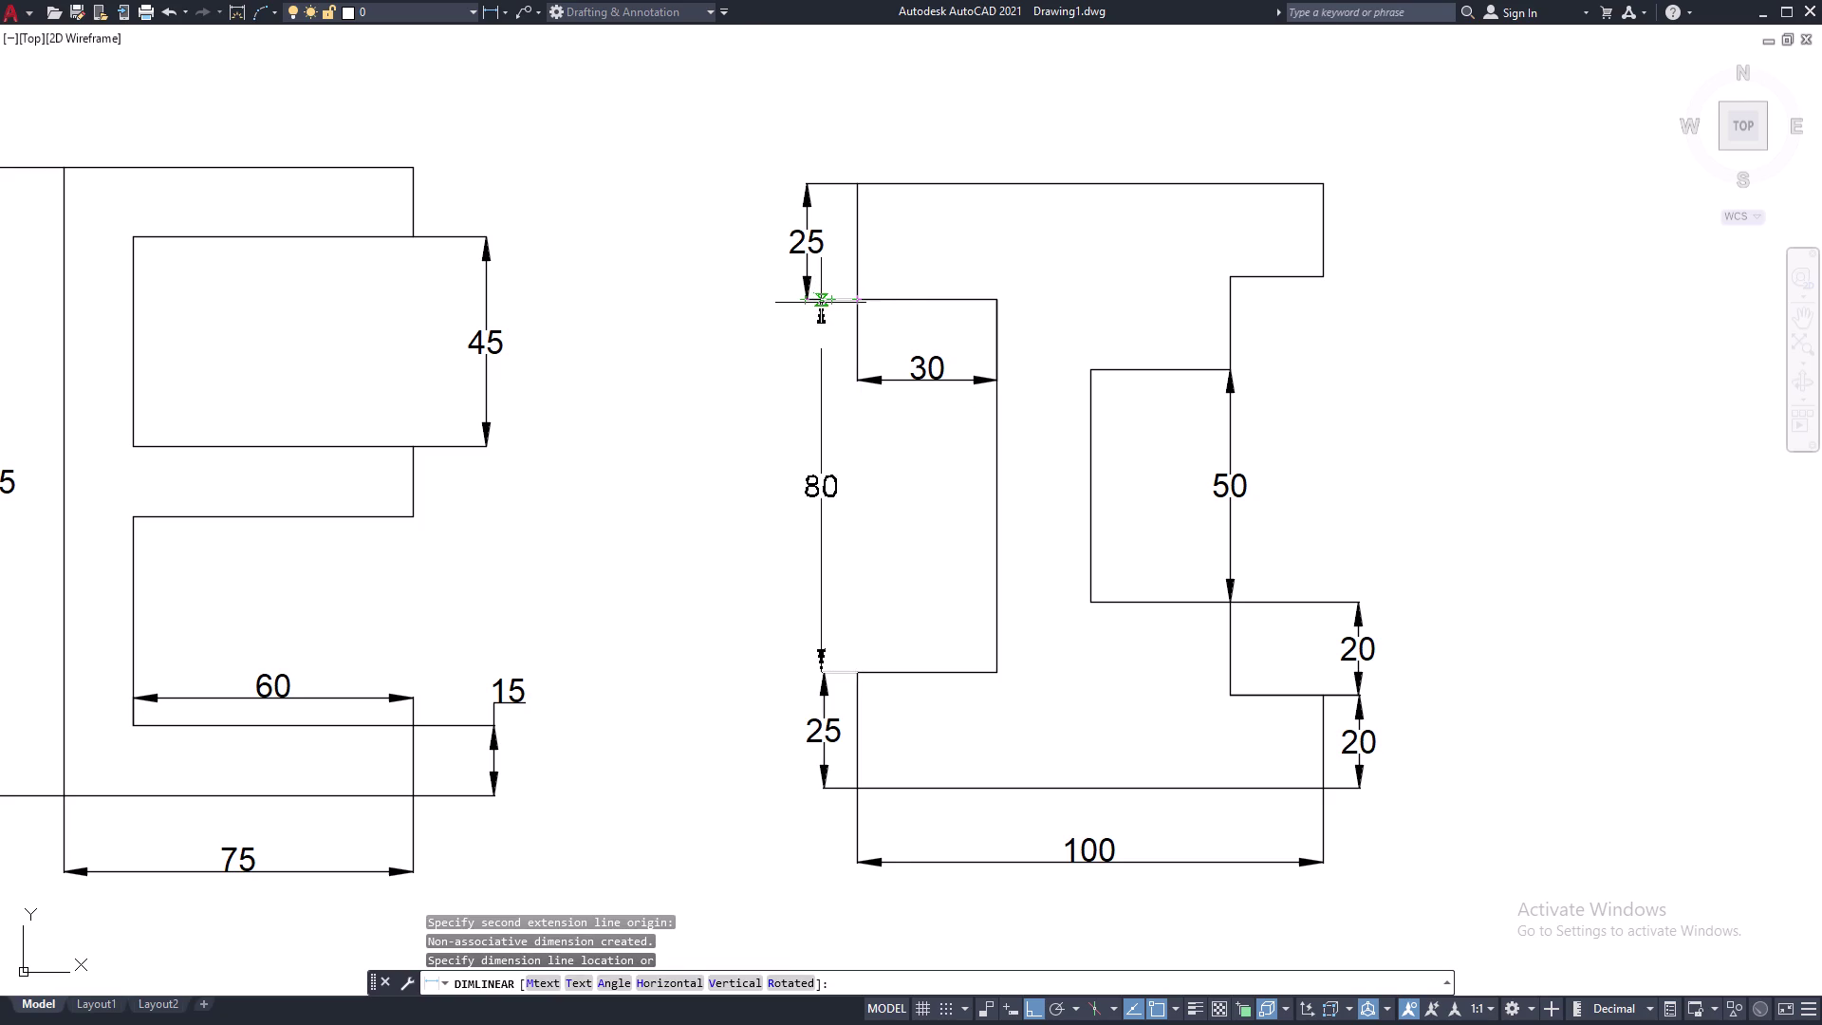
click(822, 305)
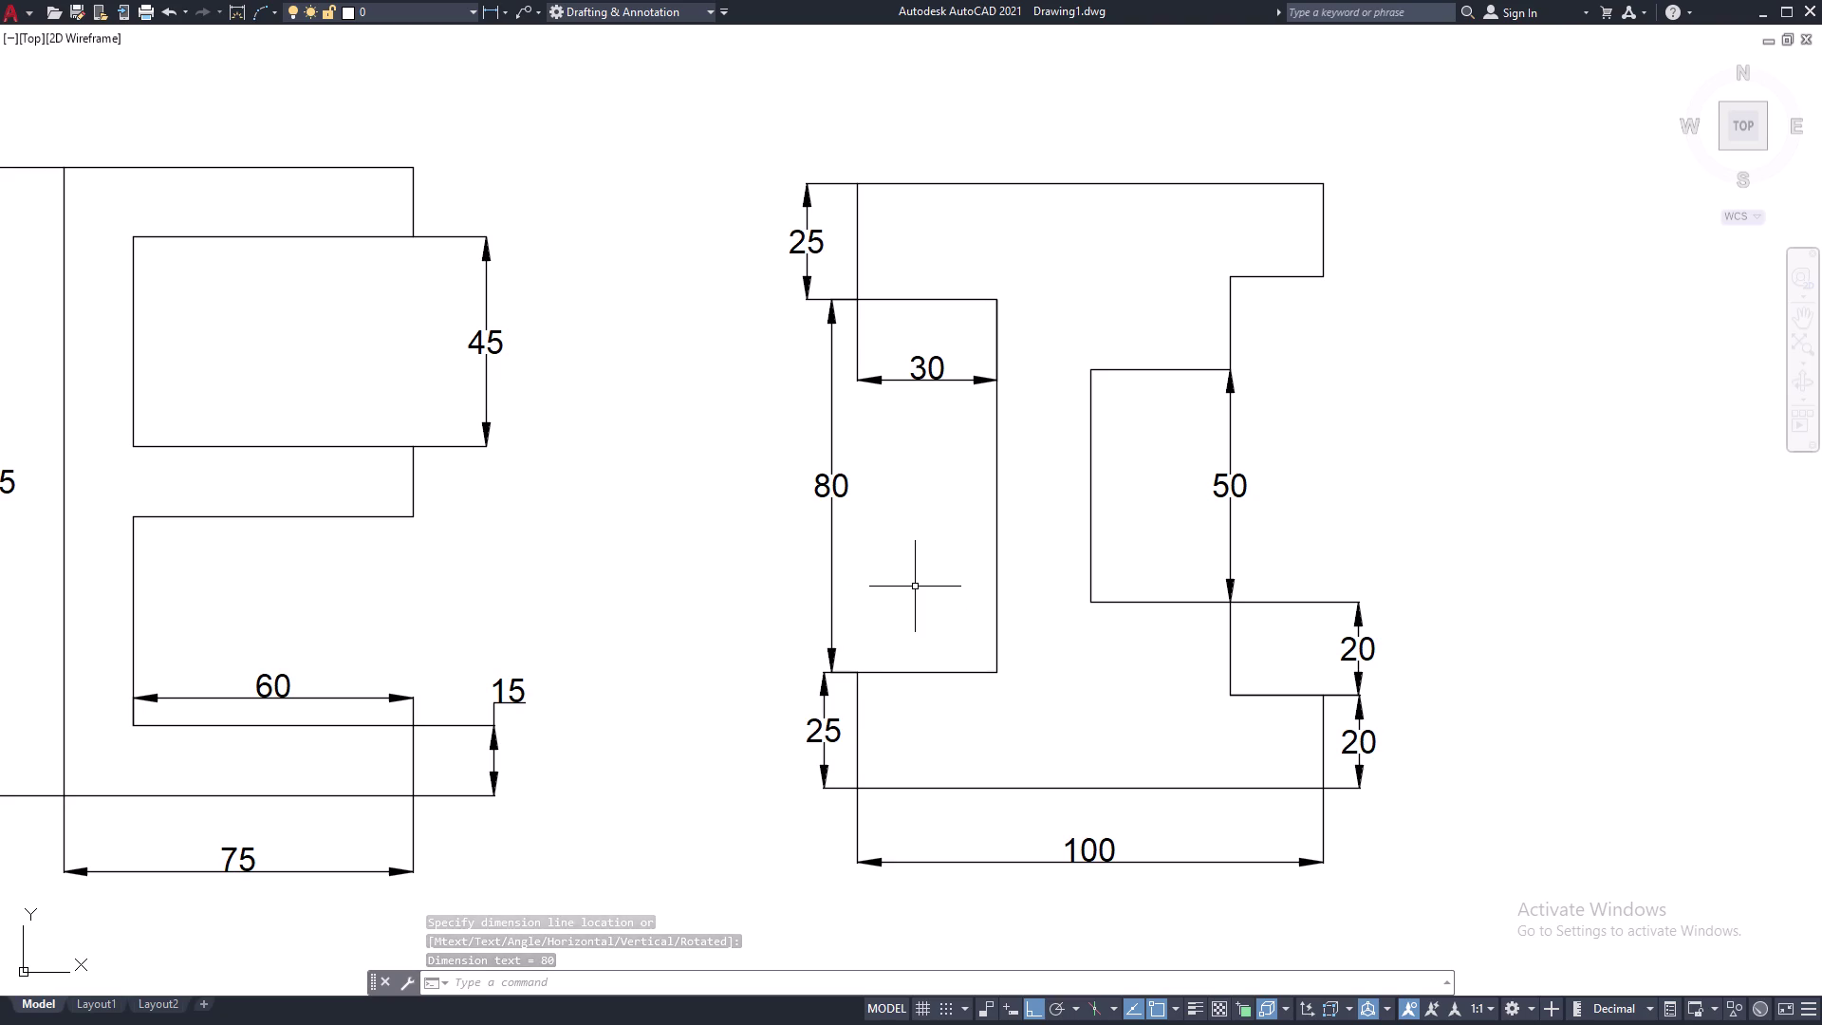
Undo the left-side 80 and 25 dimensions.
key(ctrl+z)
key(ctrl+z)
key(ctrl+z)
key(ctrl+z)
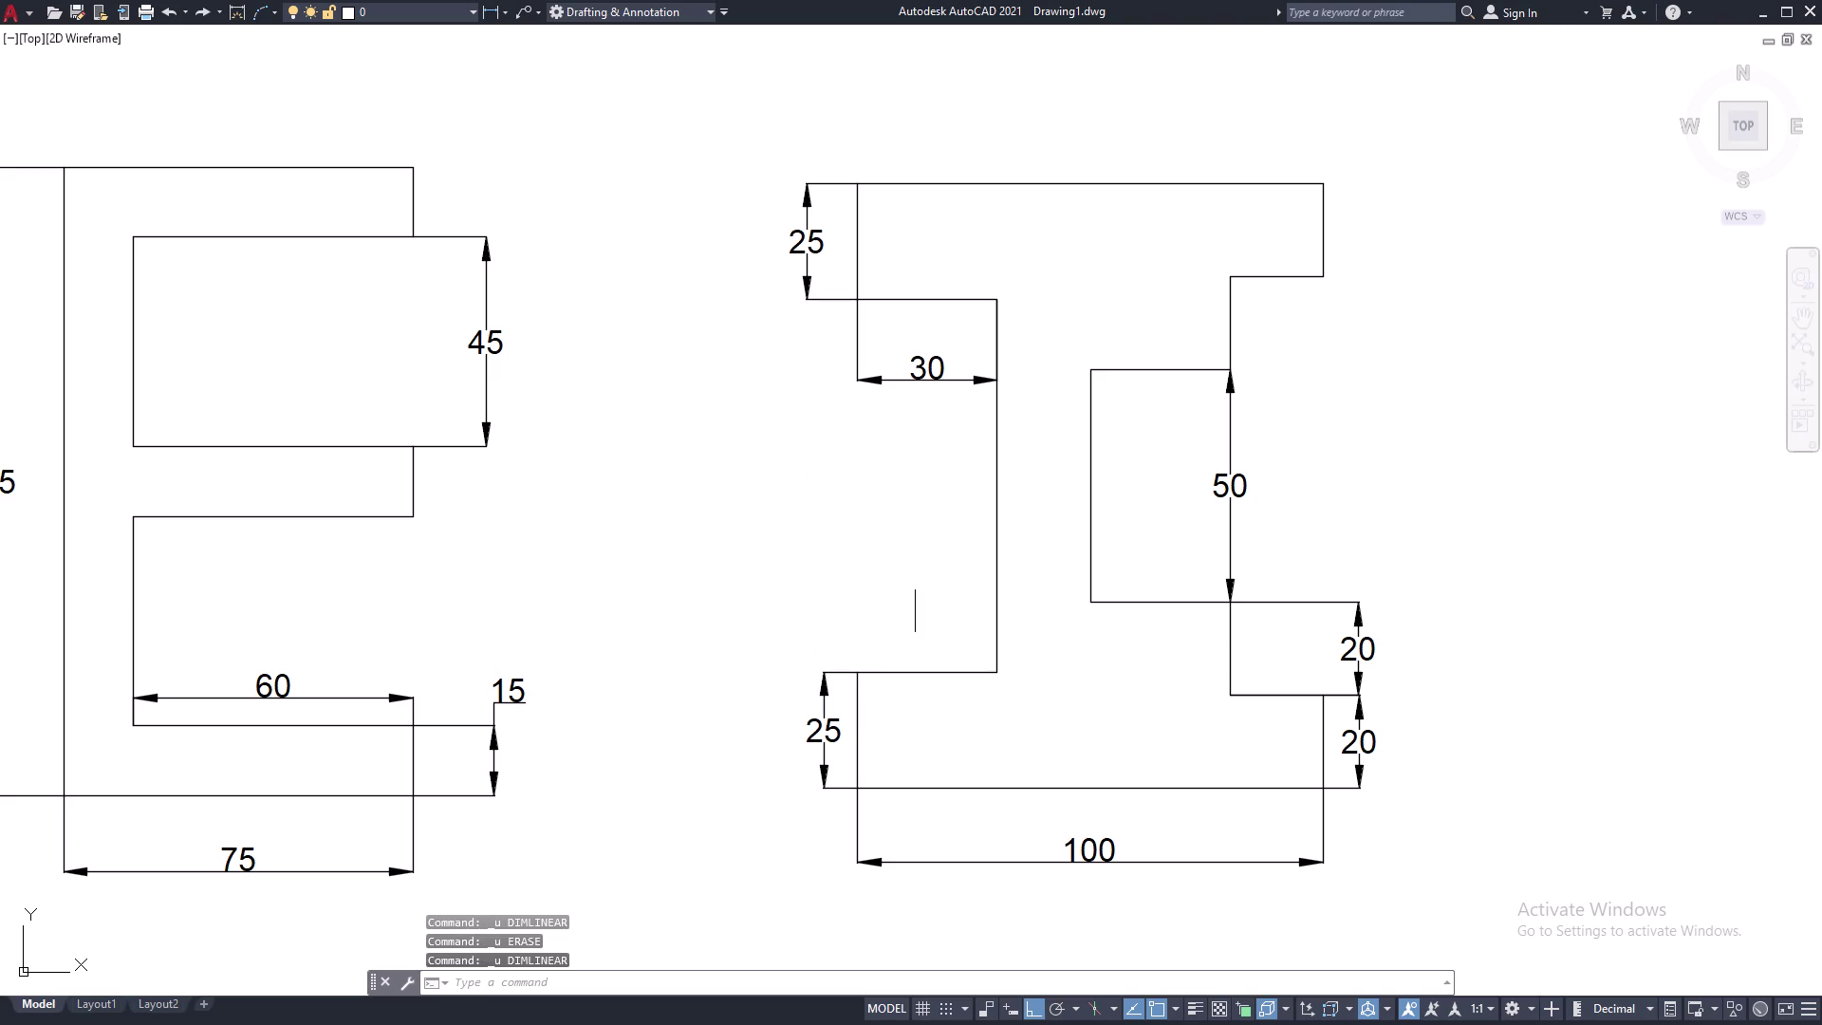
key(ctrl+z)
key(Escape)
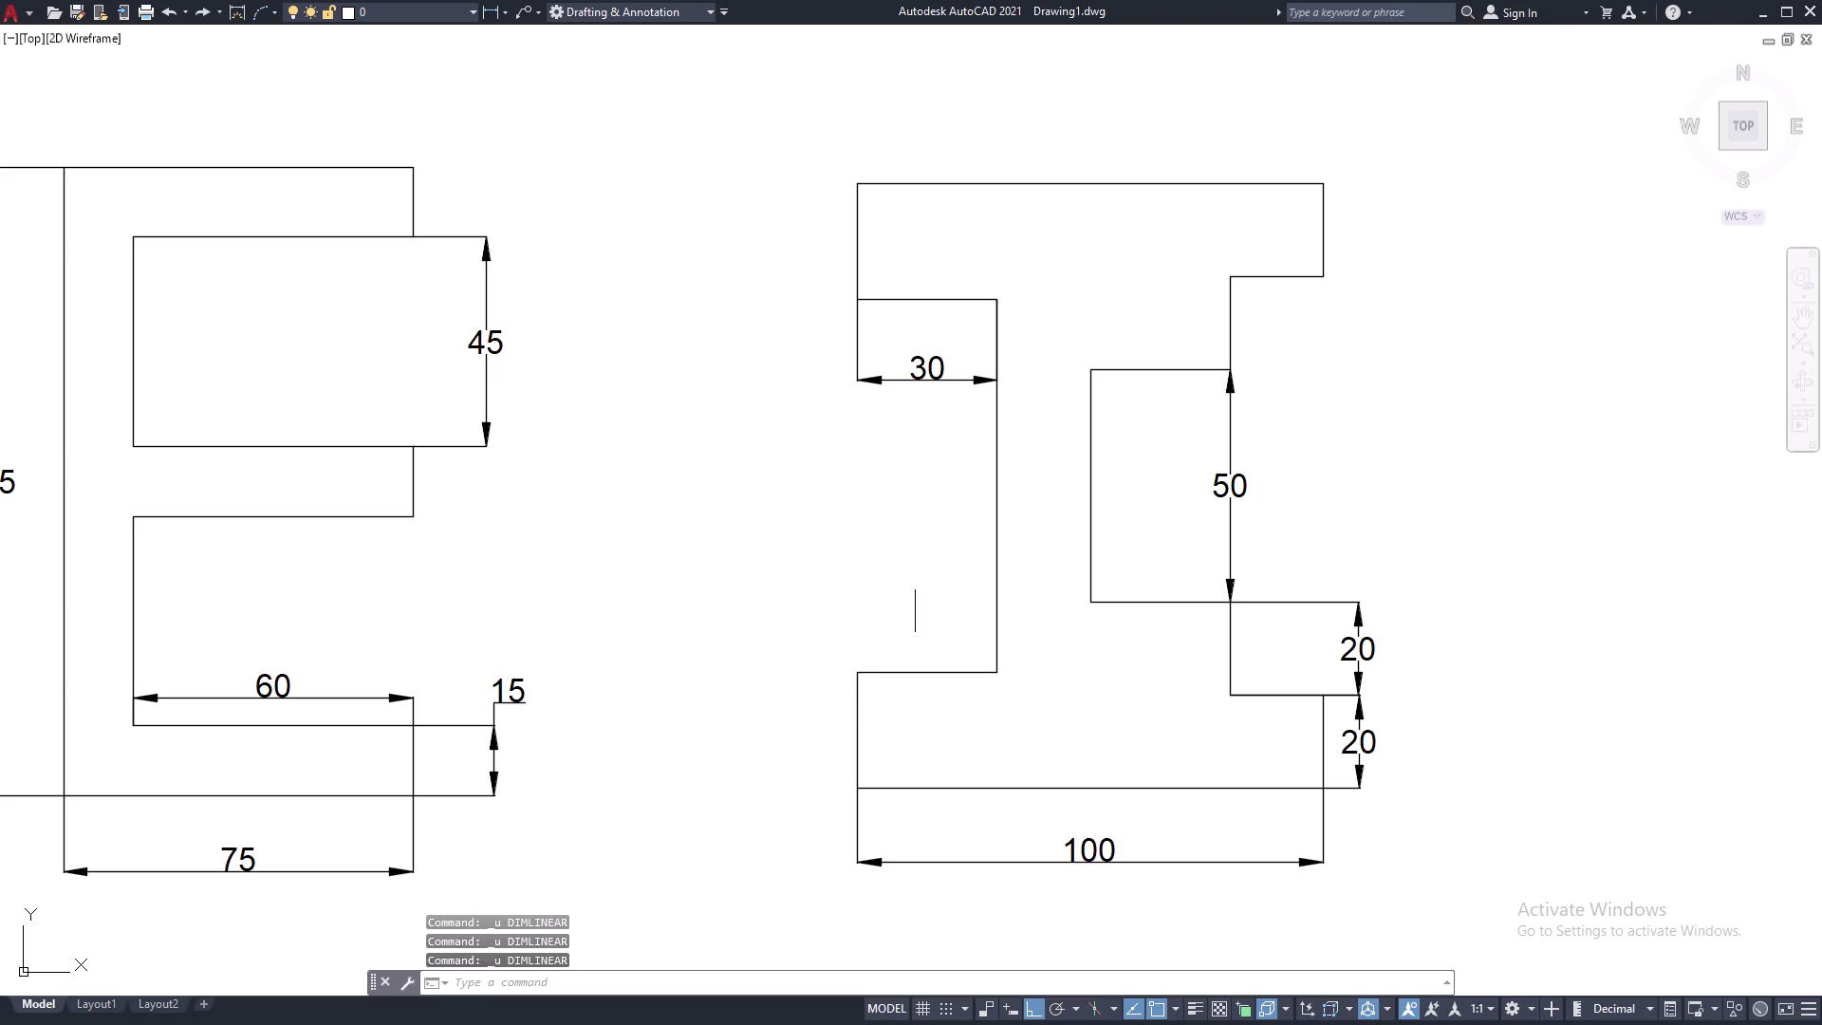
Start quick dimensioning with QDIM.
text(Q)
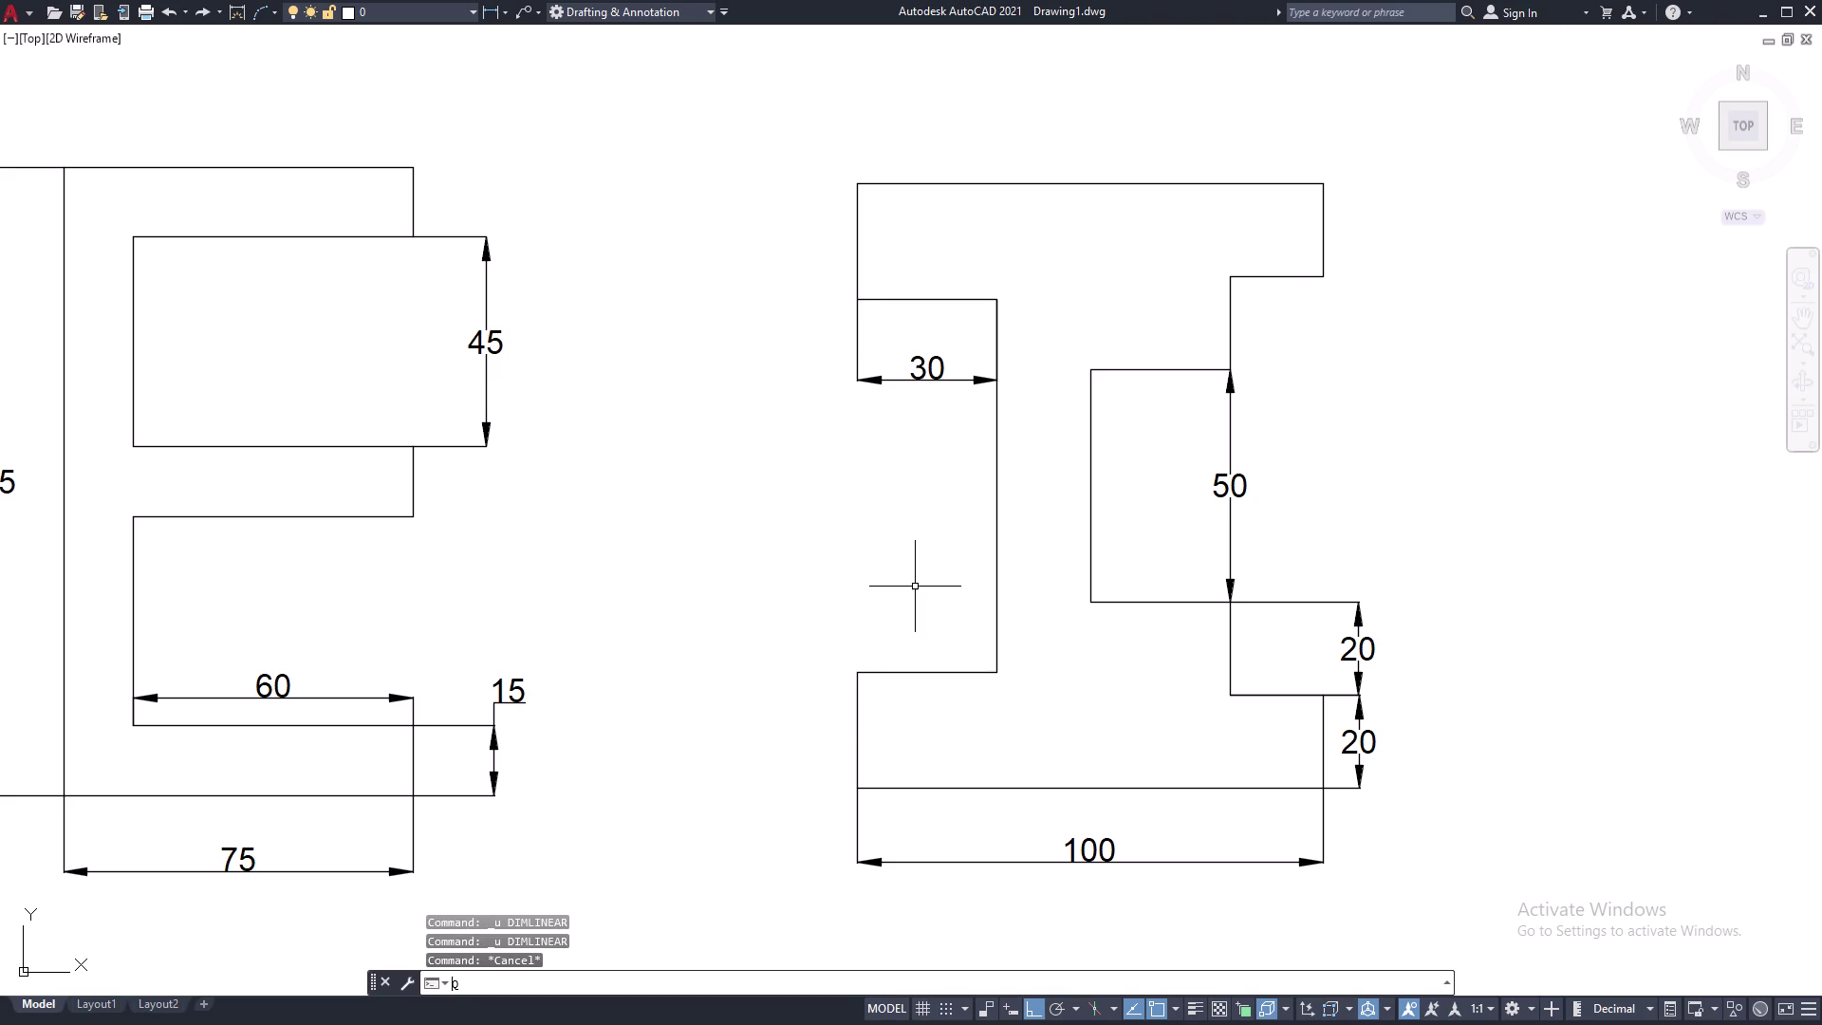
text(DM)
key(space)
Quick-dimension the lower two left edges as 25 and 80.
click(855, 728)
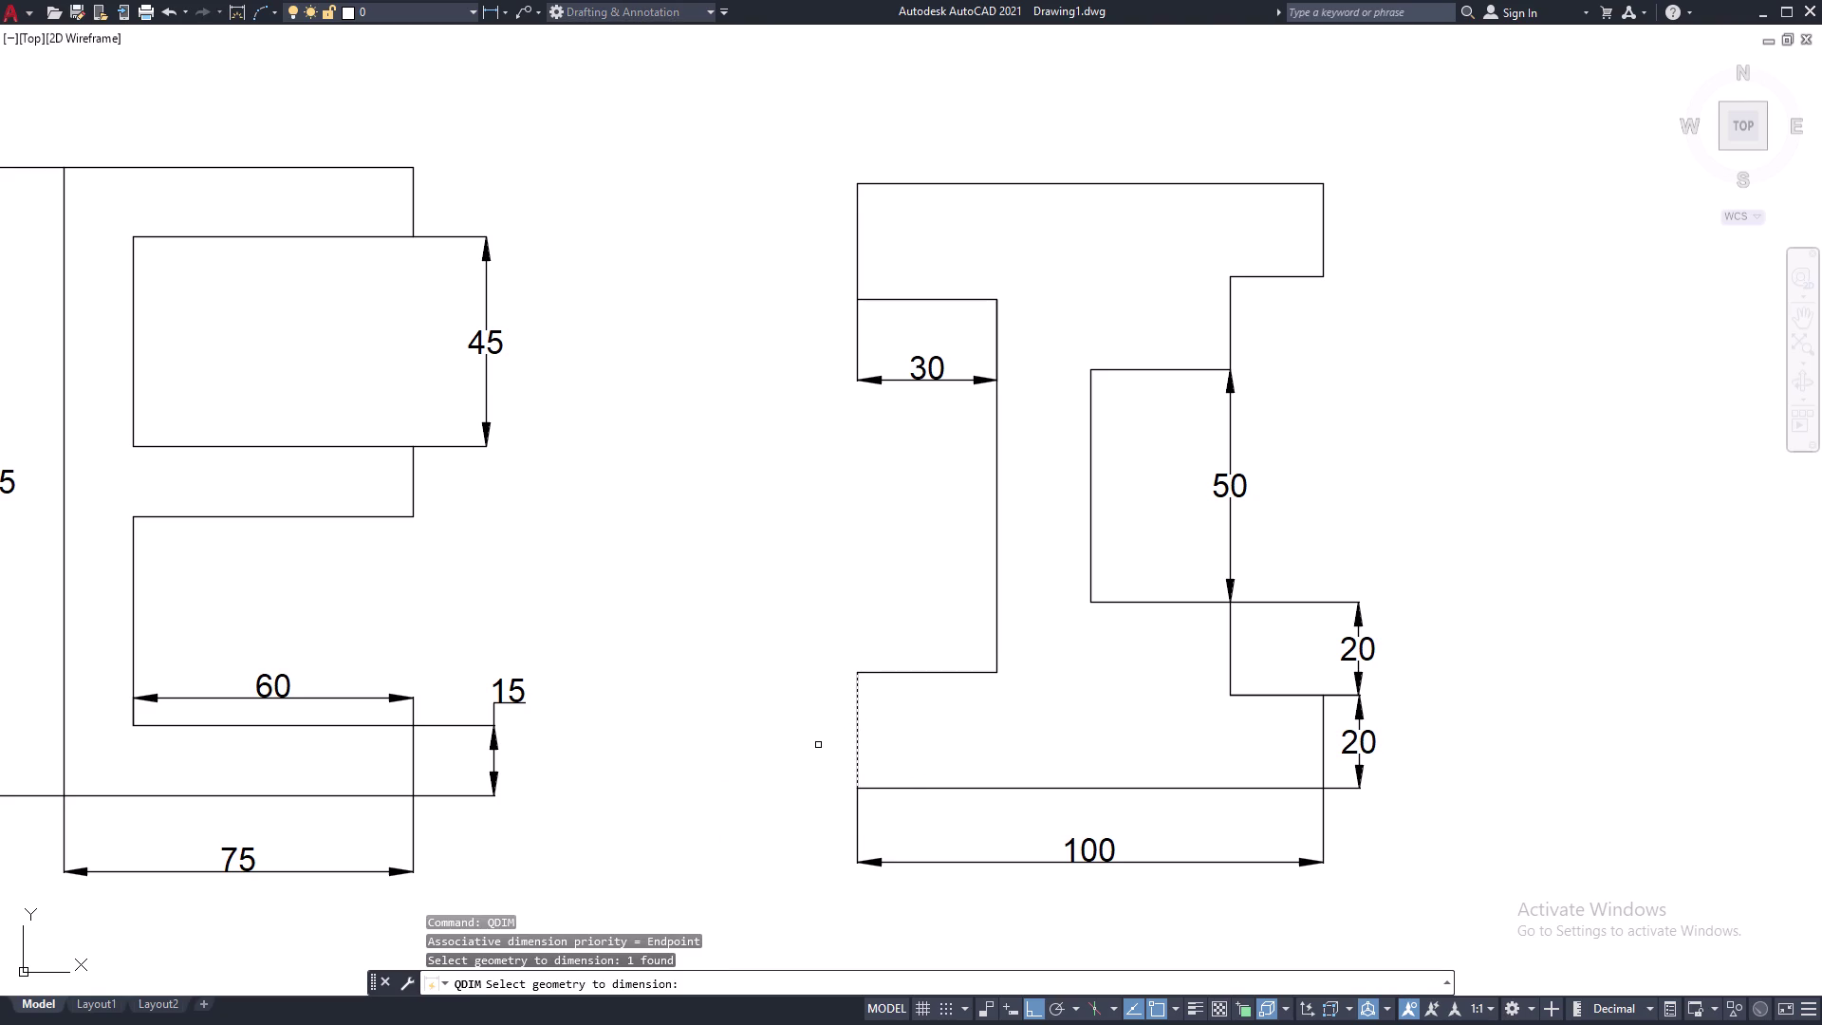
right_click(818, 745)
click(833, 744)
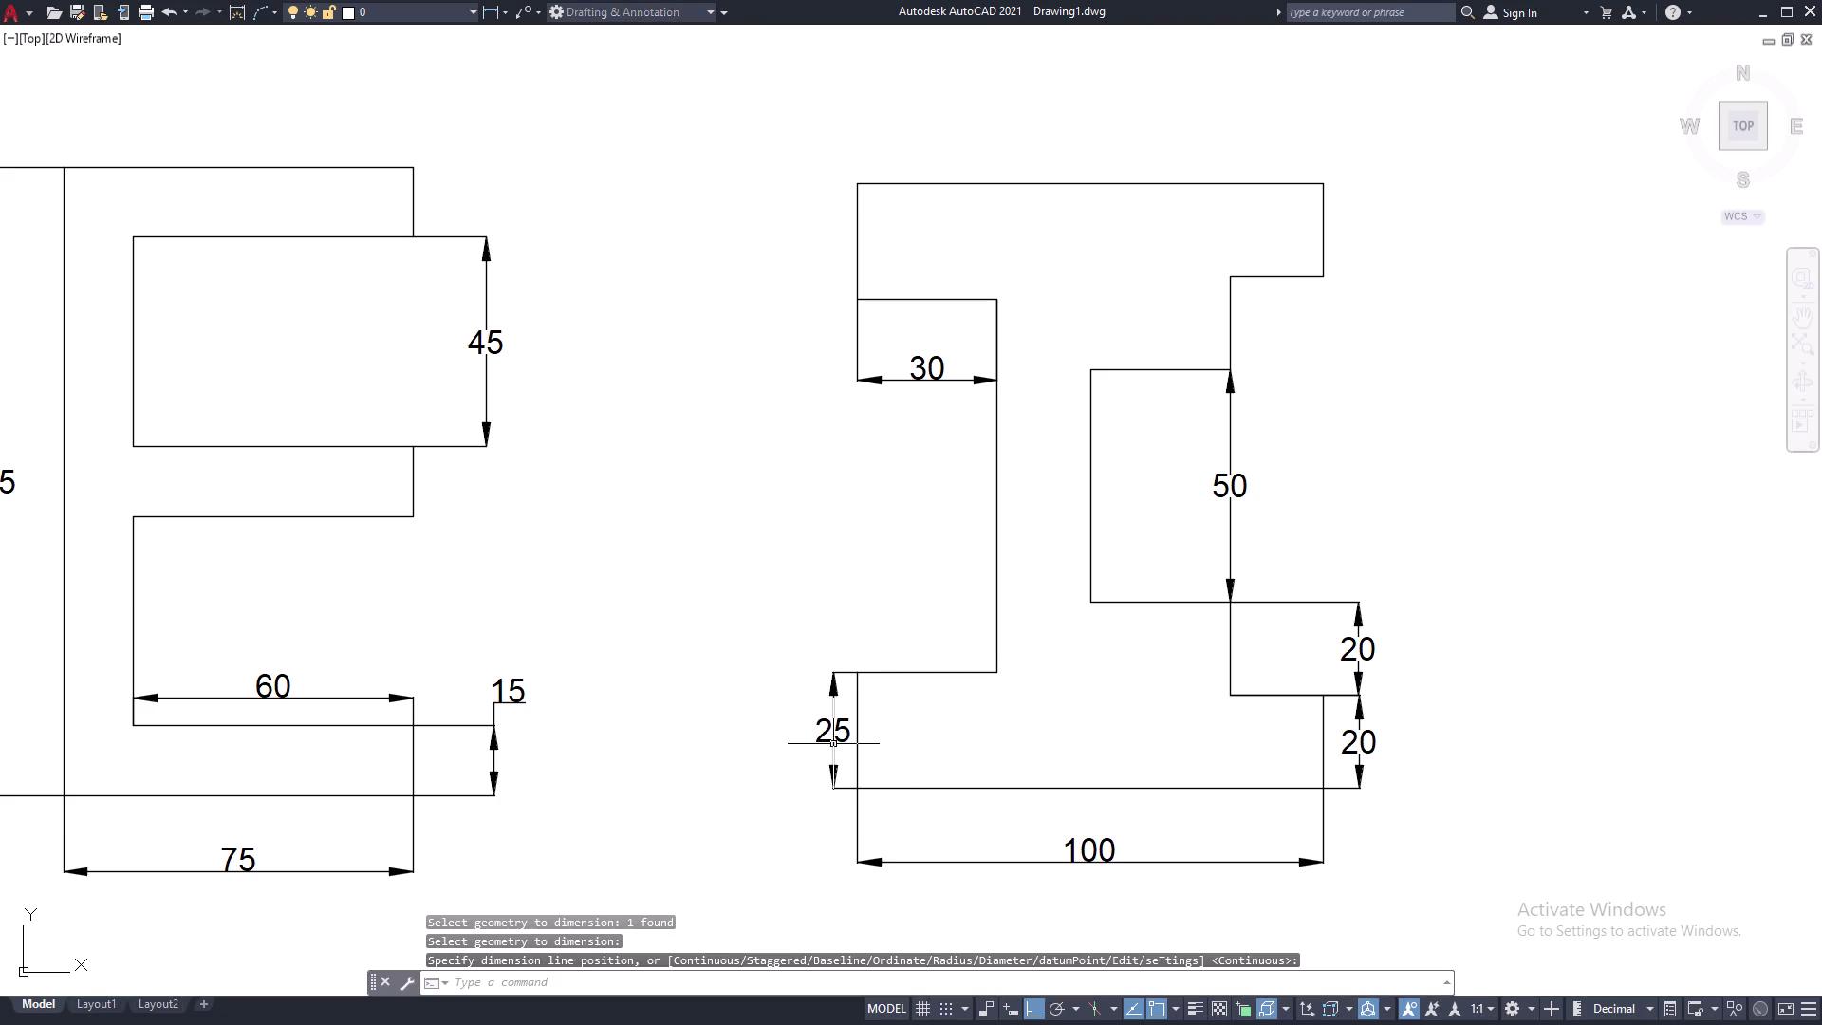
key(space)
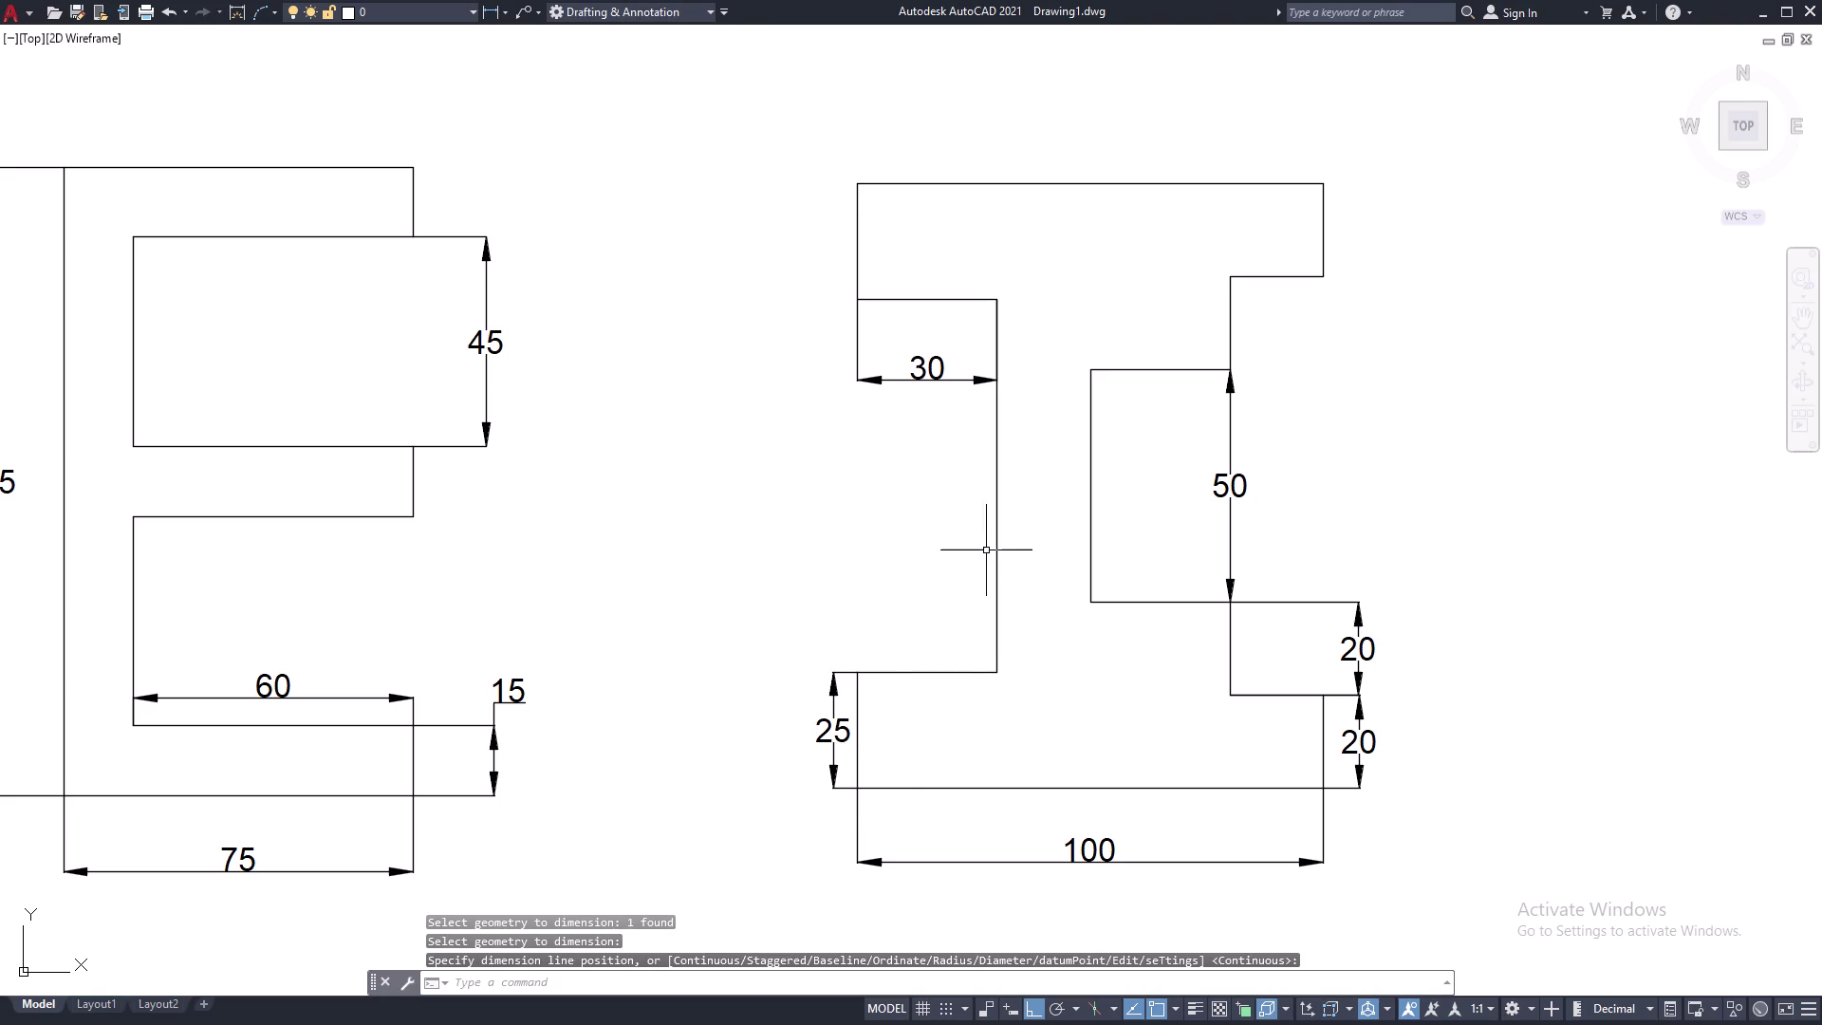
click(996, 536)
right_click(895, 550)
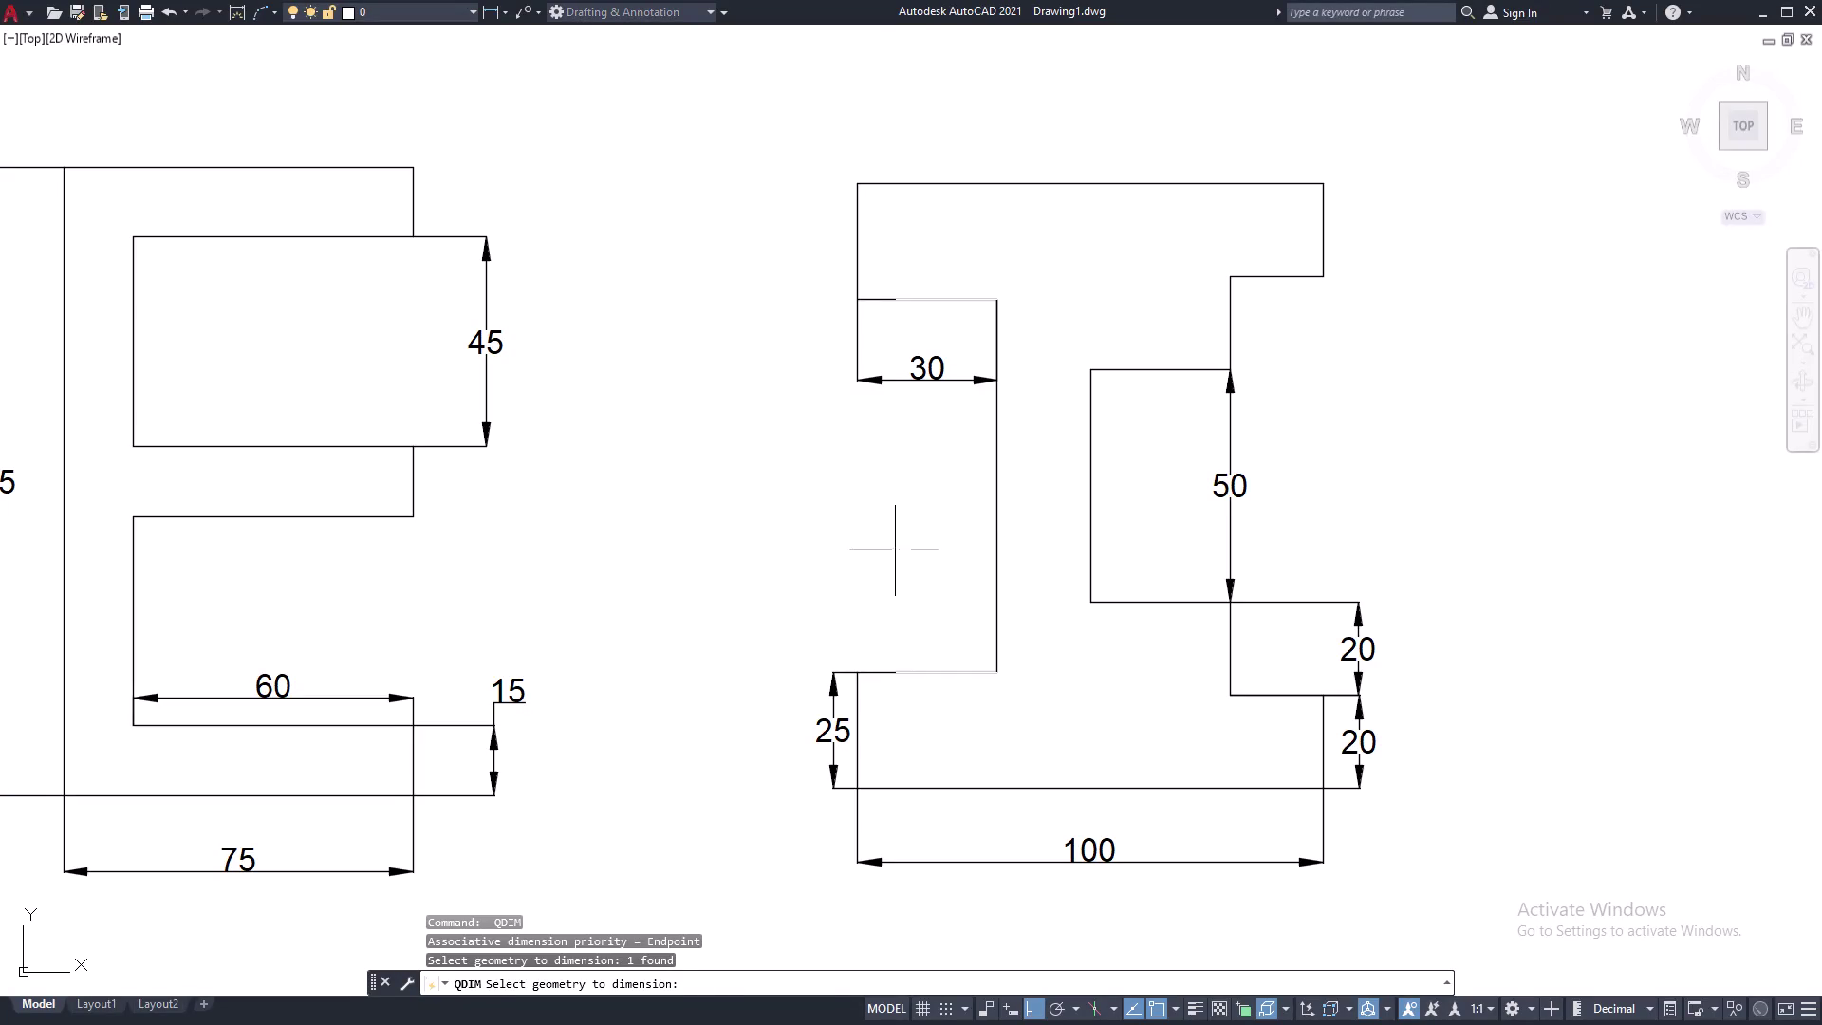
click(832, 562)
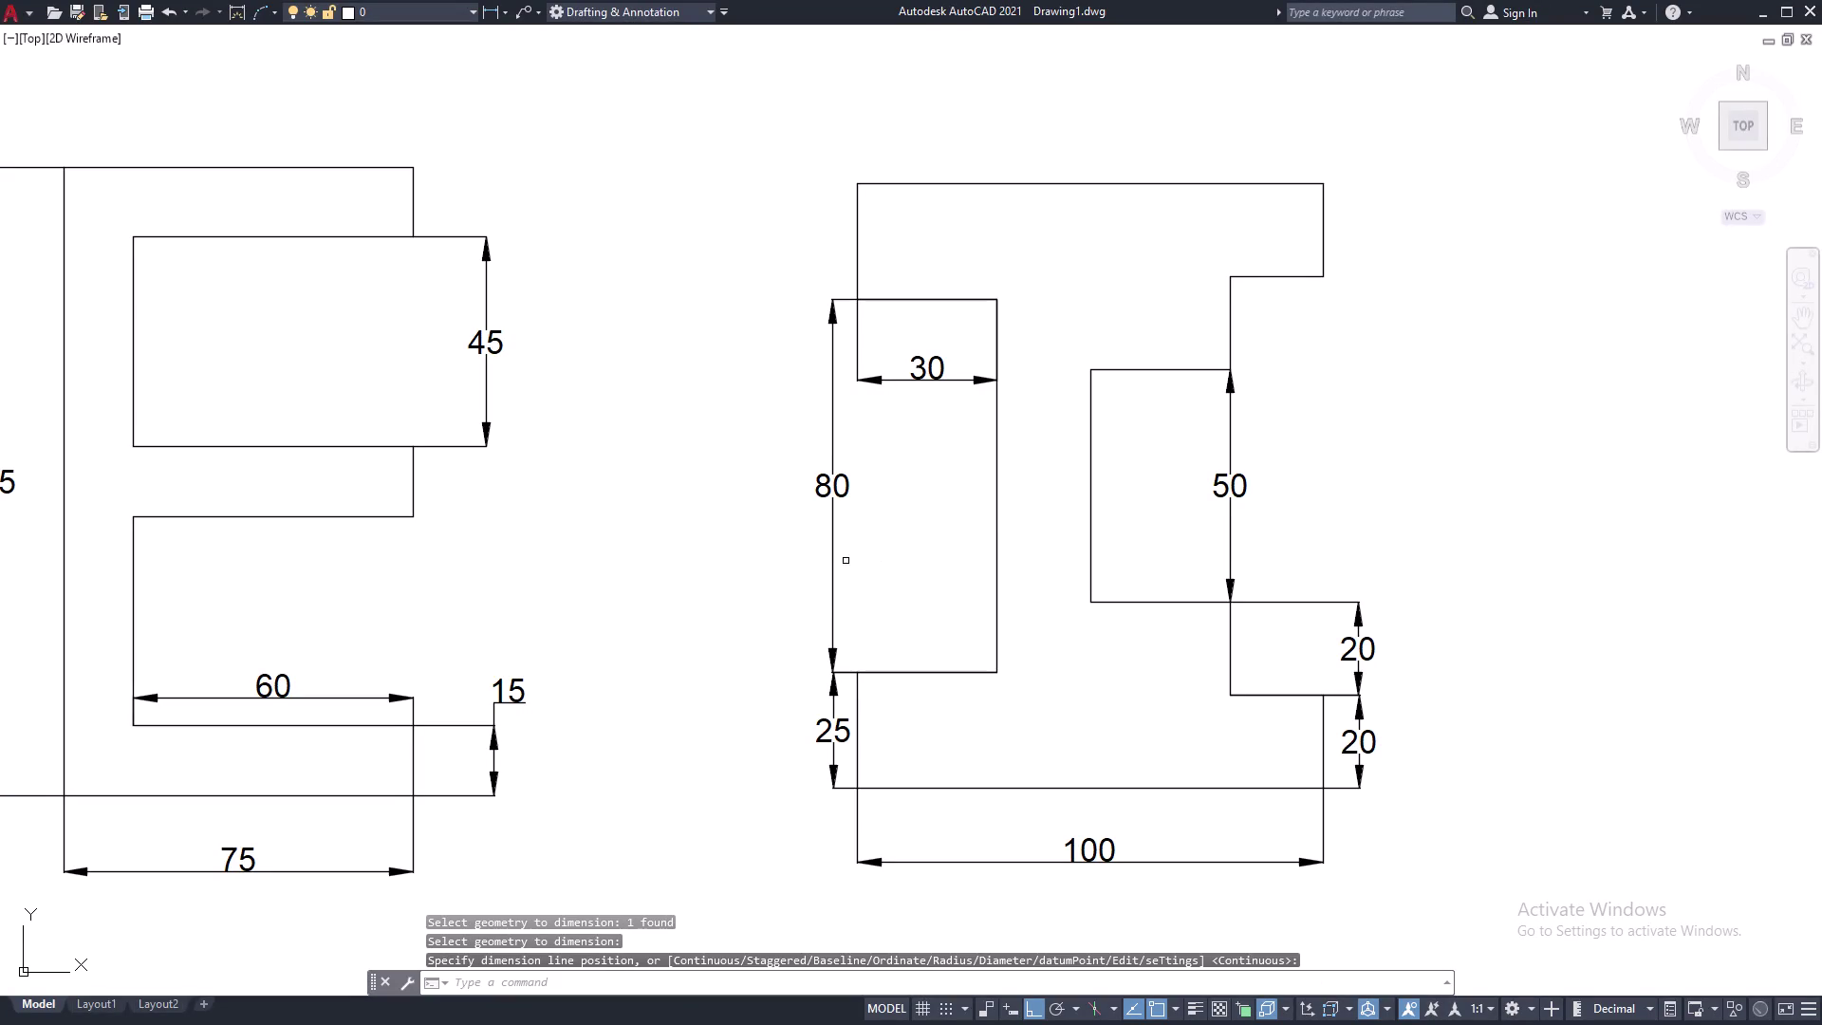
Add the top 25 dimension on the upper left edge.
middle_drag(898, 485, 897, 671)
key(space)
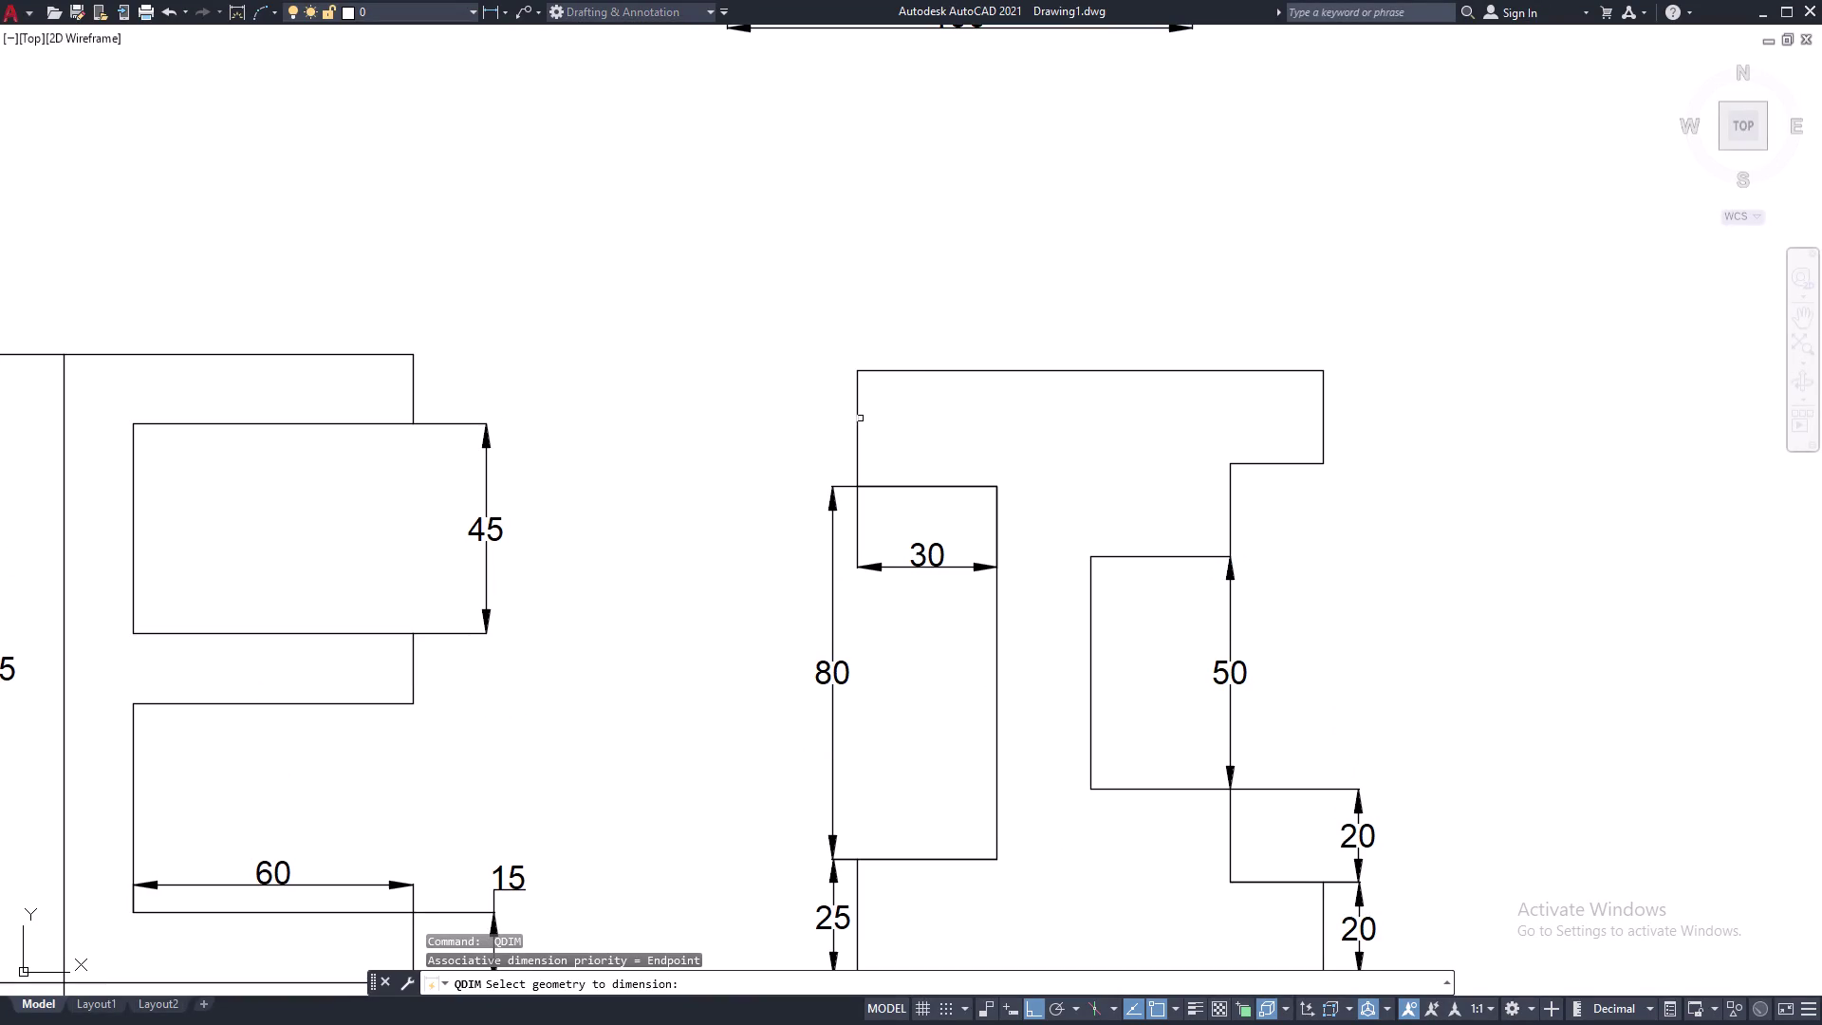
click(857, 419)
right_click(830, 424)
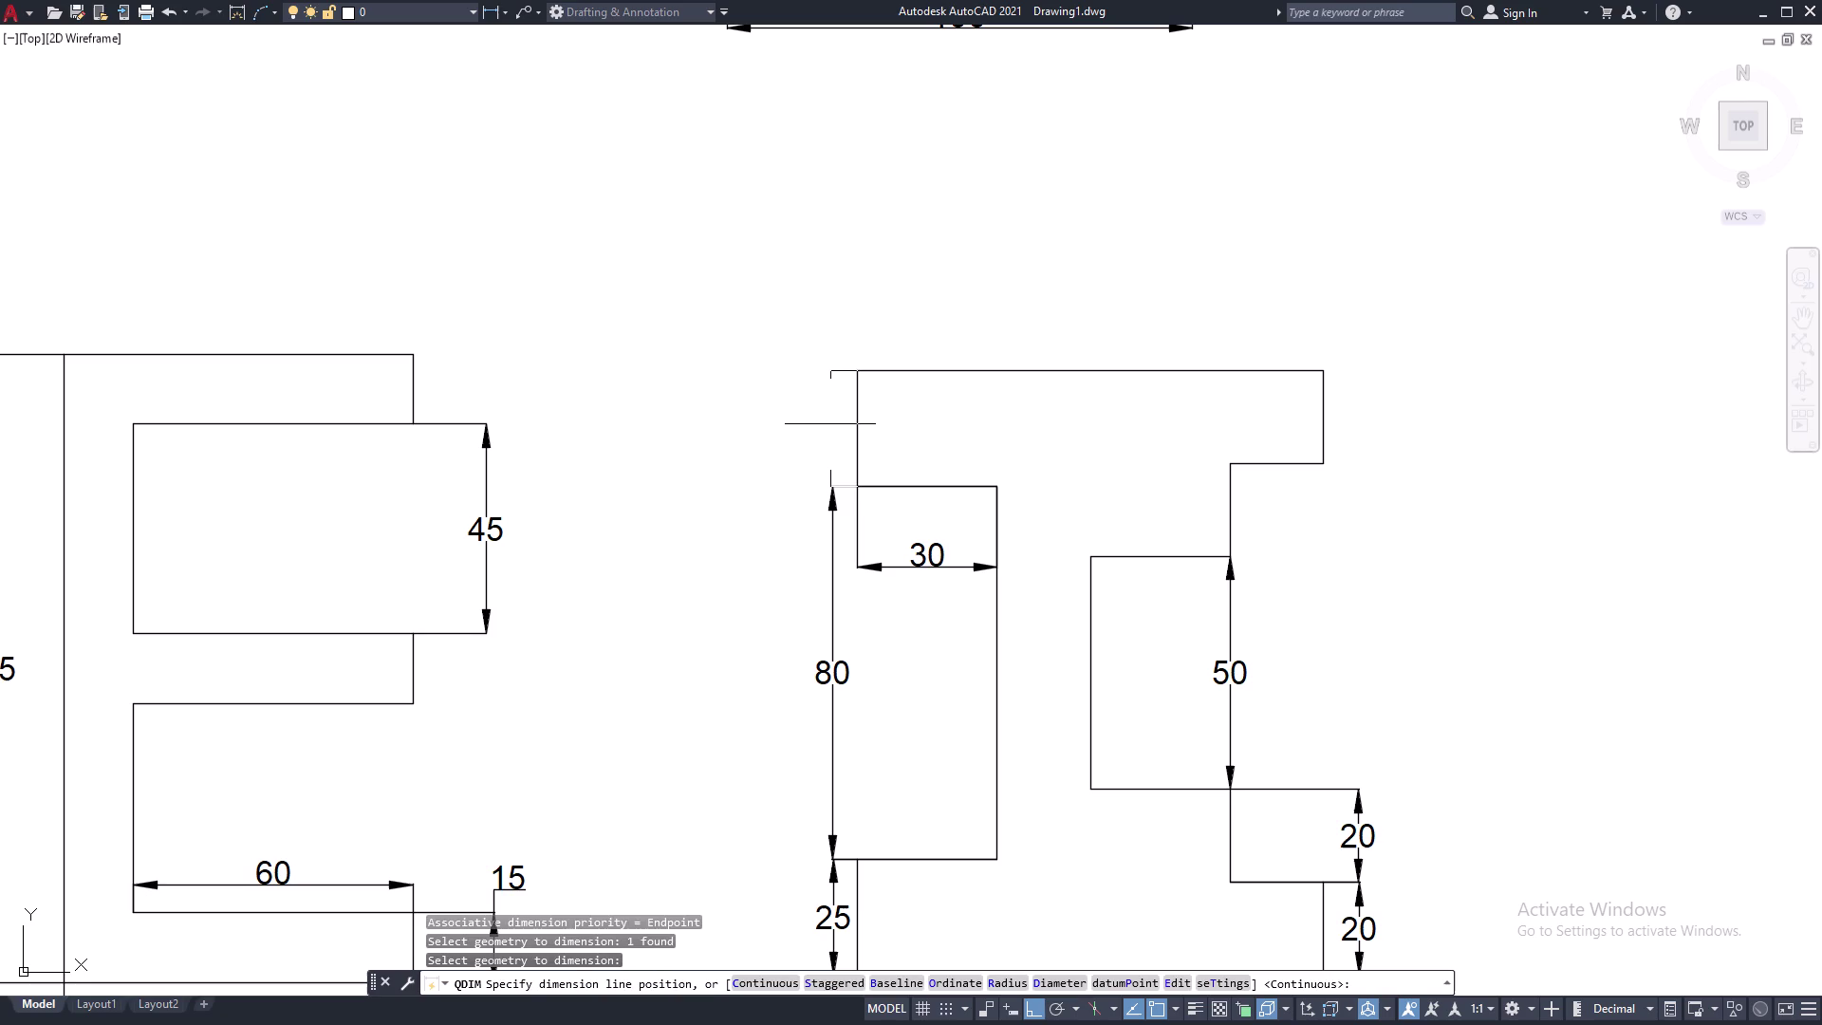
click(832, 425)
middle_drag(1068, 478, 1075, 438)
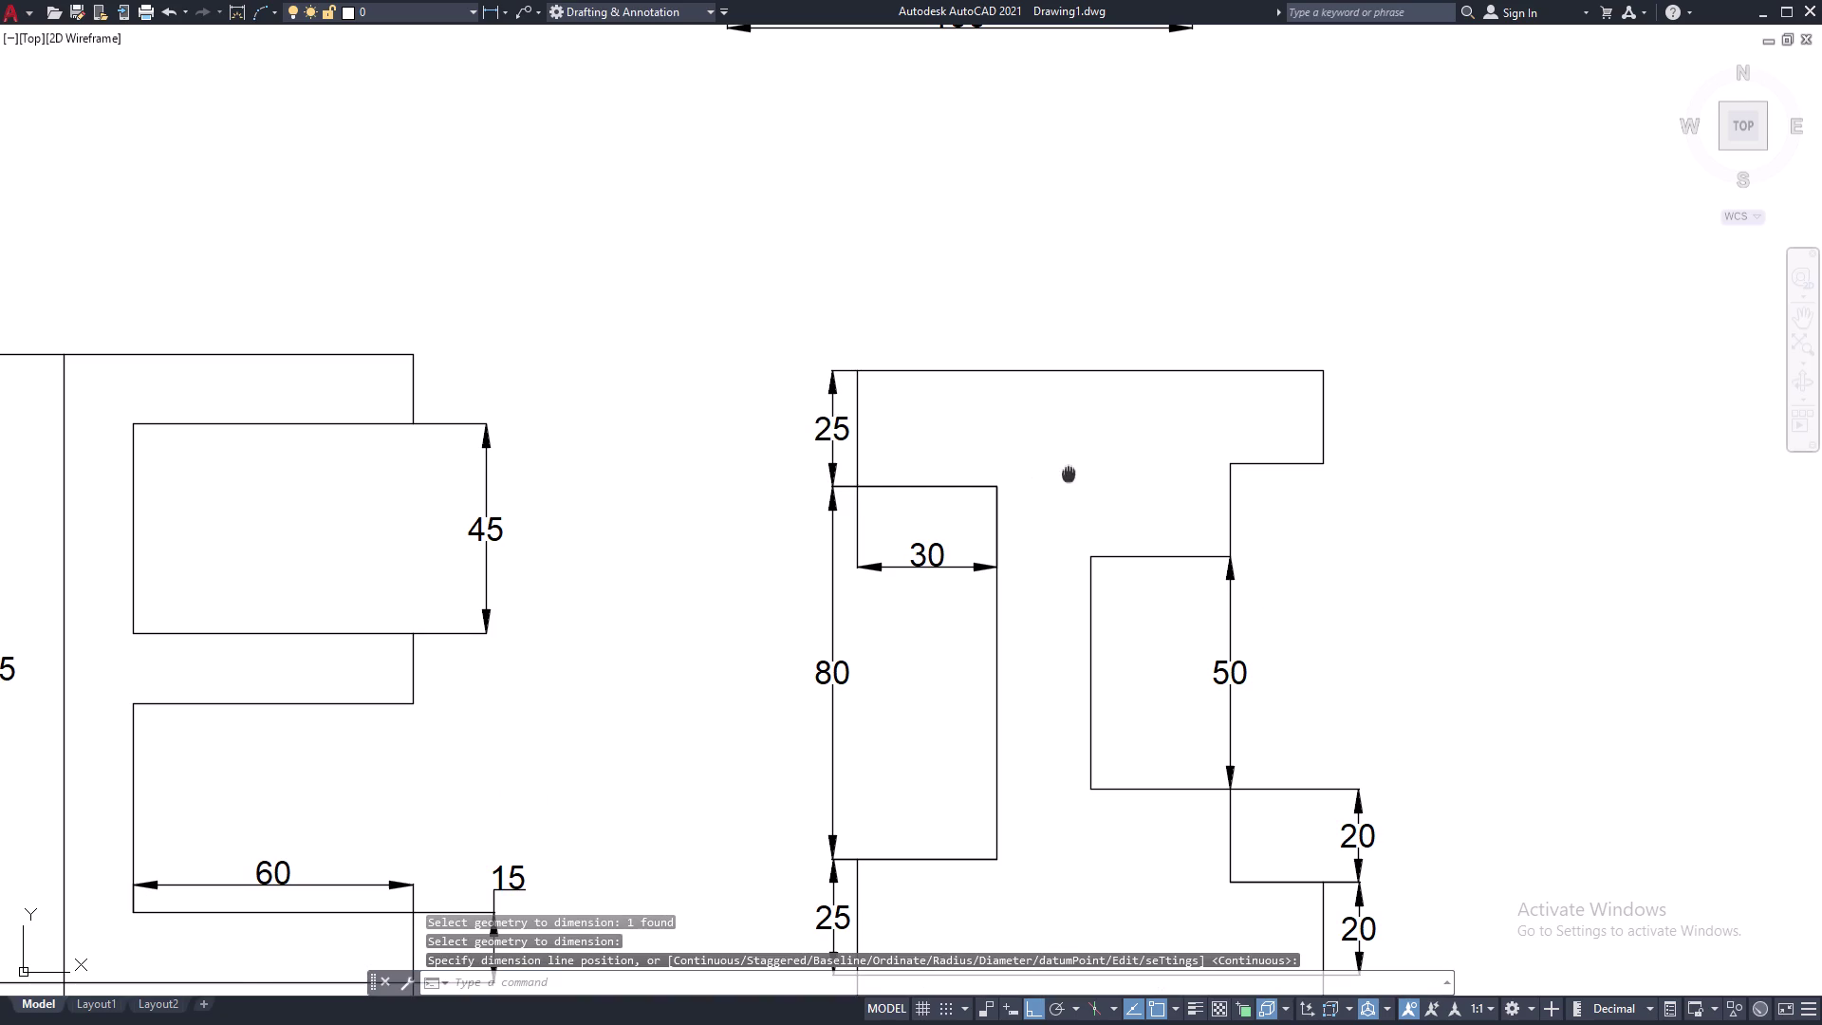
middle_drag(1075, 437, 1088, 381)
scroll(down, 3)
middle_drag(1241, 468, 988, 524)
key(Escape)
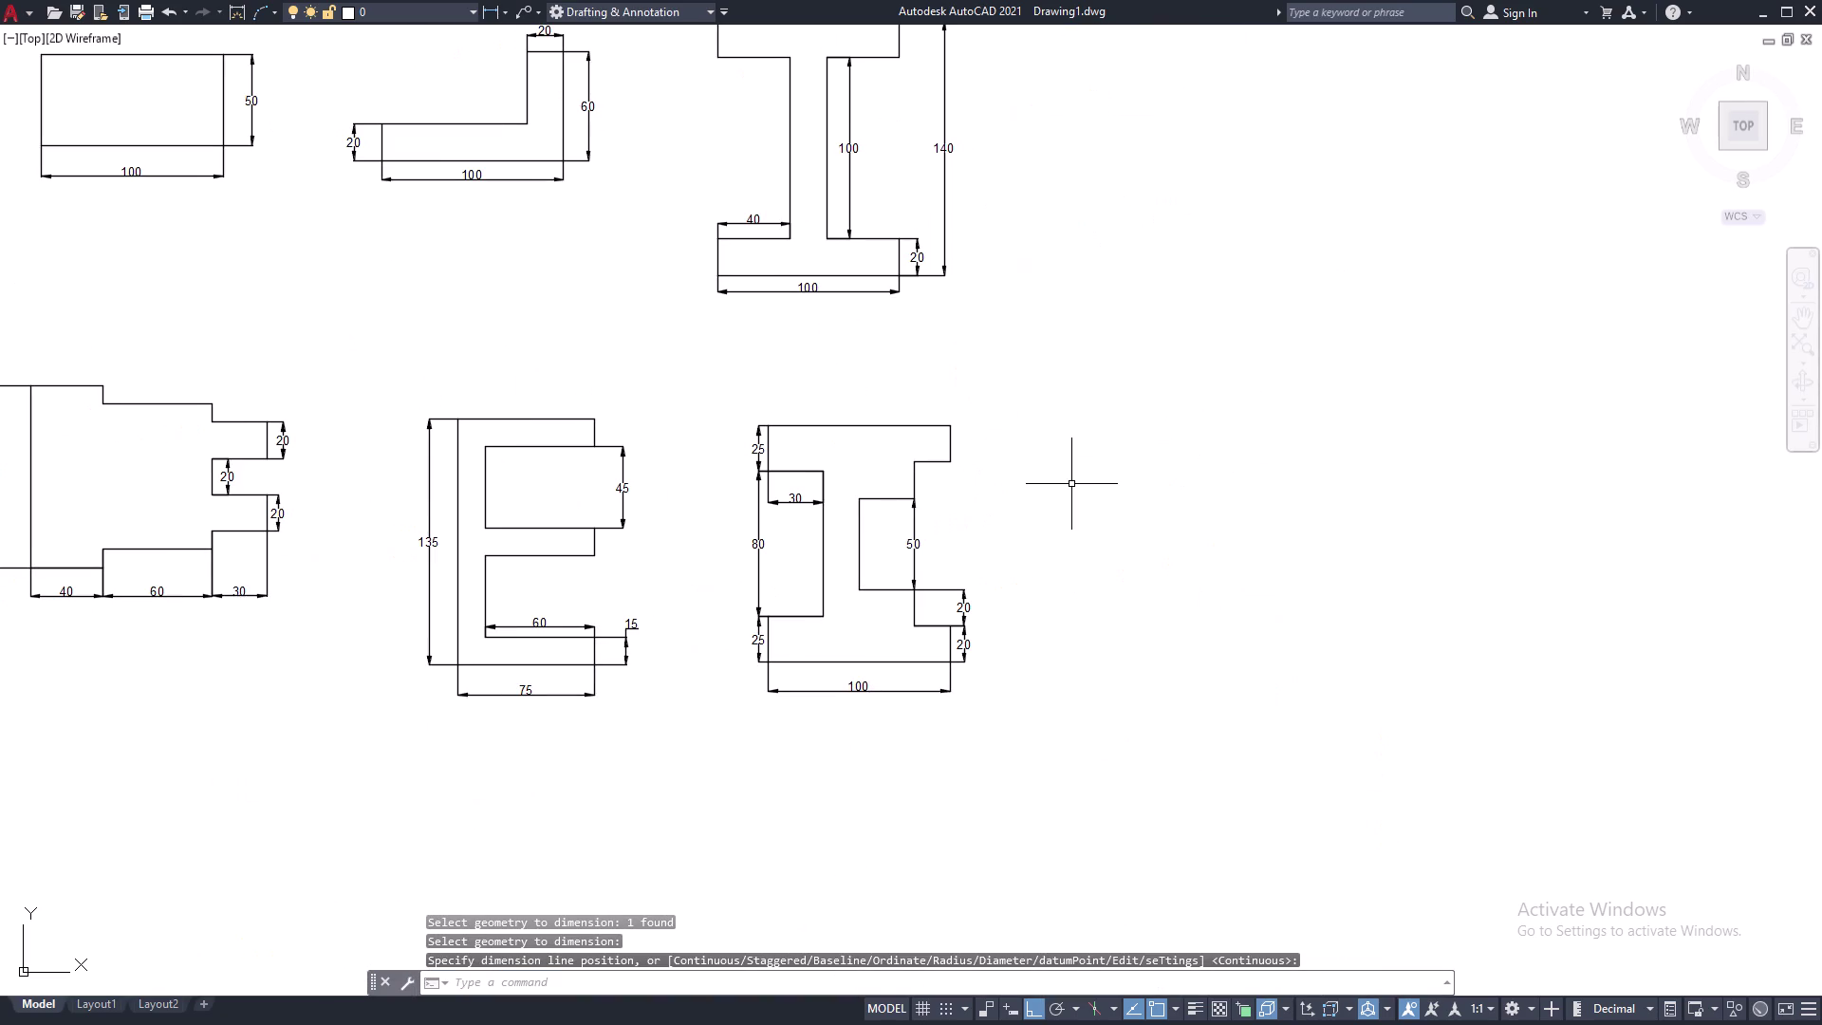
Frame all six dimensioned outlines and begin saving the drawing with Ctrl+S.
middle_drag(1061, 501, 1259, 634)
middle_drag(1248, 597, 1323, 598)
middle_drag(1226, 810, 1296, 797)
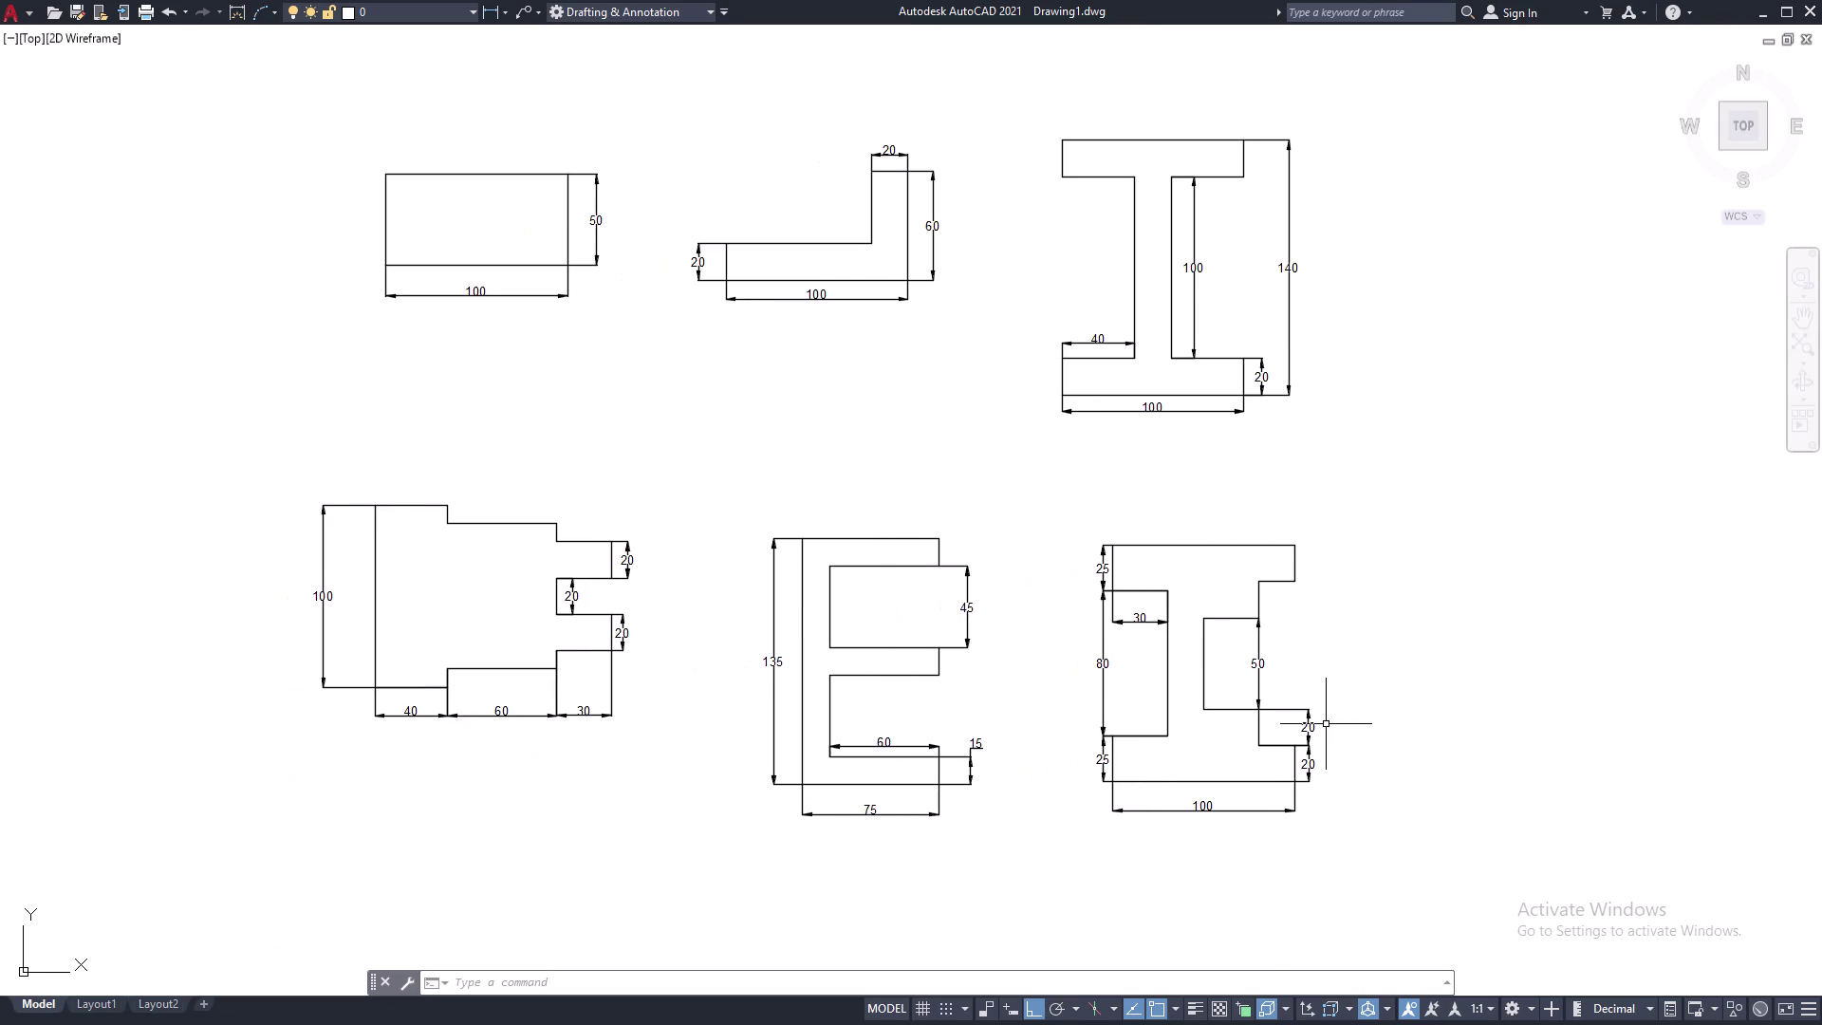
middle_drag(1299, 622, 1315, 660)
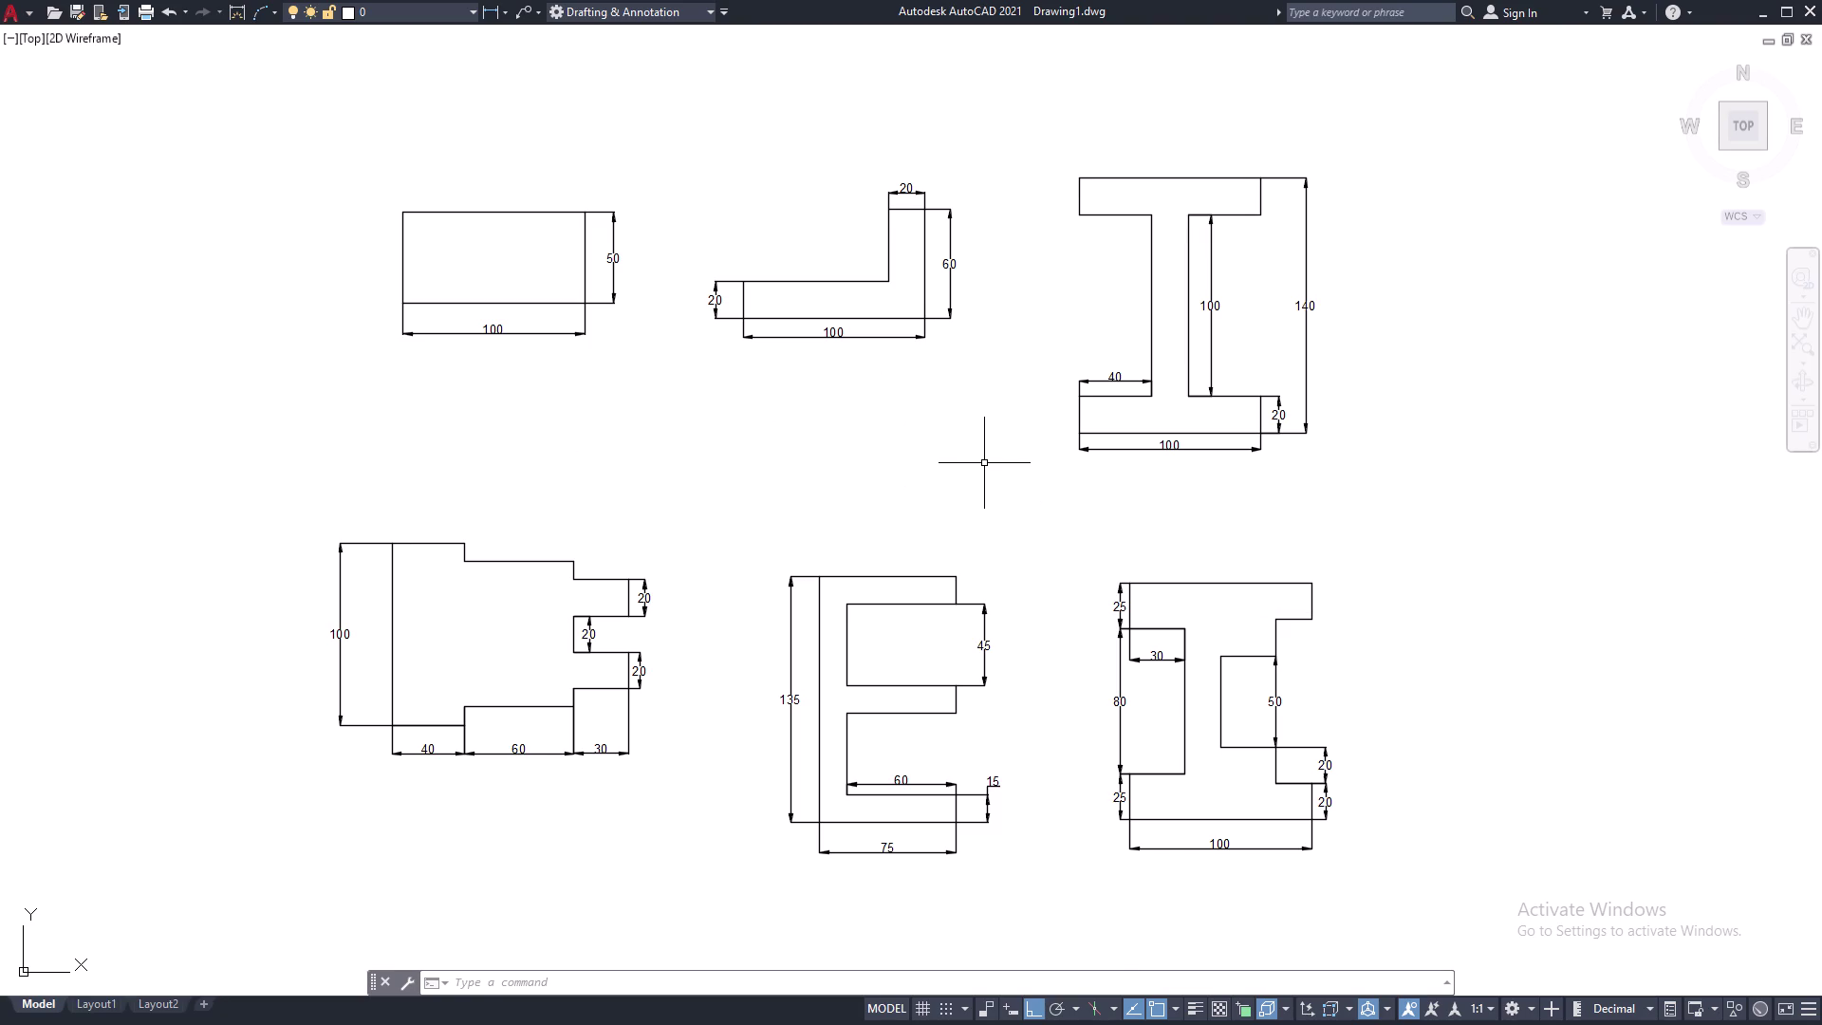
key(ctrl+s)
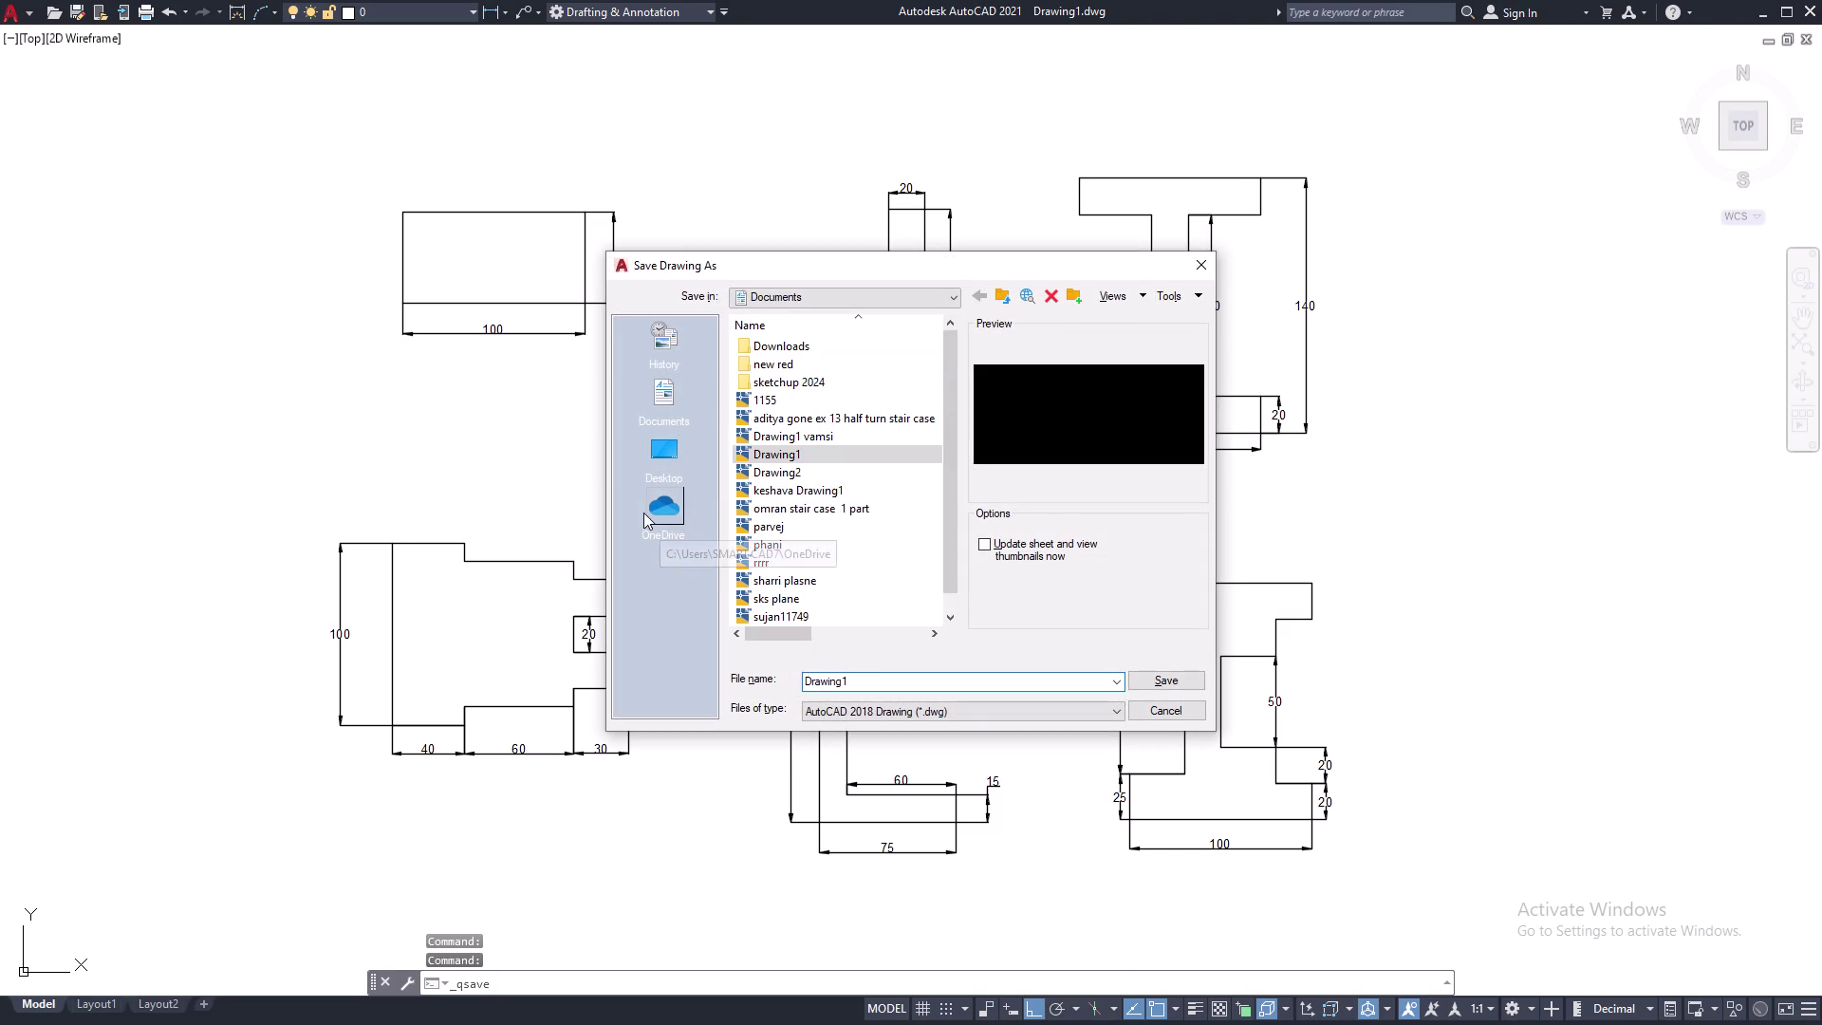
Save the drawing to the Desktop as 'CO- ORDINATE SYSTEMS'.
click(656, 461)
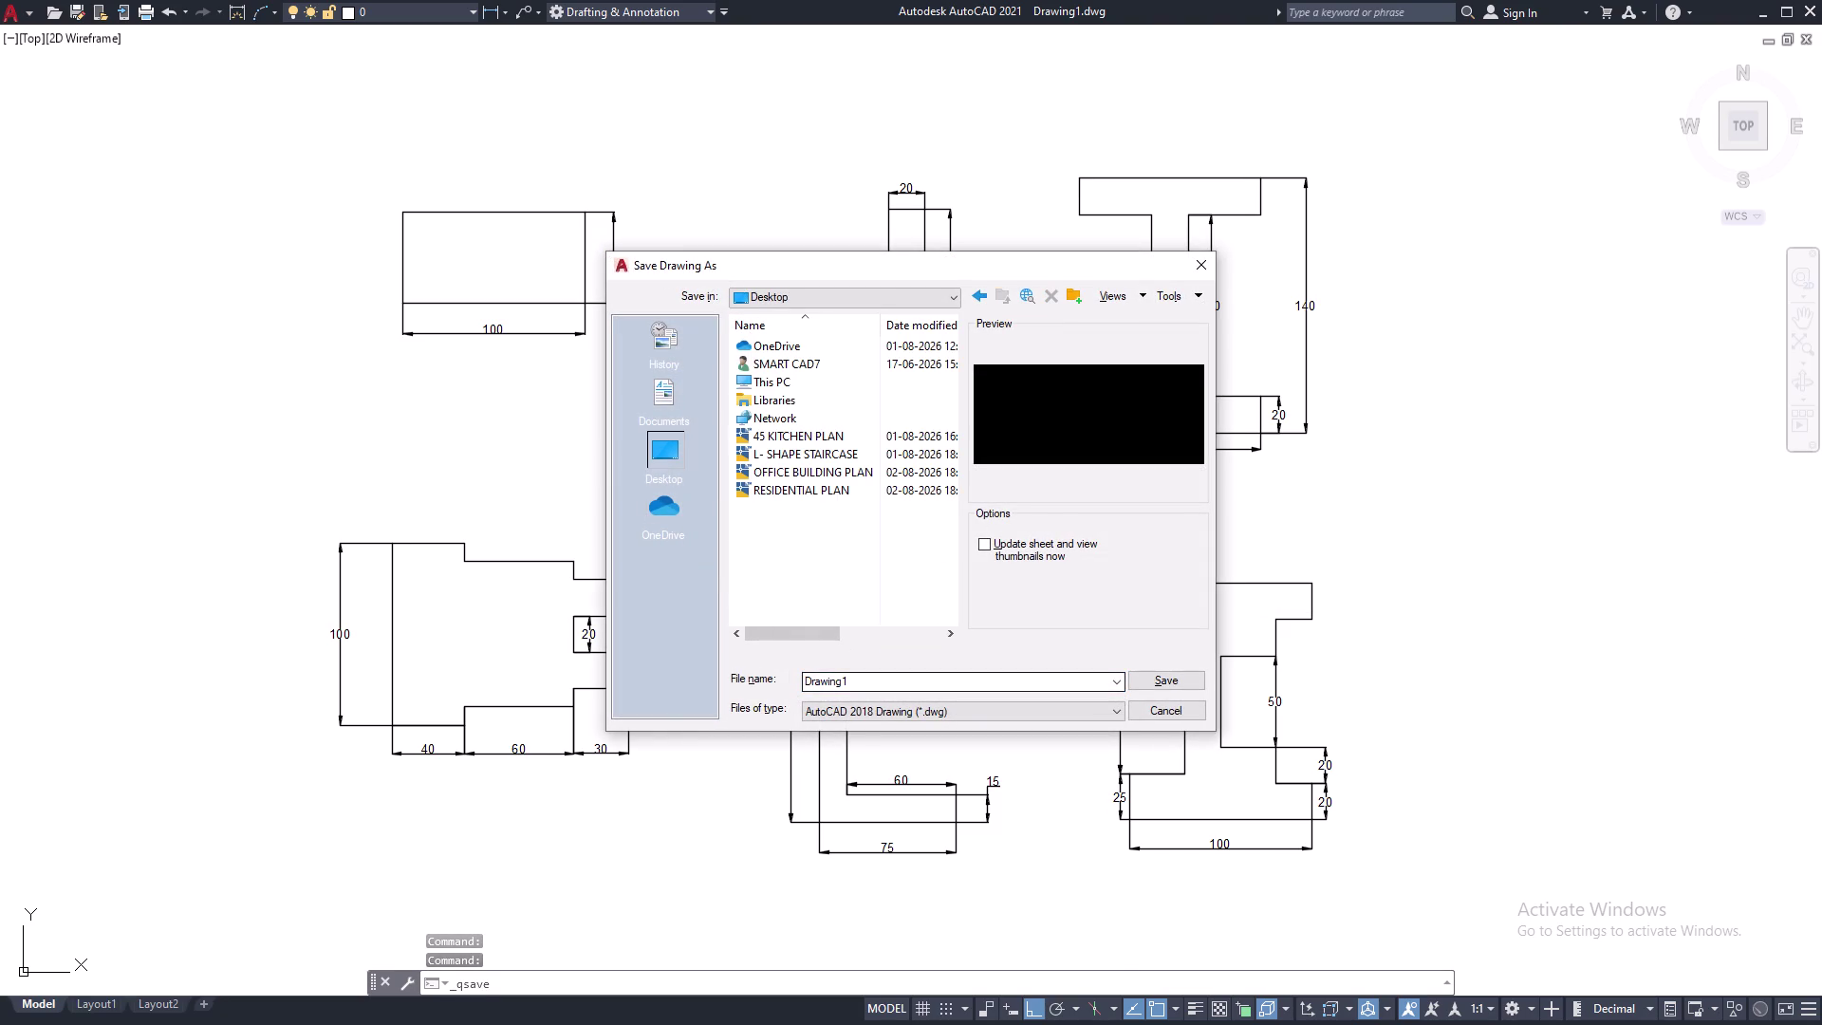
click(861, 678)
key(space)
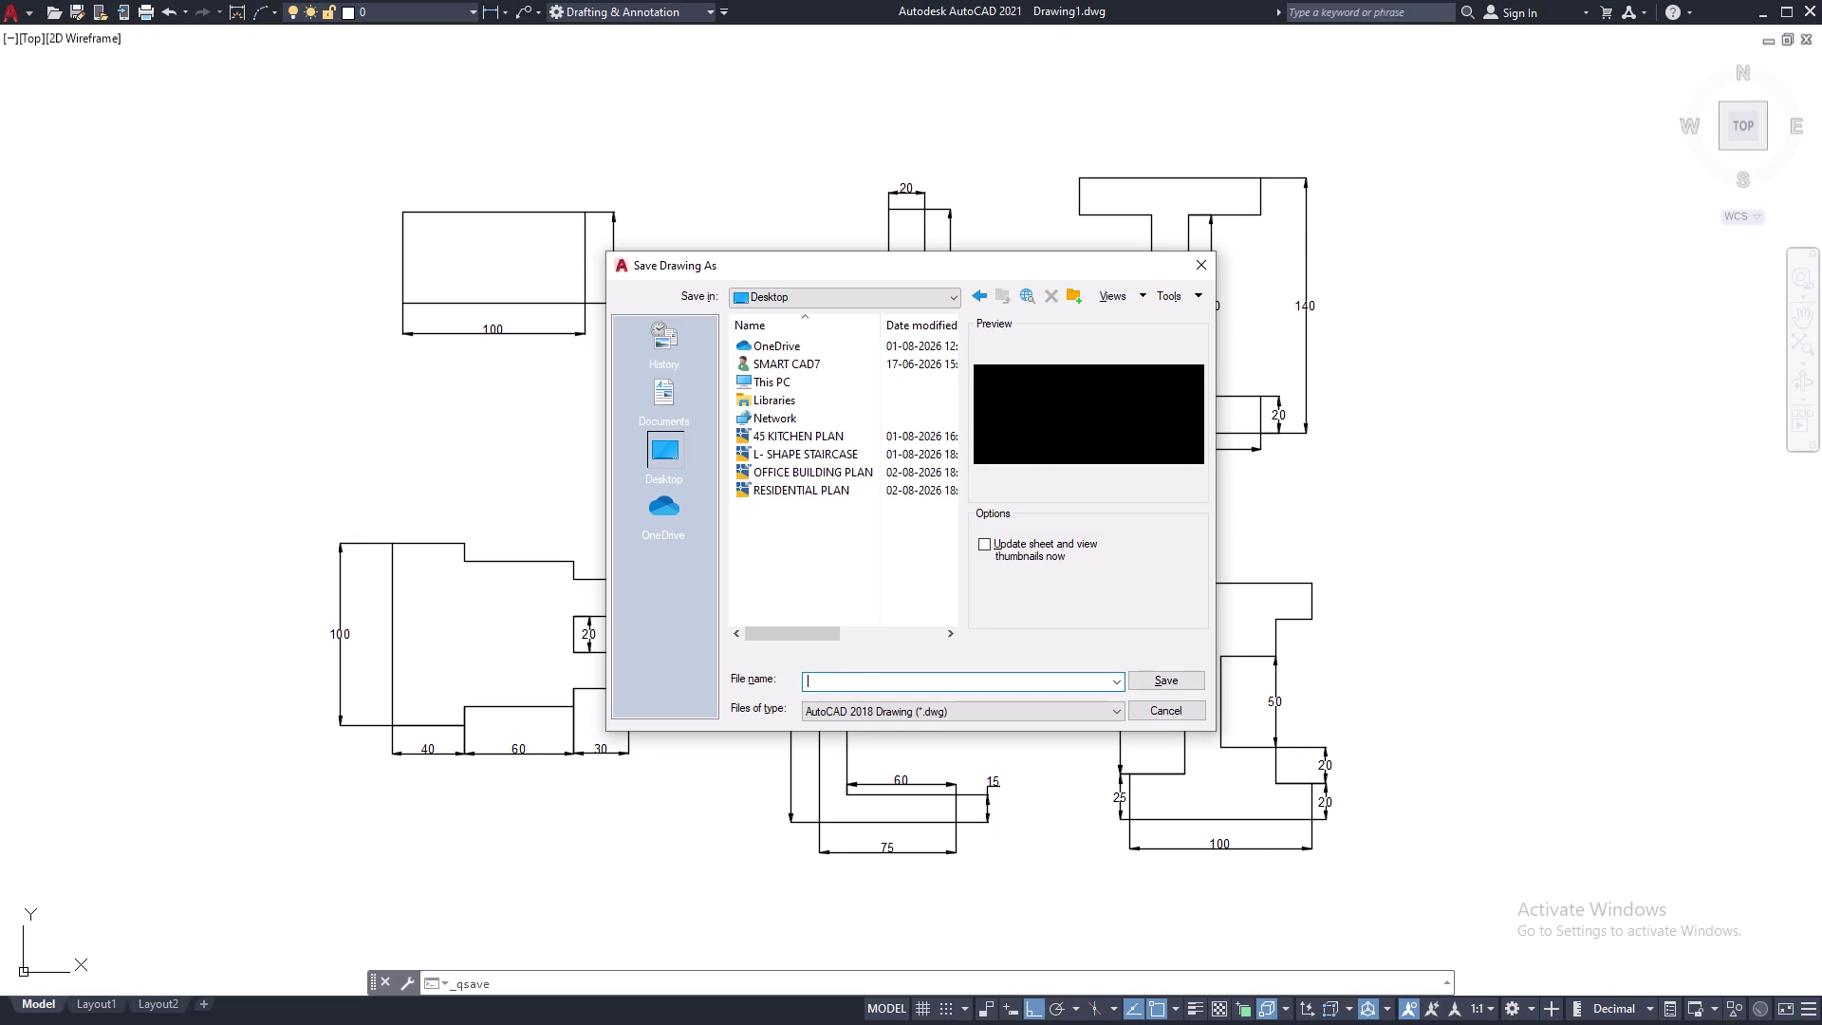
text(CO)
text(- O)
key(r)
text(DINA)
text(TE)
key(space)
text(SYST)
text(E)
key(m)
key(s)
click(1162, 680)
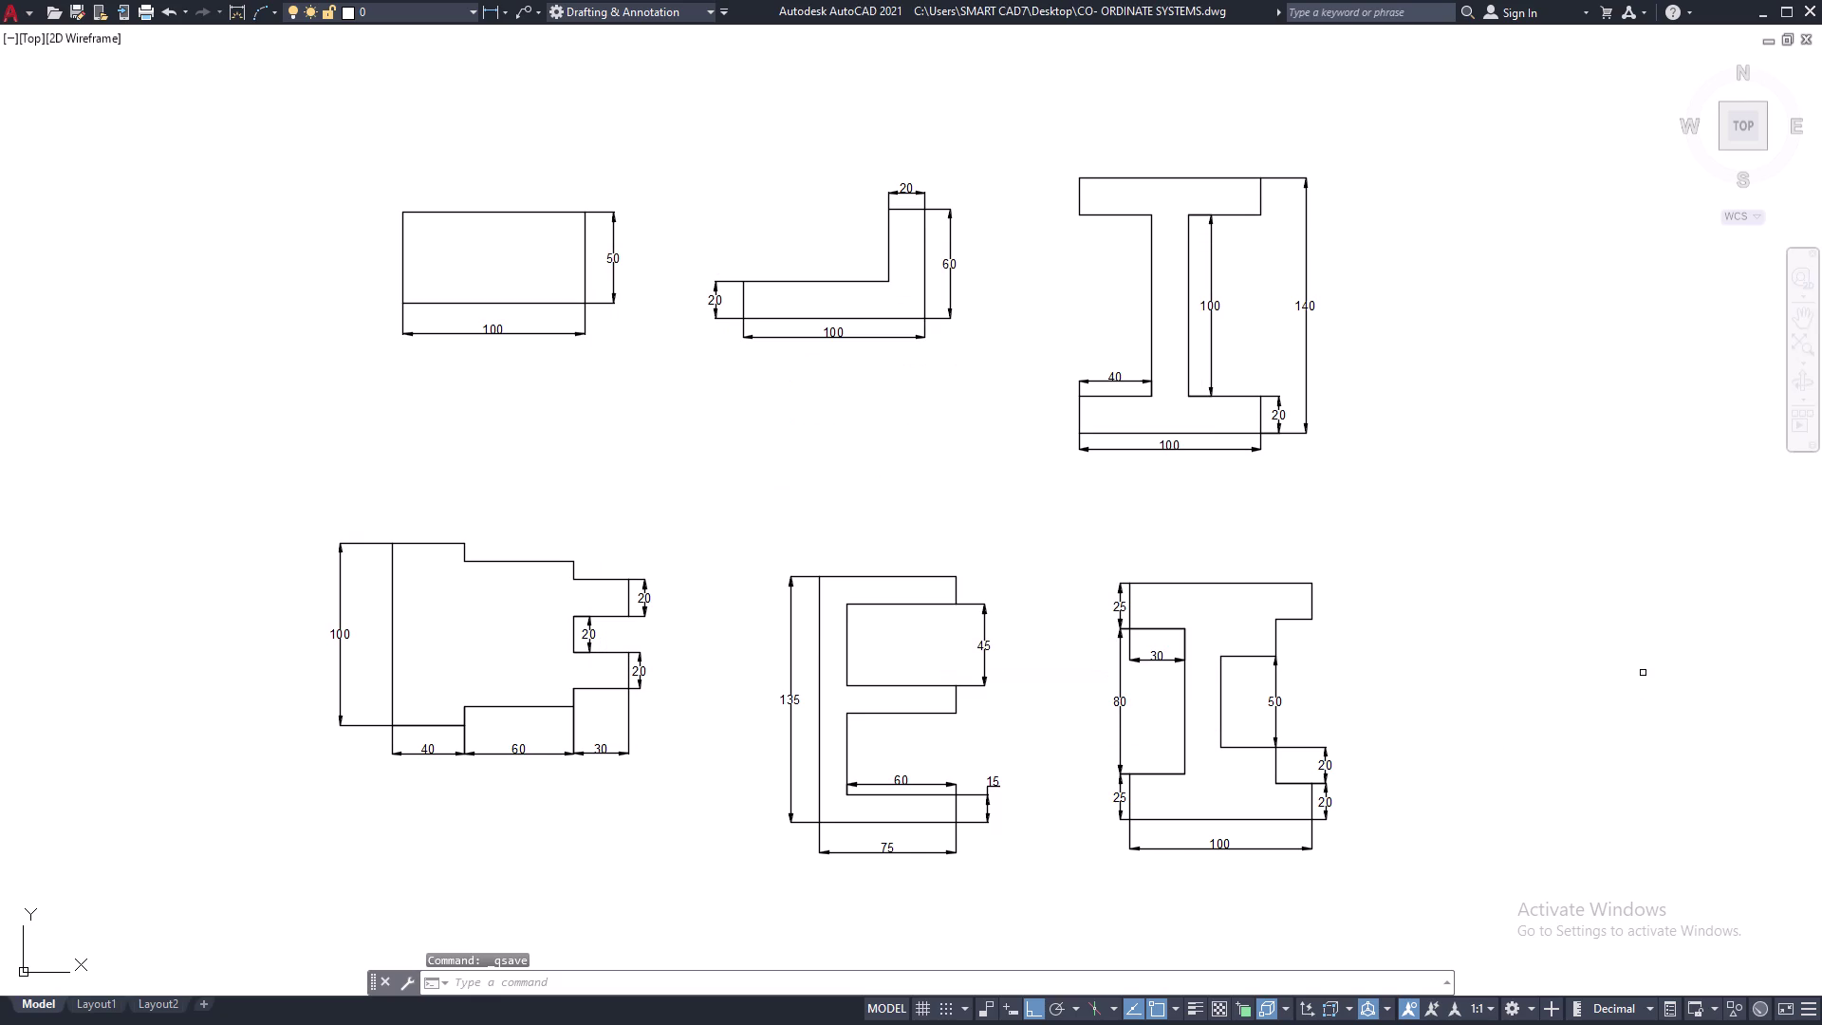
key(ctrl+p)
Pick the high-quality PDF printer and window-frame the six outlines for plotting.
click(705, 377)
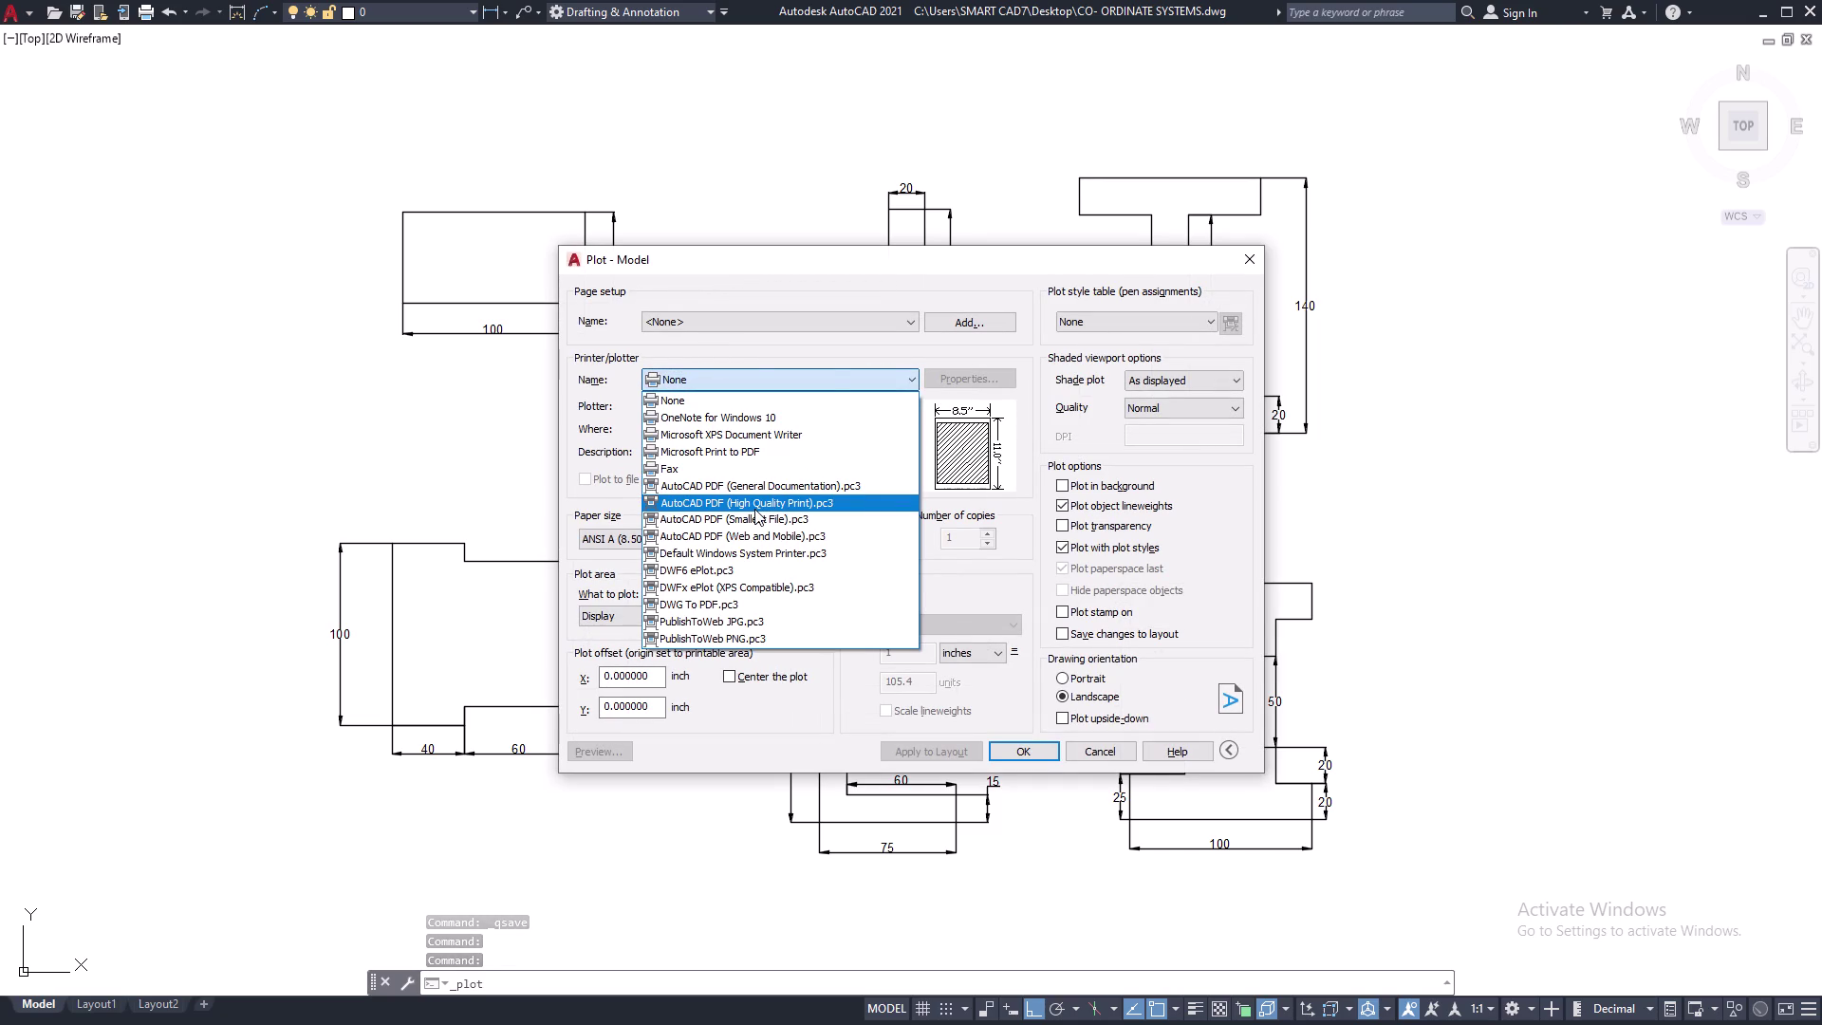
click(755, 509)
click(638, 616)
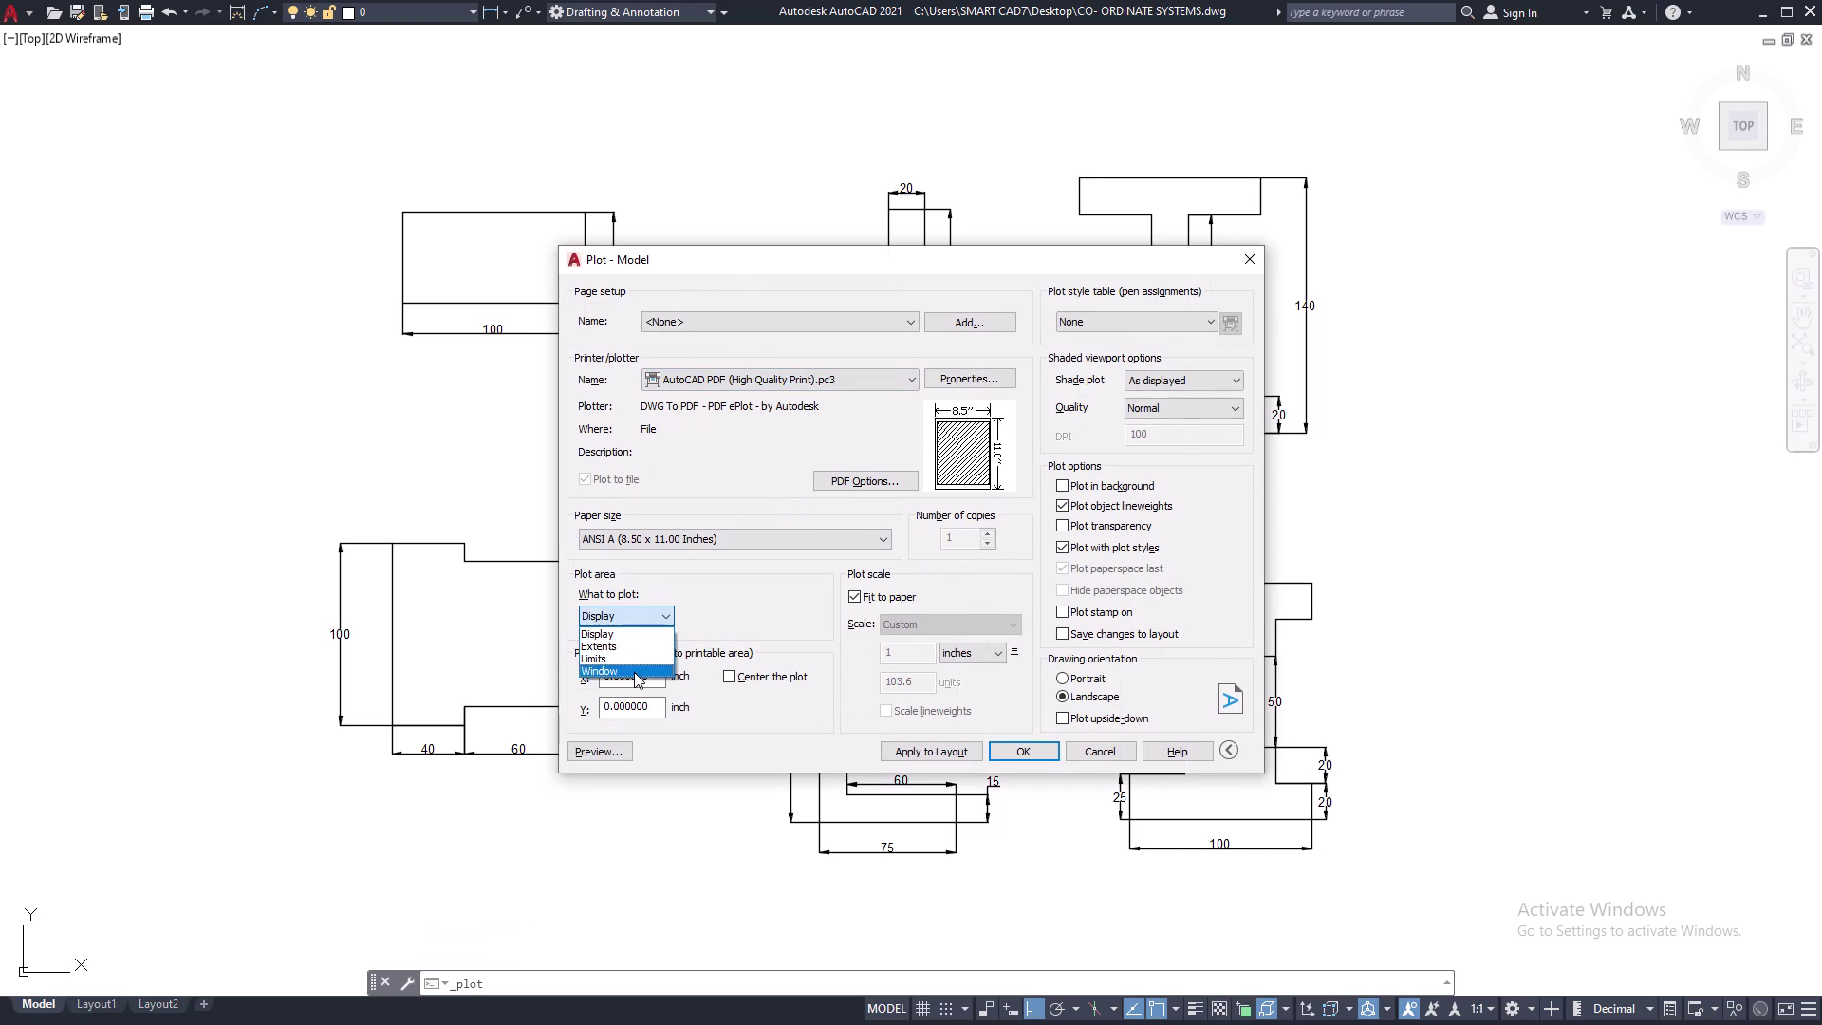
click(634, 672)
drag(217, 80, 1095, 102)
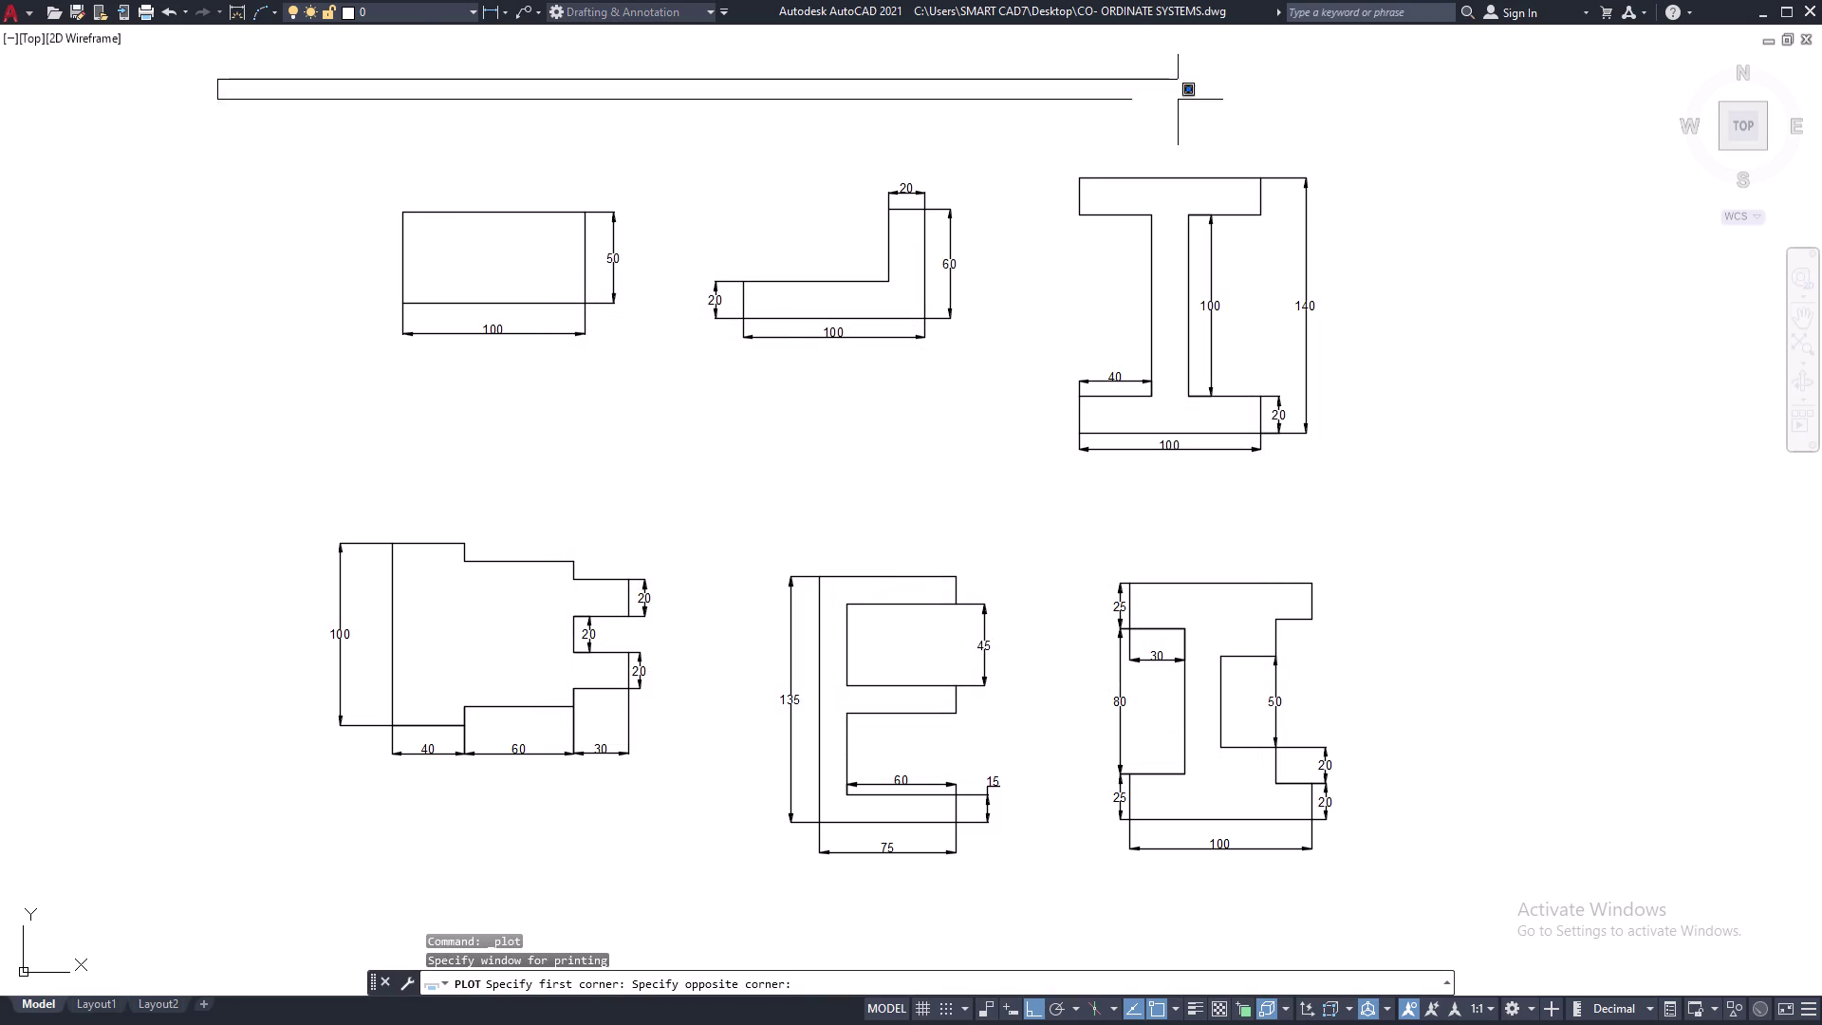
drag(1095, 102, 1530, 897)
click(1530, 899)
drag(1527, 903, 1502, 913)
double_click(1501, 913)
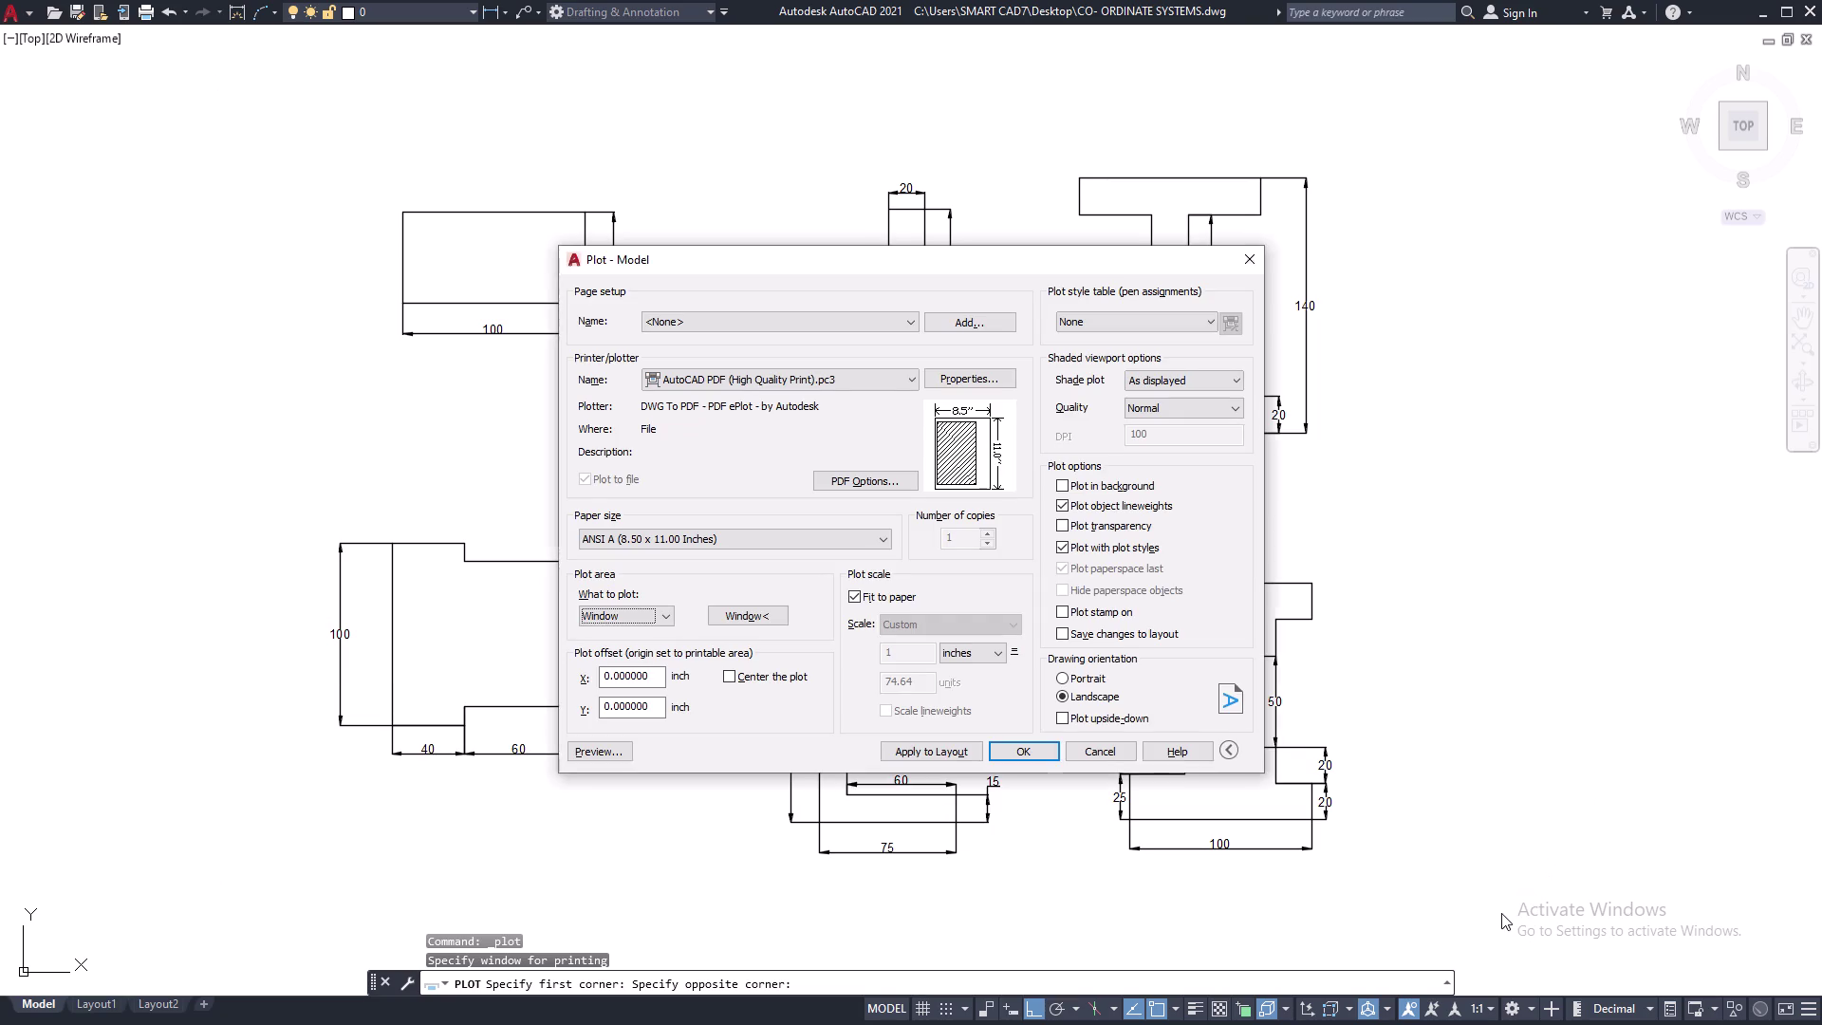
click(1502, 913)
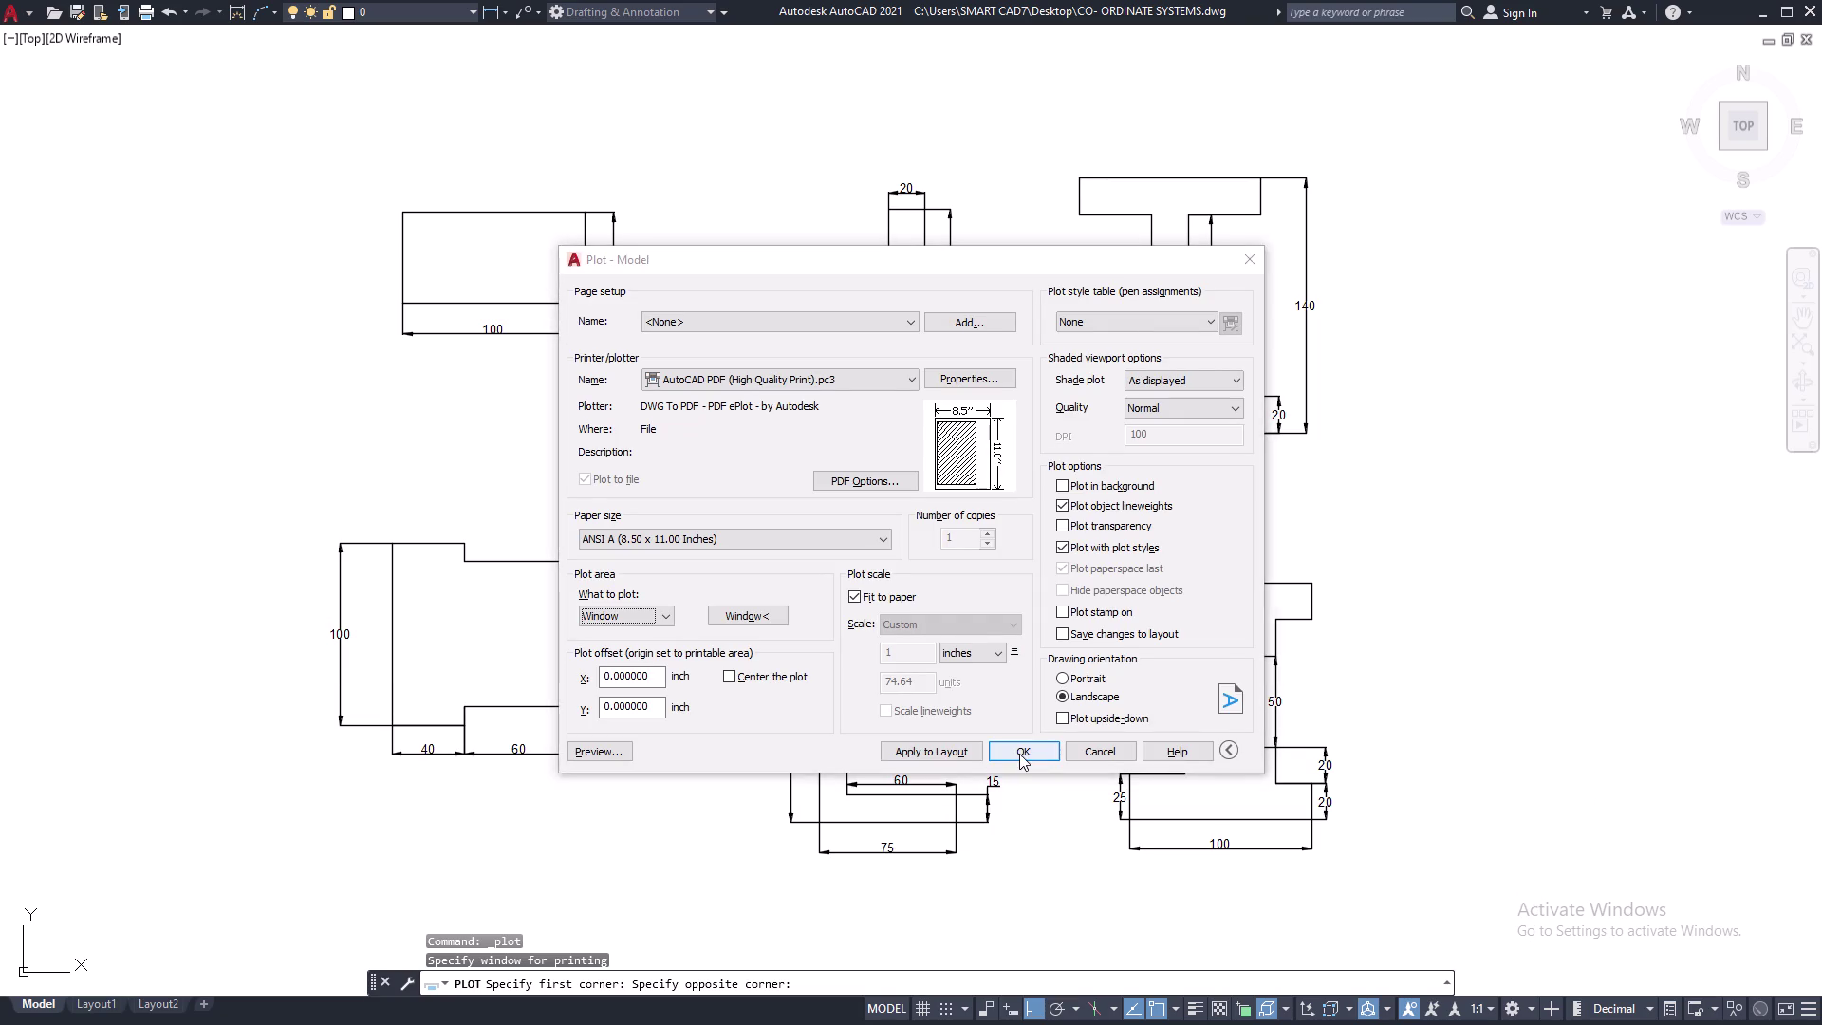
Abandon the PDF save, toggle the plot area Display/Window, and restart plotting.
click(1019, 754)
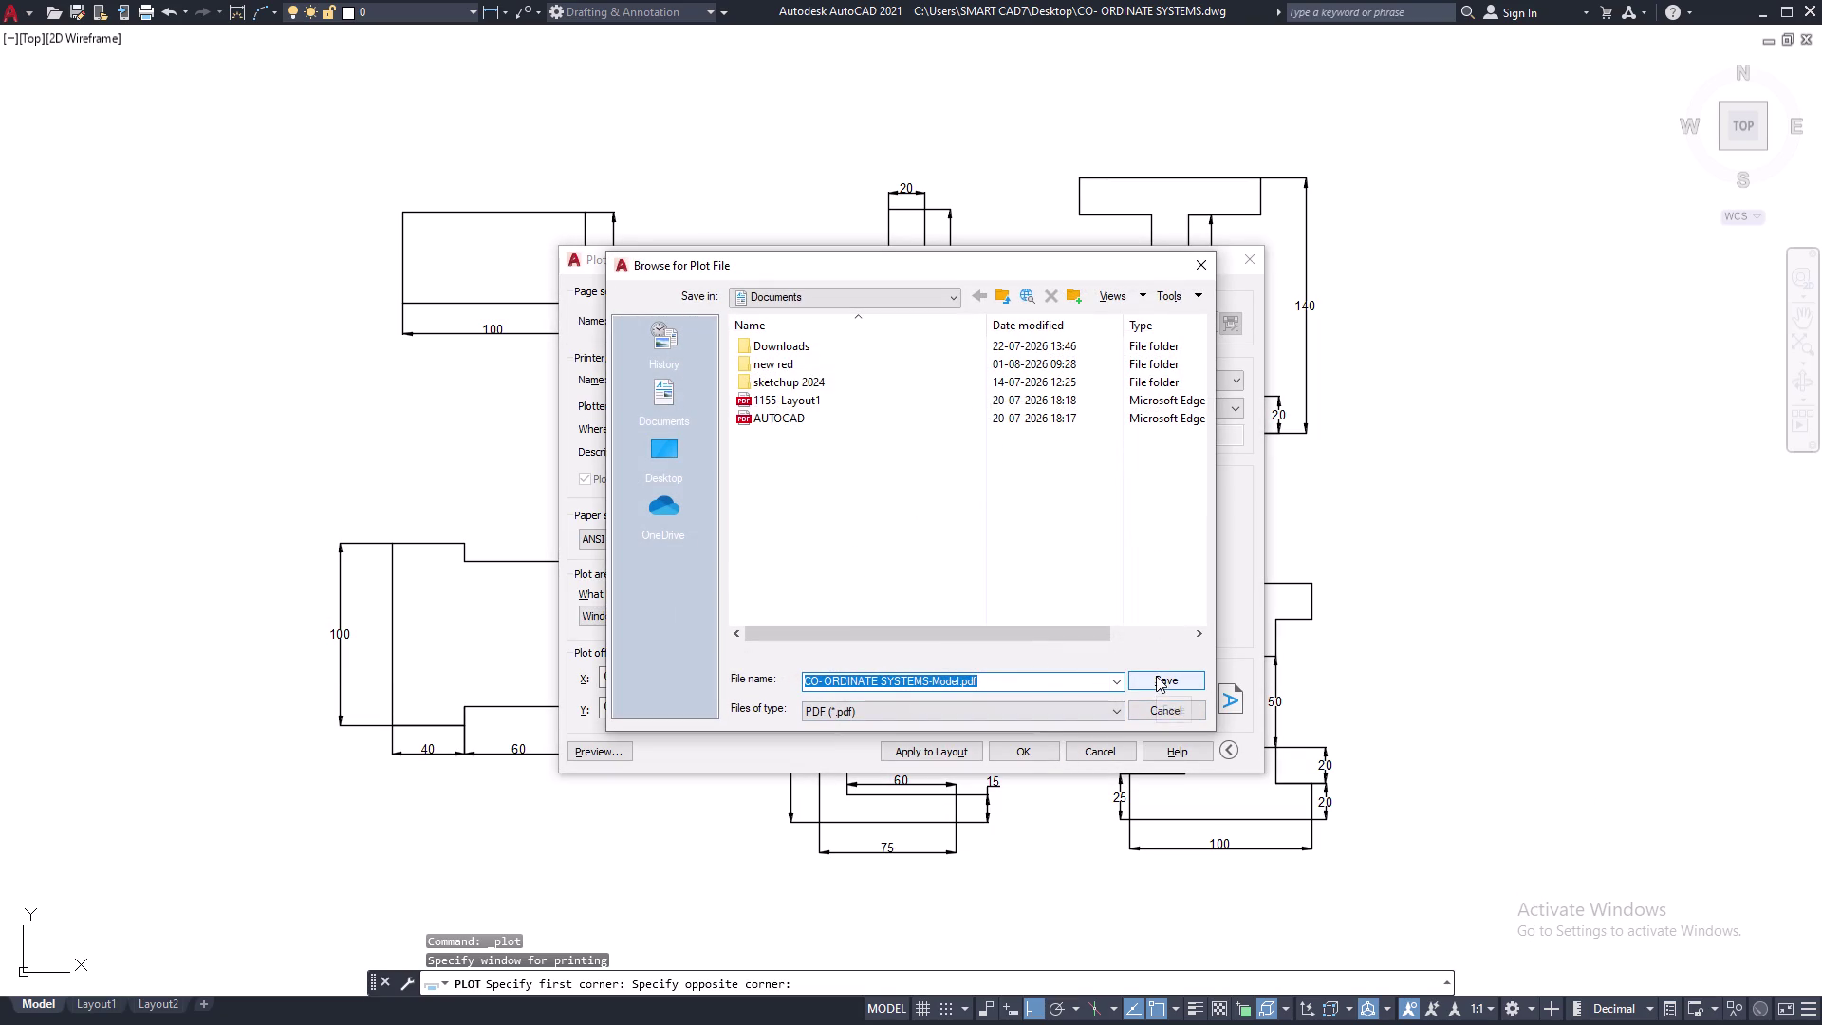
click(1204, 261)
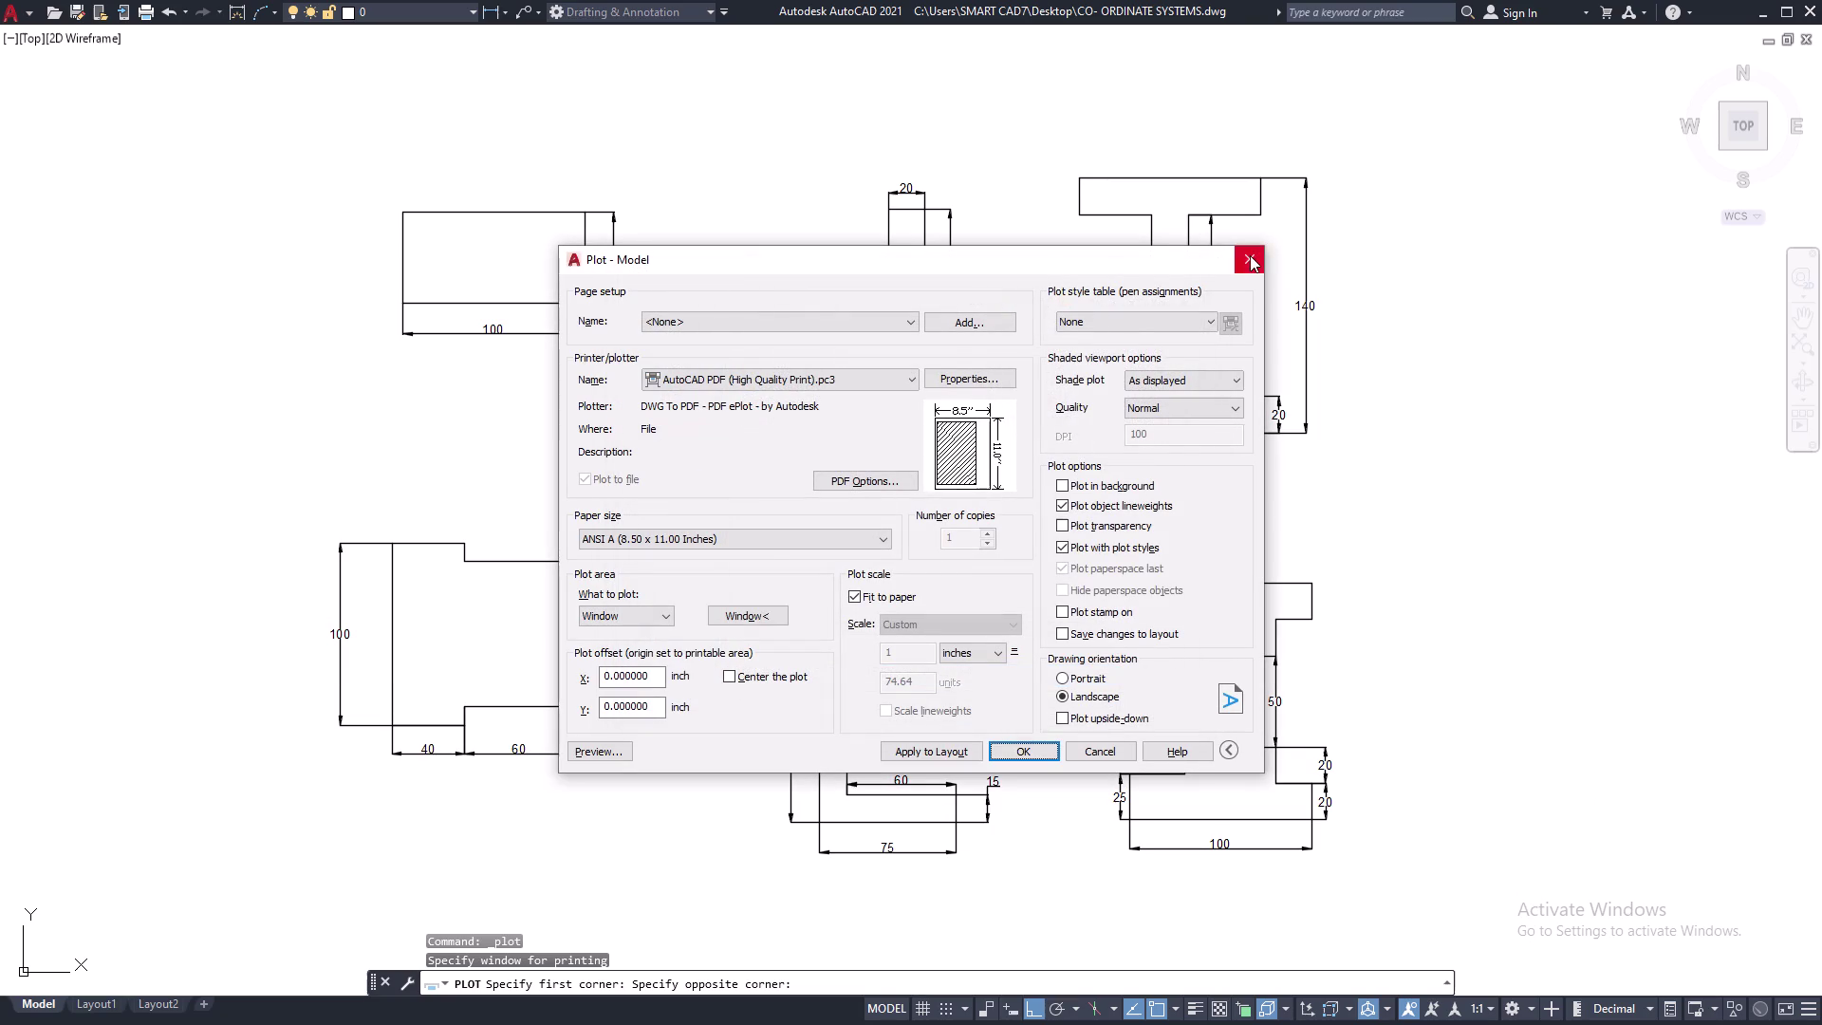
double_click(610, 617)
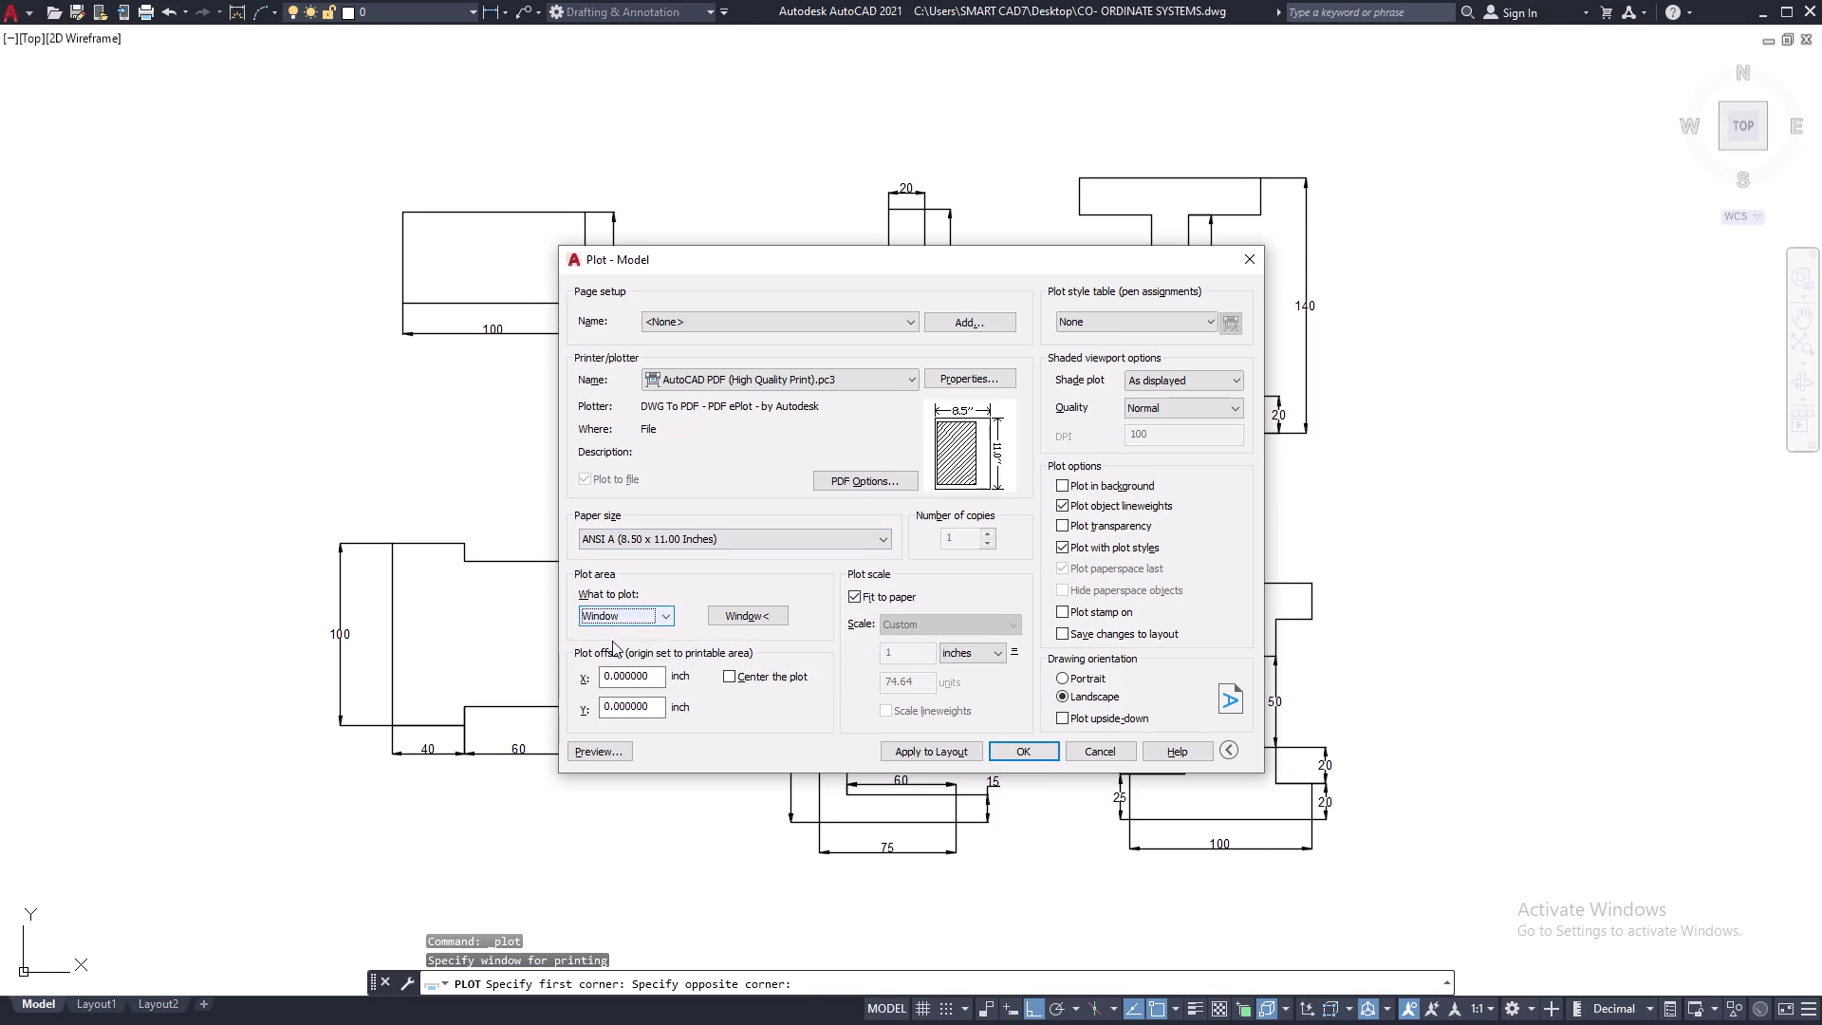
click(633, 617)
click(625, 631)
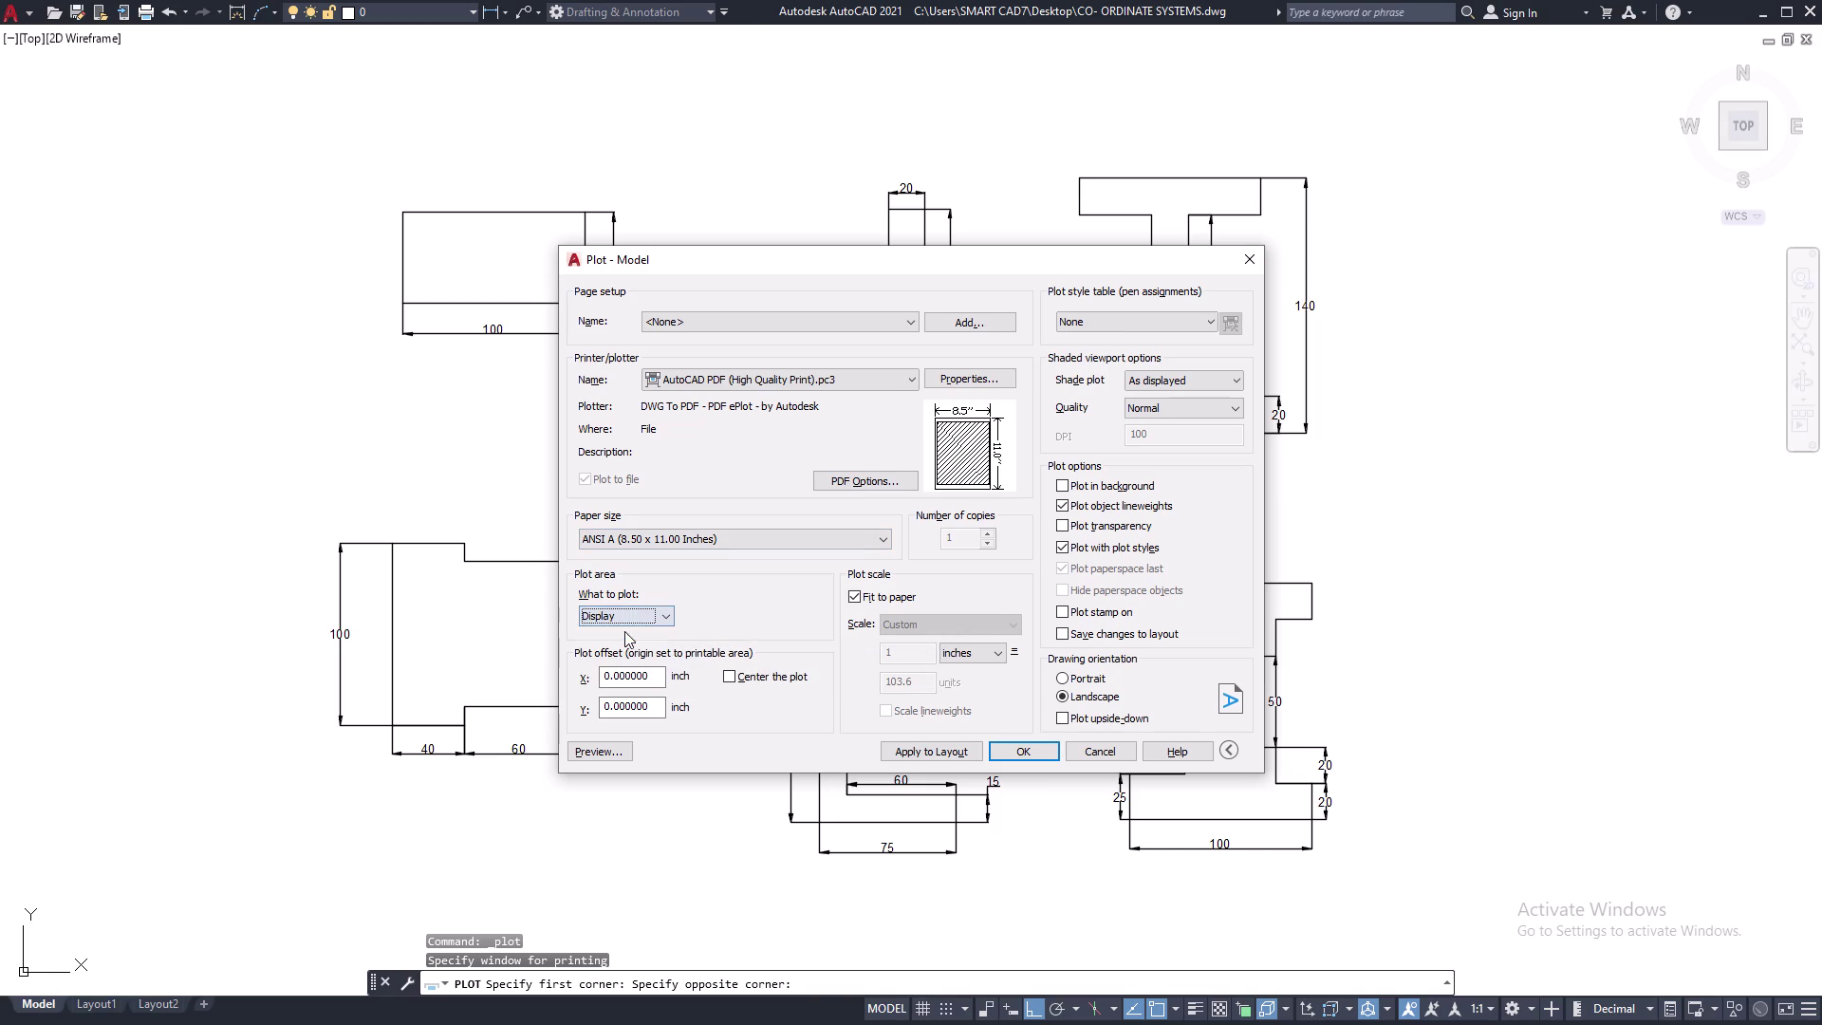
double_click(641, 611)
click(638, 610)
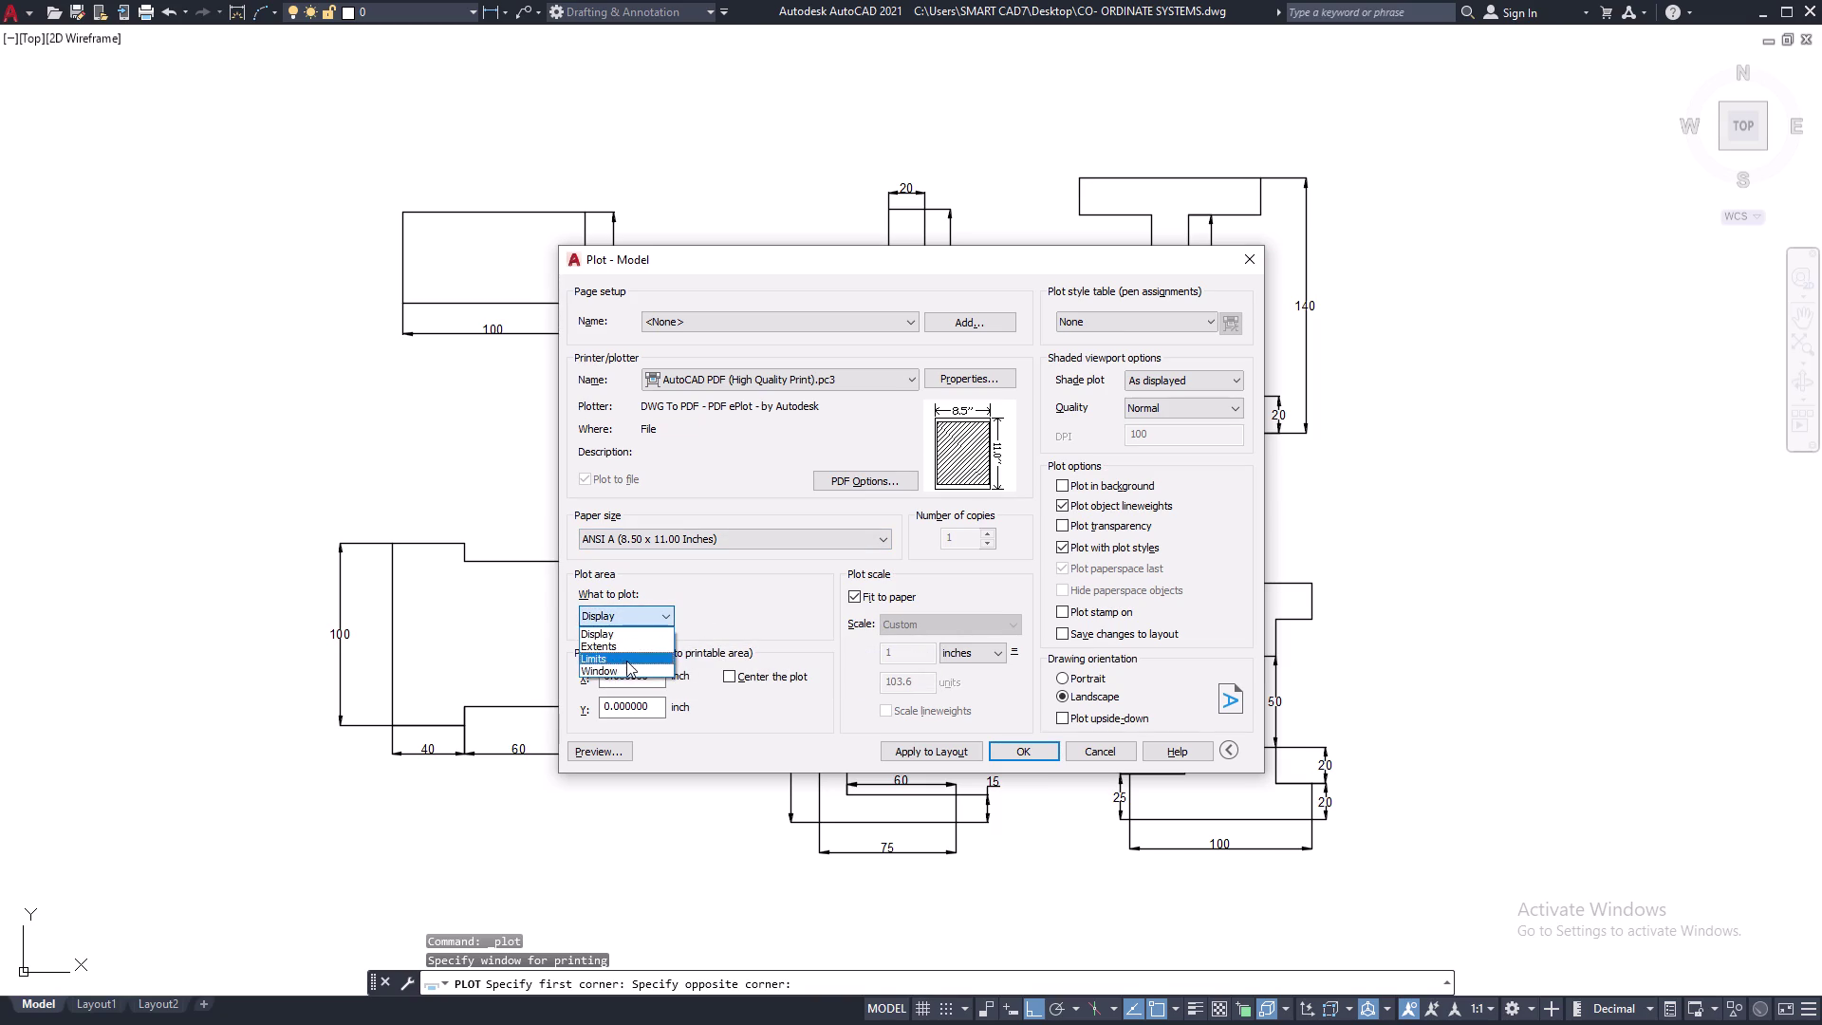
click(625, 670)
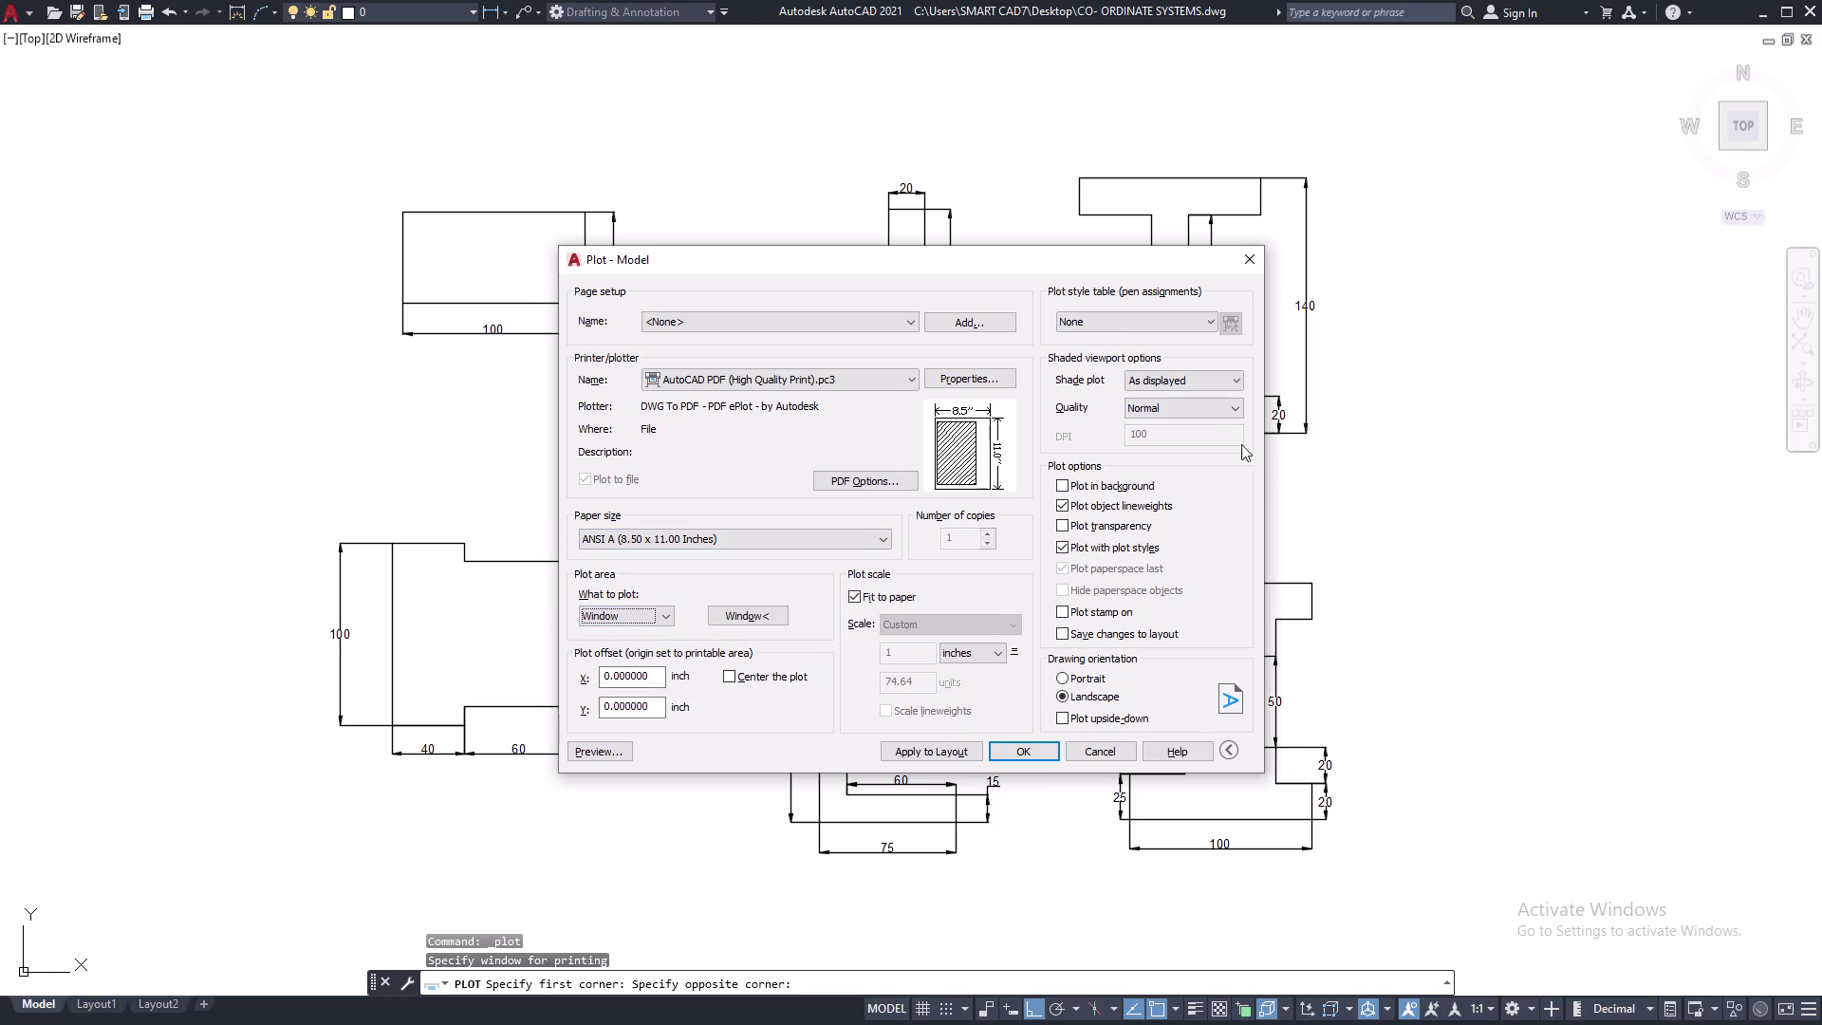
click(1081, 751)
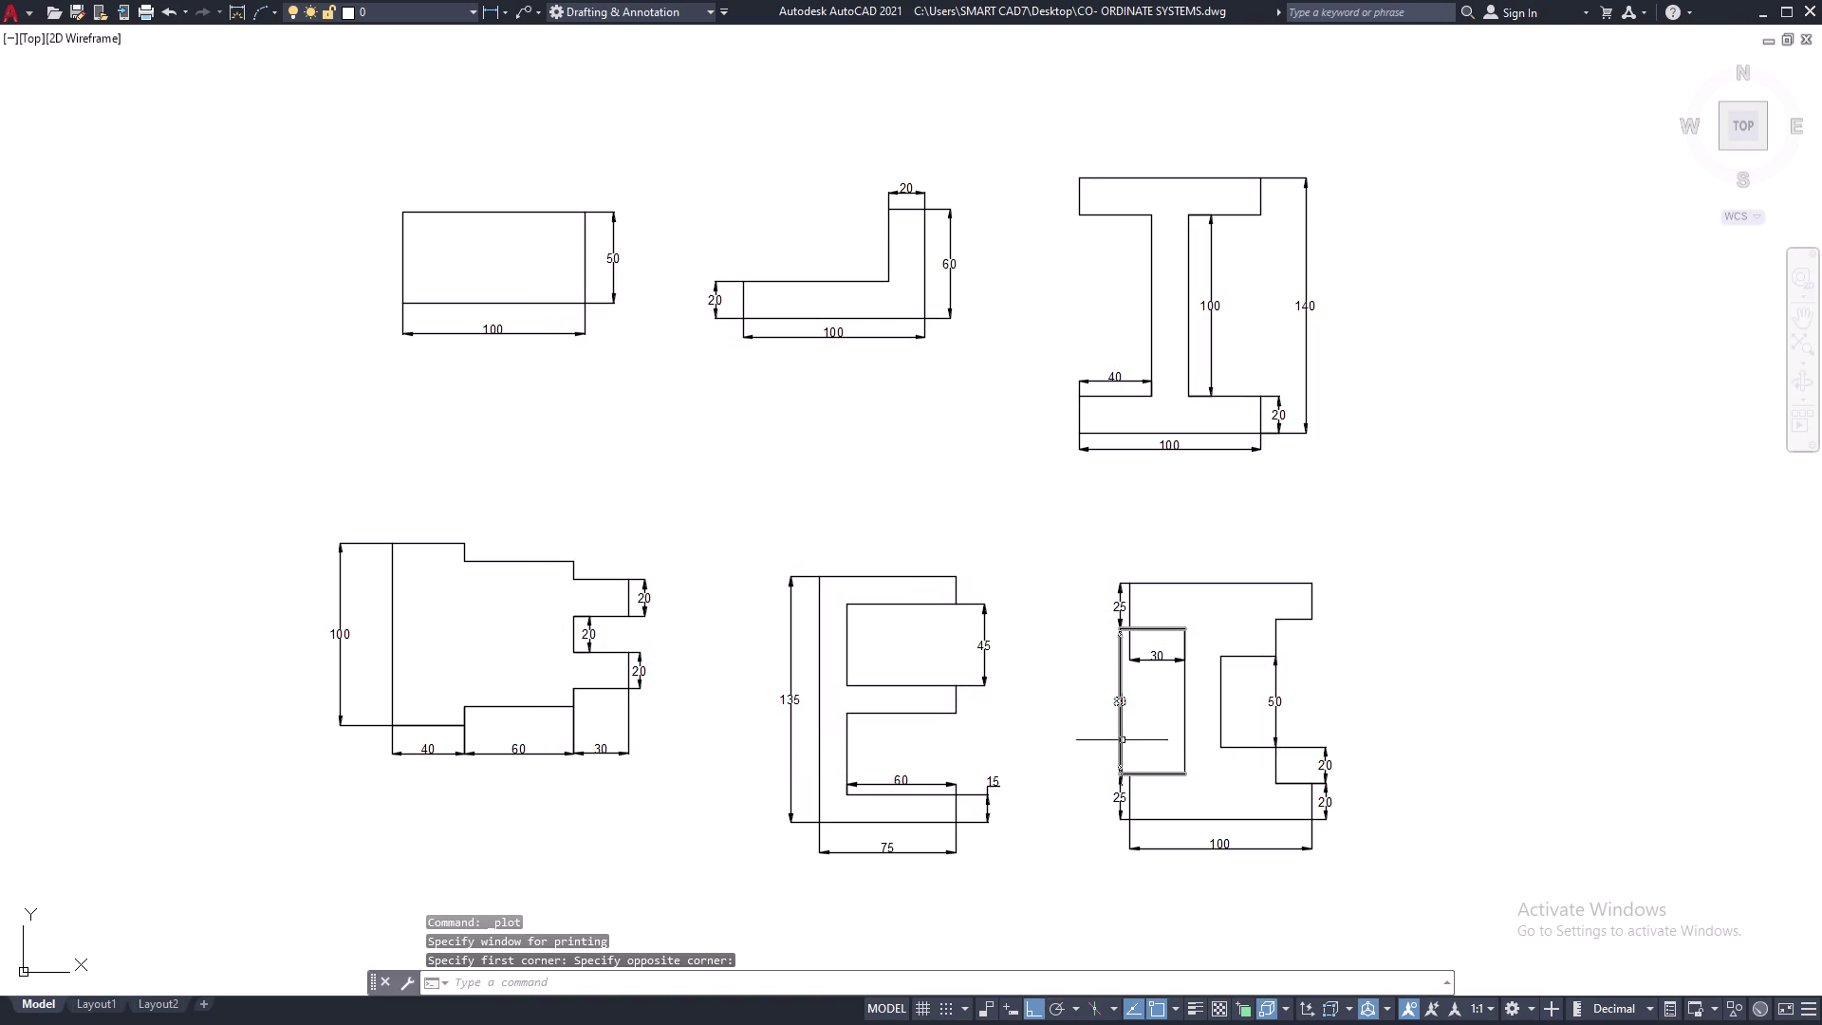
key(ctrl+p)
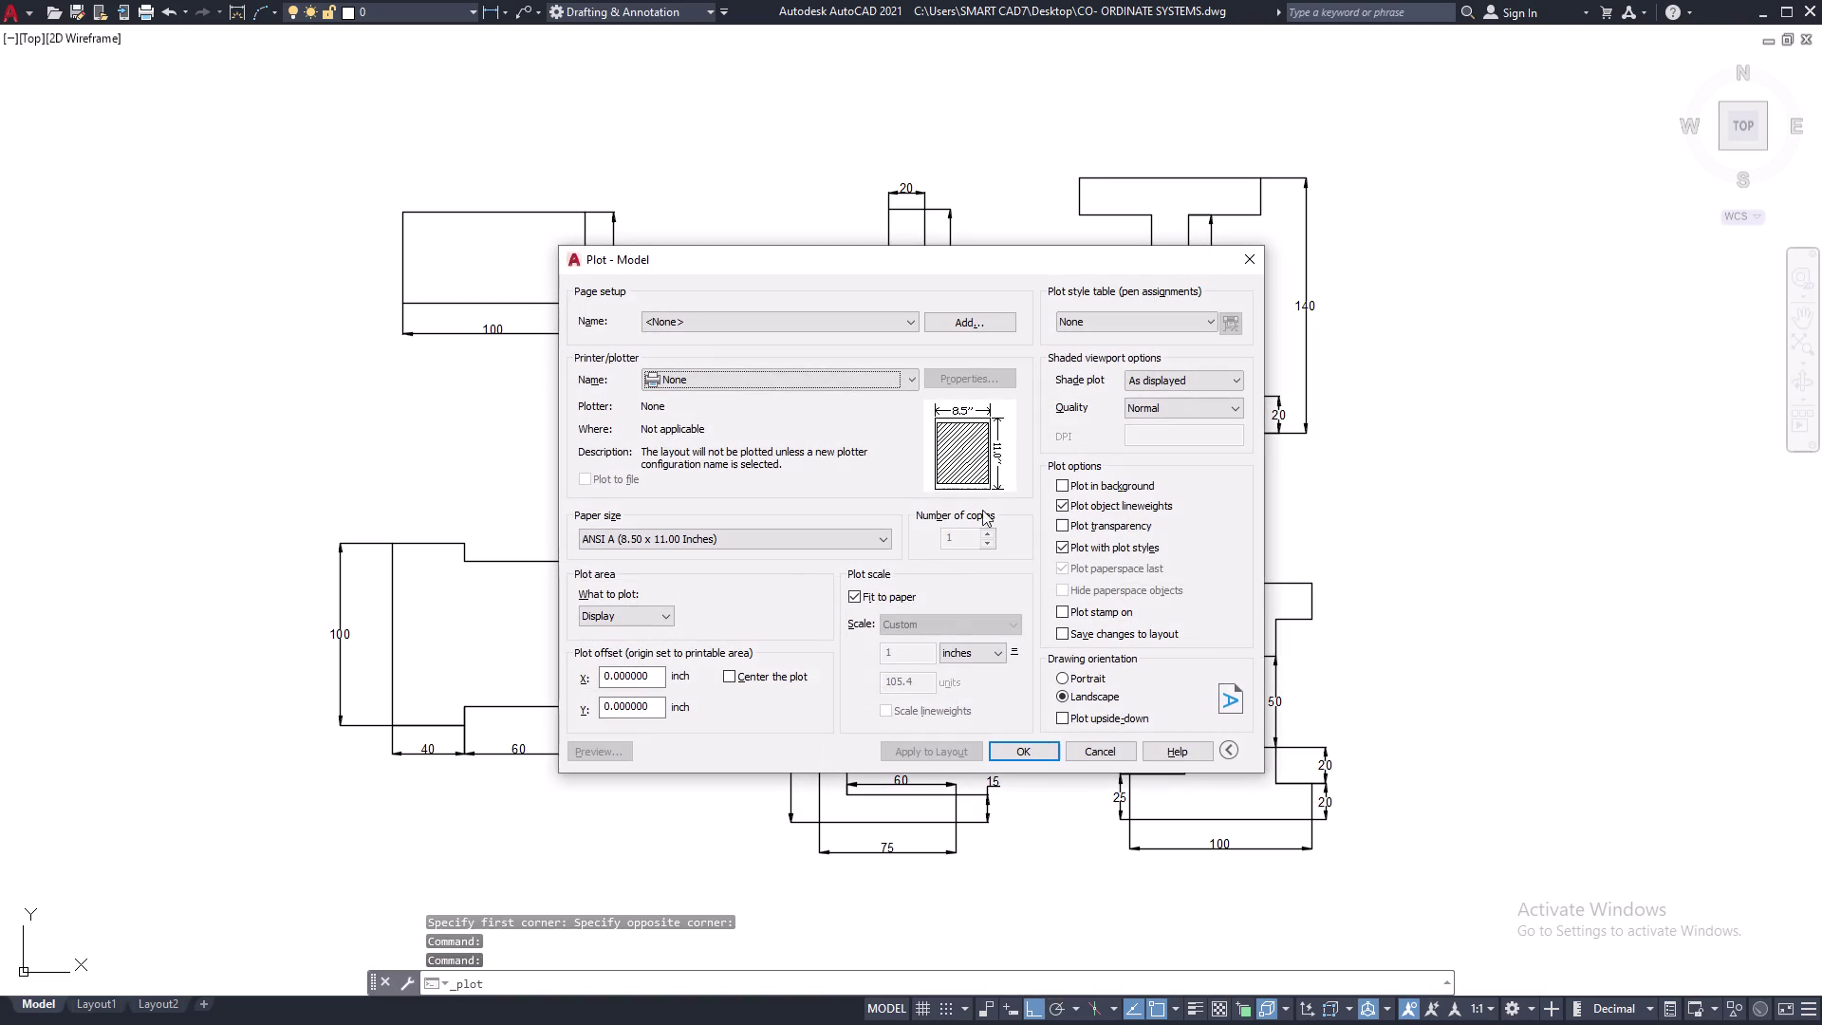
Try high-quality PDF with a window plot area, then cancel and restart plotting.
click(755, 384)
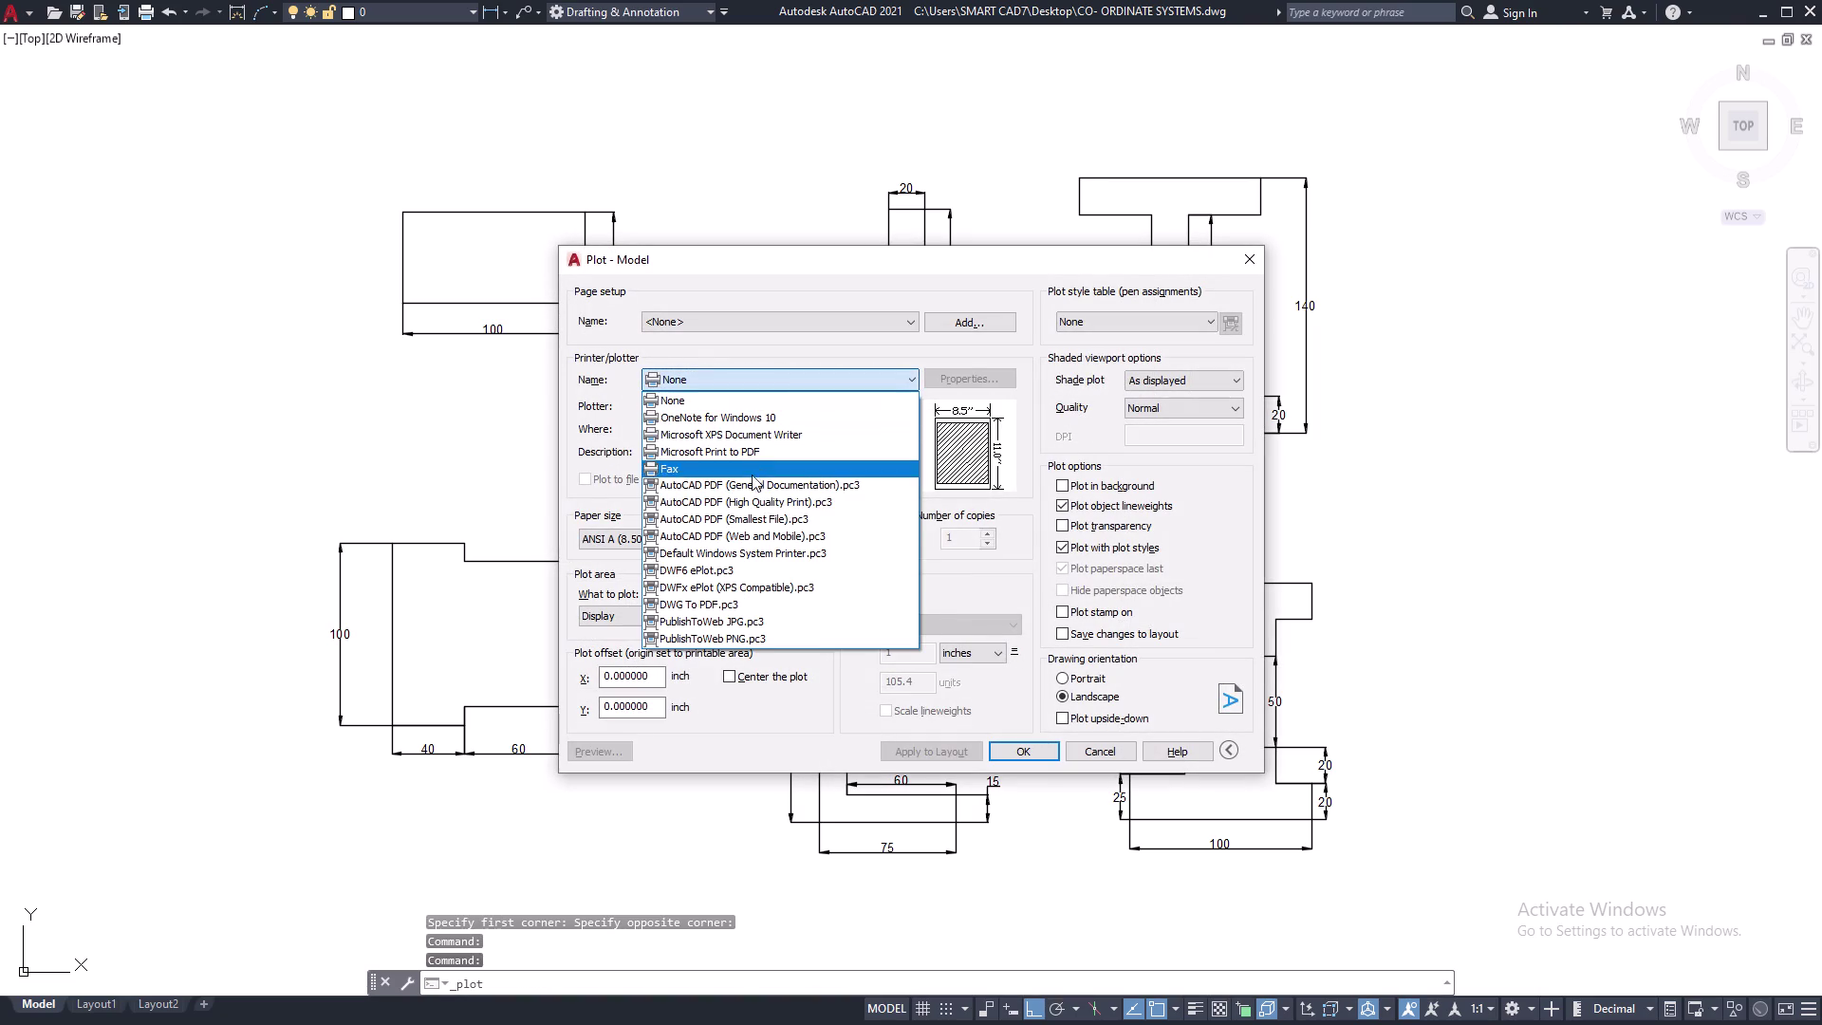
click(750, 502)
click(631, 616)
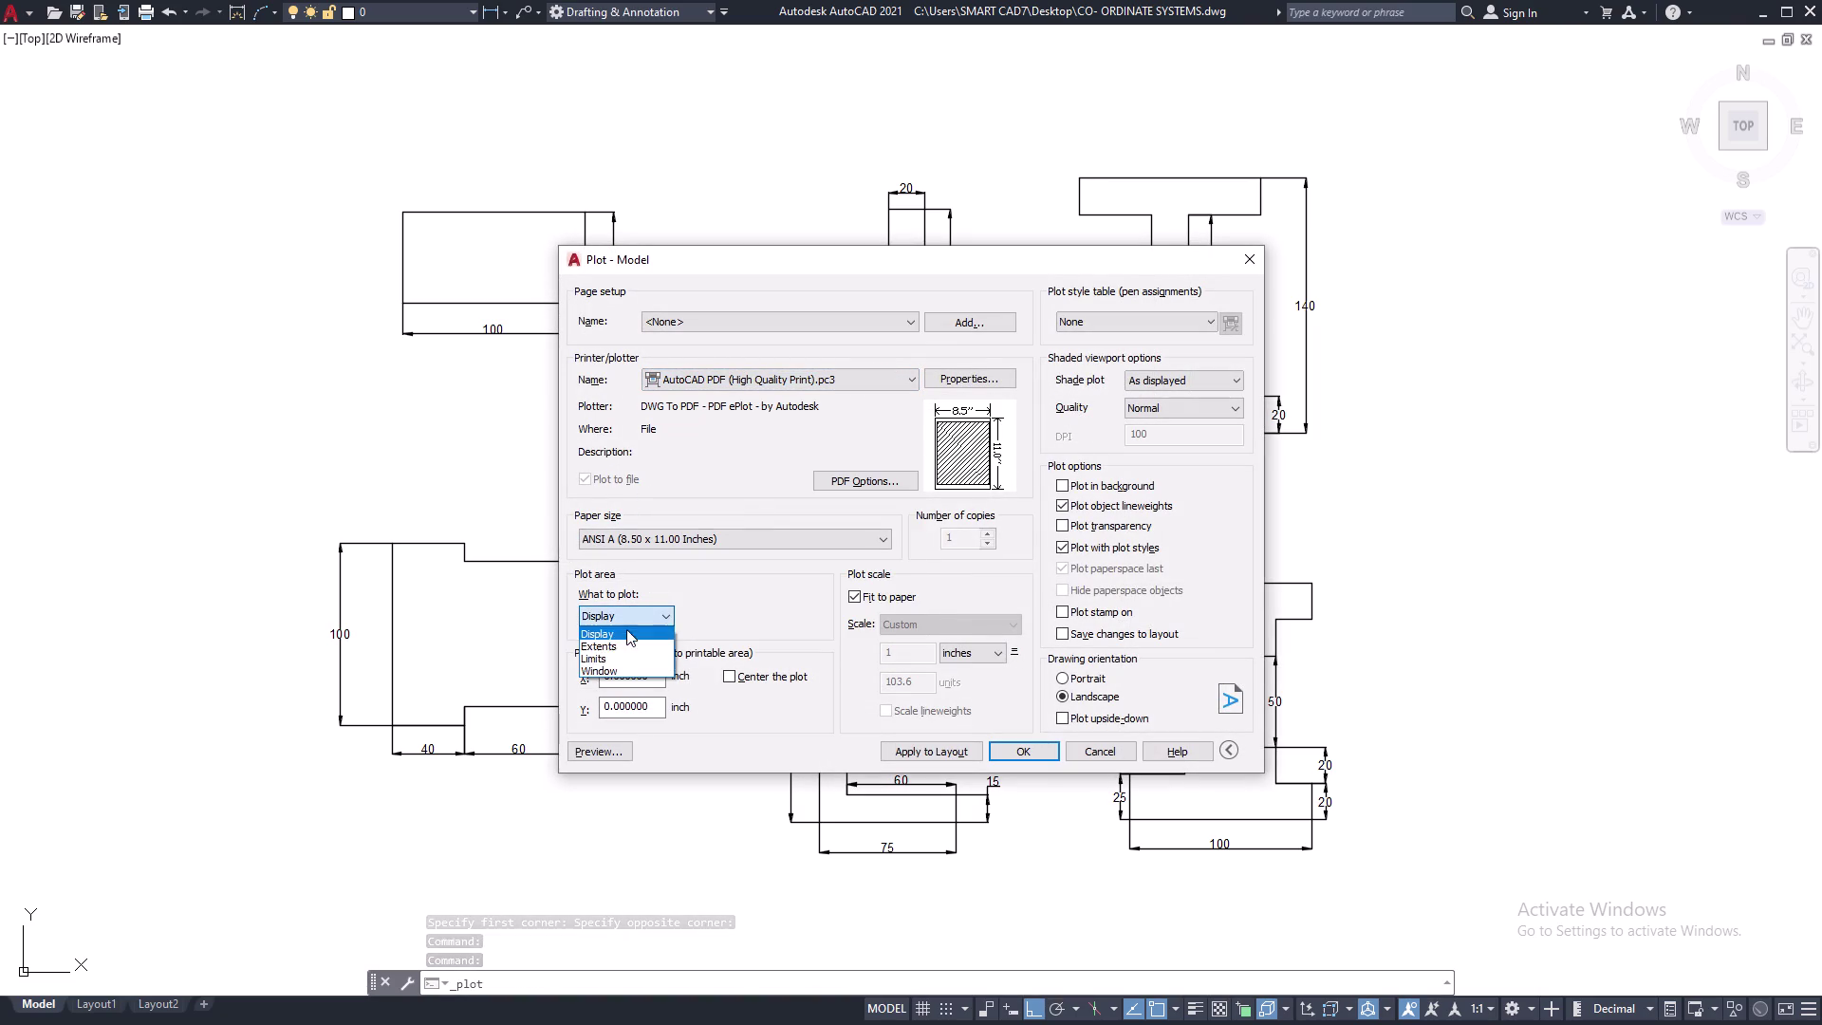
click(625, 672)
drag(241, 93, 321, 101)
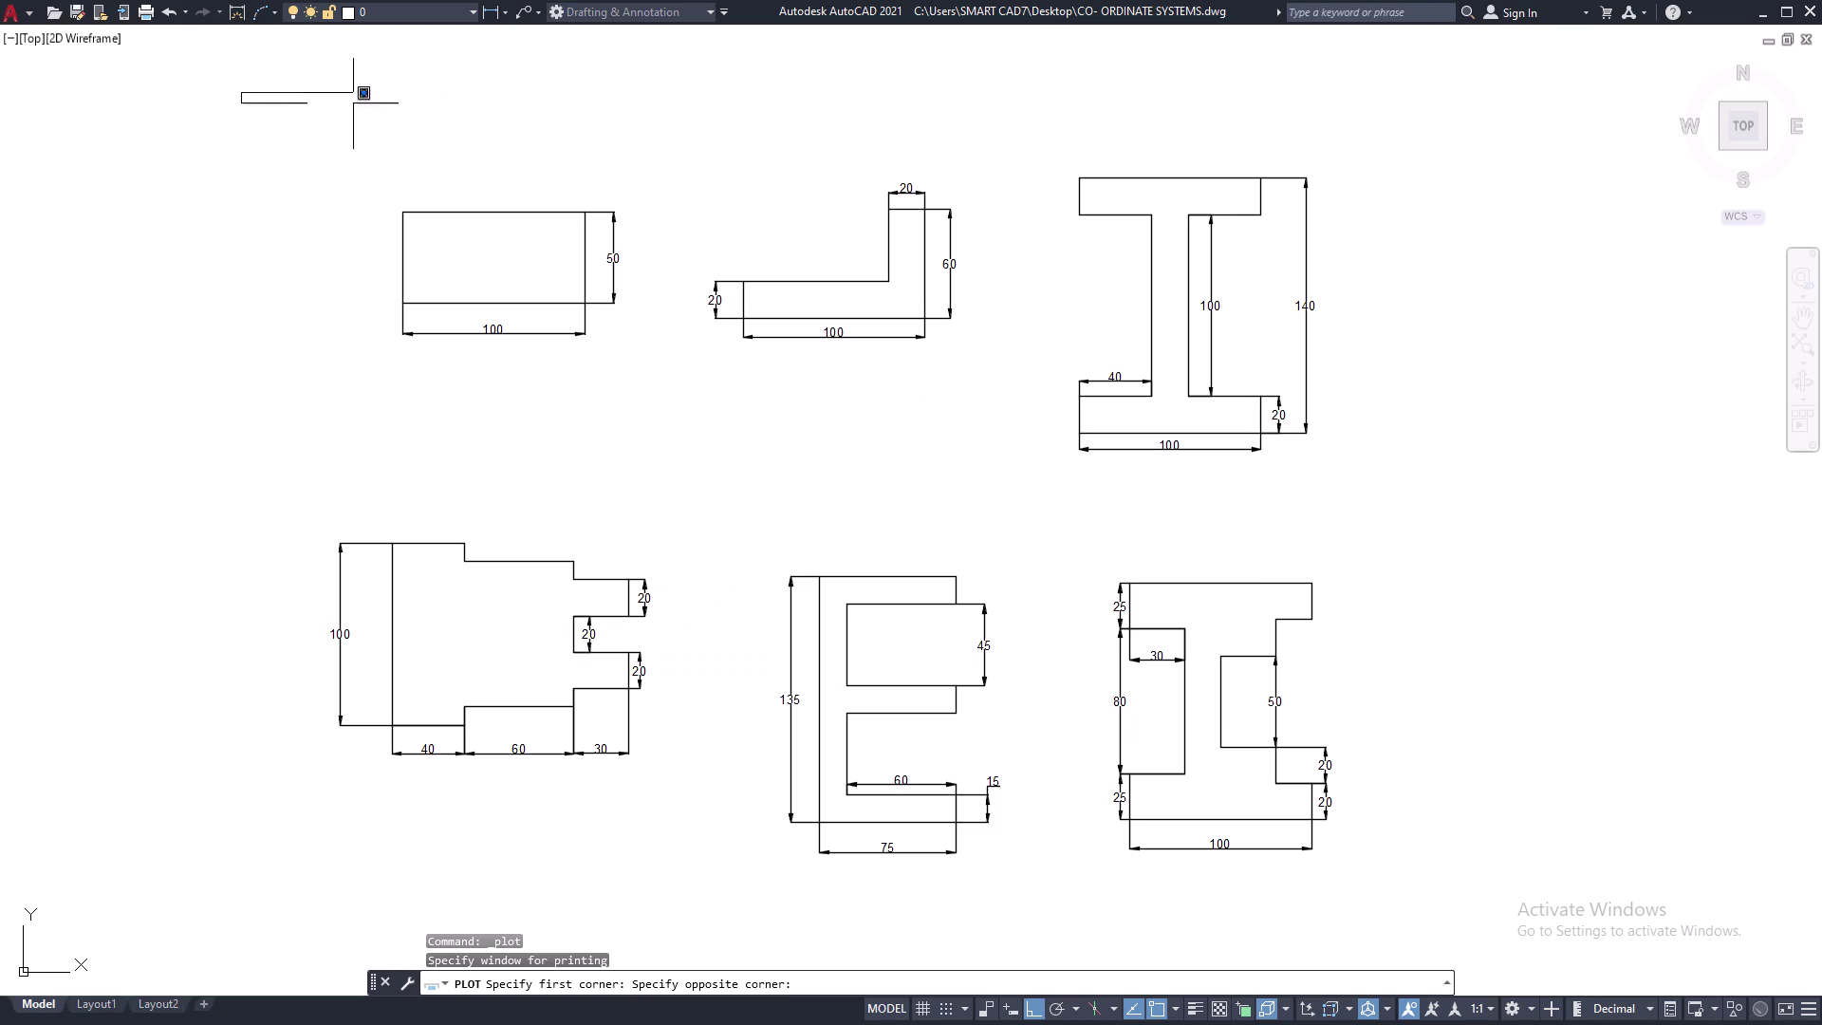
drag(321, 100, 1454, 310)
drag(1465, 386, 1480, 925)
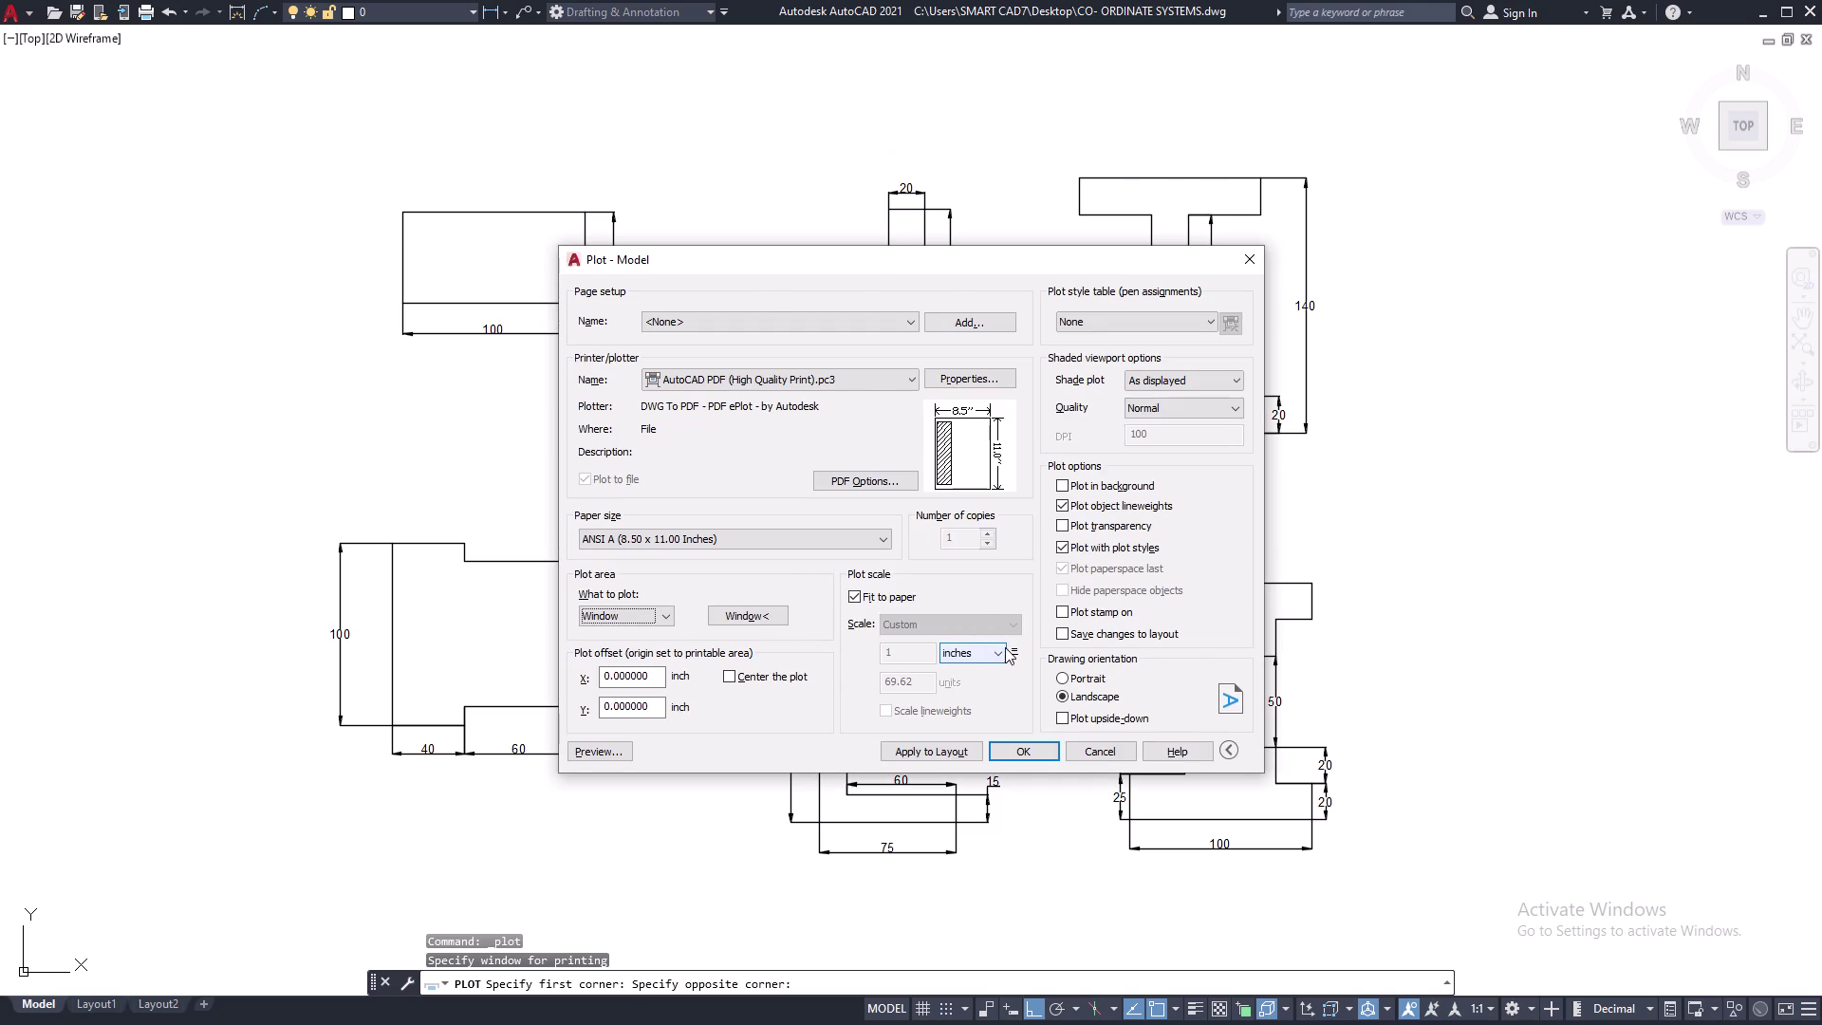
key(Escape)
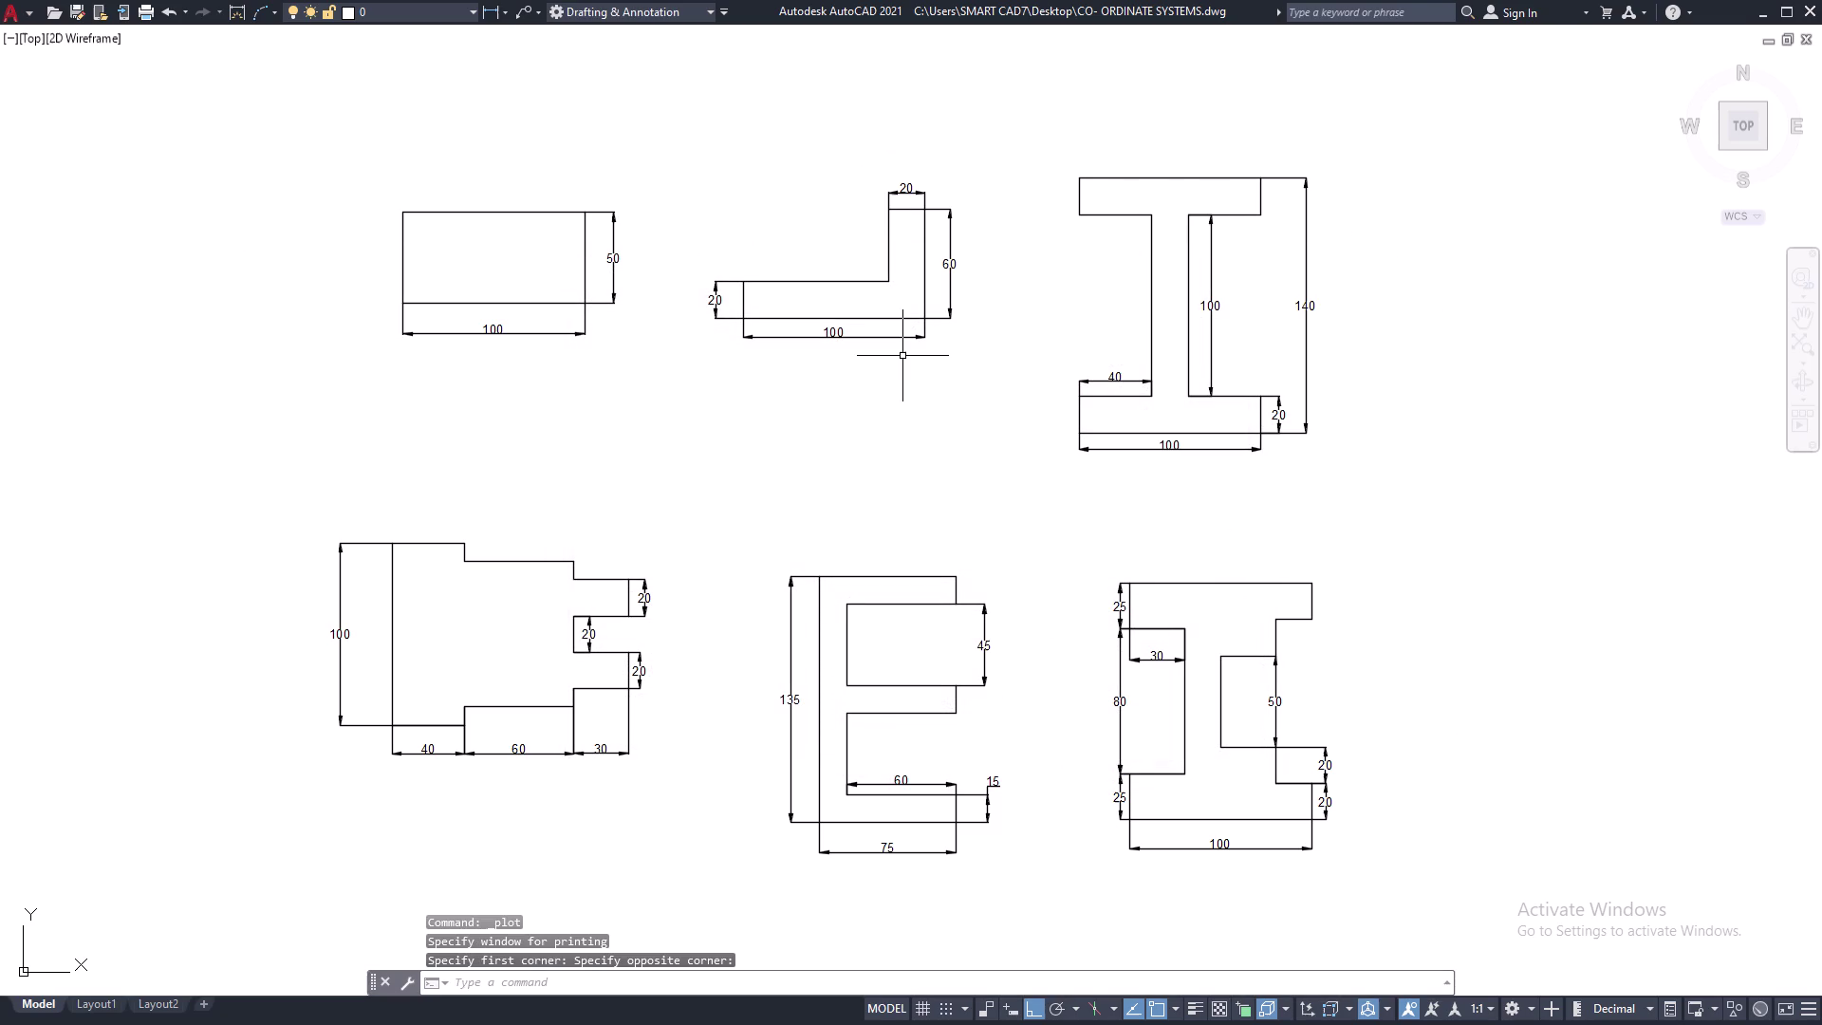
key(ctrl+p)
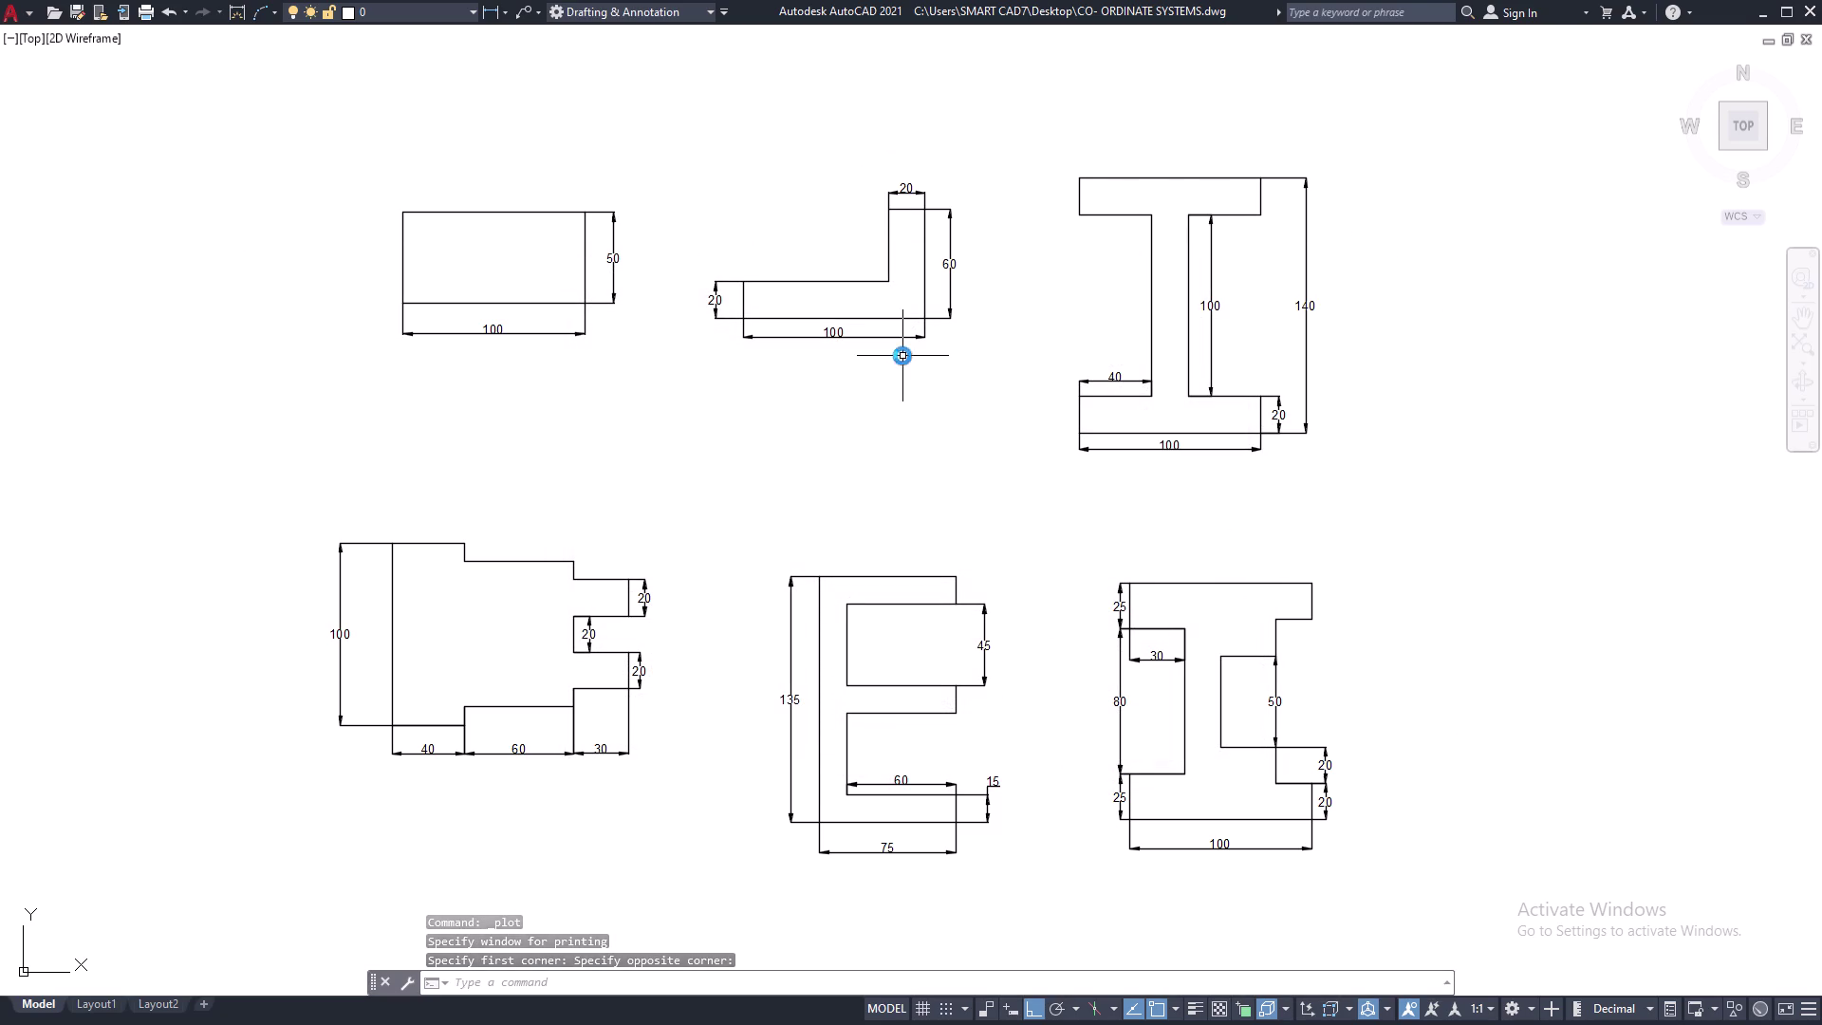
Plot Display in landscape to high-quality PDF as CO- ORDINATE SYSTEMS-Model.pdf in Documents.
click(763, 382)
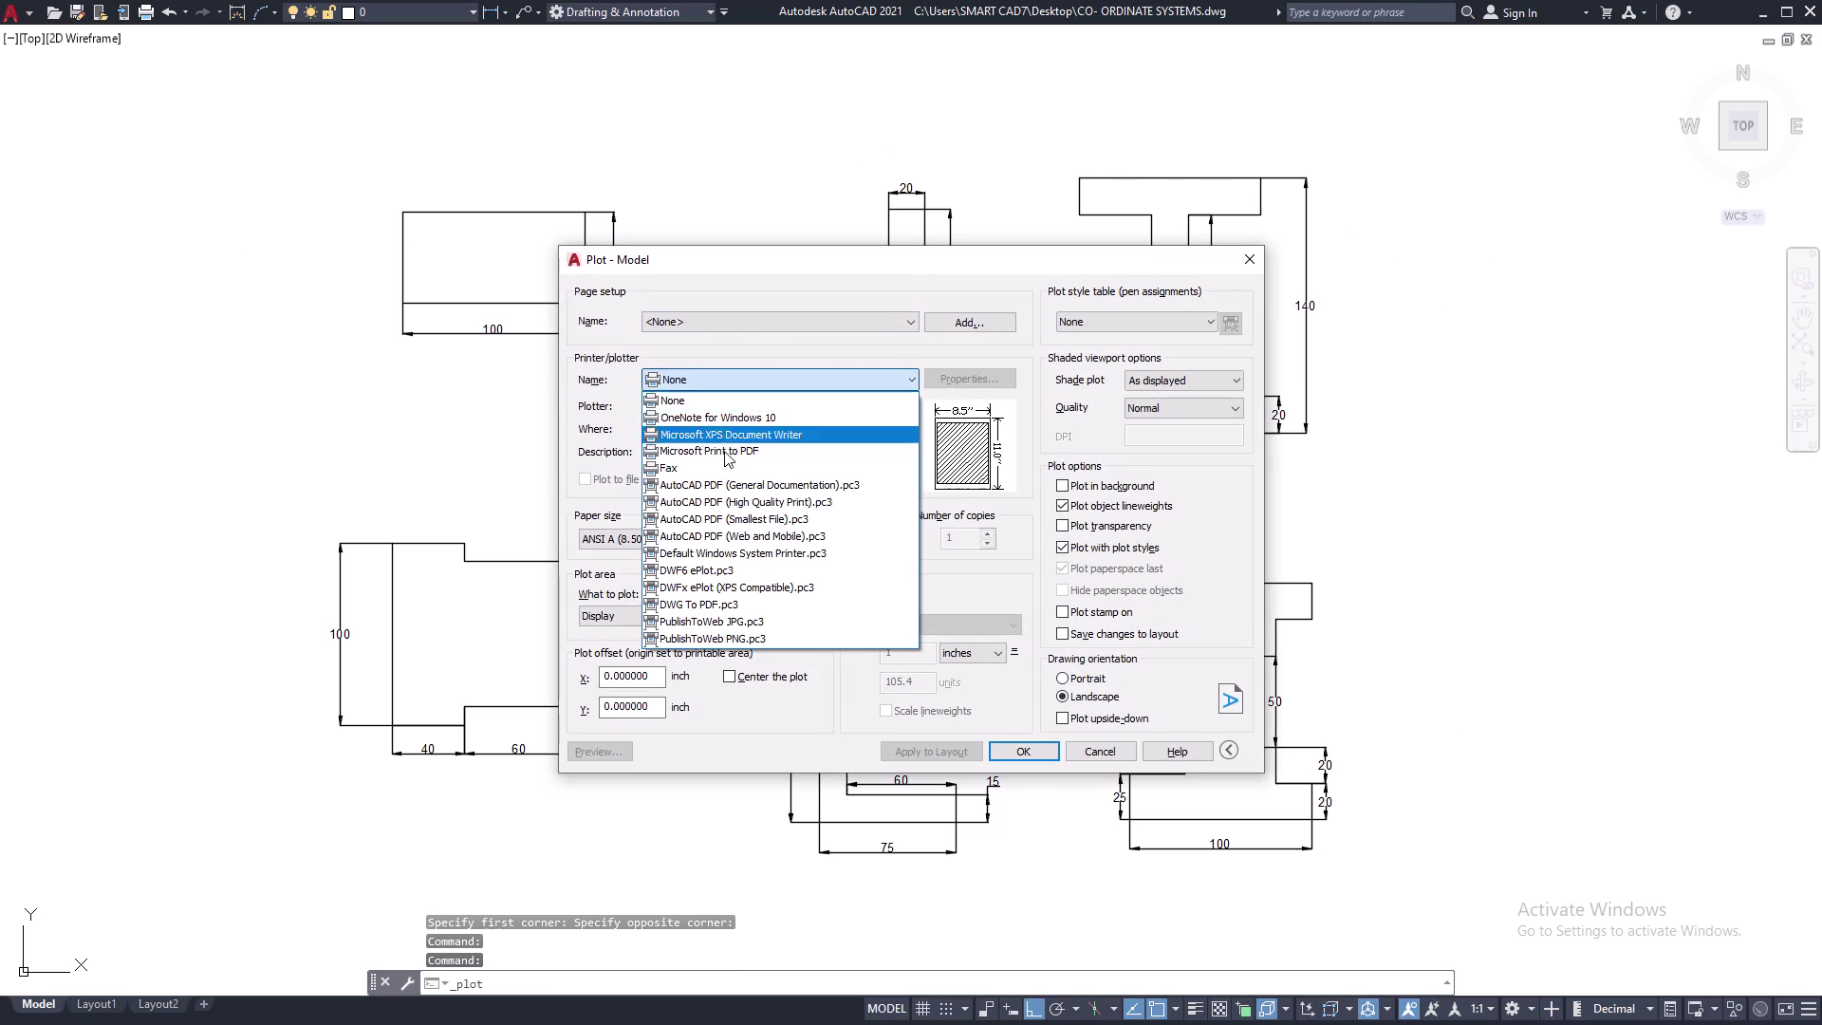
click(732, 505)
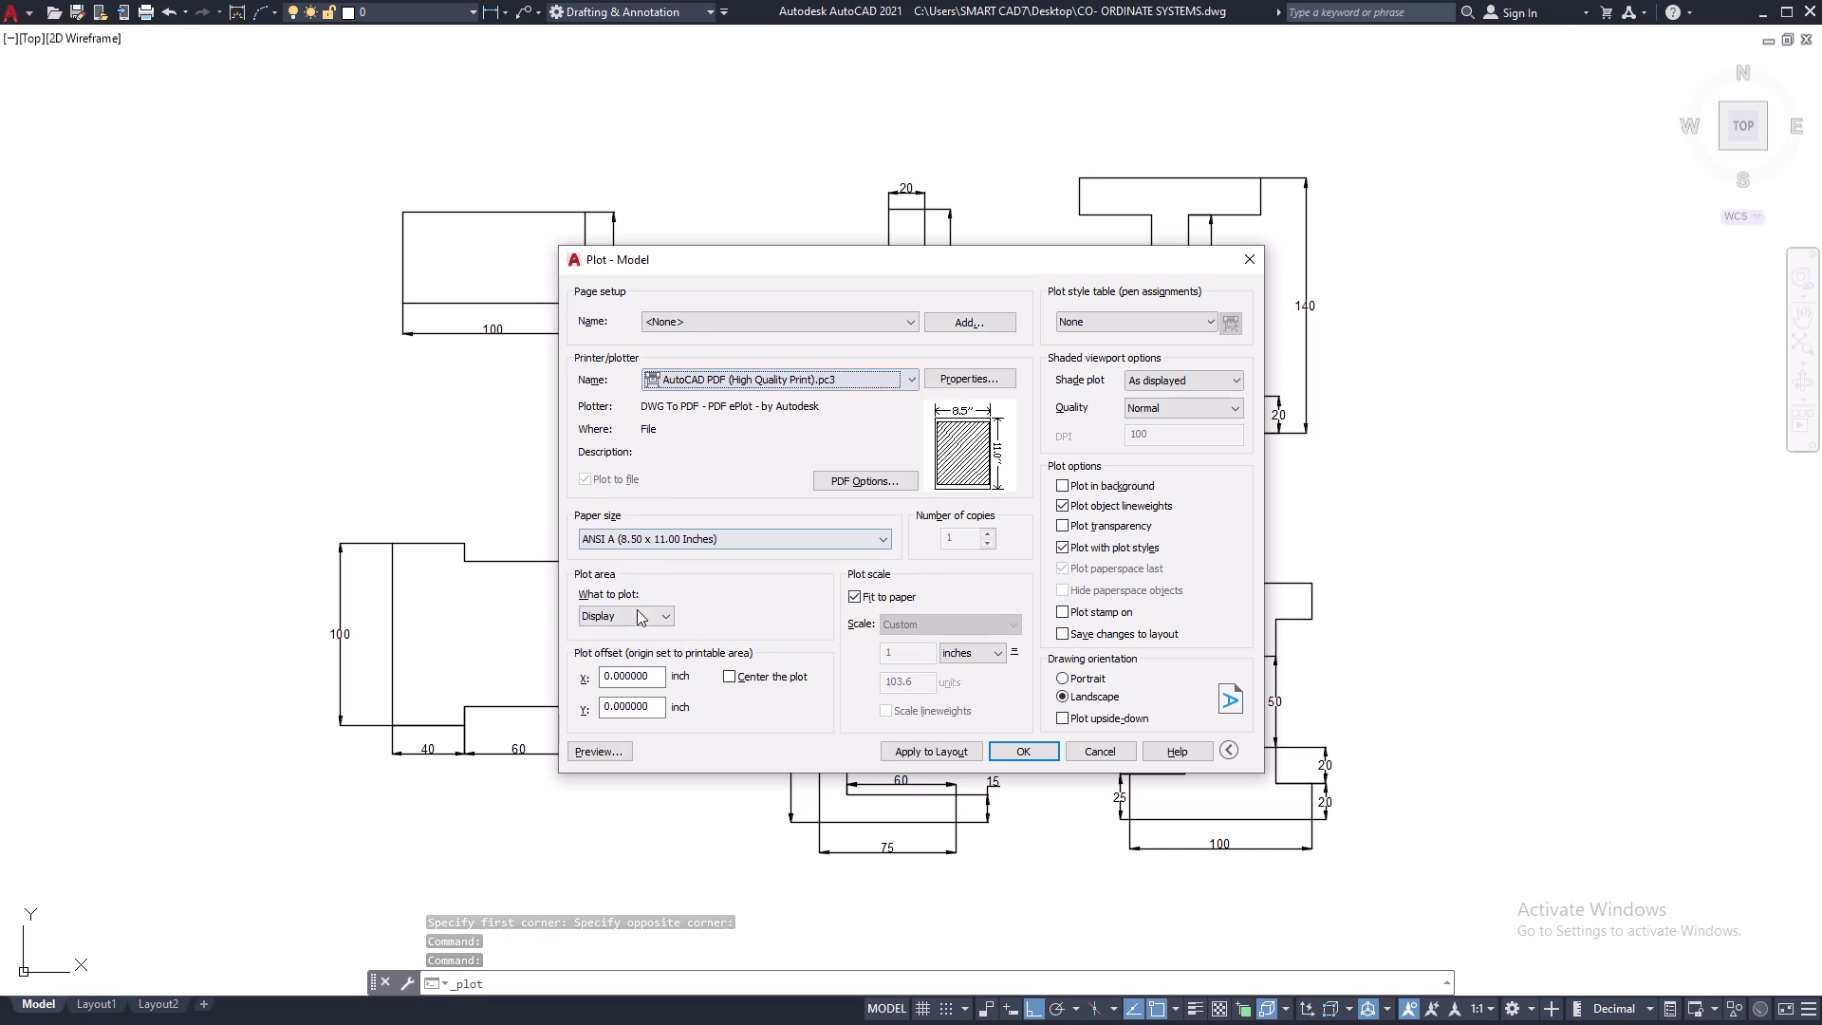
click(637, 611)
click(628, 637)
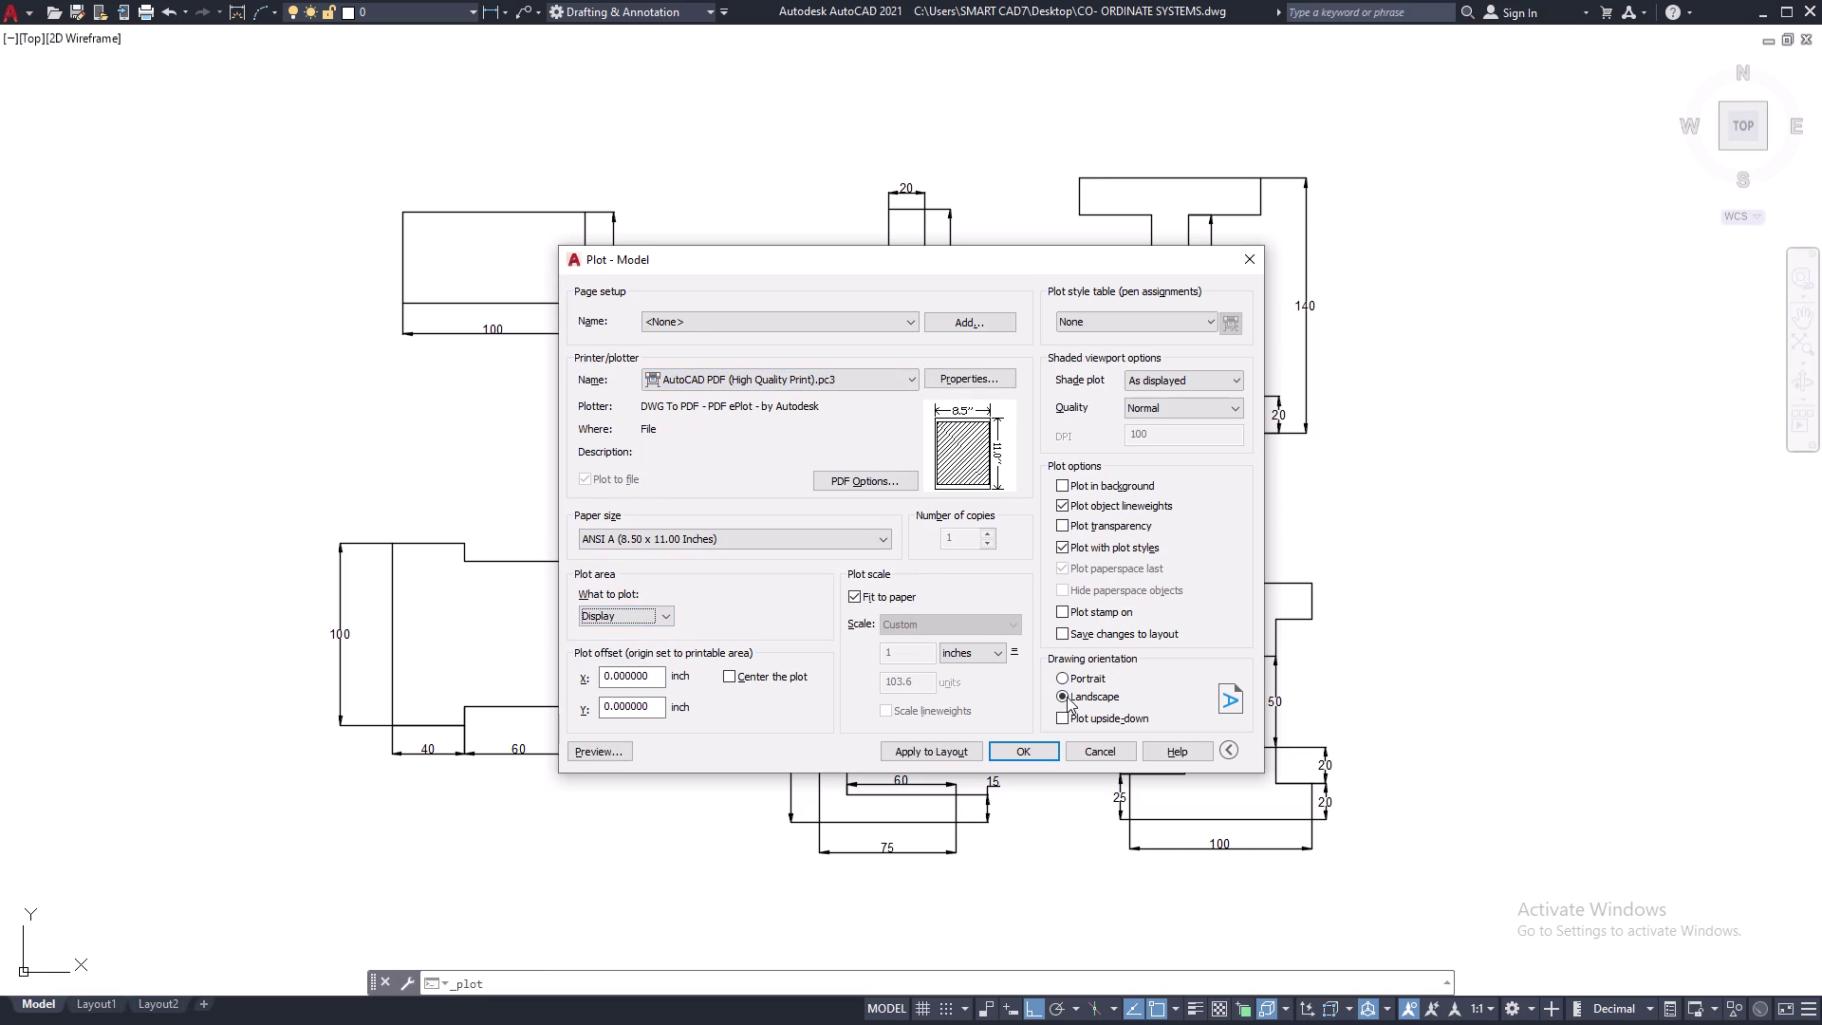
click(1064, 674)
click(1017, 748)
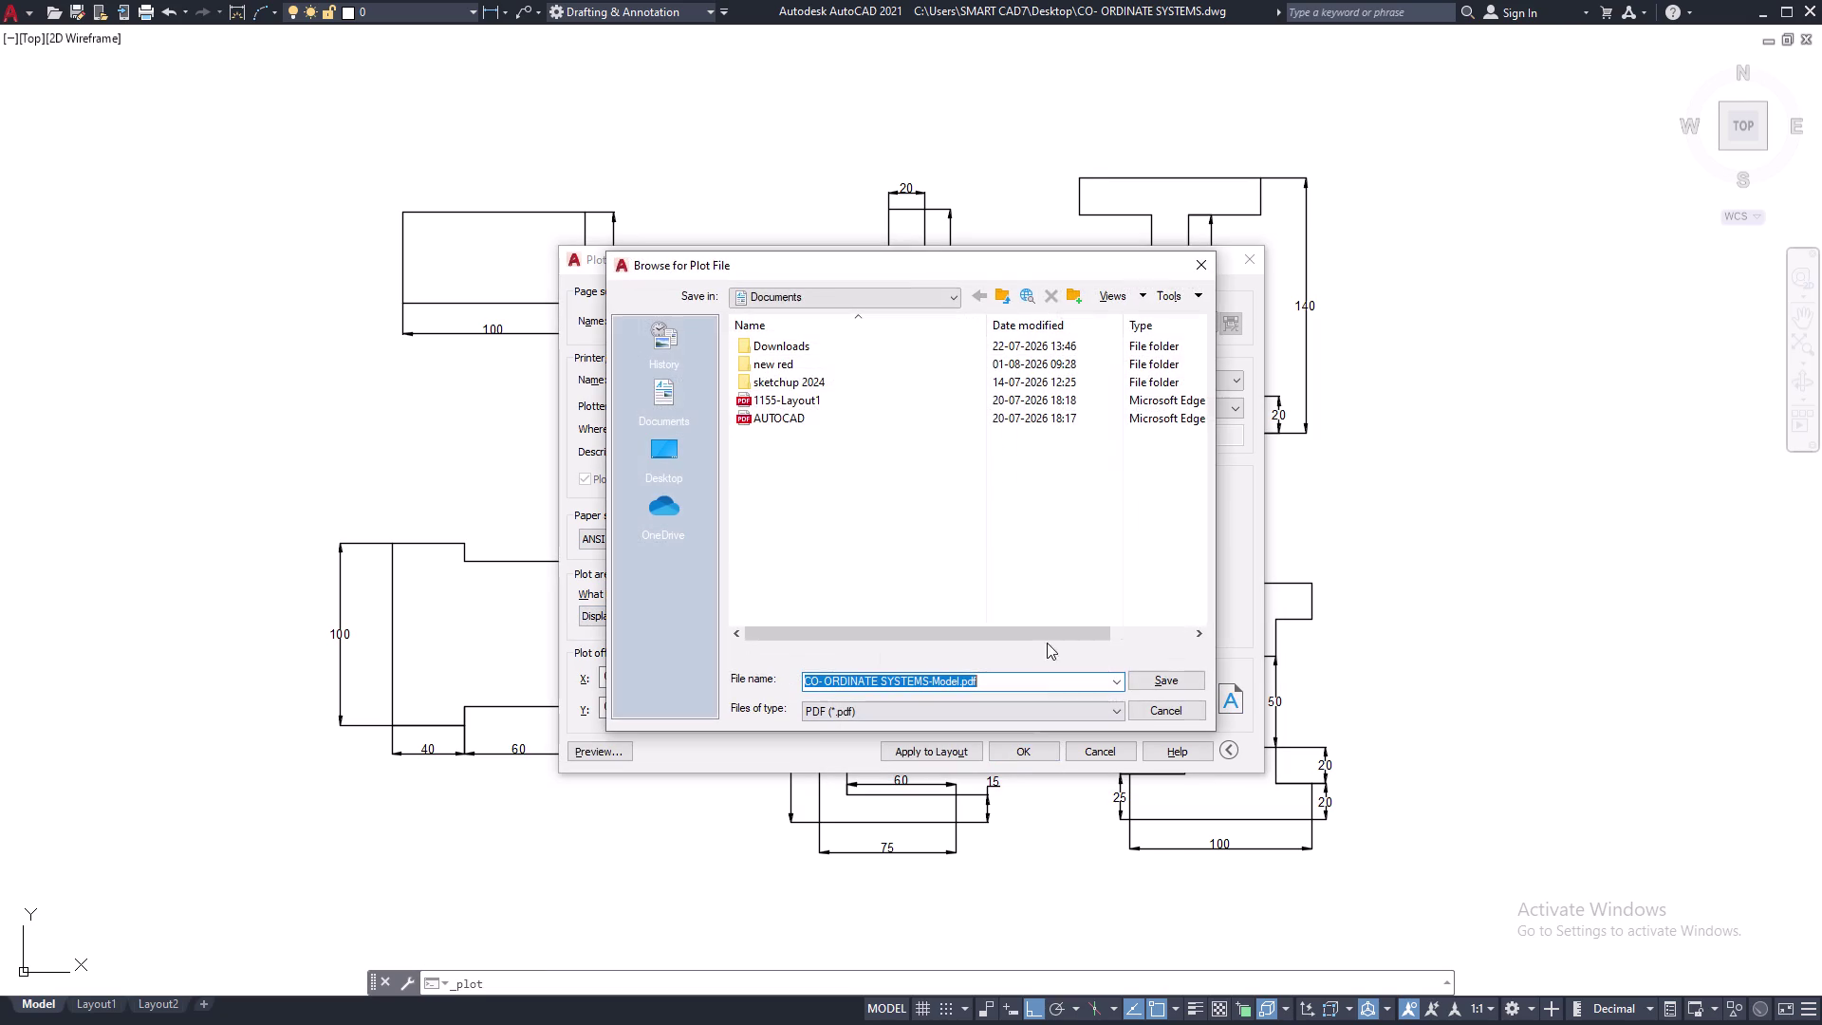
click(1009, 684)
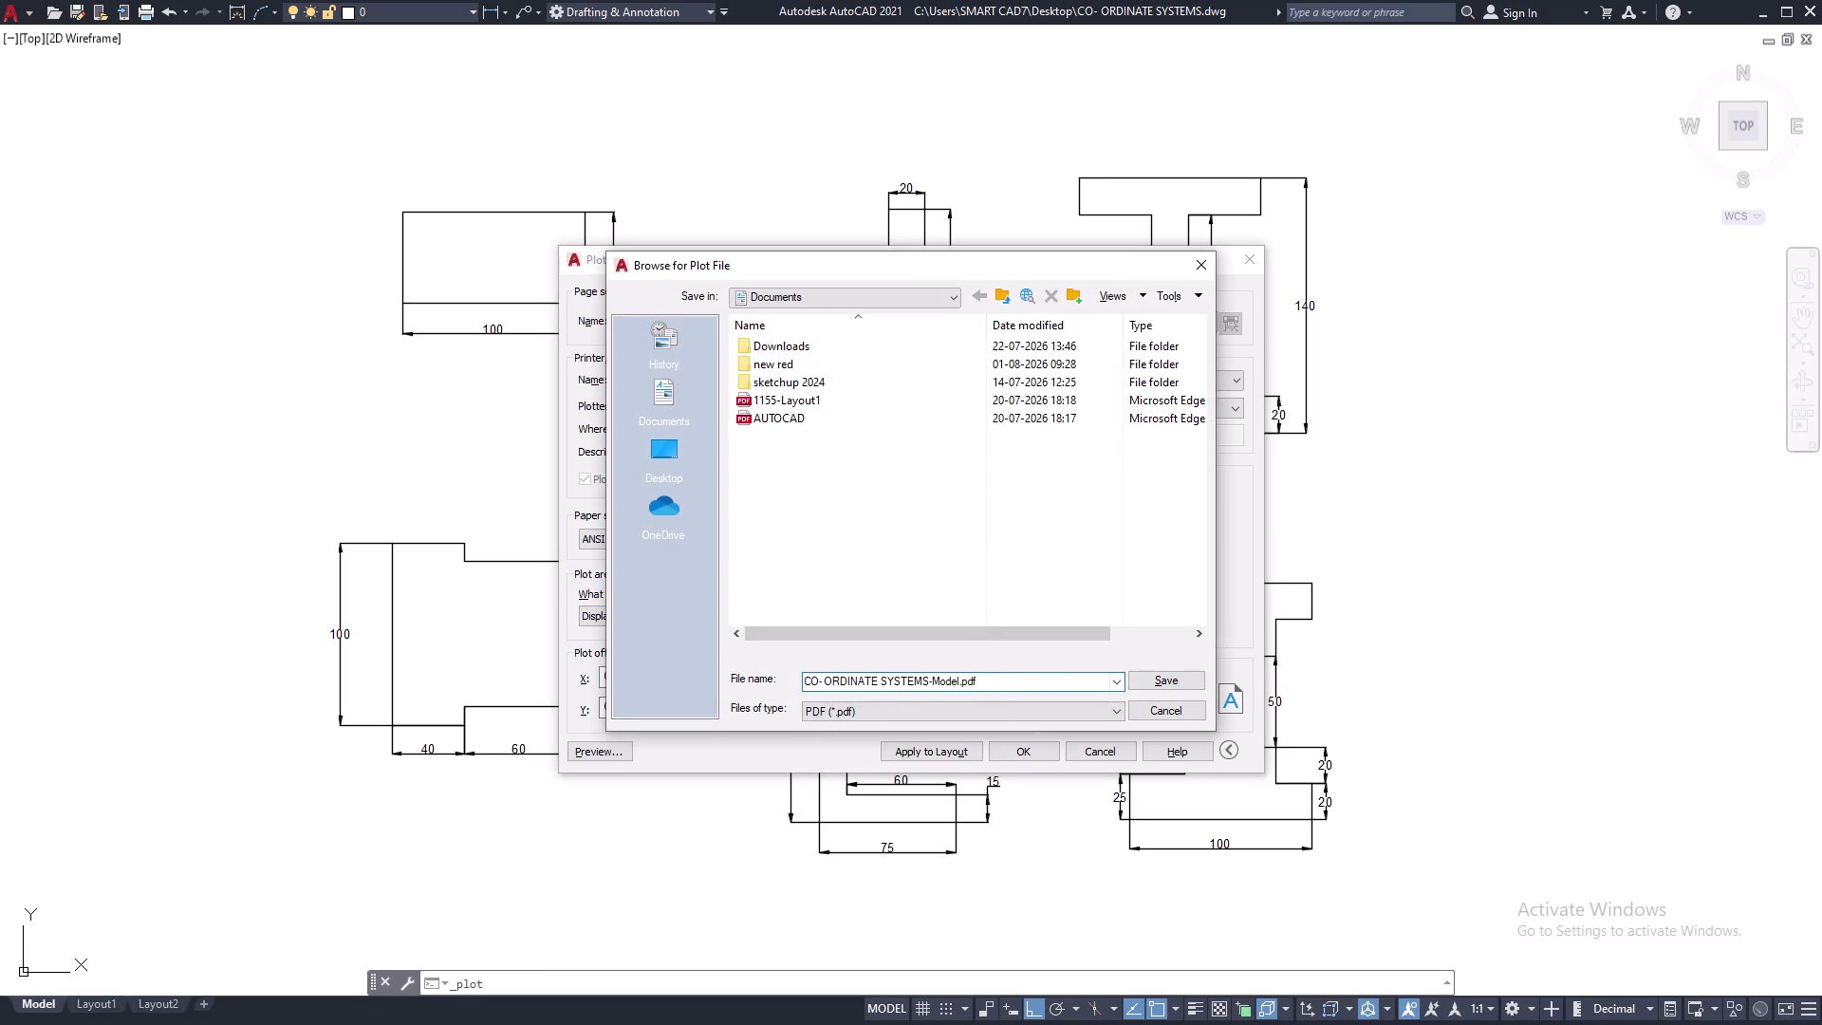
click(1149, 682)
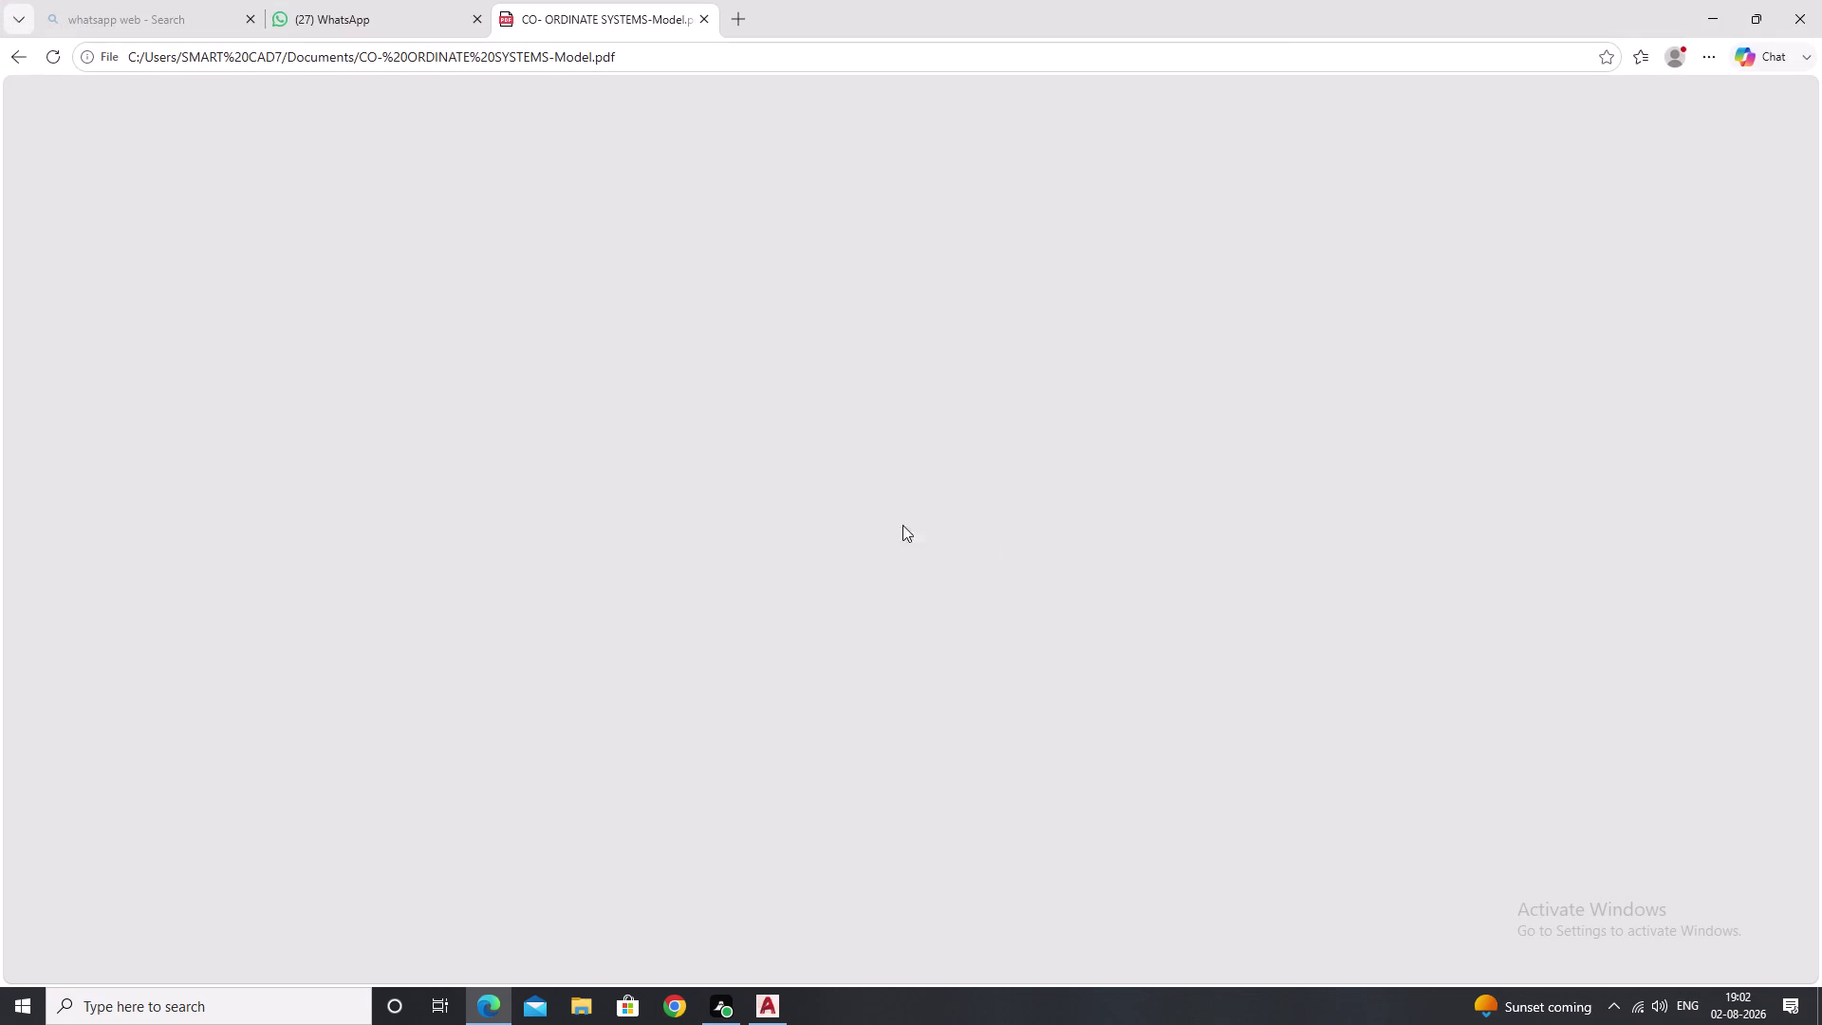
Review the plotted PDF in Edge and start saving a copy.
middle_drag(982, 635, 983, 517)
scroll(down, 3)
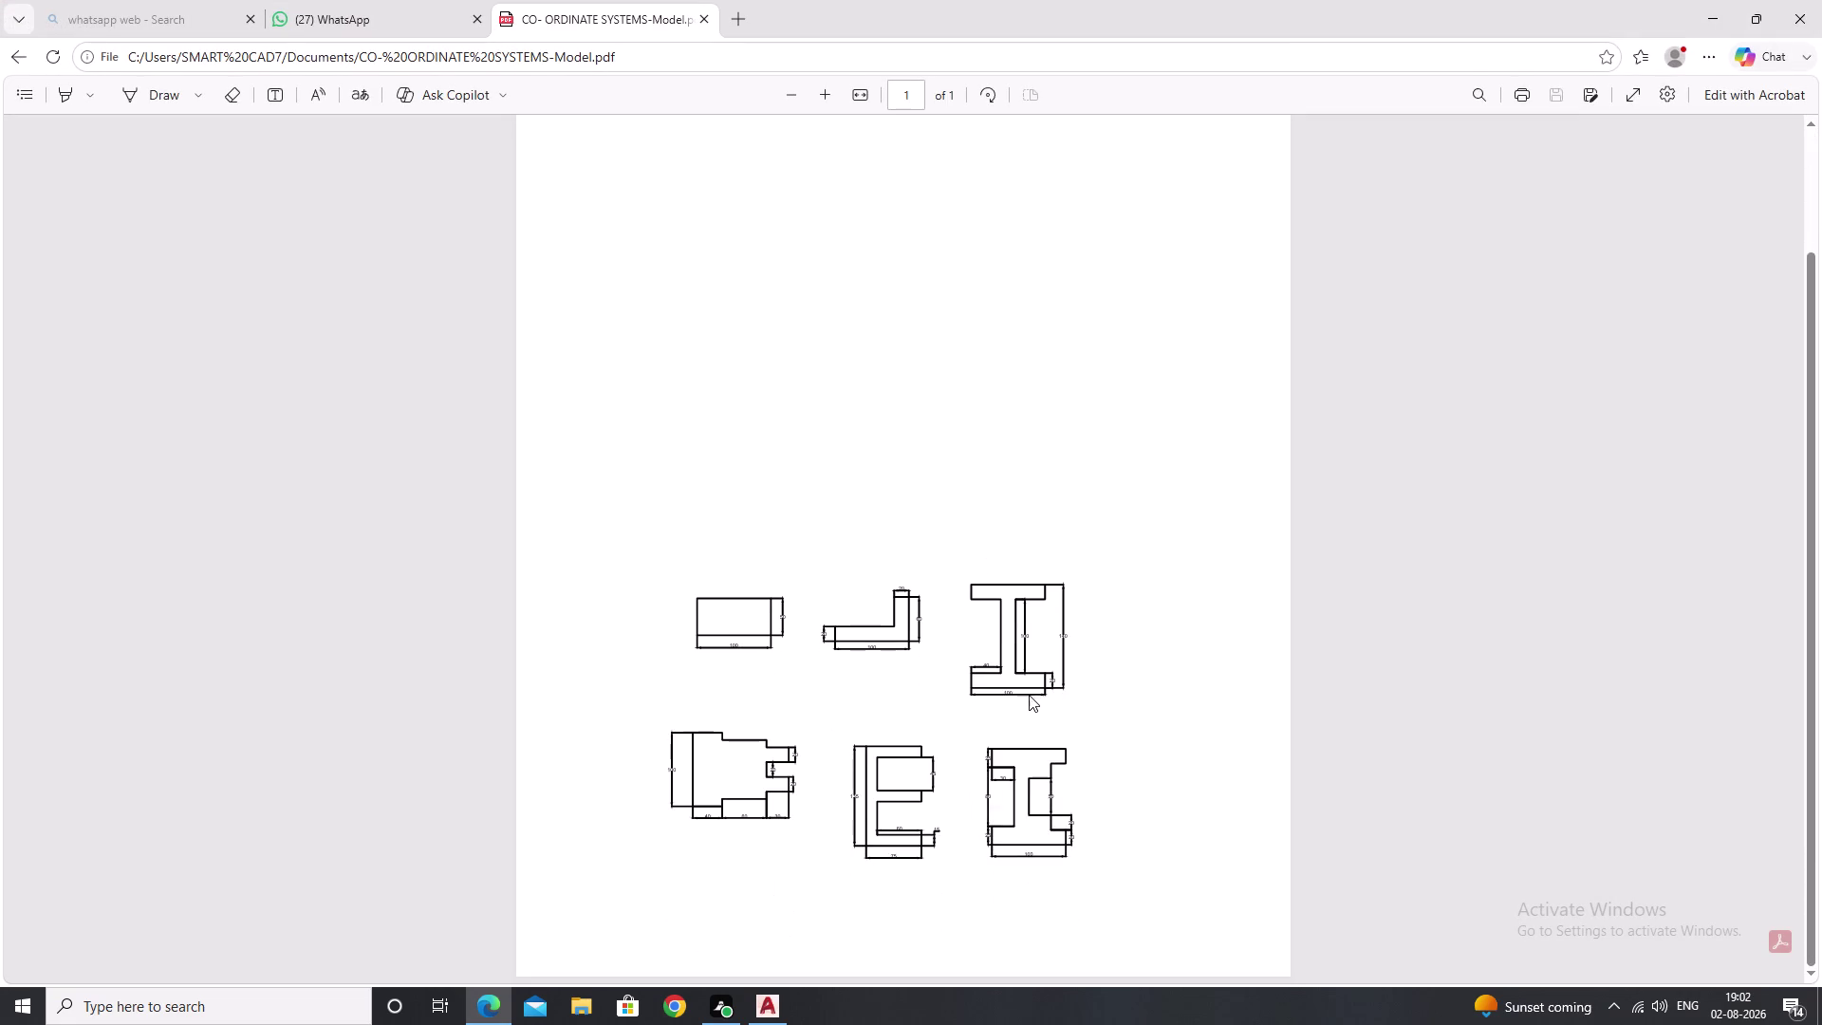
scroll(down, 3)
click(1599, 92)
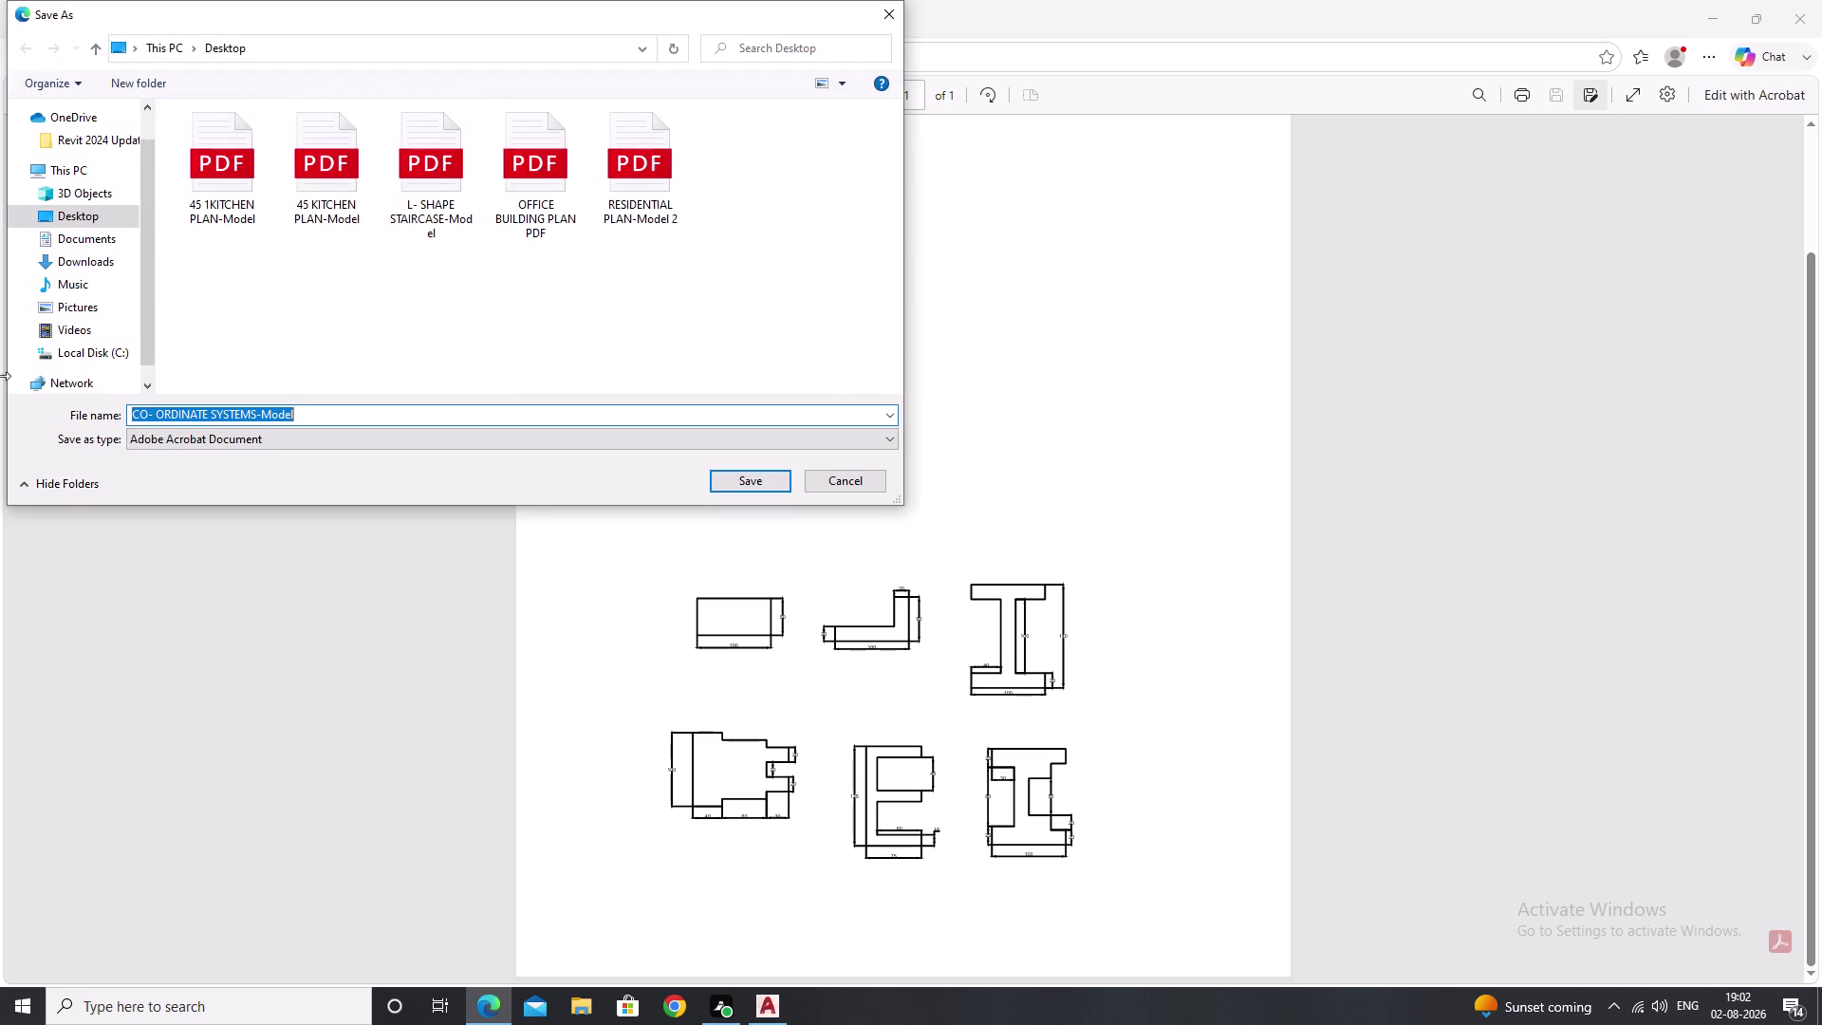
Save the copy to the Desktop as 'CO- ORDINATE SYSTEMS-Model PDF'.
click(101, 211)
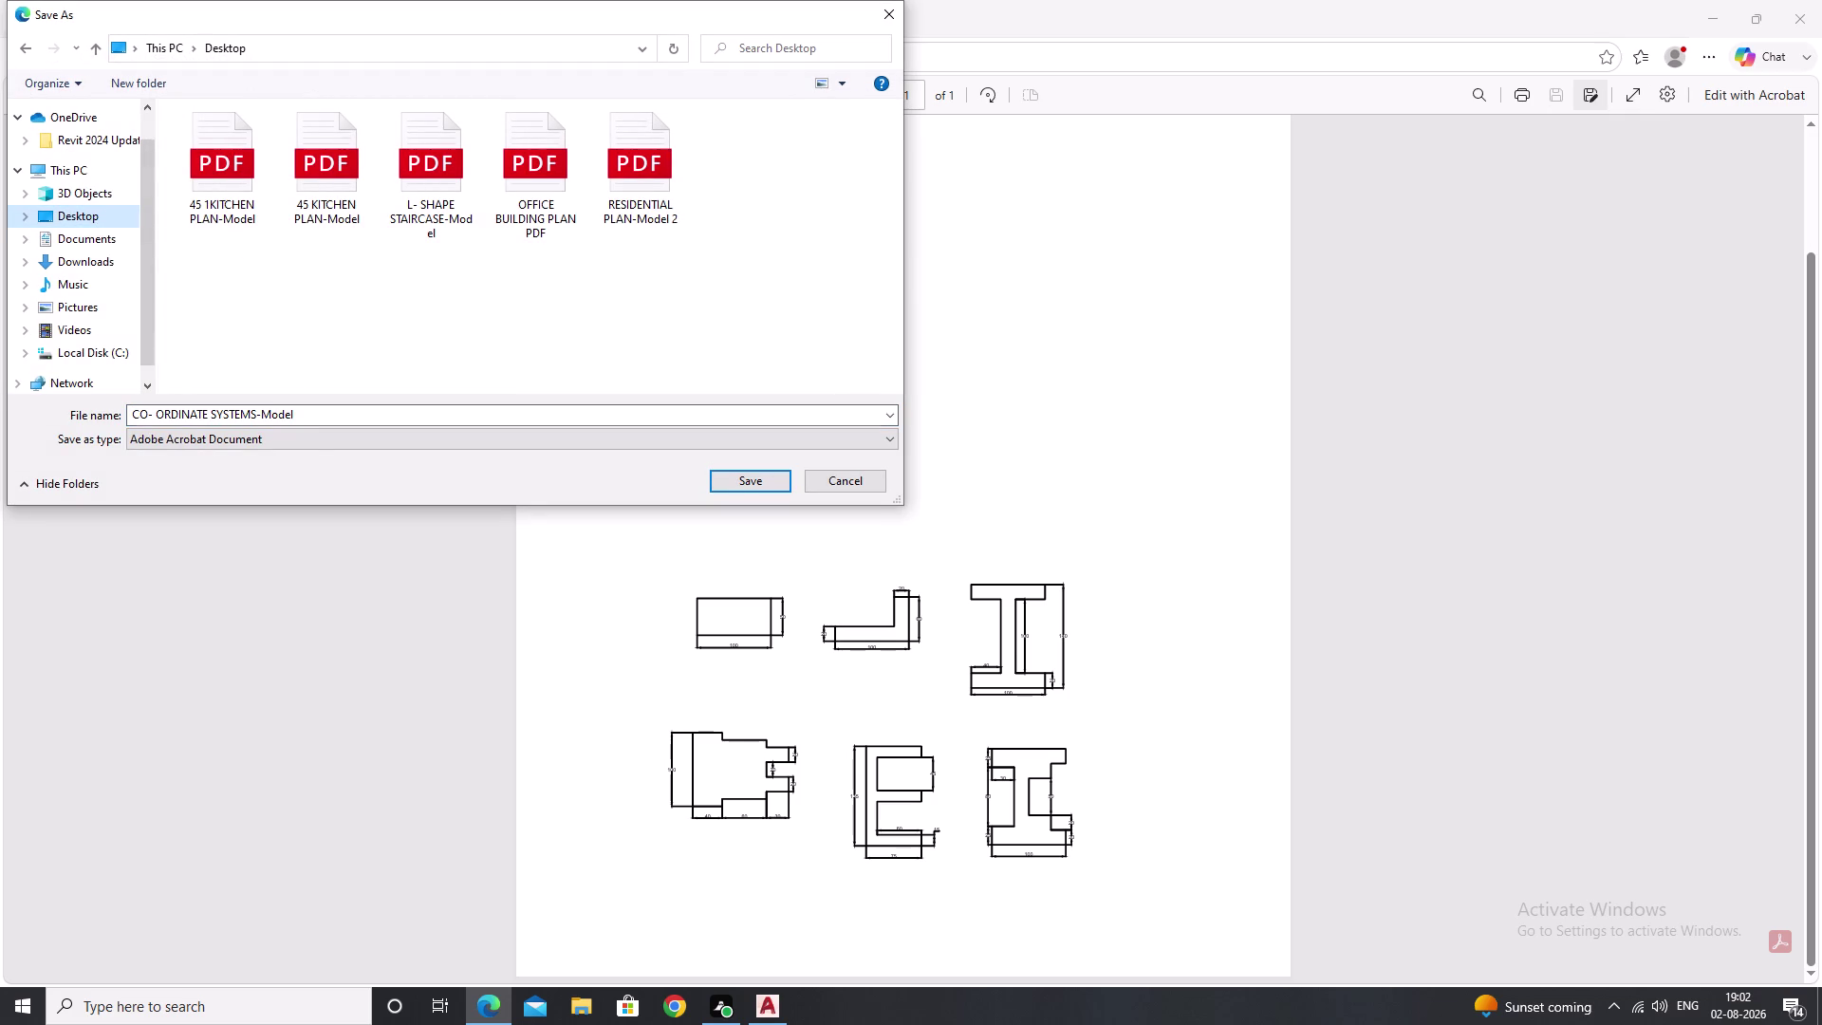
click(320, 415)
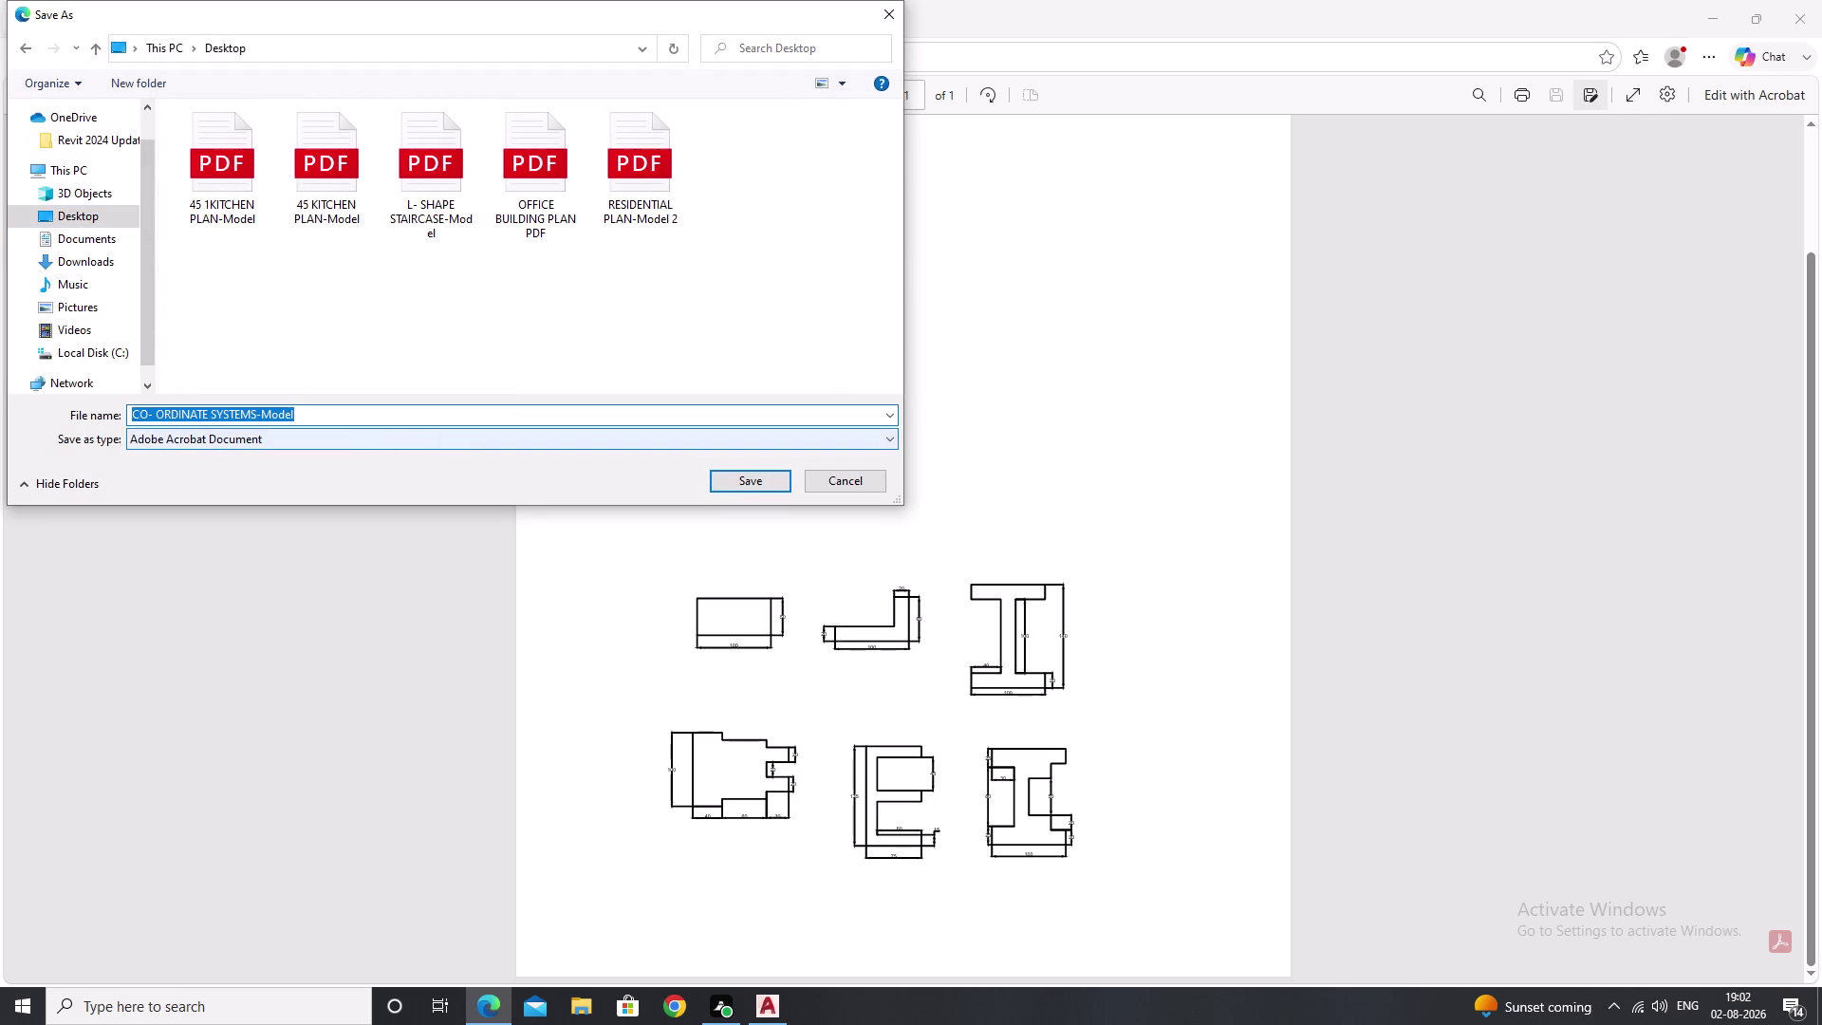
click(352, 417)
click(350, 416)
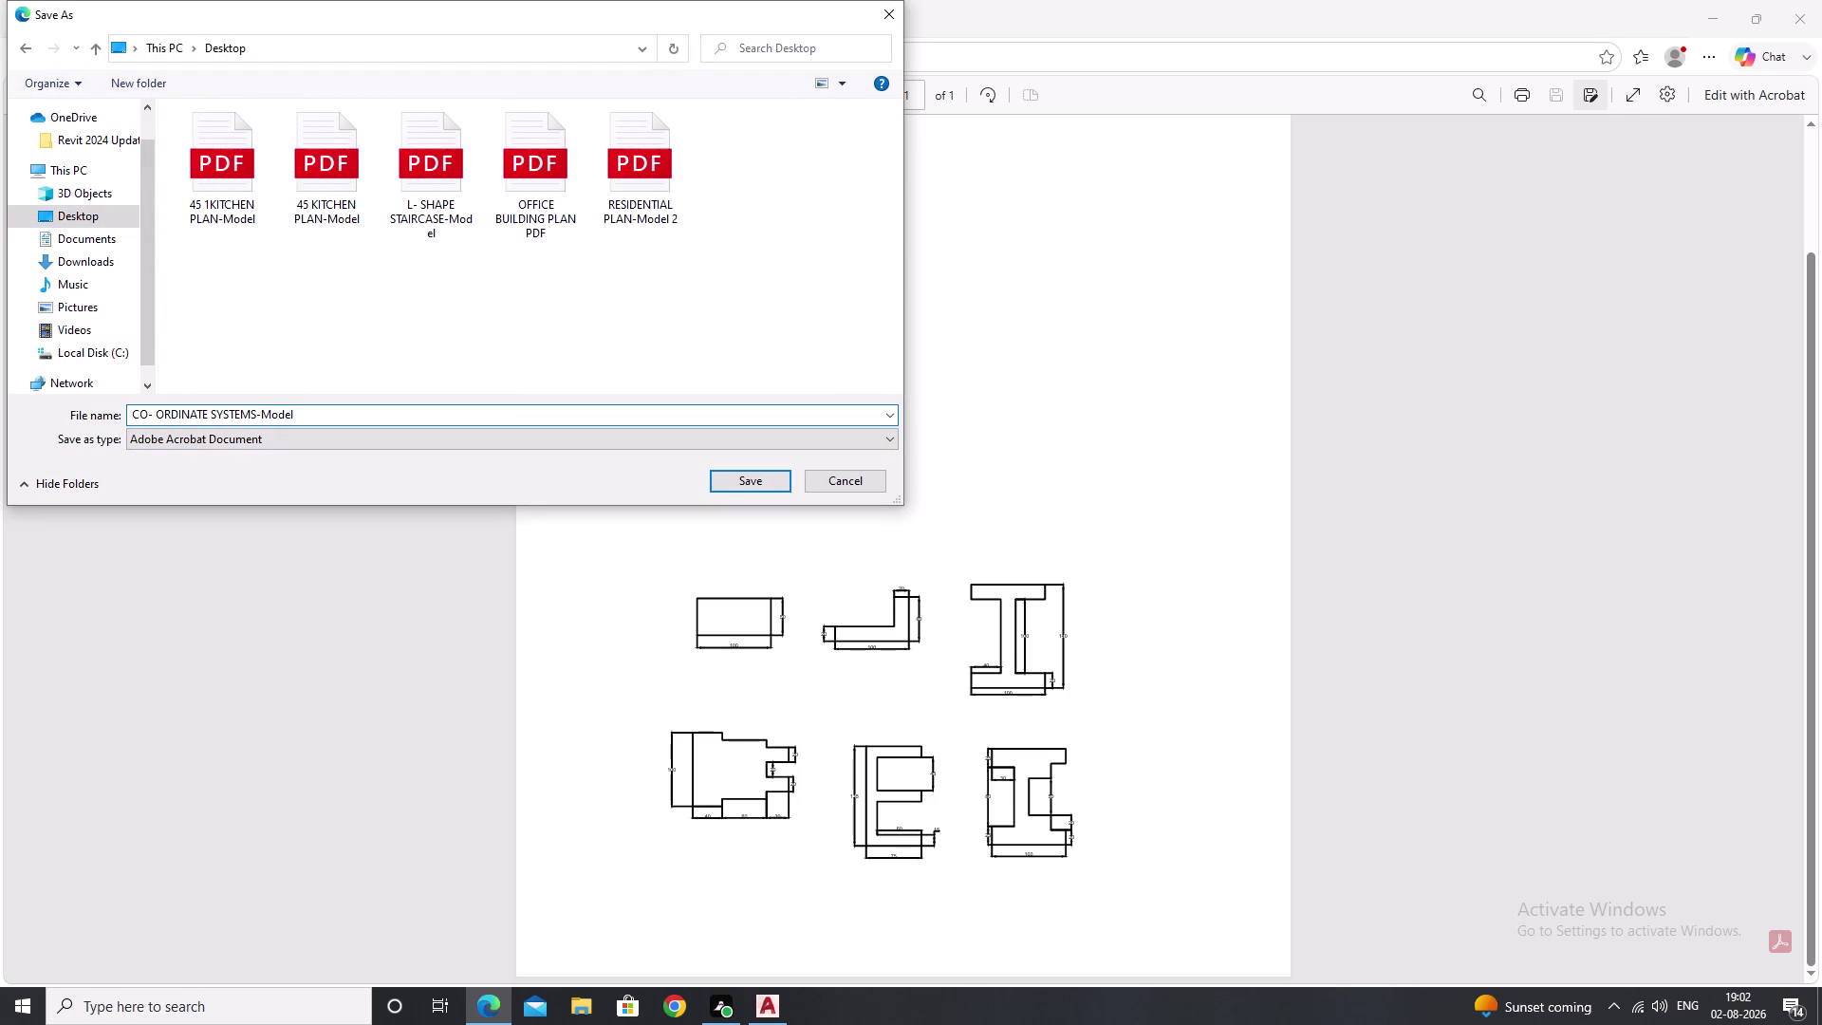
key(space)
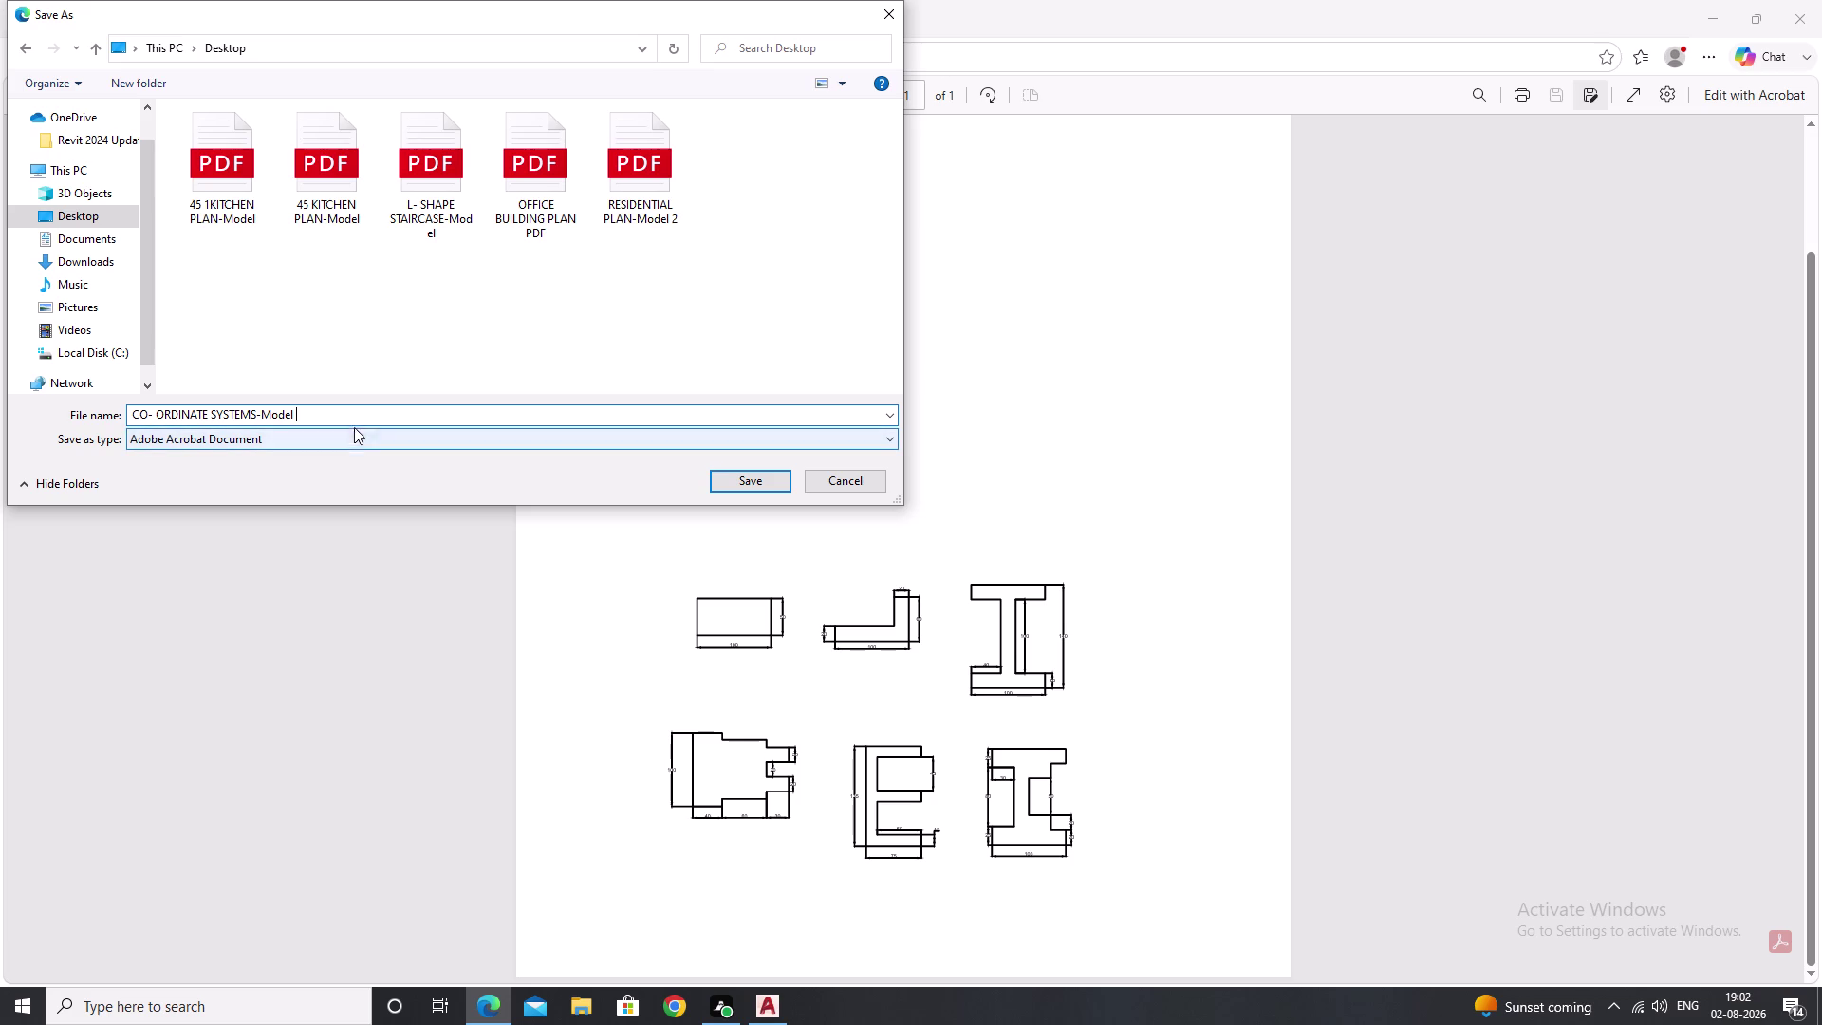
key(d)
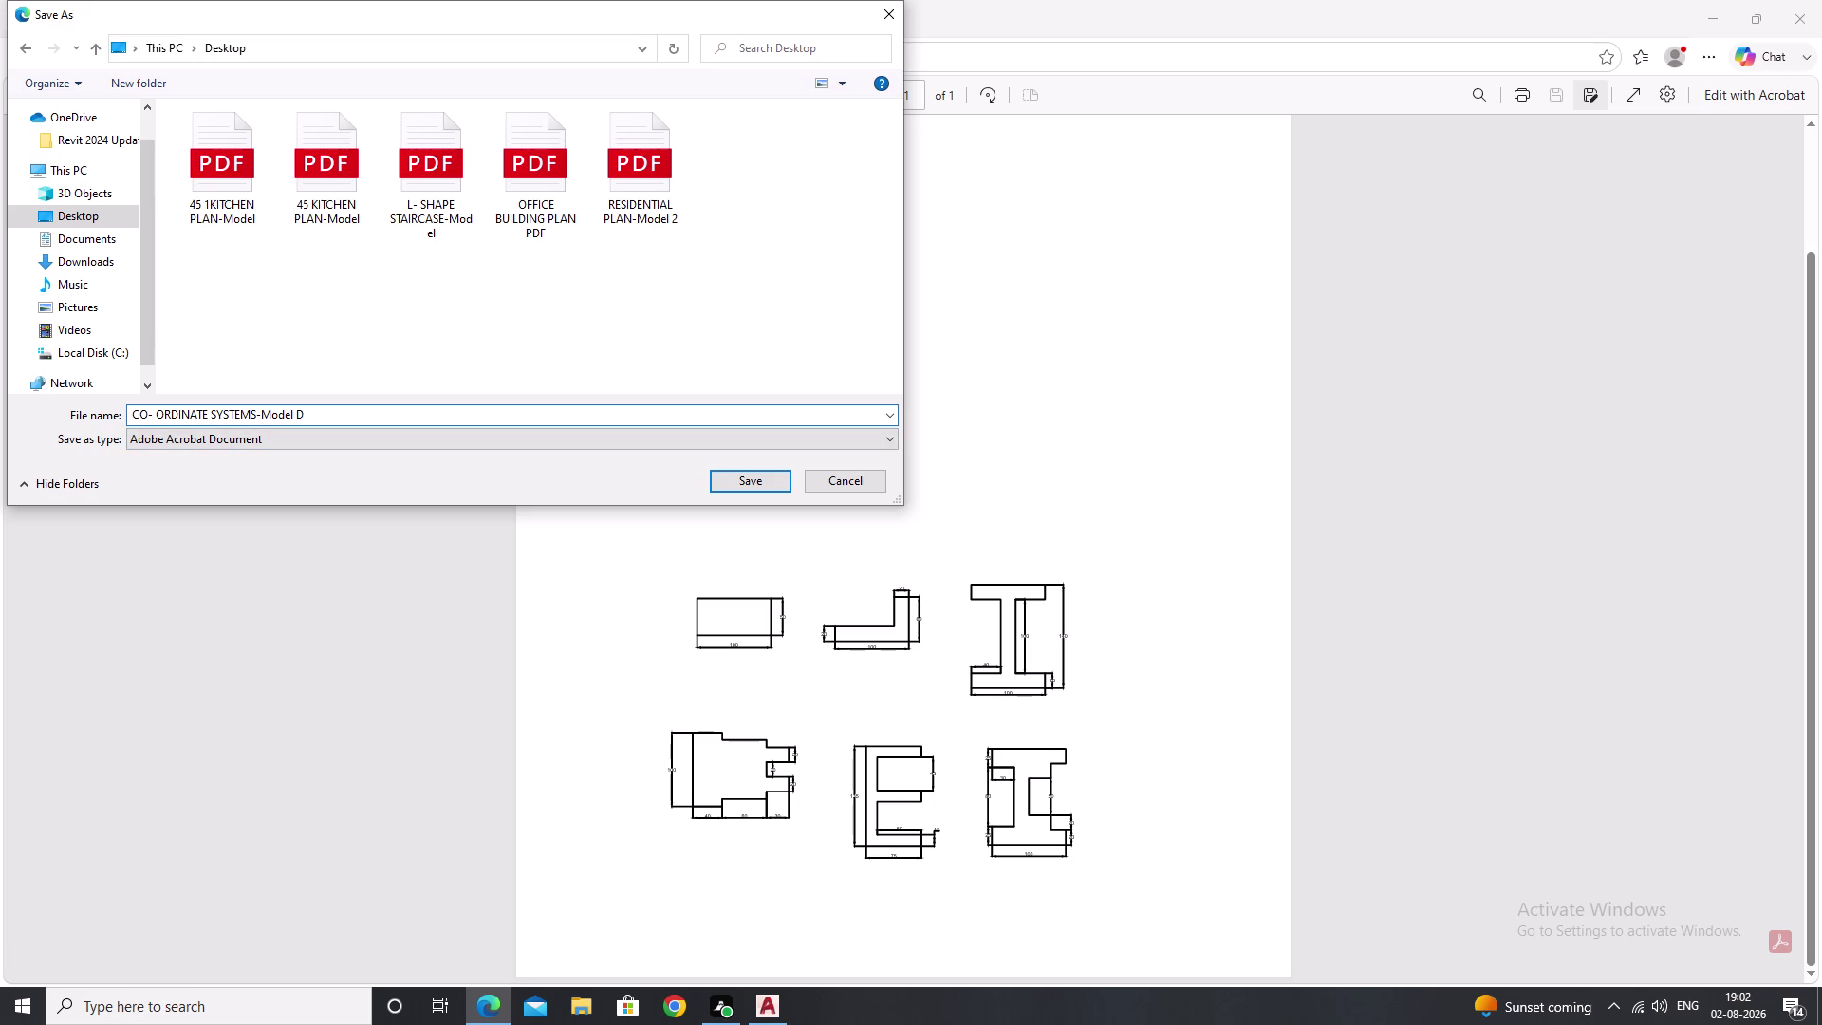
key(BackSpace)
text(PDF)
click(741, 486)
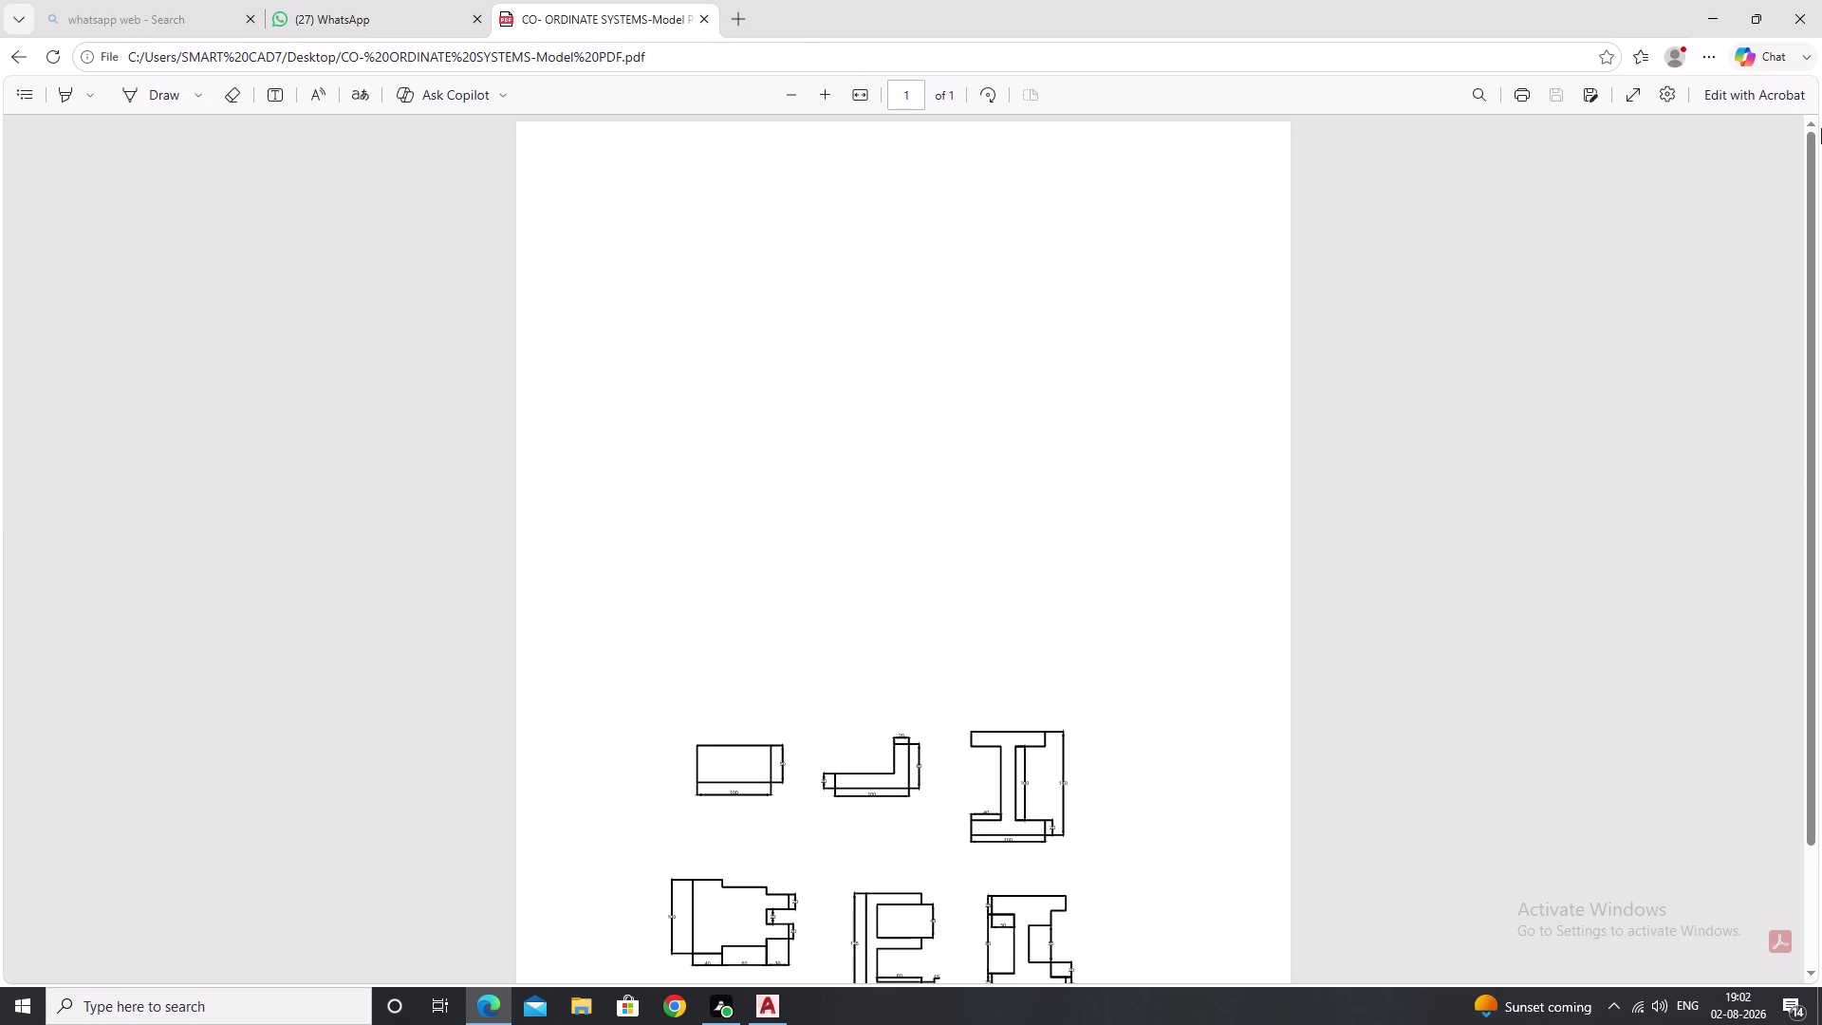
Switch back to AutoCAD and confirm the plot job completed without errors.
click(1805, 5)
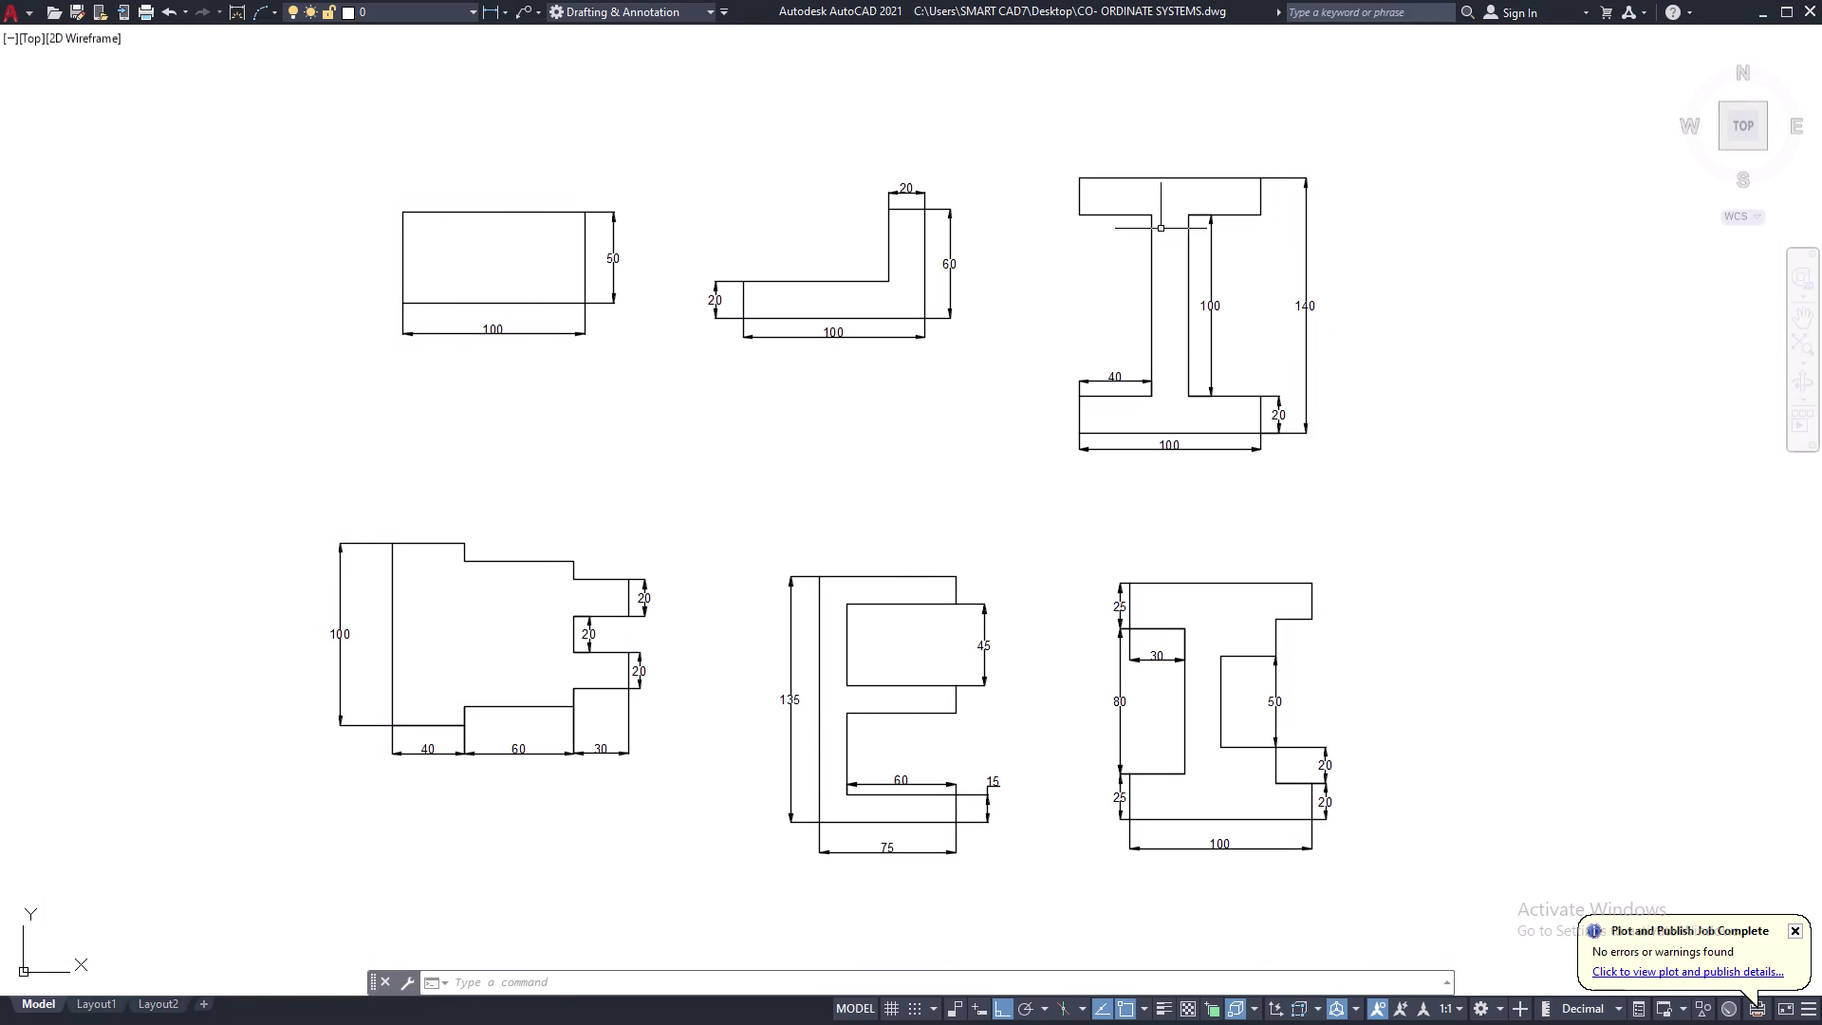
key(ctrl+0)
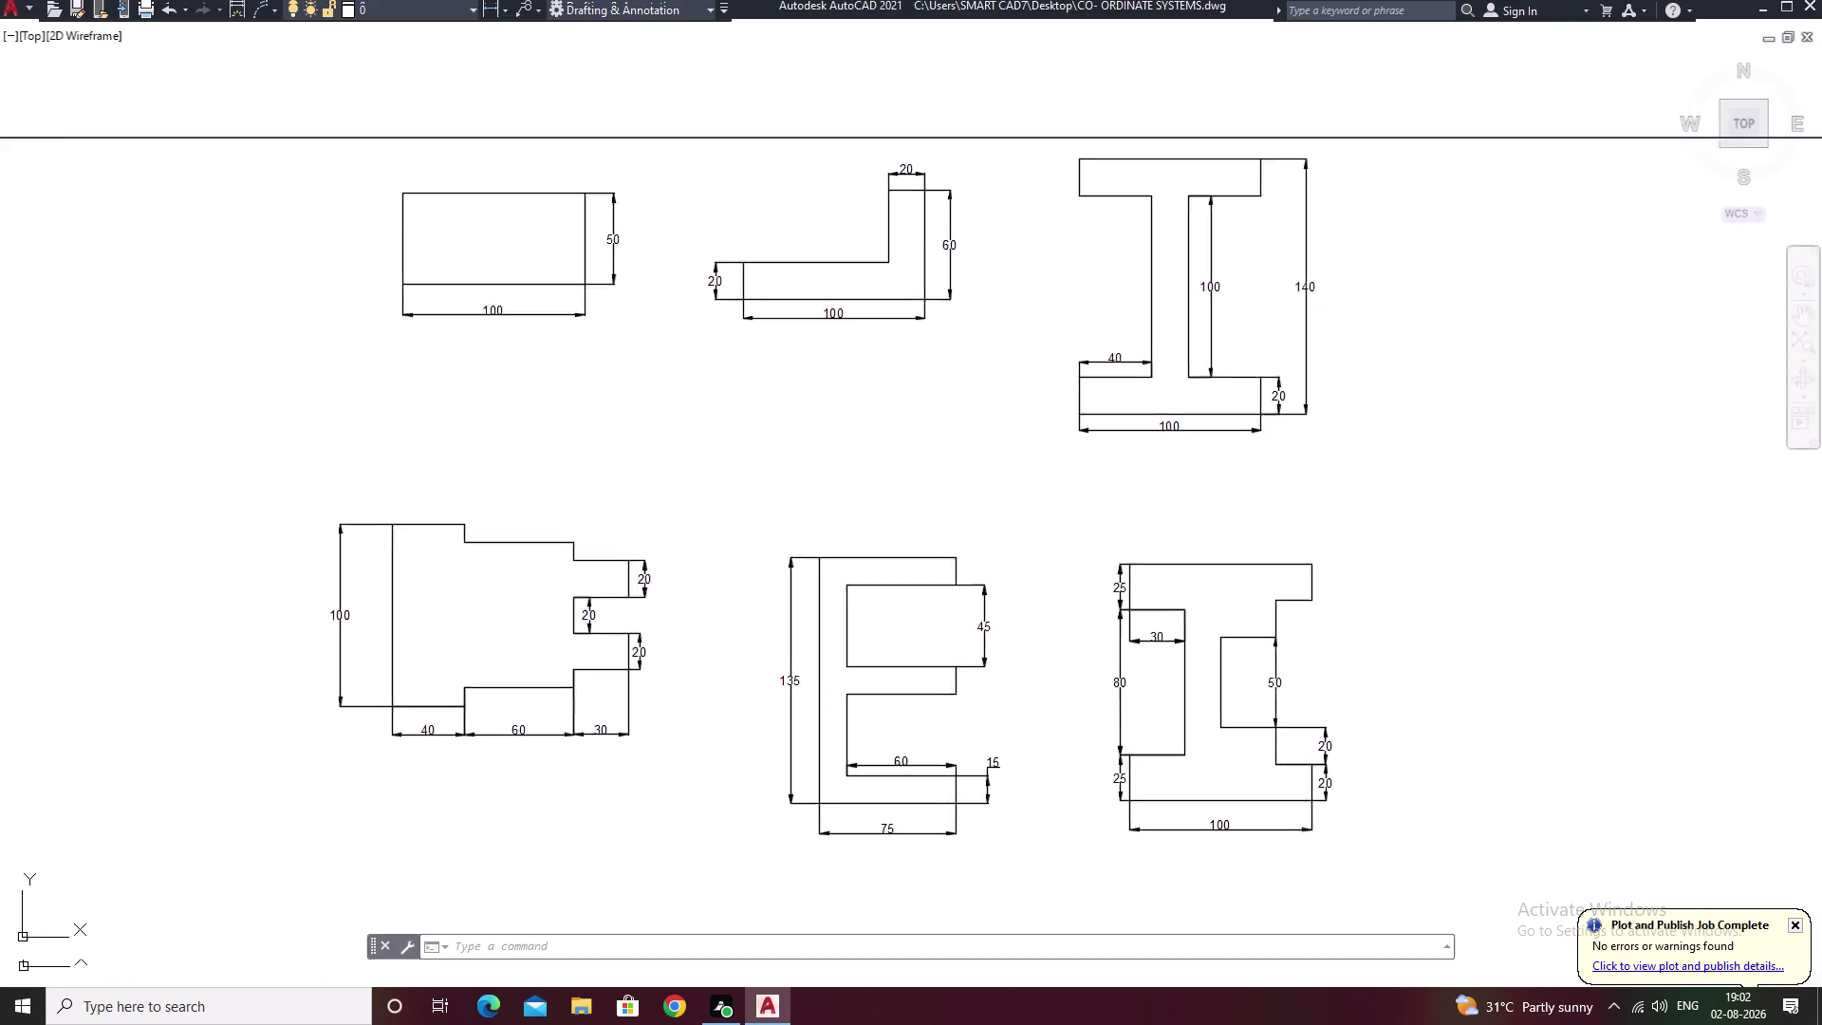